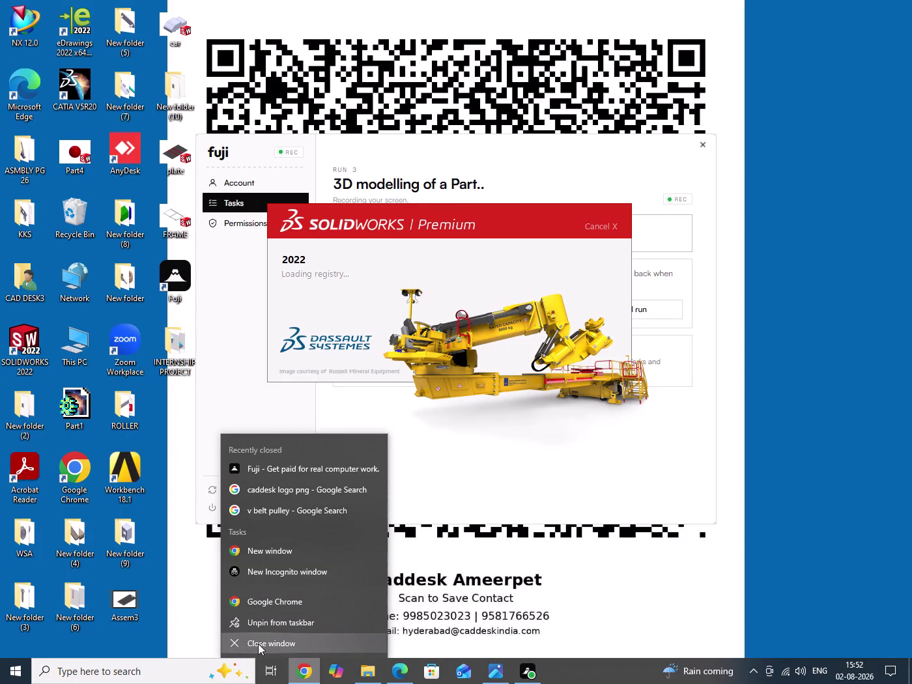
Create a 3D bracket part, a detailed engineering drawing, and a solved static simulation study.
Close the browser window and refresh the desktop.
click(258, 644)
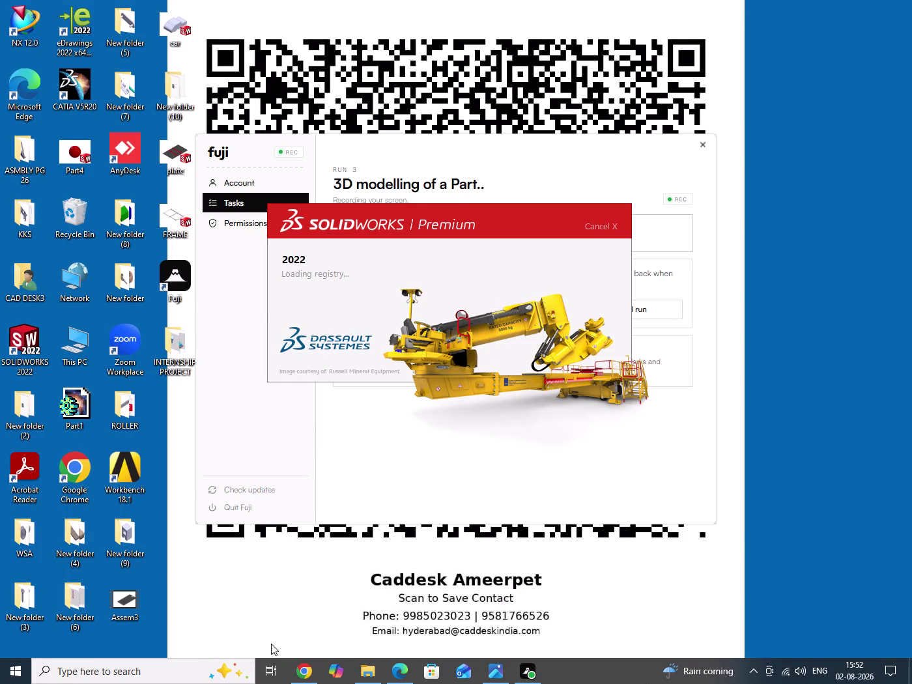
right_click(797, 159)
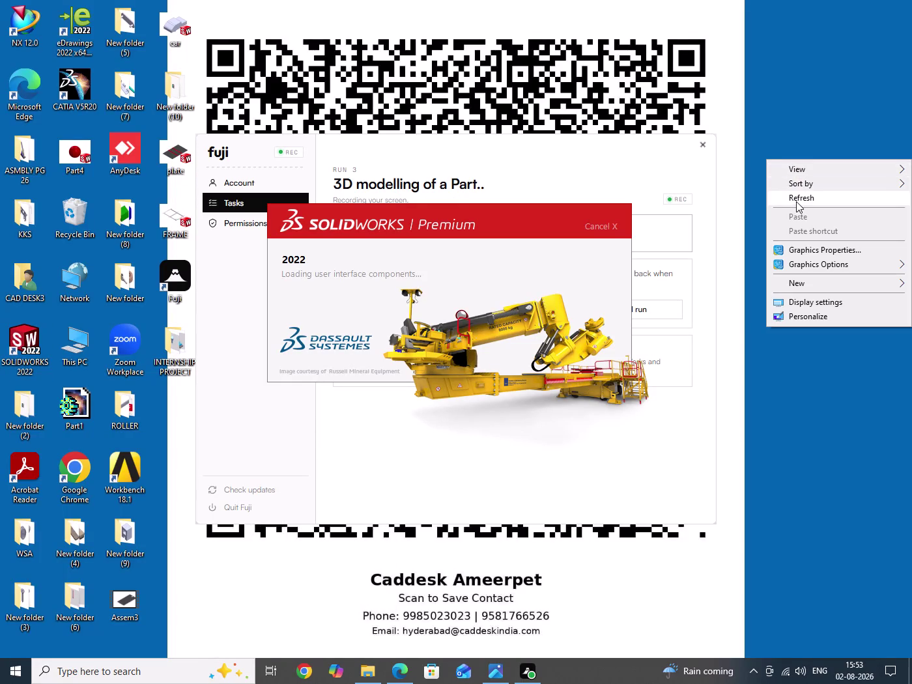
click(796, 202)
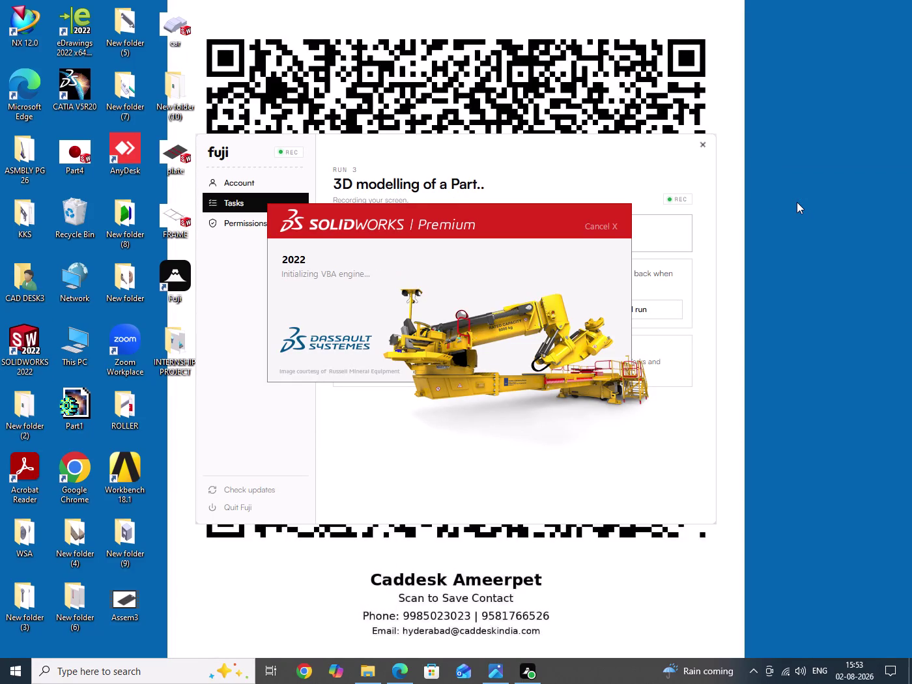
Review the reference drawing image and PDF, then create a new part document.
click(491, 674)
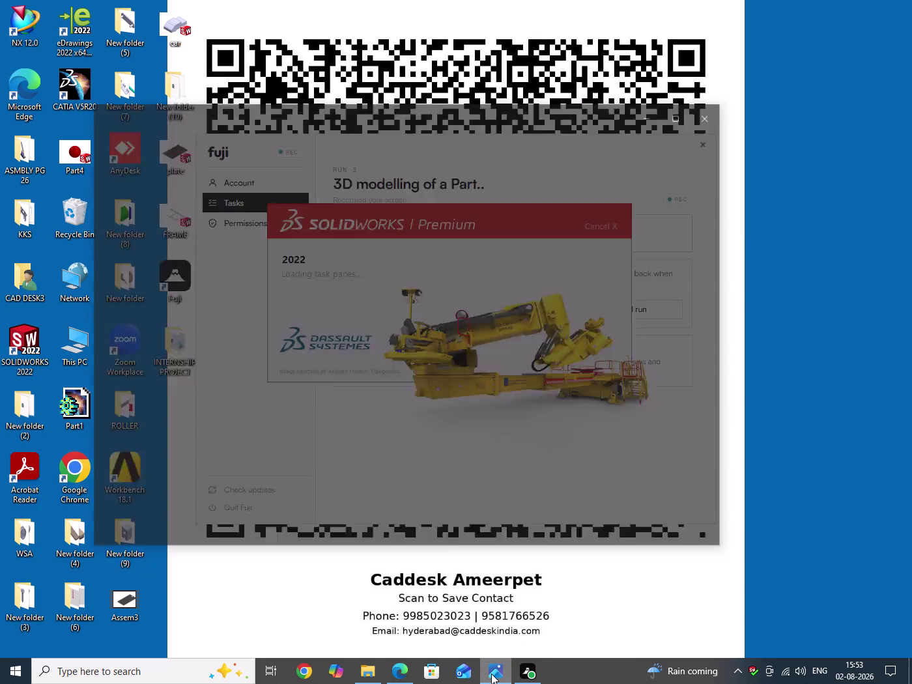
click(653, 61)
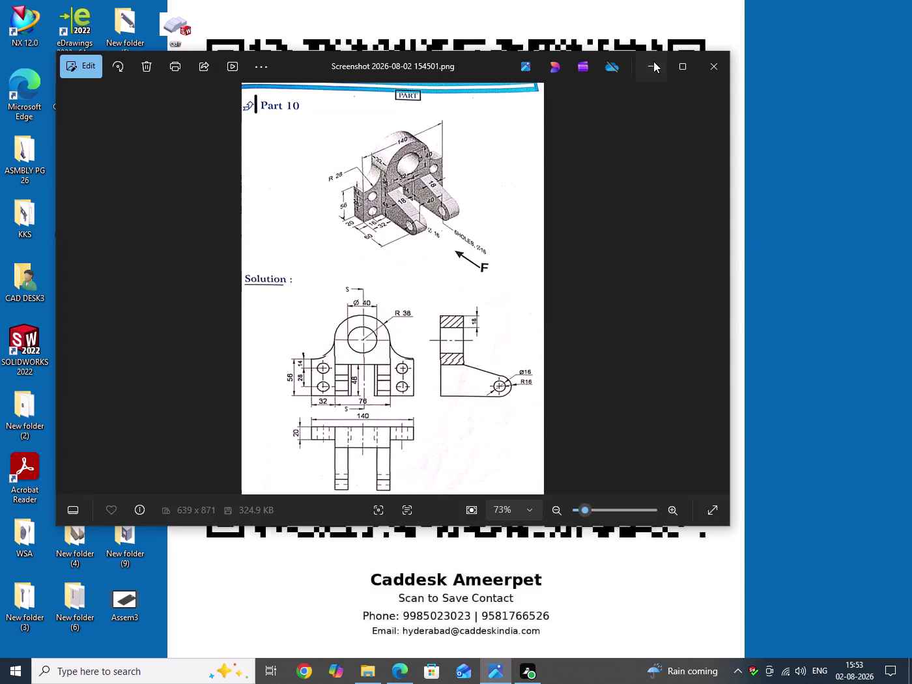
click(399, 683)
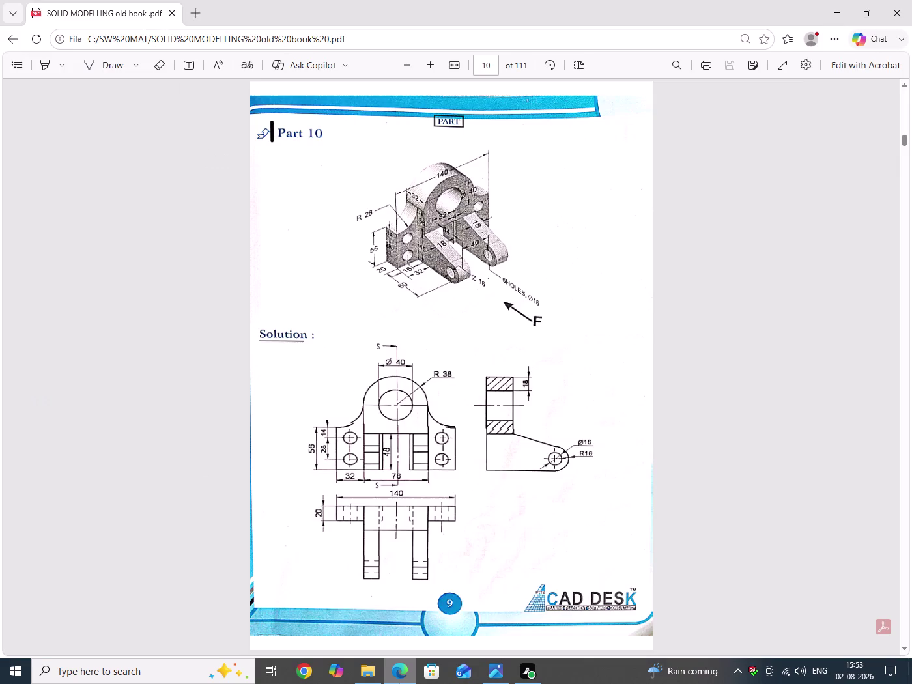
click(399, 683)
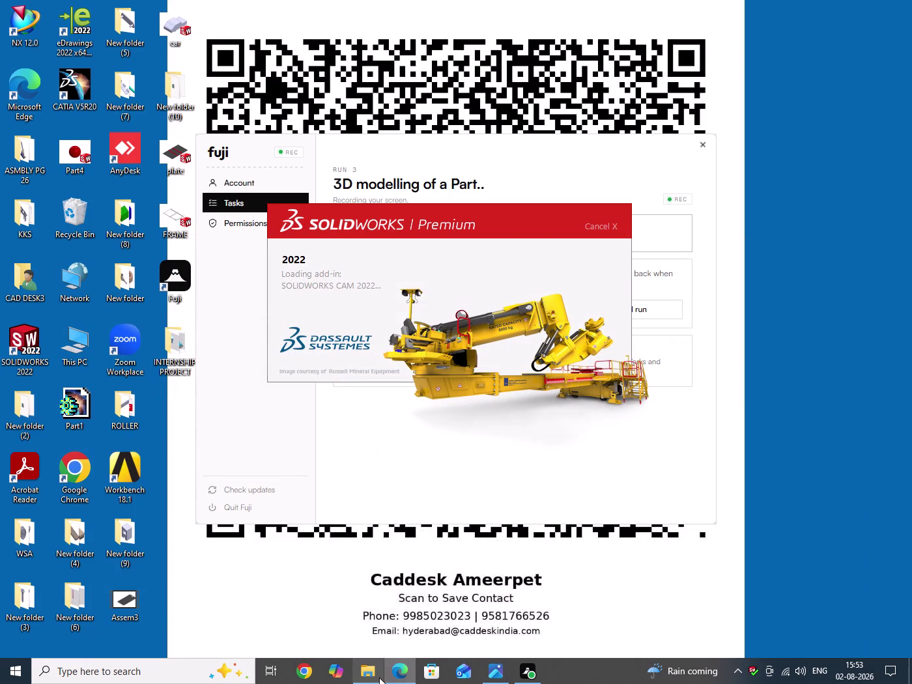
click(365, 677)
click(364, 677)
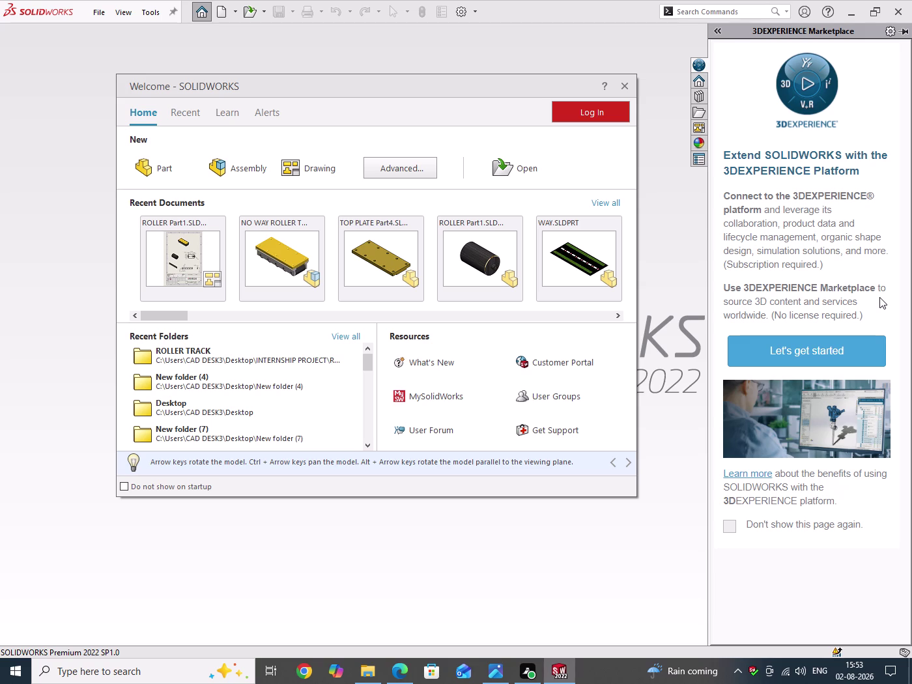
click(163, 172)
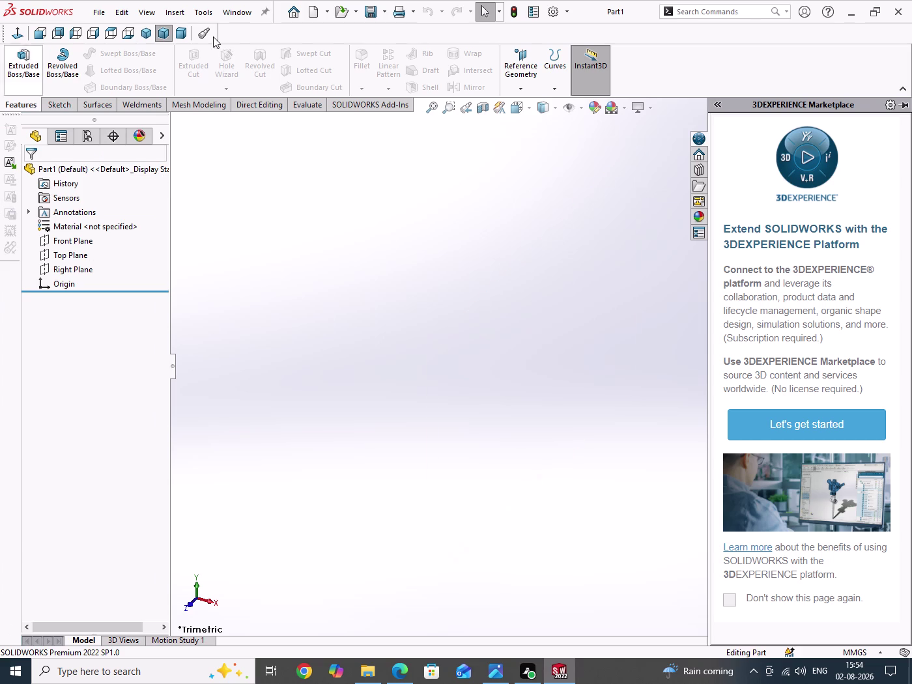
Collapse the 3DEXPERIENCE side panel and set the viewport scene to Plain White.
drag(304, 222, 661, 534)
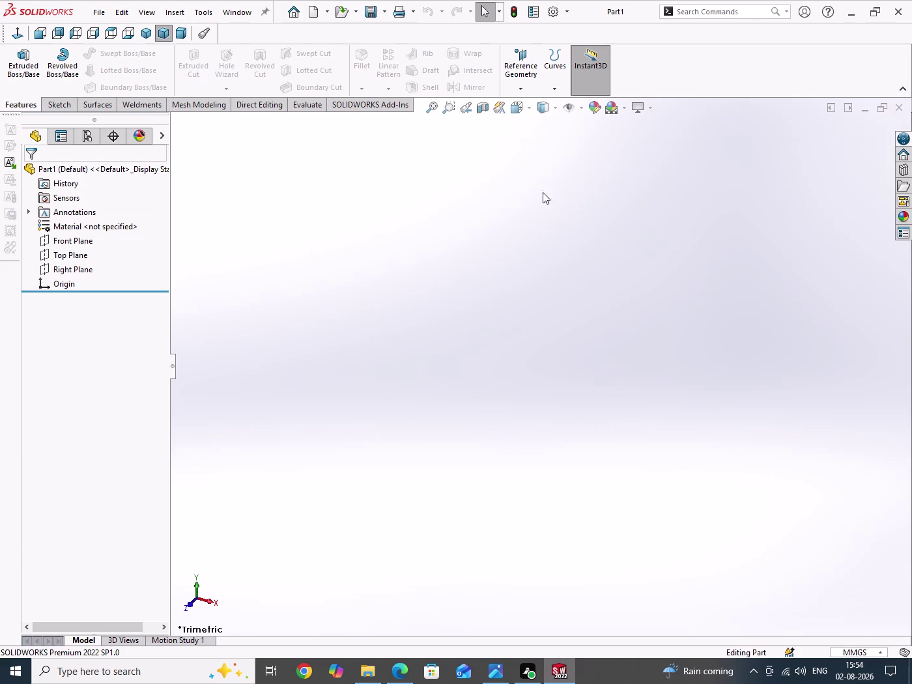
click(623, 112)
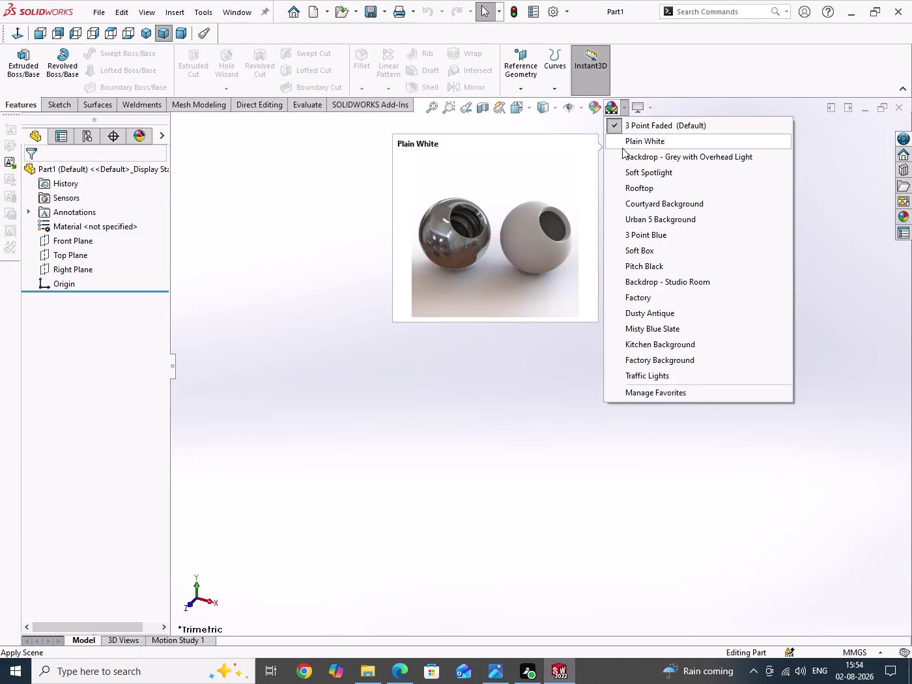
click(622, 148)
drag(375, 254, 782, 540)
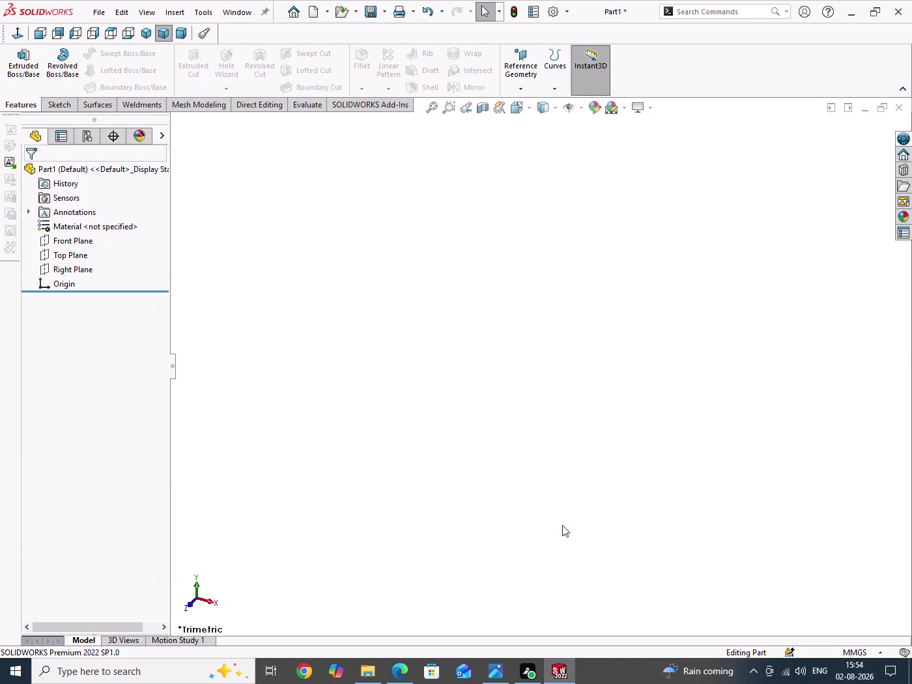
Check the reference drawing, then start a sketch on the Right Plane.
click(495, 680)
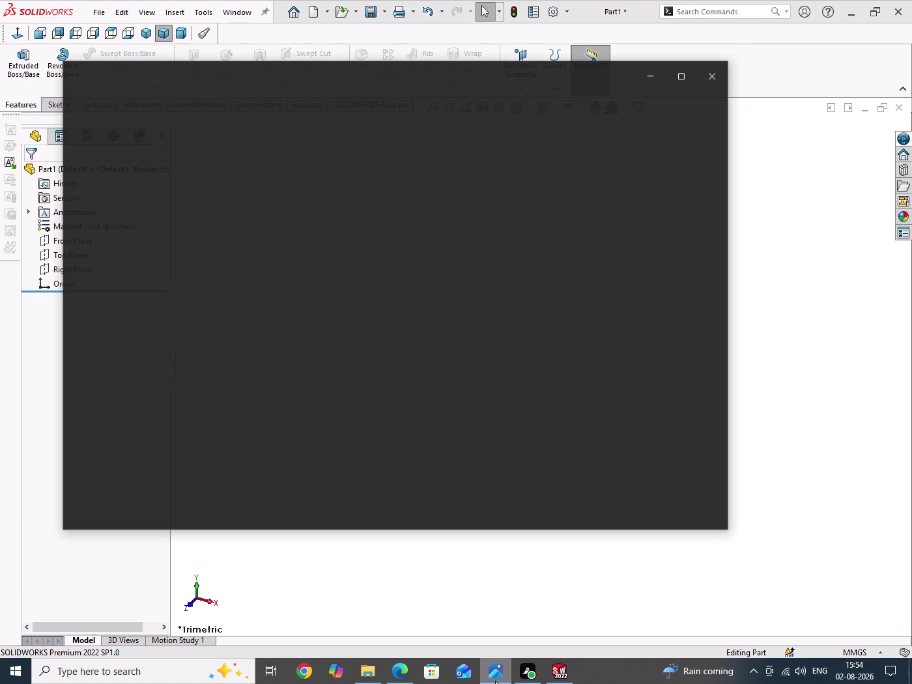
click(495, 681)
drag(427, 309, 645, 397)
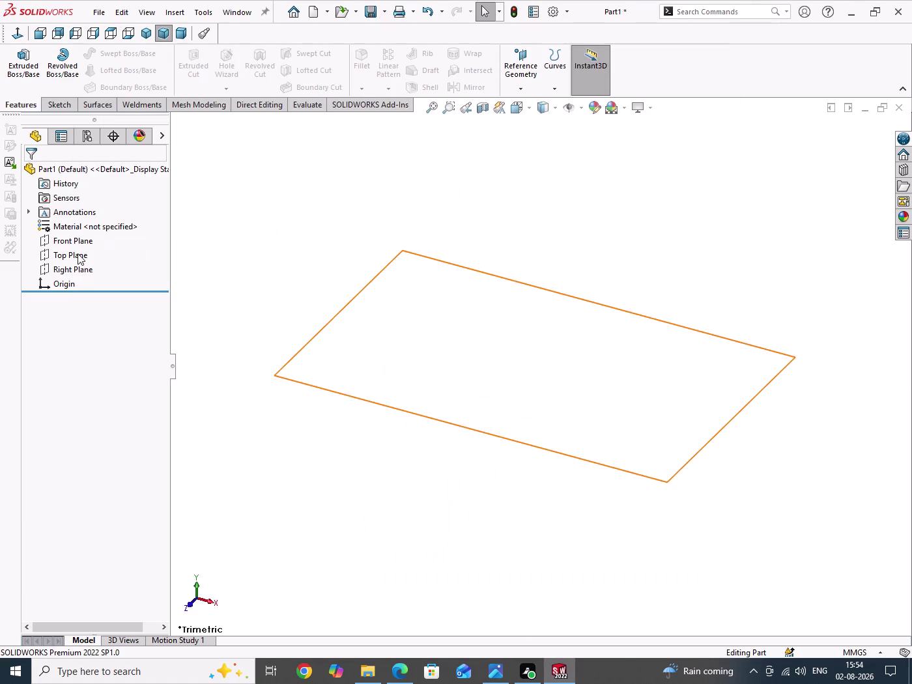
click(73, 256)
click(72, 267)
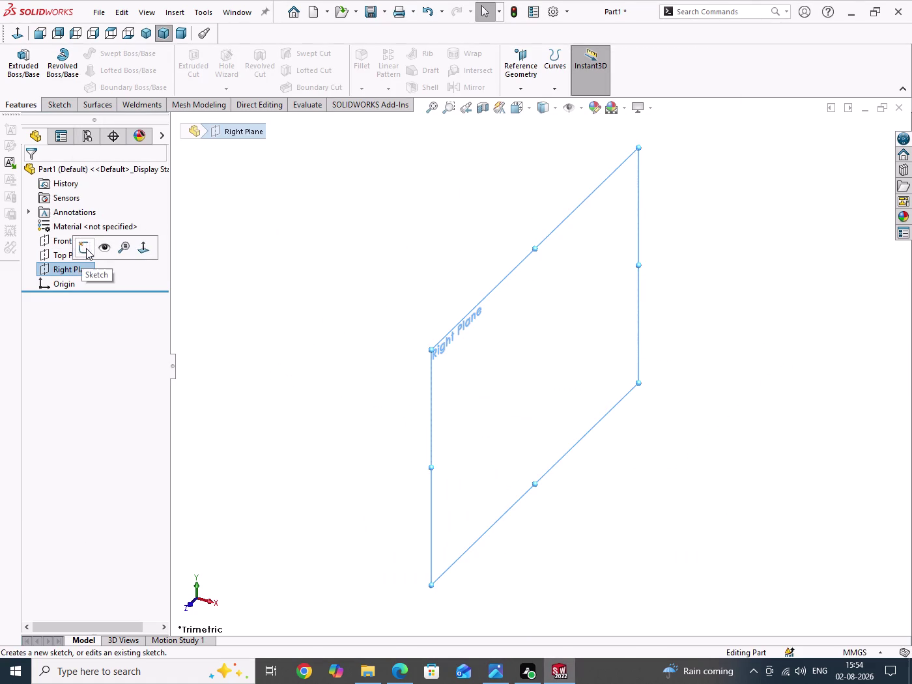
click(86, 248)
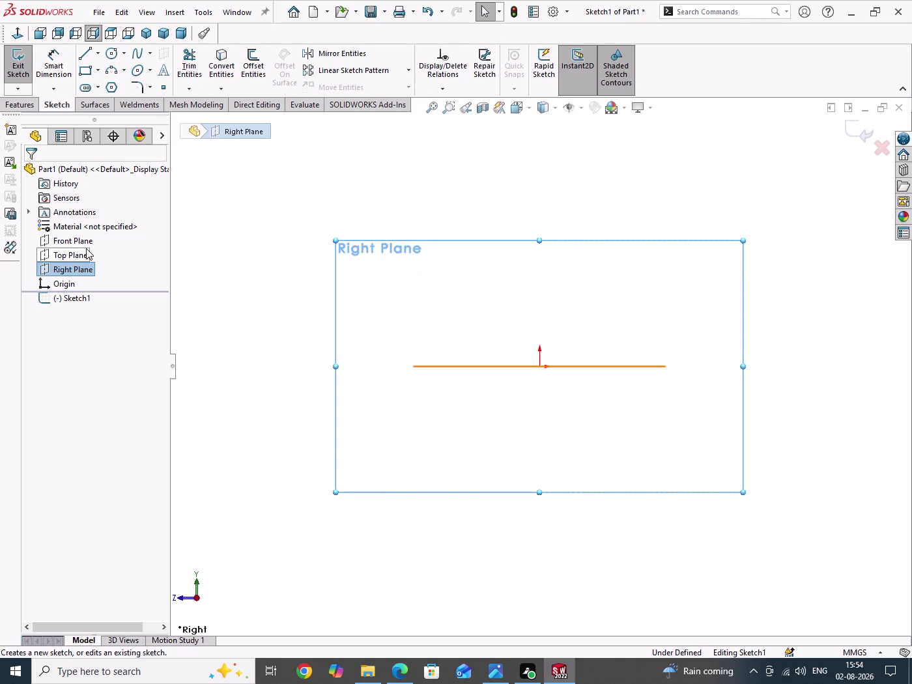
Draw a circle centred on the origin in the Right Plane sketch.
drag(278, 215, 318, 417)
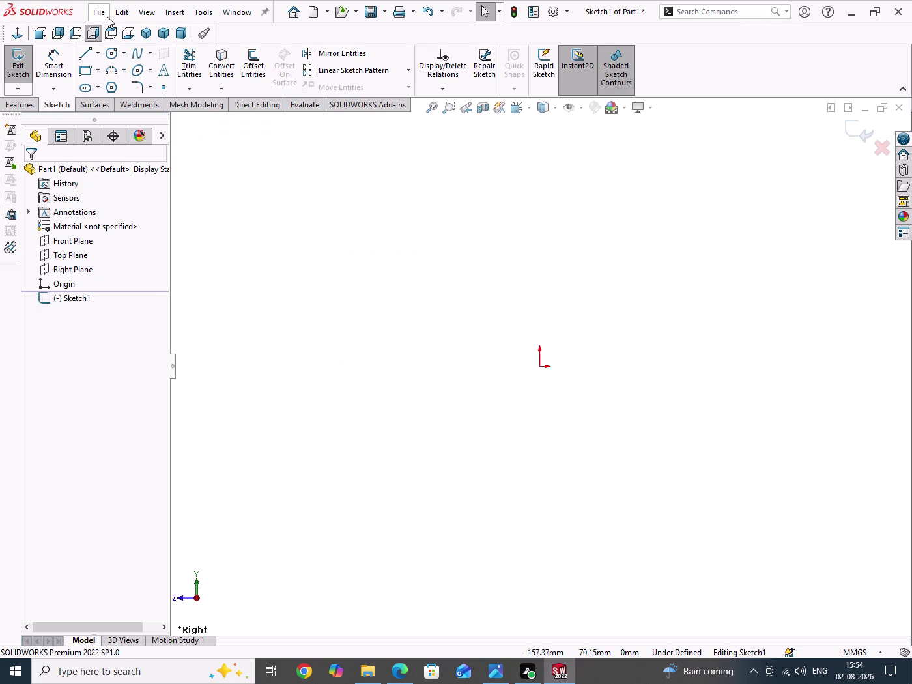
click(110, 55)
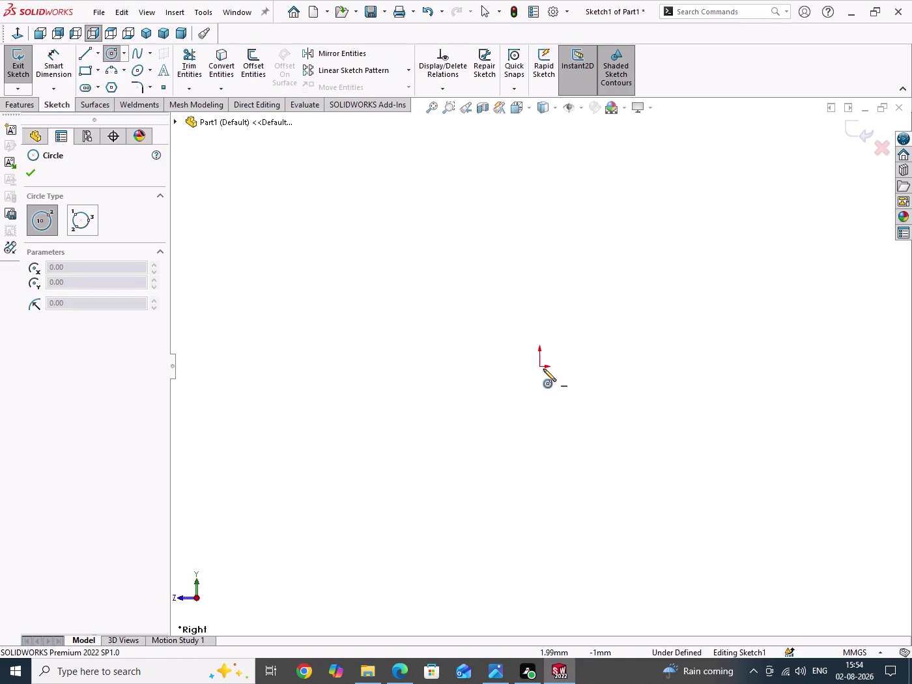
click(540, 366)
click(625, 418)
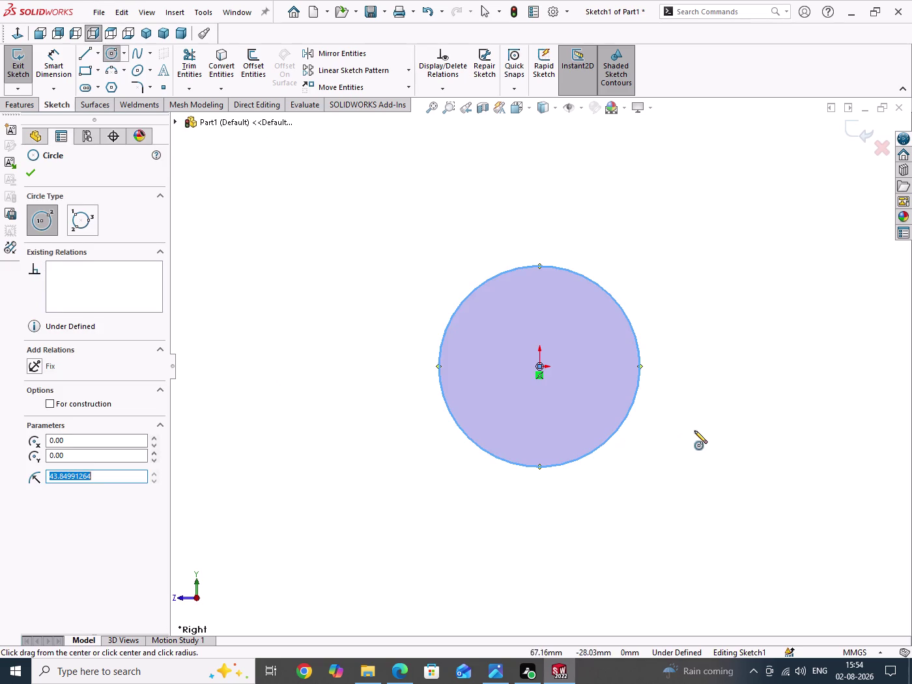
Dimension the circle's diameter as 38*2, giving 76 mm.
right_drag(695, 431, 690, 279)
click(612, 298)
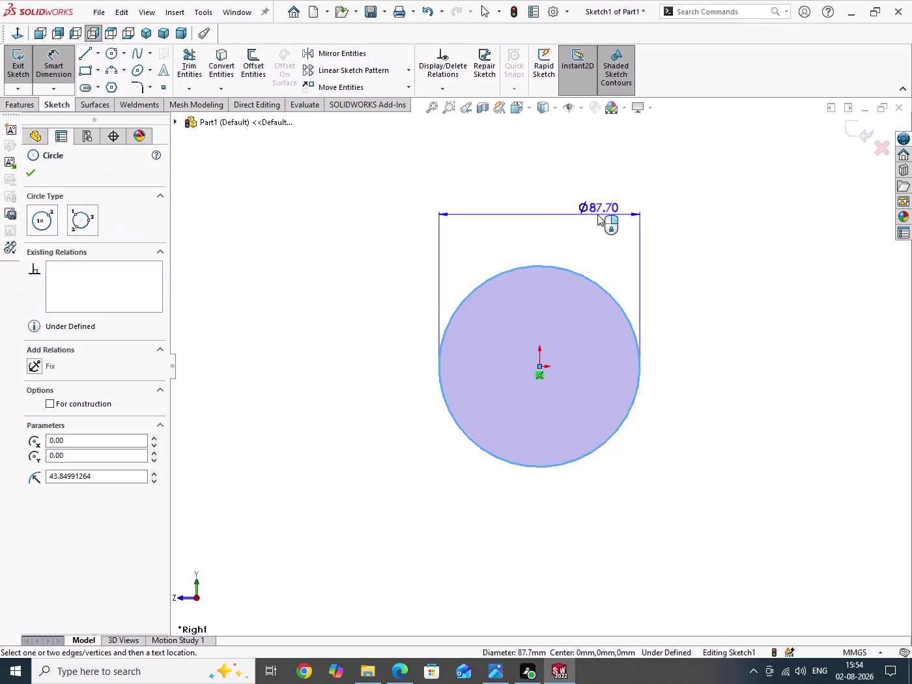
click(597, 214)
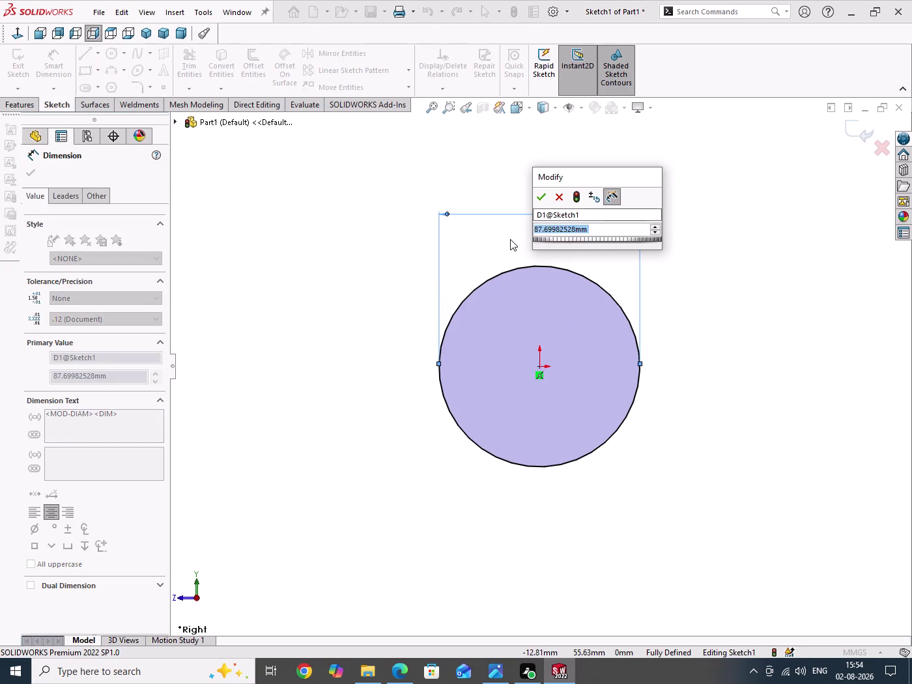
click(501, 669)
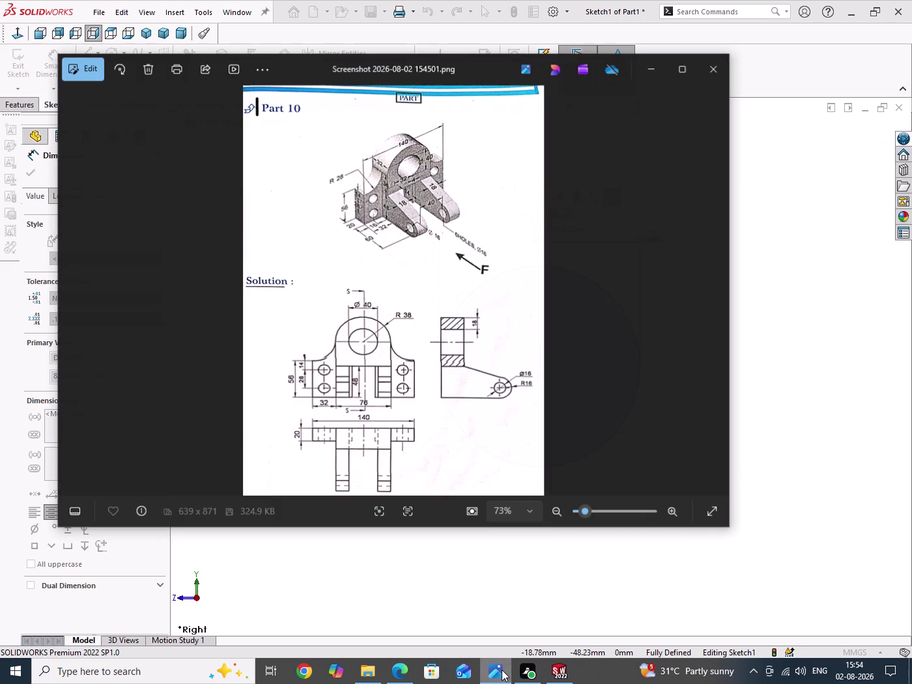
click(502, 669)
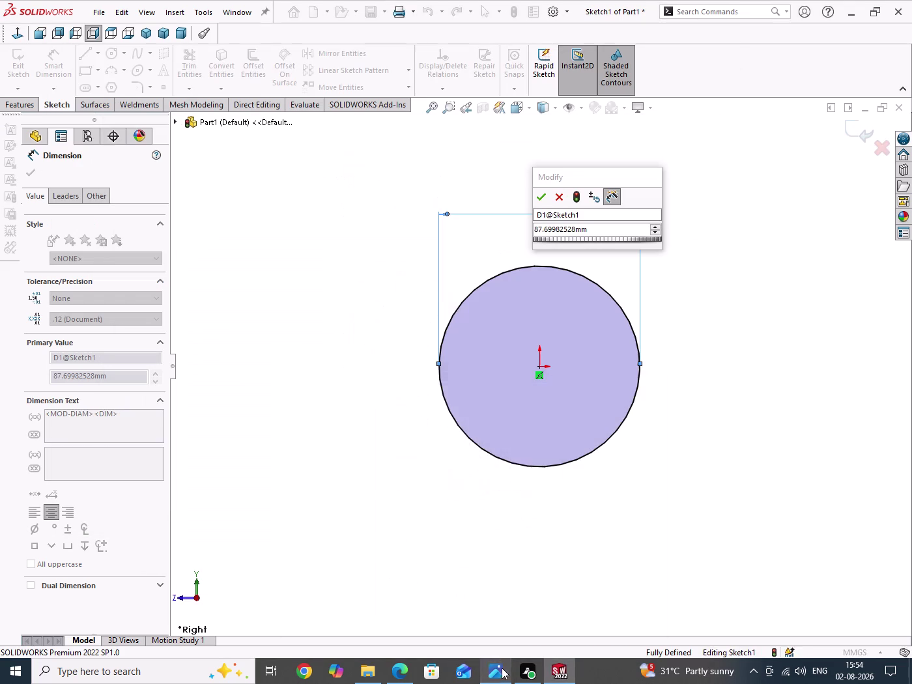
click(601, 232)
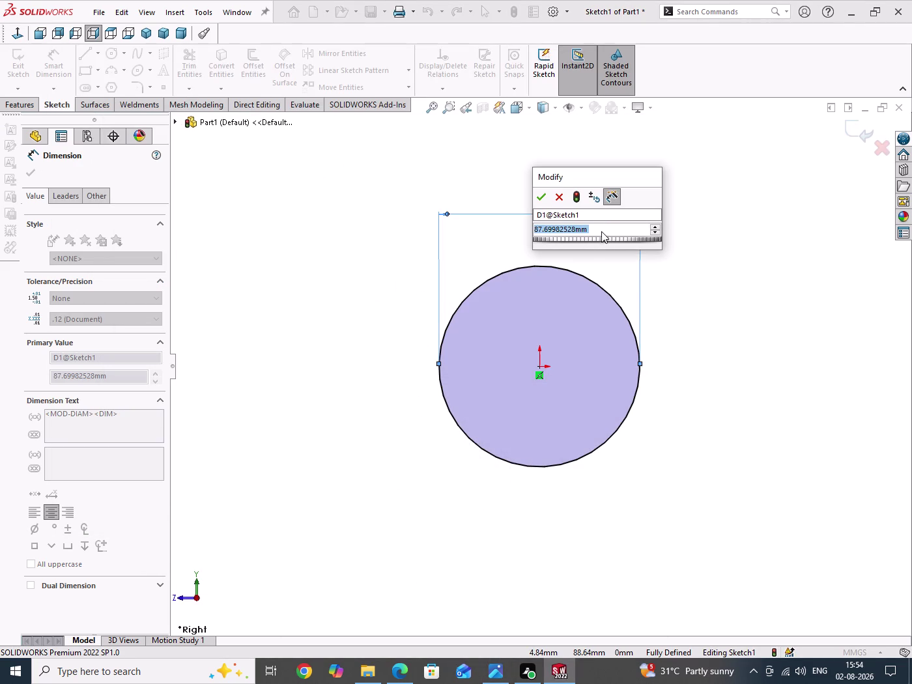
text(38)
text(*)
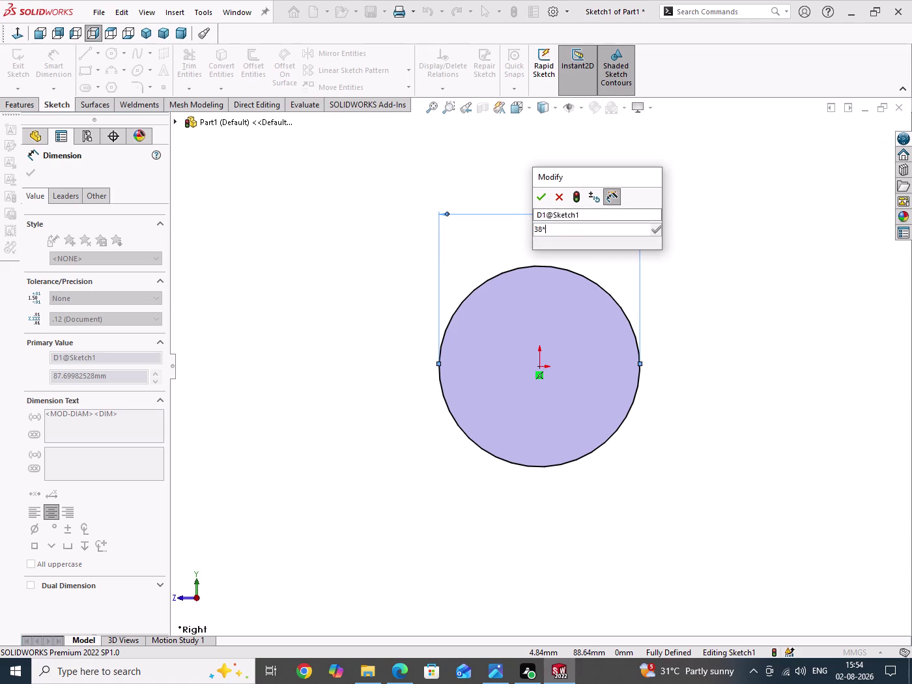
text(2)
key(Return)
Show the diameter dimension as radius R38 and place it above the circle.
right_click(831, 258)
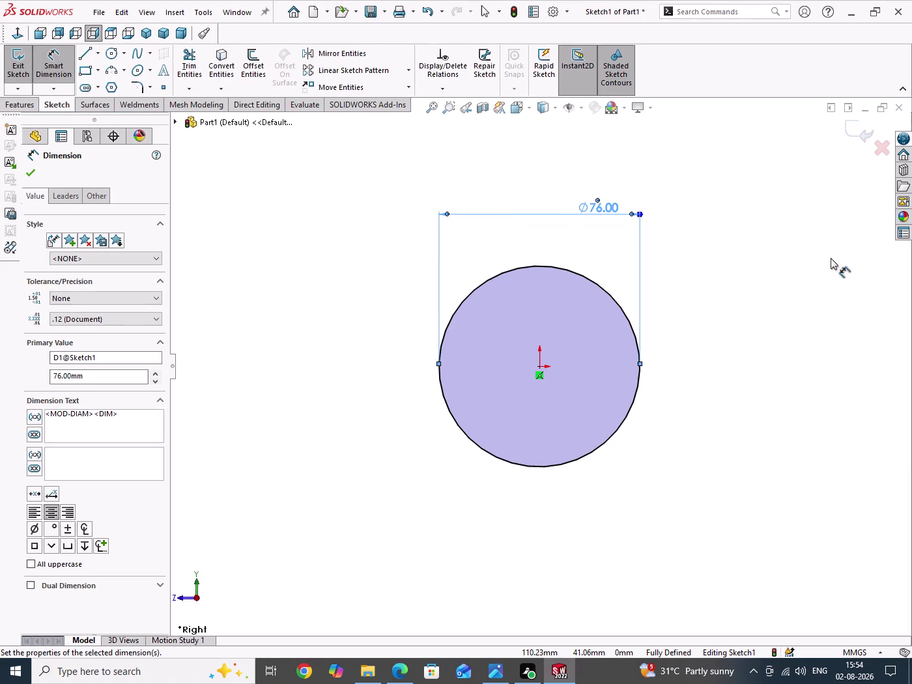
click(807, 299)
drag(662, 175, 602, 220)
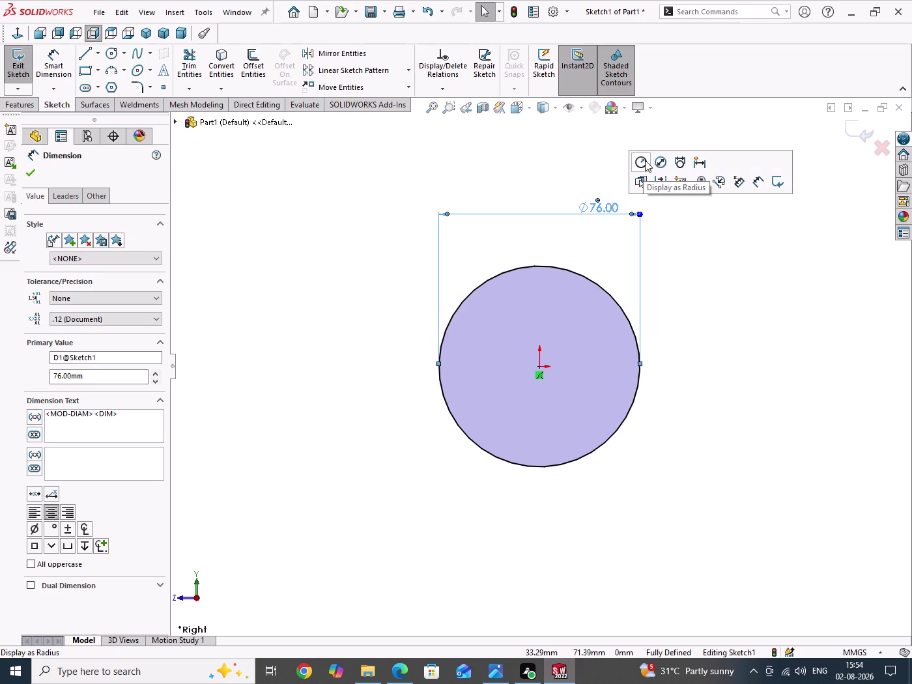
click(645, 160)
drag(718, 294, 796, 366)
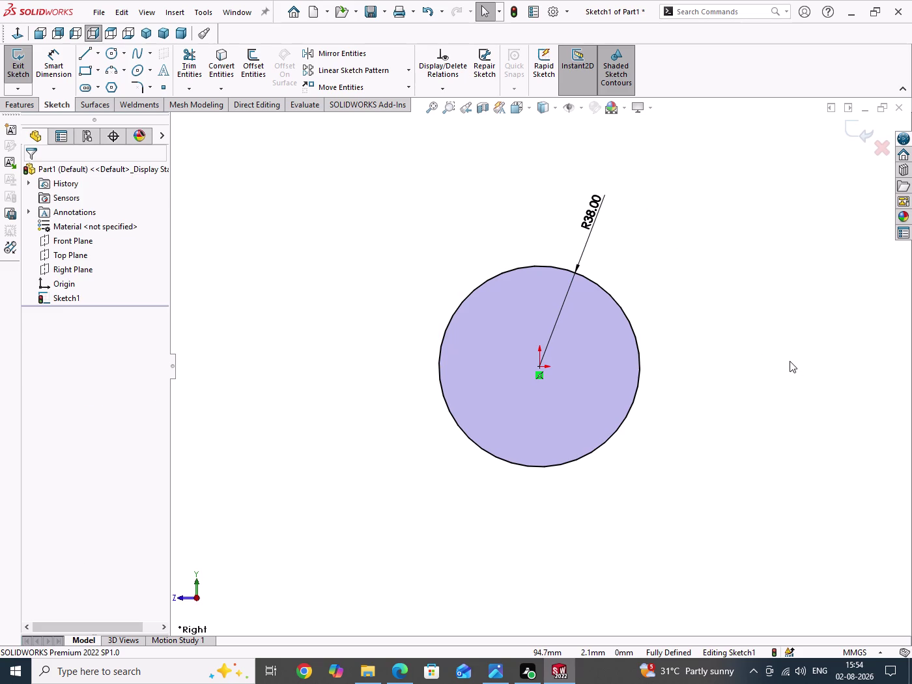
drag(731, 347, 776, 469)
Draw a rectangle from the circle centre's level down below the circle.
right_drag(374, 278, 380, 435)
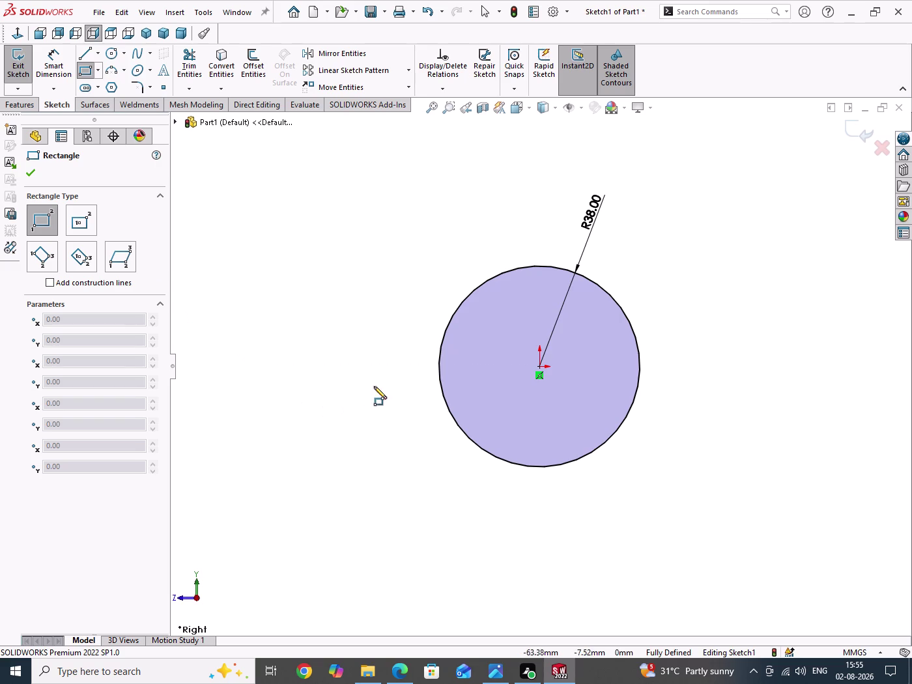
click(407, 367)
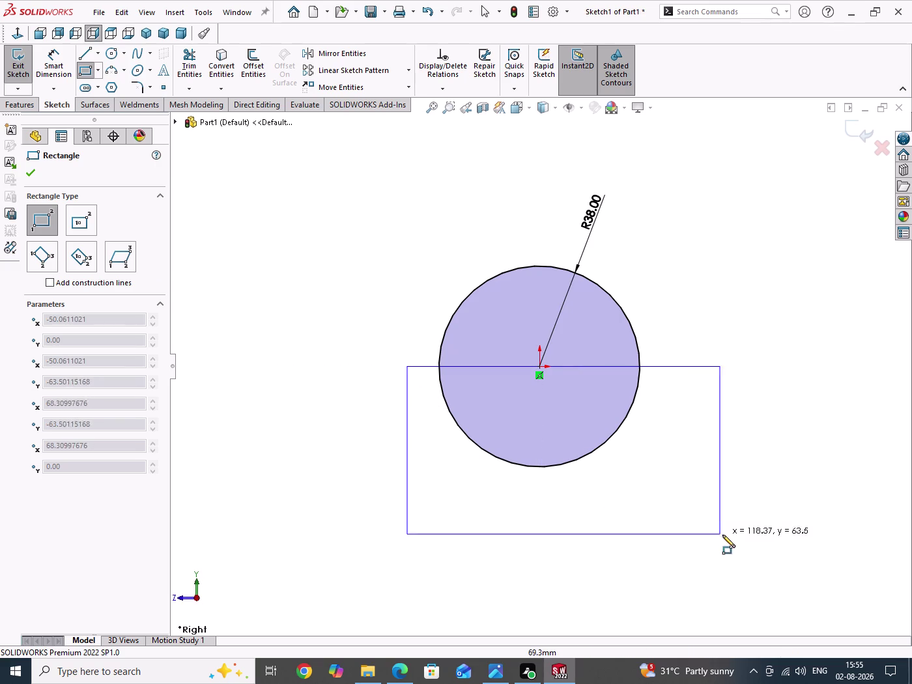
click(705, 552)
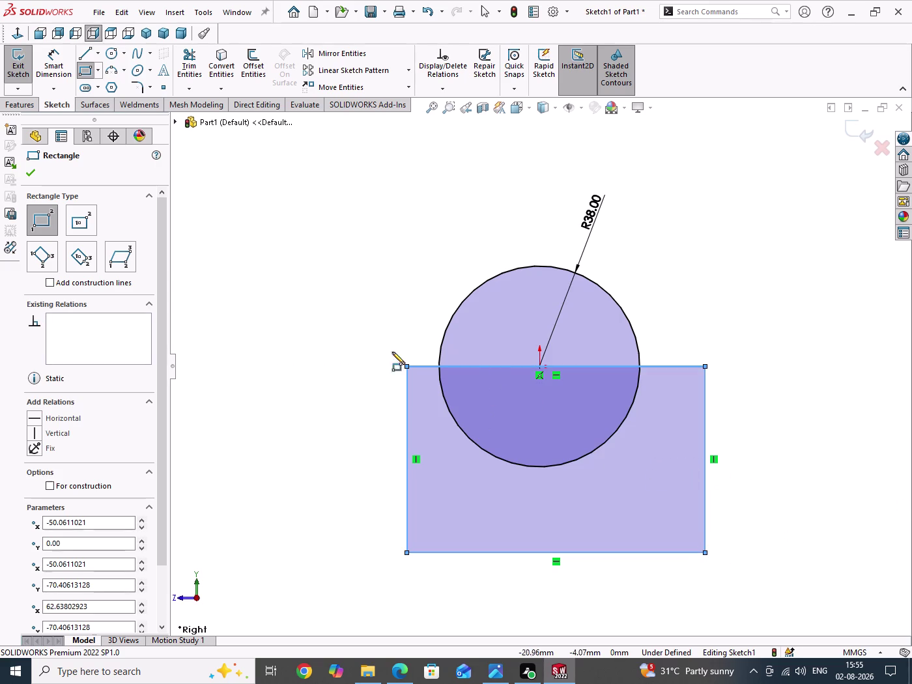
right_click(360, 334)
click(387, 347)
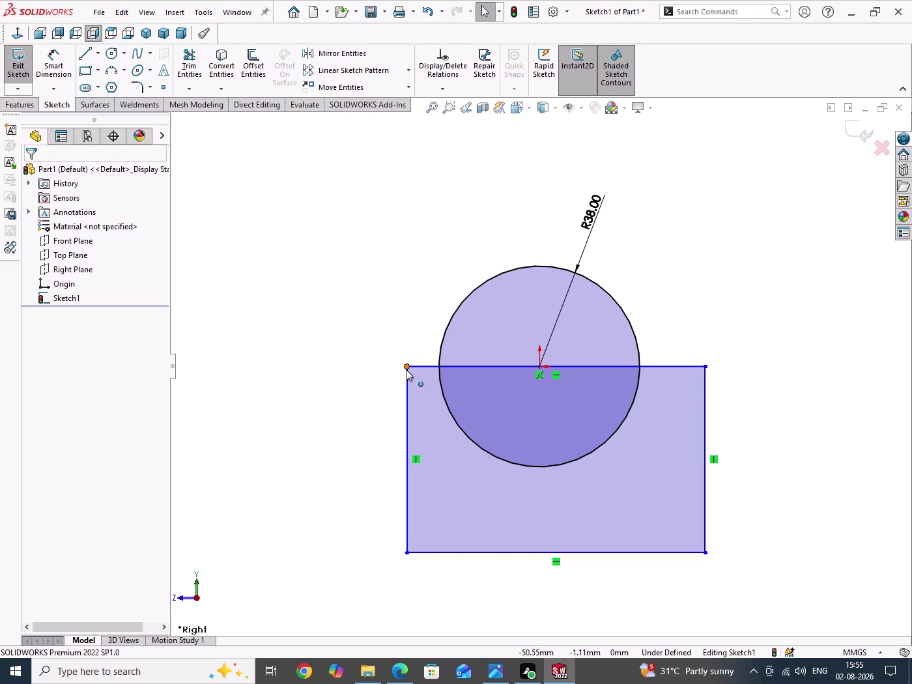
Drag the rectangle's left and right sides onto the circle's edges.
drag(406, 368, 441, 369)
drag(383, 333, 394, 385)
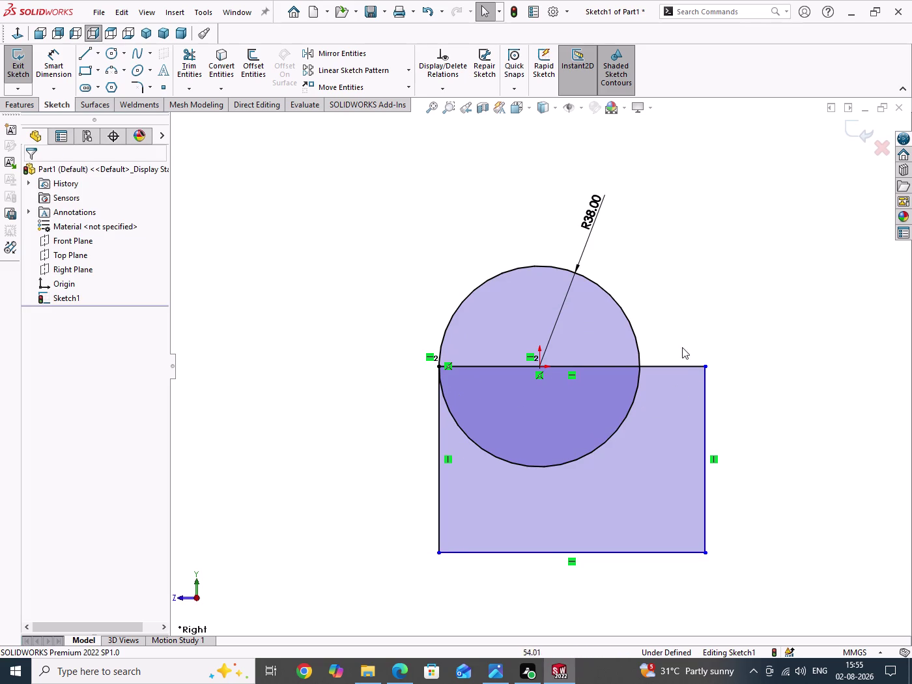
drag(704, 365, 639, 364)
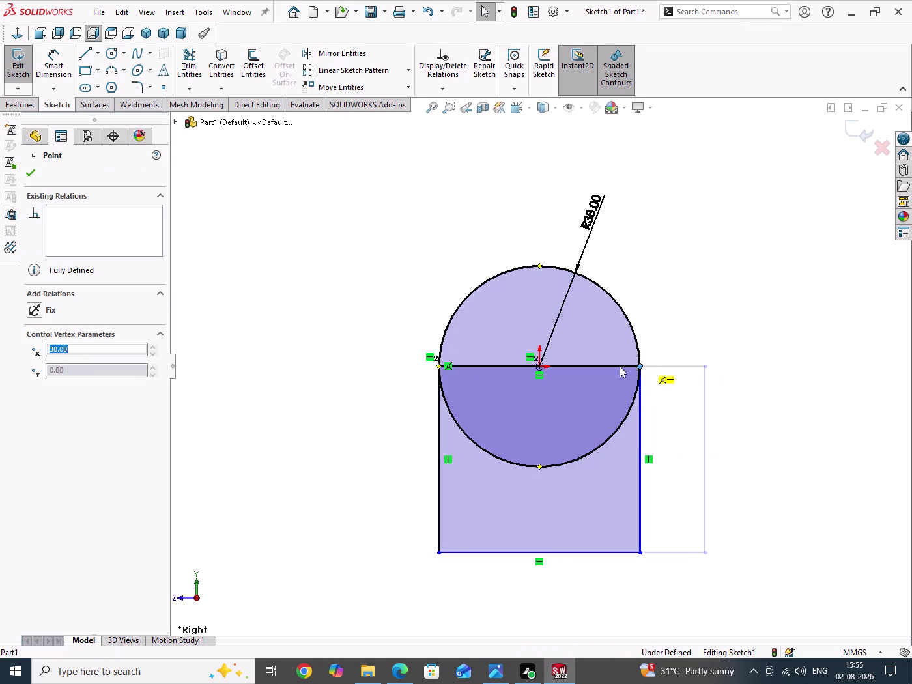
drag(336, 301, 342, 370)
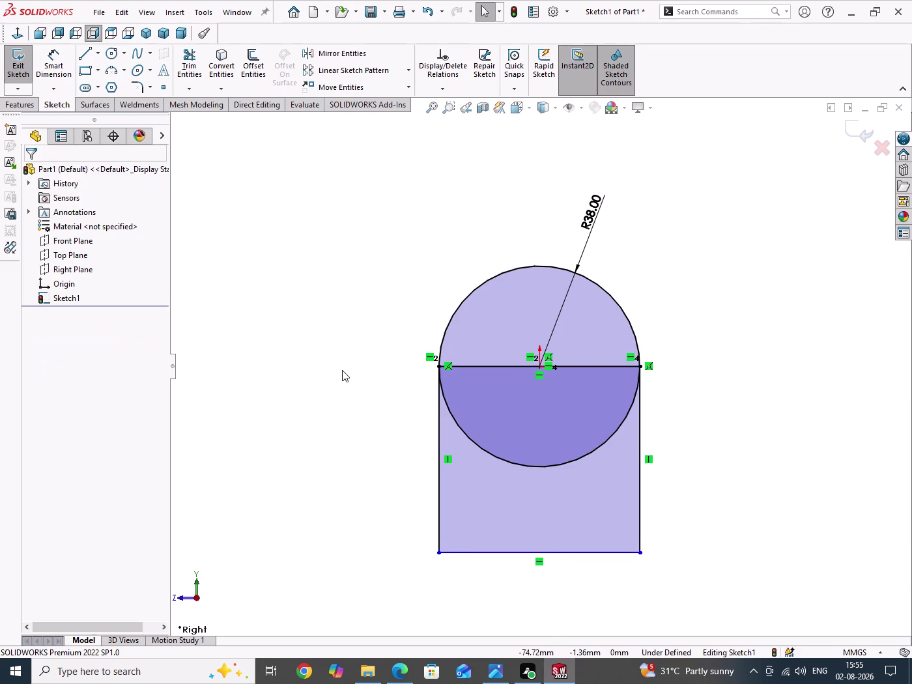
right_drag(315, 372, 314, 311)
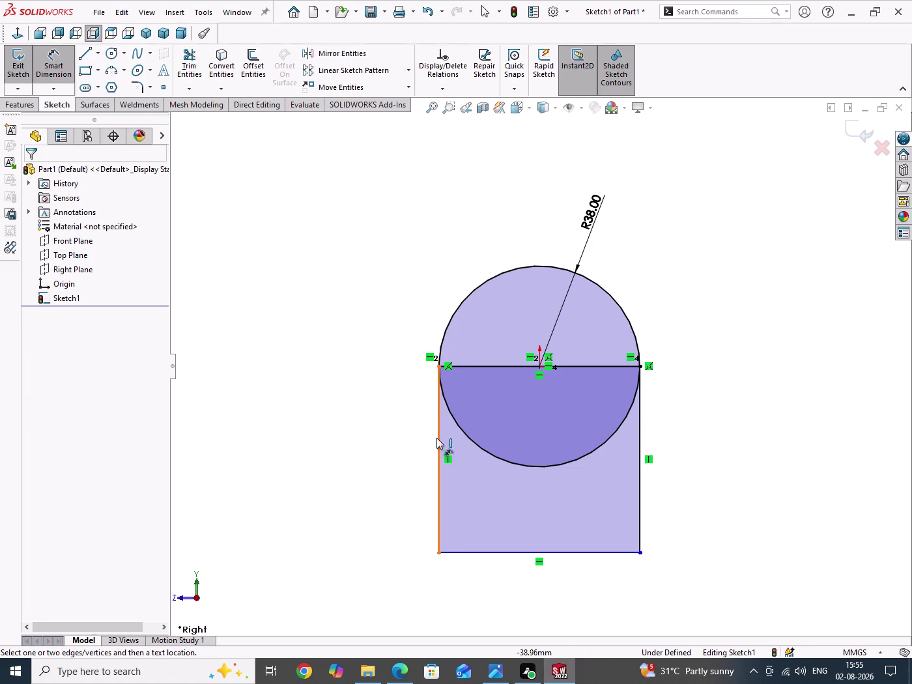
Dimension the rectangle's left side as 74-38, giving a 36 mm height.
click(439, 419)
click(417, 449)
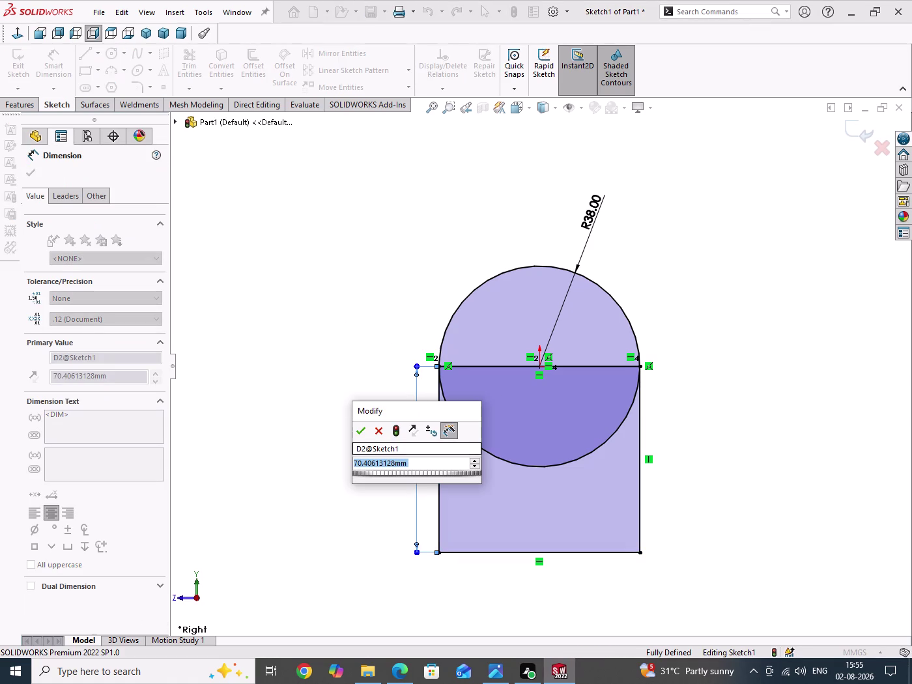
text(74)
key(minus)
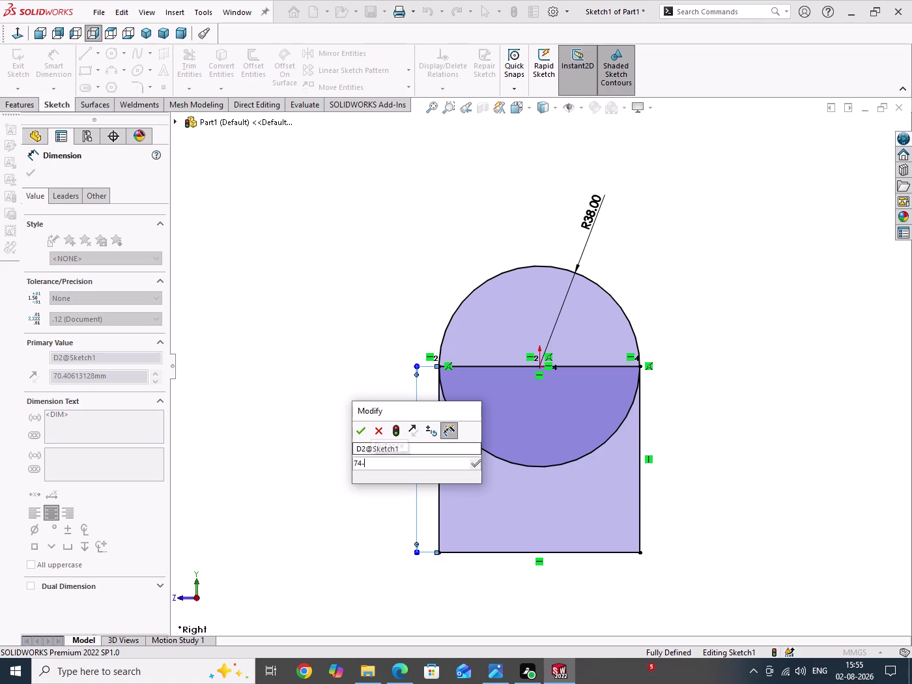
key(4)
key(8)
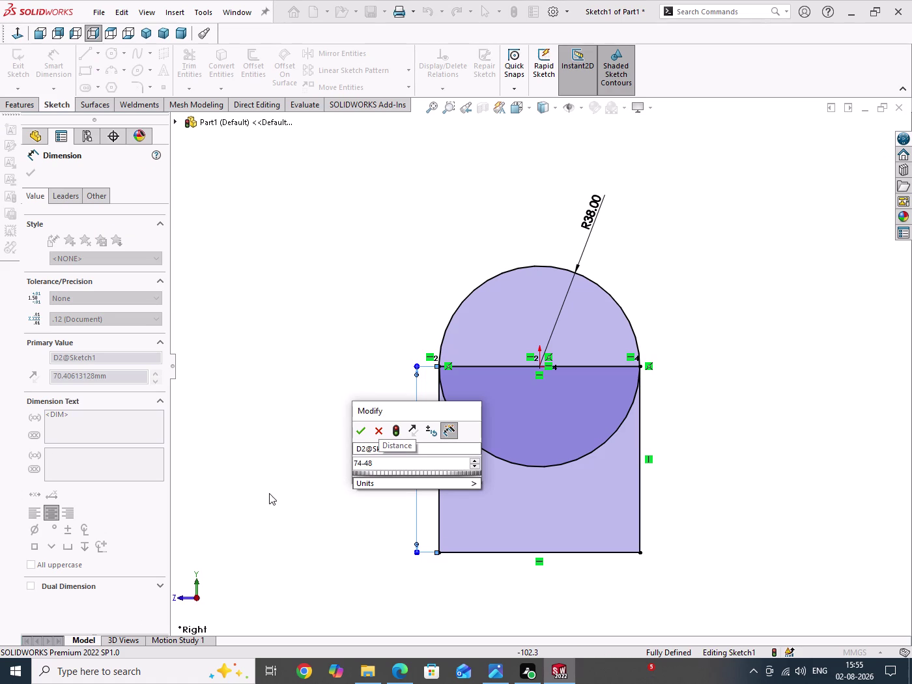
key(BackSpace)
key(BackSpace)
text(3)
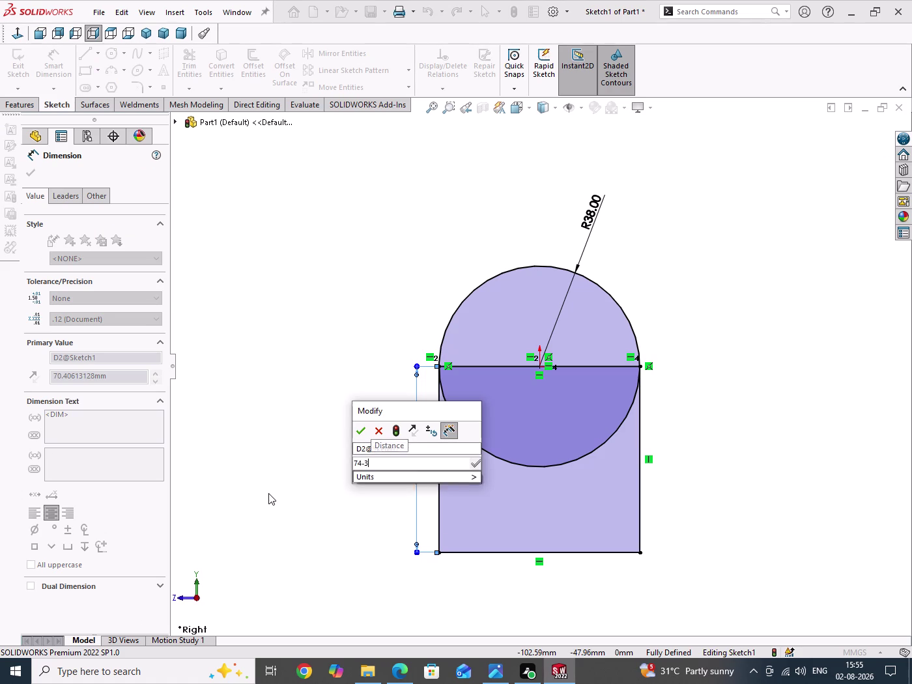
text(8)
key(Return)
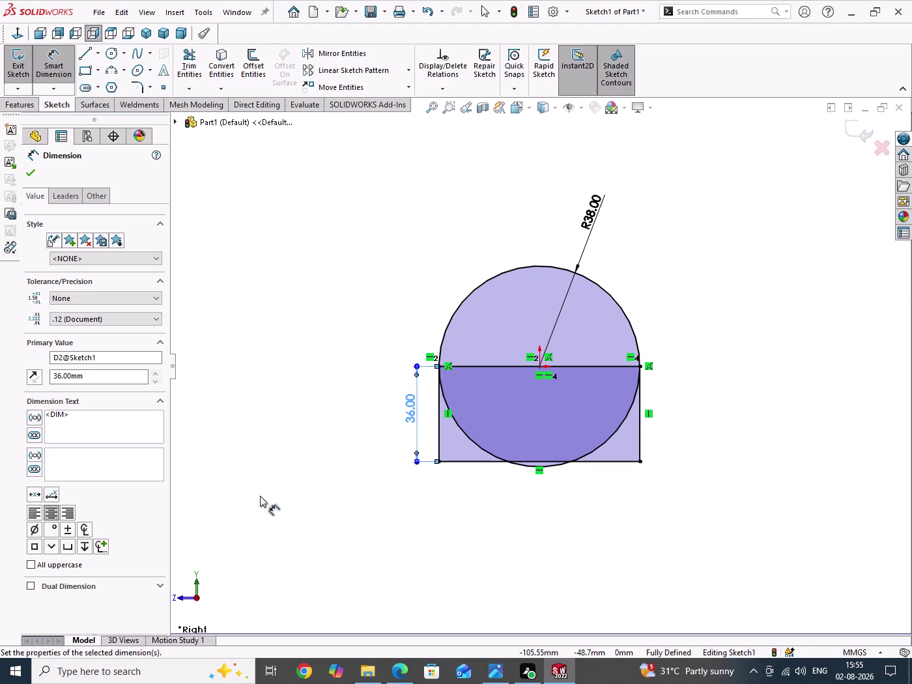
Leave Smart Dimension and start the Trim Entities tool.
right_click(339, 452)
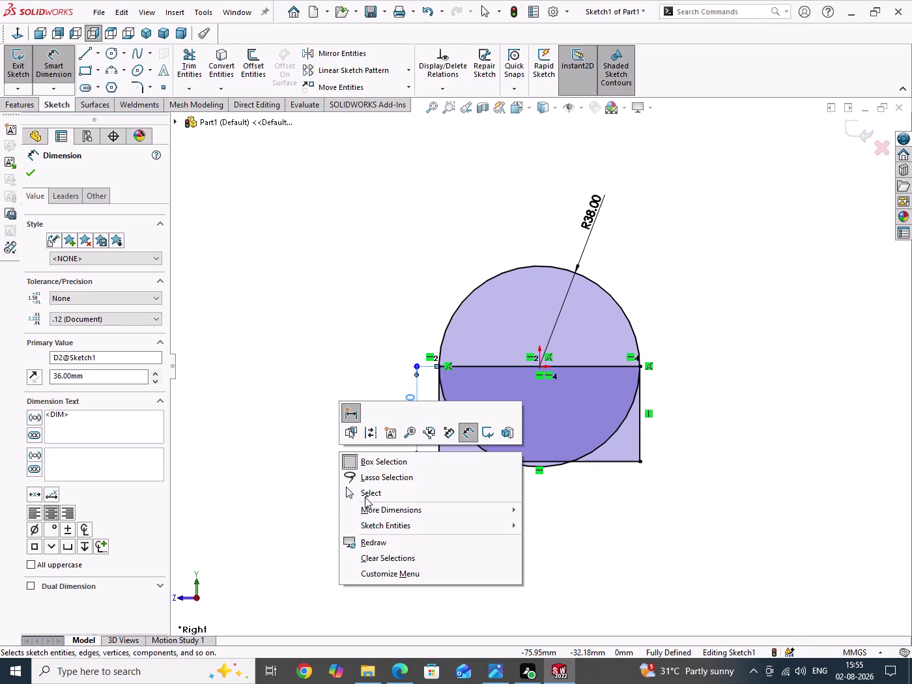
click(365, 497)
drag(345, 448, 357, 485)
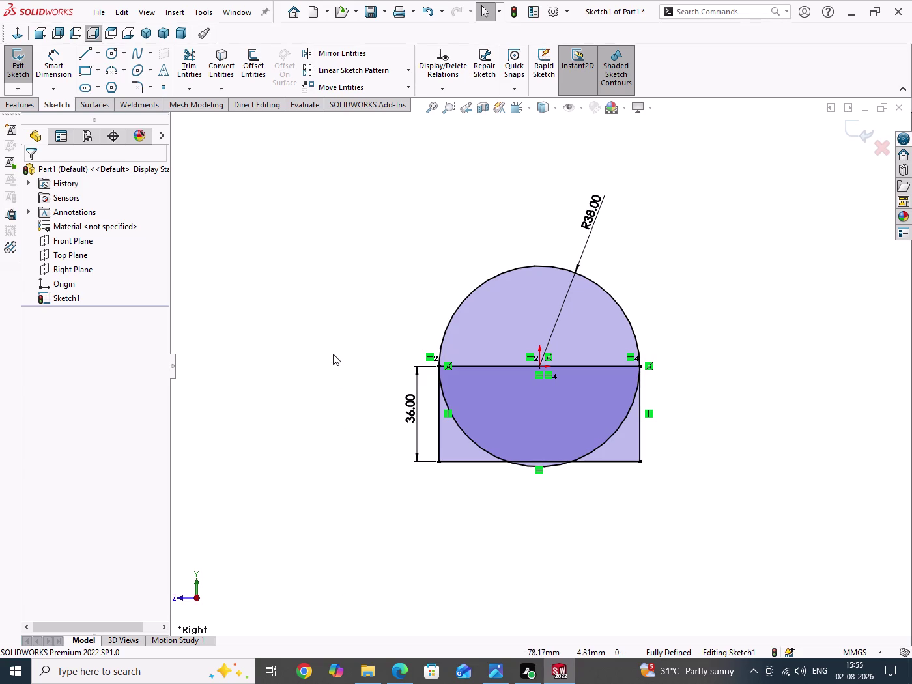
right_drag(333, 452, 311, 325)
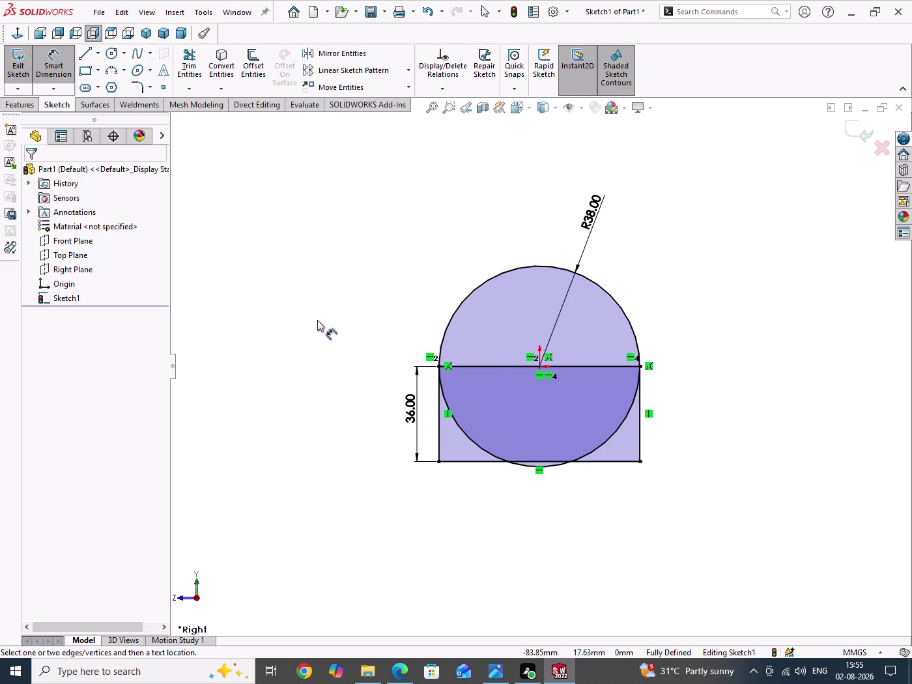
right_click(318, 320)
click(345, 365)
click(190, 62)
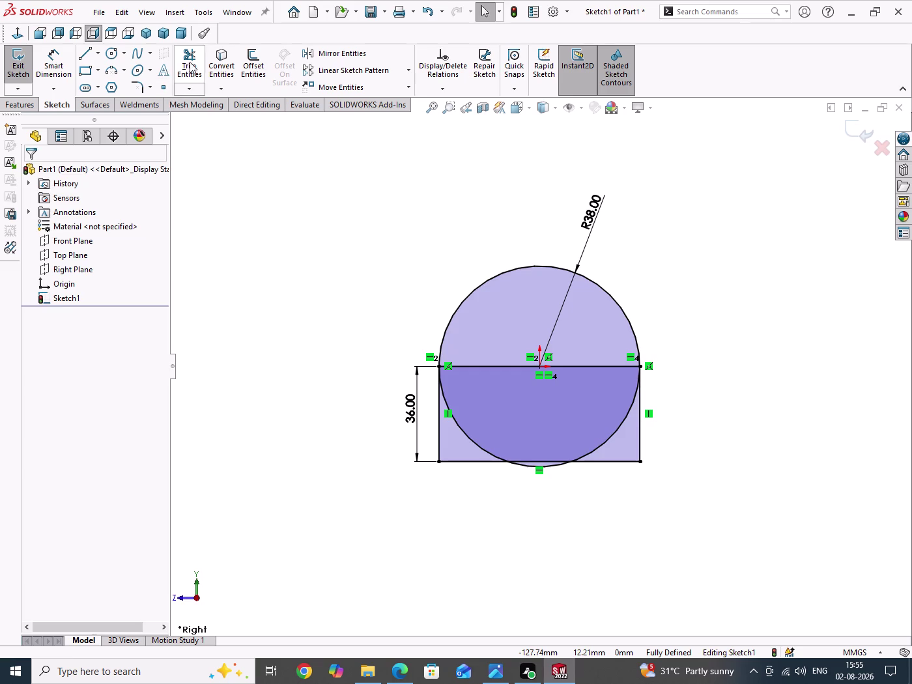
click(480, 446)
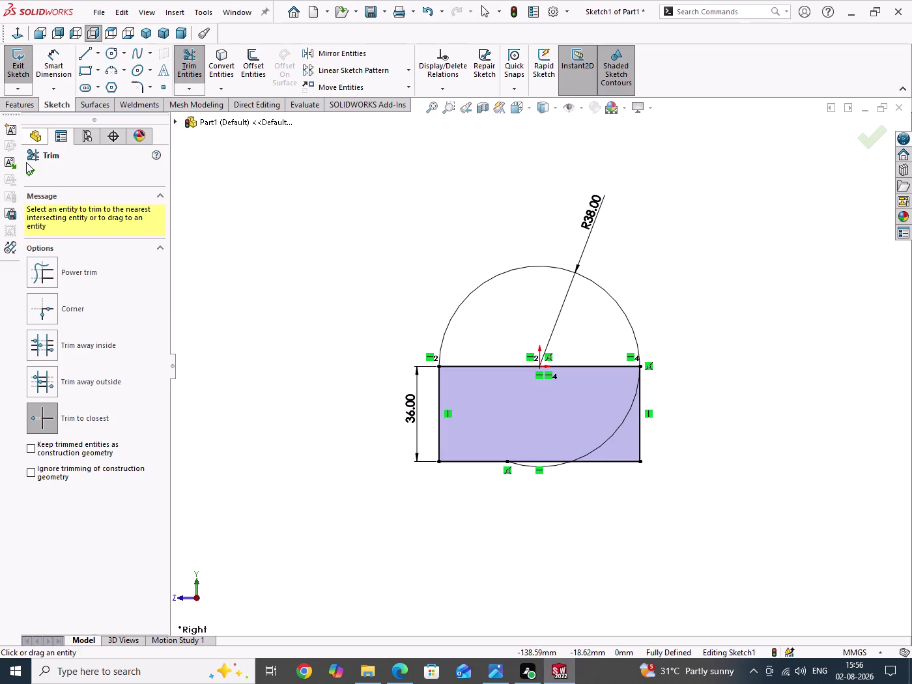
Try a trim on the circle, then undo it.
click(33, 178)
drag(299, 266, 328, 351)
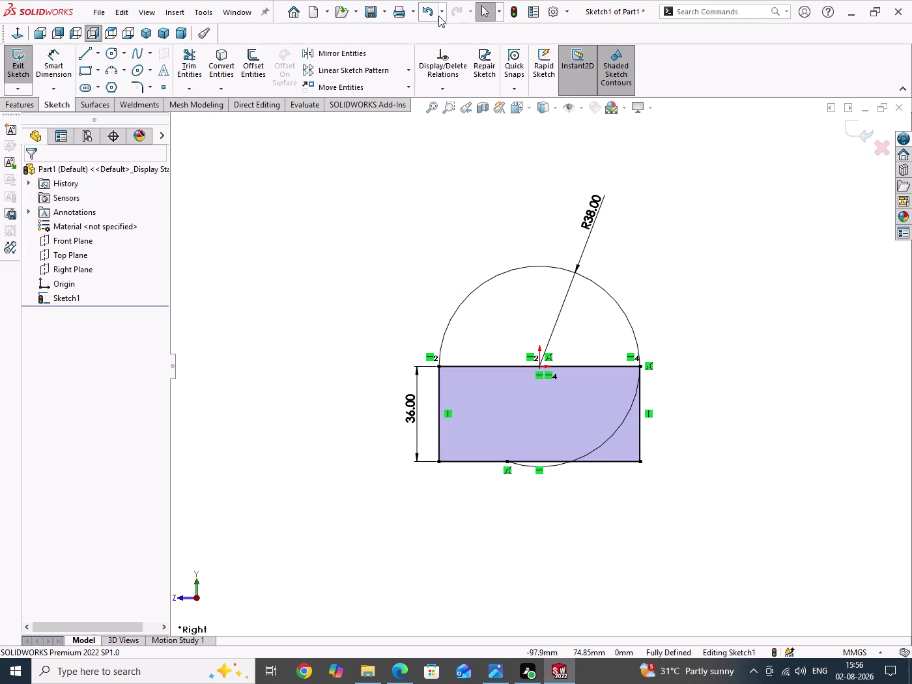
click(432, 14)
drag(326, 270, 350, 328)
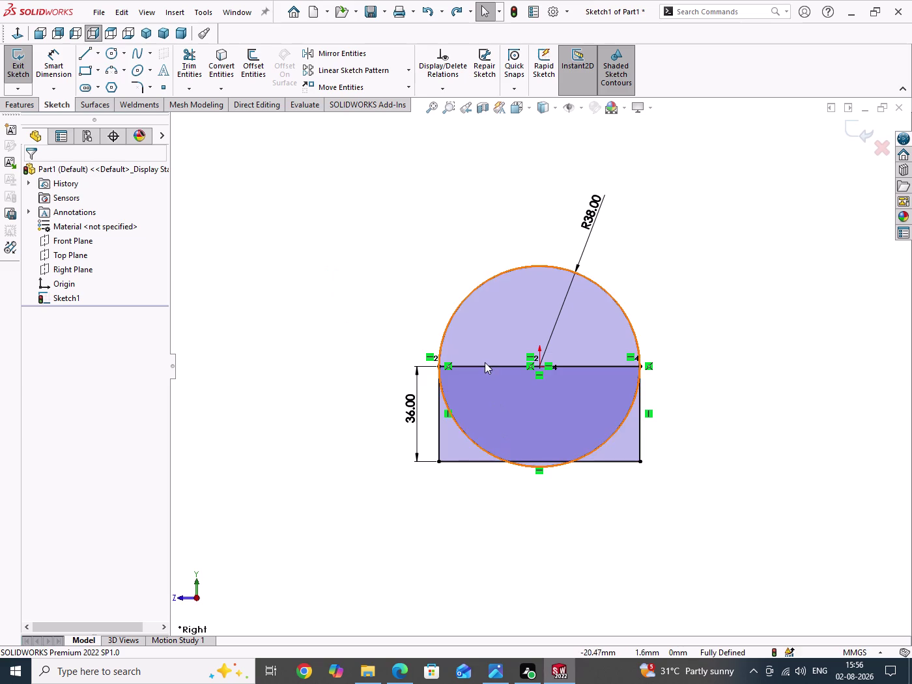
Make the horizontal line across the circle's middle construction geometry.
click(484, 366)
click(545, 325)
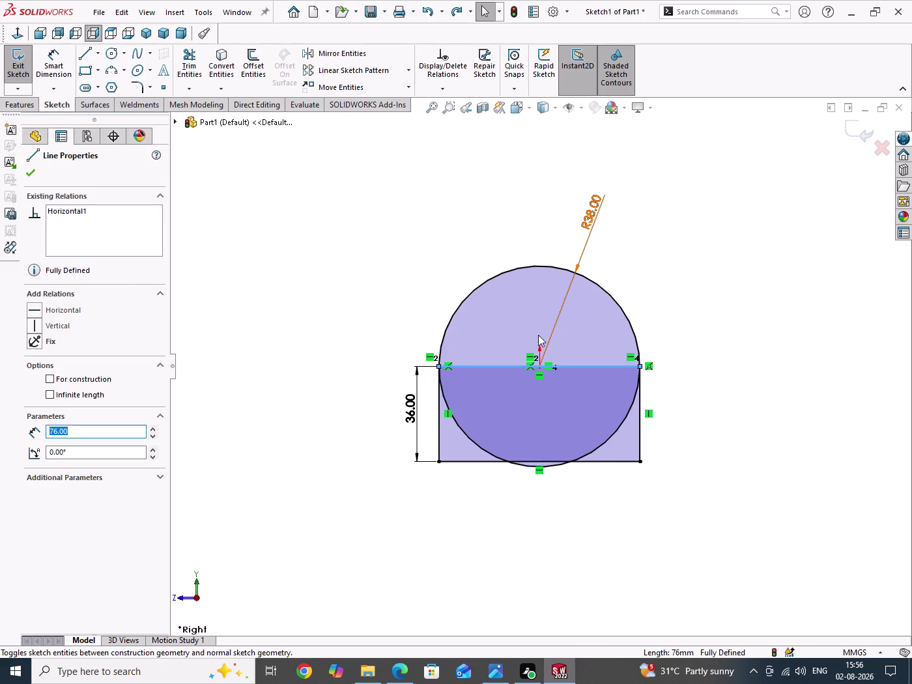
drag(349, 297, 359, 366)
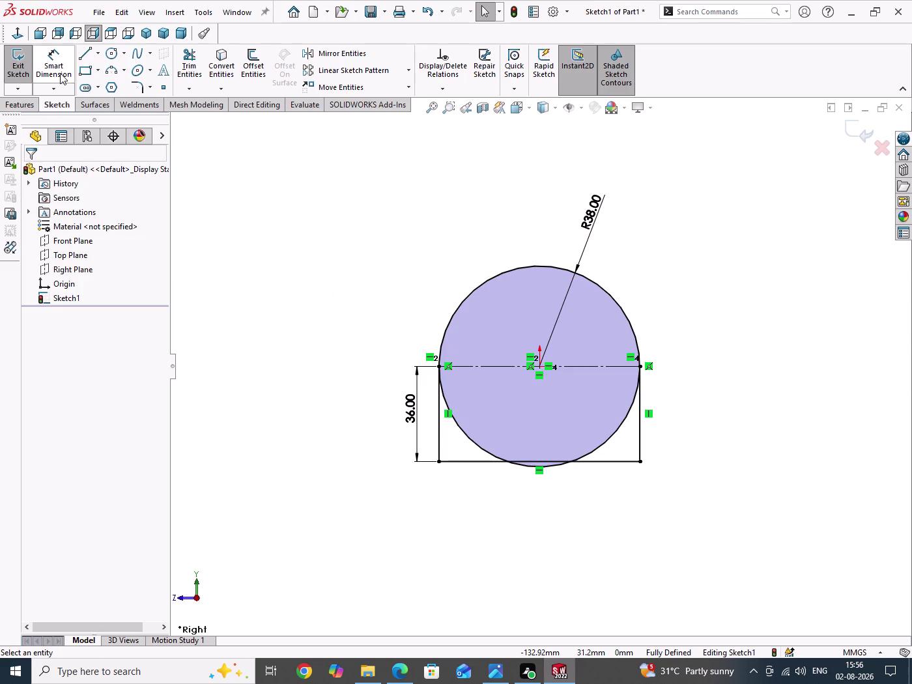
Trim away the circle's lower-left, lower-right and bottom arc pieces.
click(196, 63)
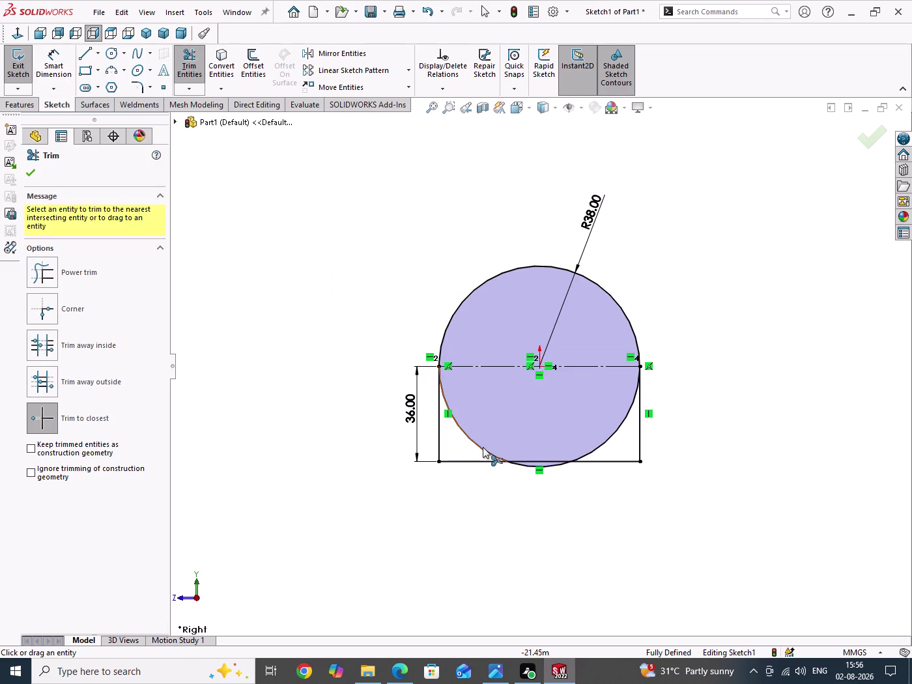
click(483, 447)
click(613, 431)
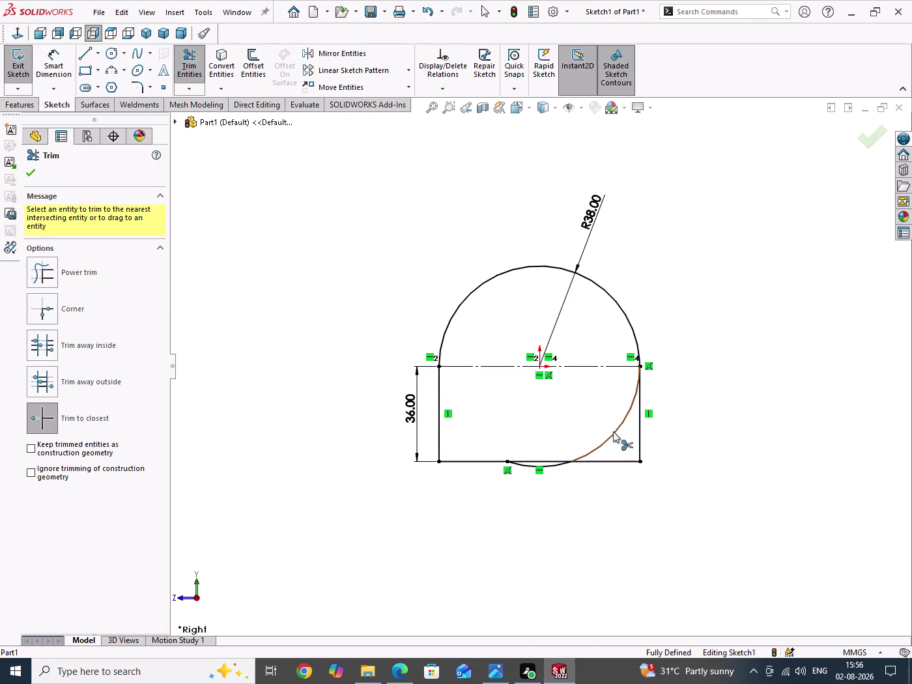
click(523, 468)
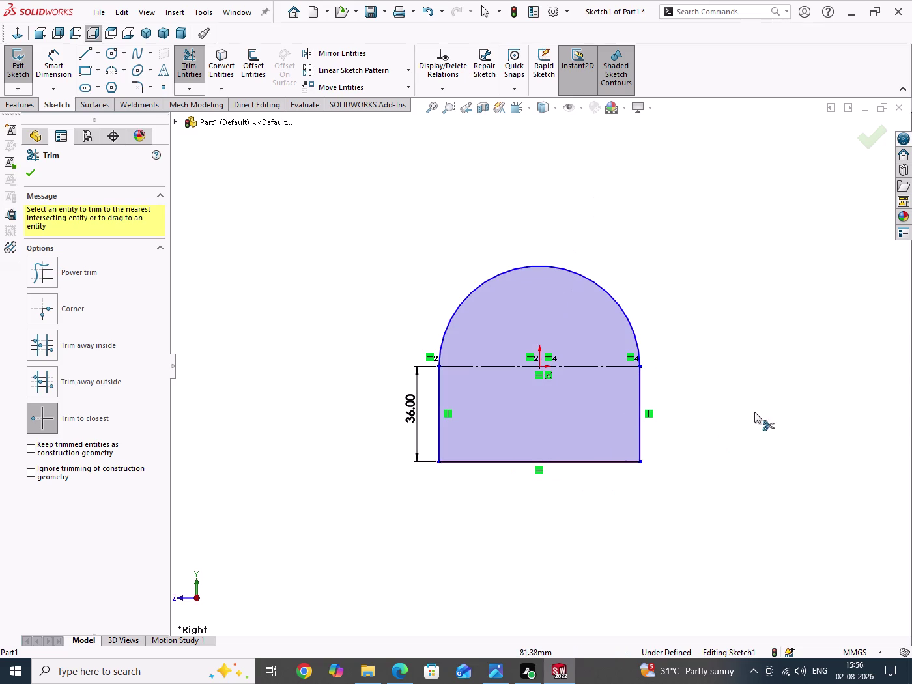
right_click(754, 411)
click(768, 449)
Move the R38 radius dimension outward, clear of the arch.
right_drag(749, 467, 727, 314)
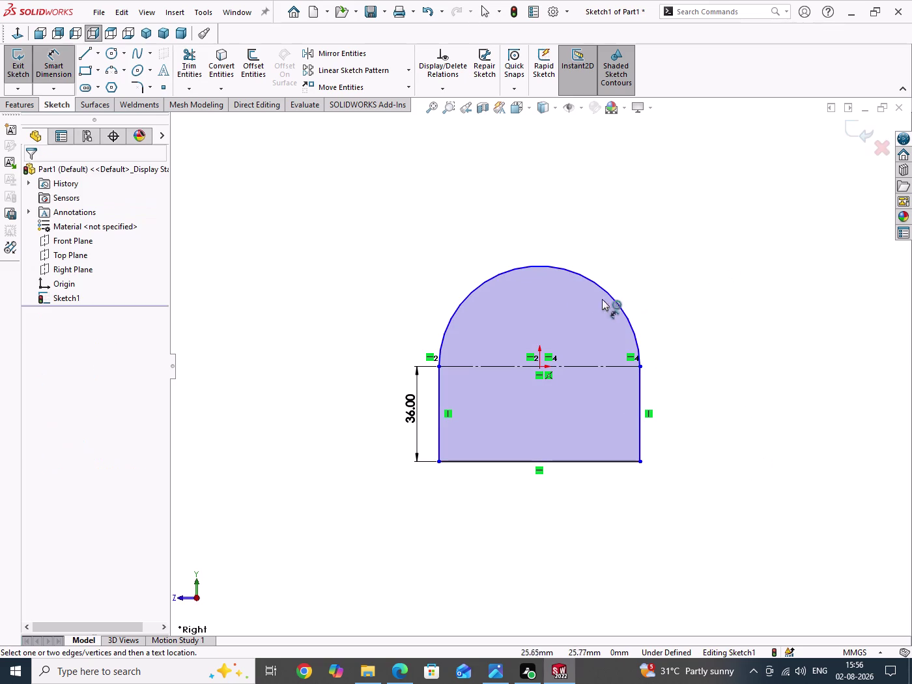
click(605, 293)
click(642, 255)
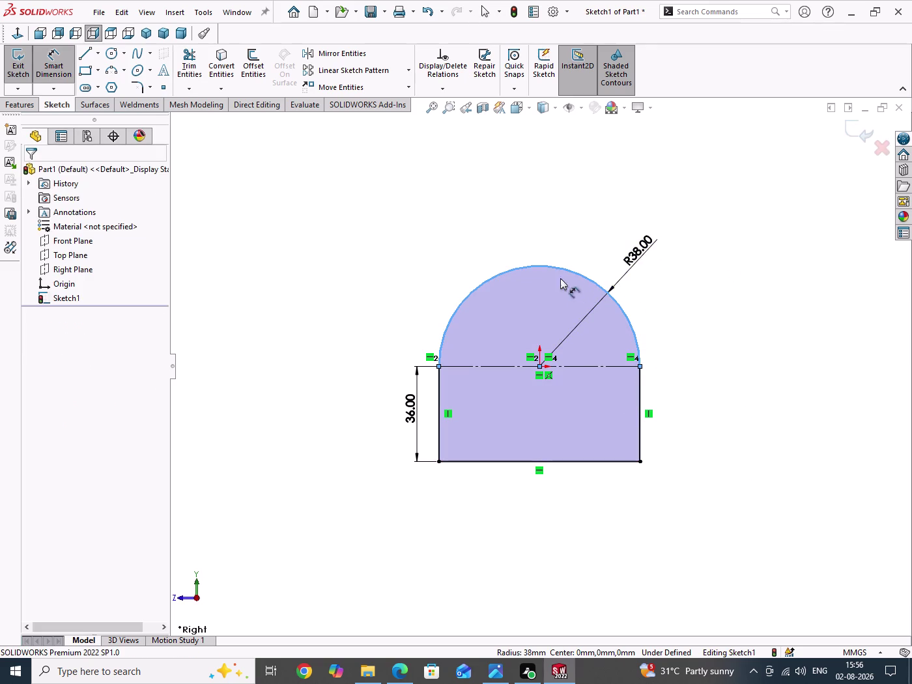
click(586, 237)
drag(712, 343, 718, 357)
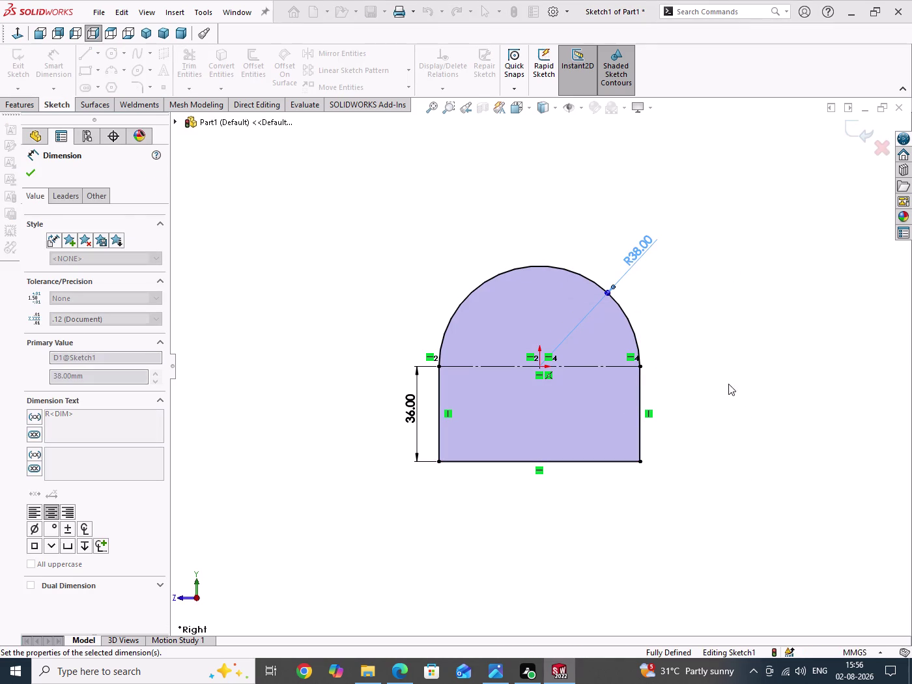
drag(718, 356, 733, 394)
right_click(734, 394)
click(753, 436)
drag(719, 403, 750, 462)
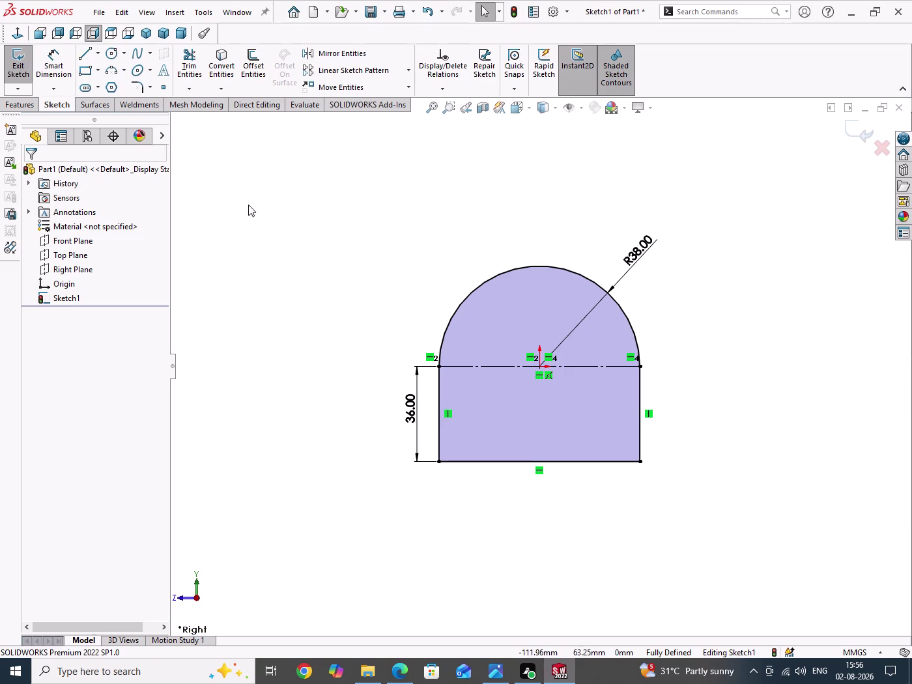
Draw a new circle centred on the arch's centre.
right_drag(254, 218, 410, 229)
click(538, 366)
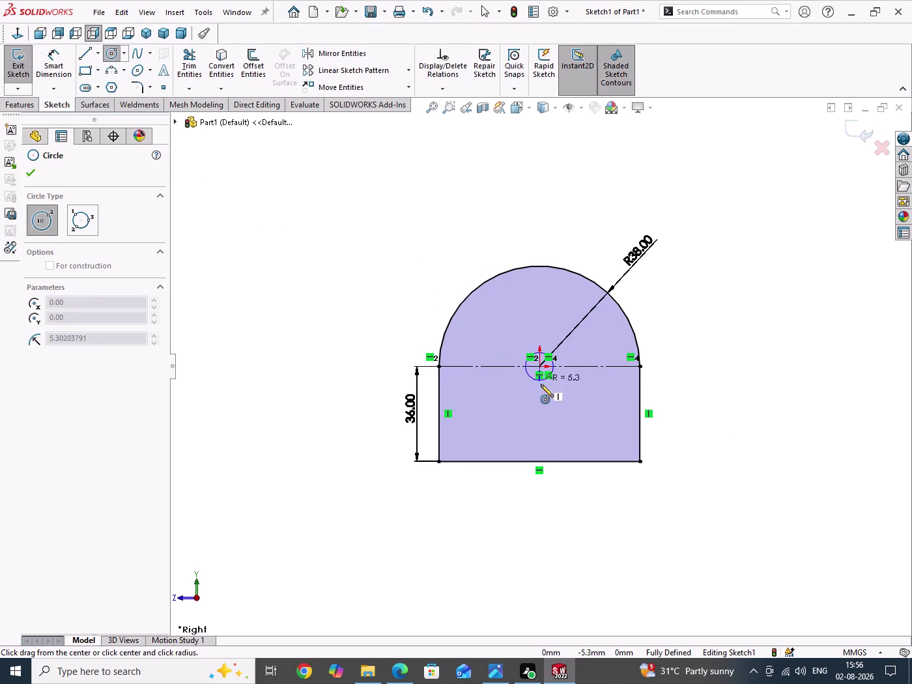
click(556, 406)
right_click(347, 278)
click(393, 291)
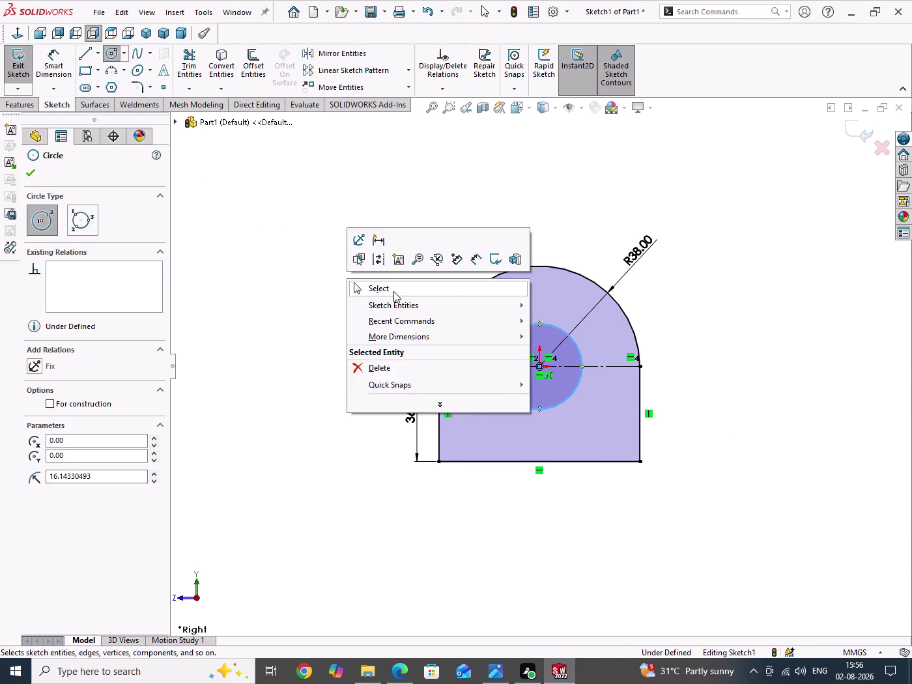
Dimension the new circle to a 40 mm diameter and exit the sketch.
right_drag(430, 279, 418, 198)
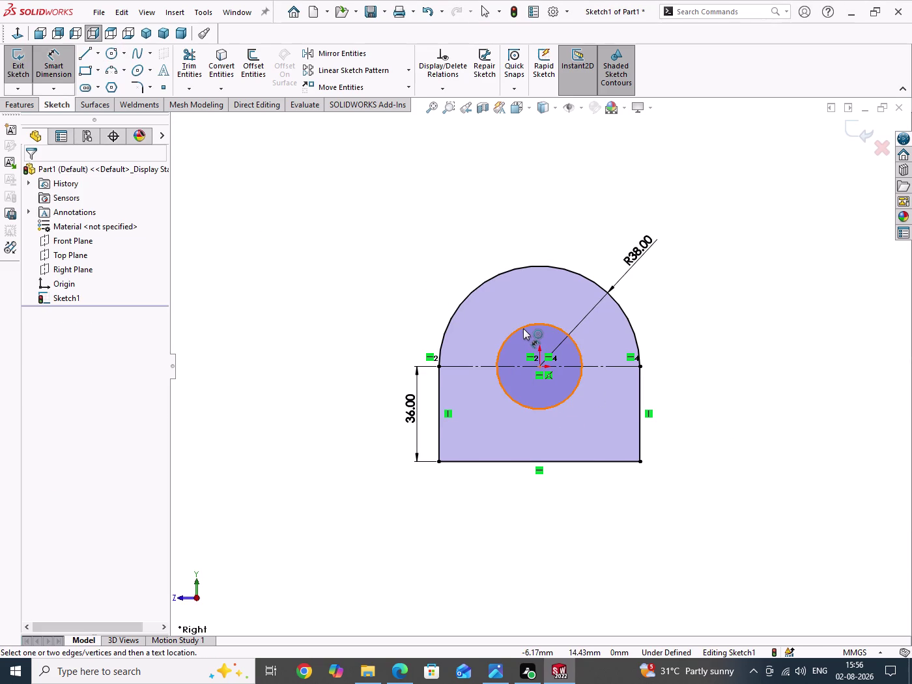
click(523, 328)
click(549, 235)
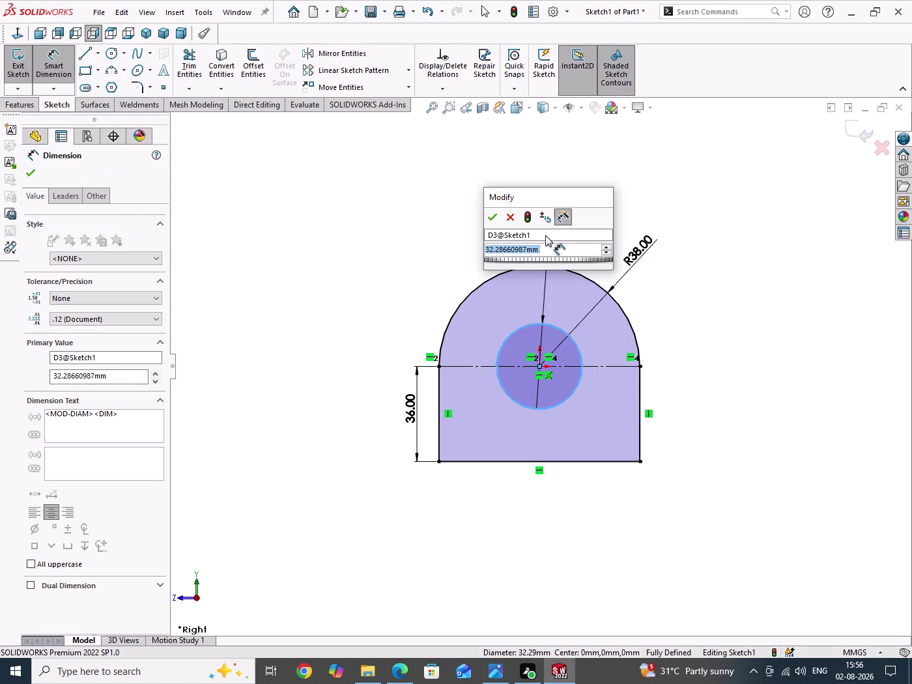
text(40)
key(Return)
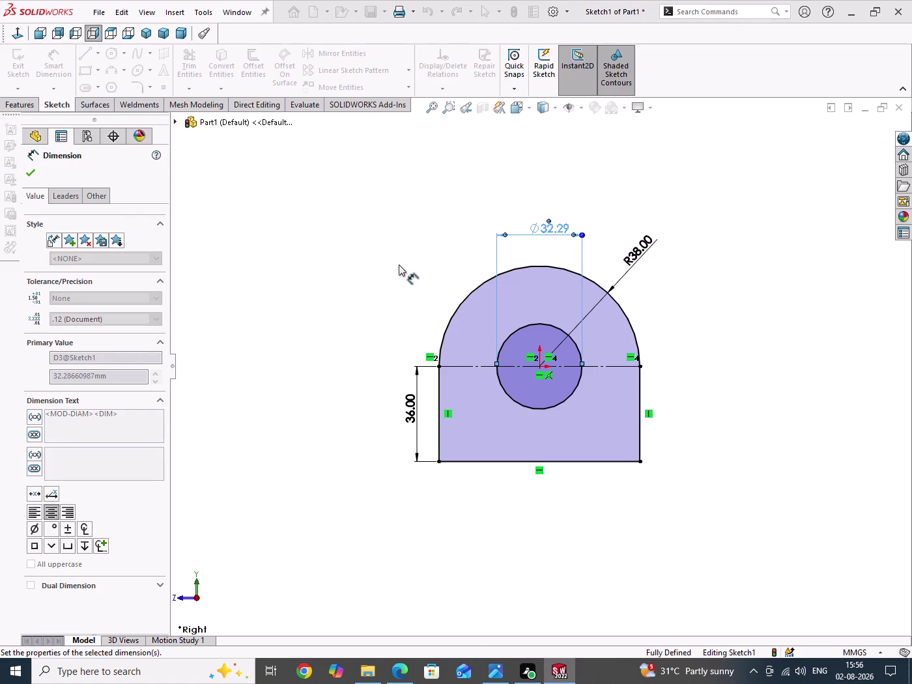
right_click(340, 264)
click(371, 307)
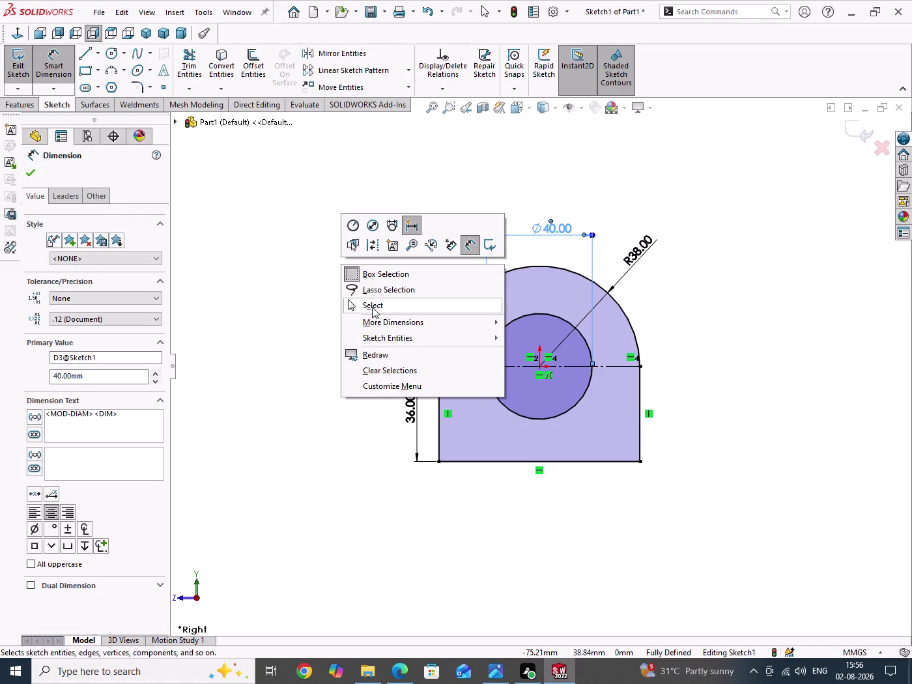
click(12, 68)
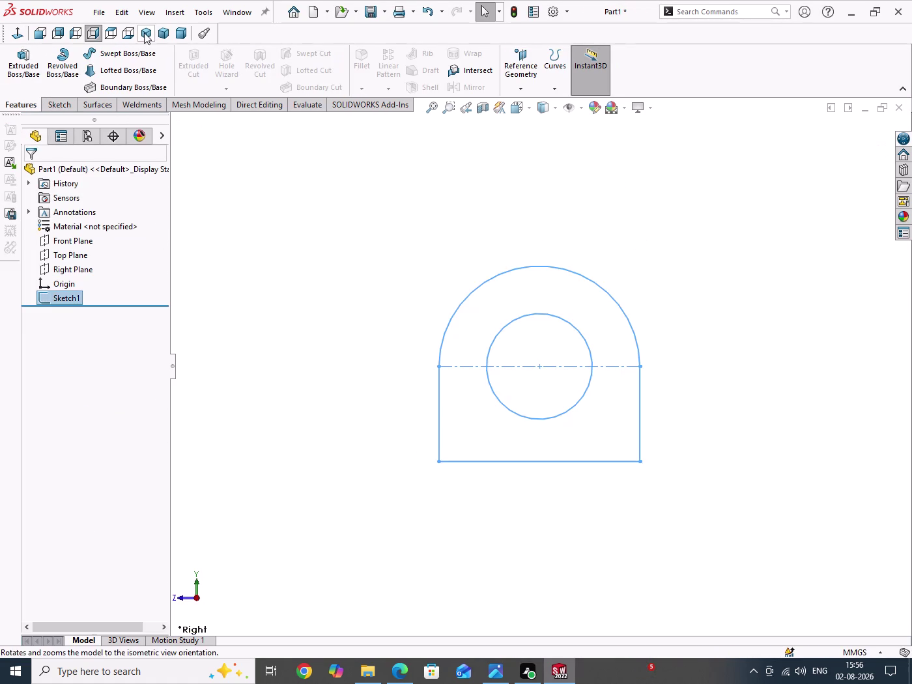
Switch to isometric view and extrude the sketch 32 mm into a solid.
click(144, 33)
click(31, 69)
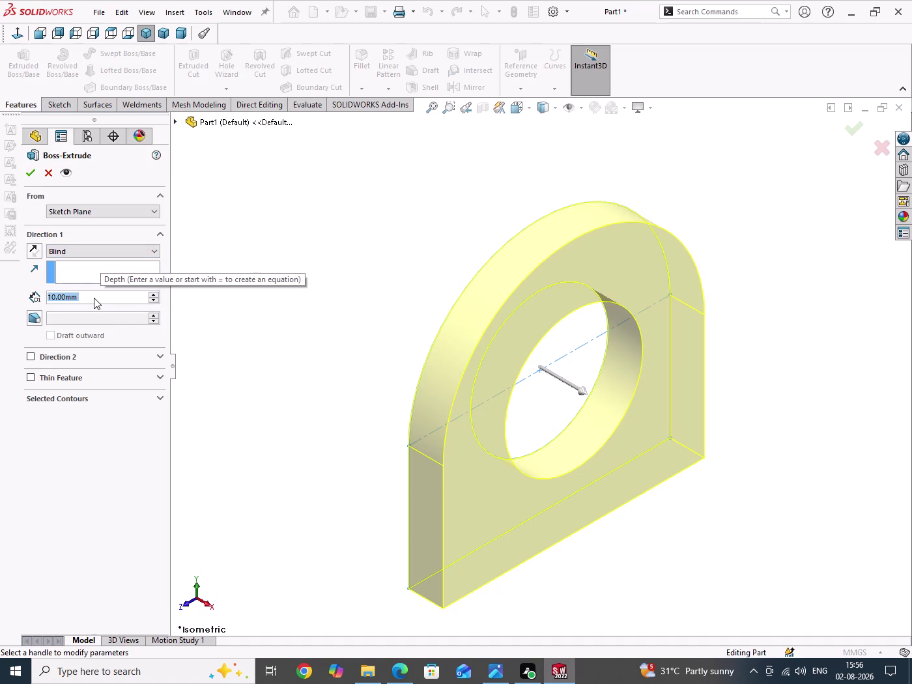
text(32)
key(Return)
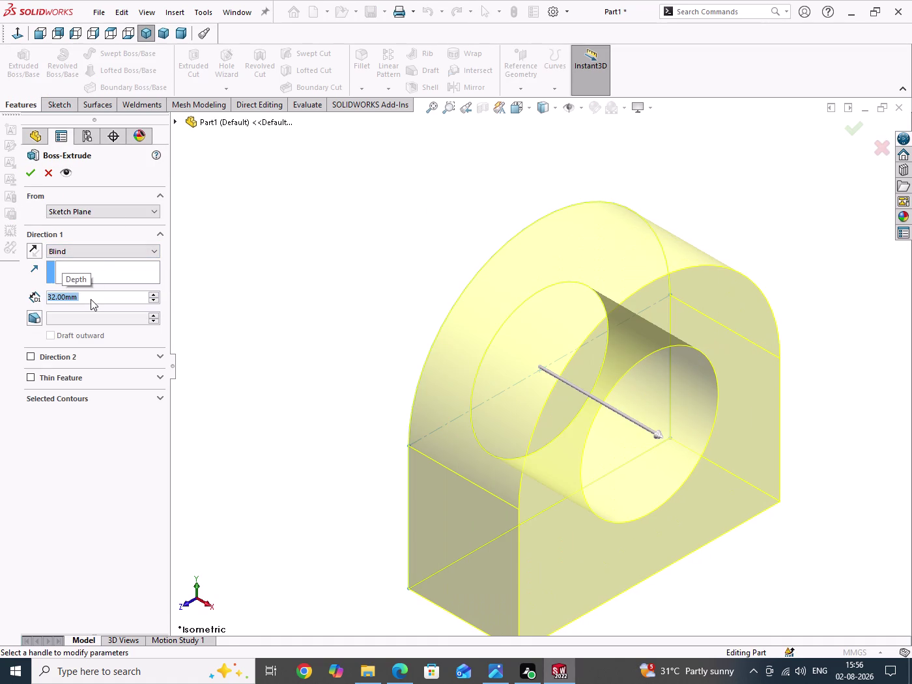
click(29, 171)
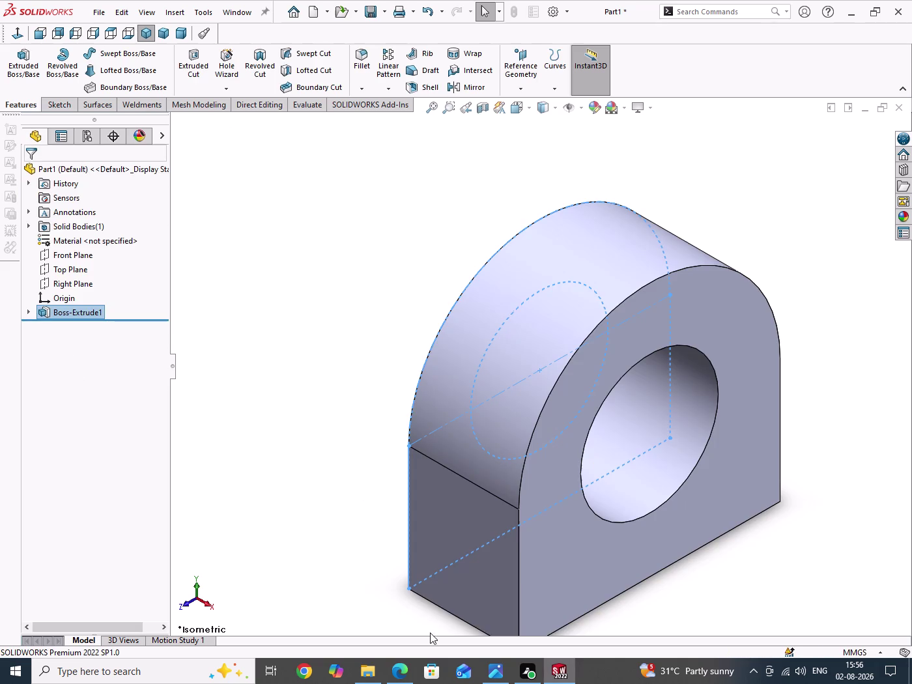
click(493, 669)
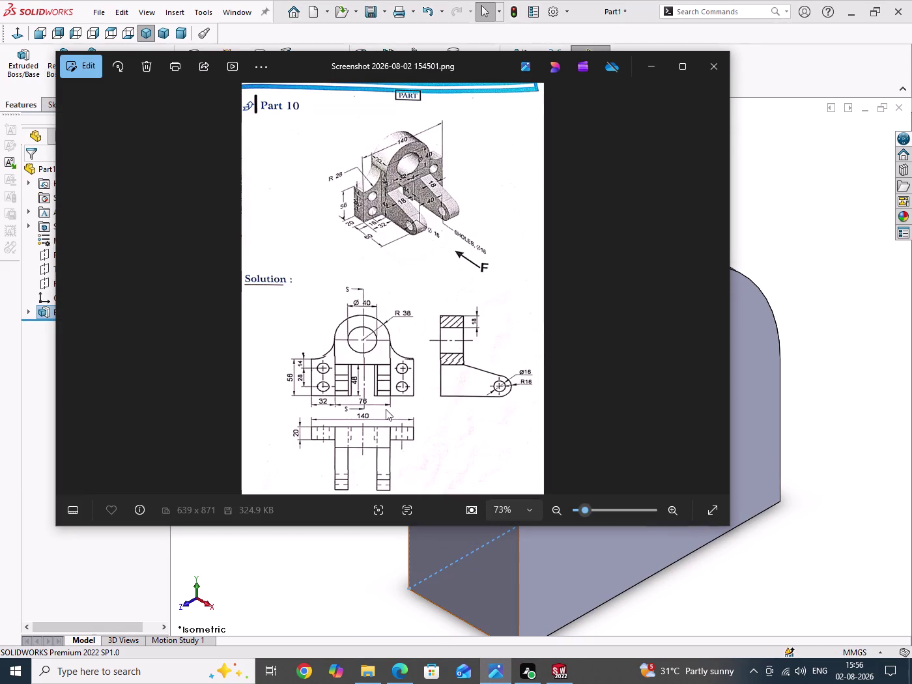
Zoom and pan around the bracket reference drawing in Photos, then minimize it.
click(437, 357)
scroll(up, 3)
scroll(up, 3)
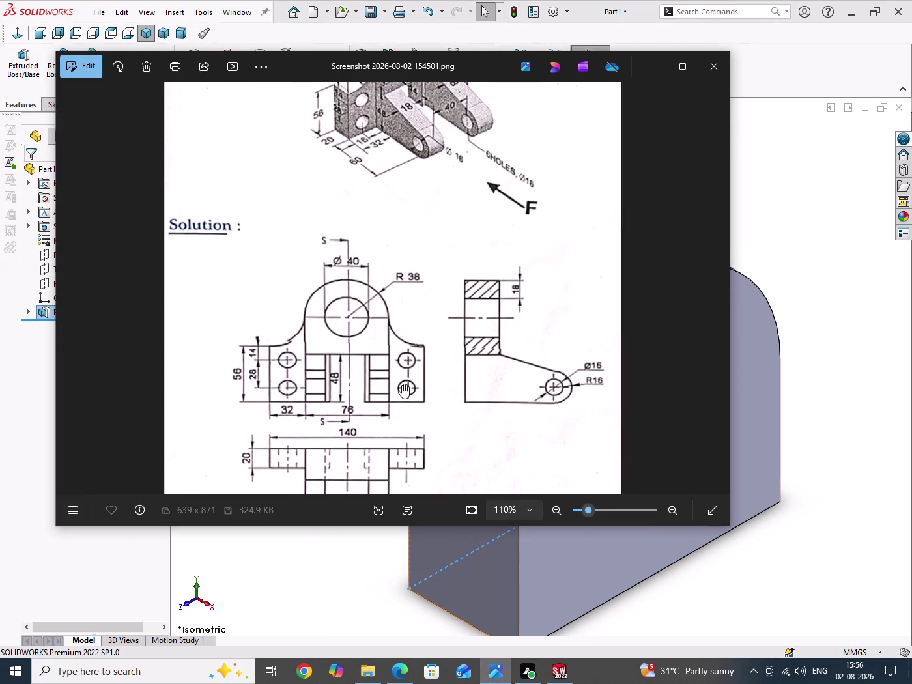
scroll(down, 3)
scroll(up, 3)
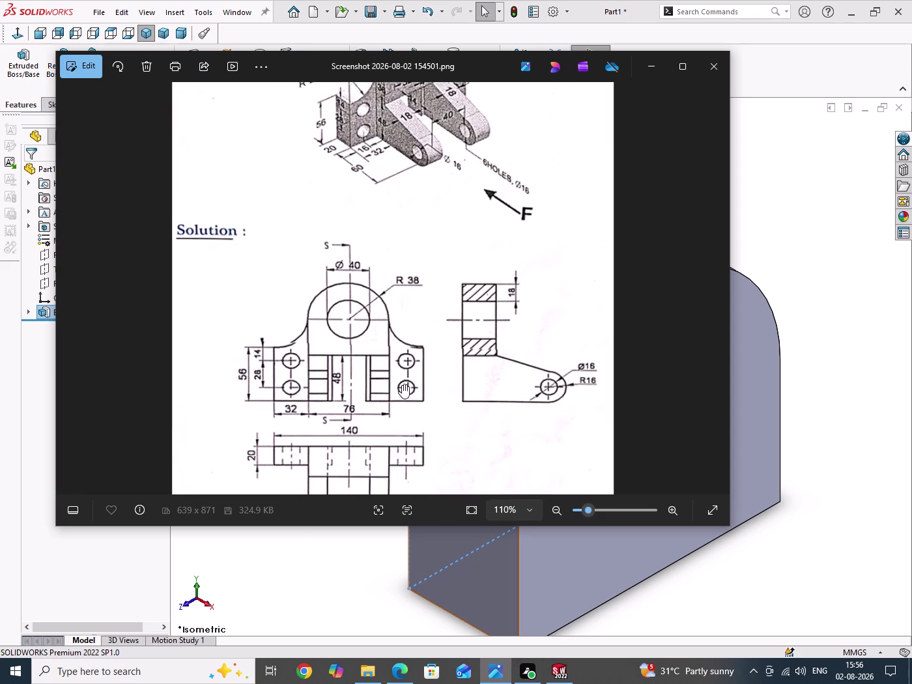
drag(441, 213, 430, 312)
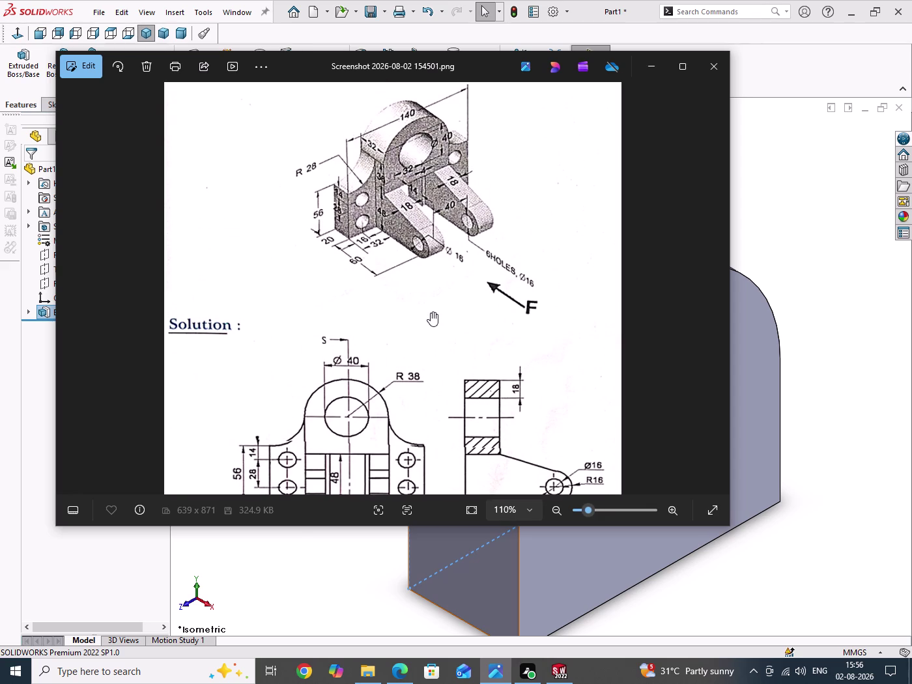
drag(418, 356, 418, 203)
drag(408, 325, 457, 292)
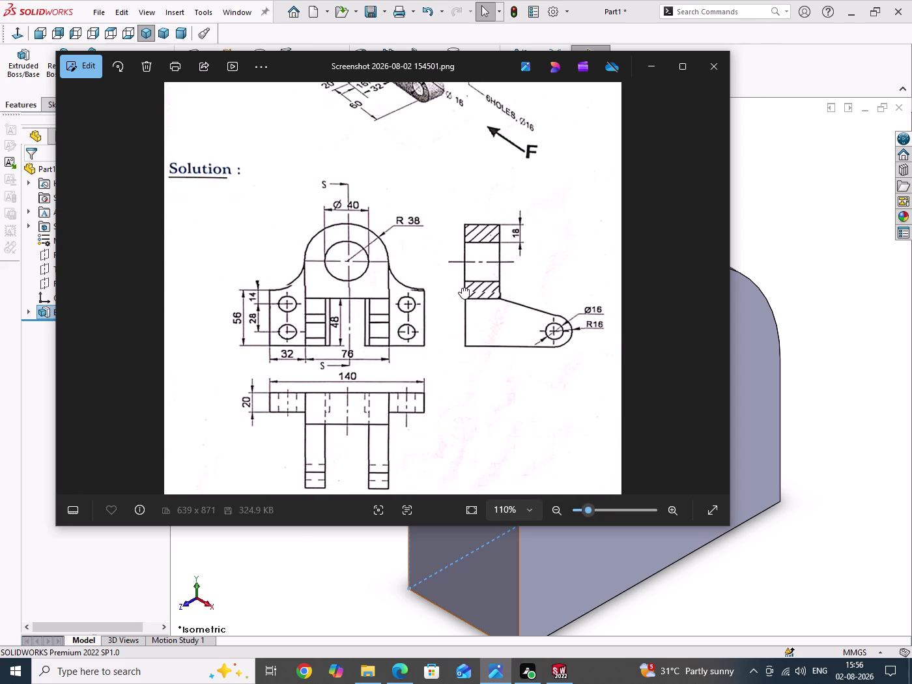
drag(457, 292, 482, 262)
scroll(down, 3)
click(652, 61)
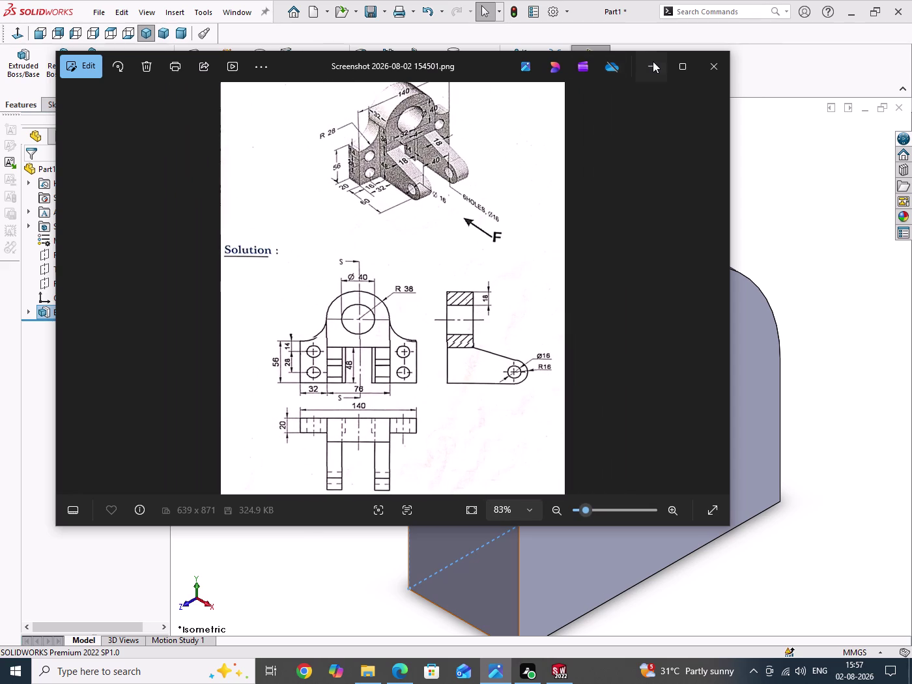
Open the Material context menu for the part in the FeatureManager tree.
drag(300, 276, 329, 327)
scroll(up, 3)
right_click(87, 241)
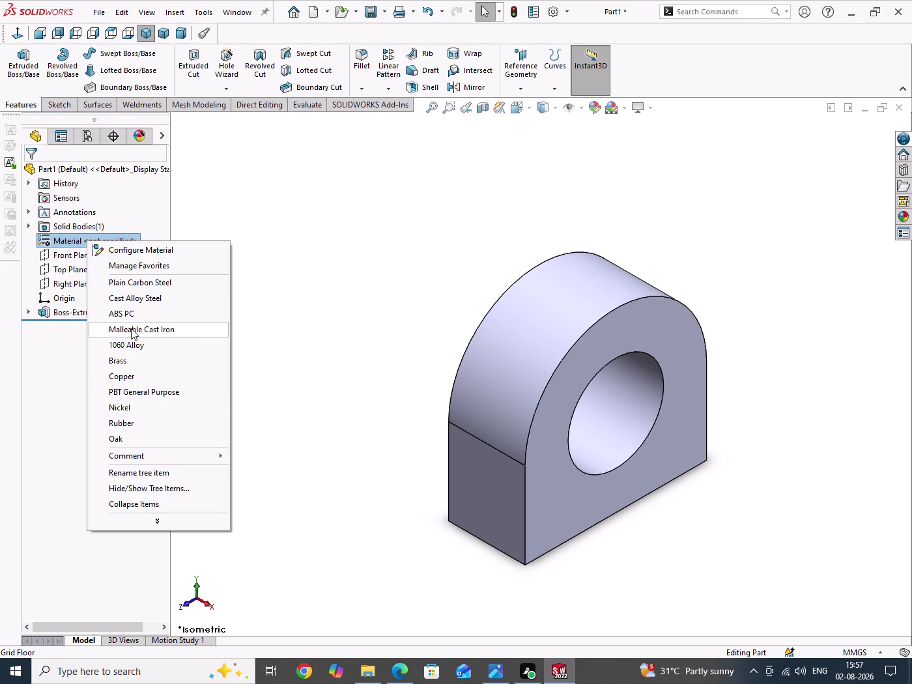
Apply Copper, then Brass, and finally Nickel to the part, then save with Ctrl+S.
click(140, 374)
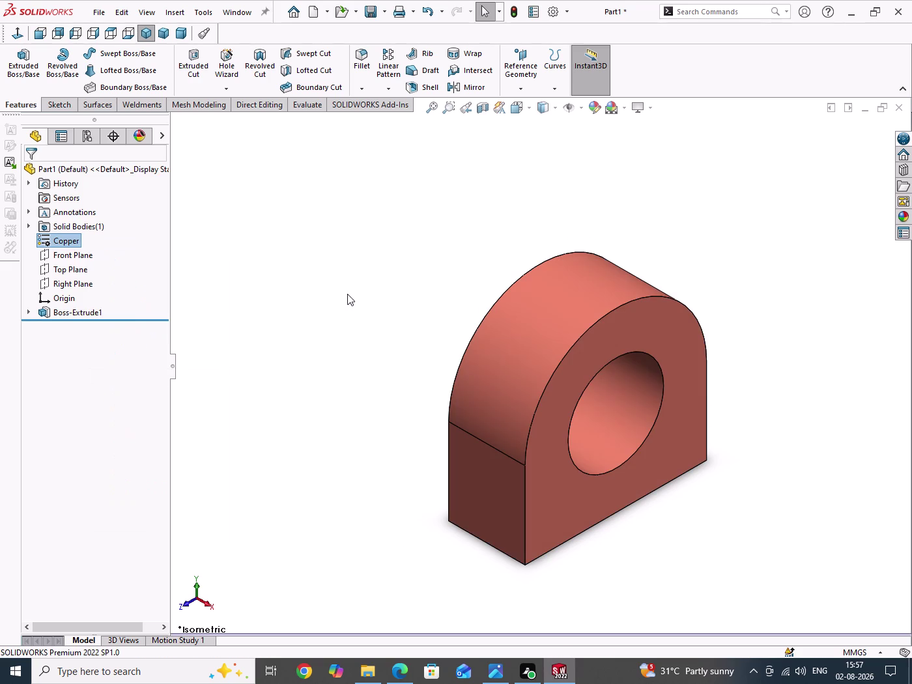
drag(347, 294, 360, 370)
right_click(61, 244)
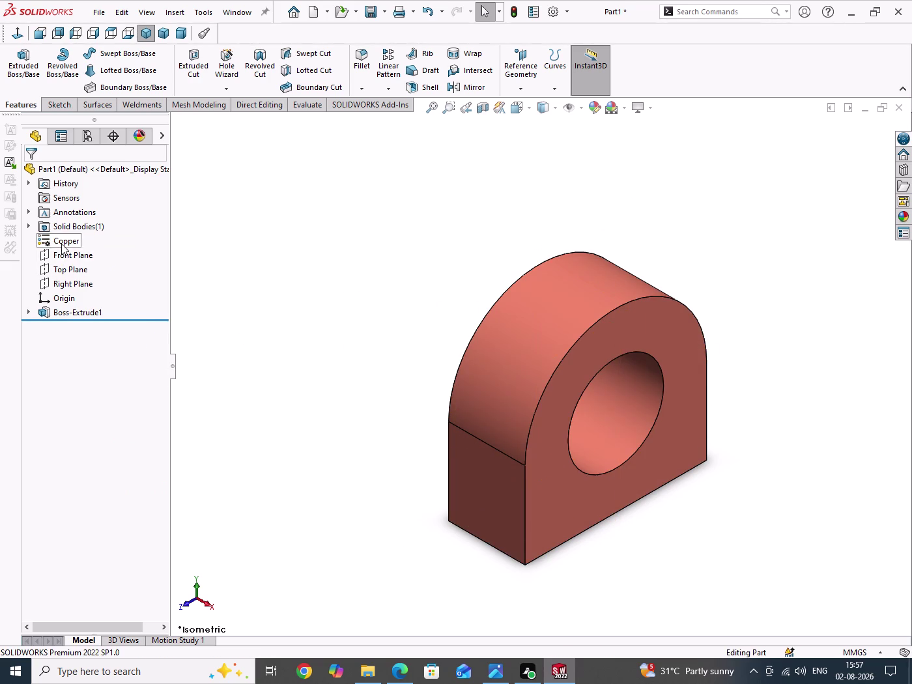
click(92, 378)
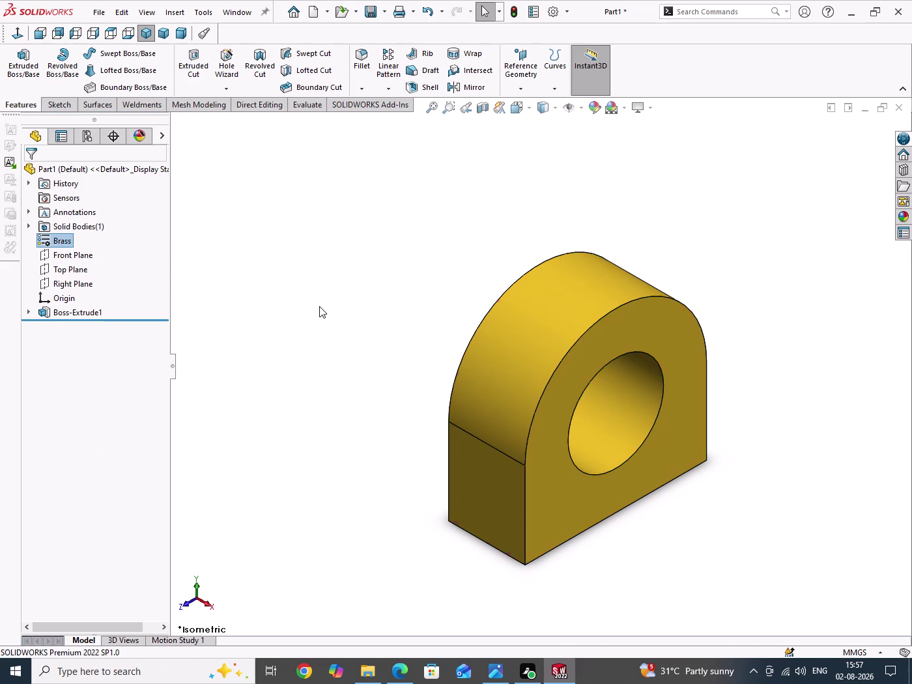
drag(316, 273, 330, 345)
right_click(71, 245)
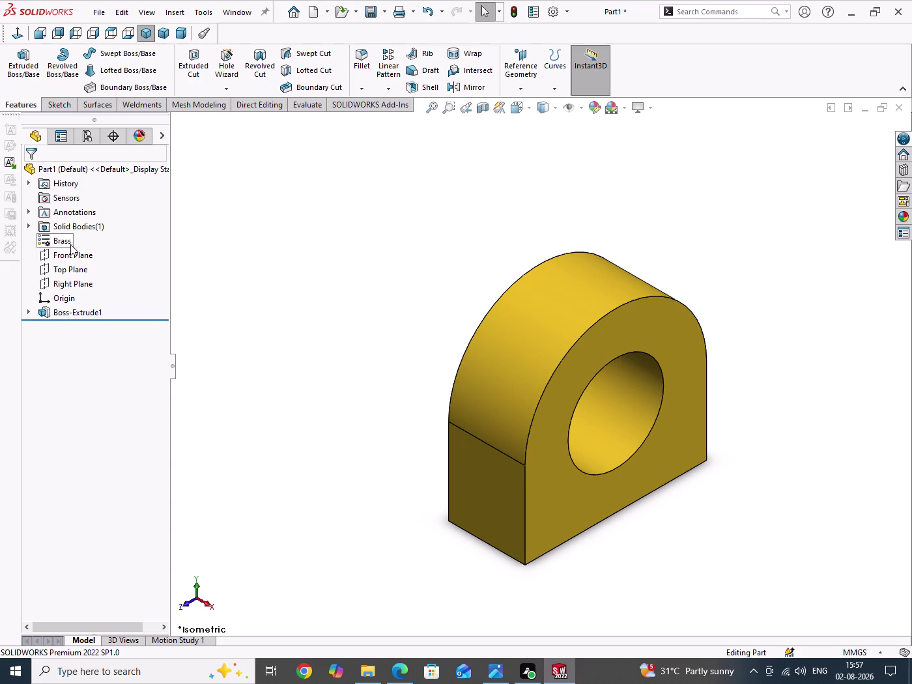
click(150, 424)
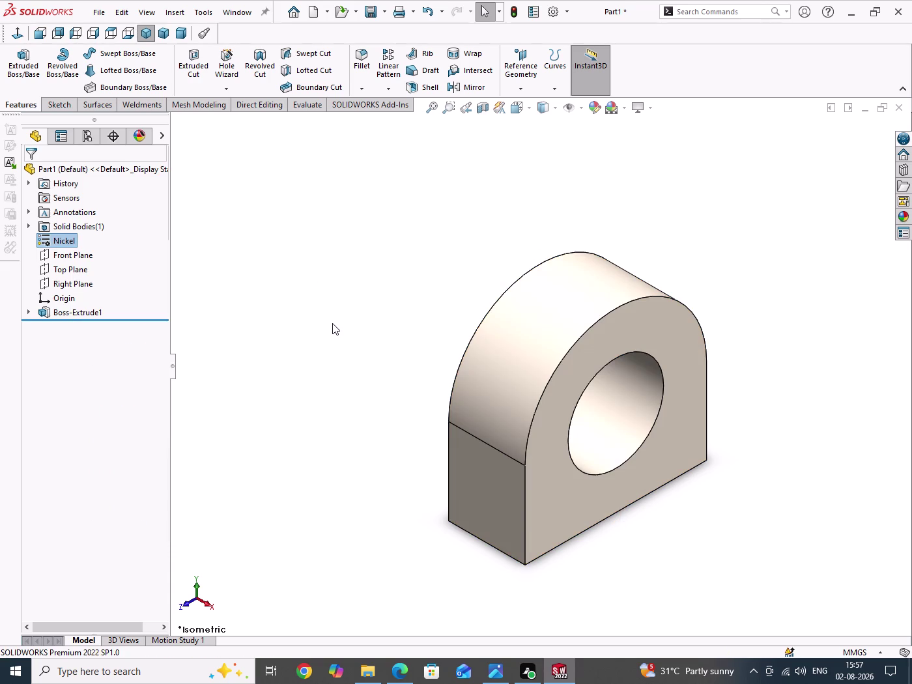
drag(327, 296, 335, 366)
key(ctrl+s)
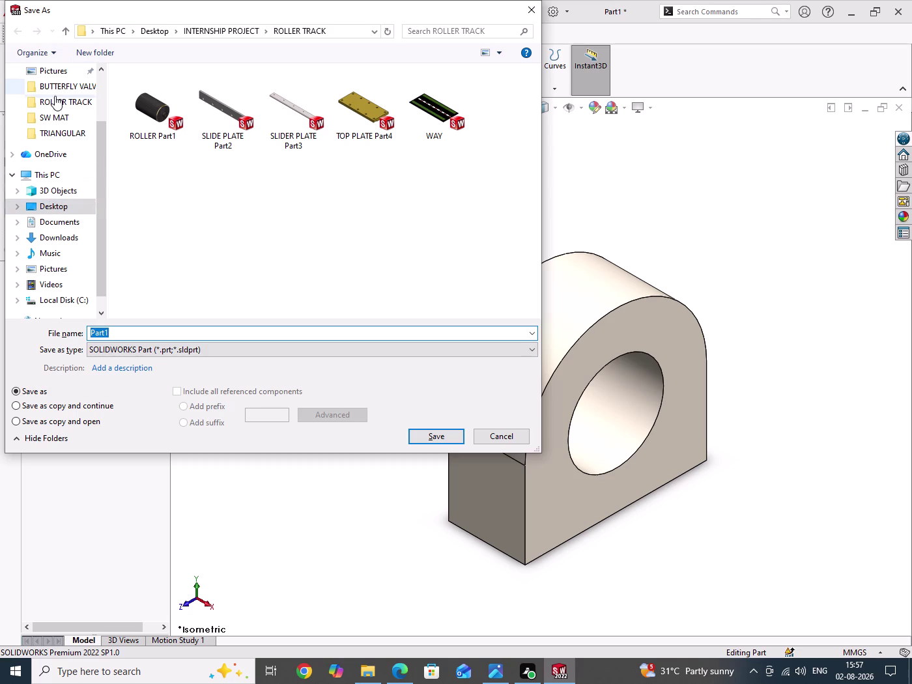
Create a new folder named BRACKET inside INTERNSHIP PROJECT and open it.
scroll(up, 3)
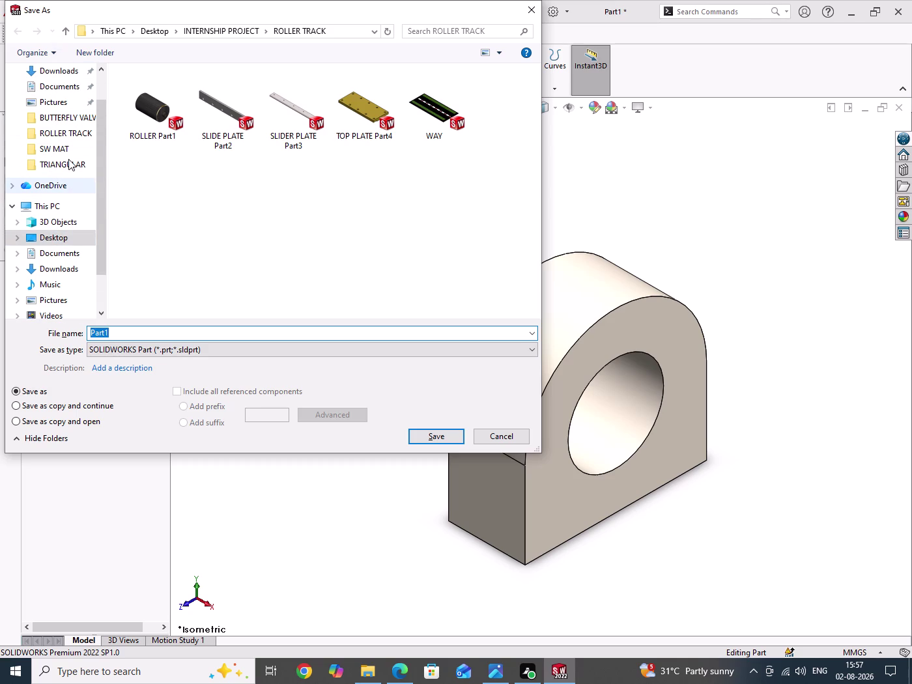
click(64, 235)
double_click(164, 104)
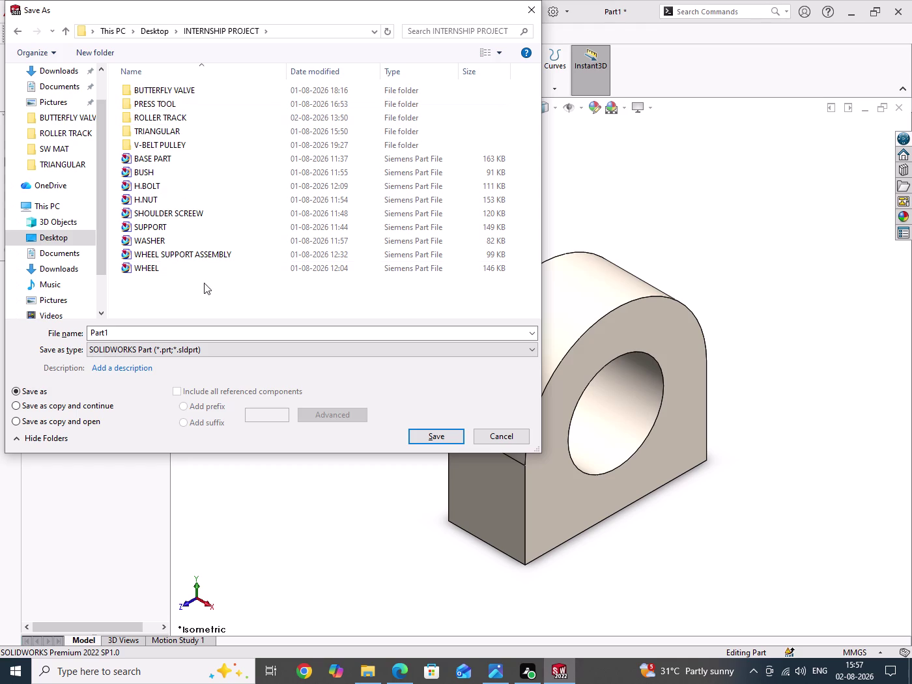
click(190, 295)
right_click(190, 296)
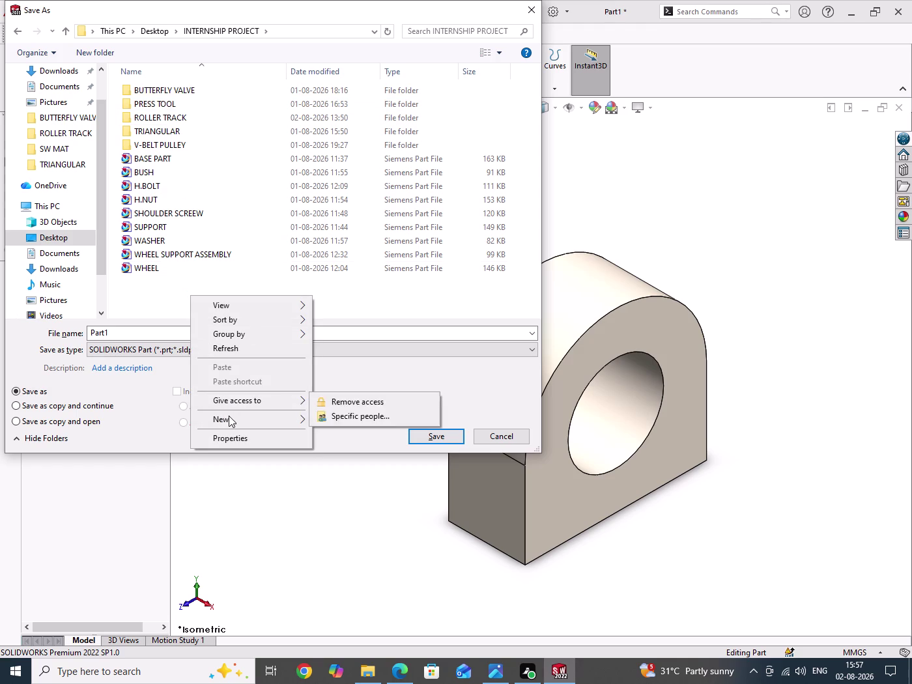
click(232, 419)
click(351, 421)
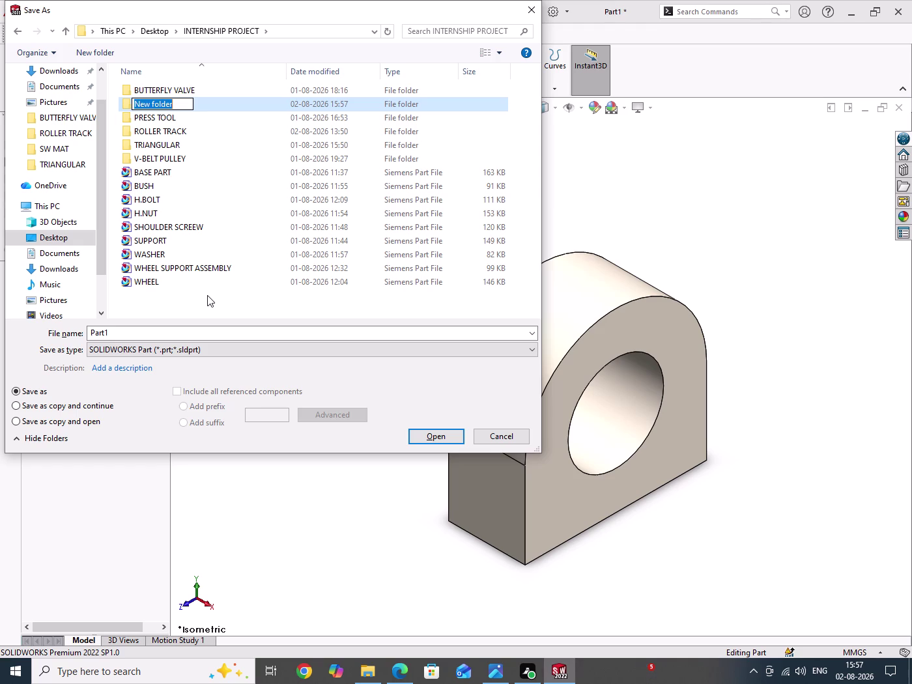
text(br)
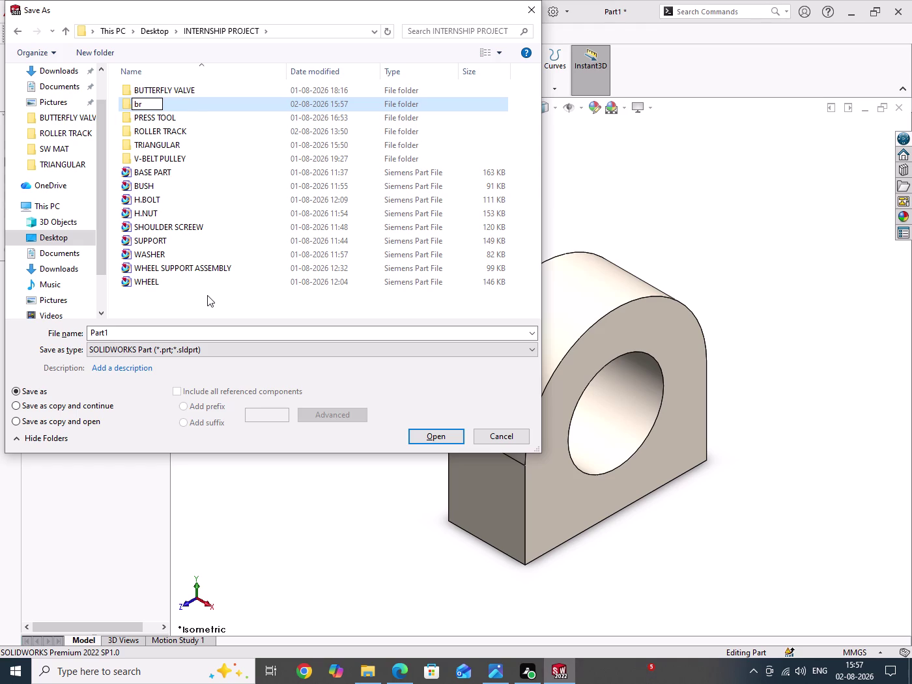
key(BackSpace)
key(BackSpace)
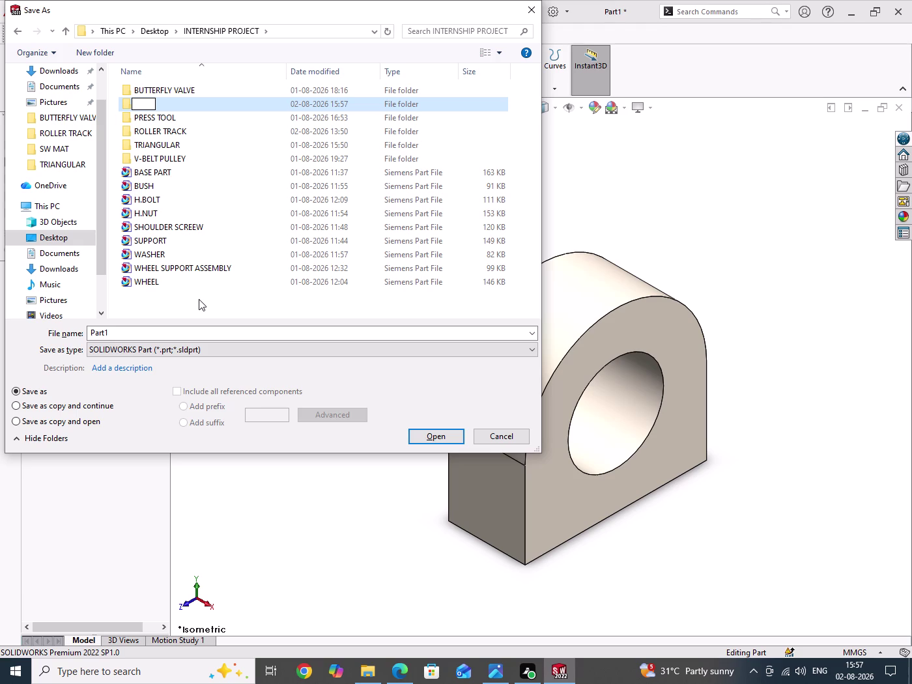
text(BRAC)
text(KET)
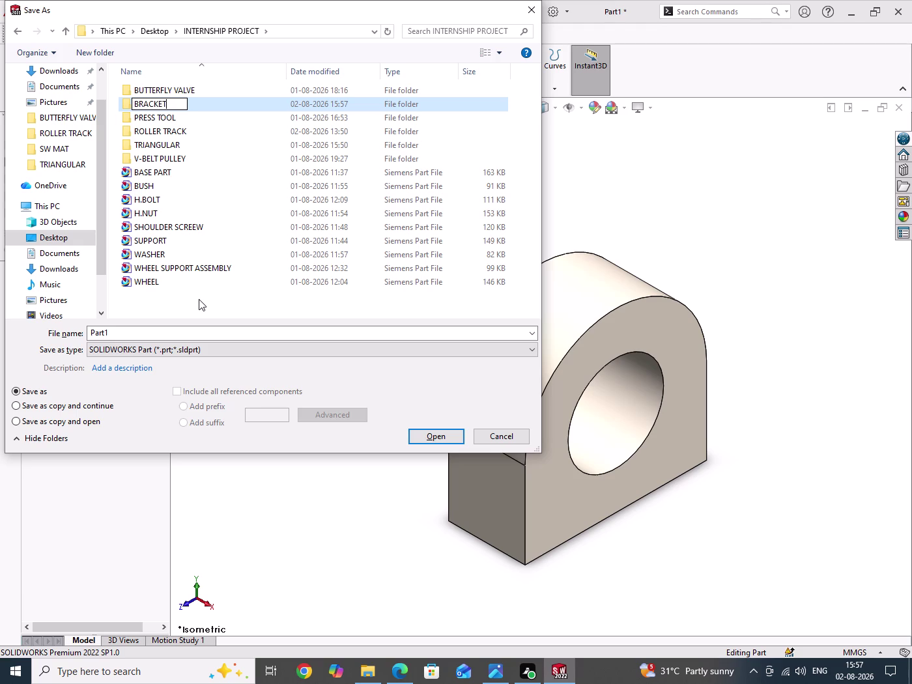
key(Return)
key(Return)
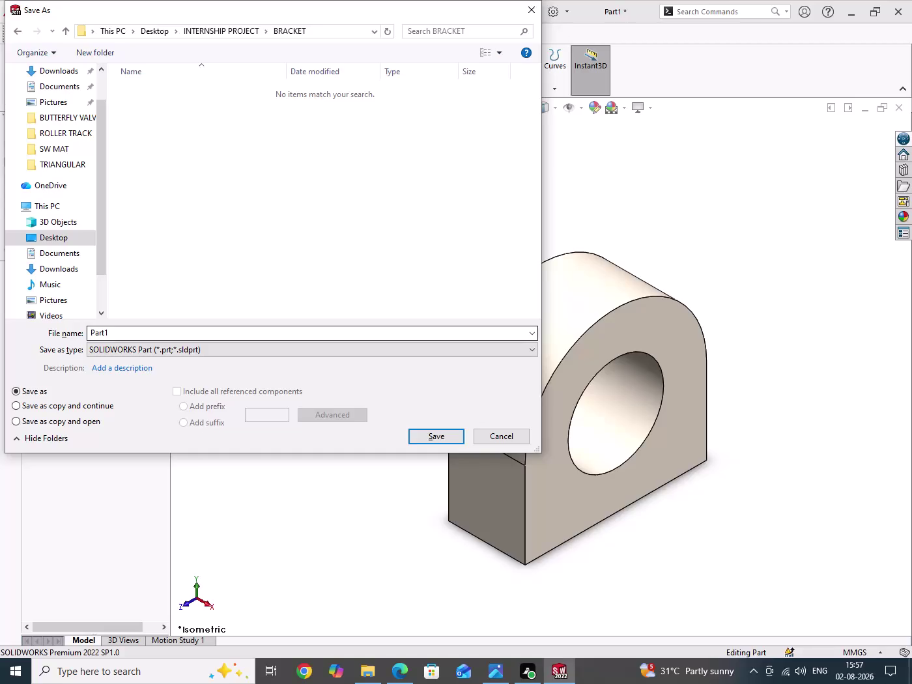
Save the part as 'BRACKET Part1' in the BRACKET folder.
click(152, 333)
key(Left)
key(Left)
key(Left)
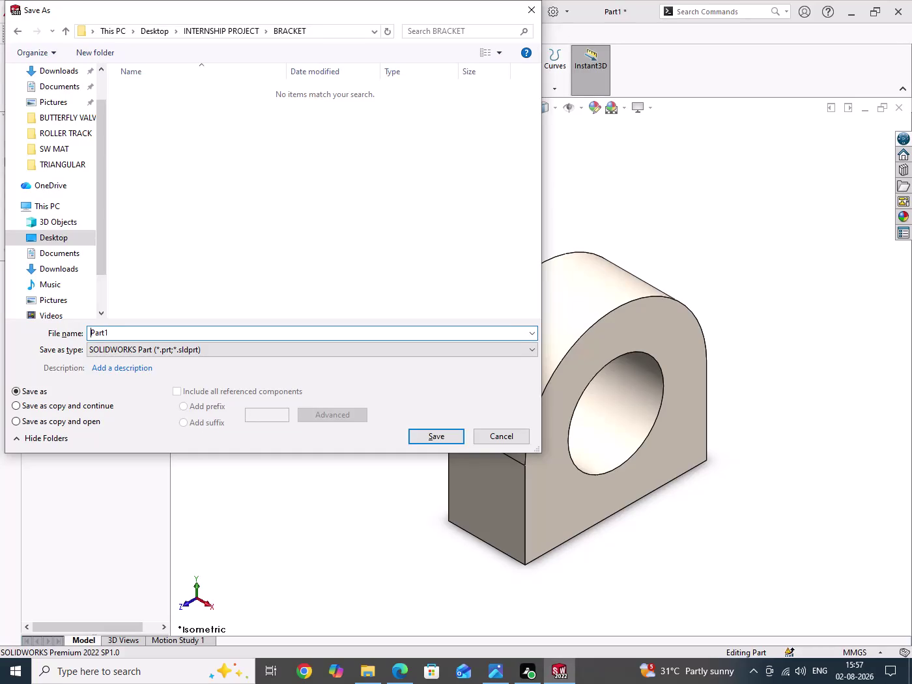
text(BRAC)
text(KET)
key(space)
click(421, 436)
drag(338, 303, 346, 426)
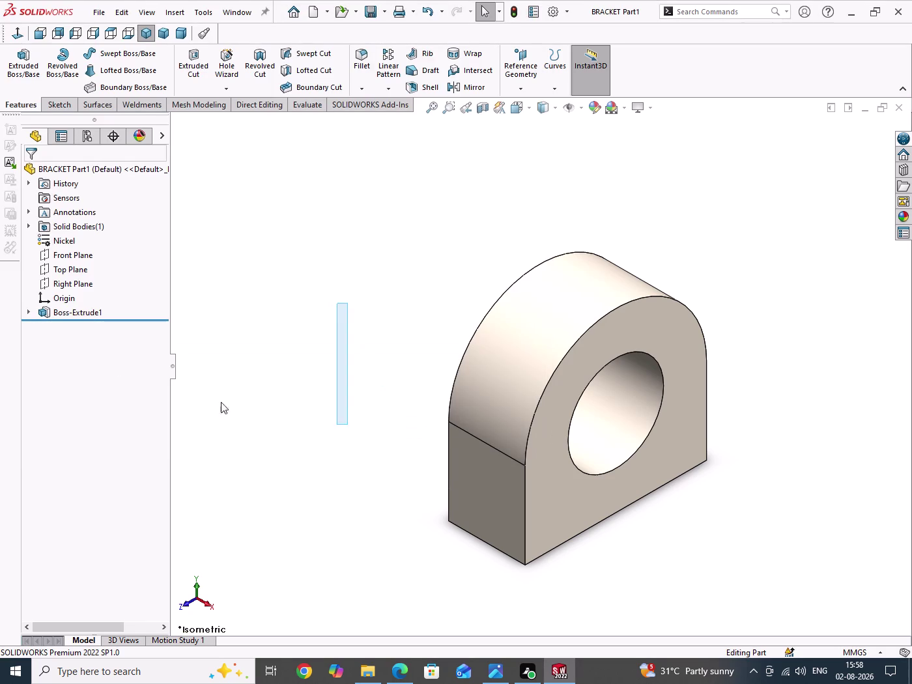
Start a new sketch on the Right Plane.
click(81, 286)
click(92, 272)
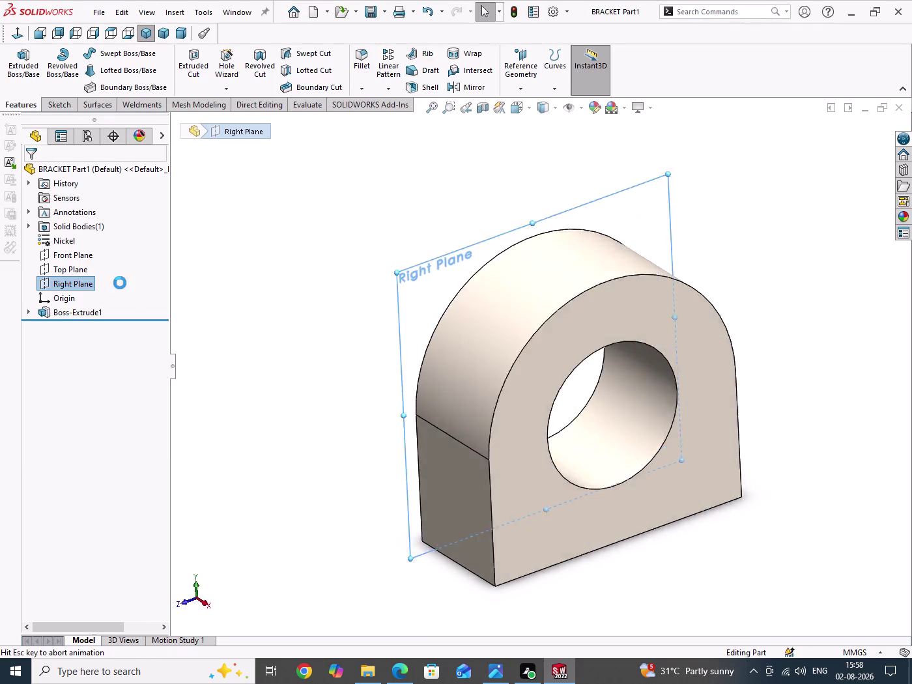
click(246, 292)
scroll(up, 3)
scroll(down, 3)
scroll(up, 3)
scroll(down, 3)
drag(355, 278, 541, 445)
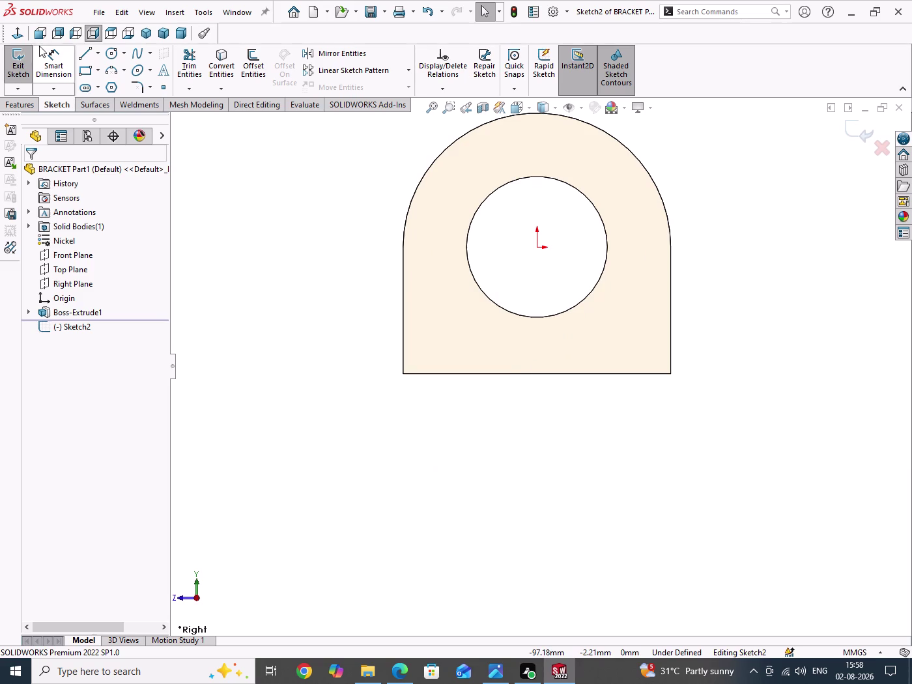
Draw a vertical centerline starting at the origin.
click(99, 59)
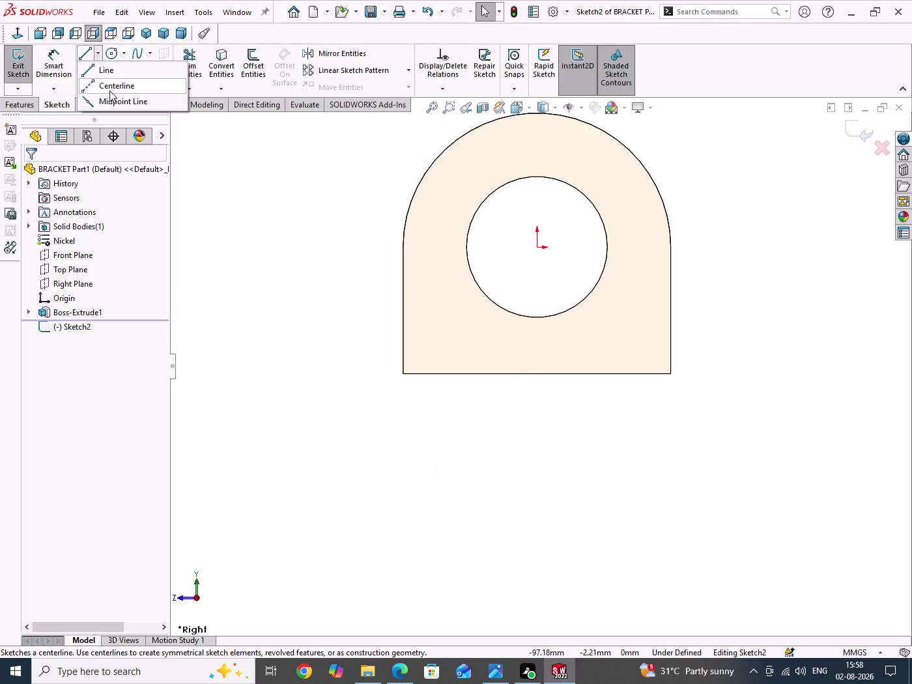
click(110, 90)
click(538, 246)
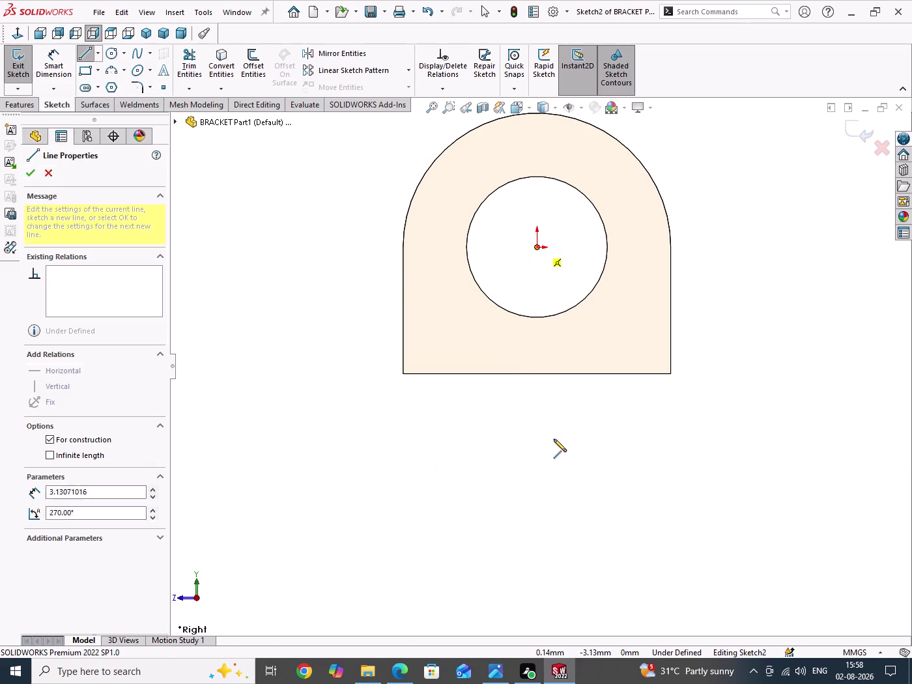
click(540, 455)
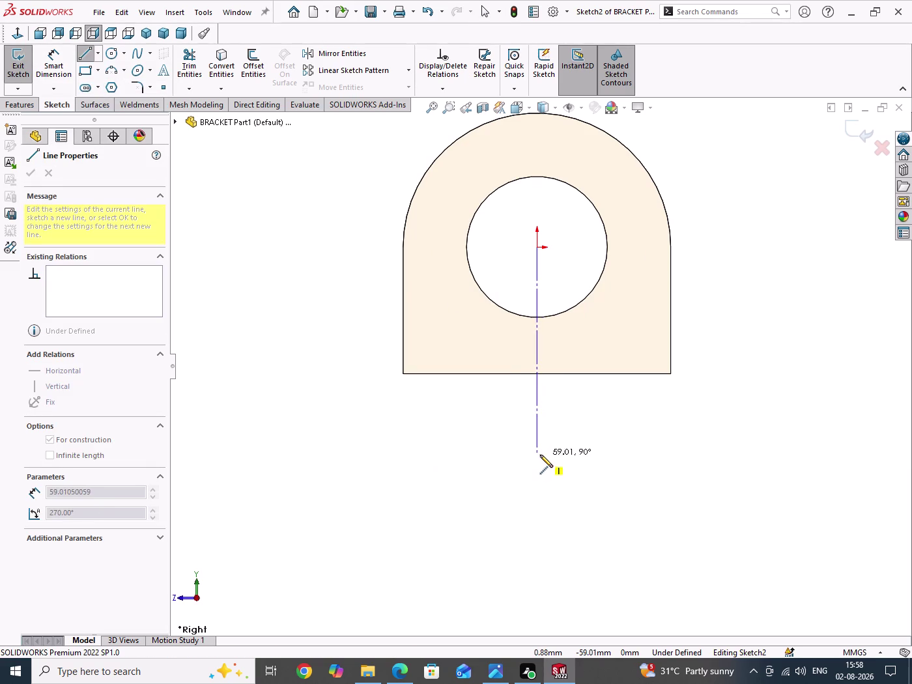
right_click(455, 436)
click(488, 443)
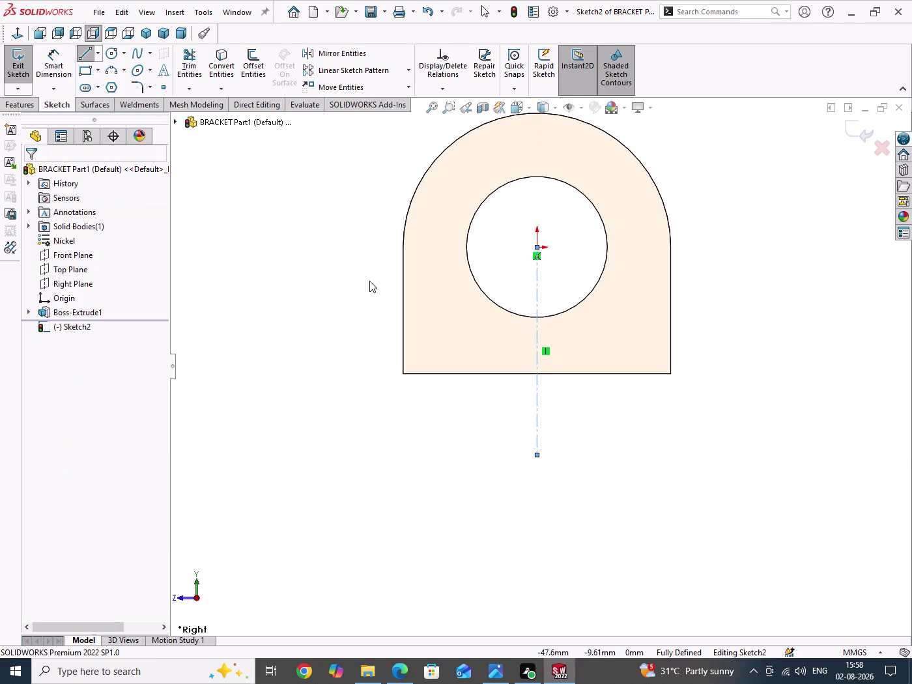
Draw a corner rectangle from the bracket's left edge down below the bracket.
right_drag(373, 345, 380, 405)
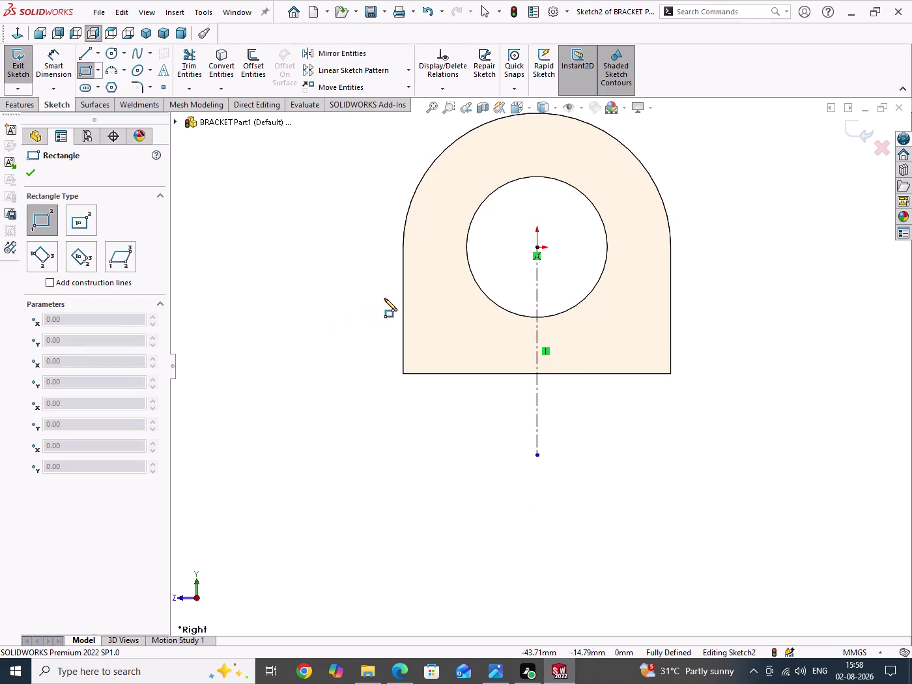
click(401, 286)
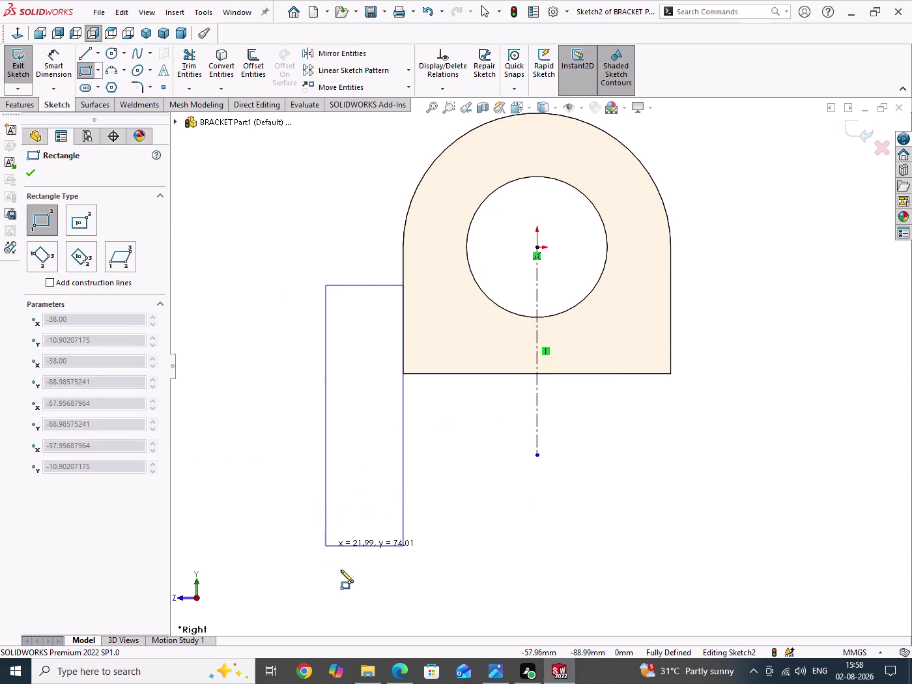
click(341, 570)
right_click(277, 389)
click(301, 404)
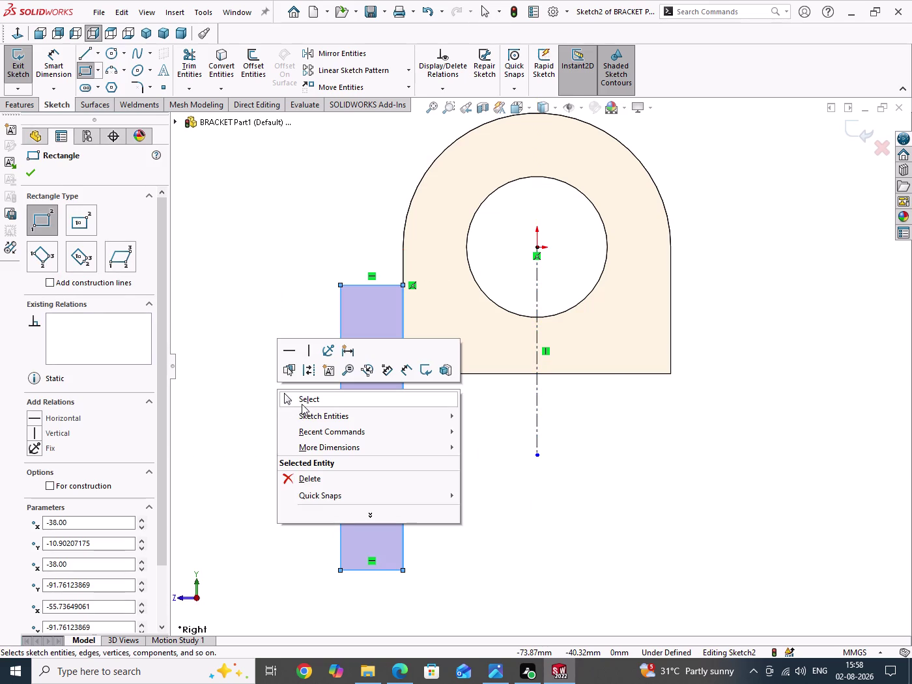
Delete the rectangle's top edge and shorten its left side to below the bracket base.
drag(362, 250, 360, 333)
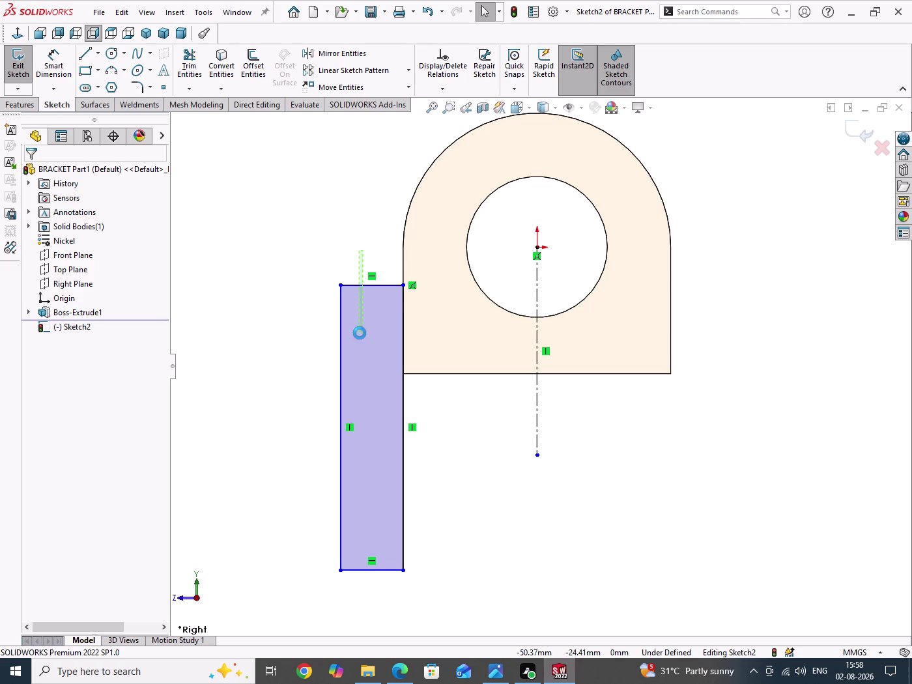
key(Delete)
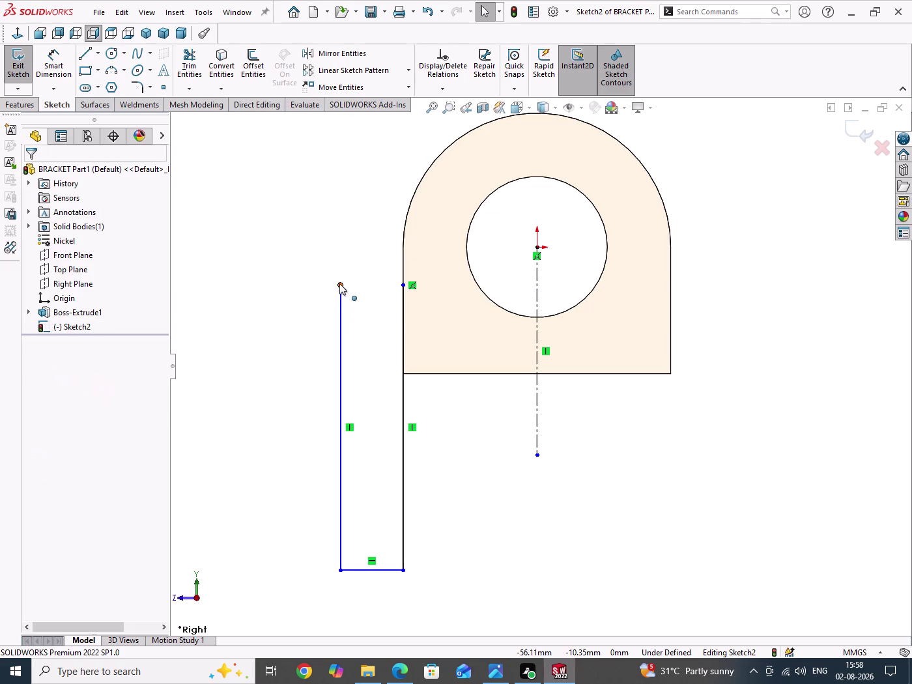
drag(339, 283, 345, 371)
drag(250, 293, 280, 402)
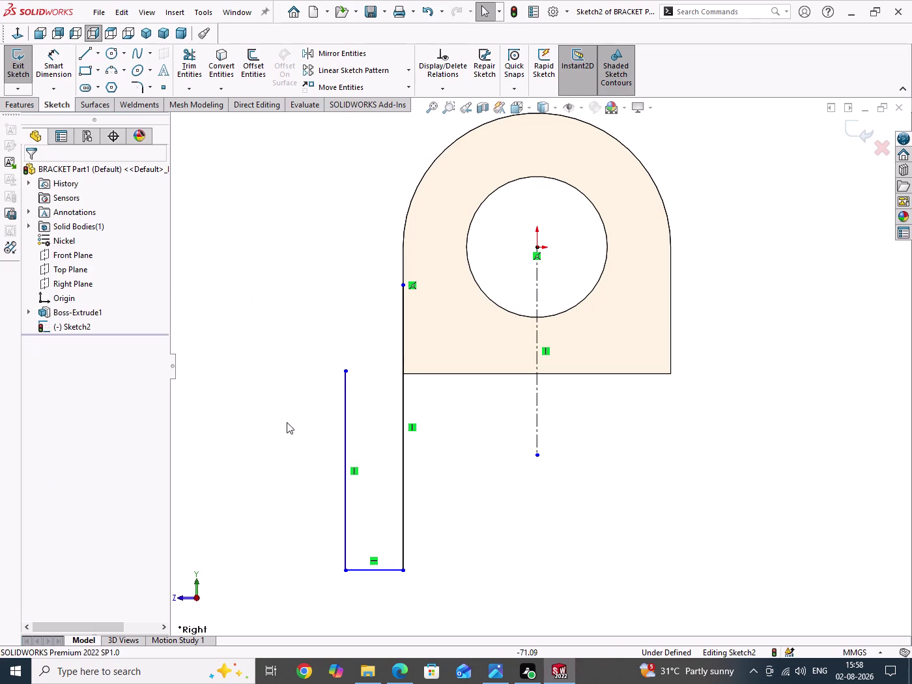
right_drag(292, 418, 288, 304)
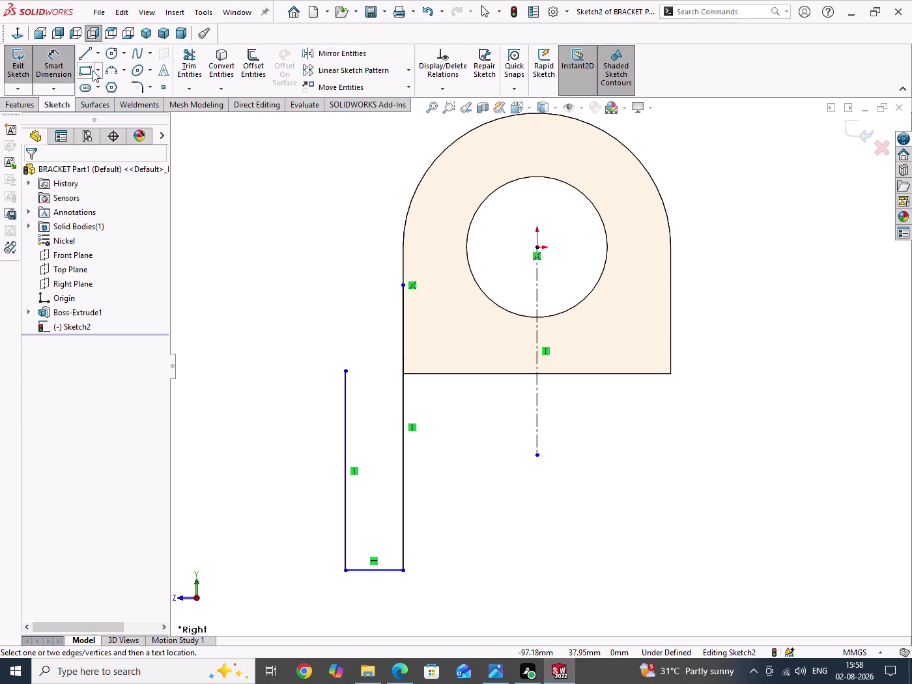
click(112, 74)
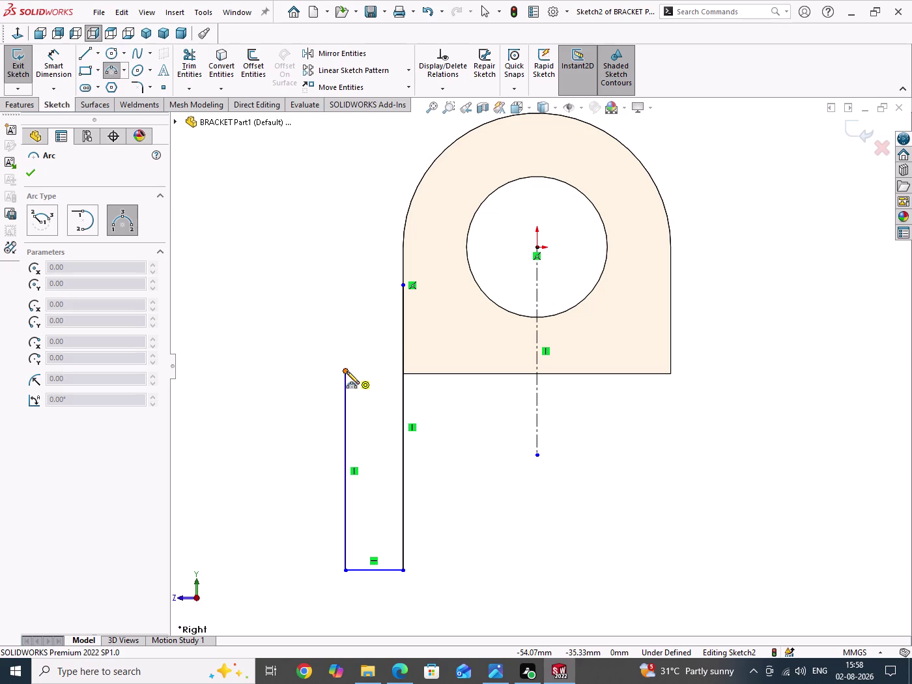
Draw a three-point arc from the left side's top to the bracket's corner.
click(347, 371)
click(403, 284)
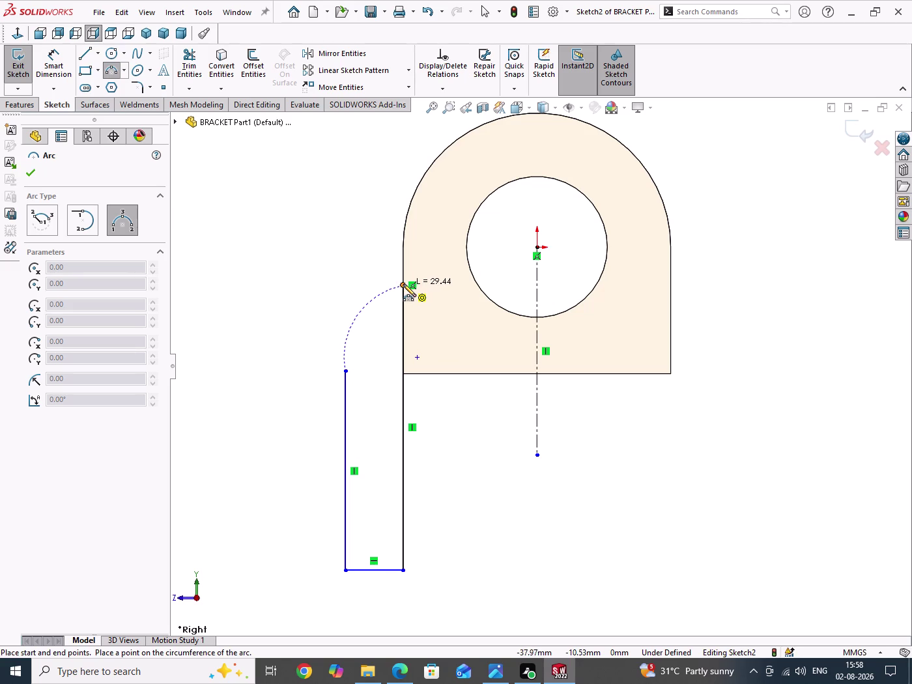
click(383, 341)
right_click(367, 324)
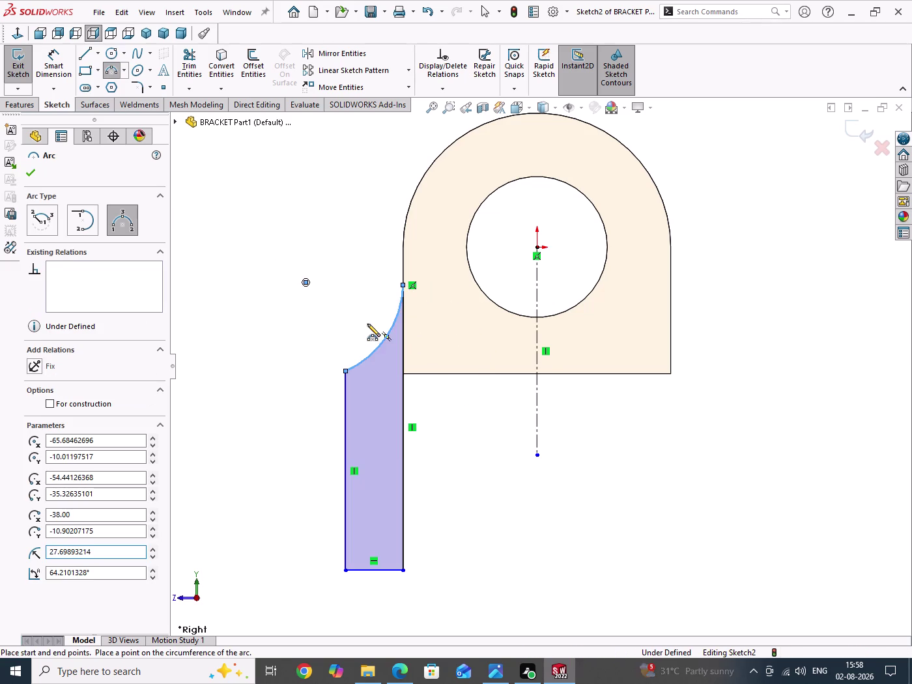
click(377, 334)
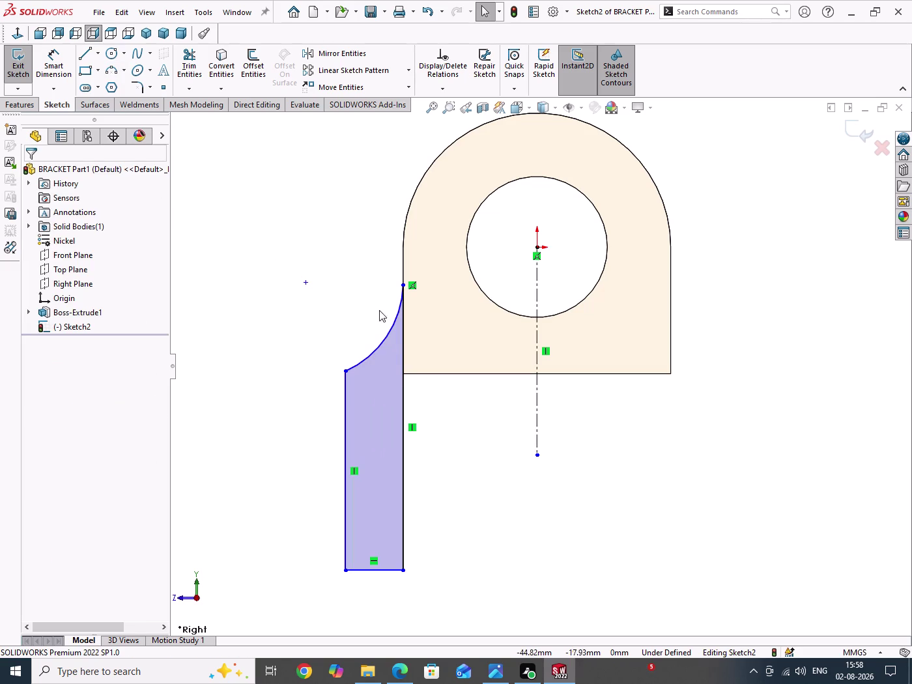
Add a Tangent relation between the arc and the outline's right side.
drag(379, 310, 425, 341)
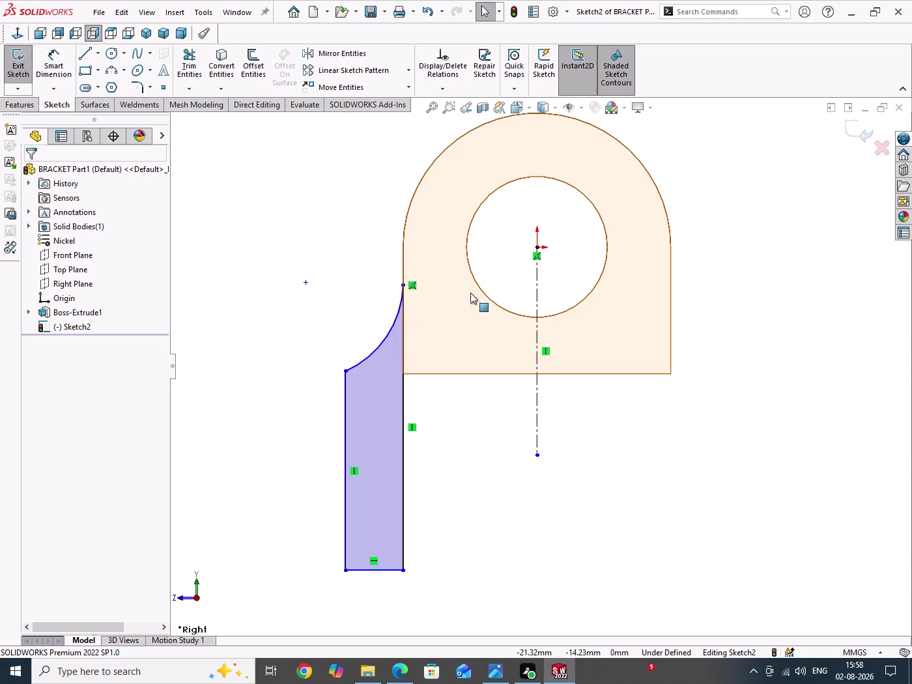
drag(489, 267, 372, 330)
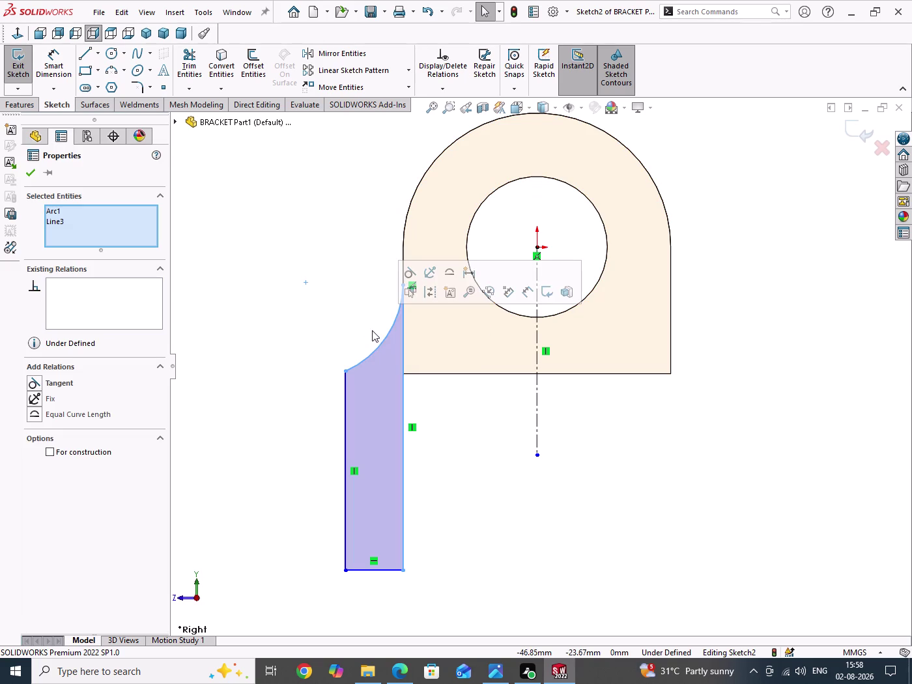
click(410, 275)
click(349, 258)
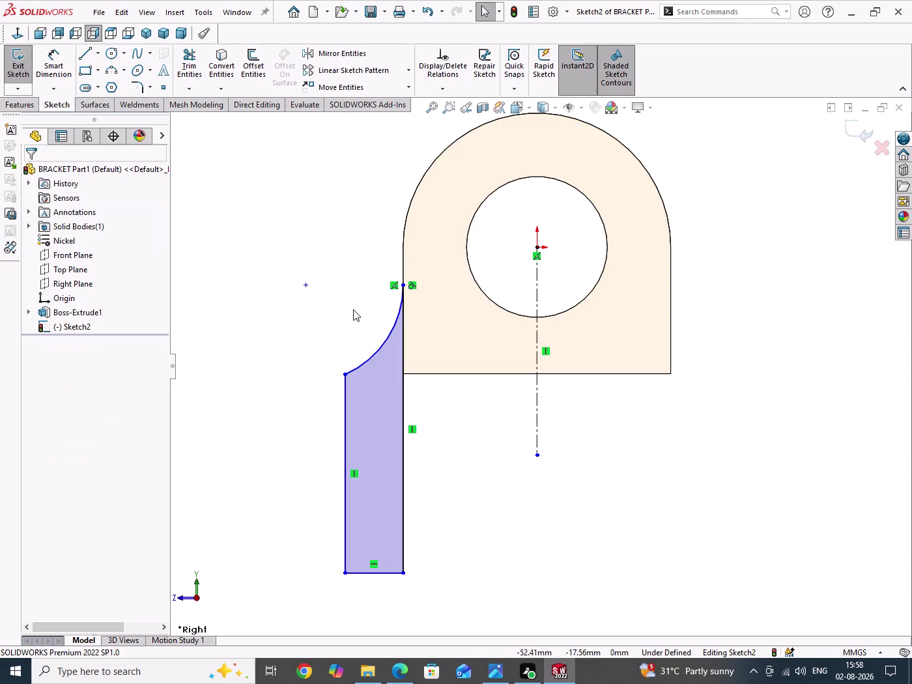
right_drag(354, 304, 343, 202)
click(362, 360)
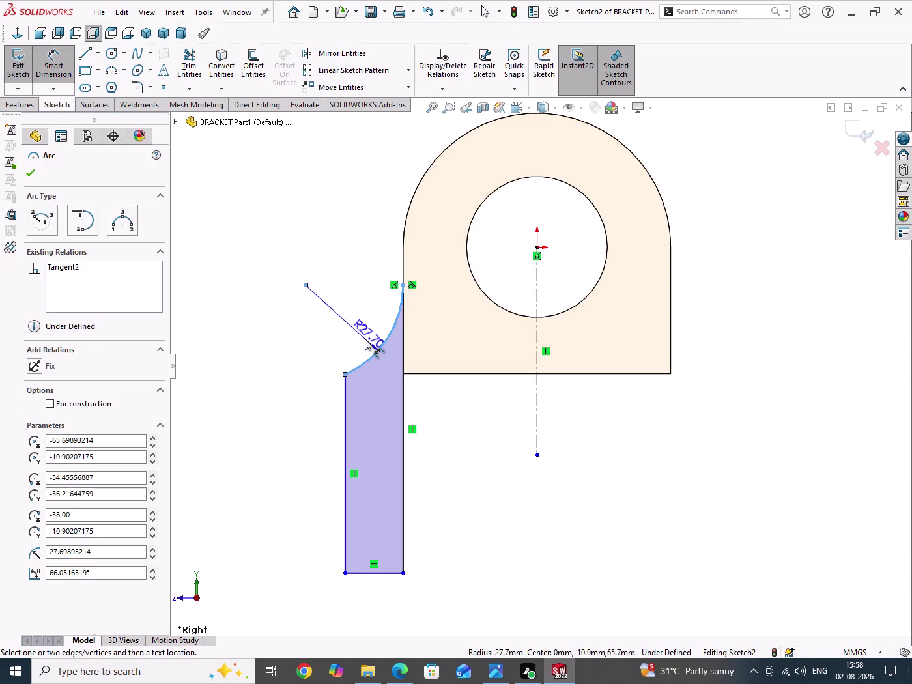
Dimension the arc radius as 28 and the outline's bottom edge as 32.
click(365, 339)
text(28)
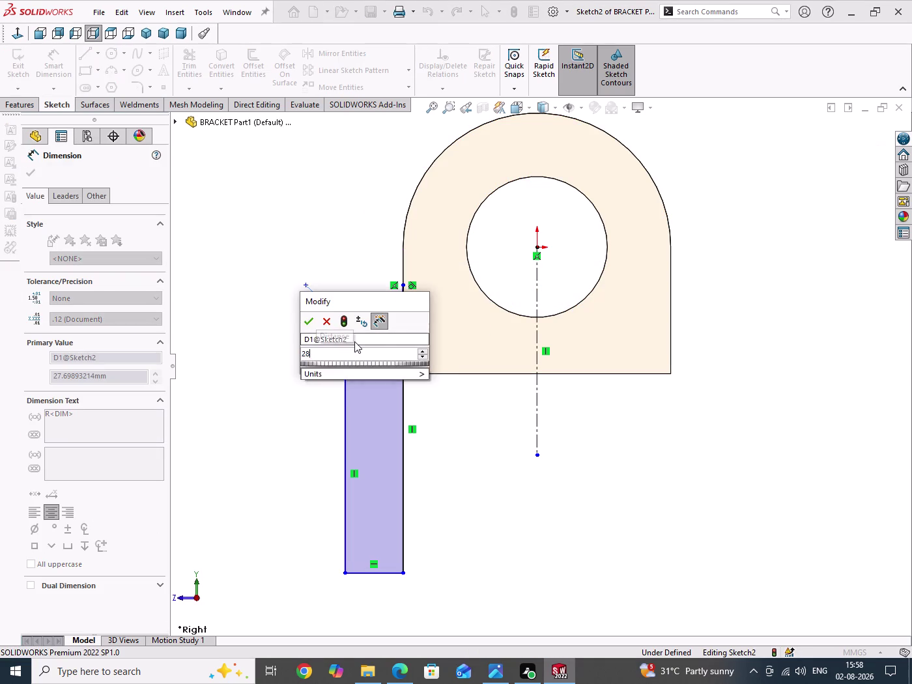
key(Return)
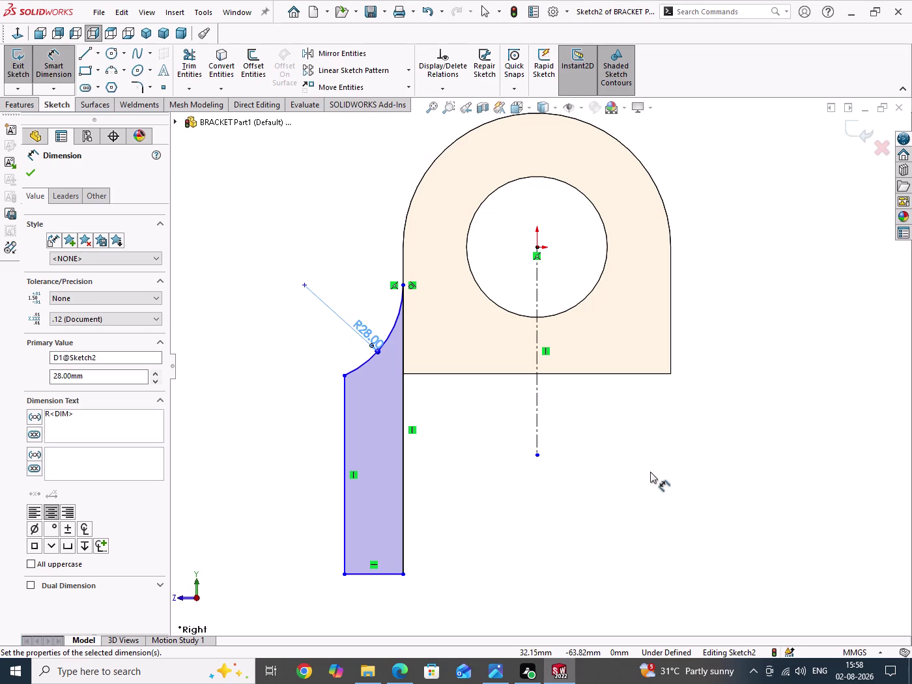
click(383, 576)
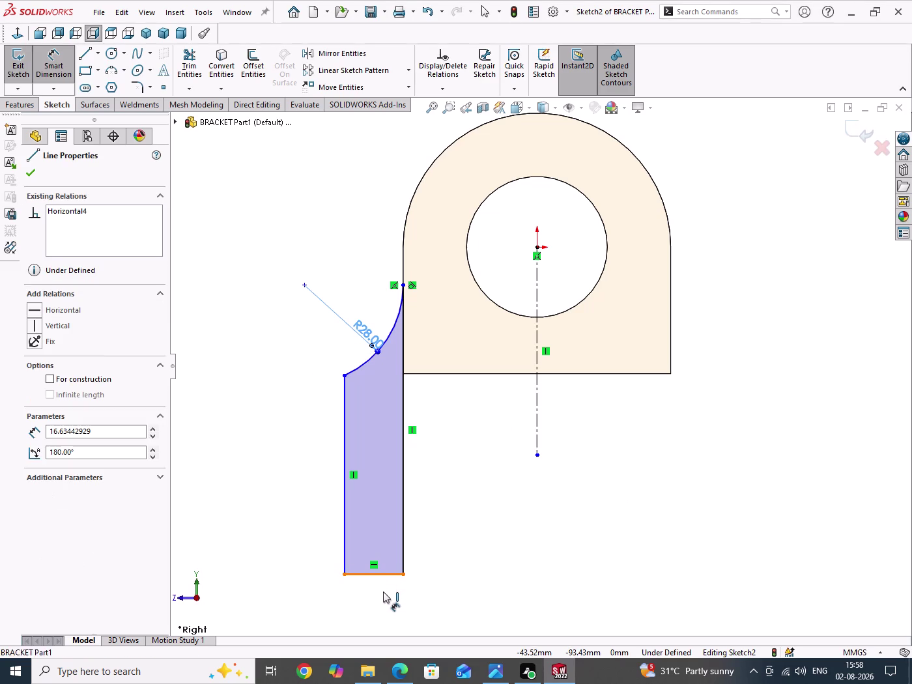
click(381, 598)
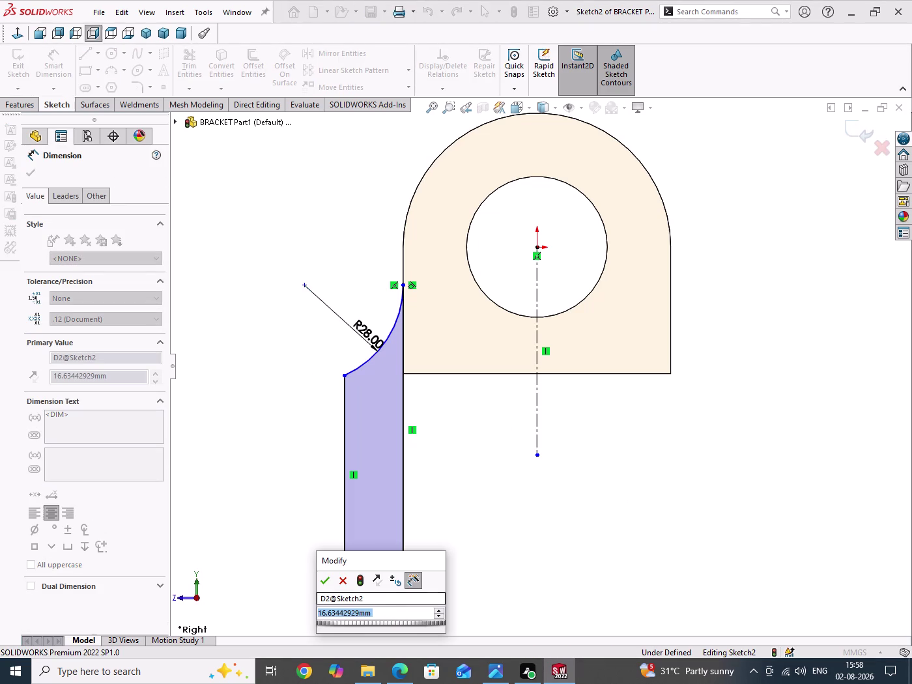
key(1)
key(BackSpace)
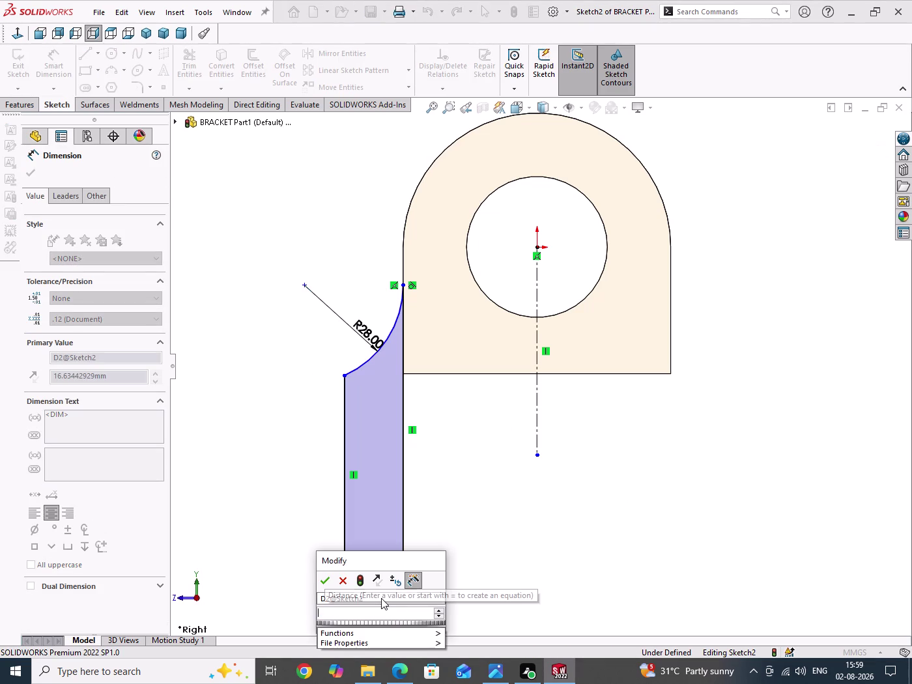
text(32)
key(Return)
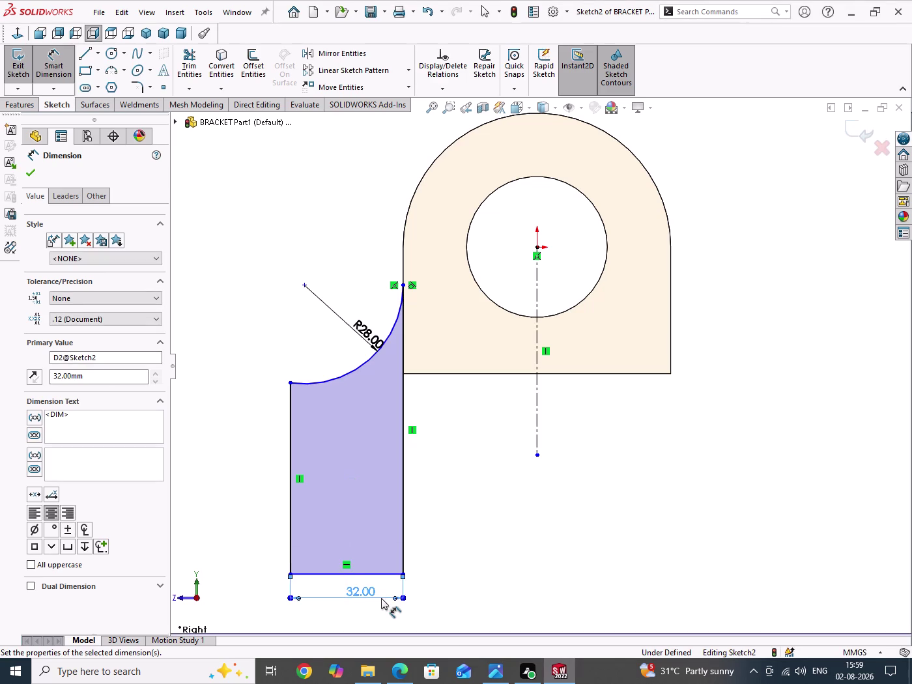
drag(469, 488, 495, 518)
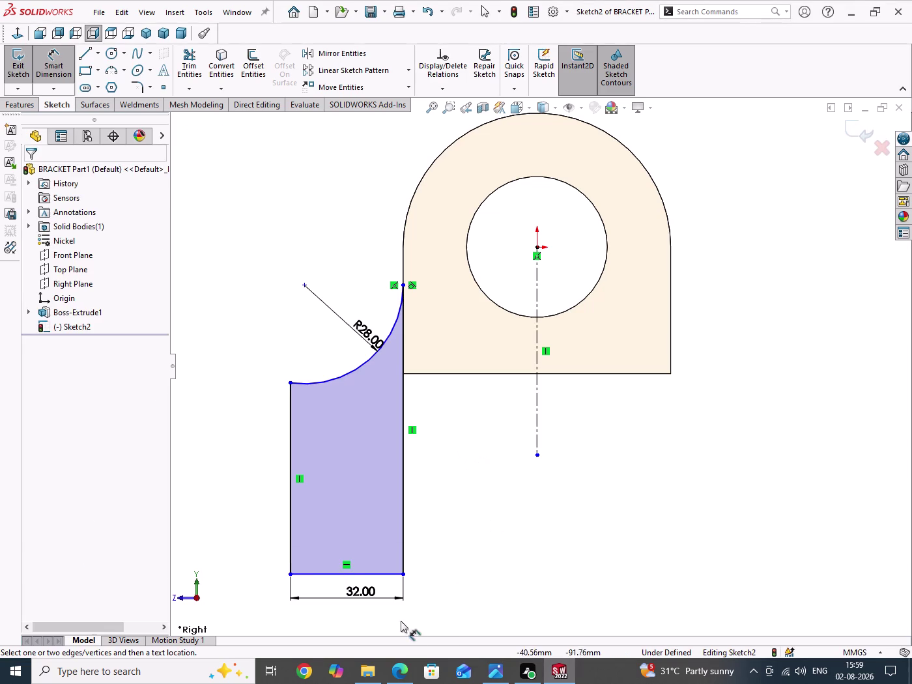
Check the reference drawing PDF, then return to the bracket sketch.
click(408, 673)
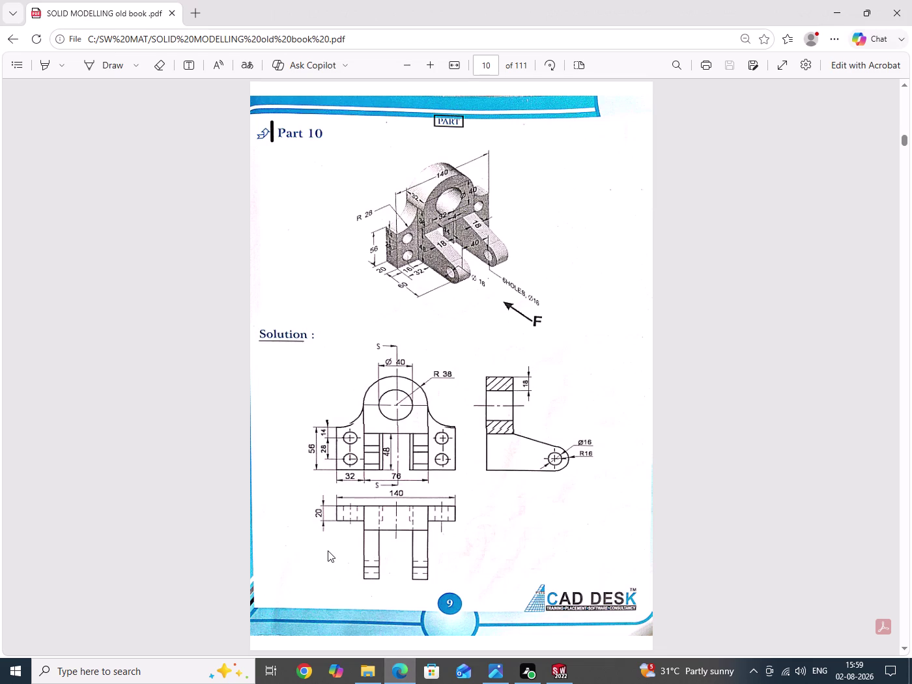
click(394, 679)
click(290, 538)
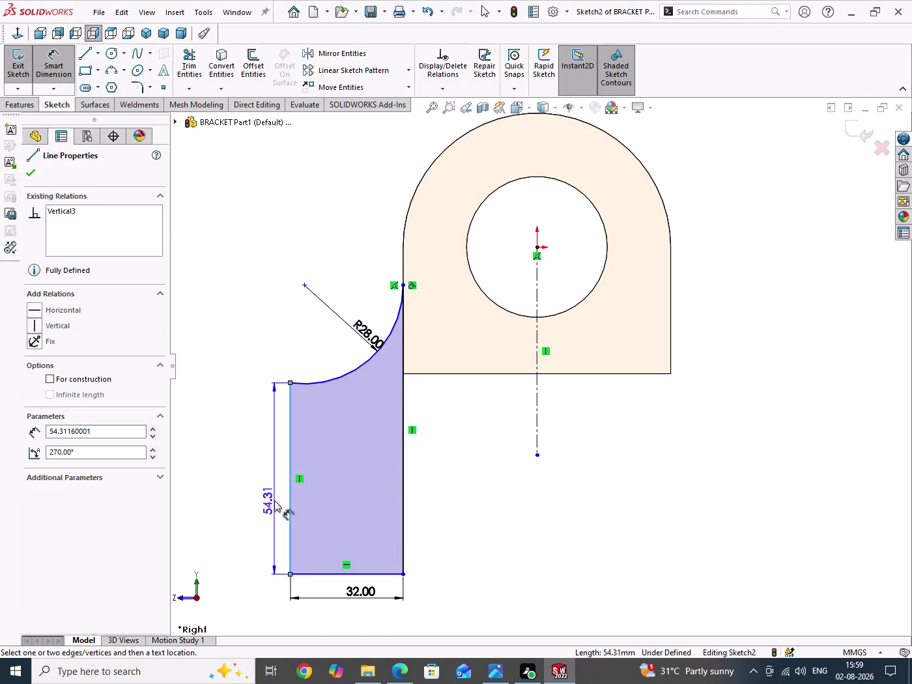
Dimension the outline's left side height as 56.
click(274, 500)
text(56)
key(Return)
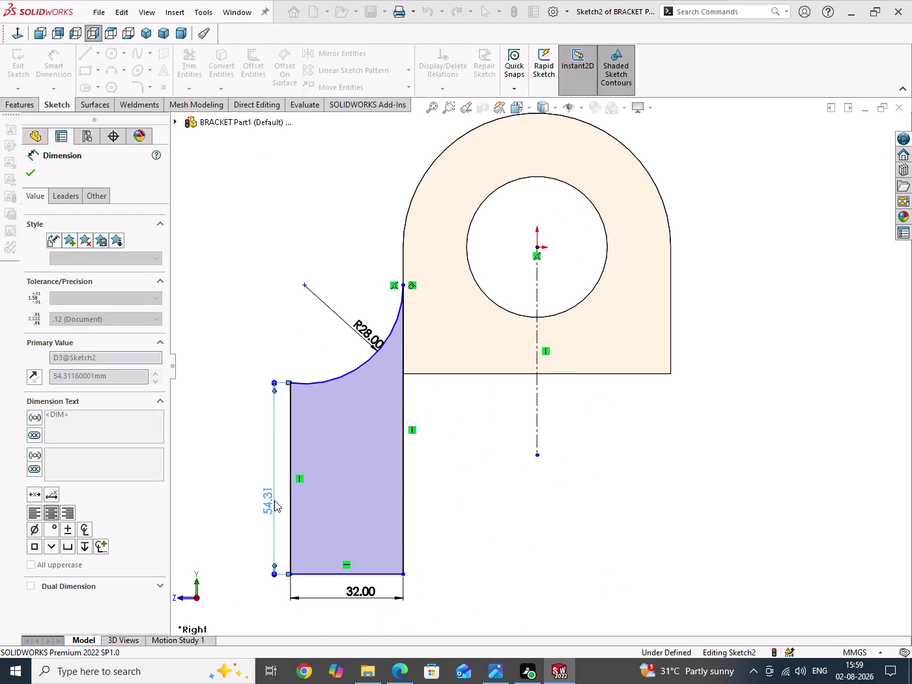
drag(714, 484, 735, 506)
scroll(up, 3)
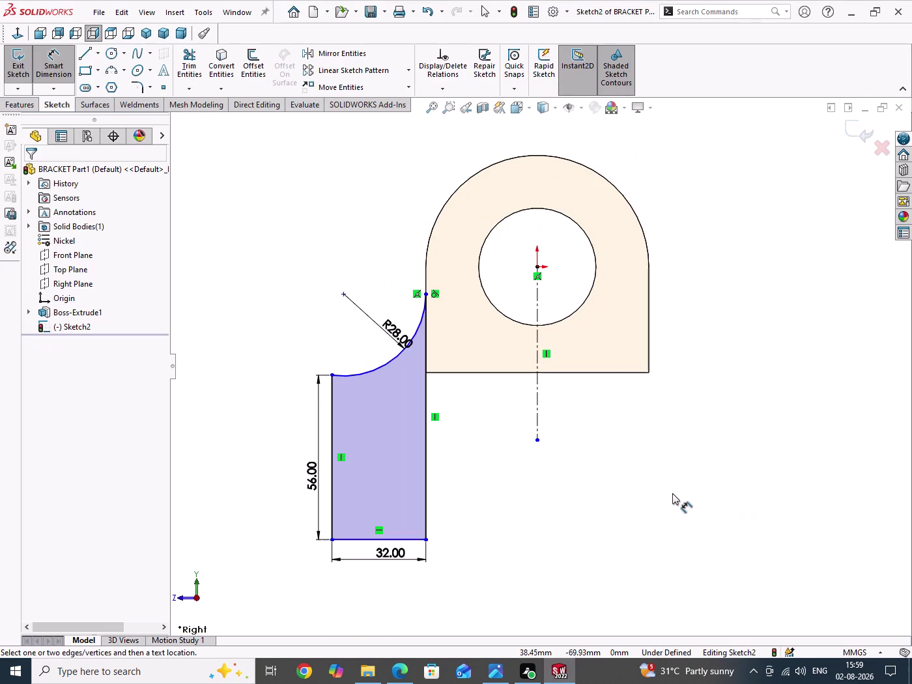
scroll(up, 3)
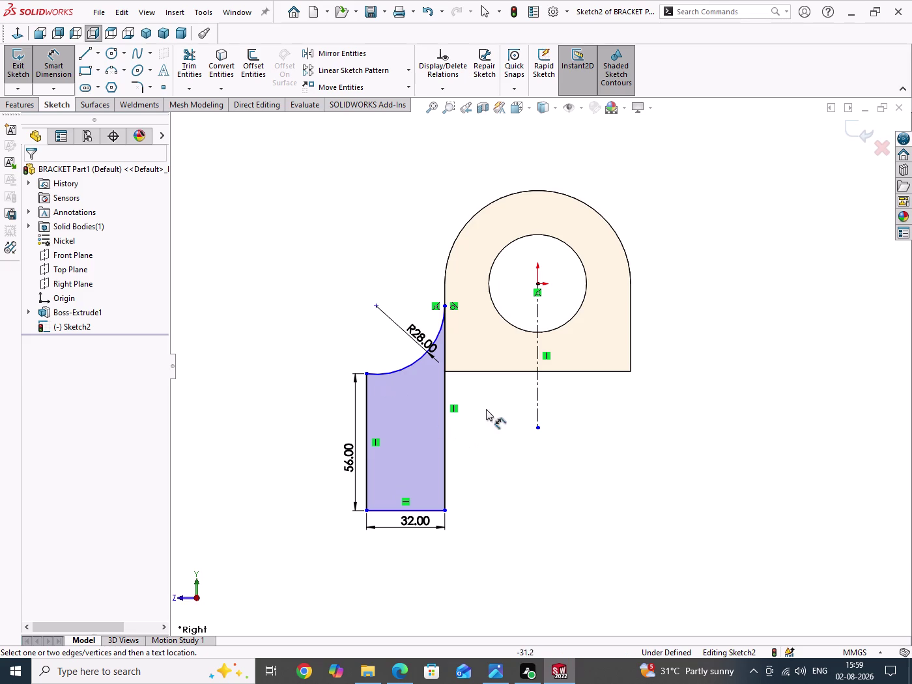
Set a 48 vertical distance from the bracket's bottom edge to the outline's bottom corner.
click(500, 372)
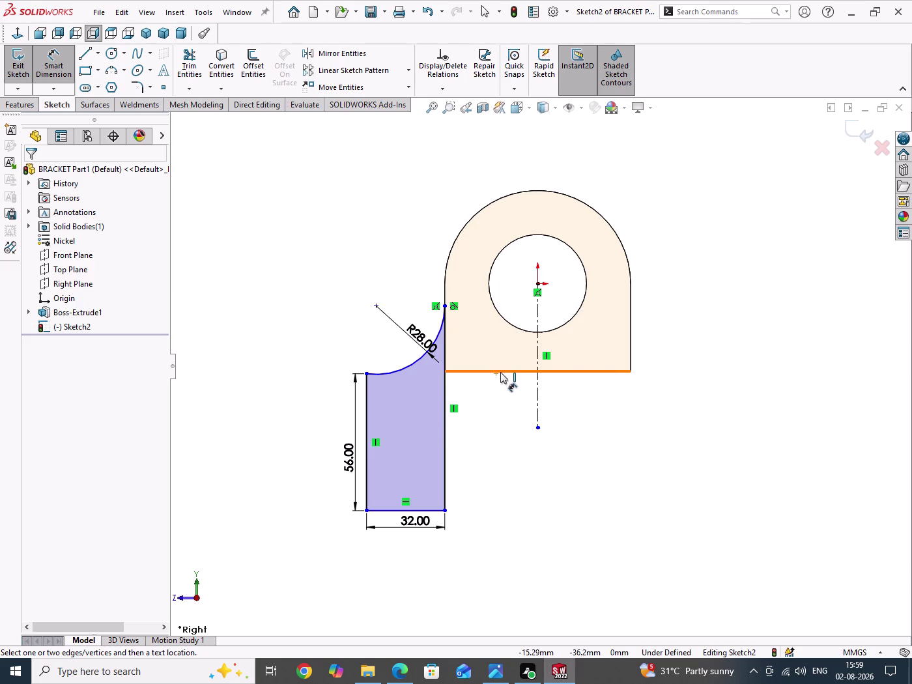
click(446, 511)
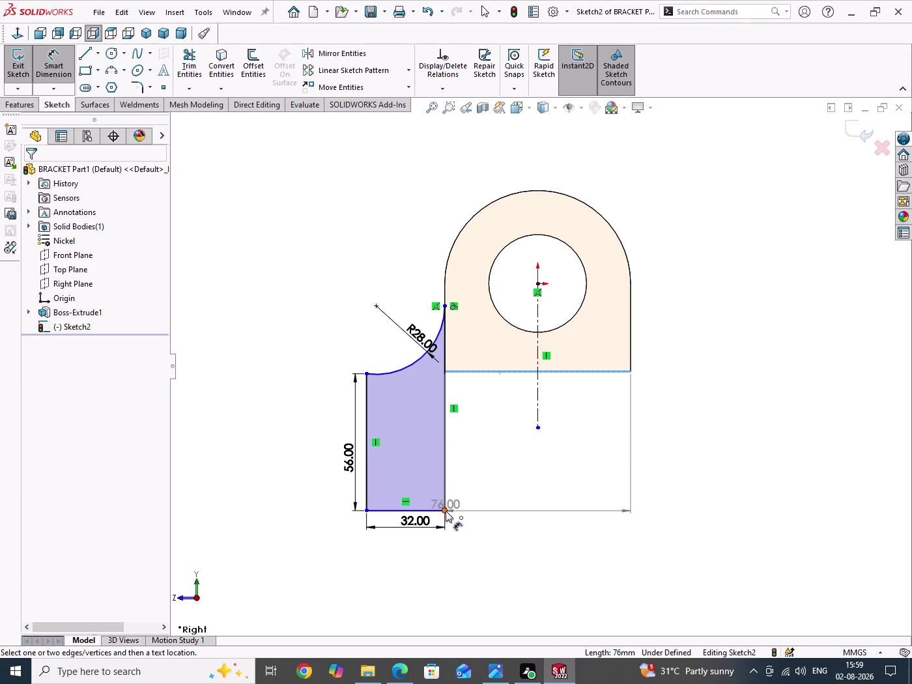
click(475, 458)
text(4)
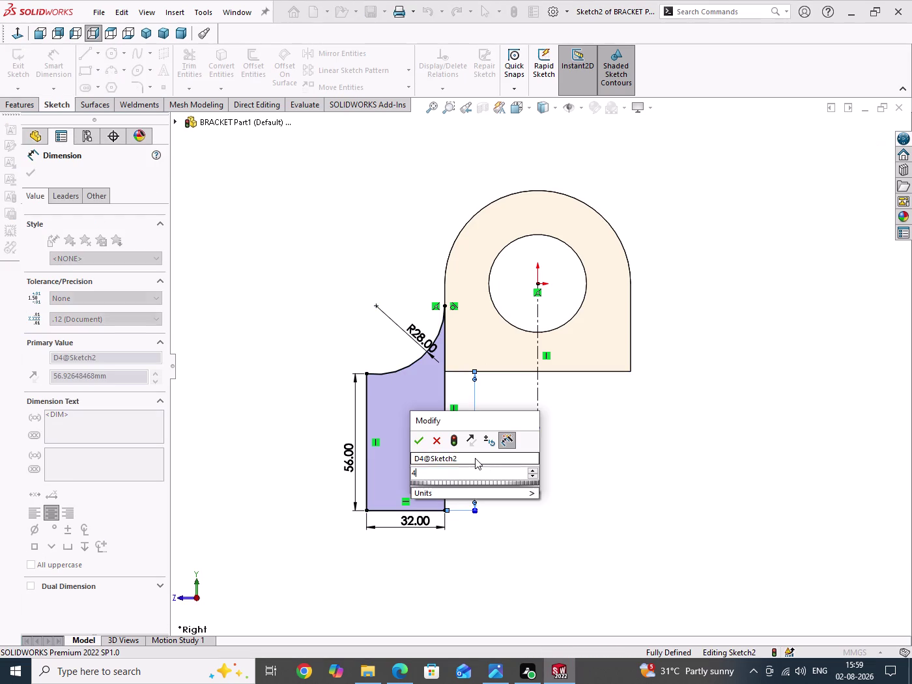
text(8)
key(Return)
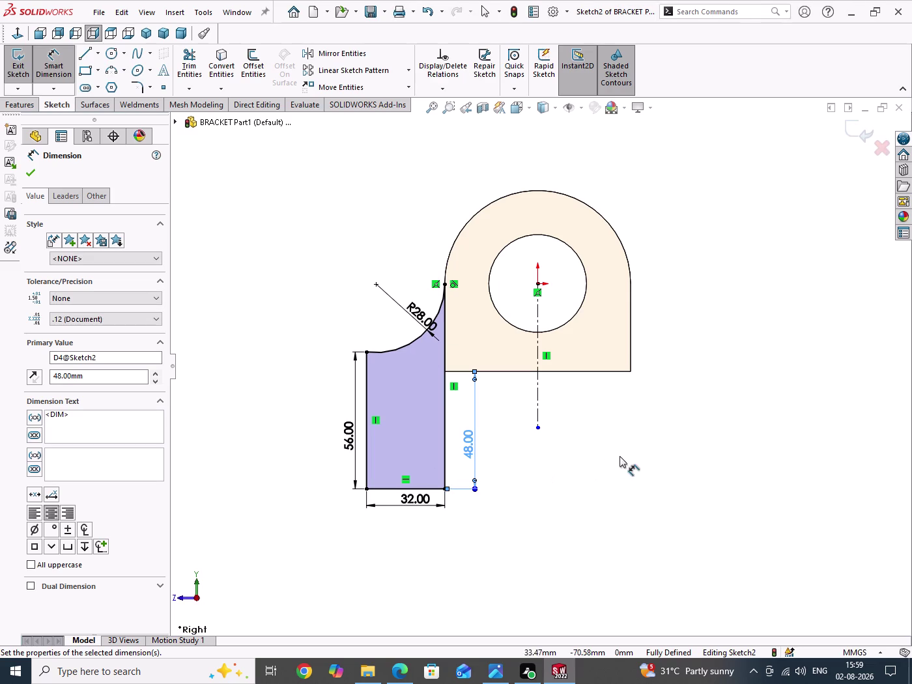
right_click(621, 456)
click(649, 499)
drag(632, 482, 664, 521)
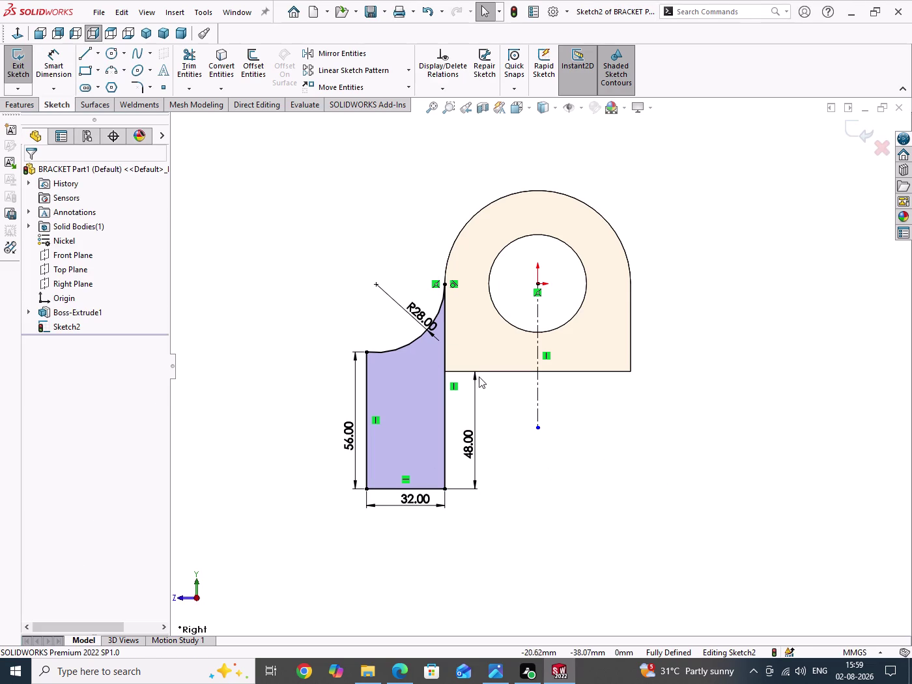
right_drag(273, 236, 375, 227)
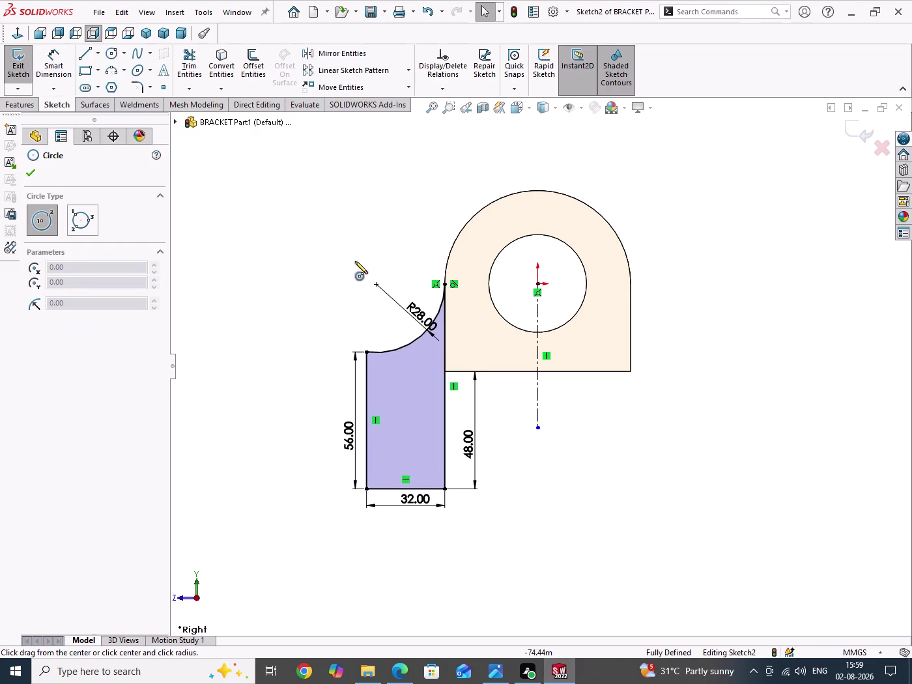
Draw two circles in the left wing, one above the other.
click(407, 380)
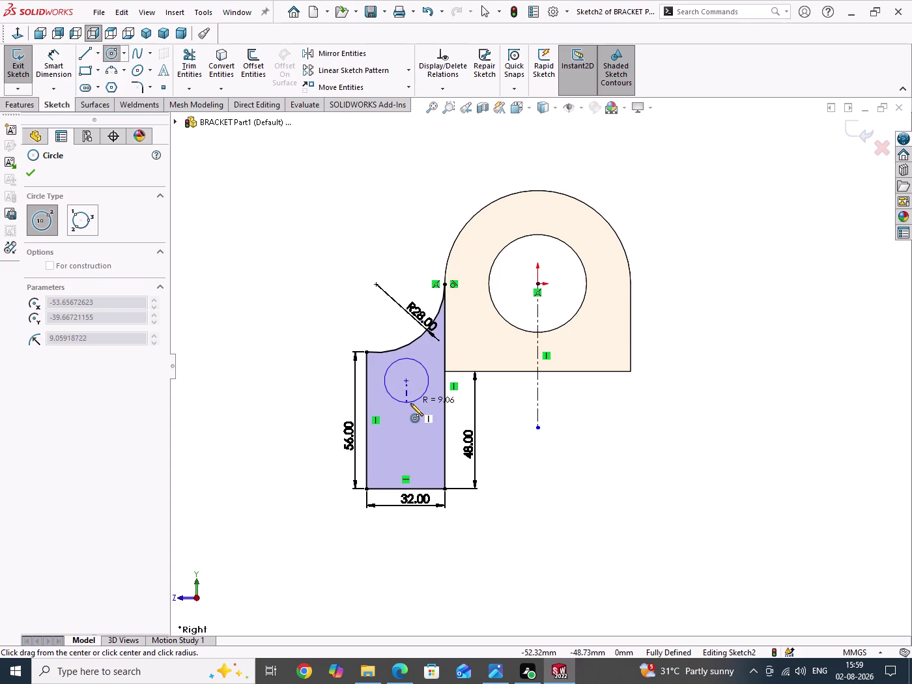
click(411, 403)
click(408, 460)
click(420, 475)
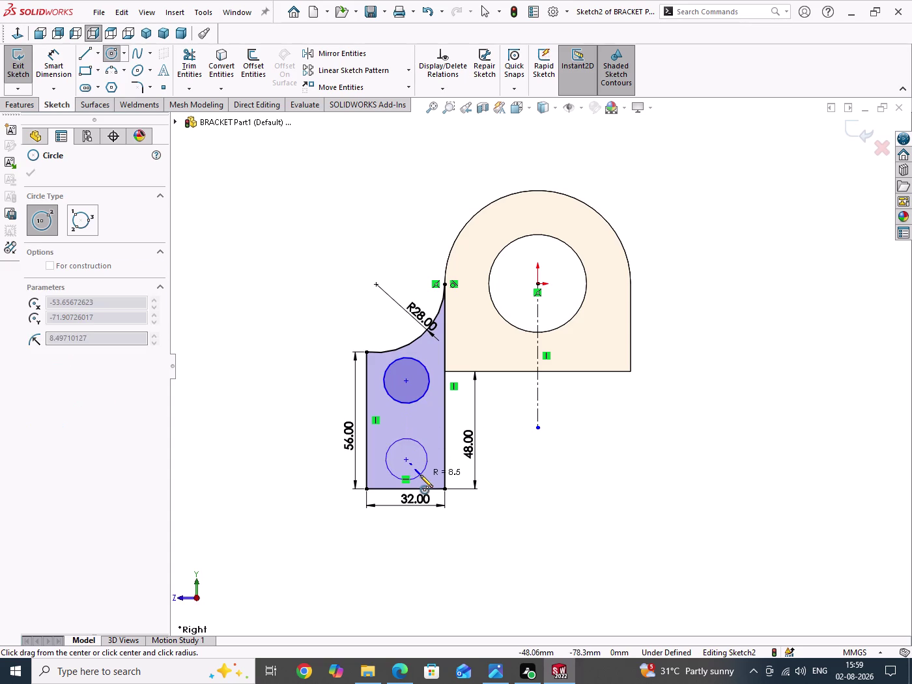
Dimension the upper circle's centre 14 below the left wing's top corner.
right_drag(593, 521, 601, 465)
scroll(down, 3)
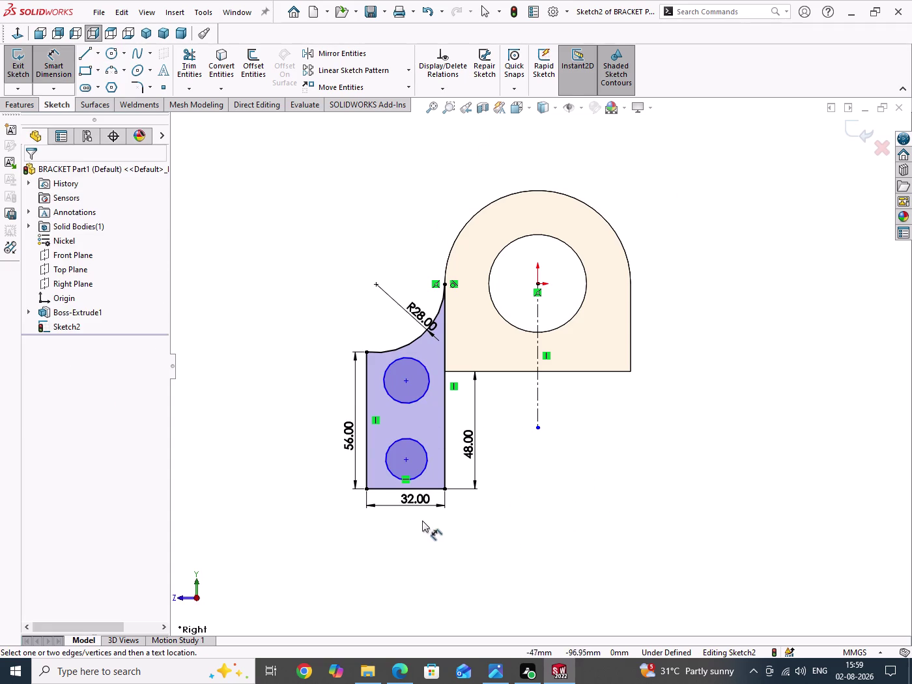
scroll(down, 3)
click(416, 249)
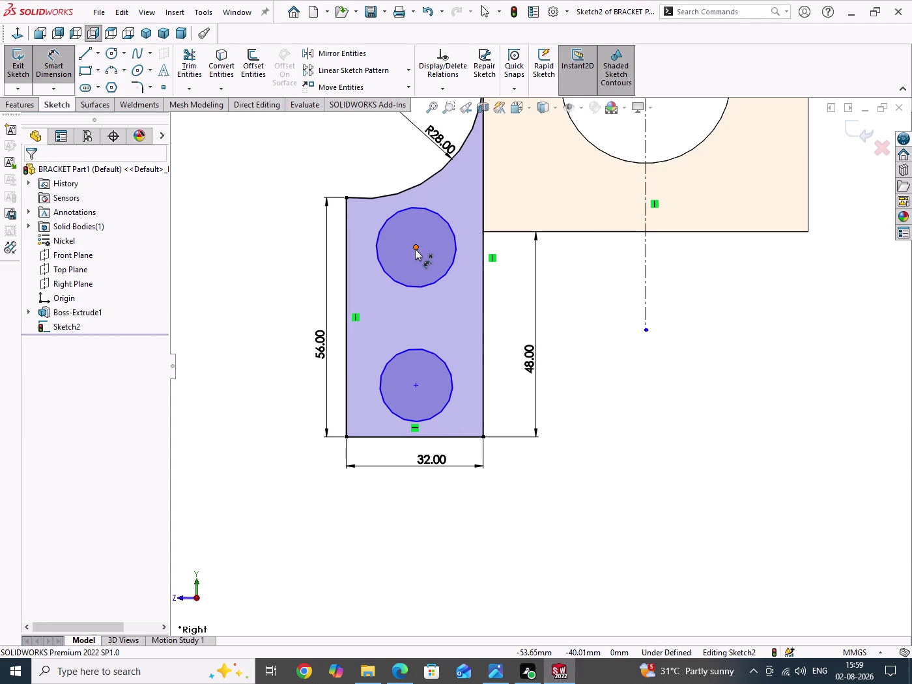
click(345, 196)
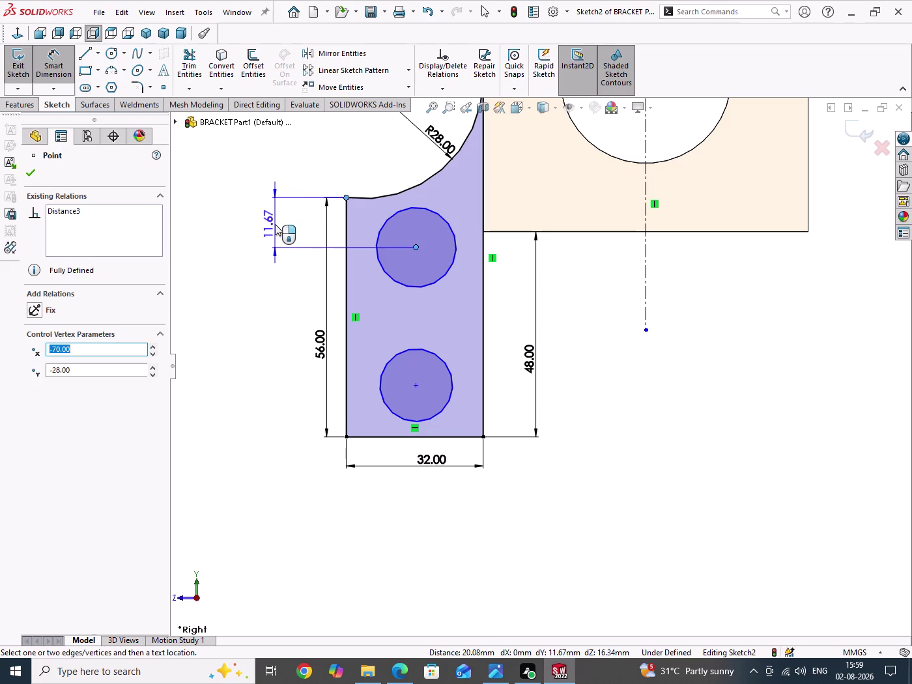
click(275, 224)
text(14)
key(Return)
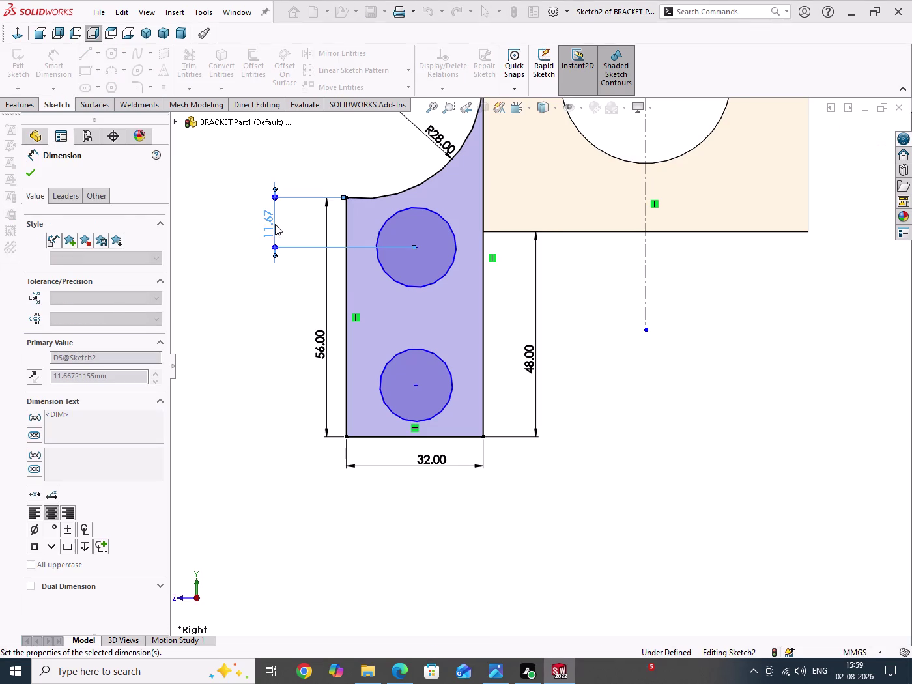
drag(746, 392, 787, 485)
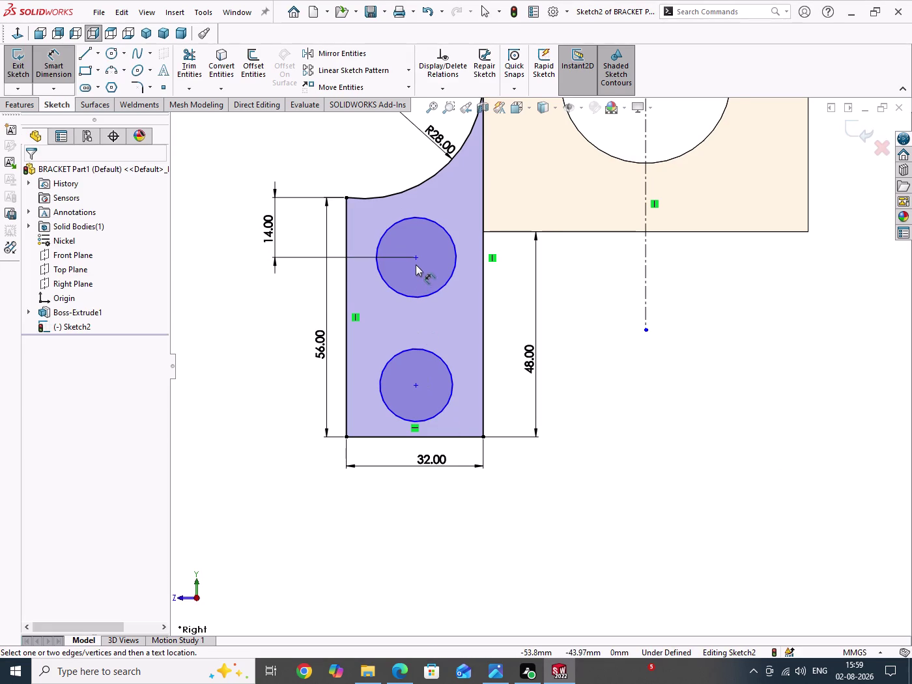
Space the two circle centres 26 apart.
click(416, 261)
click(416, 387)
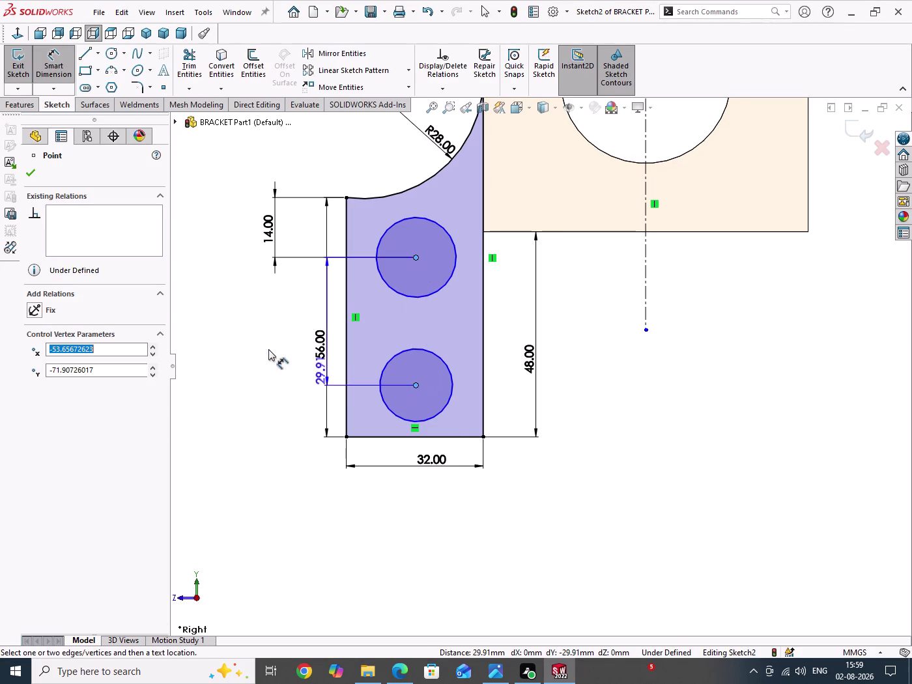
click(275, 344)
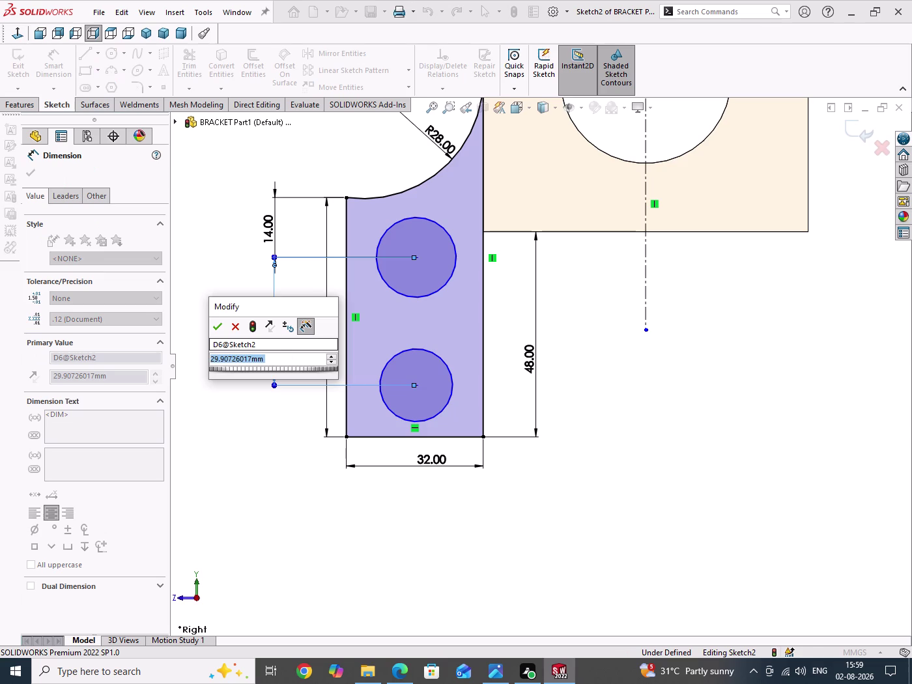
text(26)
key(Return)
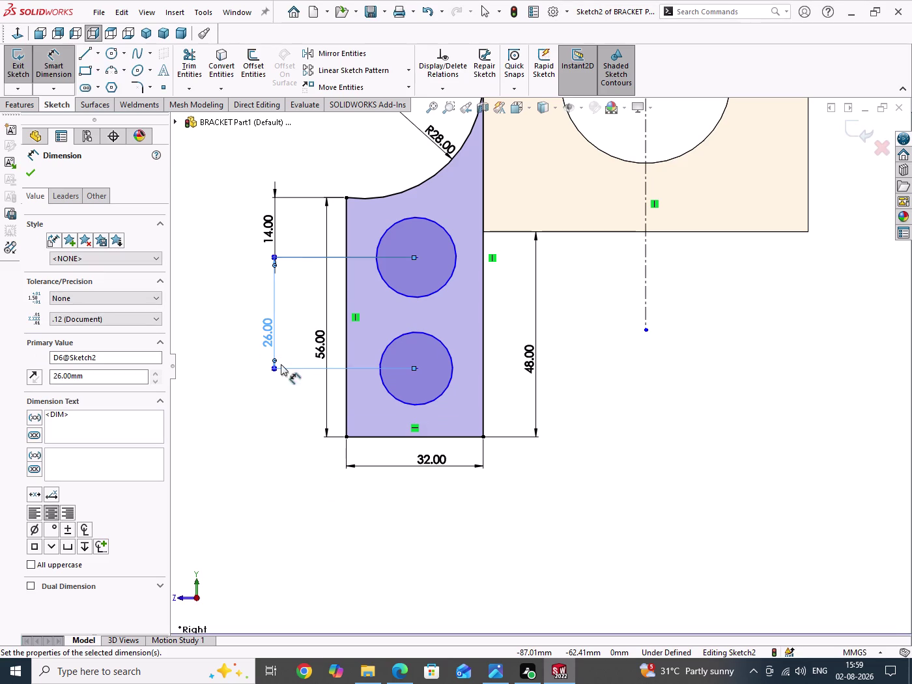
click(401, 671)
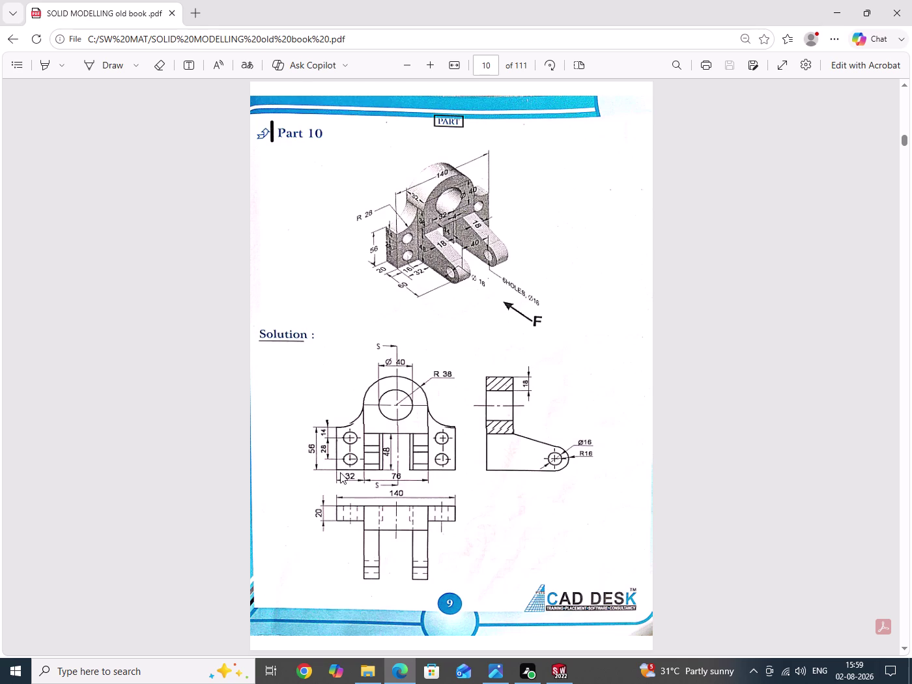
Scroll the Part 10 solution PDF and view its enlarged screenshot, then return to SOLIDWORKS.
scroll(up, 3)
scroll(down, 3)
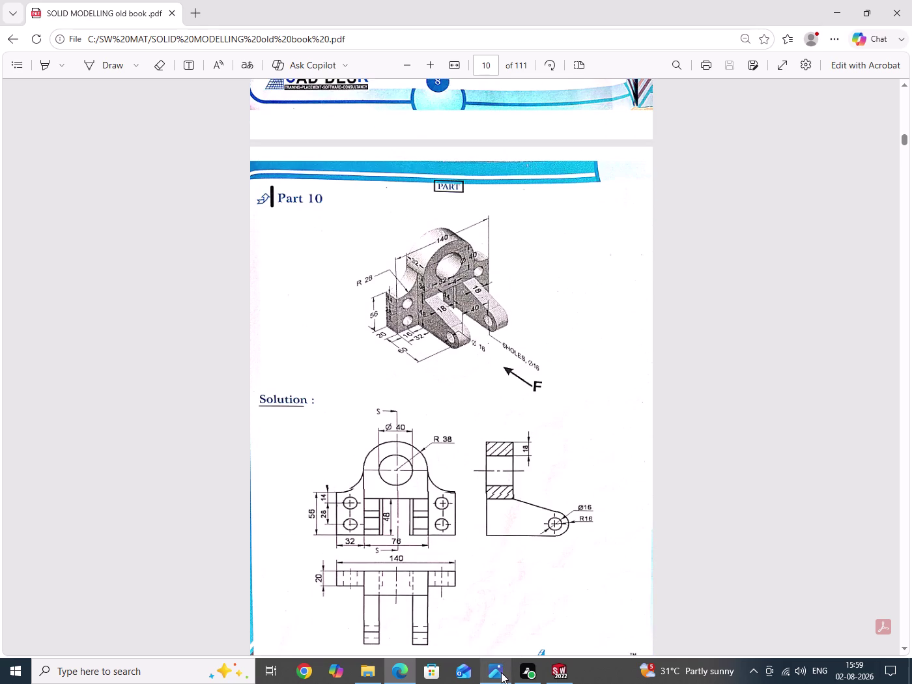
click(501, 673)
scroll(up, 3)
scroll(up, 3)
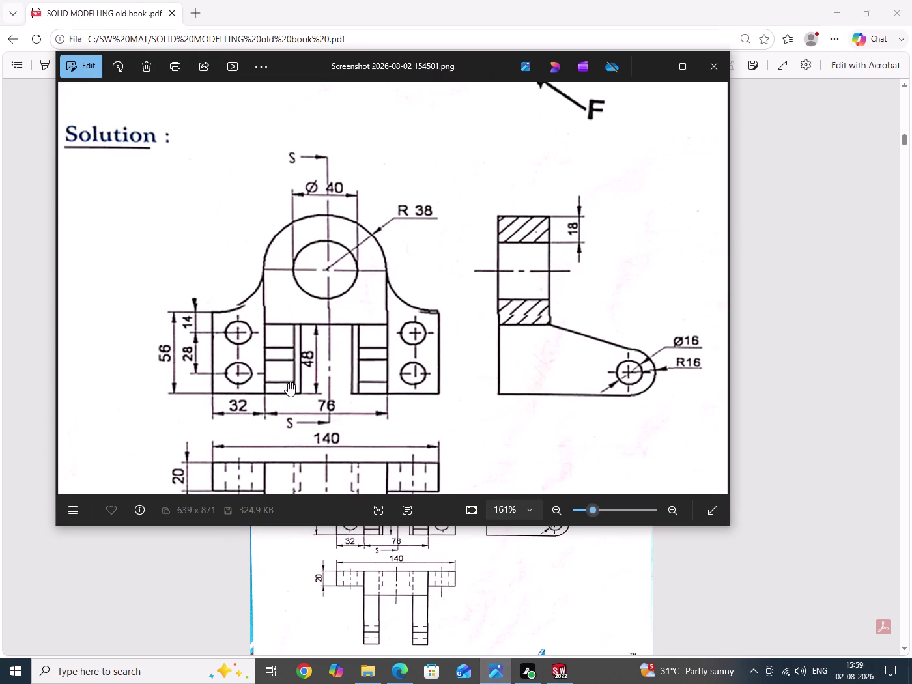
click(654, 62)
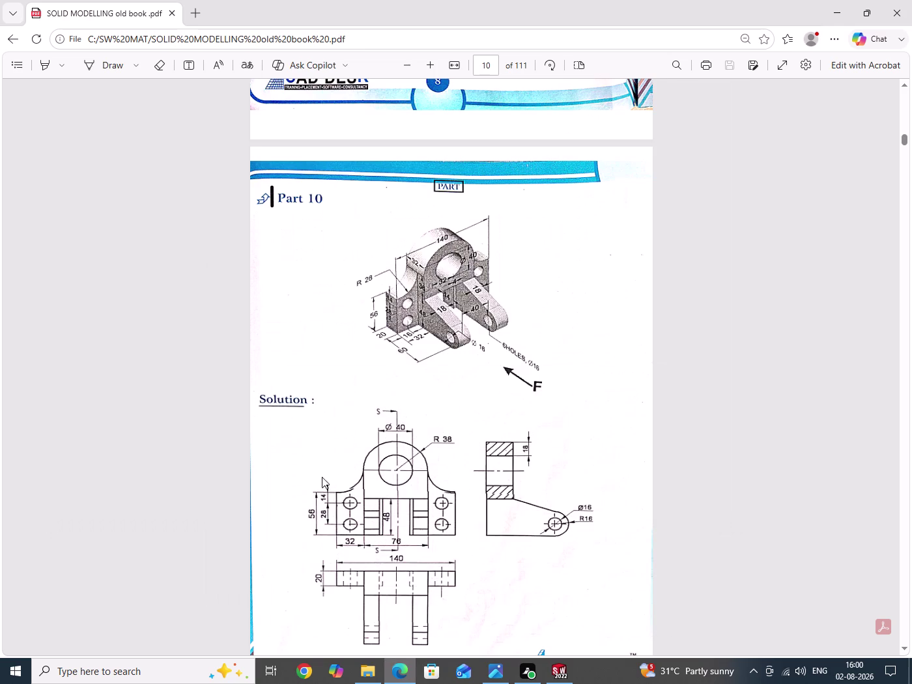
click(826, 9)
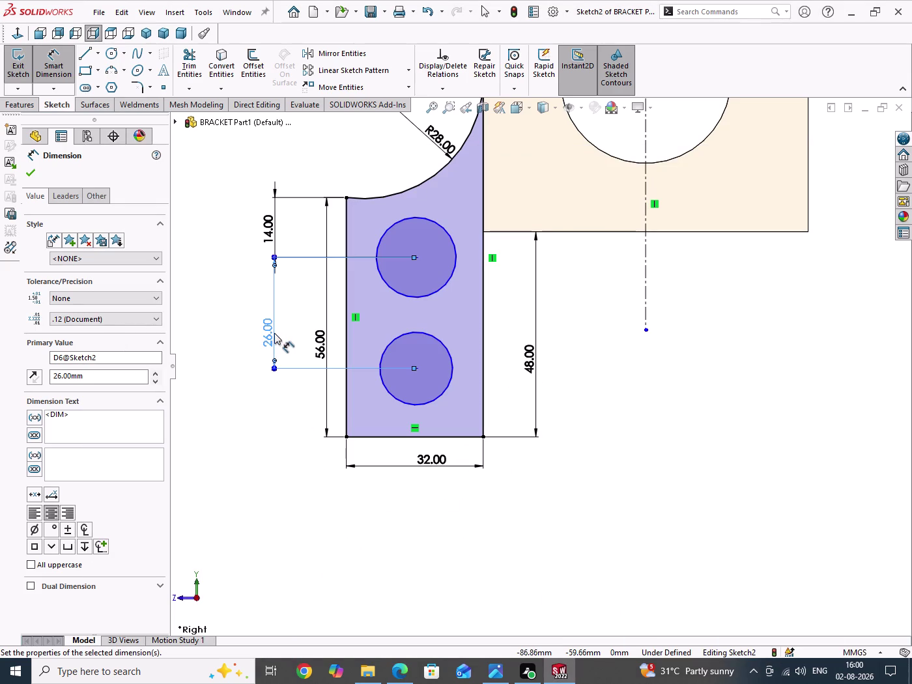
Change the centre spacing to 28 and give the lower circle a Ø16 diameter.
double_click(269, 333)
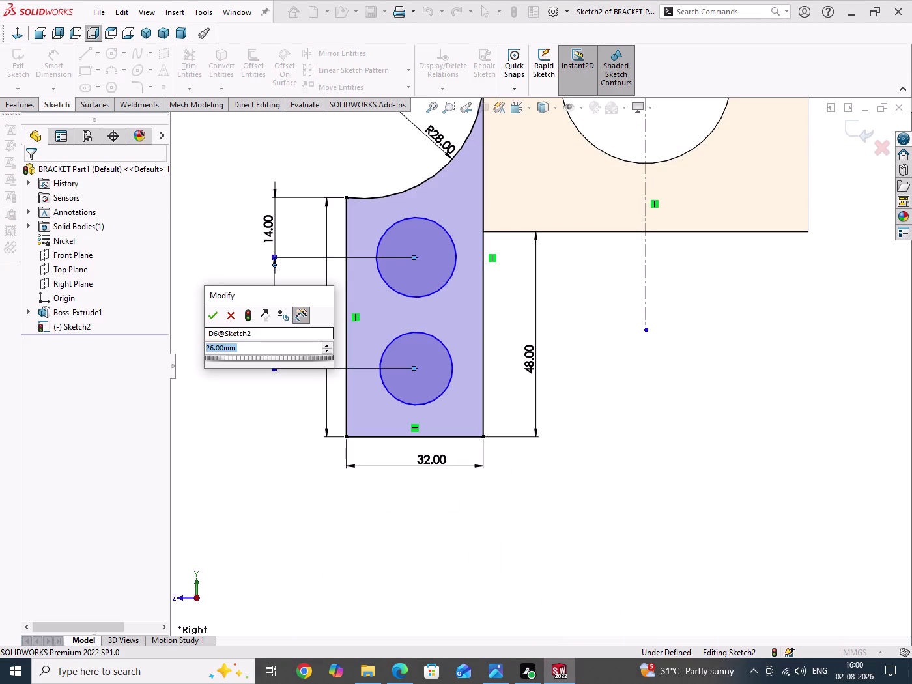
text(28)
key(Return)
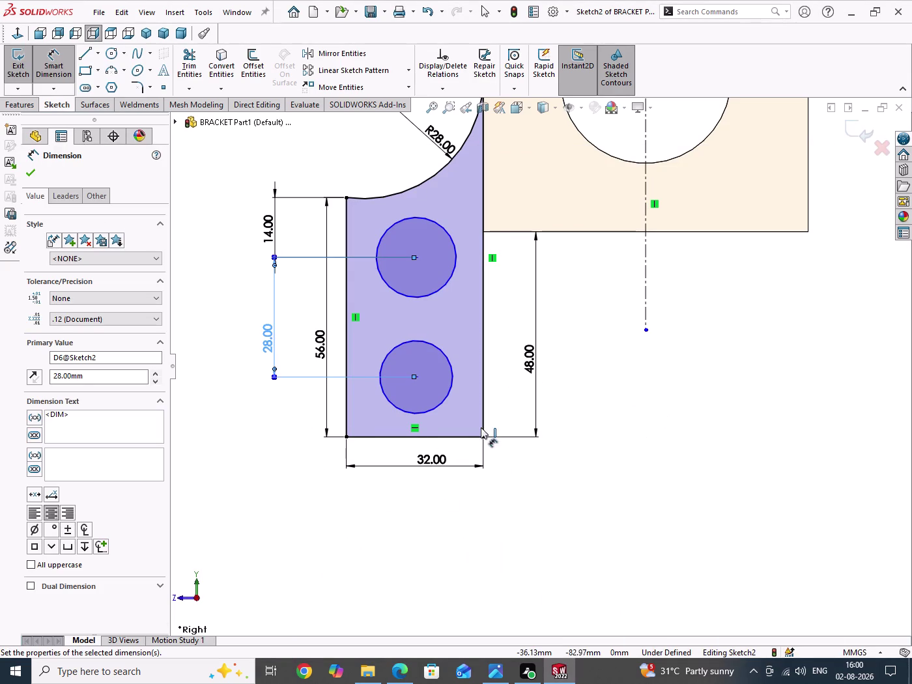
click(446, 399)
click(602, 432)
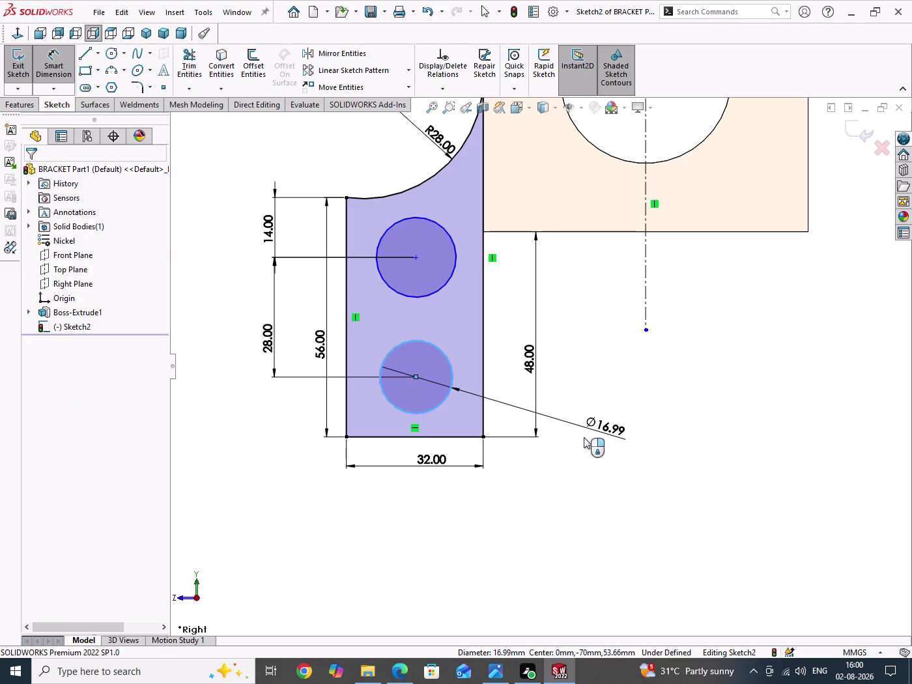
text(16)
key(Return)
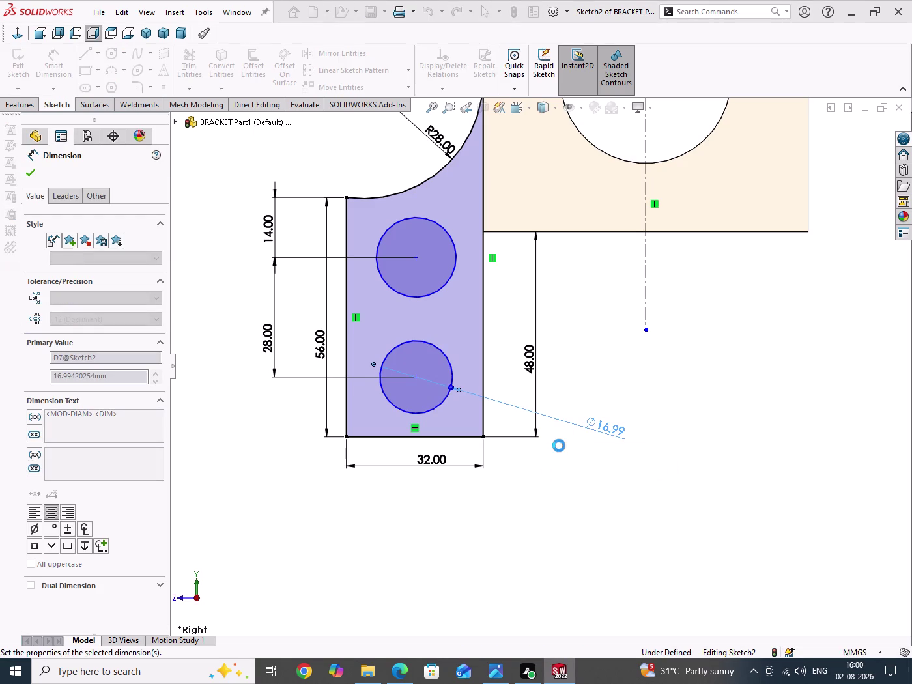
right_click(733, 374)
click(780, 419)
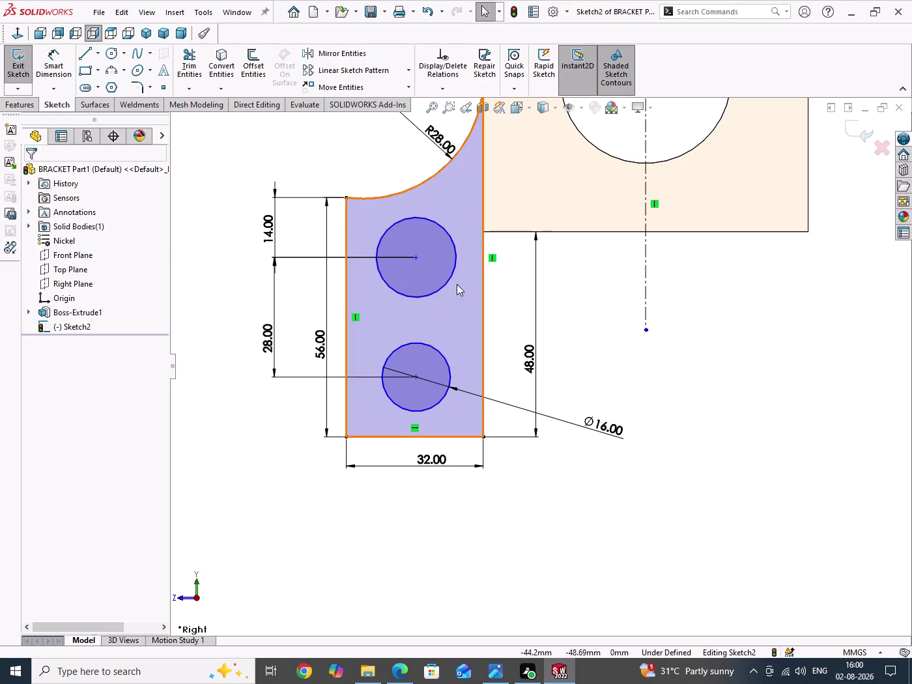
Add an Equal relation so both circles are the same size.
drag(390, 171, 383, 239)
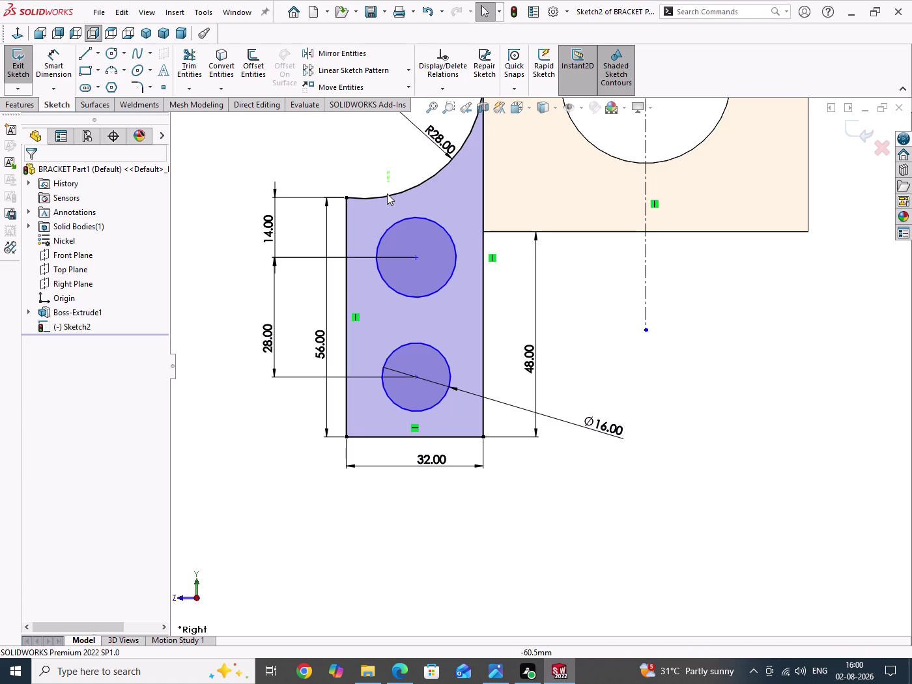
drag(384, 238, 401, 356)
drag(361, 173, 463, 418)
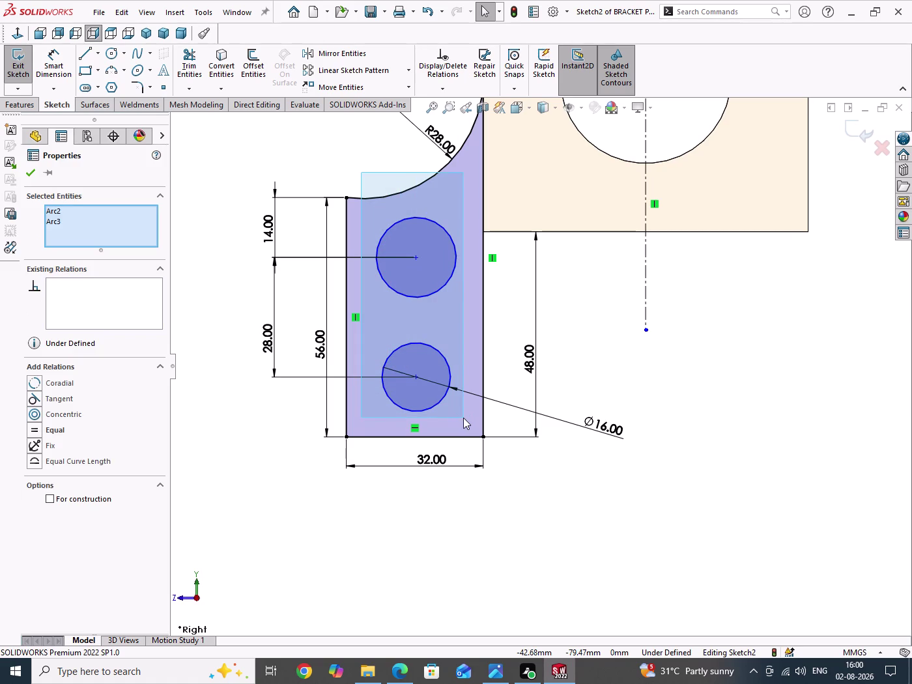
click(559, 362)
drag(744, 389, 771, 453)
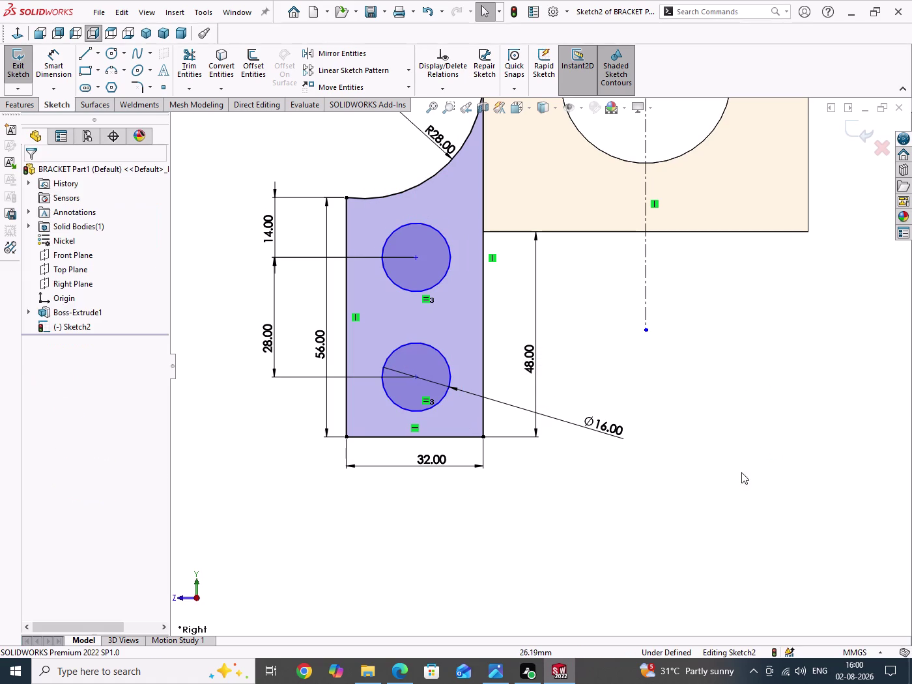
Align both circle centres vertically with the bottom edge's midpoint.
click(413, 378)
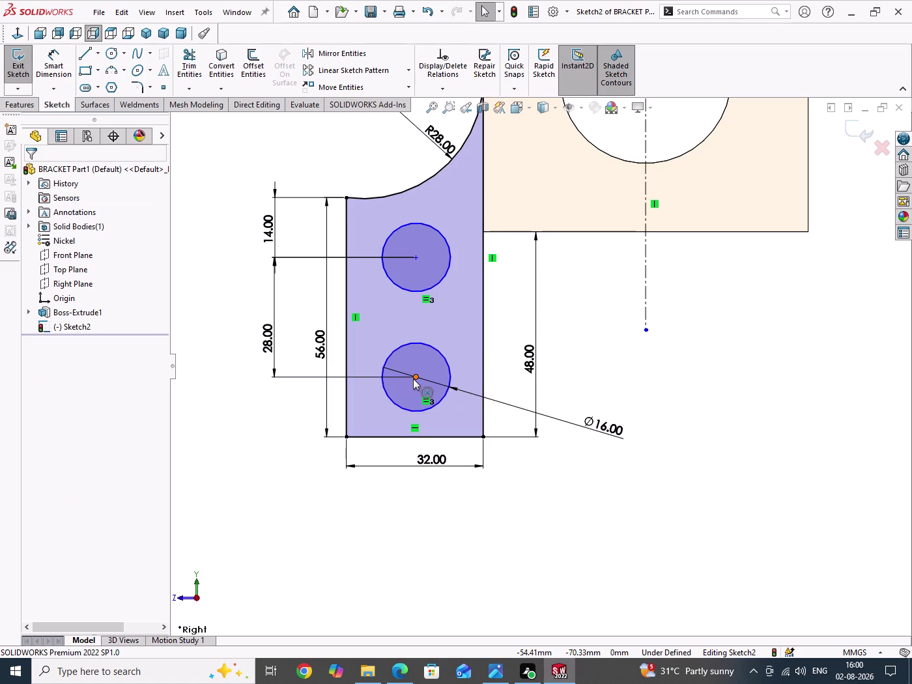
click(415, 260)
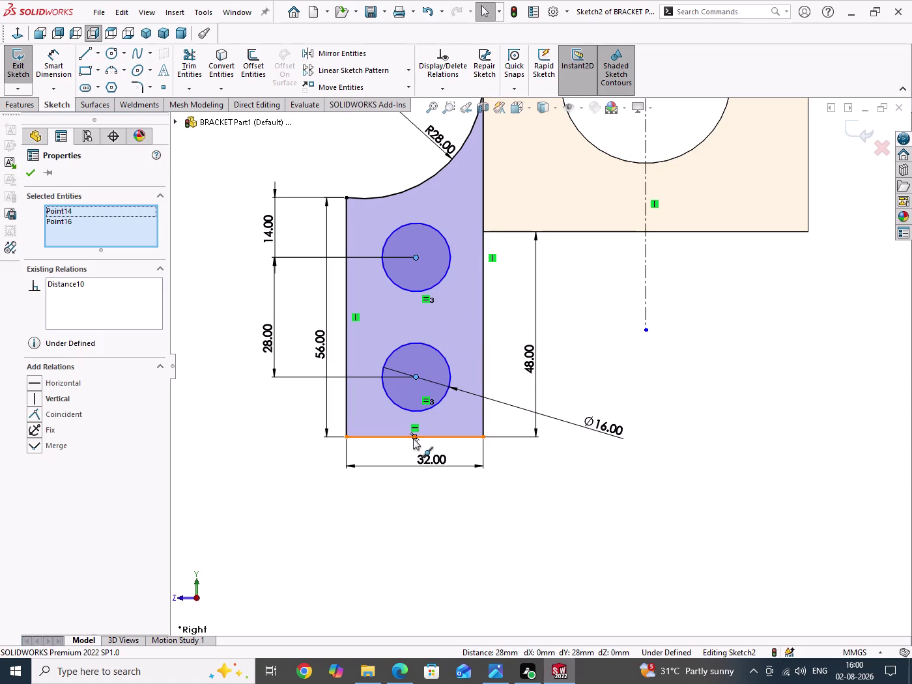
click(415, 437)
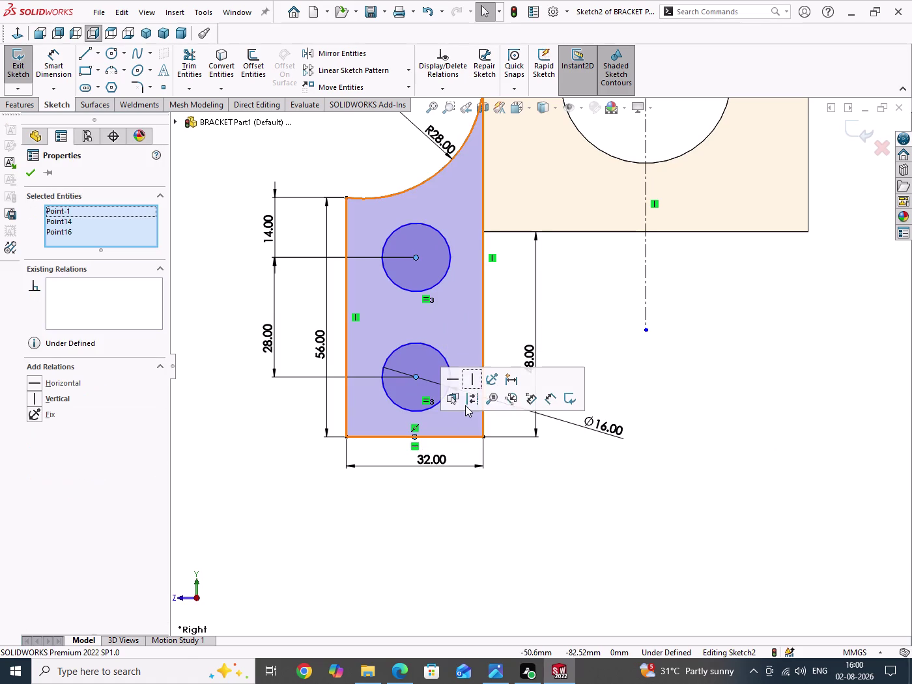
click(474, 374)
drag(673, 385, 698, 440)
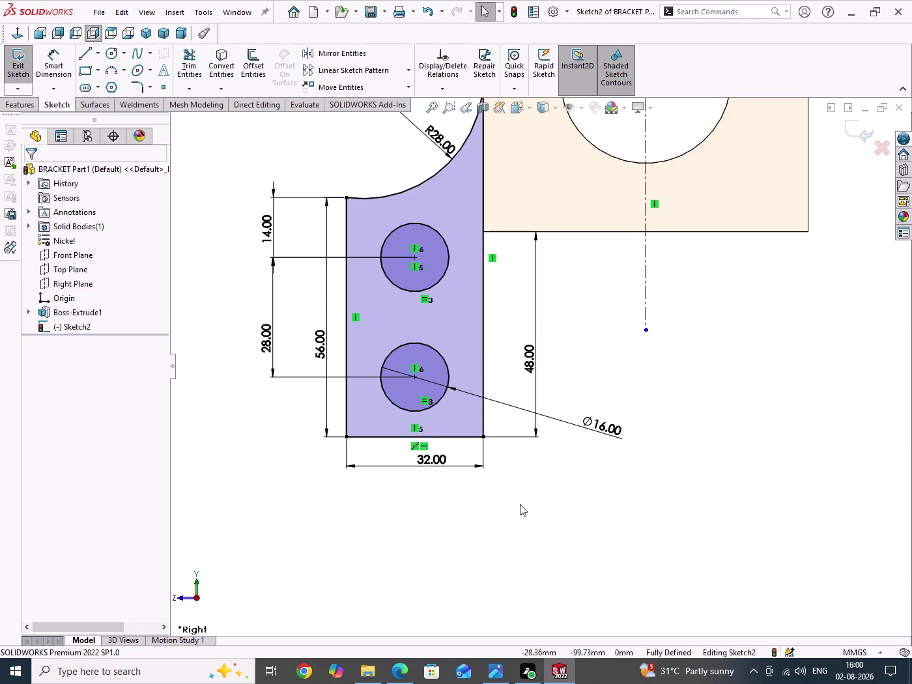
scroll(up, 3)
scroll(up, 3)
scroll(down, 3)
scroll(up, 3)
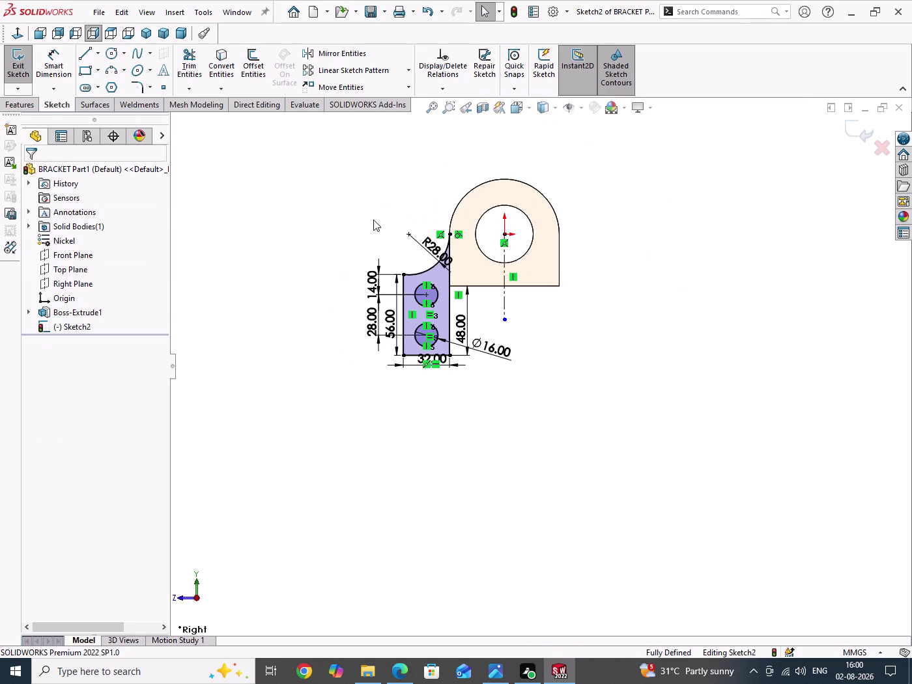
Mirror the left wing sketch to the right, exit Sketch2, and preview a 32 mm extrusion.
drag(332, 171, 647, 521)
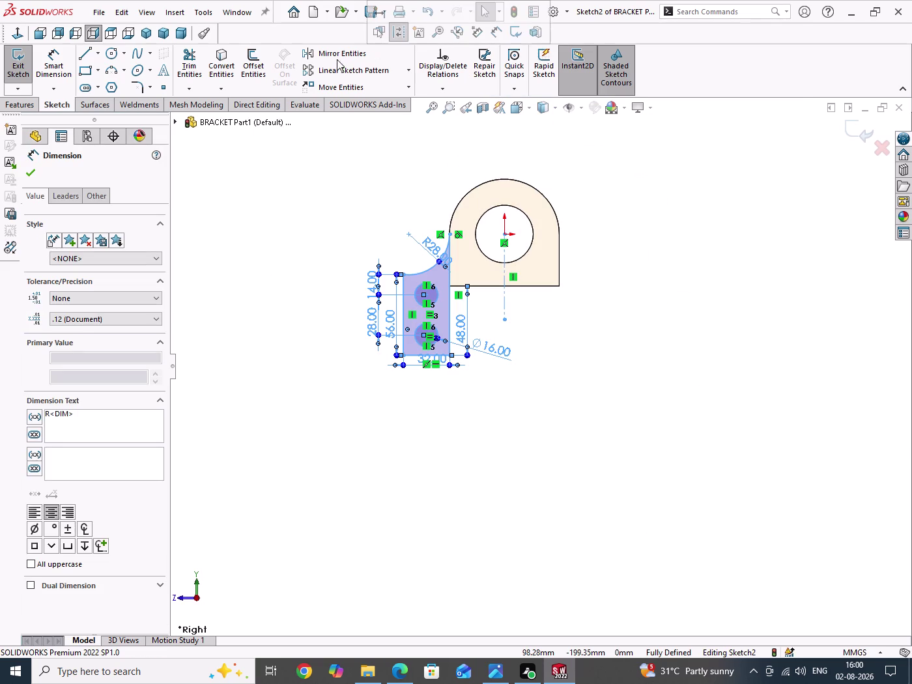
click(338, 56)
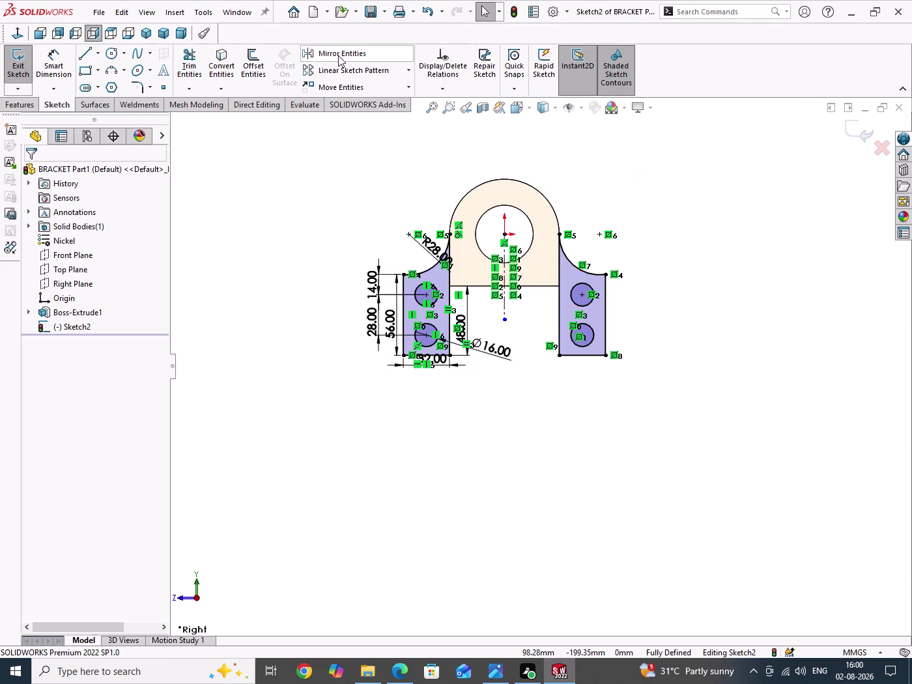
click(25, 64)
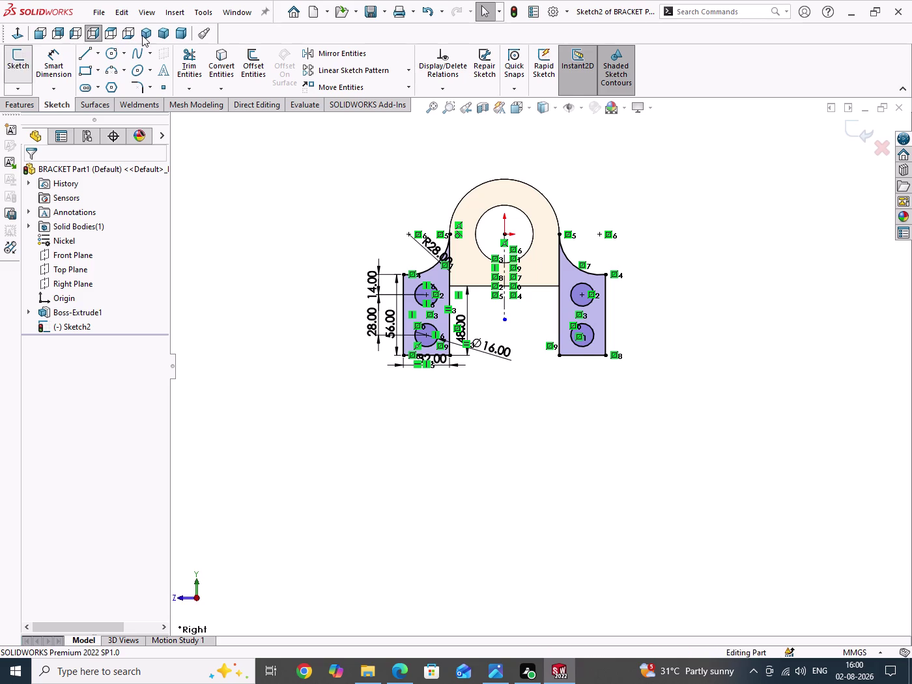
click(143, 33)
click(31, 65)
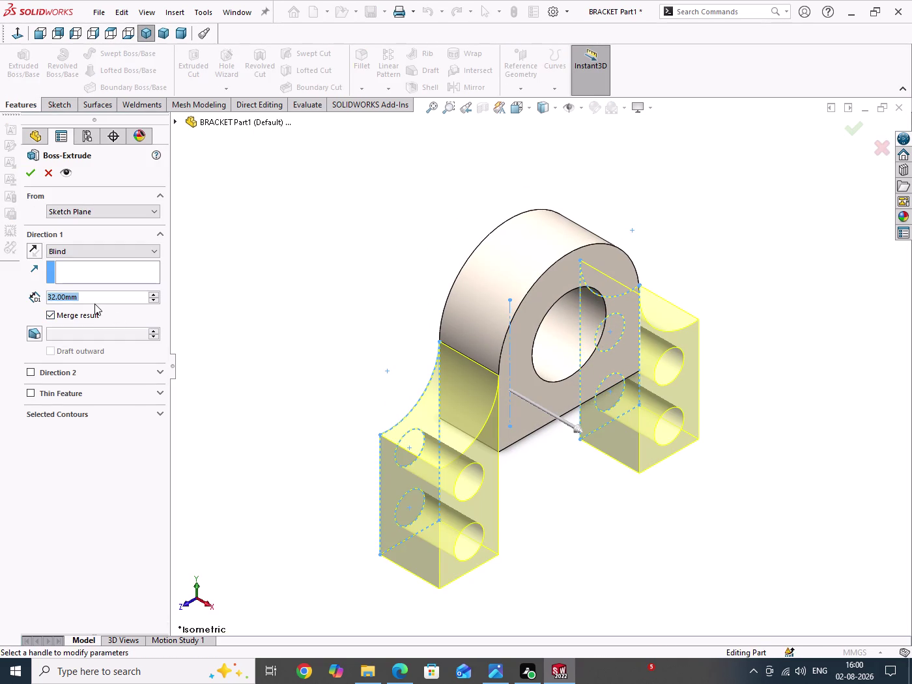
Extrude the two side lugs to a 22 mm depth and save the part.
click(156, 301)
click(34, 177)
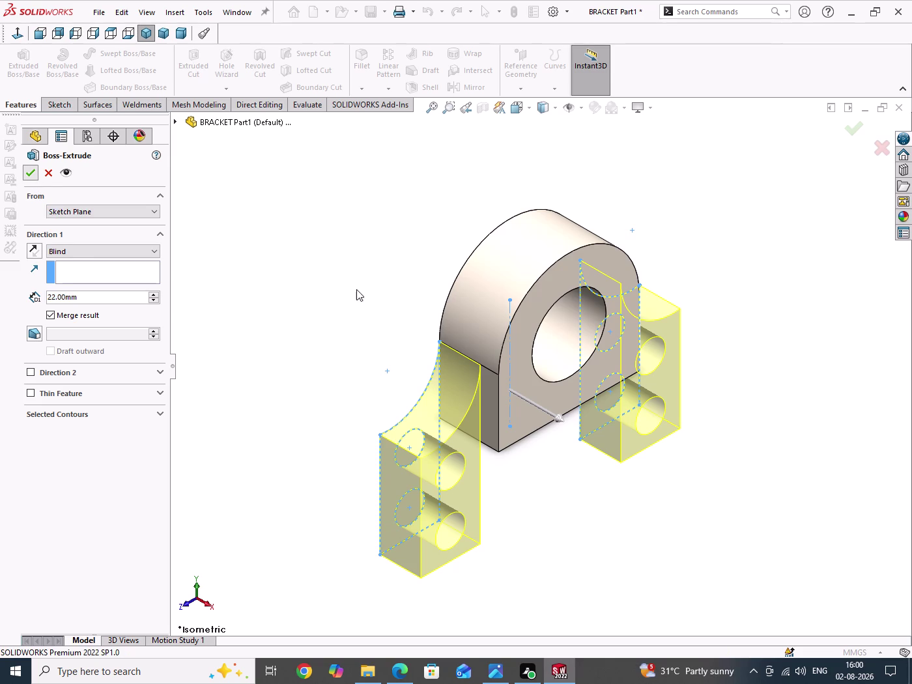
drag(345, 262, 366, 315)
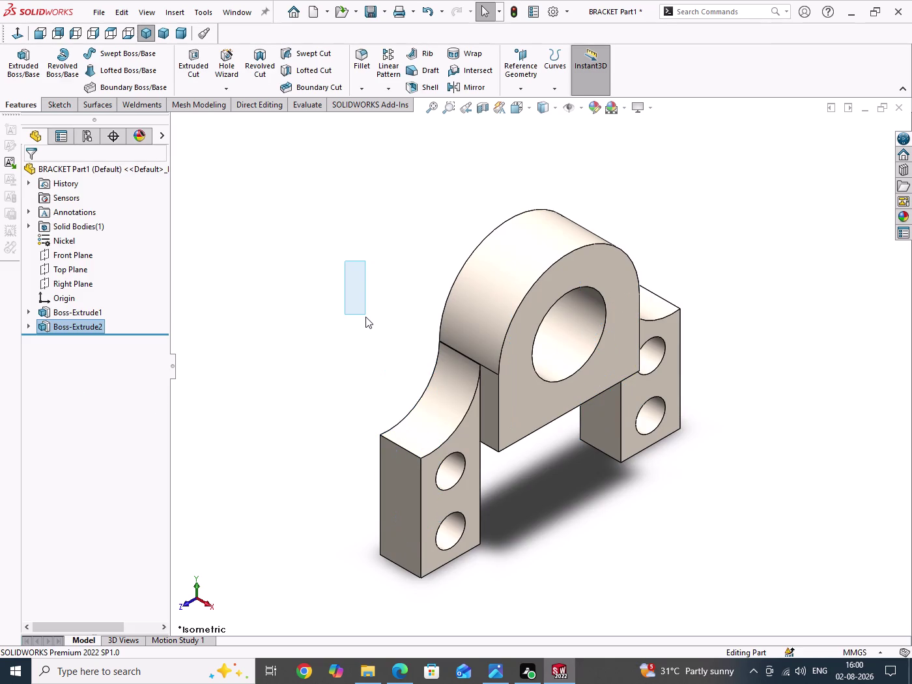
key(ctrl+s)
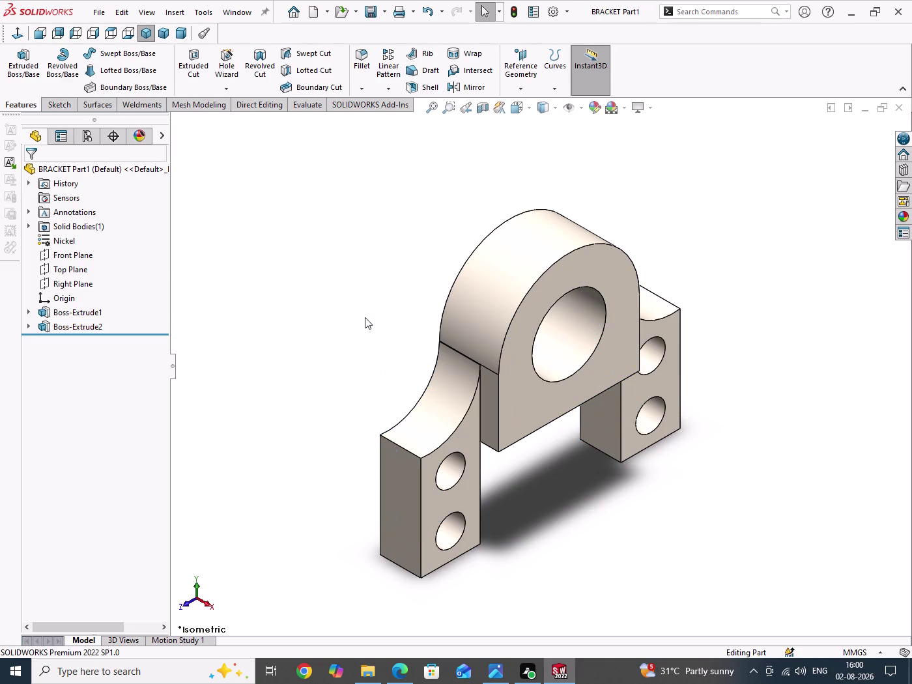
View the reference drawing image in Photos, scroll through it, and close it.
drag(321, 284, 341, 336)
scroll(up, 3)
scroll(down, 3)
drag(654, 394, 668, 453)
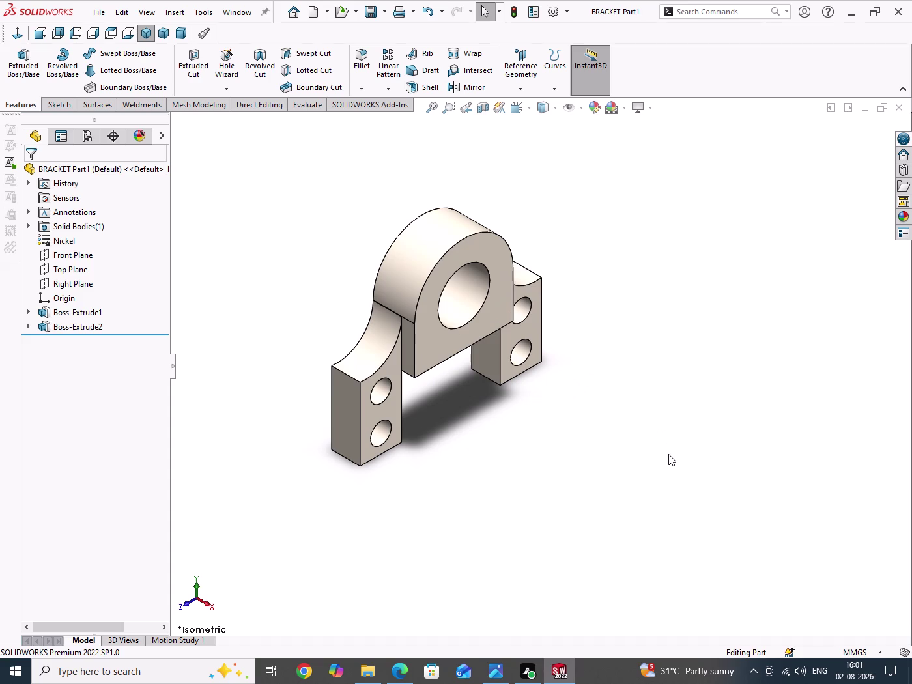
drag(449, 419, 460, 482)
click(495, 677)
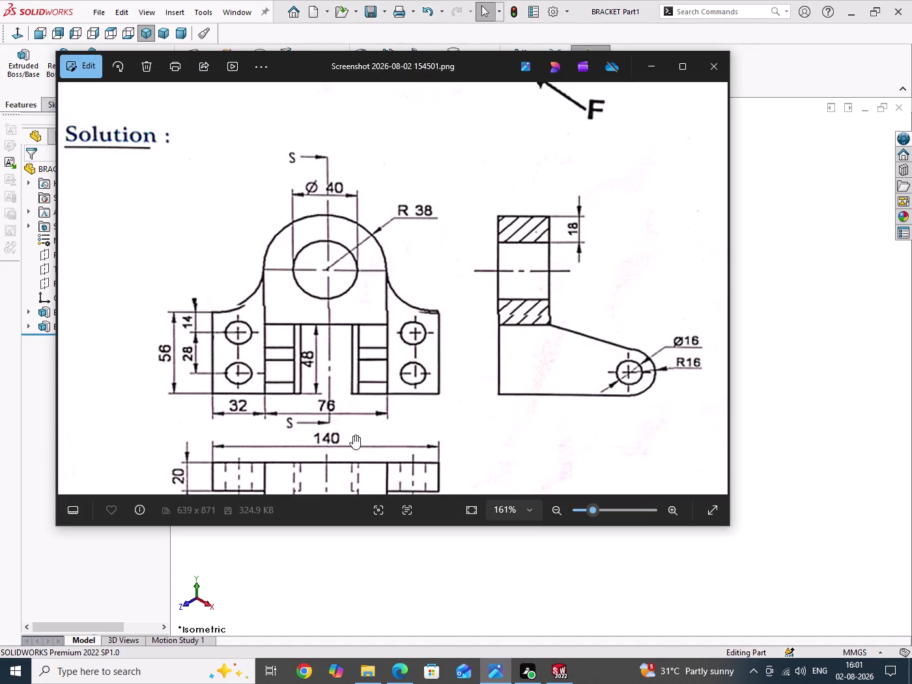
scroll(down, 3)
scroll(down, 3)
scroll(down, 3)
scroll(down, 3)
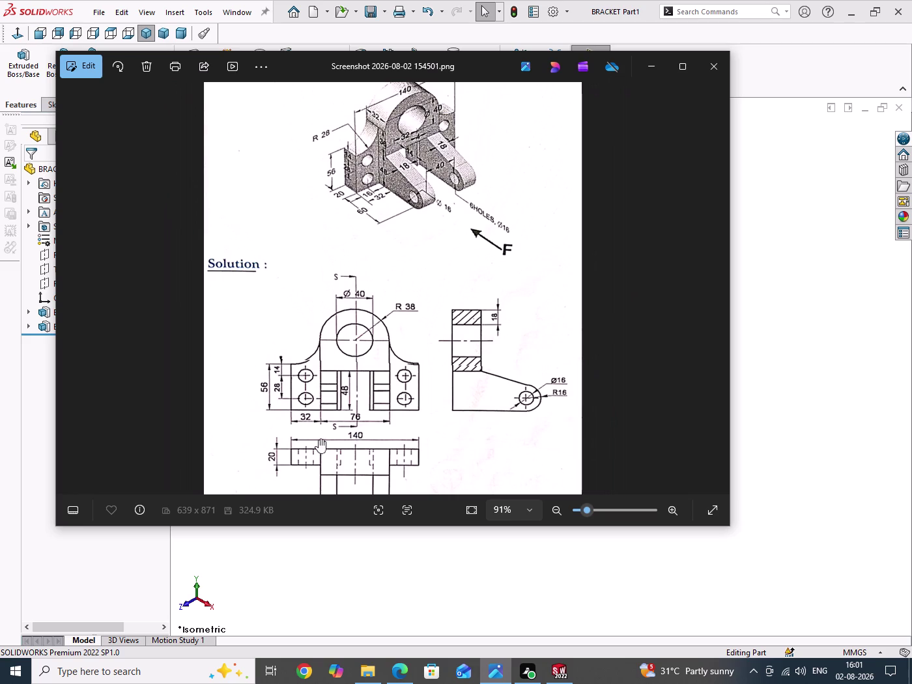
click(655, 69)
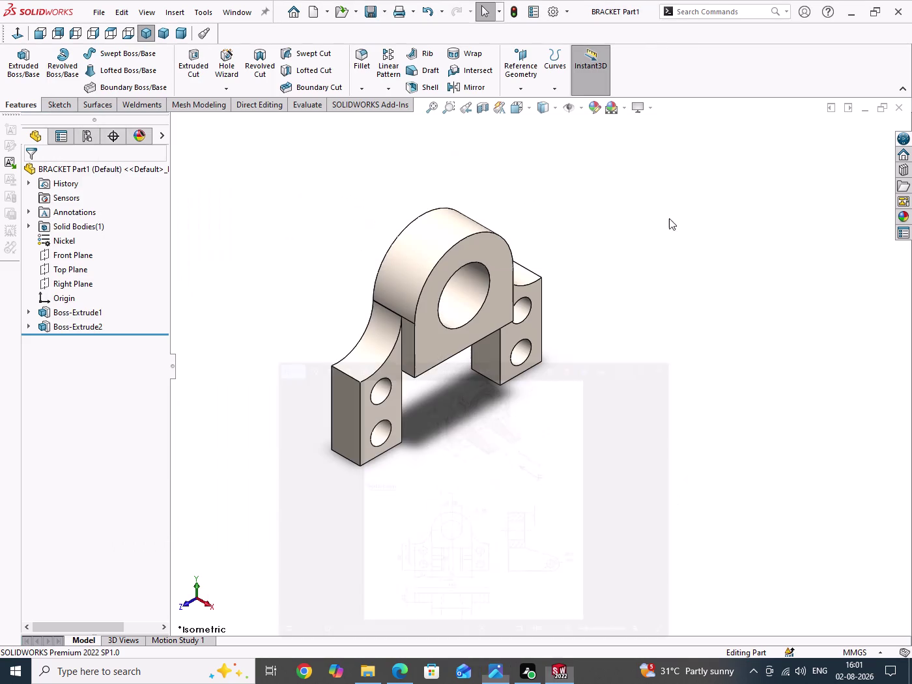
Select the Front Plane in the FeatureManager tree and open Sketch3 on it.
drag(682, 289, 714, 380)
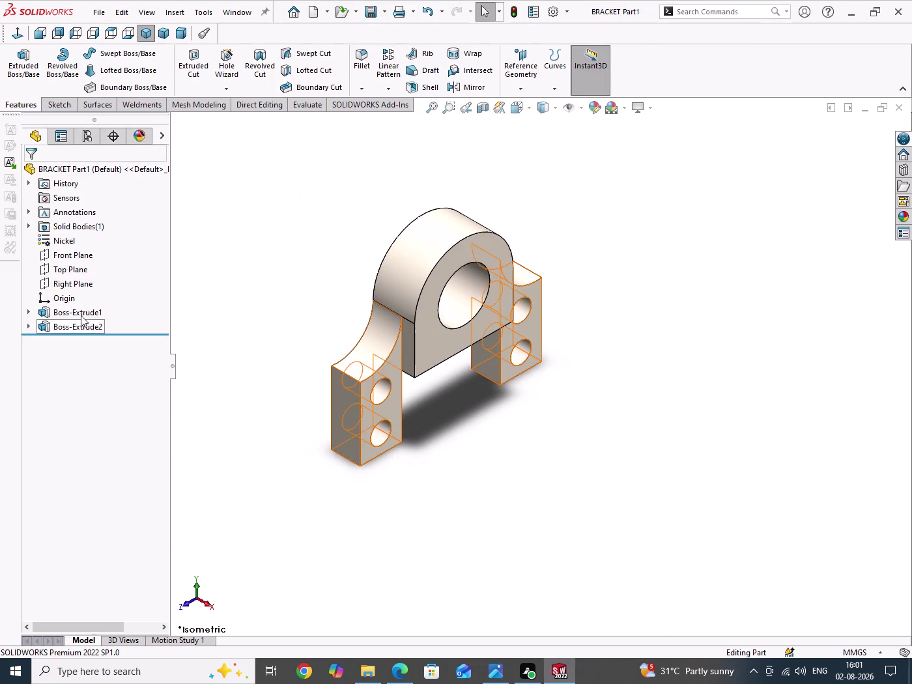
click(77, 281)
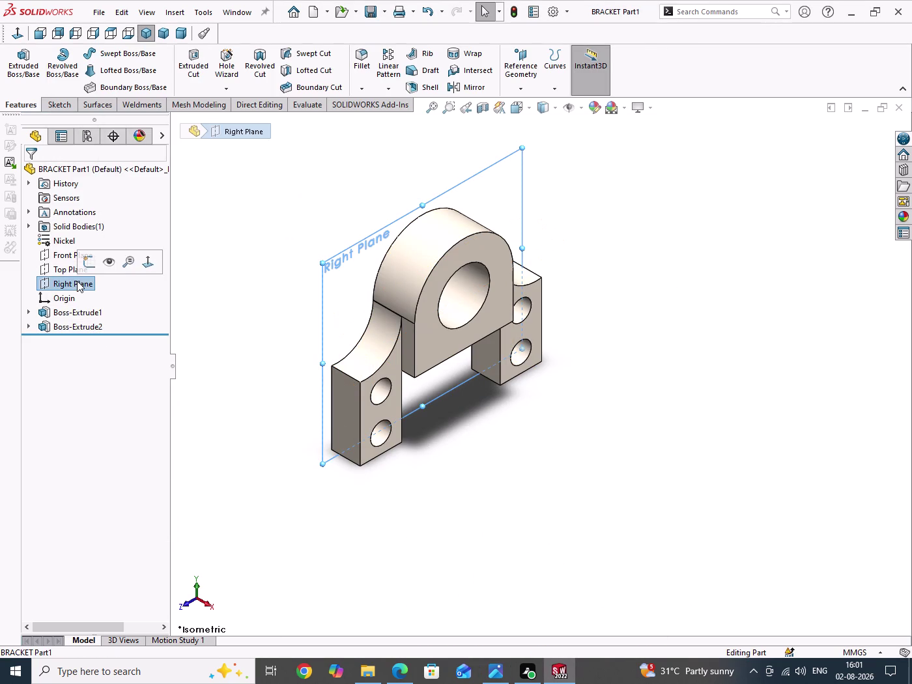
drag(222, 190, 260, 466)
click(78, 256)
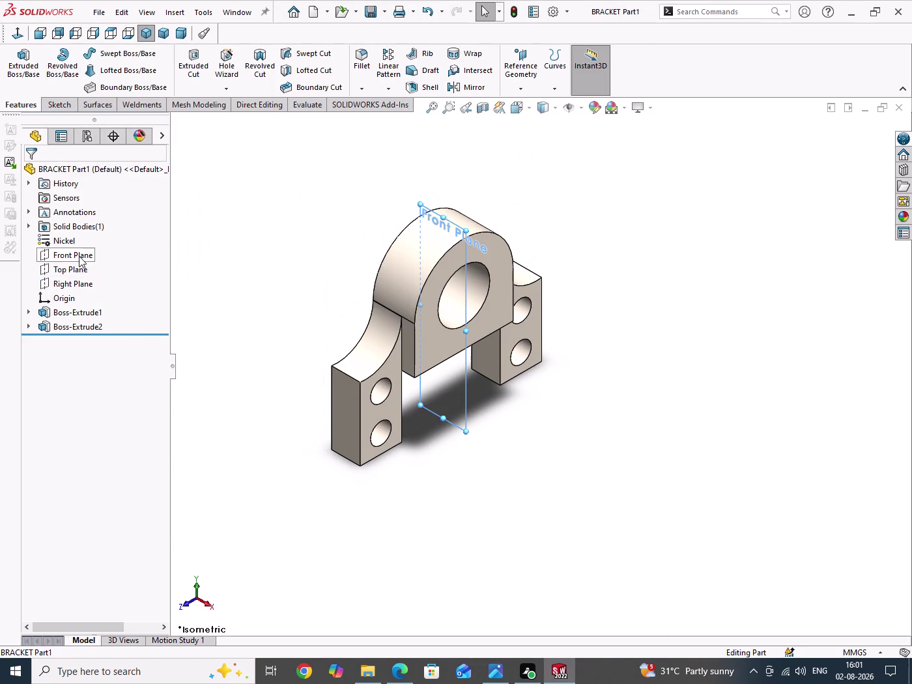
click(89, 240)
drag(715, 353, 742, 431)
scroll(up, 3)
scroll(down, 3)
drag(568, 396, 694, 519)
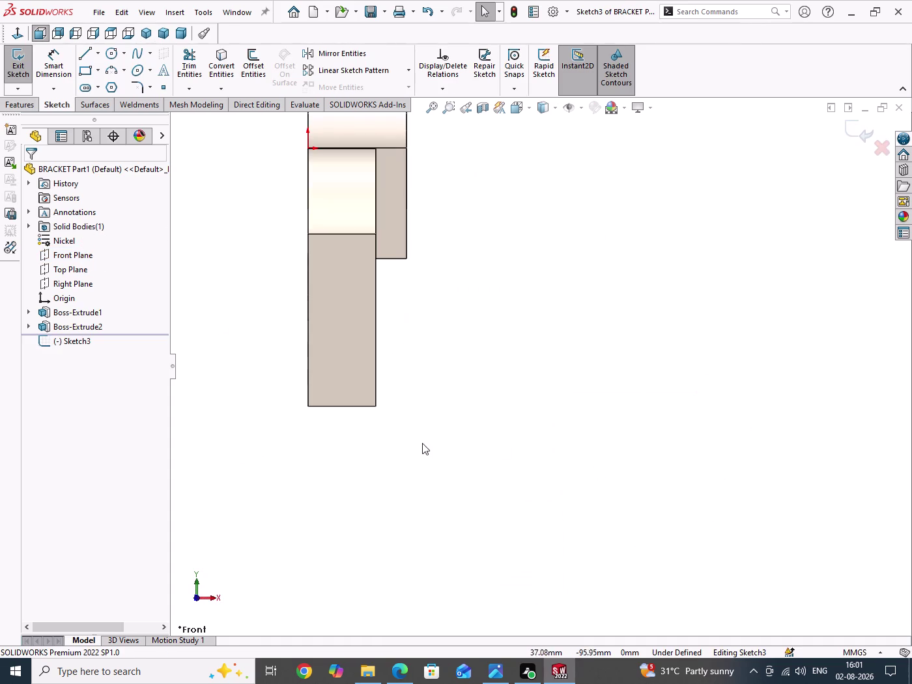
Sketch the closed tapered lug profile: bottom line, rounded end, sloping line and top line.
right_drag(582, 437, 371, 425)
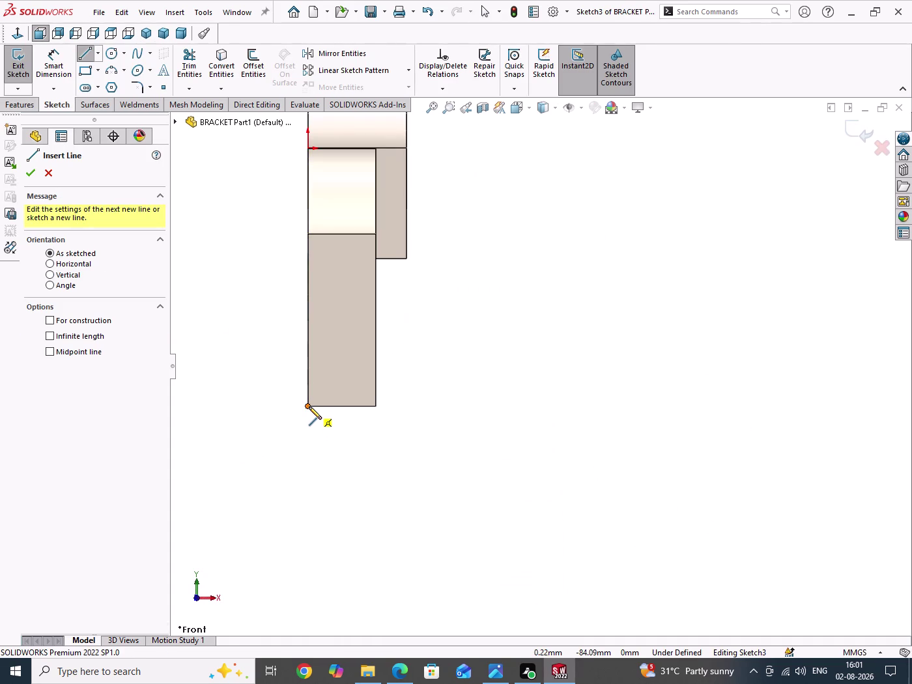
click(309, 407)
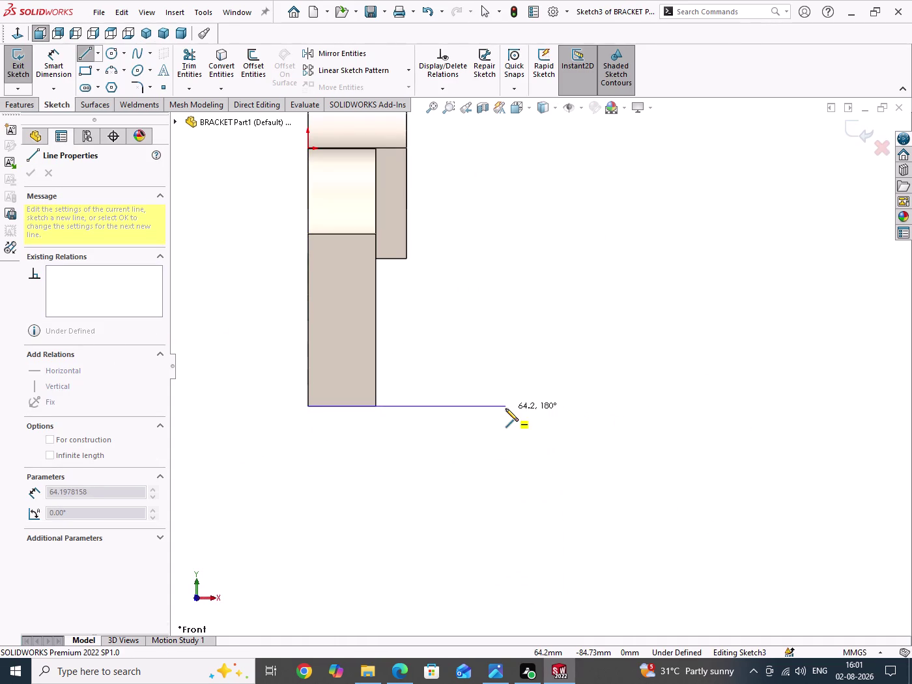
click(532, 409)
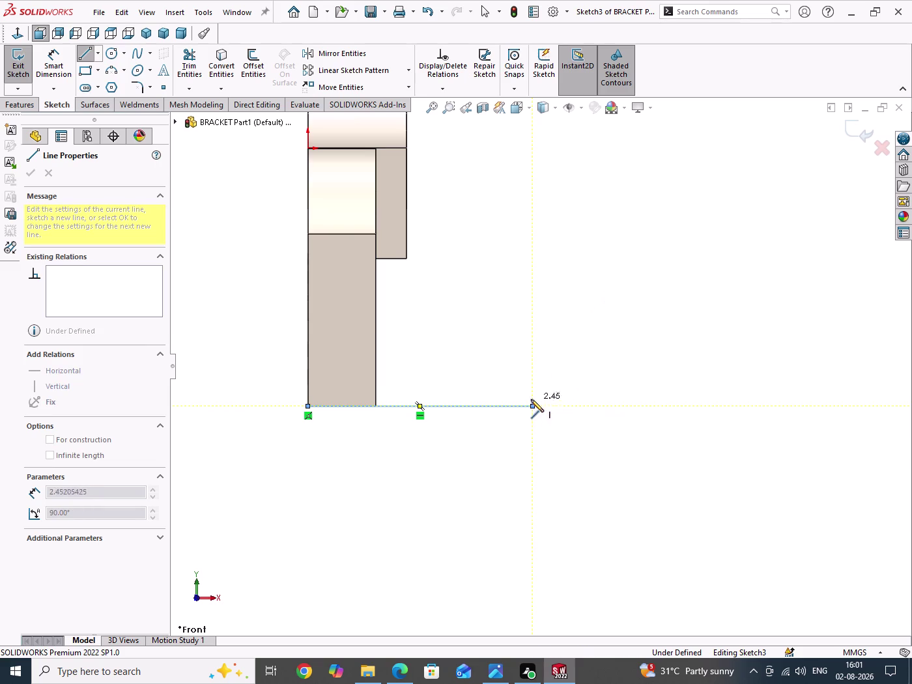
click(548, 323)
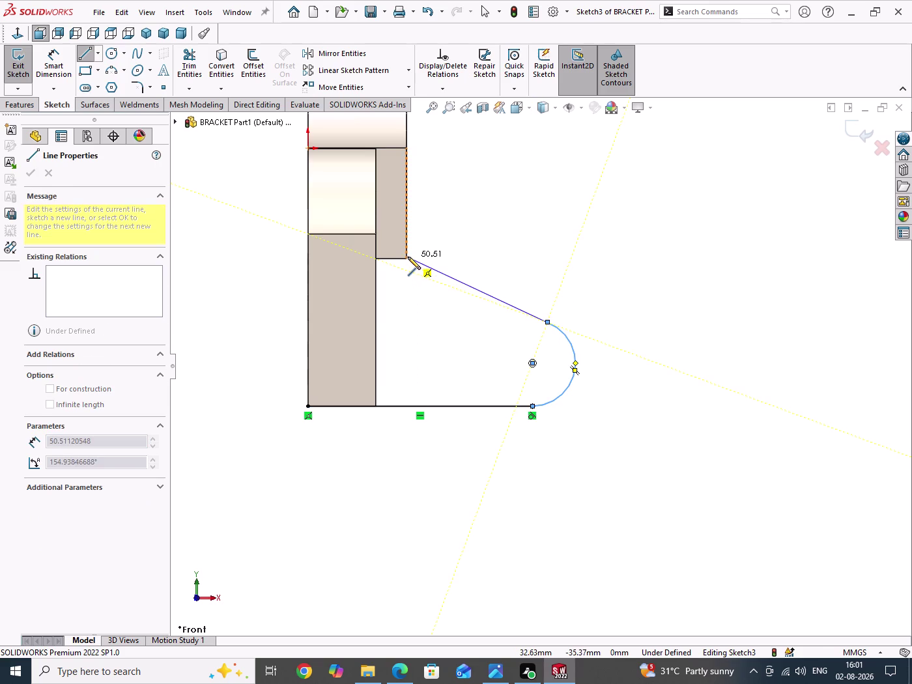
click(406, 259)
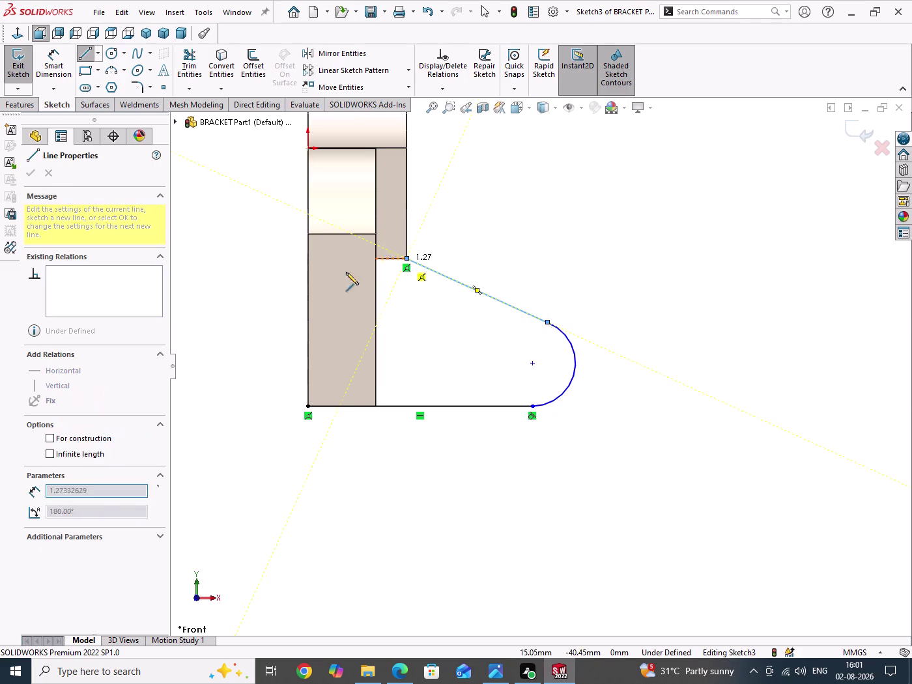
click(308, 260)
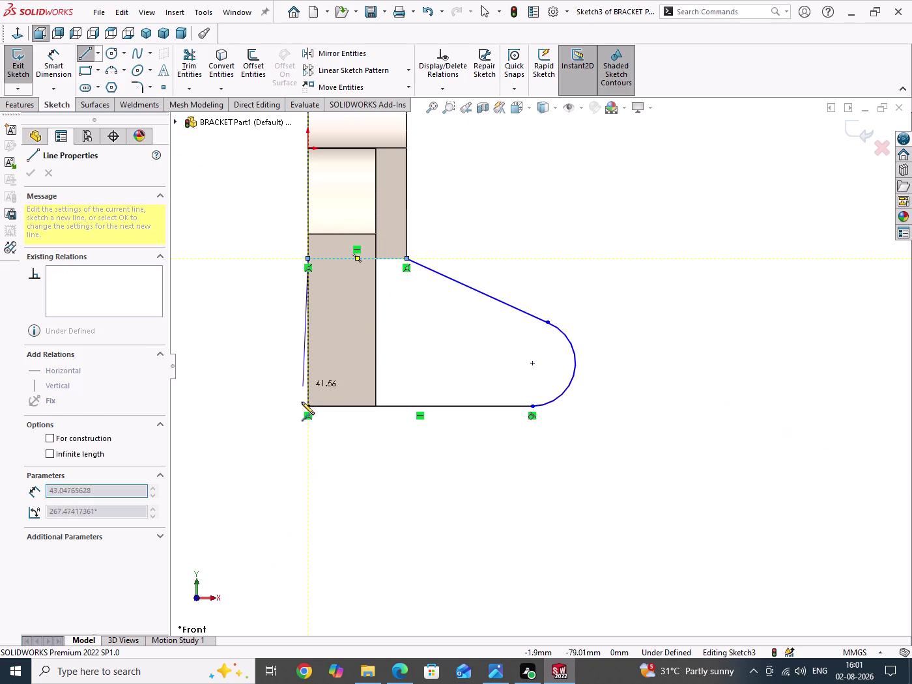
click(307, 407)
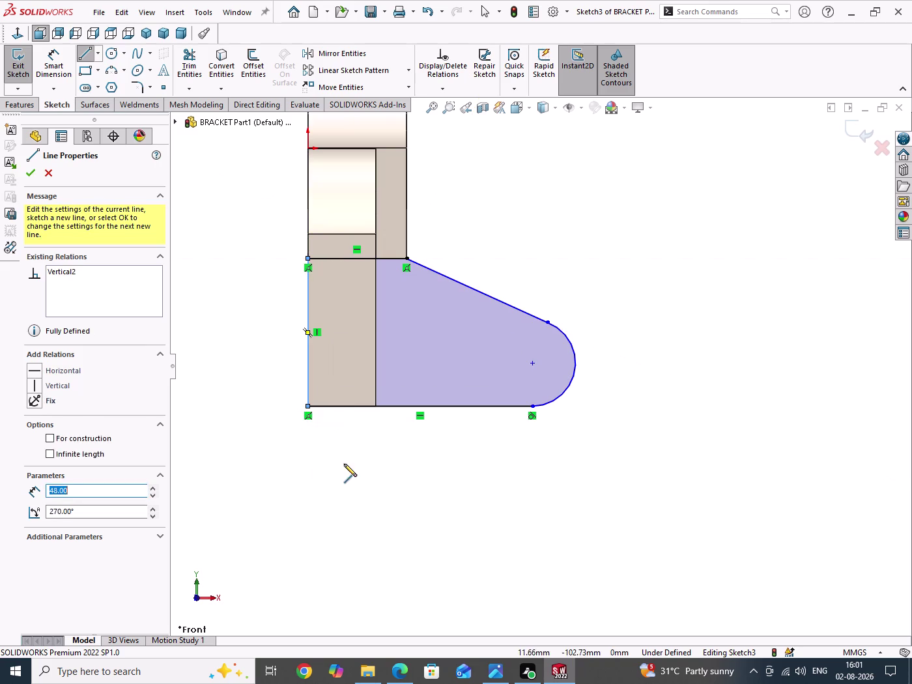
Draw the hole circle centred on the lug's rounded end.
right_drag(347, 466, 519, 490)
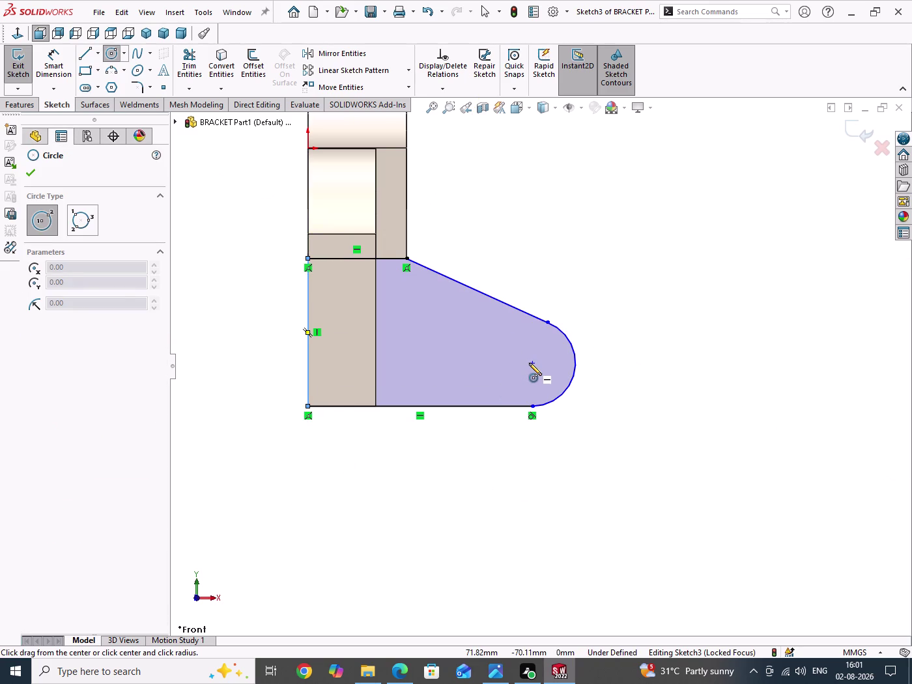
click(529, 363)
click(522, 387)
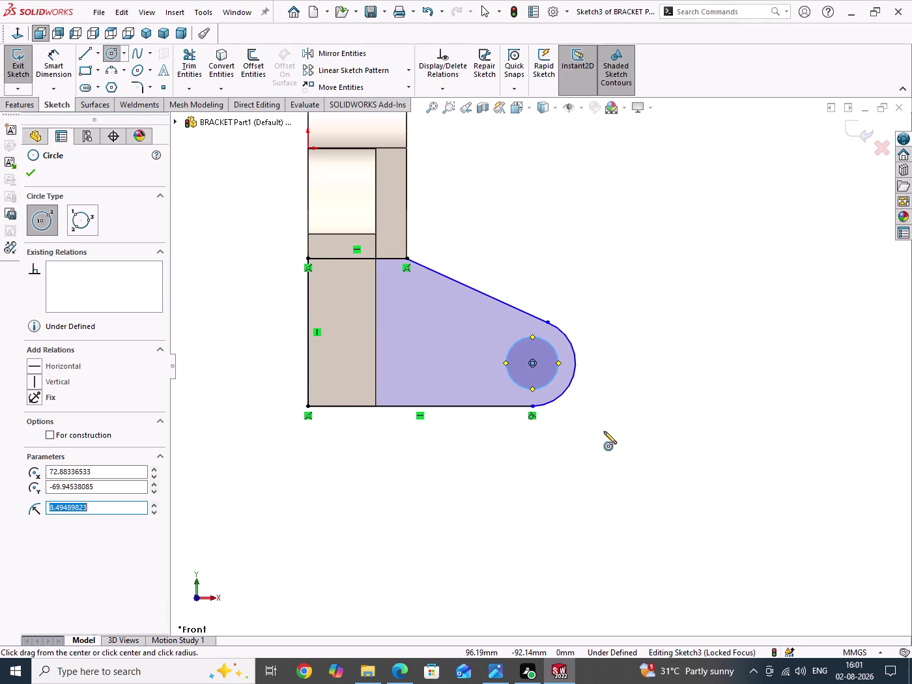
right_drag(604, 432, 608, 342)
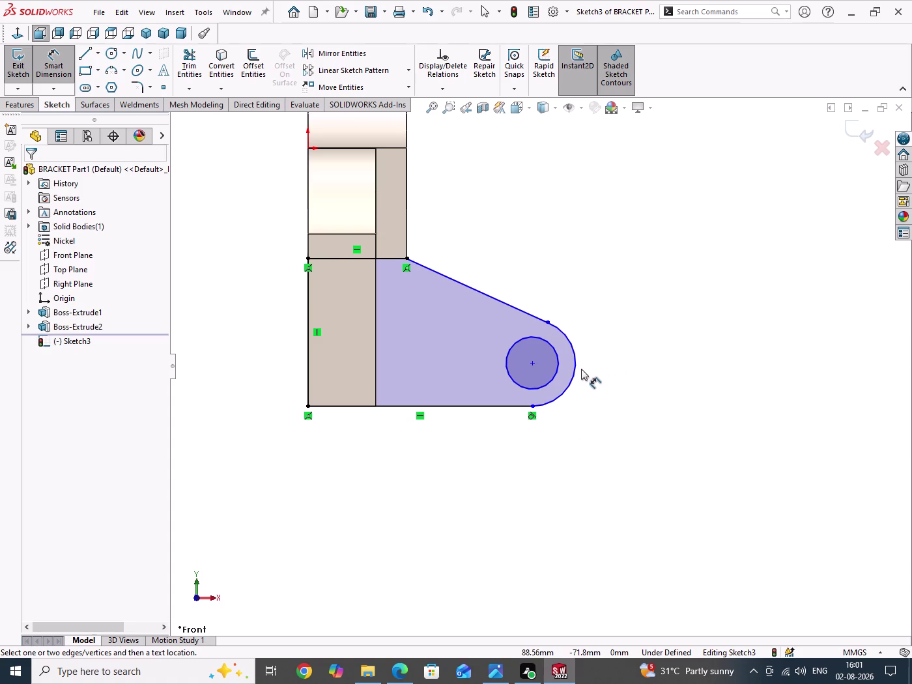
right_click(631, 350)
click(661, 390)
click(545, 322)
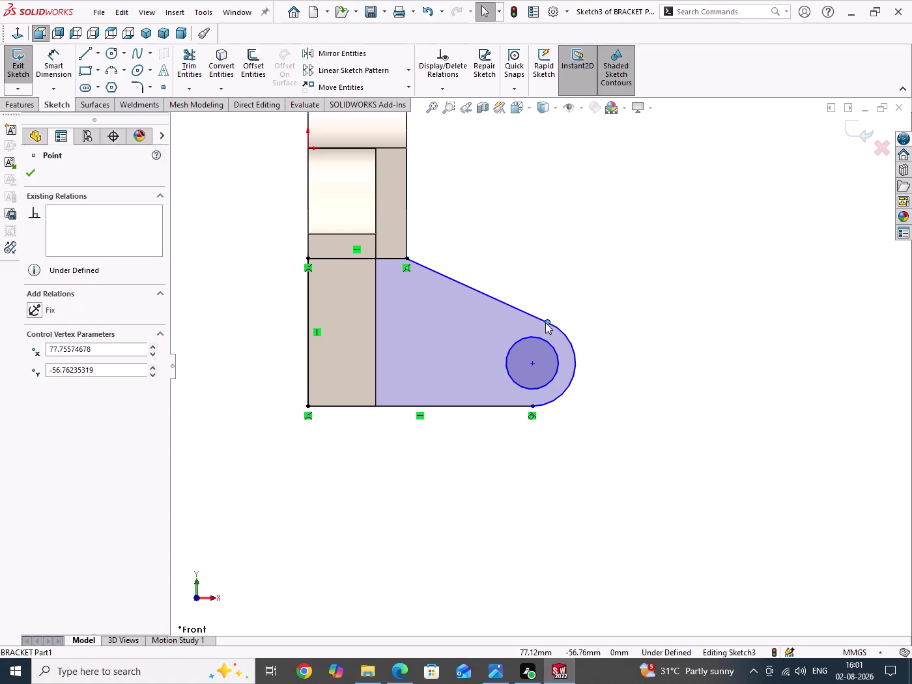
click(581, 267)
drag(627, 393, 637, 423)
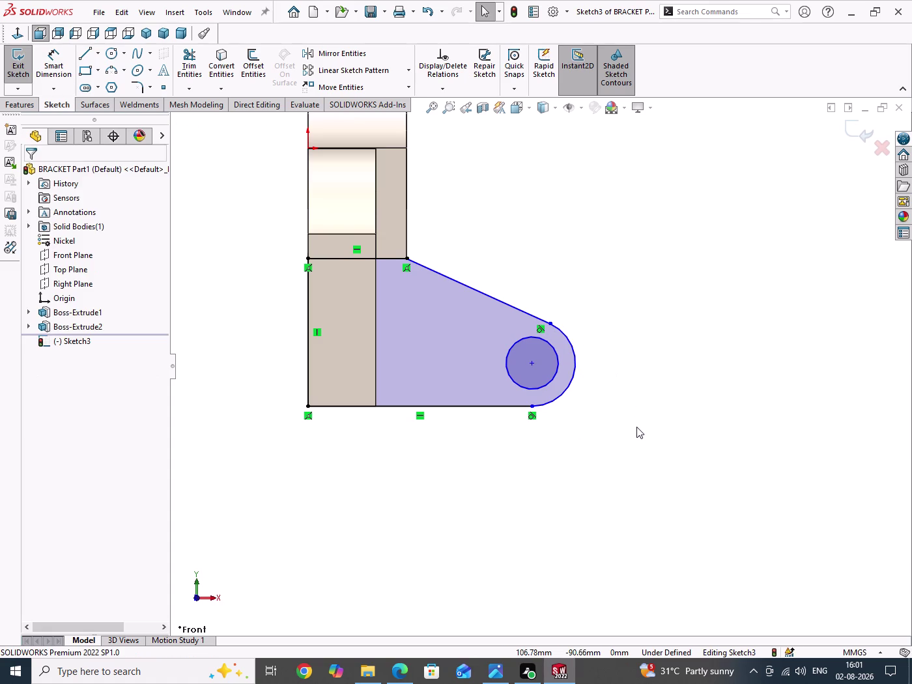
Dimension the lug's horizontal length to 60 mm.
right_drag(636, 444, 648, 313)
click(375, 364)
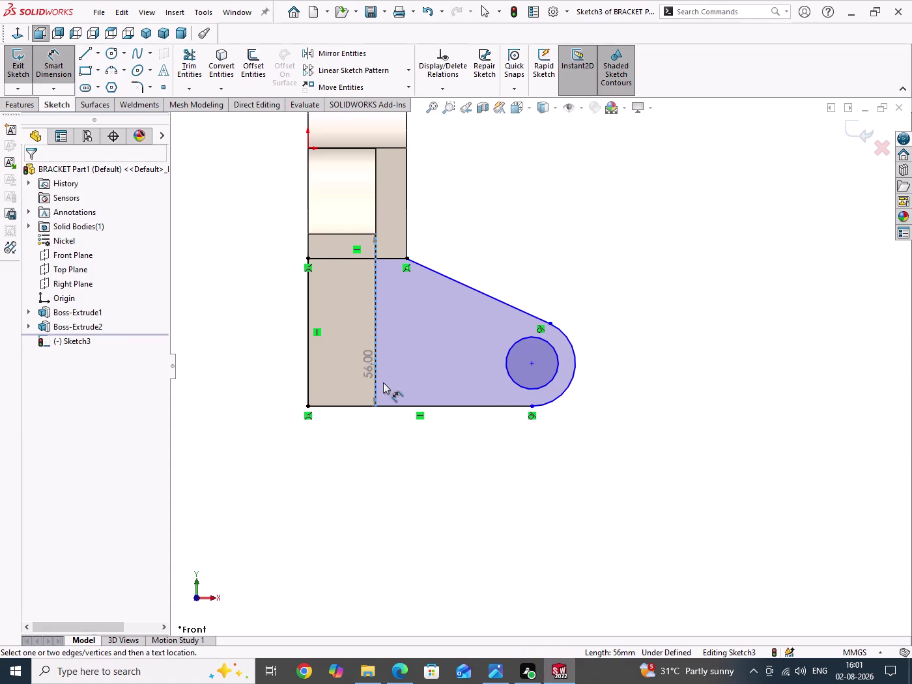
click(531, 364)
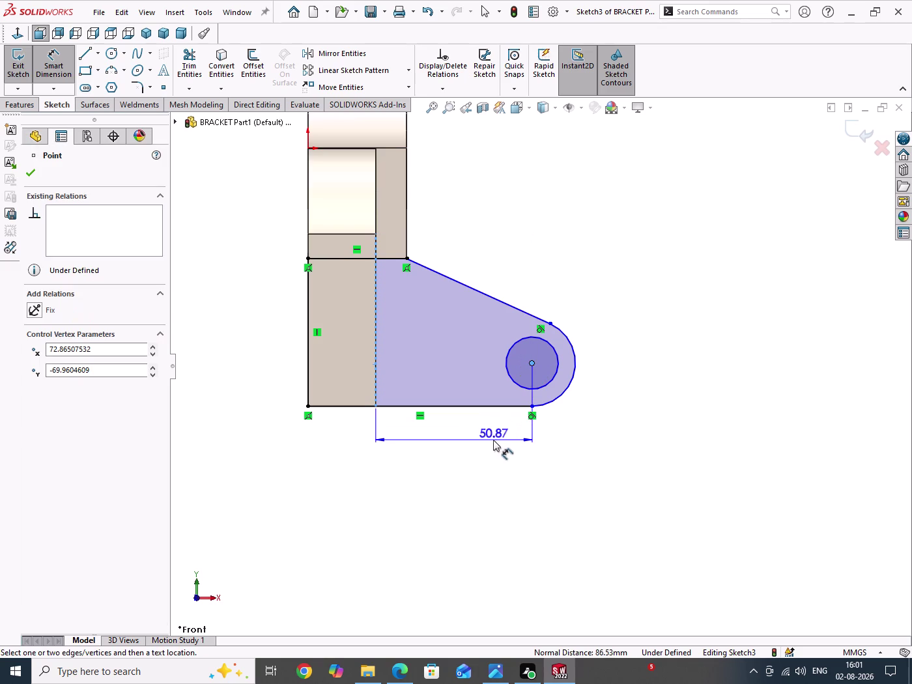
click(492, 440)
text(60)
key(Return)
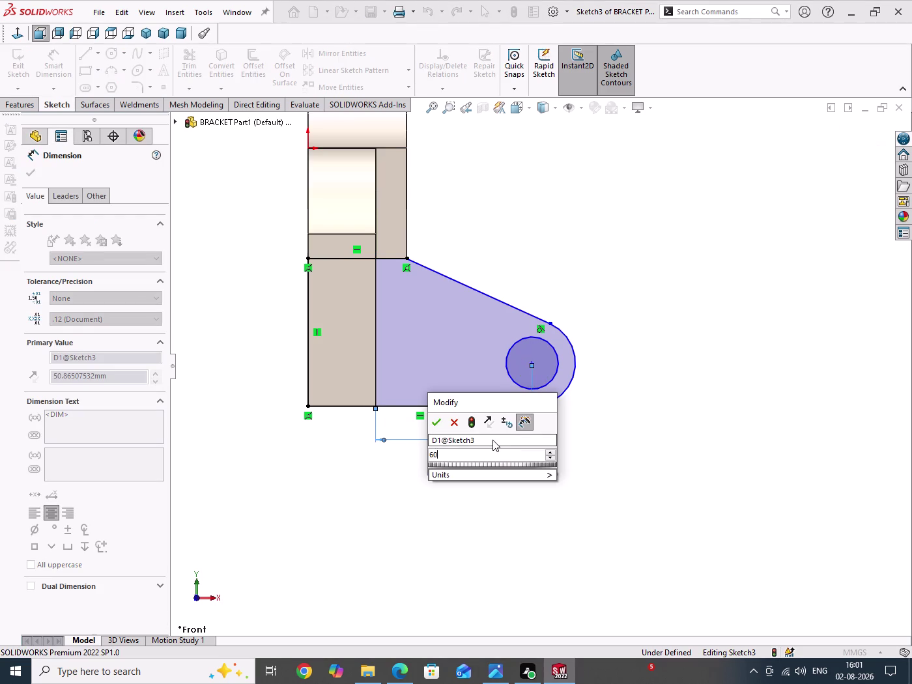
Dimension the rounded end to R16 and the hole to Ø16.
drag(729, 356, 736, 458)
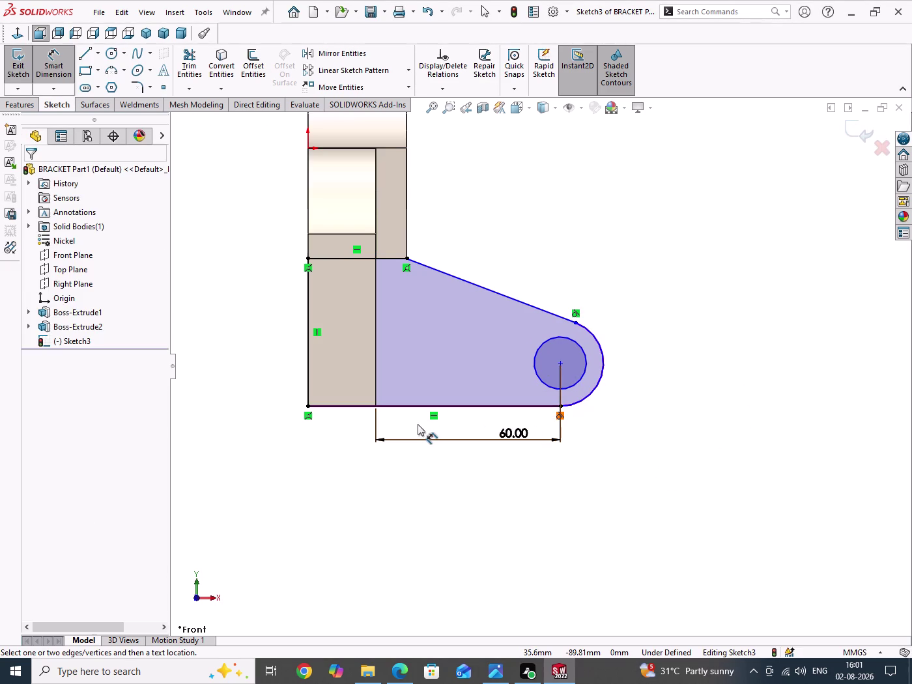
click(599, 383)
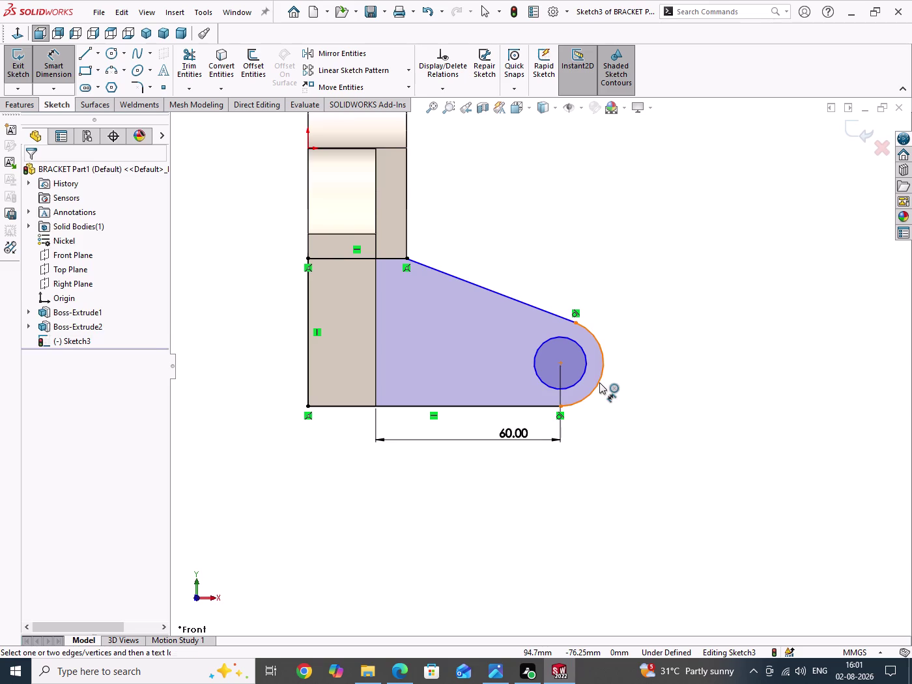
click(677, 385)
key(1)
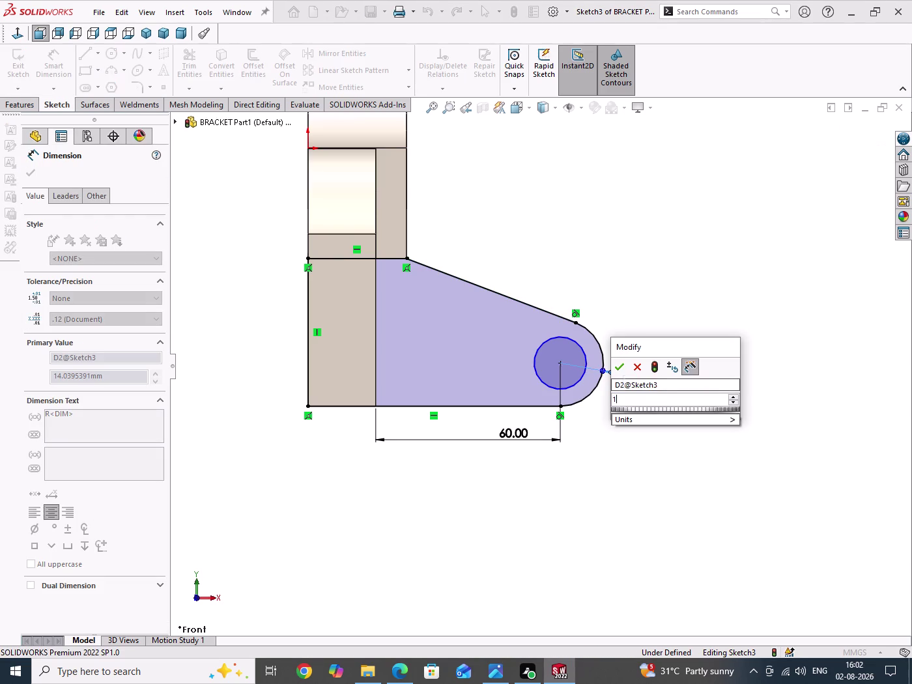
key(6)
key(Return)
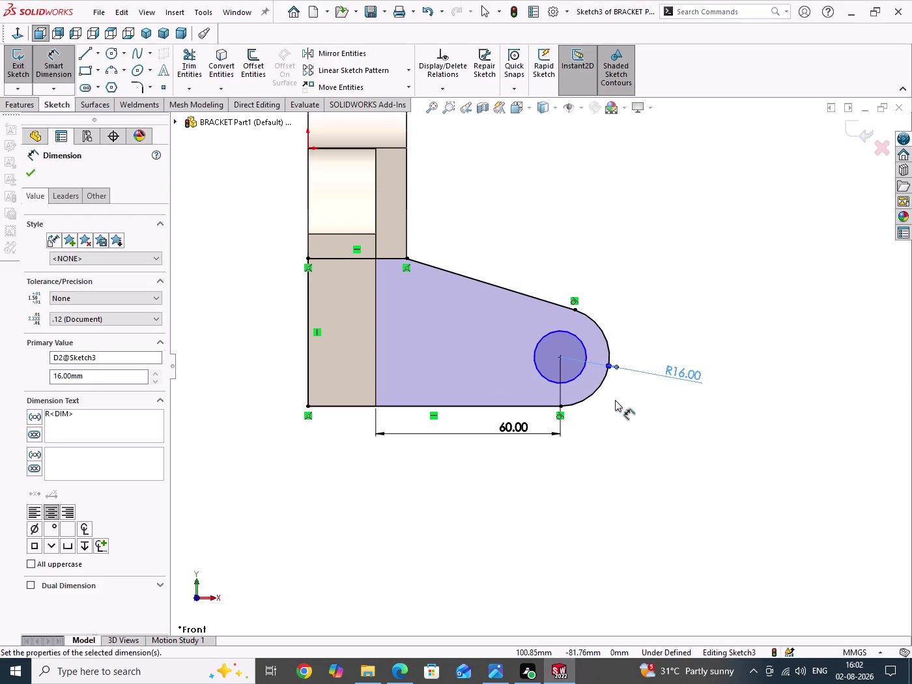
click(581, 376)
click(661, 314)
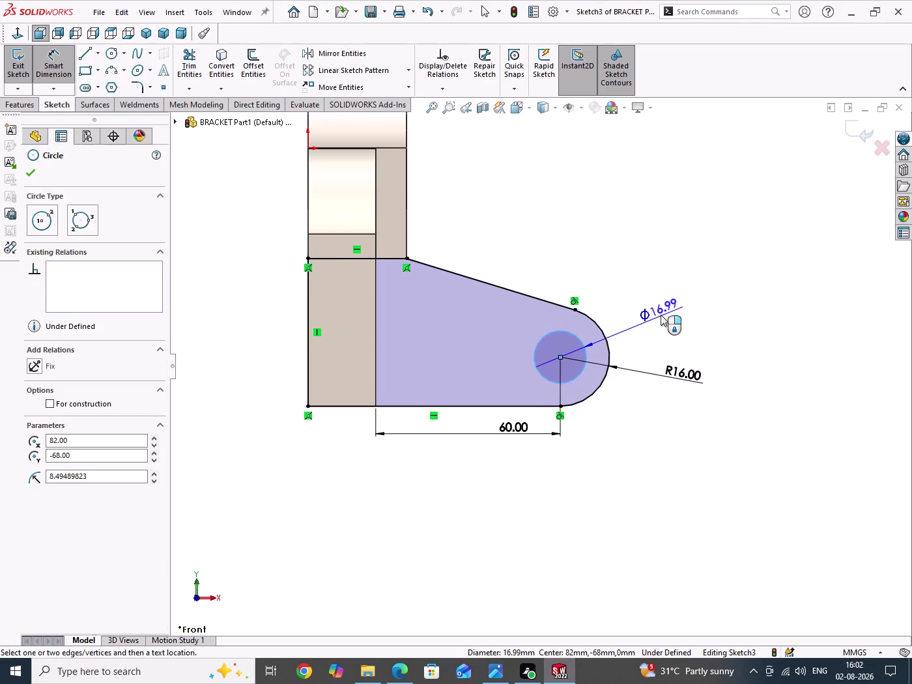
text(16)
key(Return)
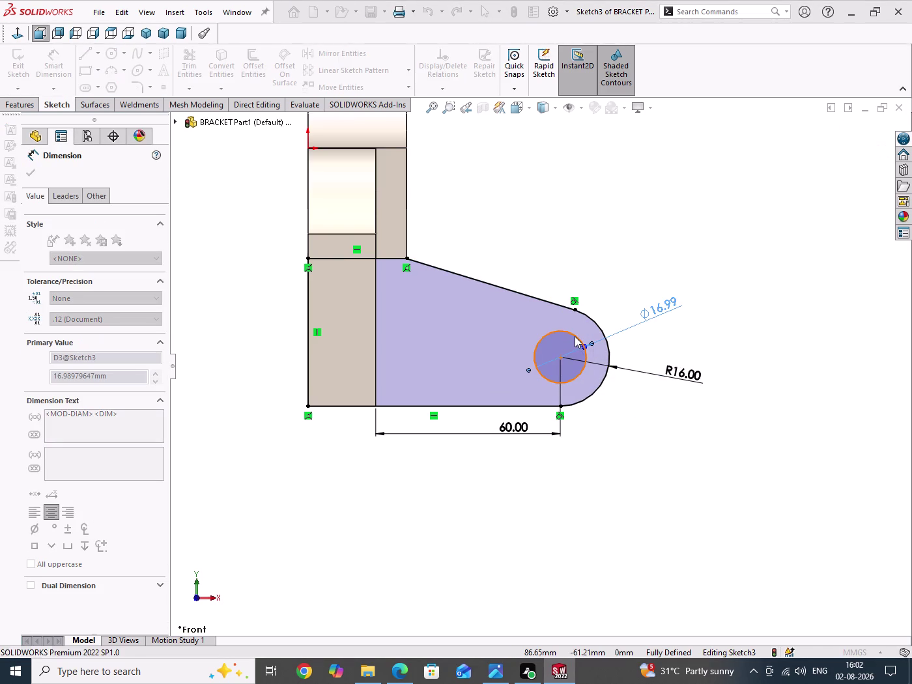
Return to selection mode and exit the lug sketch.
right_click(747, 292)
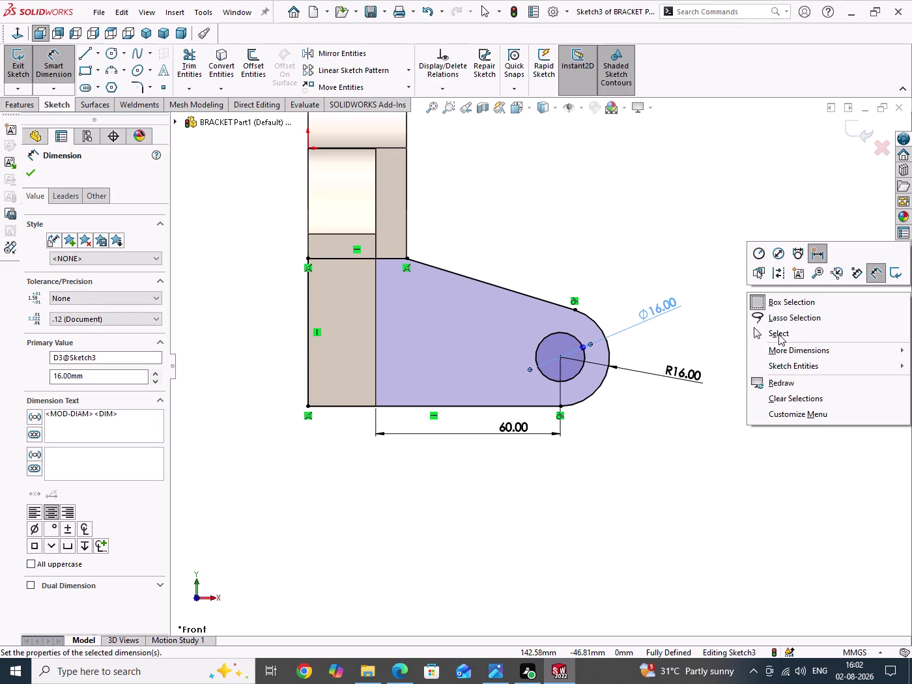
click(779, 334)
drag(760, 294, 771, 392)
scroll(up, 3)
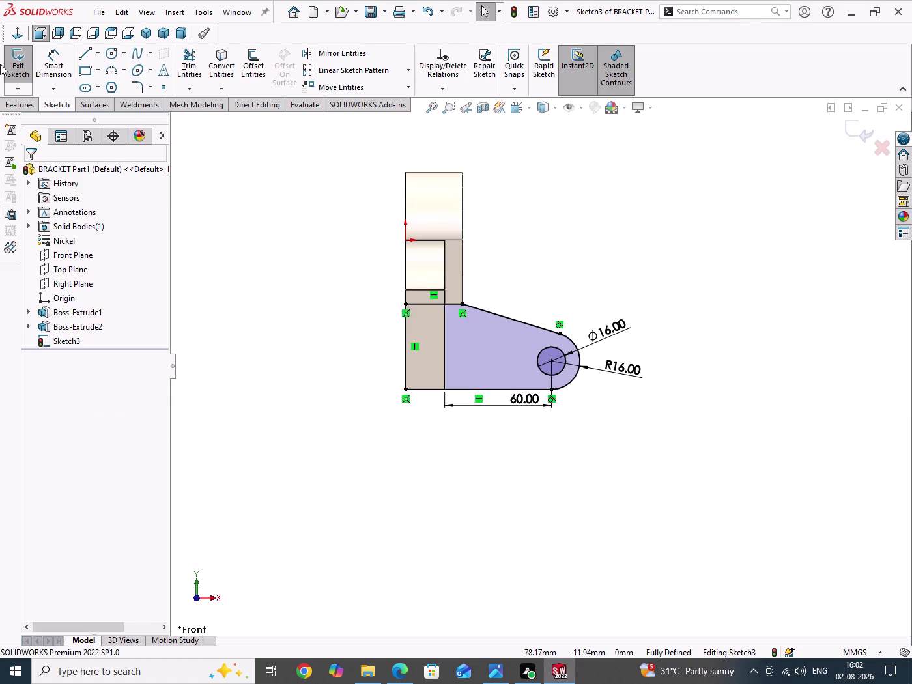
click(23, 75)
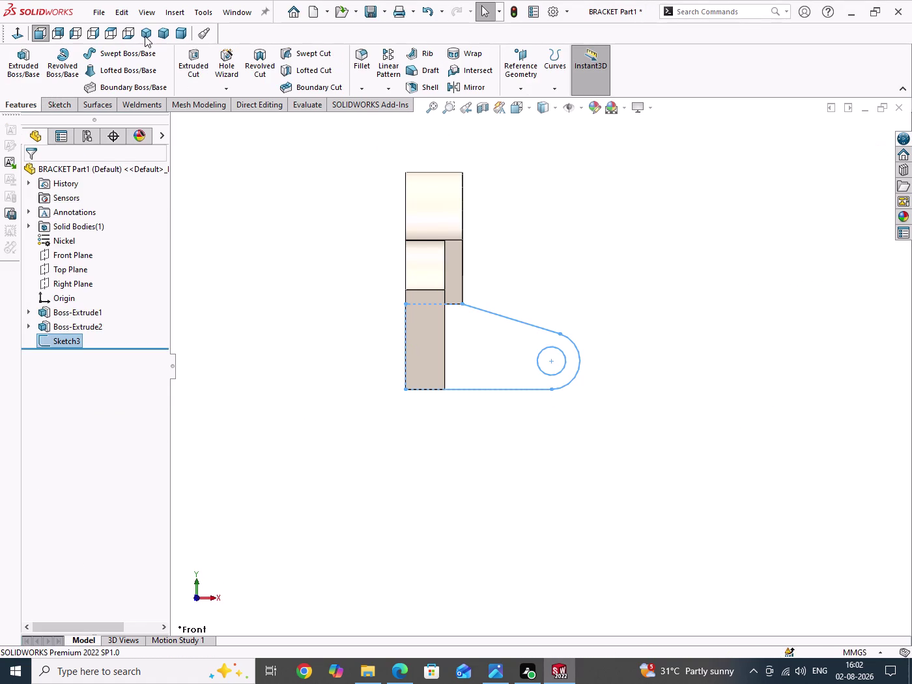
In isometric view, extrude the lug sketch as a boss 18 mm deep.
click(144, 35)
scroll(up, 3)
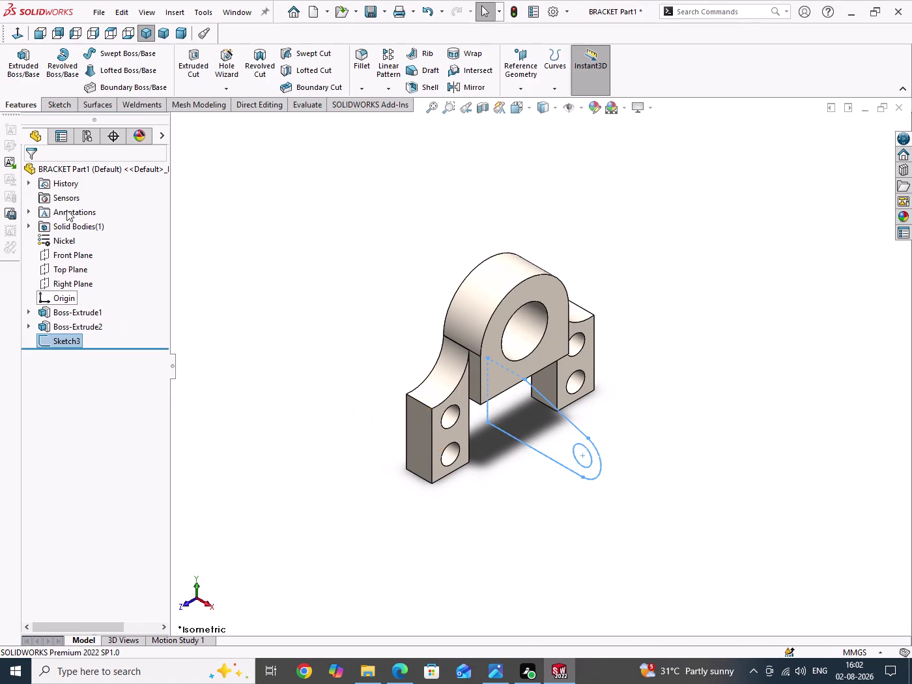
click(25, 71)
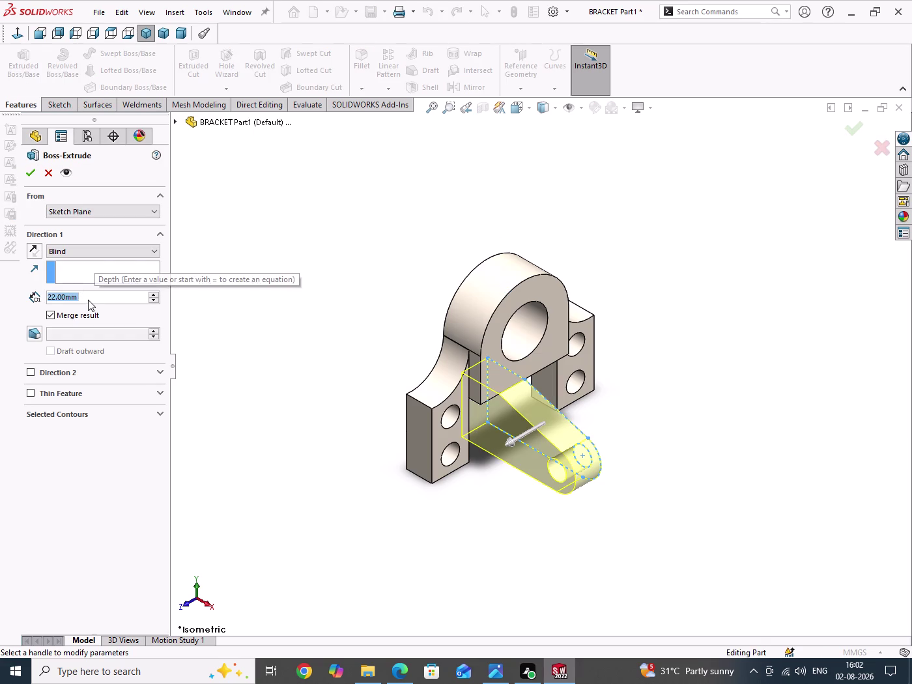
text(18)
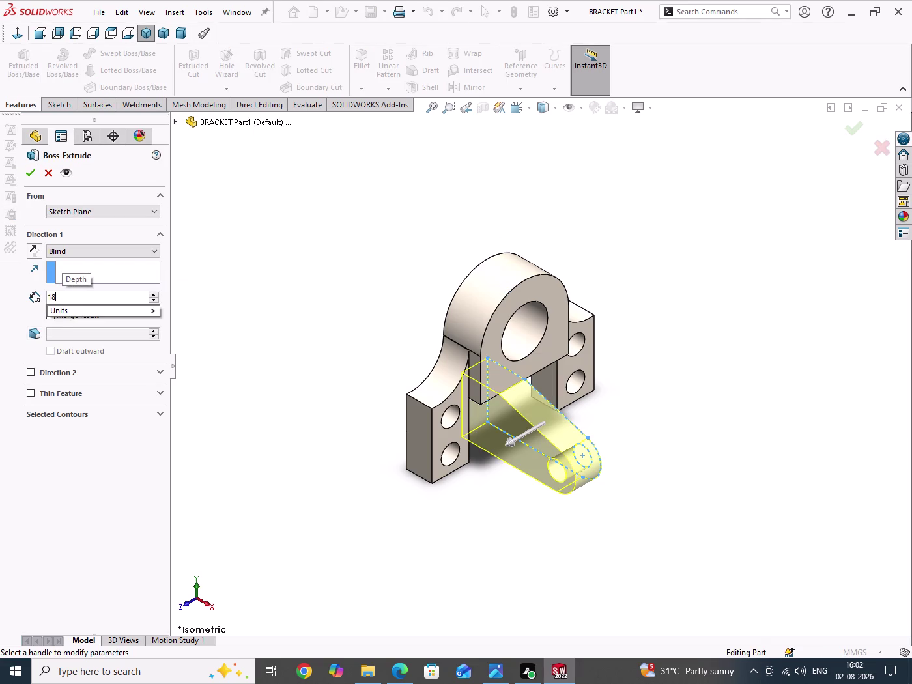
key(Return)
Start the extrusion 20 mm offset from the sketch plane, checking it from the top.
click(111, 219)
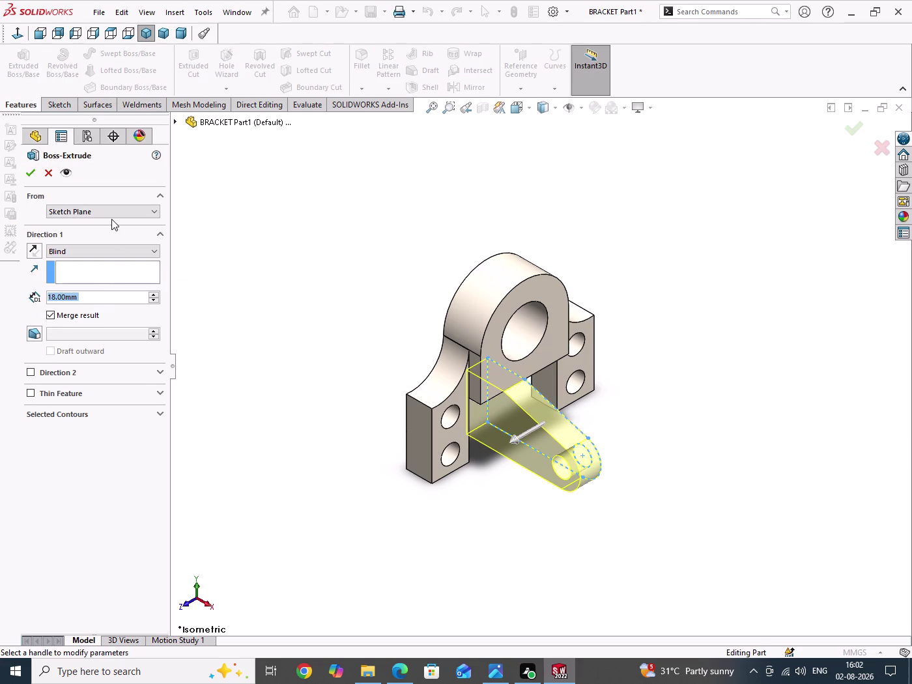
click(105, 209)
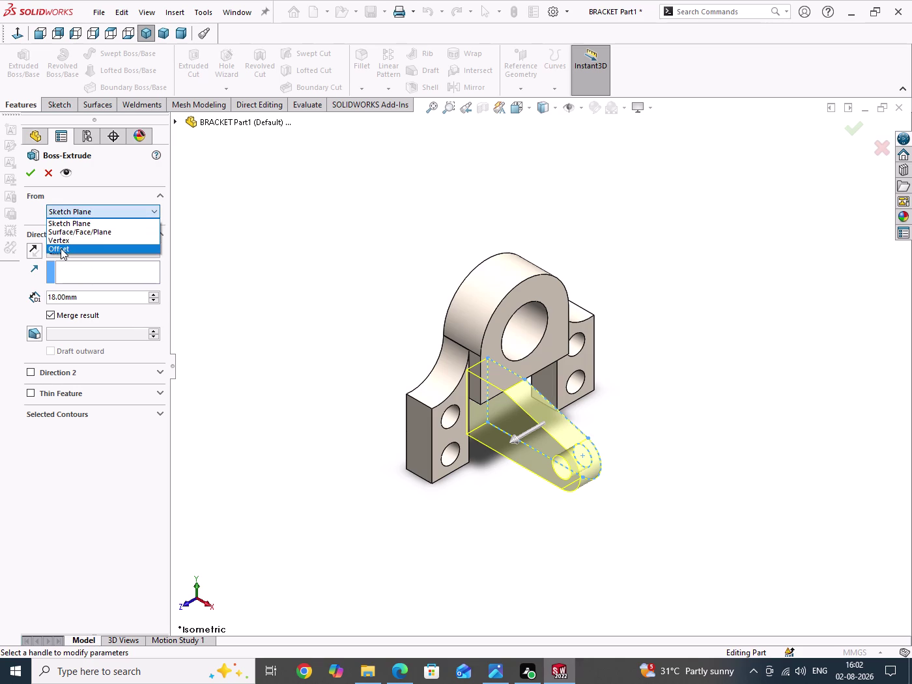
click(61, 249)
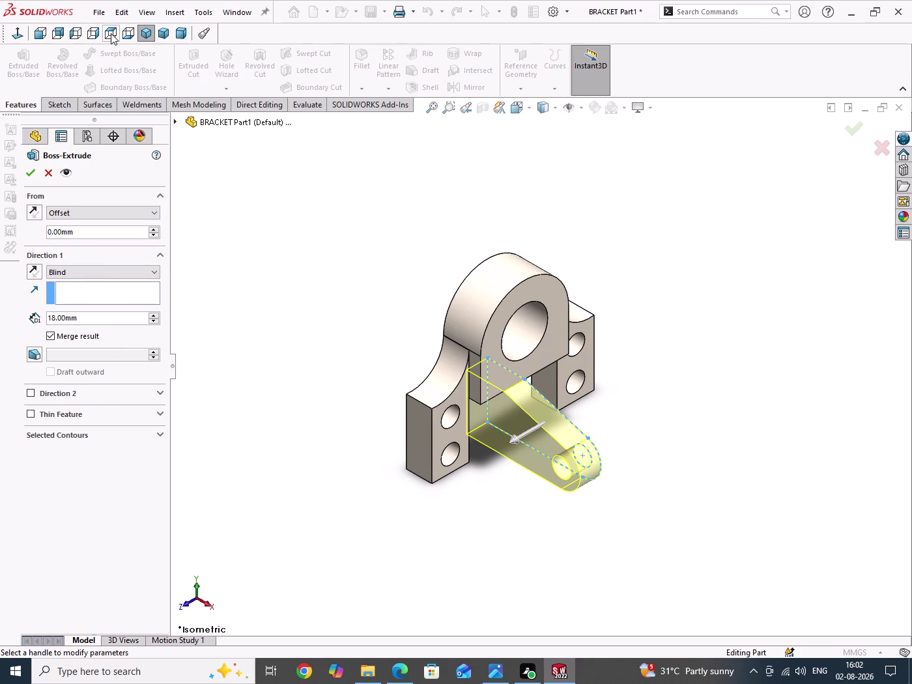
click(110, 33)
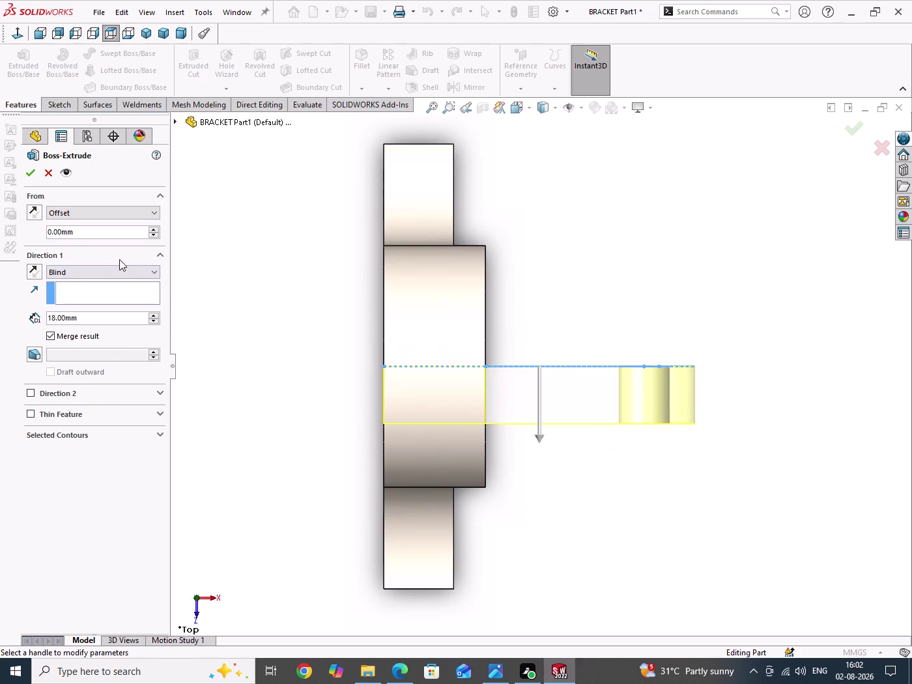
click(156, 230)
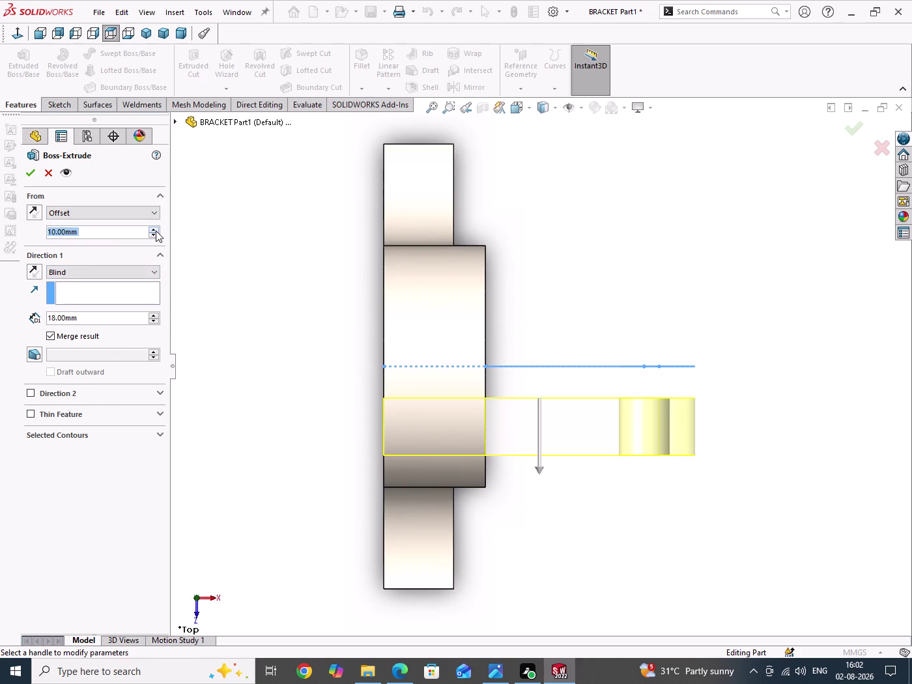
click(156, 230)
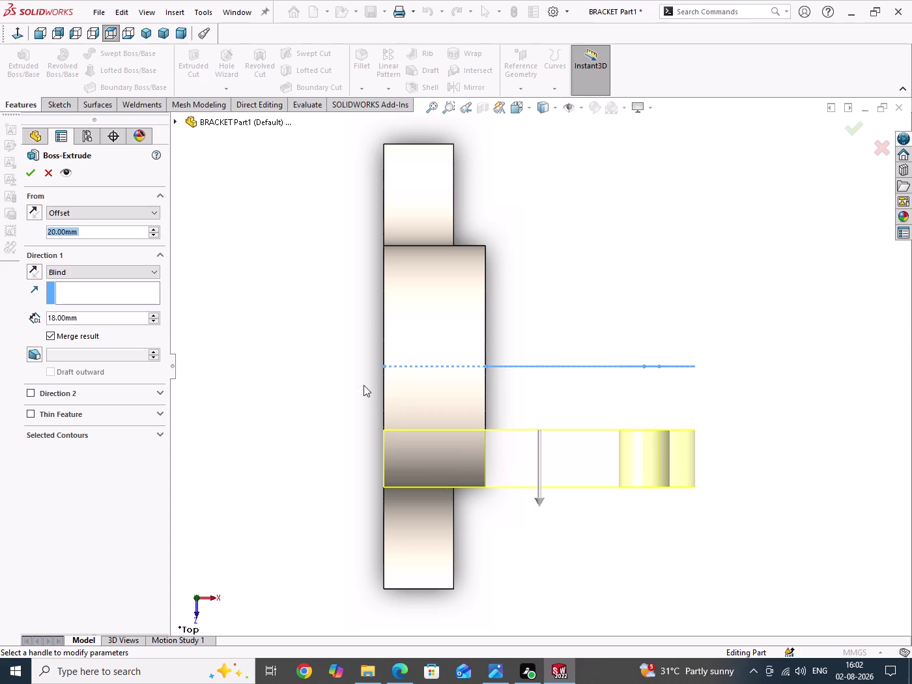
middle_drag(384, 402, 270, 299)
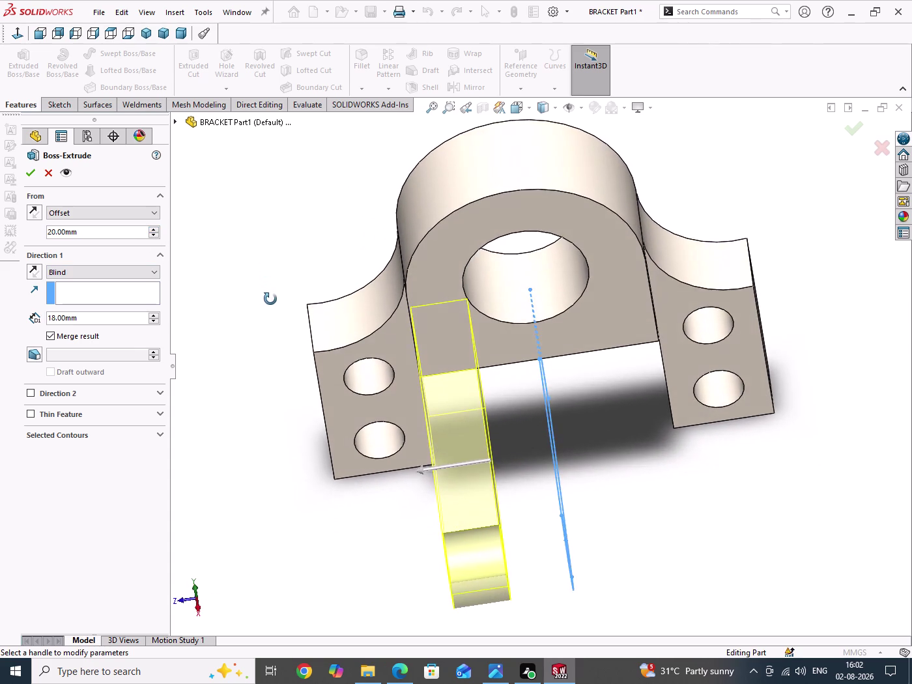
middle_drag(270, 299, 275, 326)
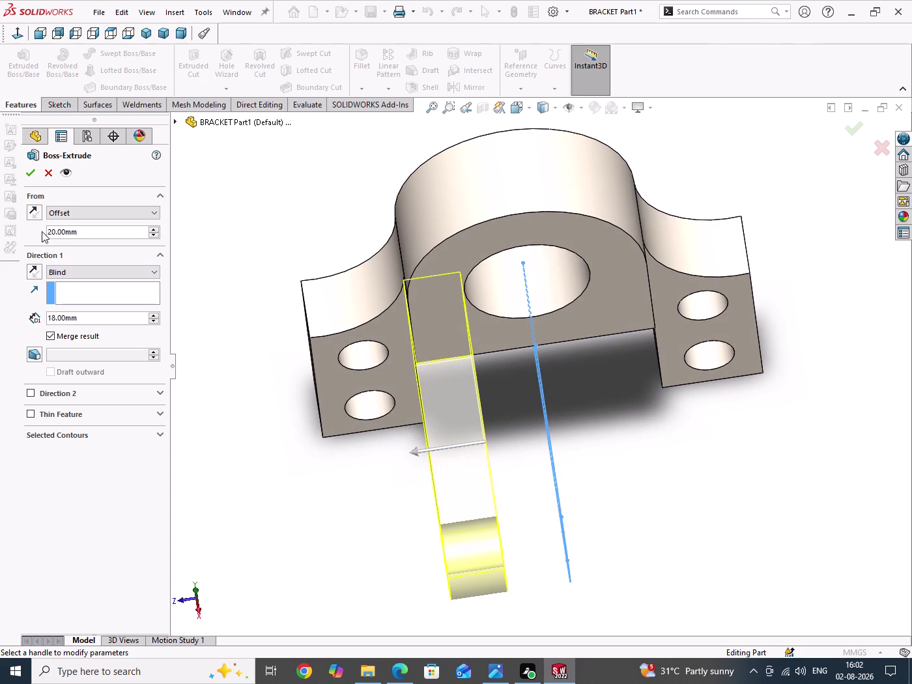
Accept Boss-Extrude3 and reopen its settings from the shortcut menu.
click(28, 175)
click(258, 202)
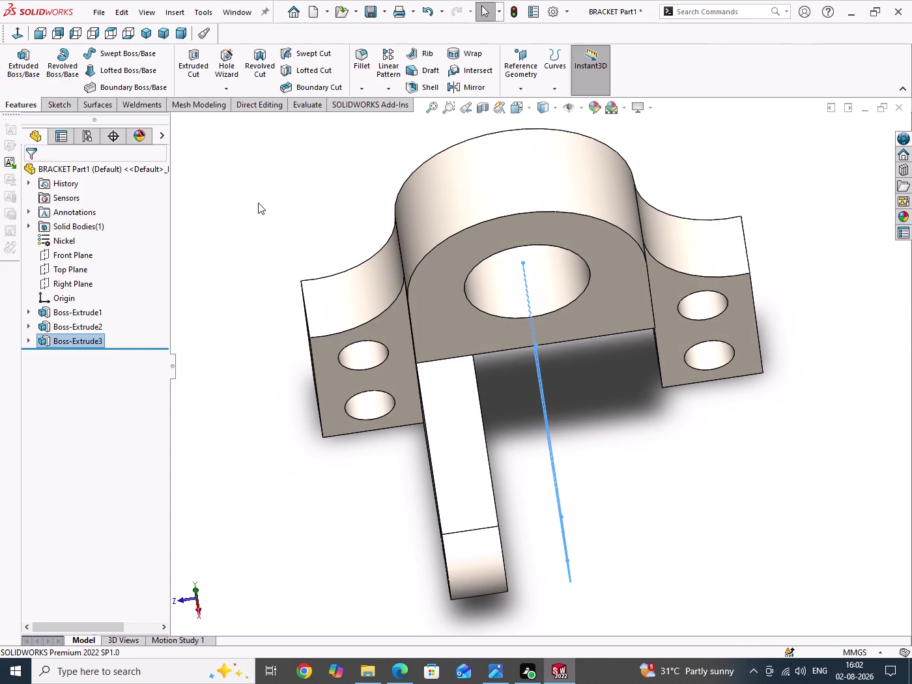
right_click(66, 340)
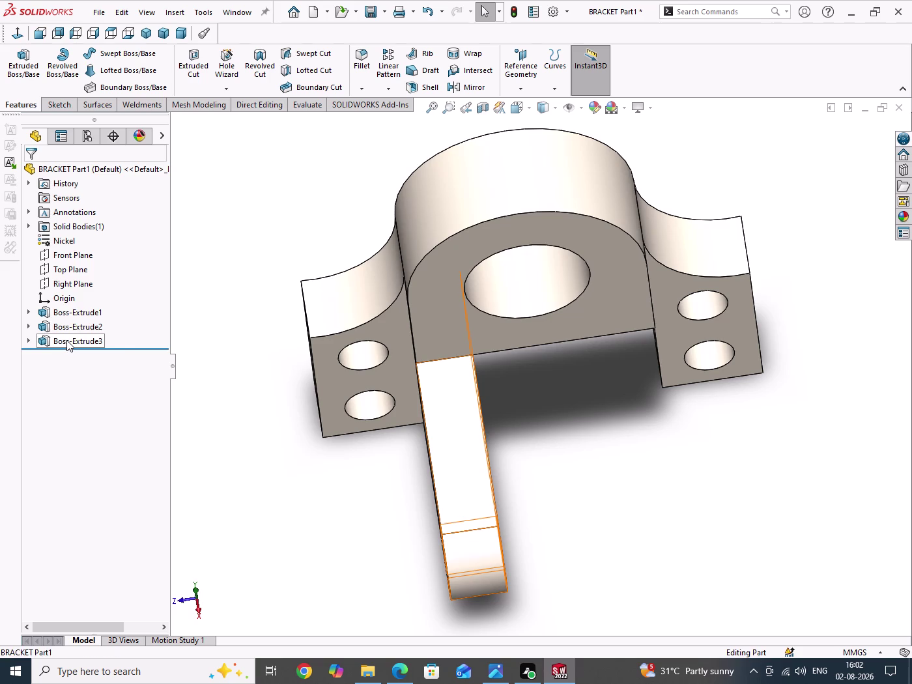
click(77, 304)
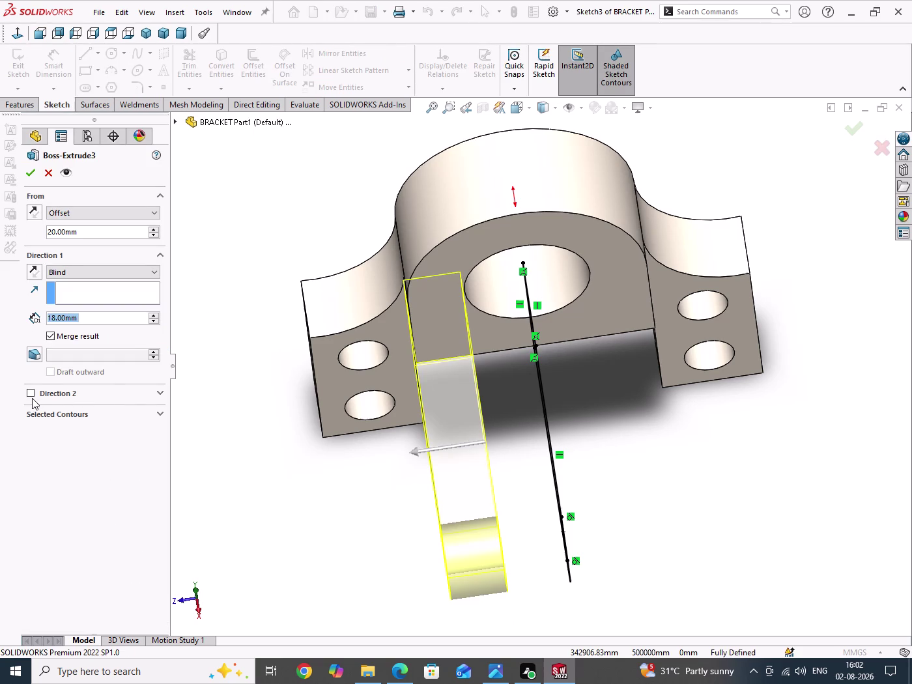
click(32, 396)
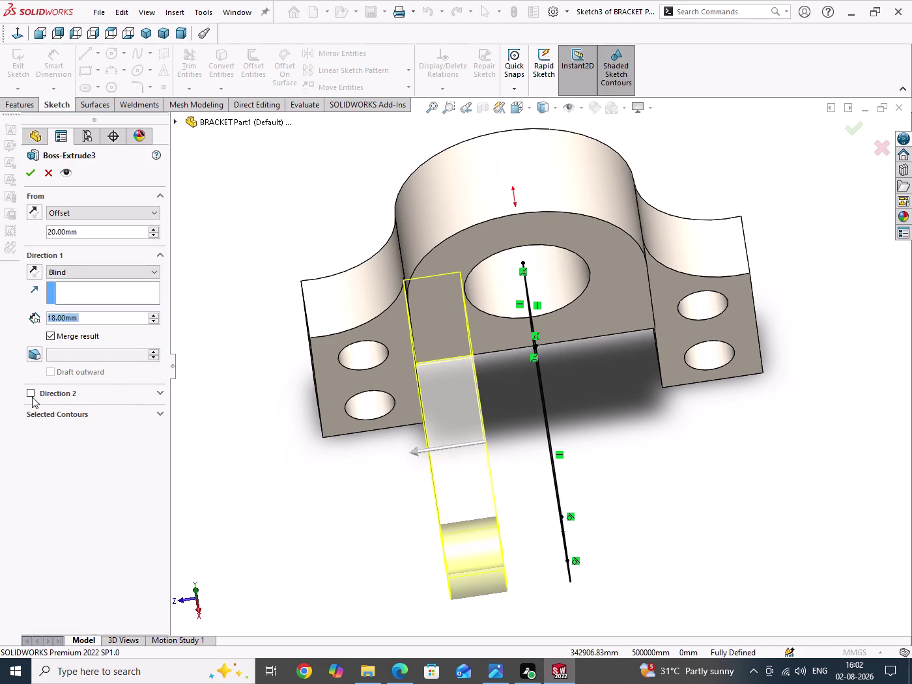
click(31, 394)
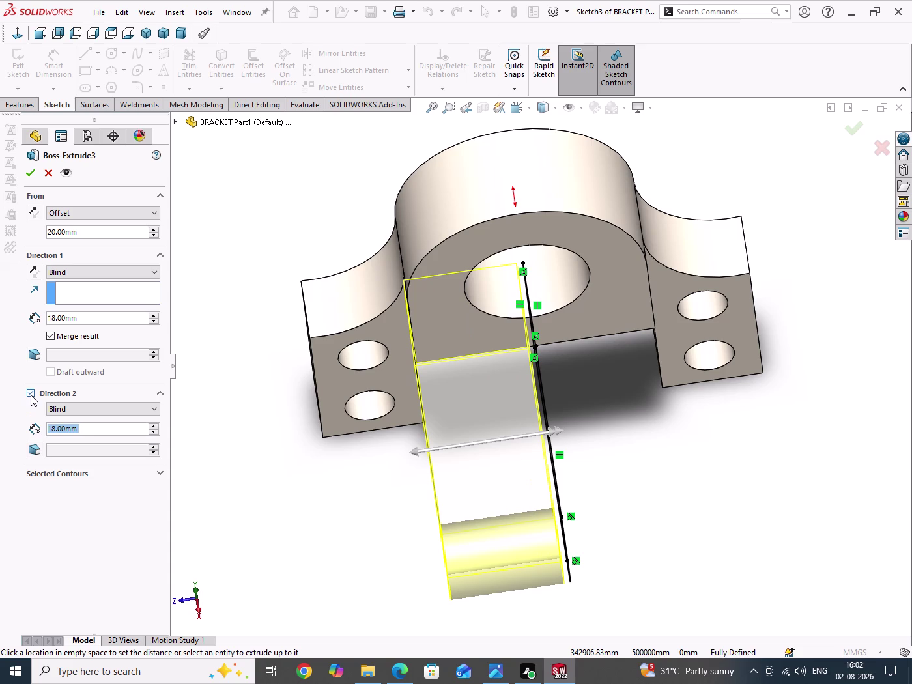
middle_drag(514, 477, 522, 393)
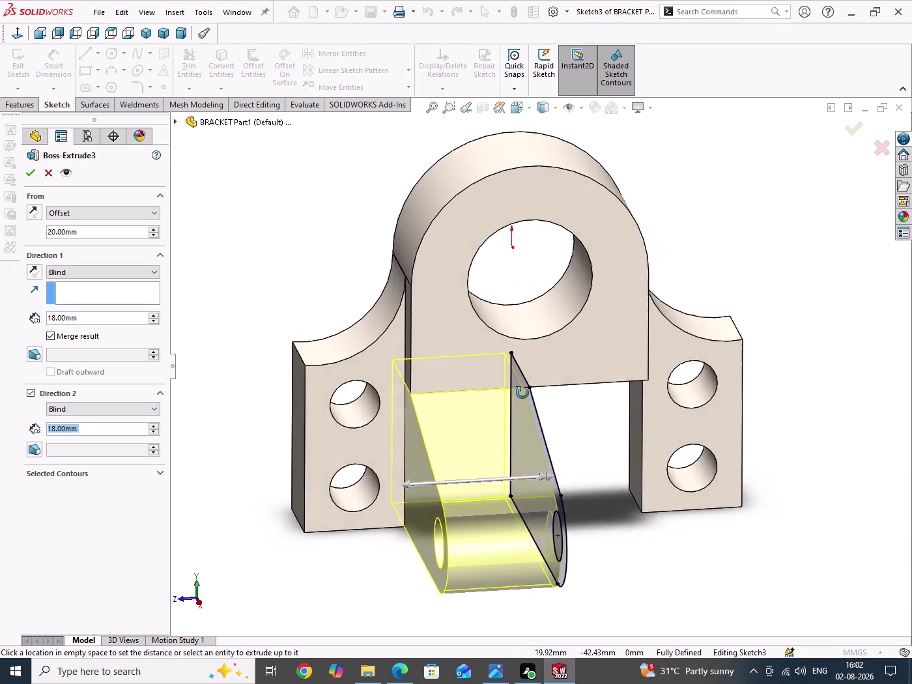
middle_drag(522, 393, 507, 441)
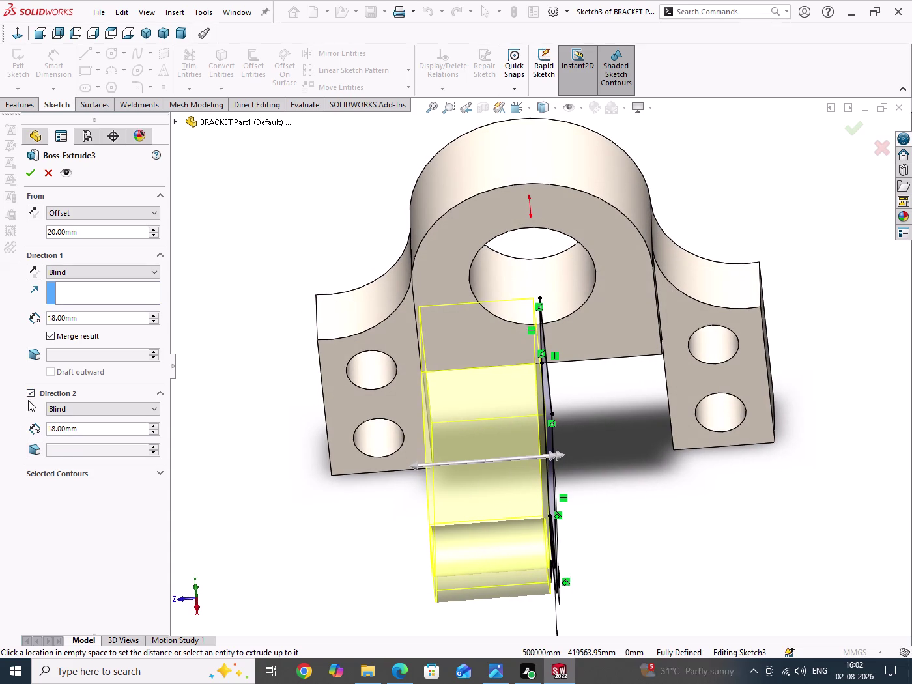
click(29, 396)
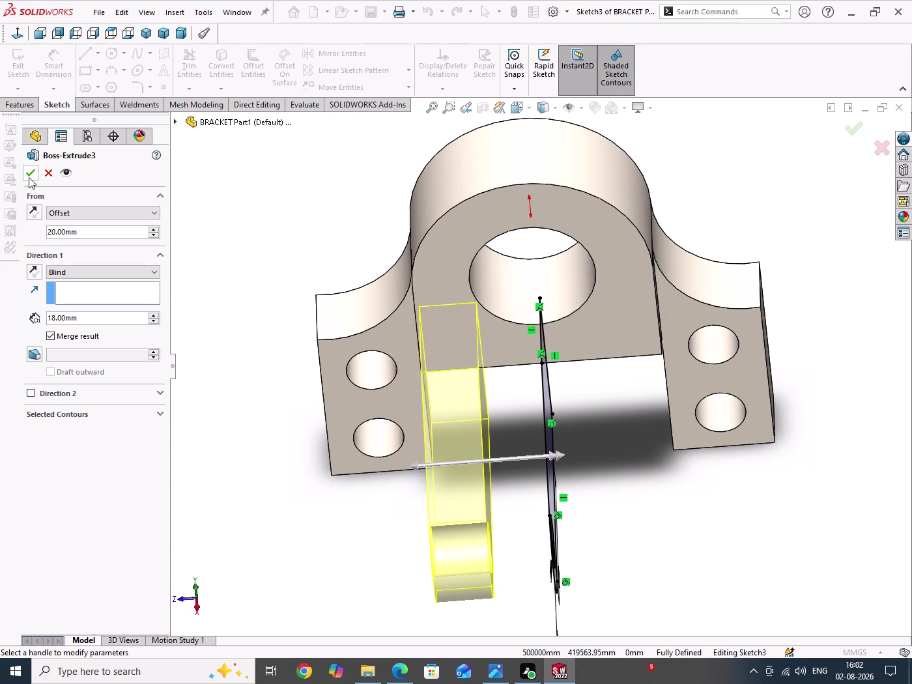
click(29, 177)
drag(260, 207, 258, 269)
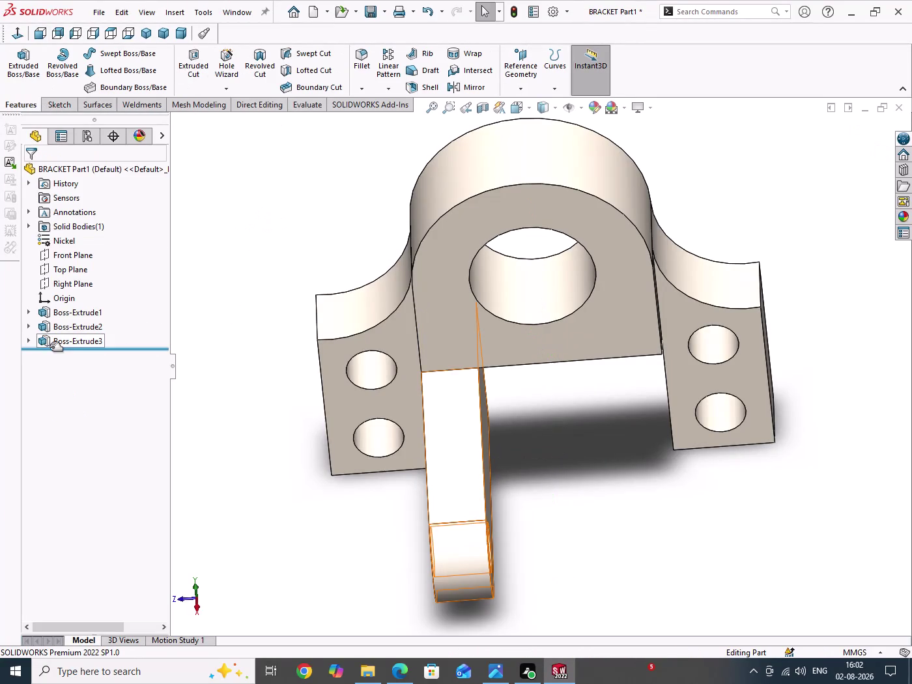
click(28, 340)
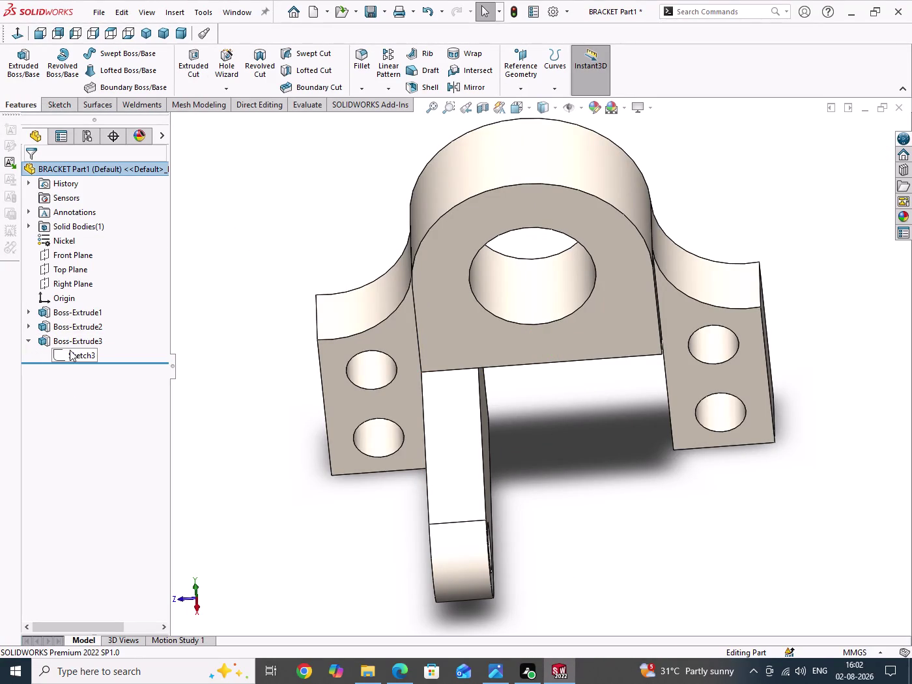
Extrude Sketch3 again as a reversed boss starting 20 mm offset from the sketch plane.
click(70, 350)
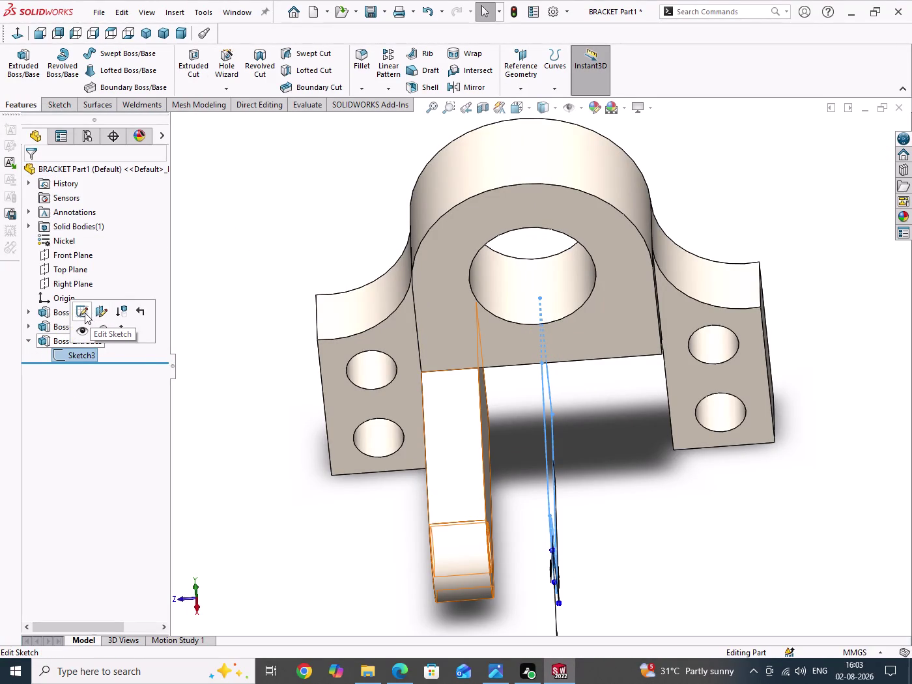
click(32, 66)
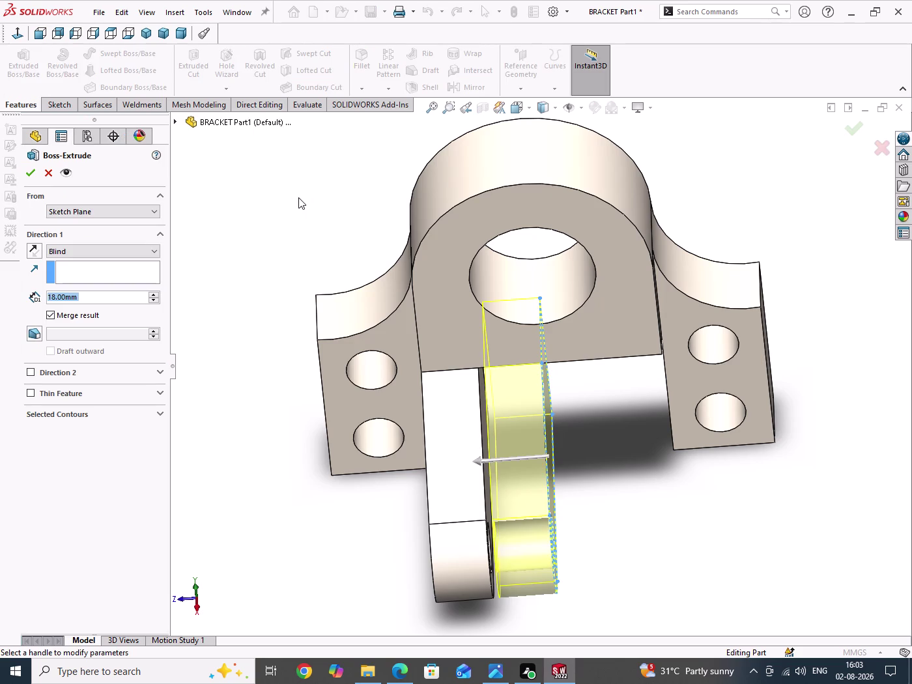
click(33, 253)
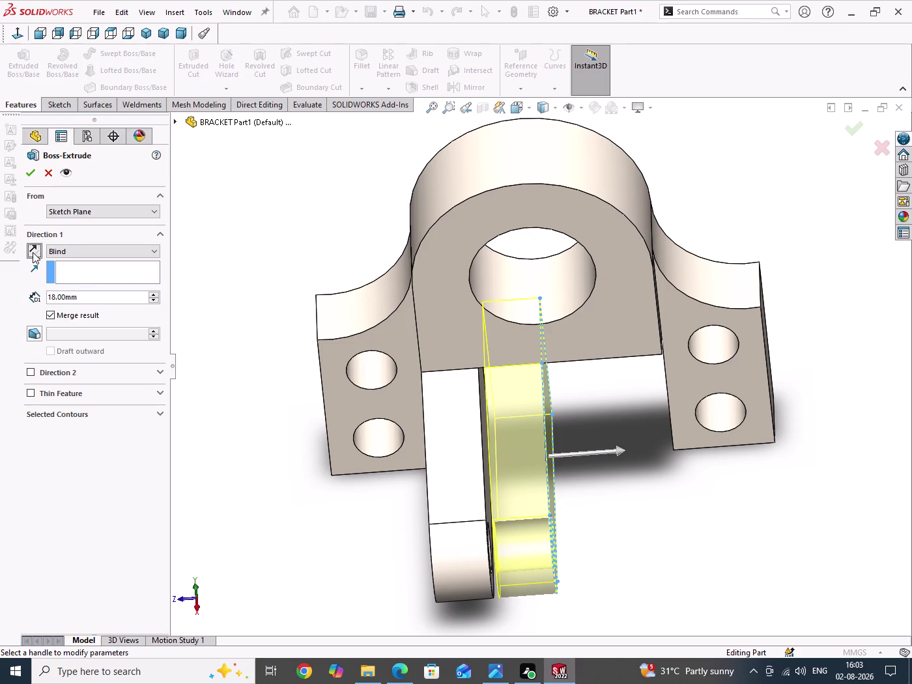
click(131, 210)
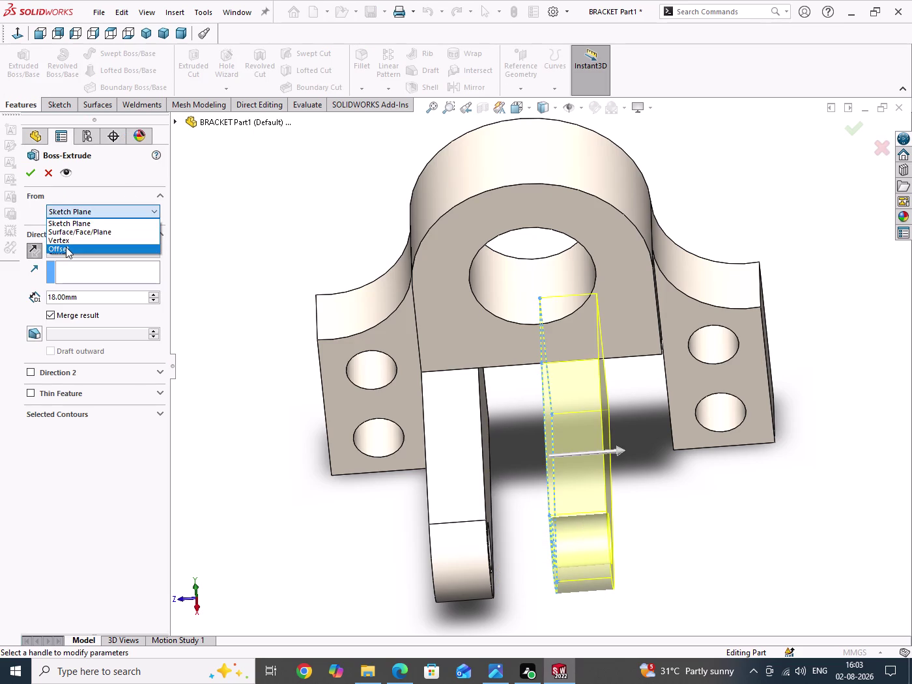
click(64, 247)
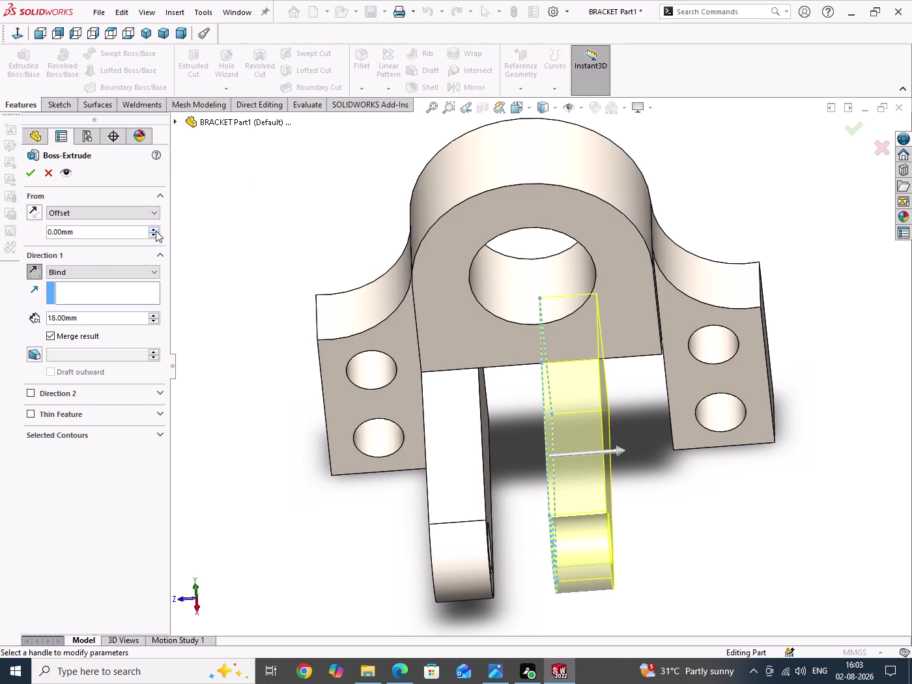
click(155, 231)
click(156, 231)
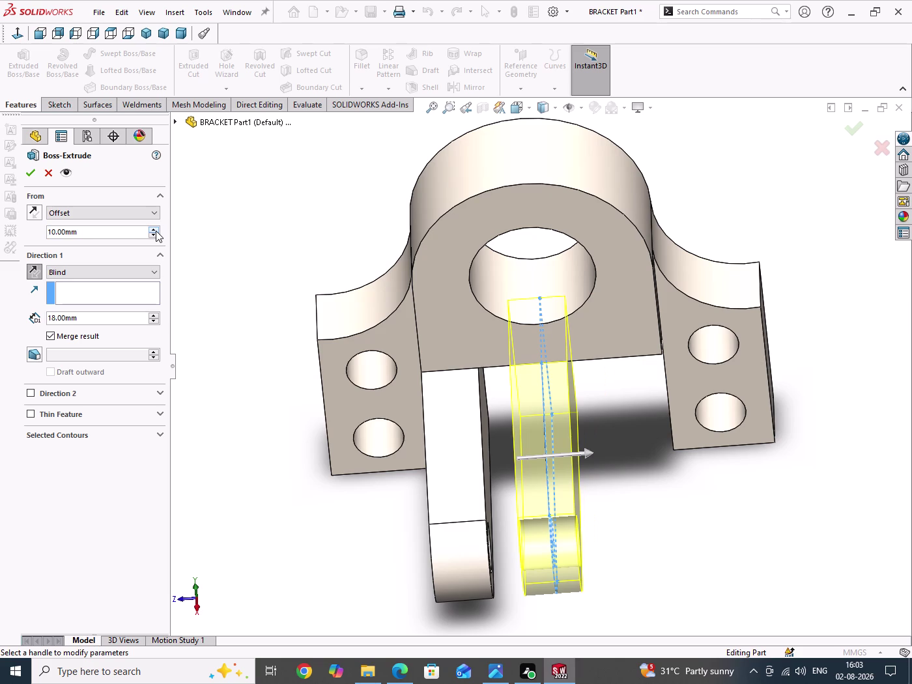
Flip the 18 mm depth and offset to the opposite side and accept Boss-Extrude4.
click(34, 274)
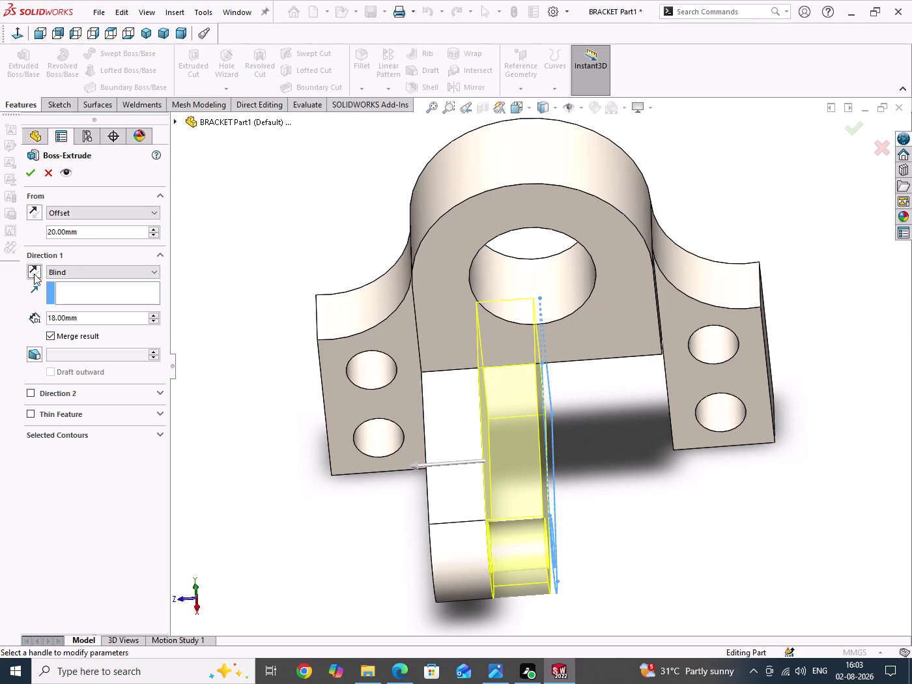
click(34, 274)
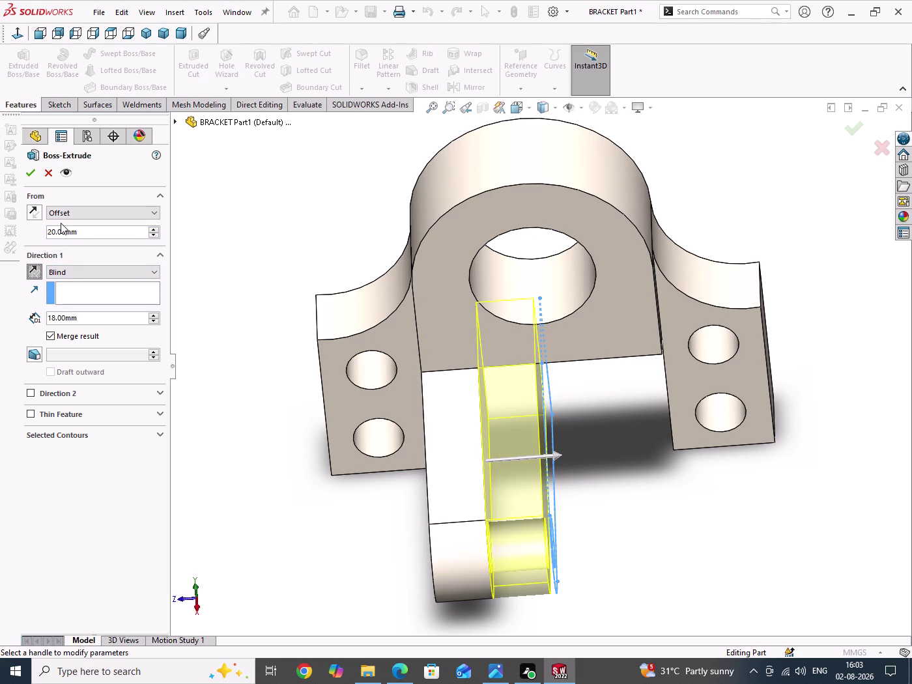
click(37, 213)
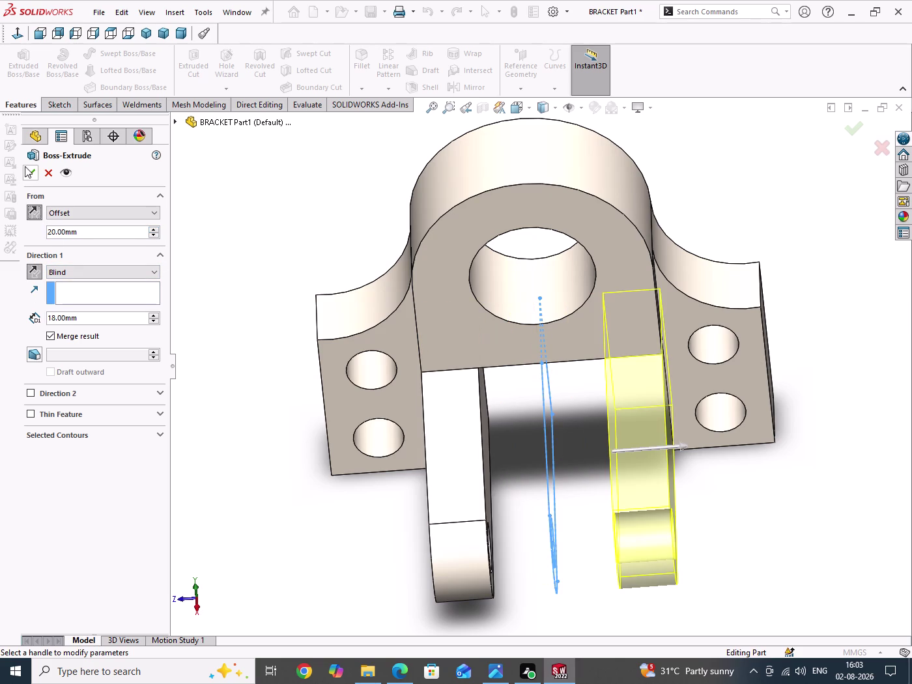
click(28, 168)
click(254, 217)
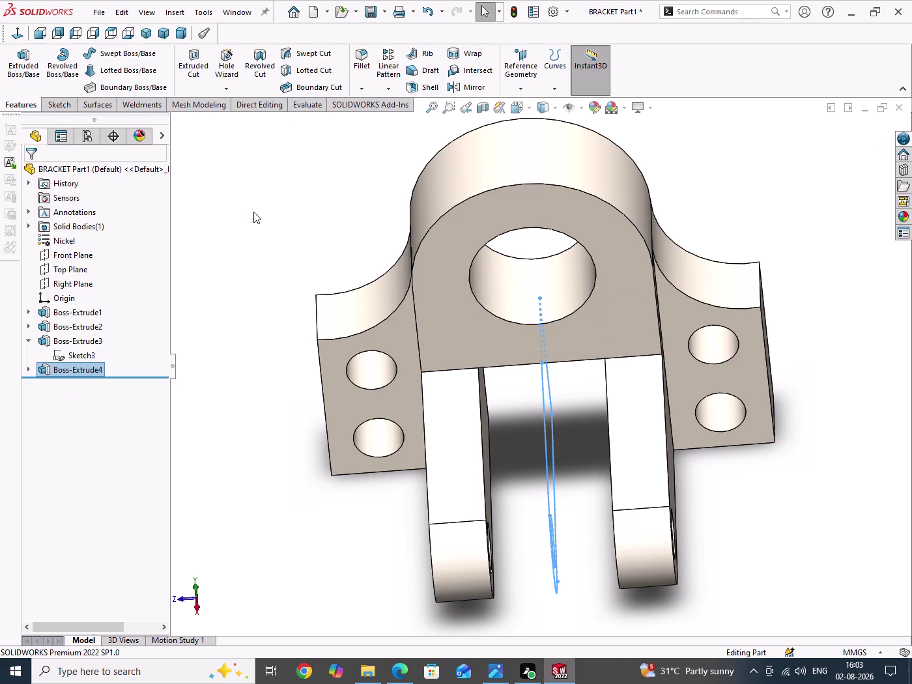
click(145, 31)
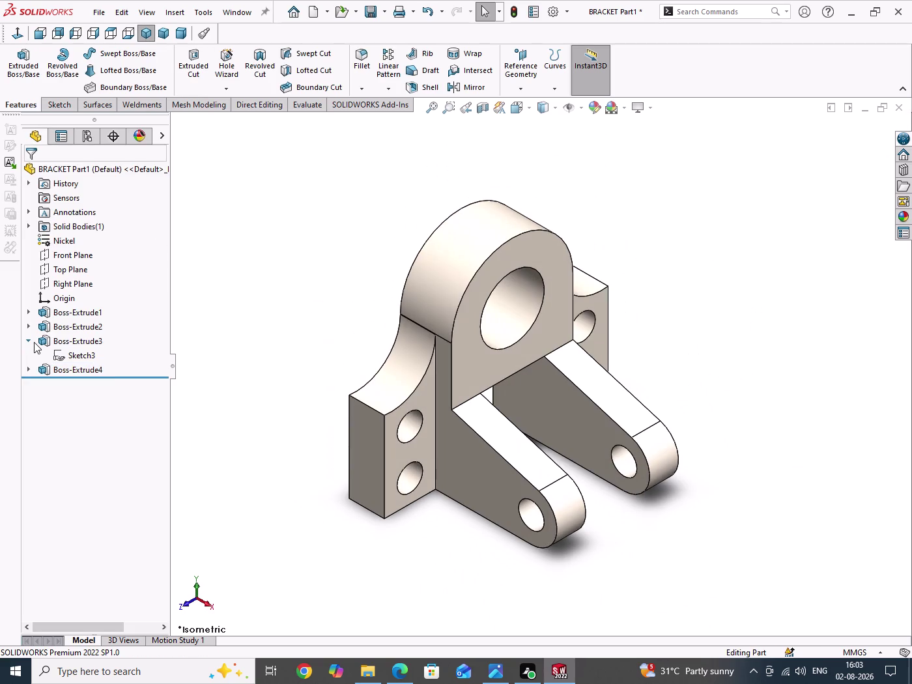
Collapse Boss-Extrude3 in the tree and save the bracket part.
click(34, 342)
drag(299, 294, 321, 350)
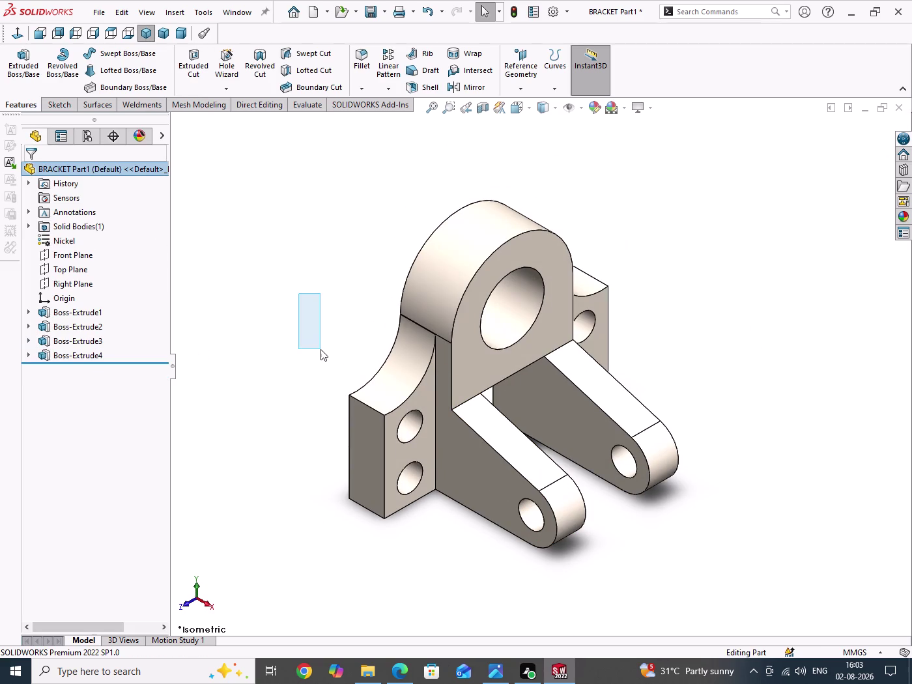
key(ctrl+s)
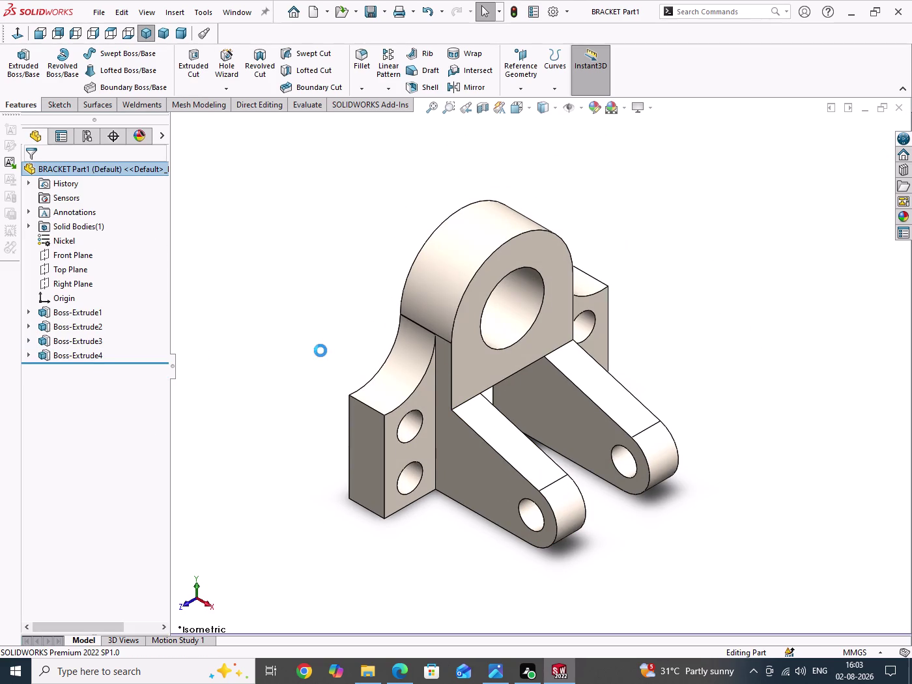
Orbit the bracket to face its front and open Evaluate > Measure.
drag(305, 295, 312, 364)
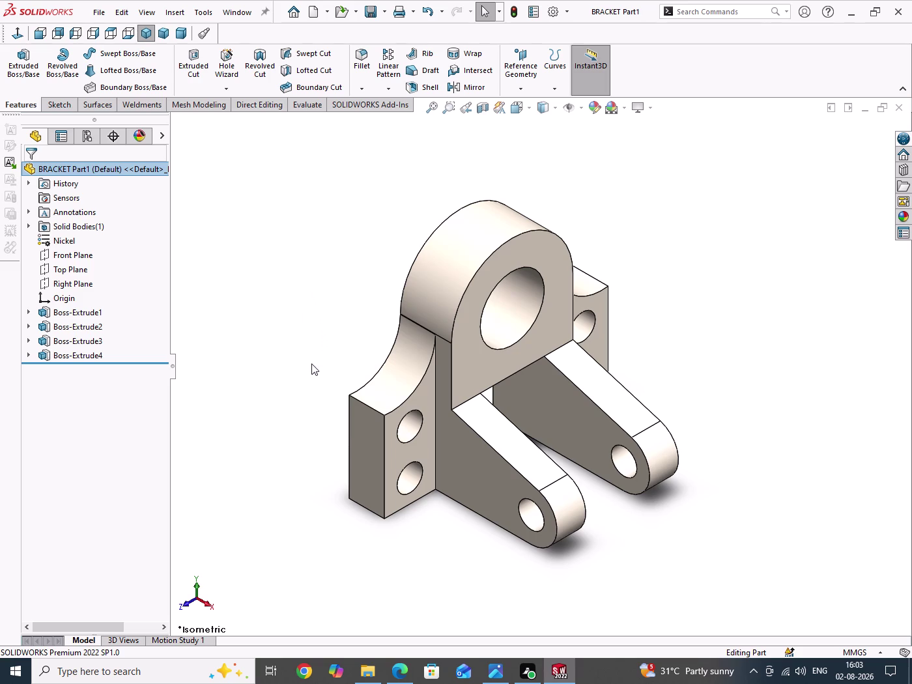
middle_drag(471, 475, 390, 453)
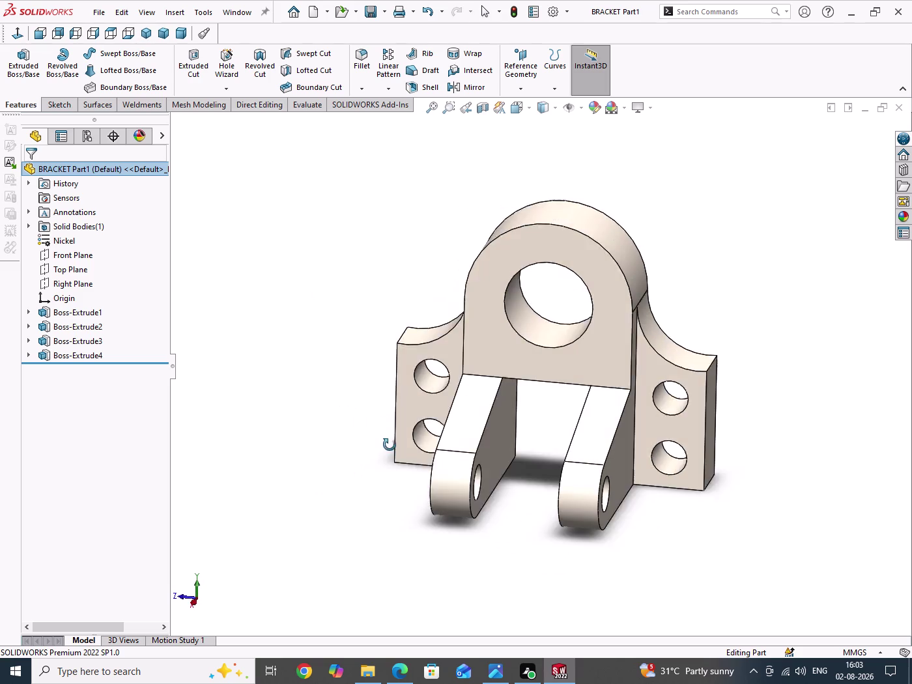
middle_drag(391, 453, 394, 480)
click(298, 106)
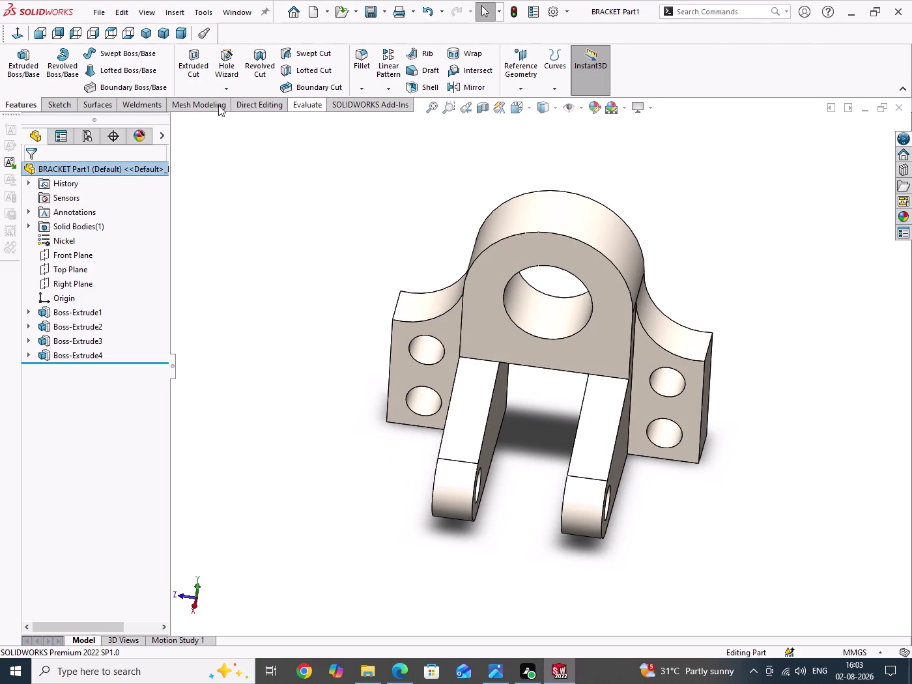
click(98, 68)
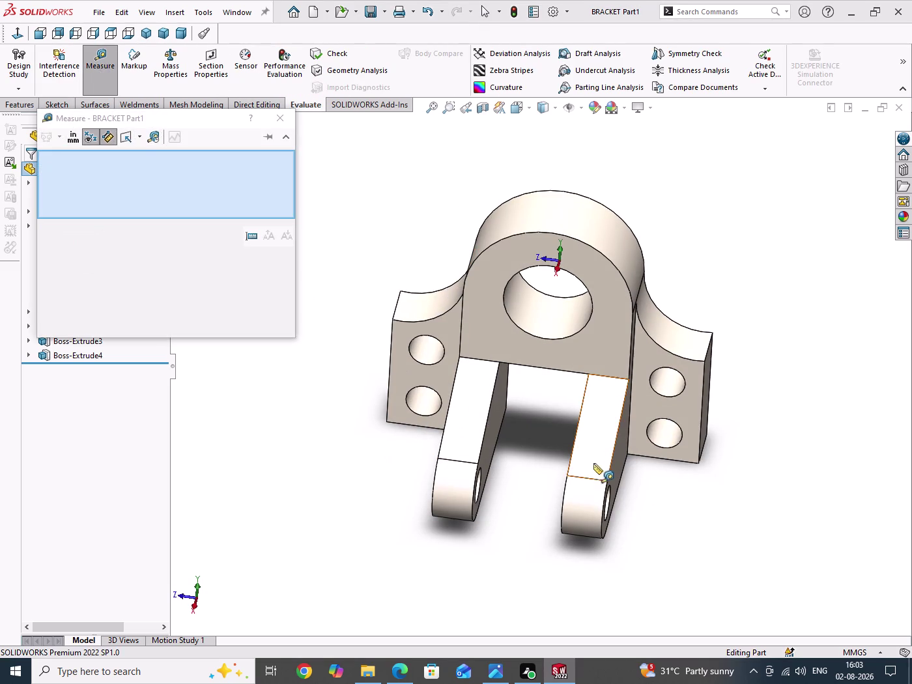
Measure the inner faces of both arms, read the 40 mm parallel distance, and close Measure.
middle_drag(572, 448, 533, 433)
click(519, 430)
middle_drag(528, 446, 597, 449)
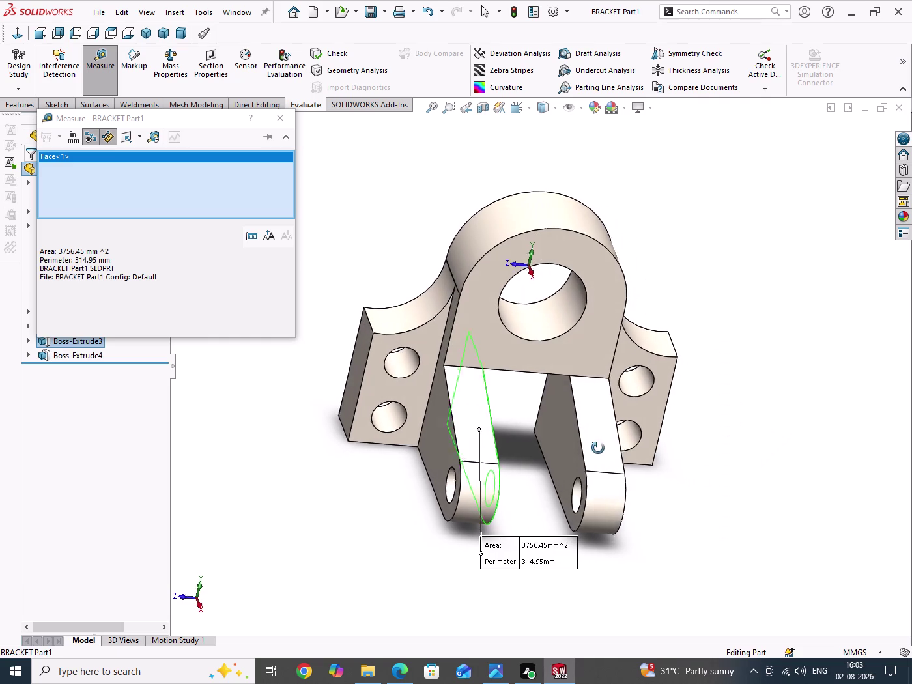
middle_drag(597, 448, 598, 448)
click(553, 441)
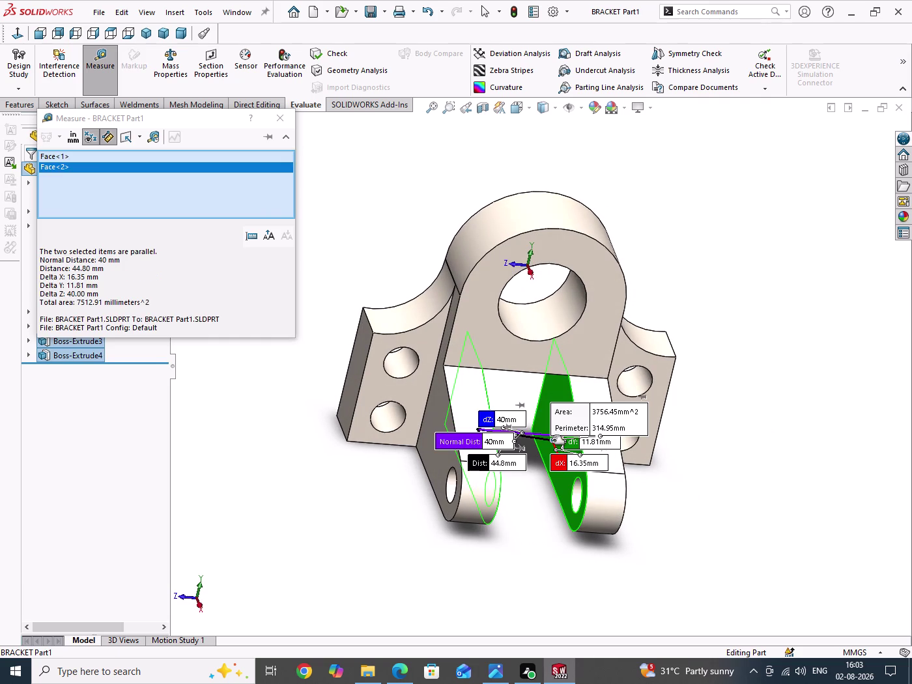
scroll(down, 3)
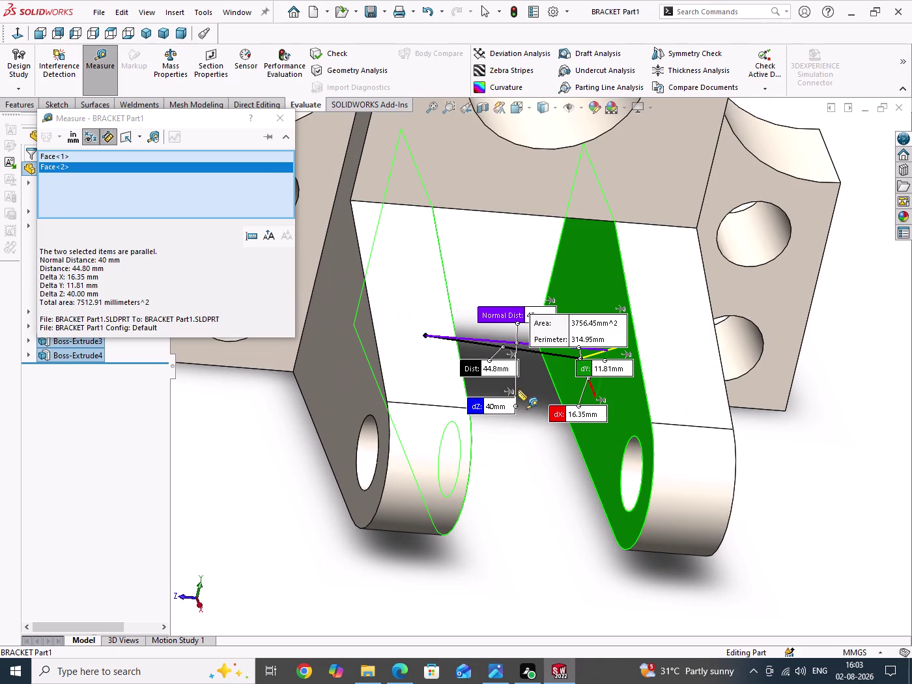
scroll(down, 3)
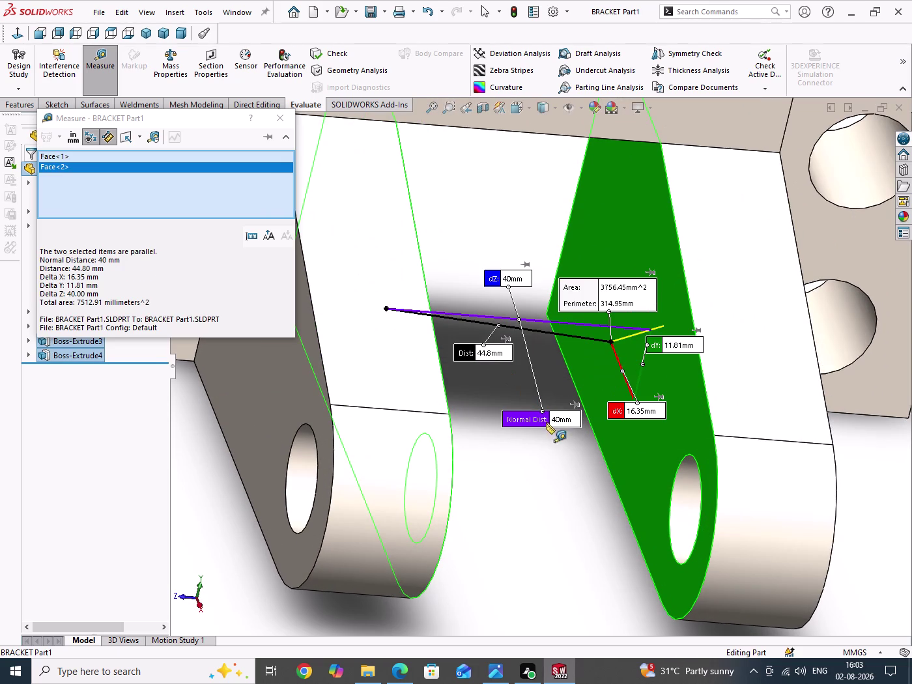
click(107, 65)
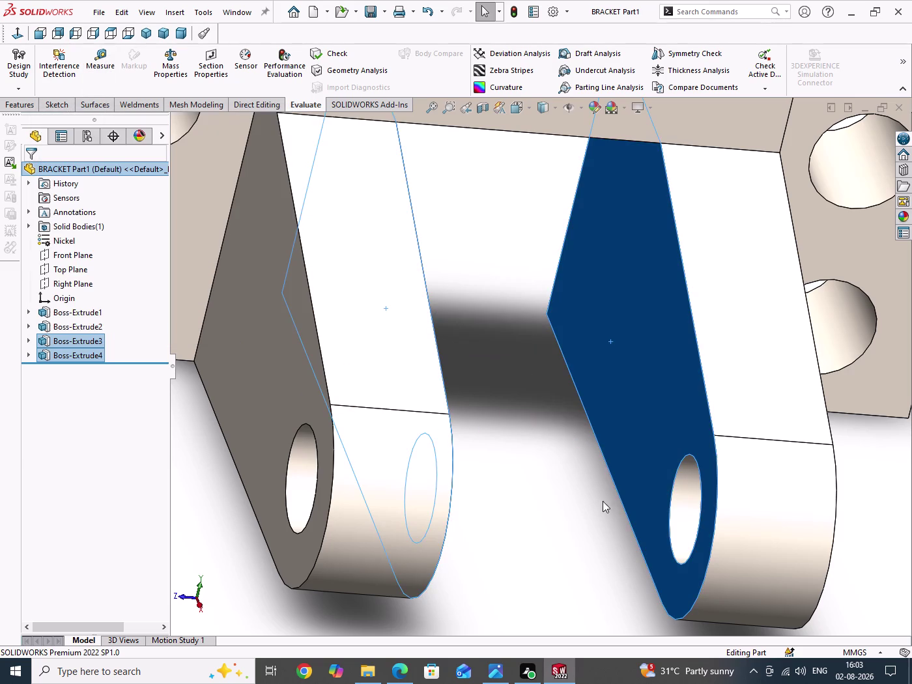
click(645, 530)
drag(536, 457, 538, 463)
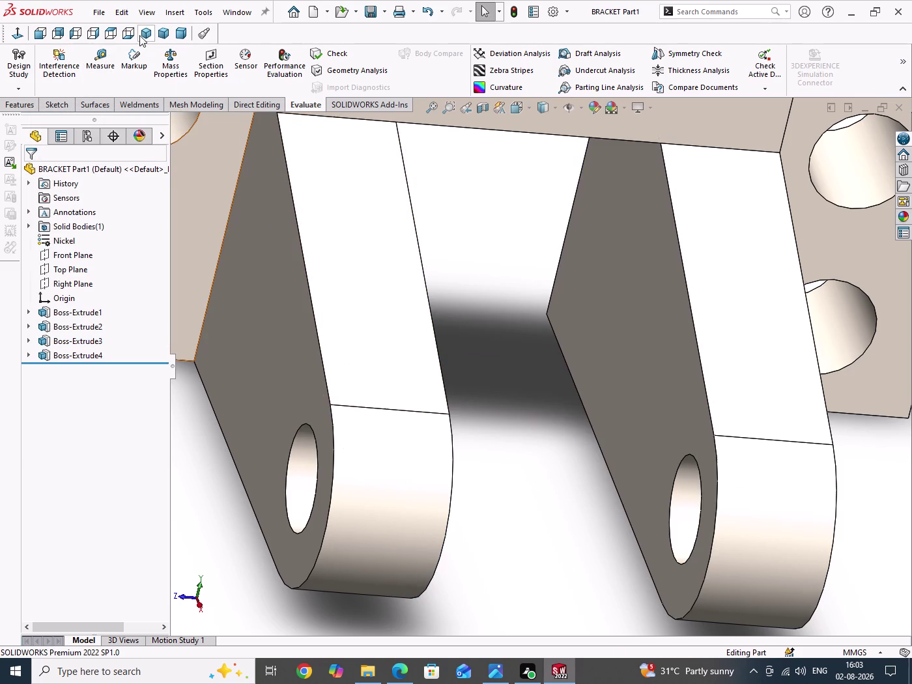
click(144, 33)
drag(832, 236, 843, 398)
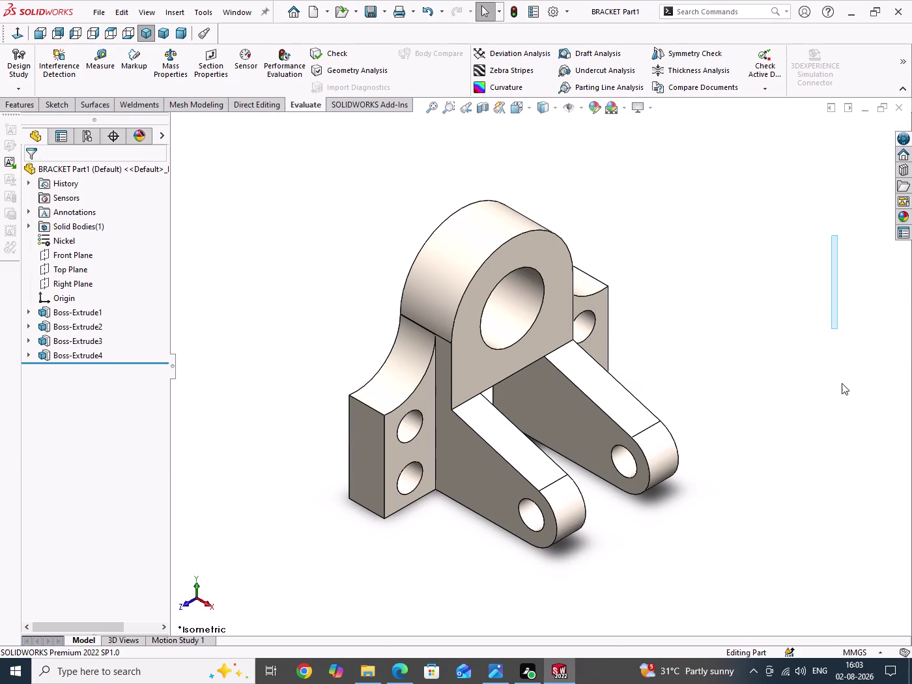
drag(843, 398, 843, 480)
drag(741, 280, 759, 399)
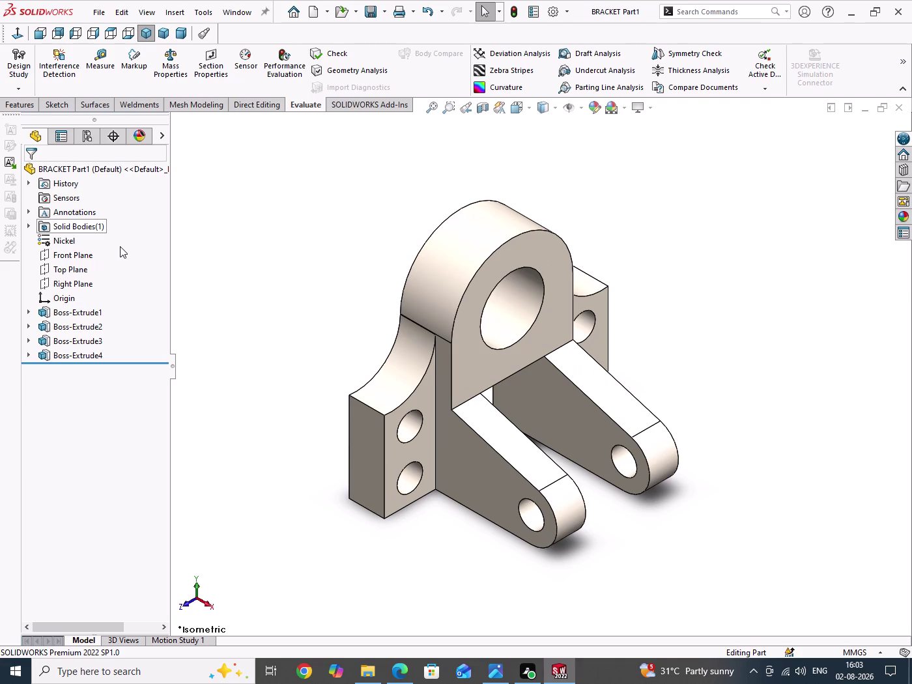
middle_drag(172, 313, 316, 314)
click(431, 336)
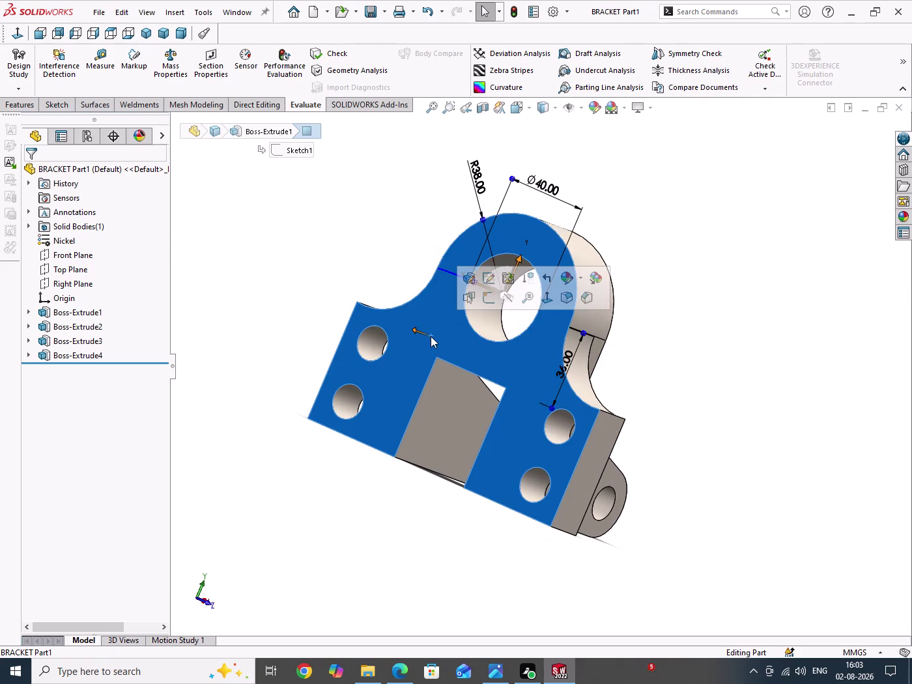
Start Sketch4 on the bracket's front face.
click(489, 301)
scroll(up, 3)
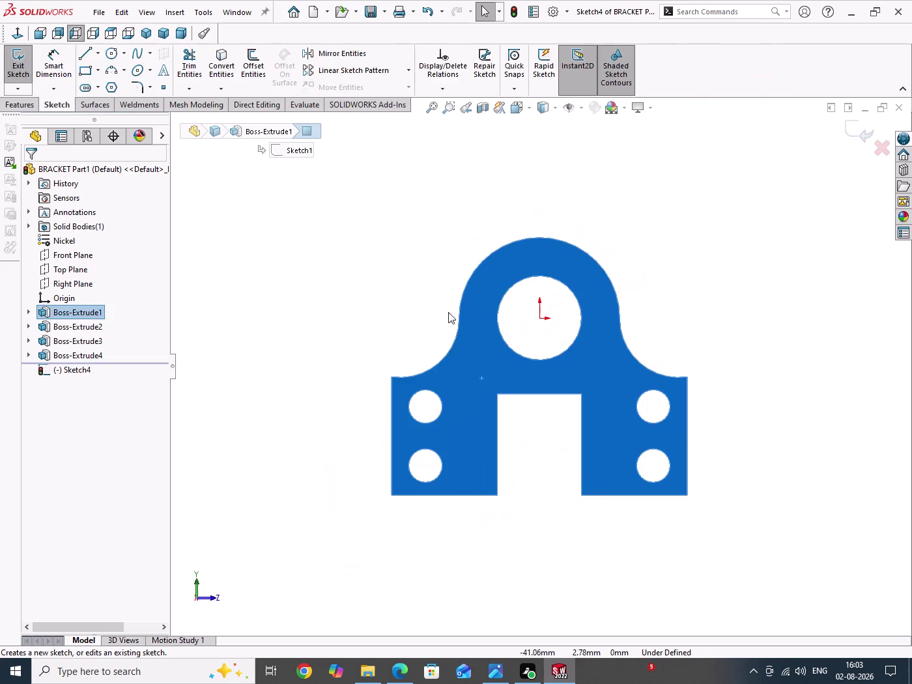
click(386, 269)
Draw two corner rectangles along the left and right inner walls of the slot.
click(97, 74)
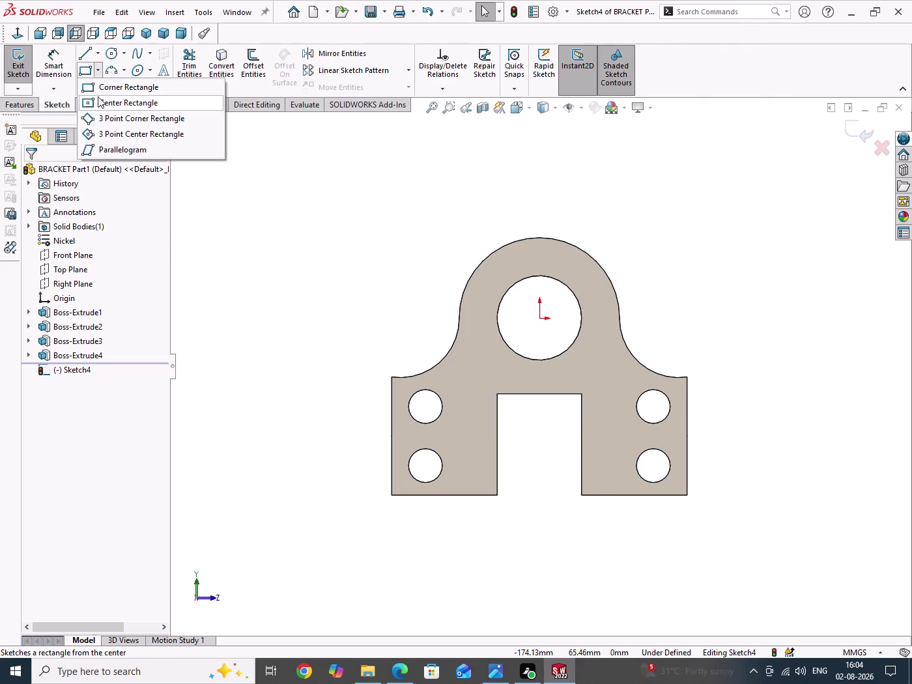
click(101, 92)
click(496, 494)
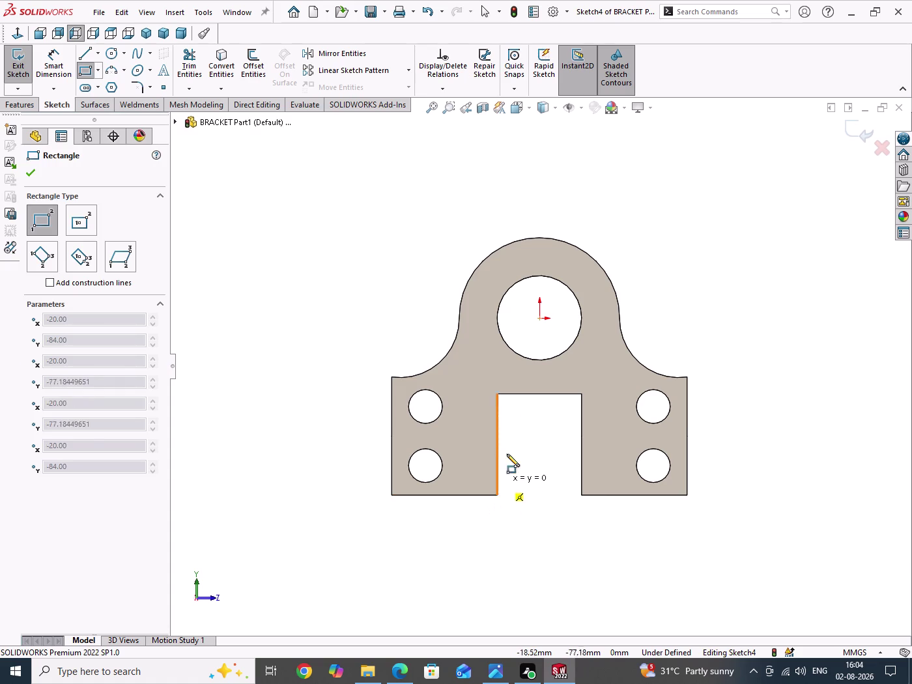
click(520, 393)
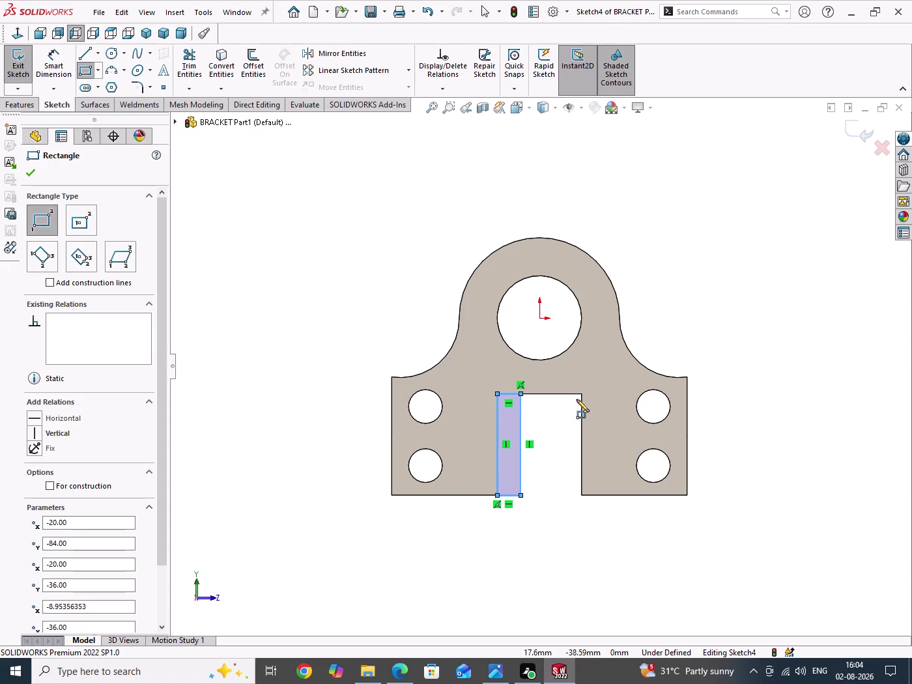
click(582, 396)
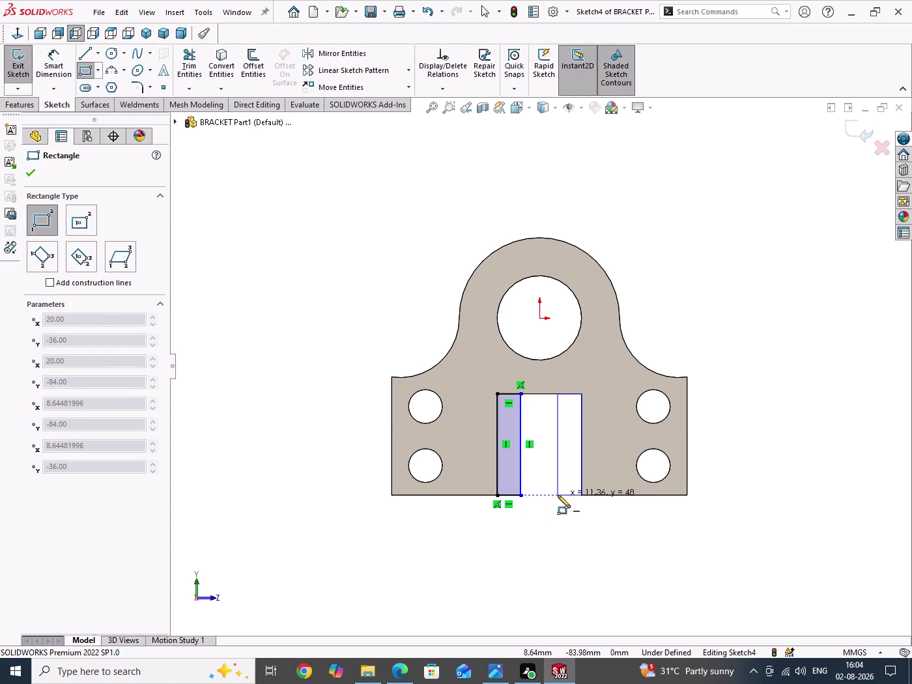
click(558, 495)
right_click(312, 423)
click(328, 432)
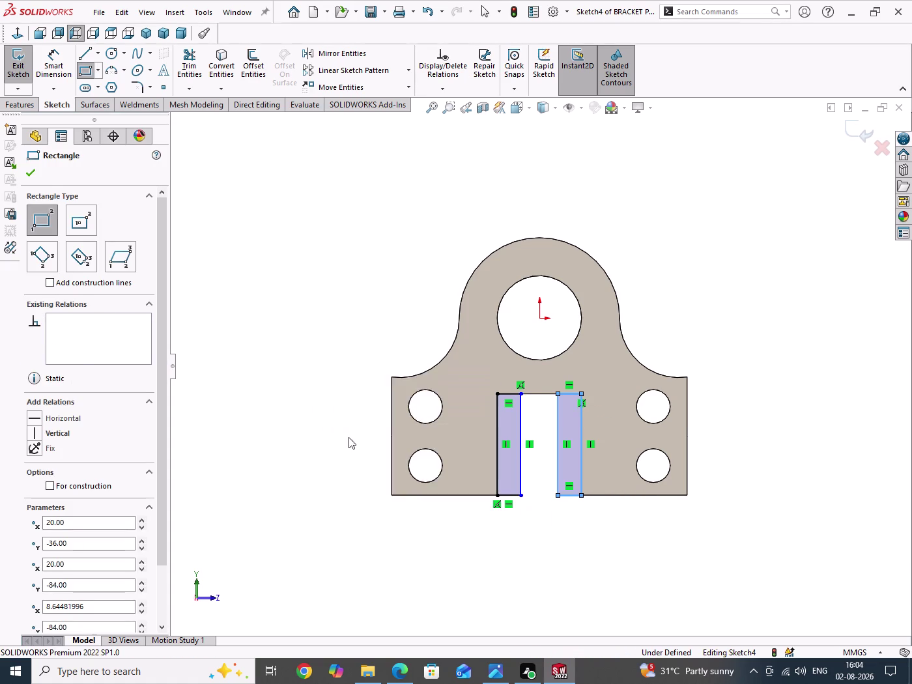
scroll(down, 3)
drag(338, 286, 627, 381)
Make the rectangles' edges equal, set the left width to 4 mm, and exit the sketch.
click(760, 325)
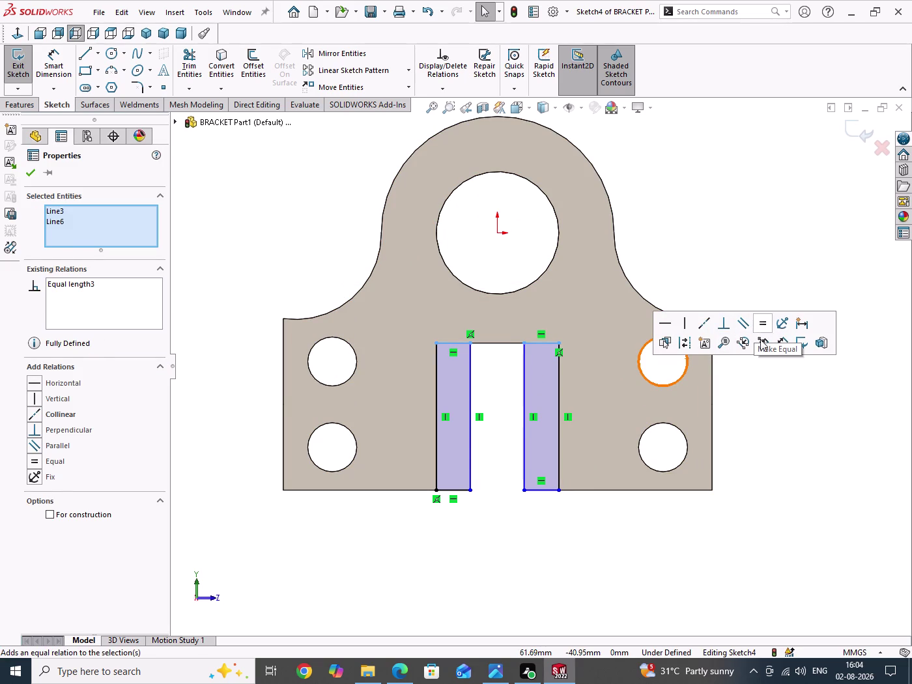
click(772, 384)
right_drag(766, 428, 748, 304)
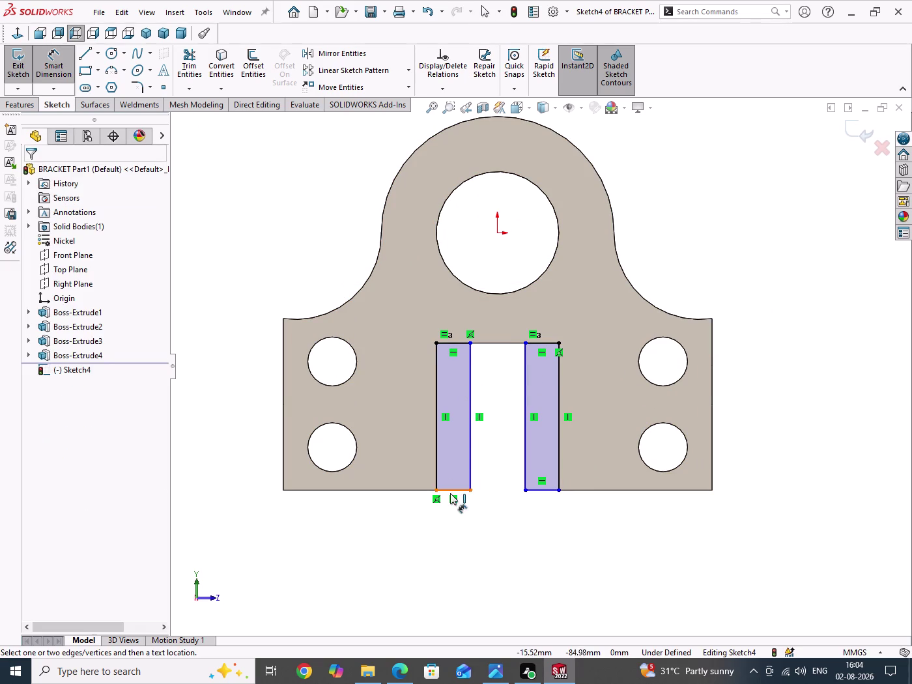
click(458, 493)
click(459, 516)
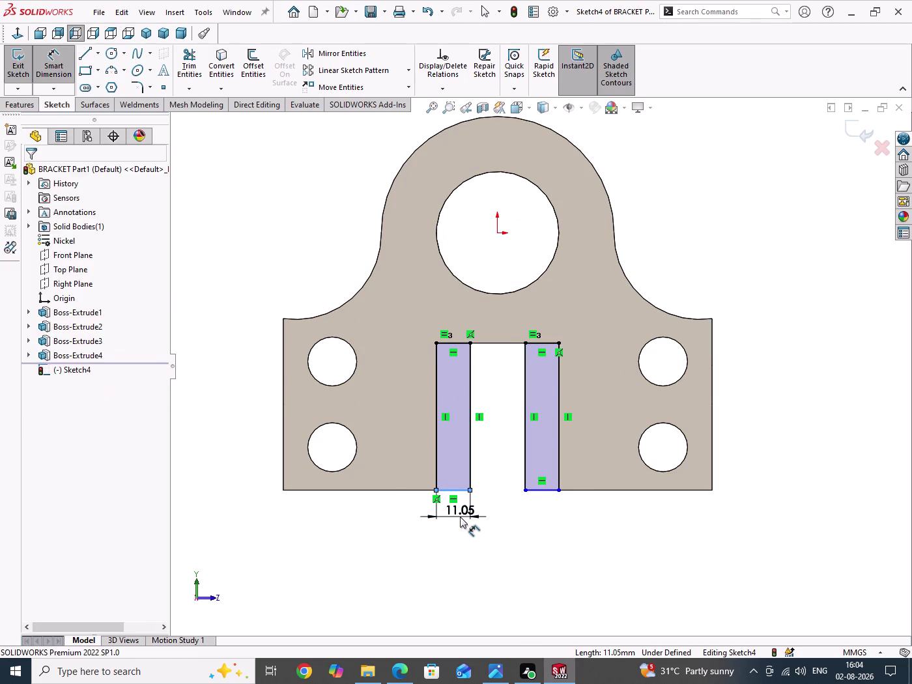
key(4)
key(Return)
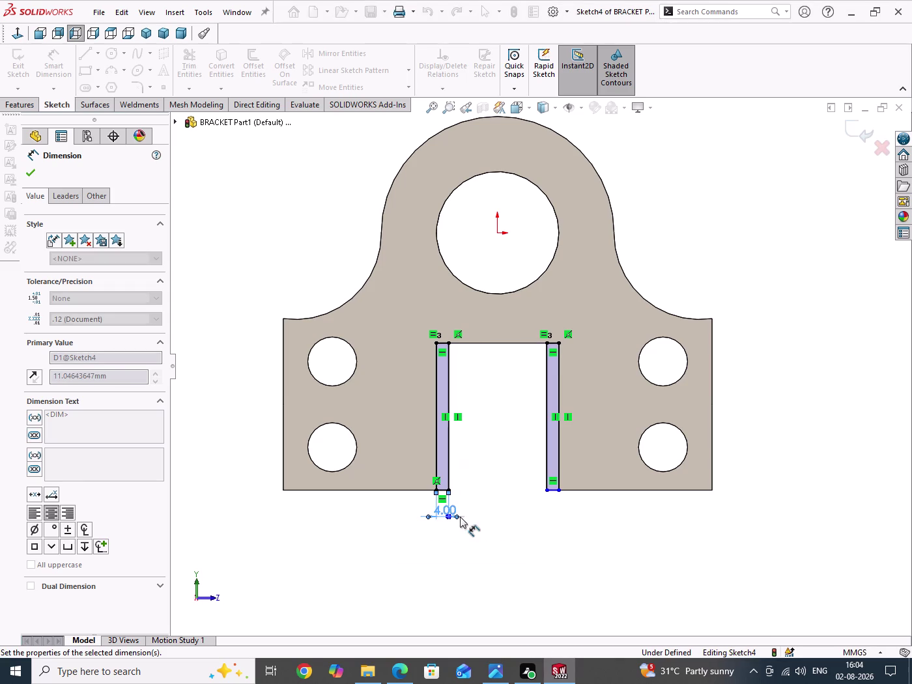
click(19, 77)
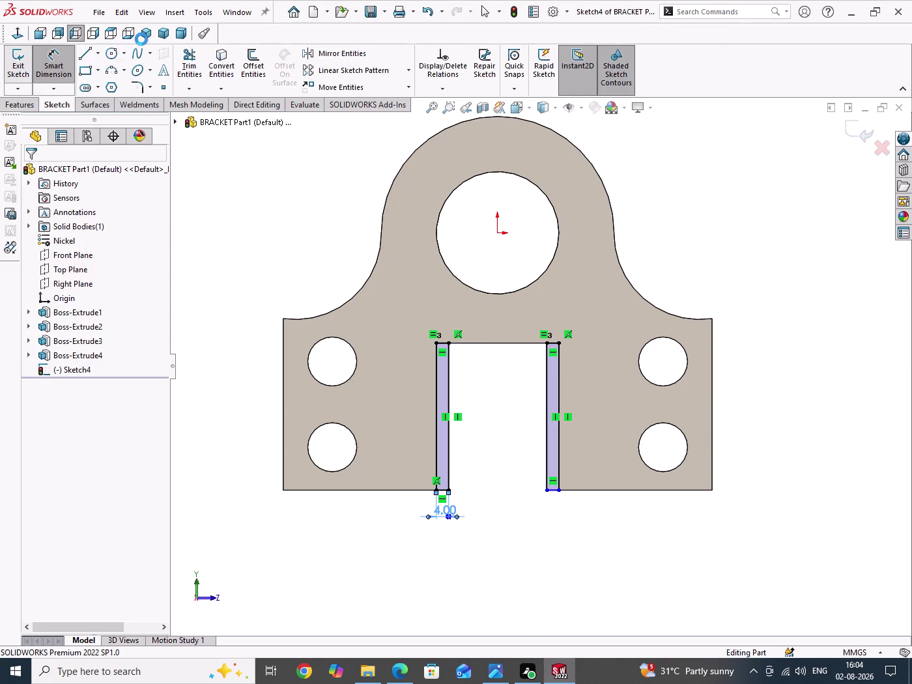
click(150, 34)
click(6, 105)
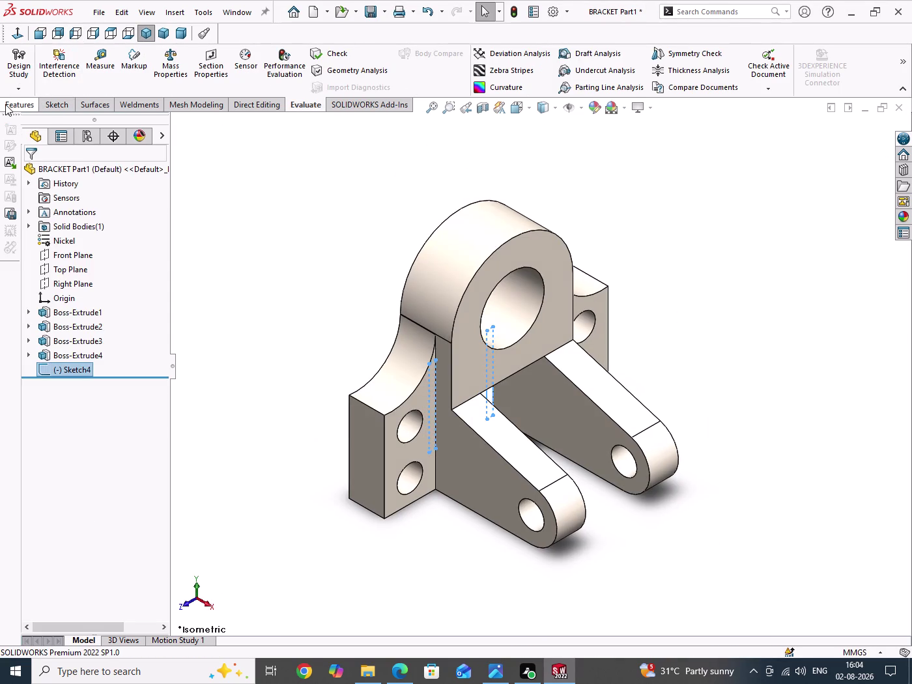
Extrude the two rectangular sketches in the reversed direction to a depth of 14.
click(16, 64)
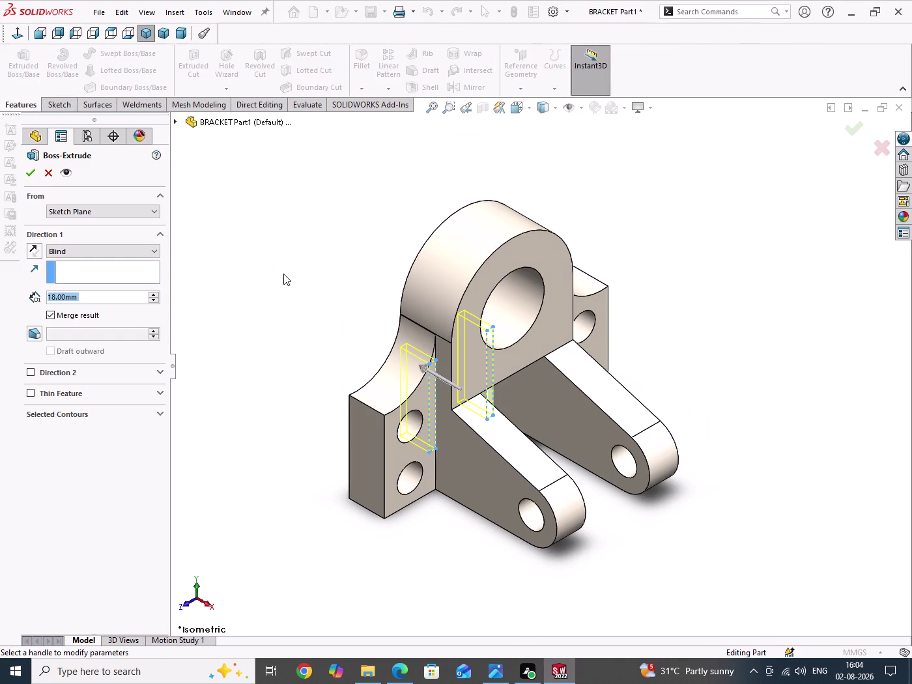
click(31, 252)
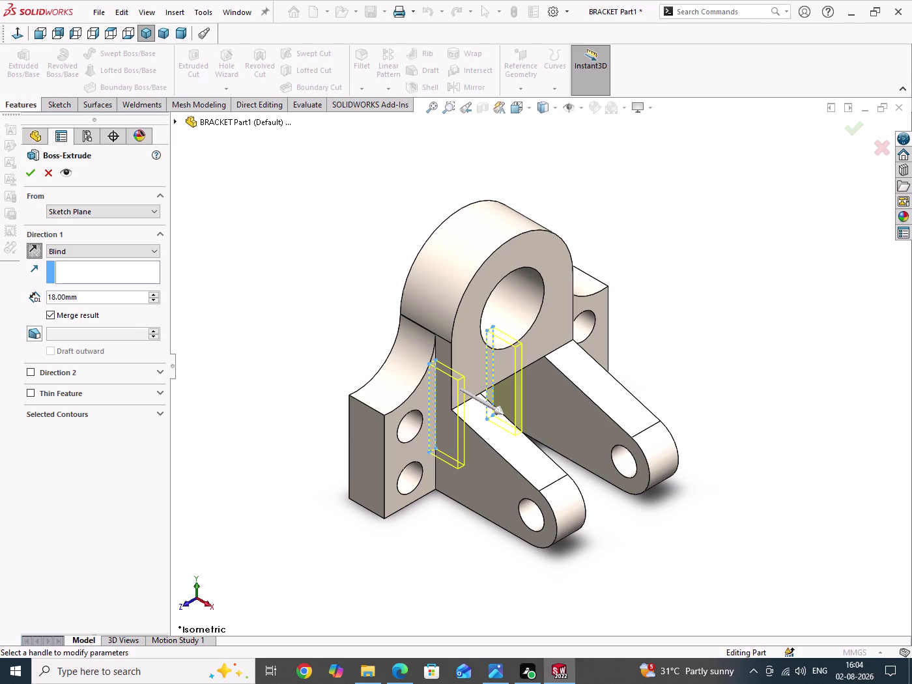
click(102, 302)
double_click(102, 303)
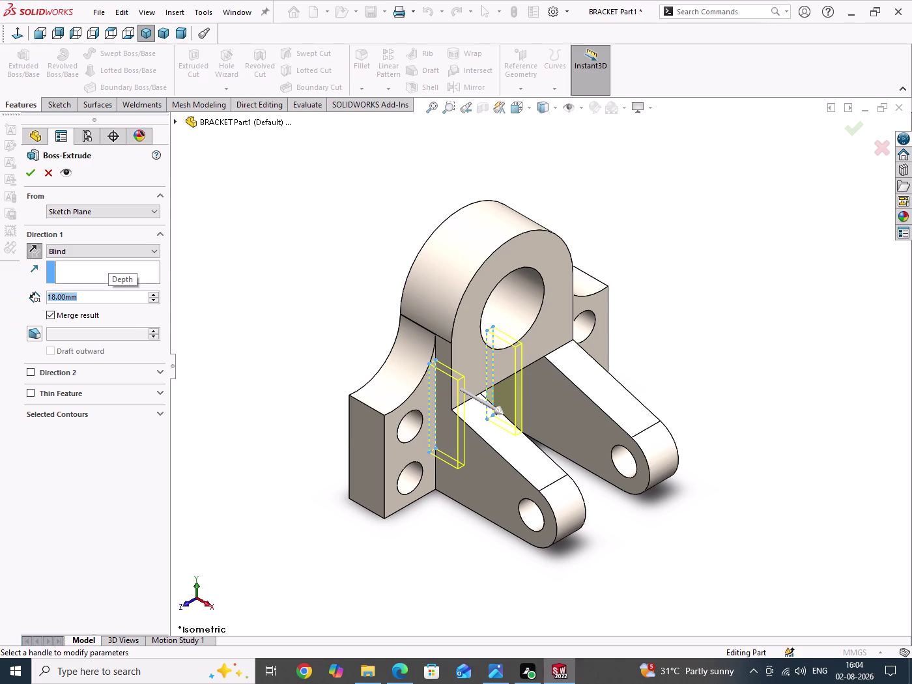
text(14)
key(Return)
key(Return)
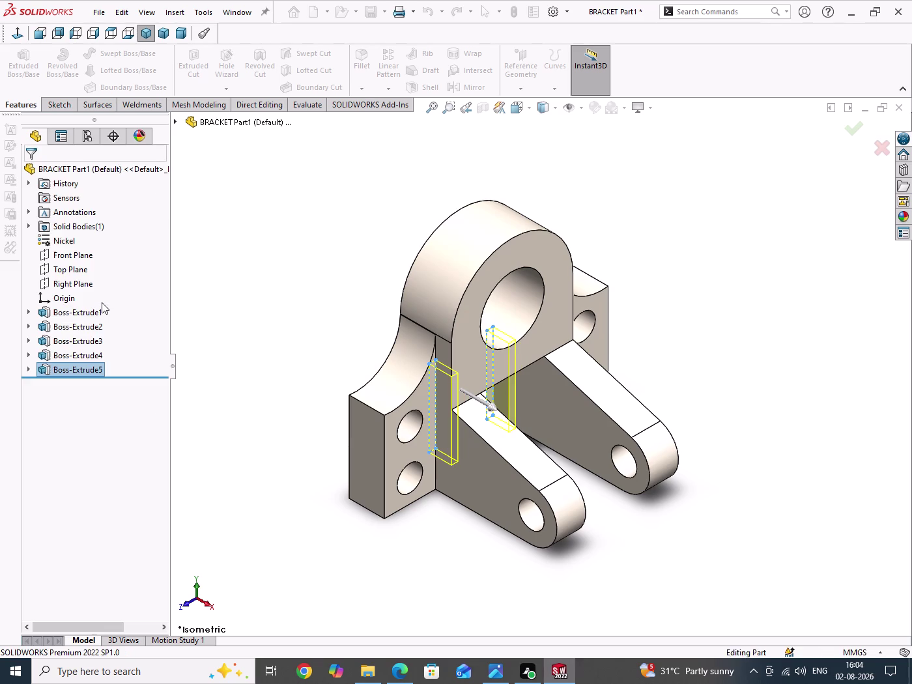
drag(273, 237, 298, 510)
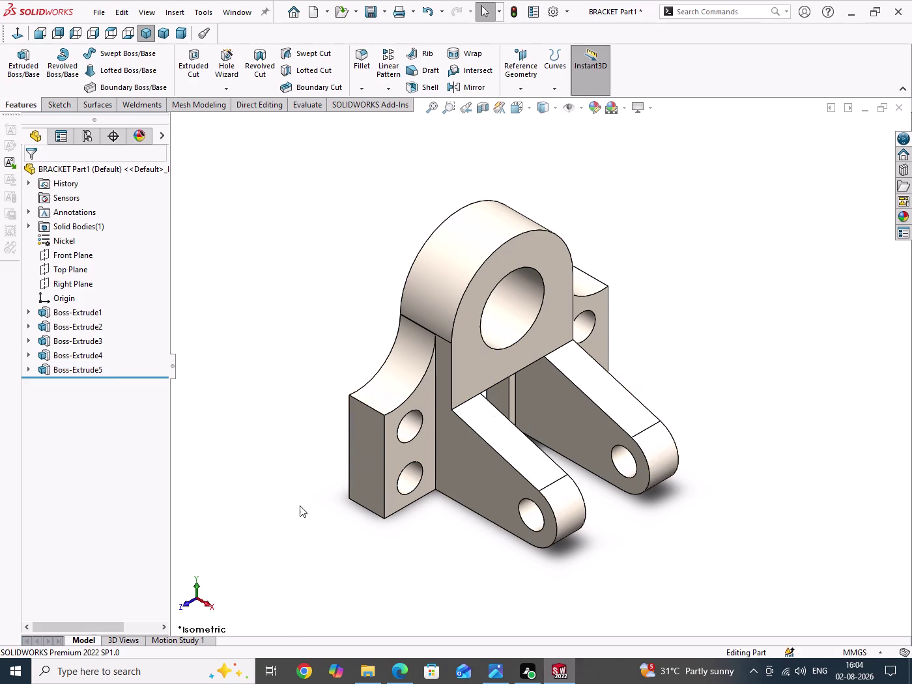
Save the bracket part and compare it against the reference drawing image.
key(ctrl+s)
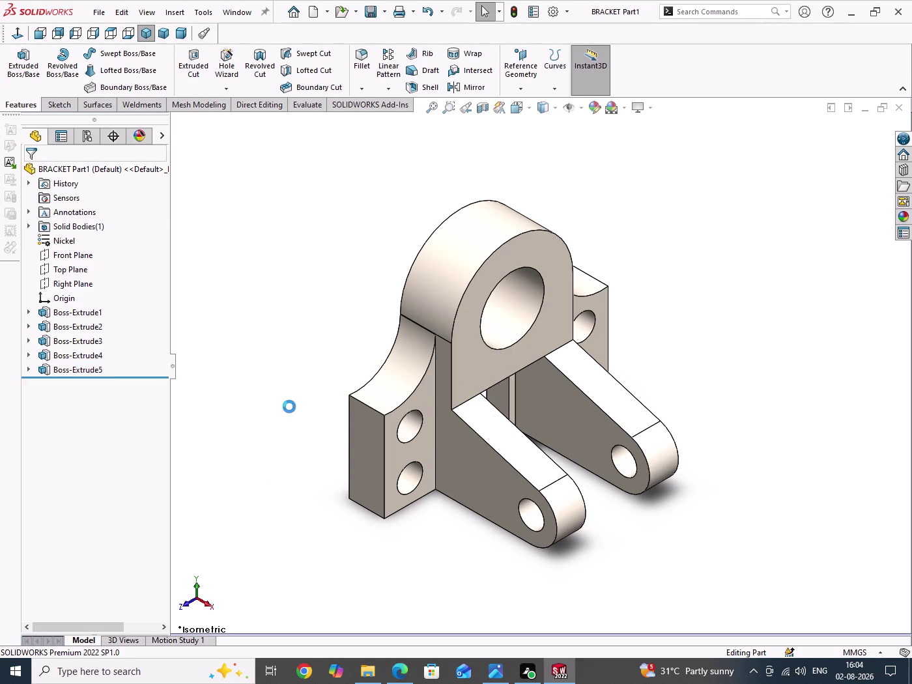
drag(265, 293, 304, 462)
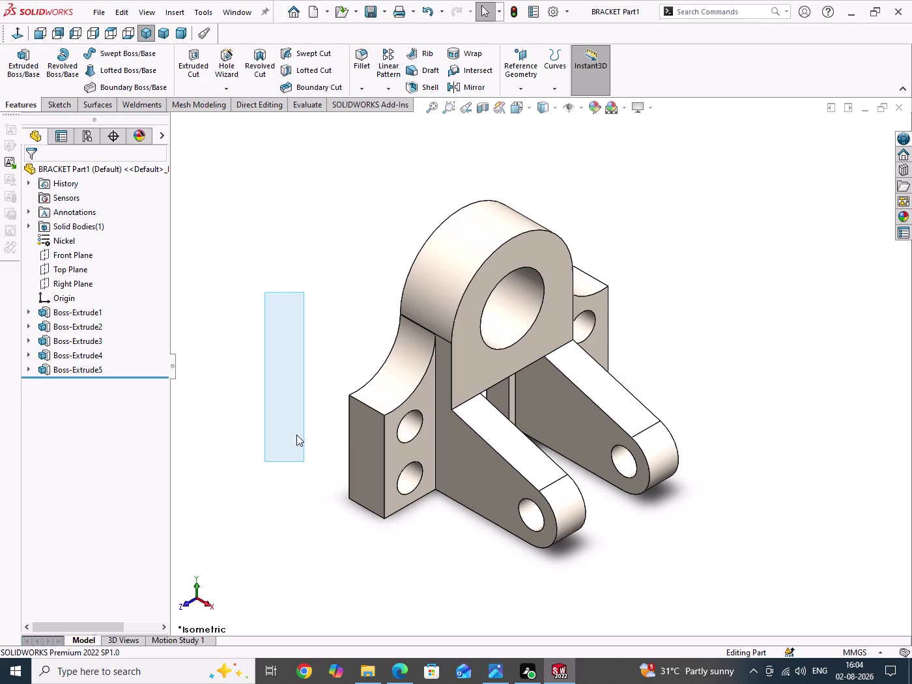
click(495, 673)
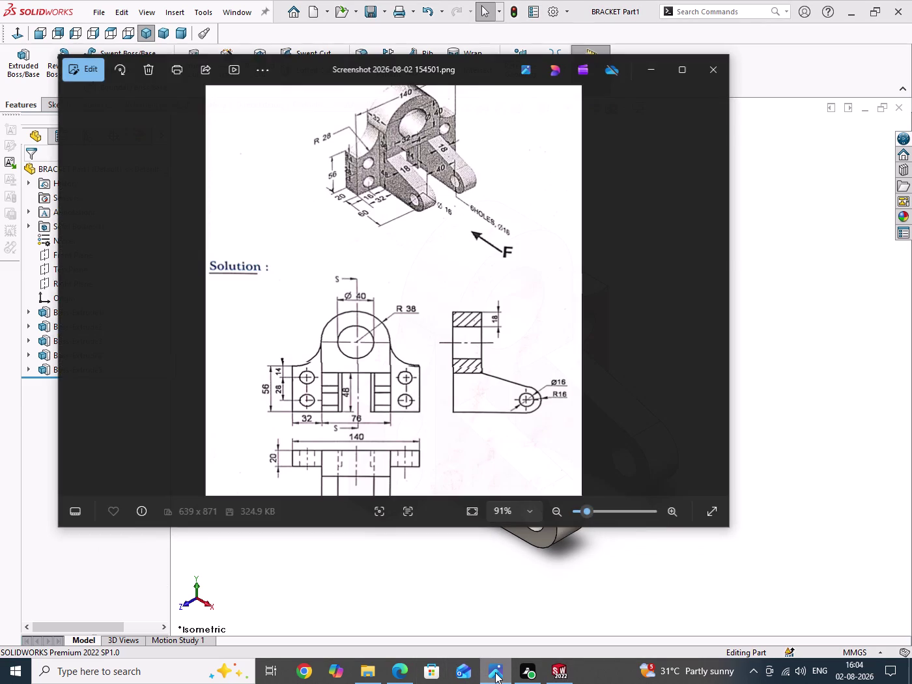
scroll(down, 3)
scroll(down, 3)
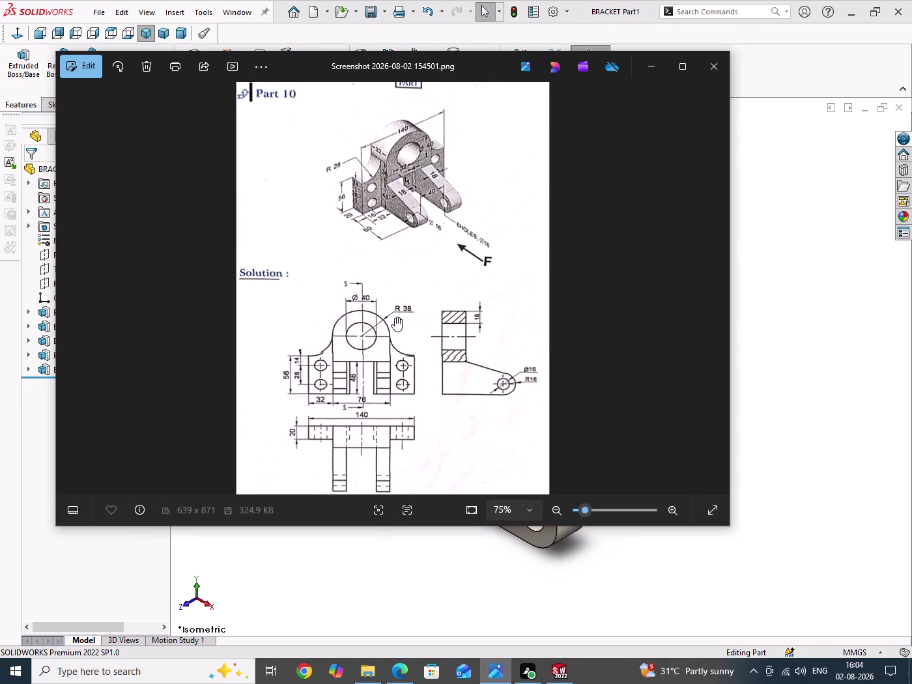
scroll(down, 3)
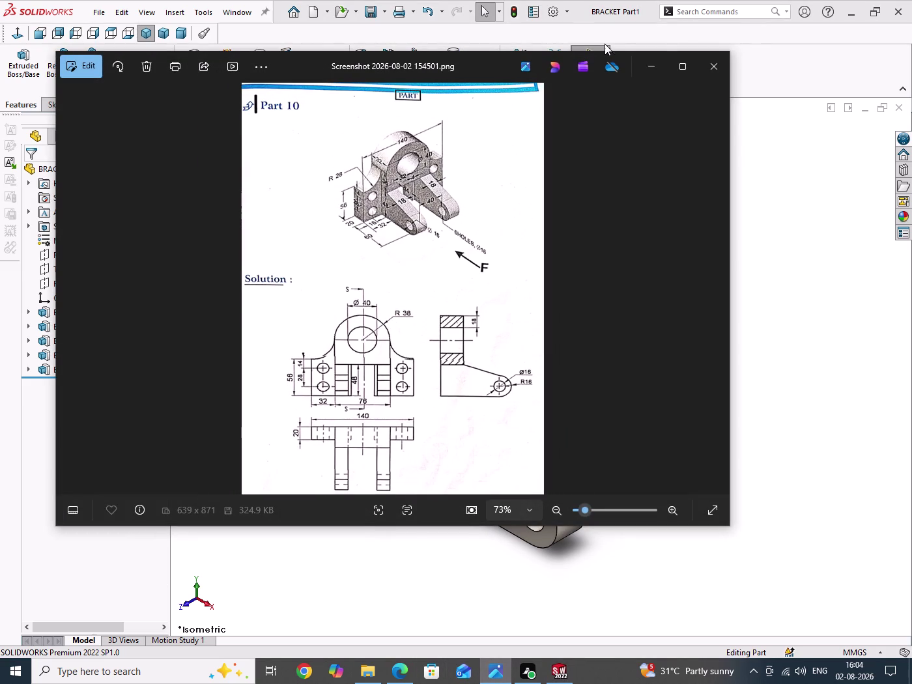
click(652, 65)
drag(302, 212, 329, 368)
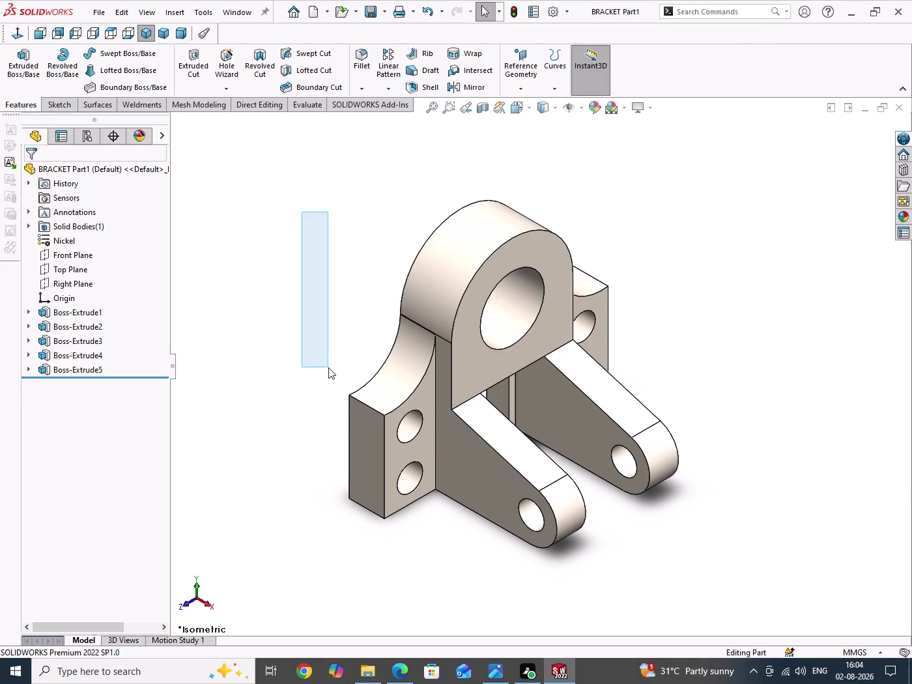
Save the bracket part again, close it and start a new document.
key(ctrl+s)
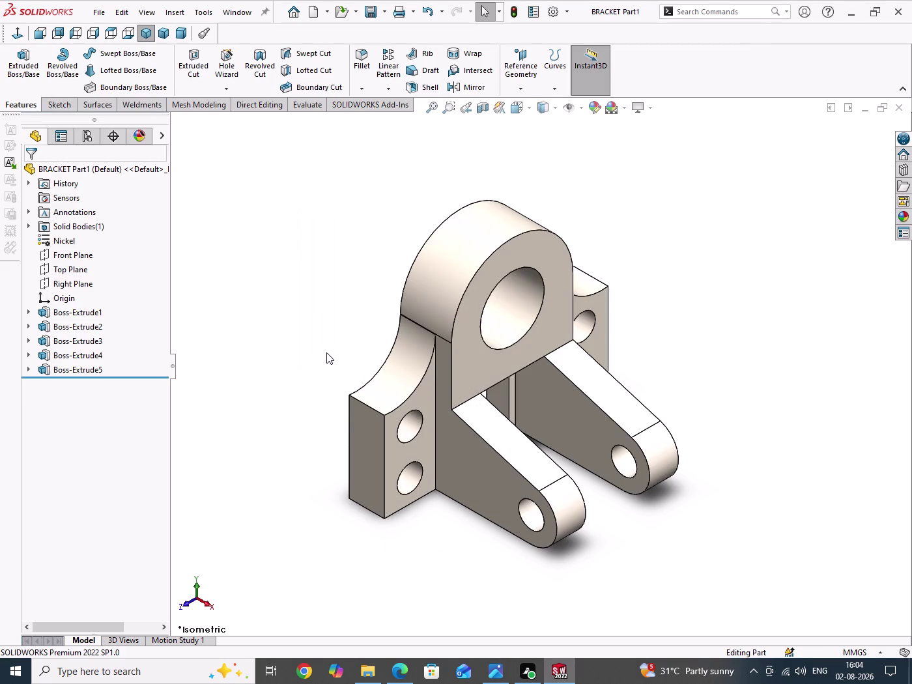
drag(296, 242, 306, 376)
click(897, 106)
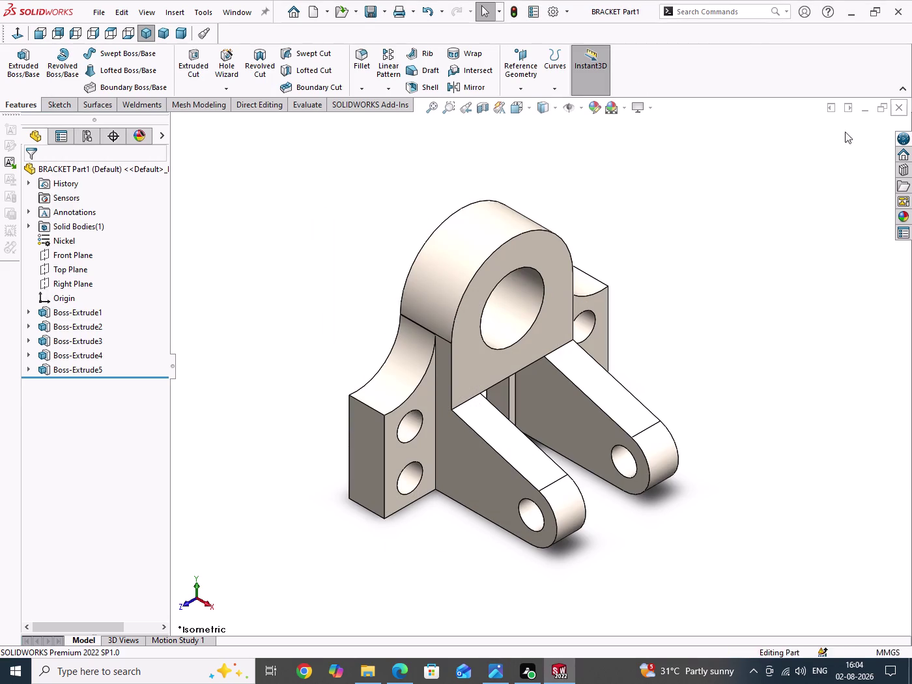
click(223, 11)
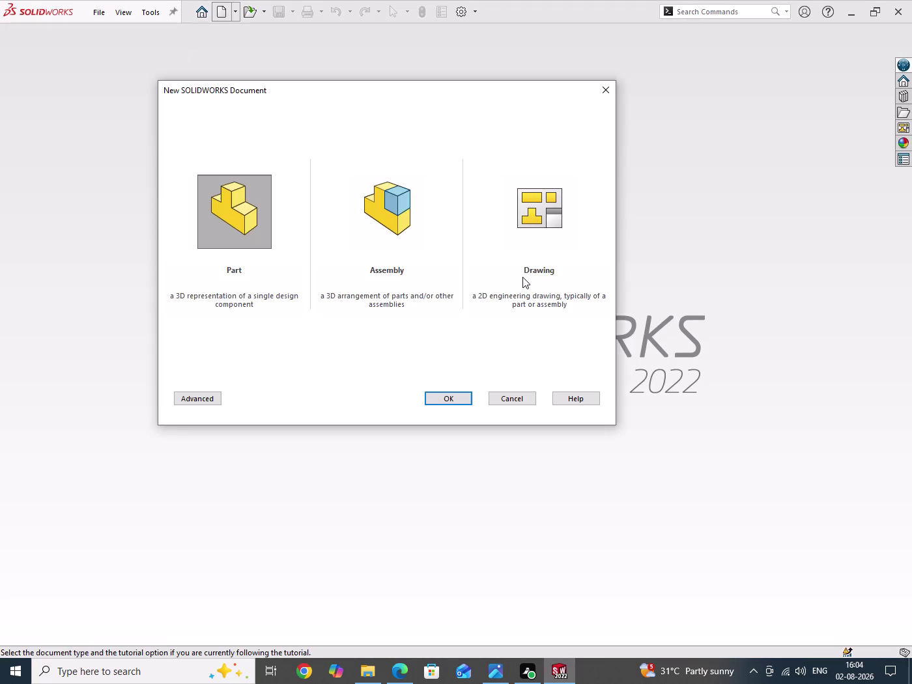
Create a new drawing document using the A4 (ISO) sheet size.
click(546, 204)
click(455, 398)
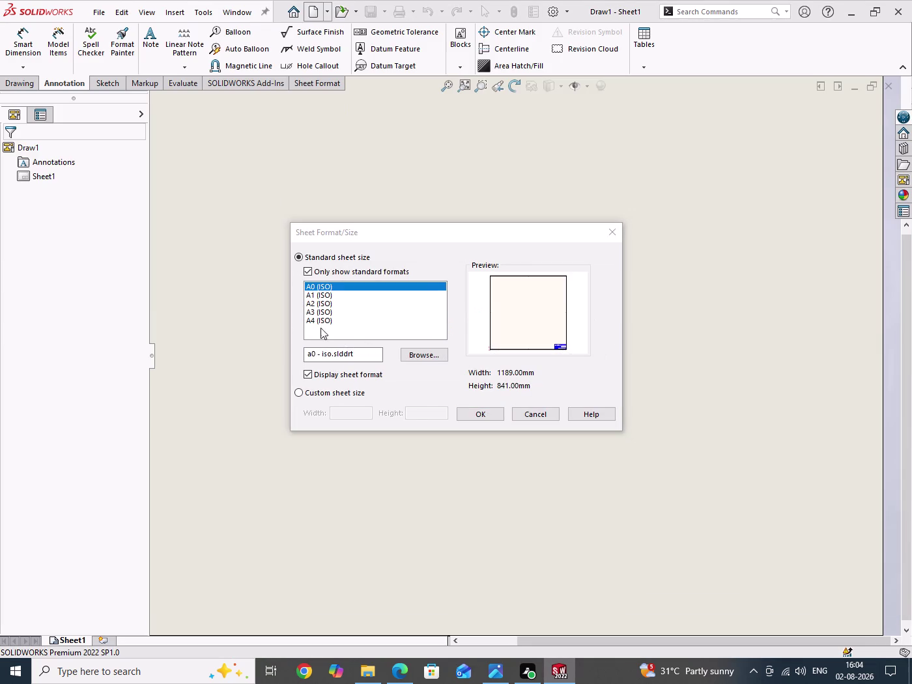
click(318, 319)
click(479, 415)
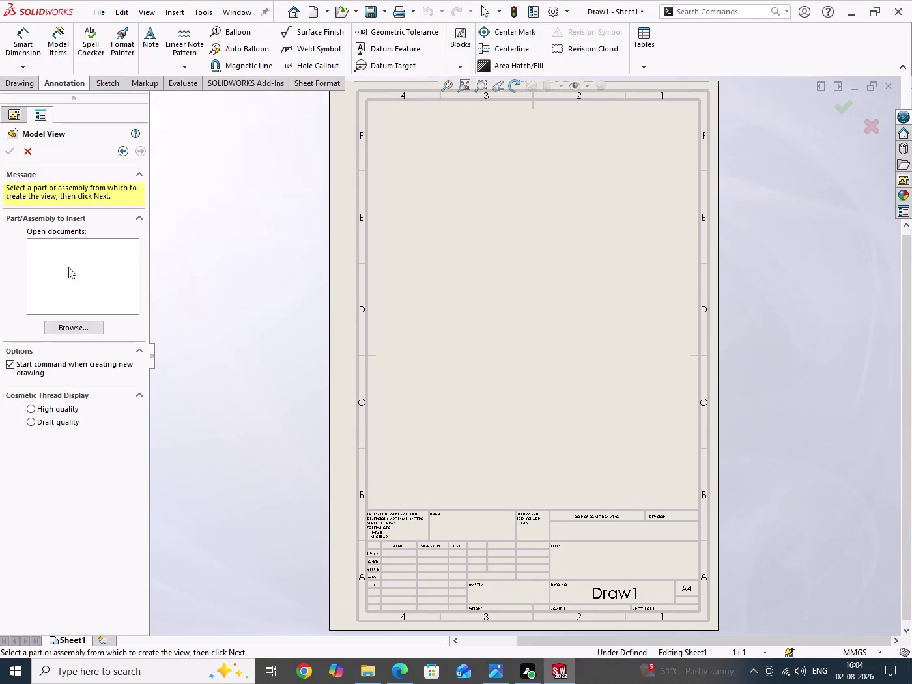
Place an isometric, shaded-with-edges view of BRACKET Part1 on the sheet.
click(71, 326)
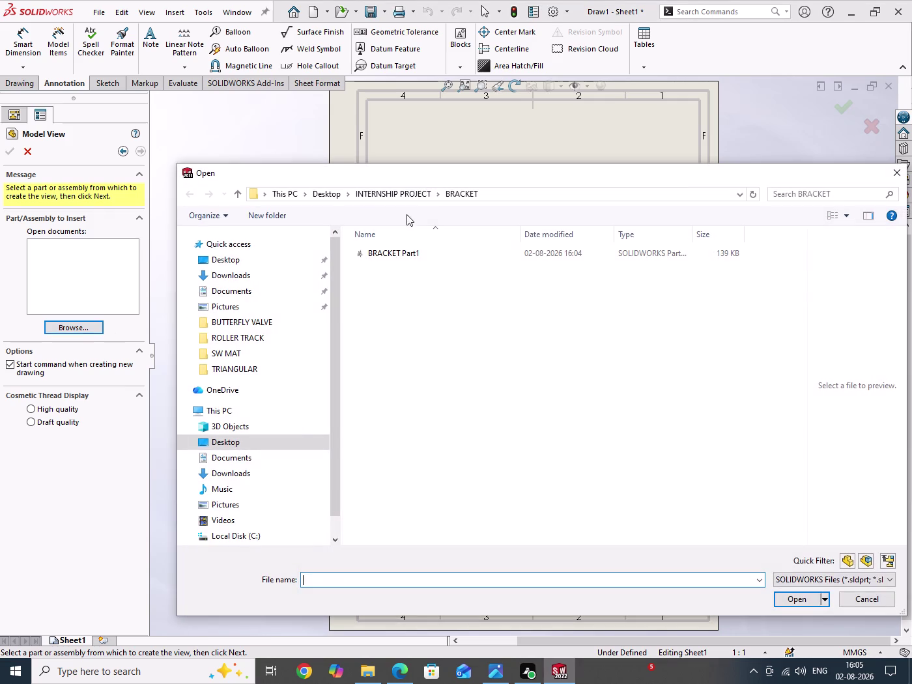
click(394, 258)
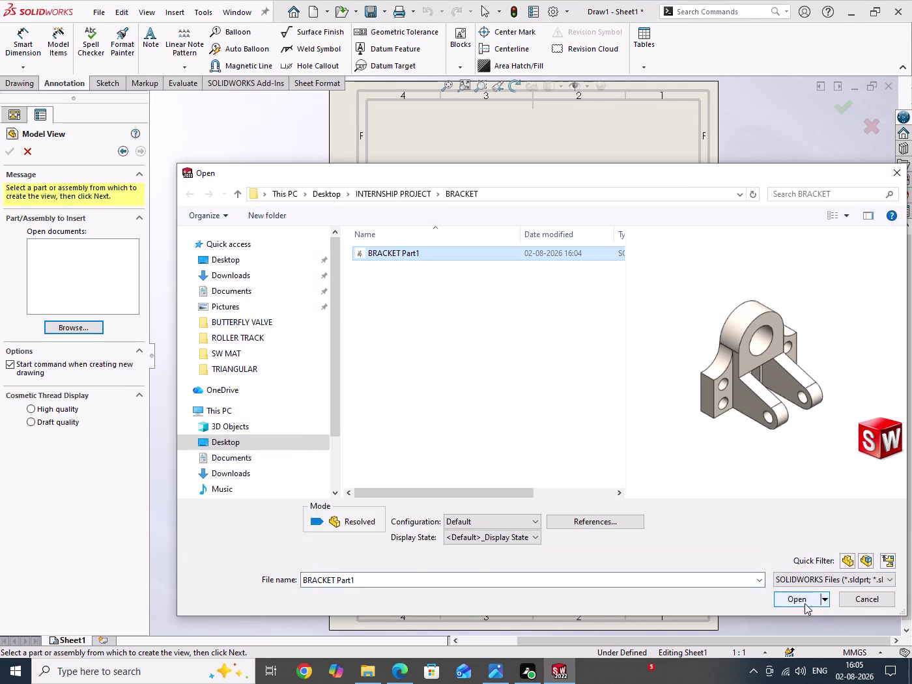
click(805, 603)
scroll(up, 3)
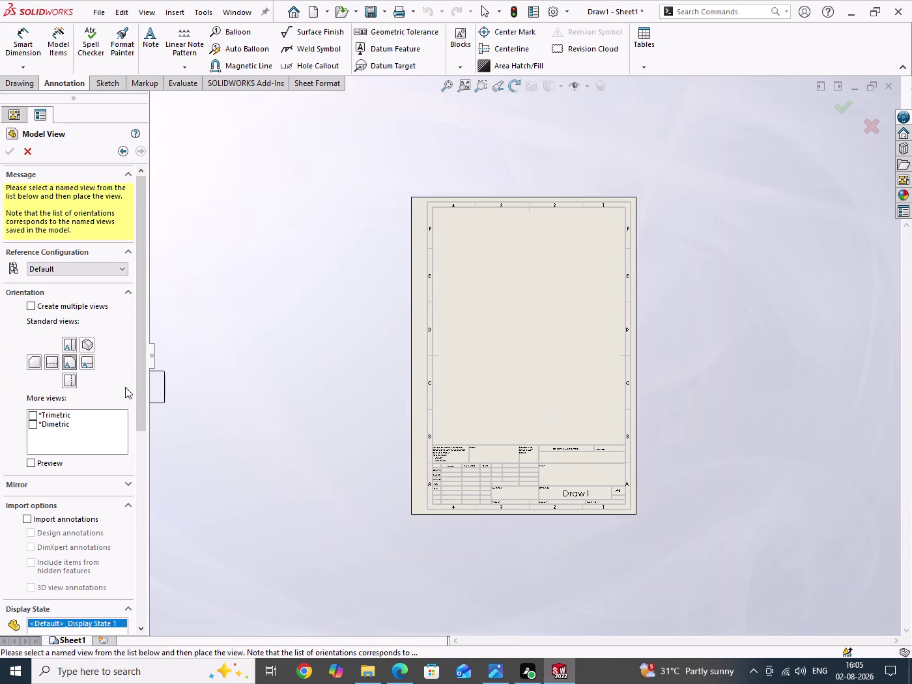
click(88, 347)
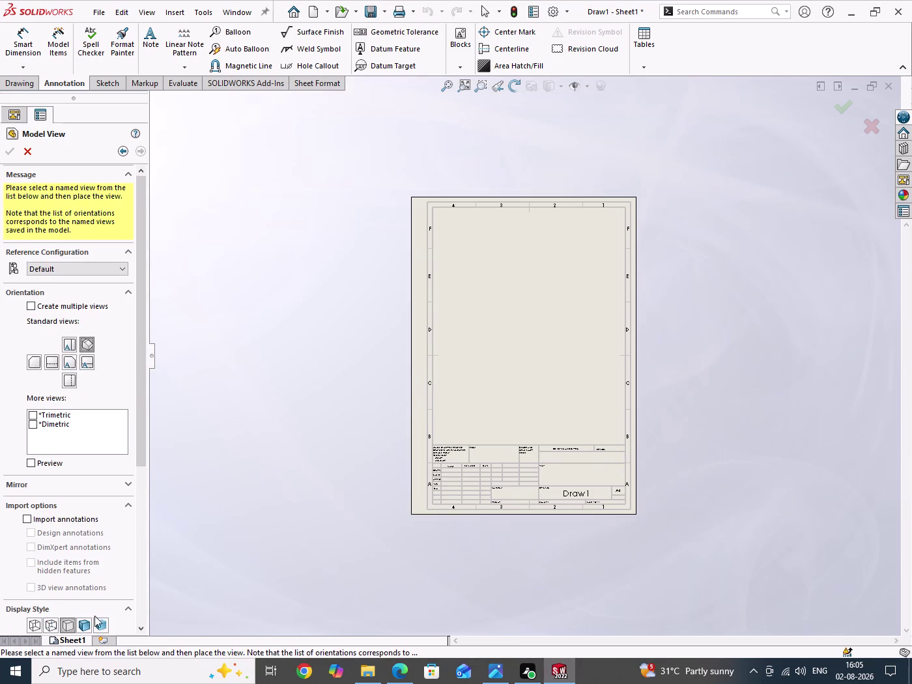
click(82, 625)
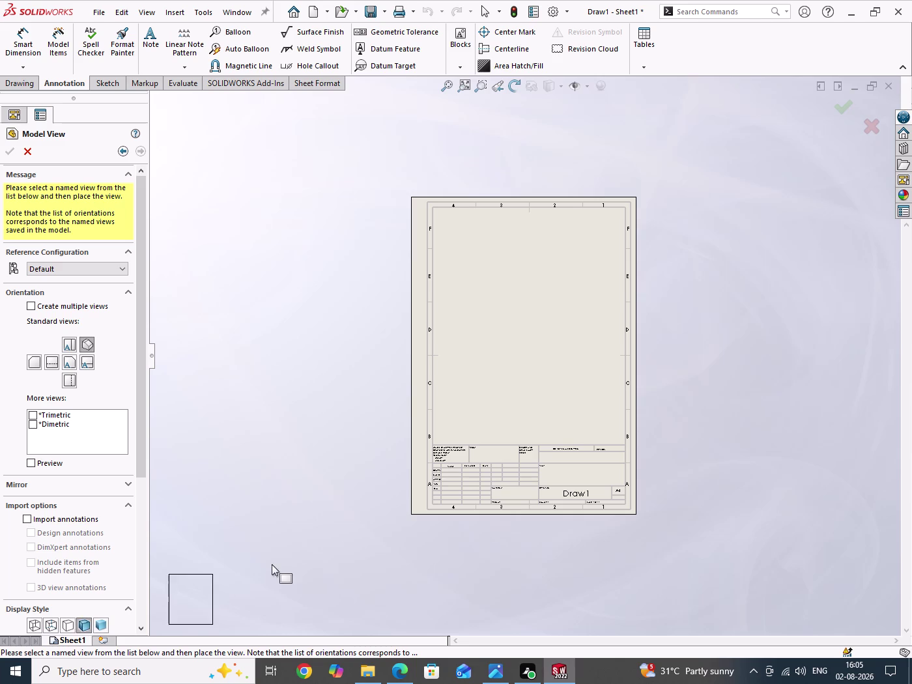
click(529, 261)
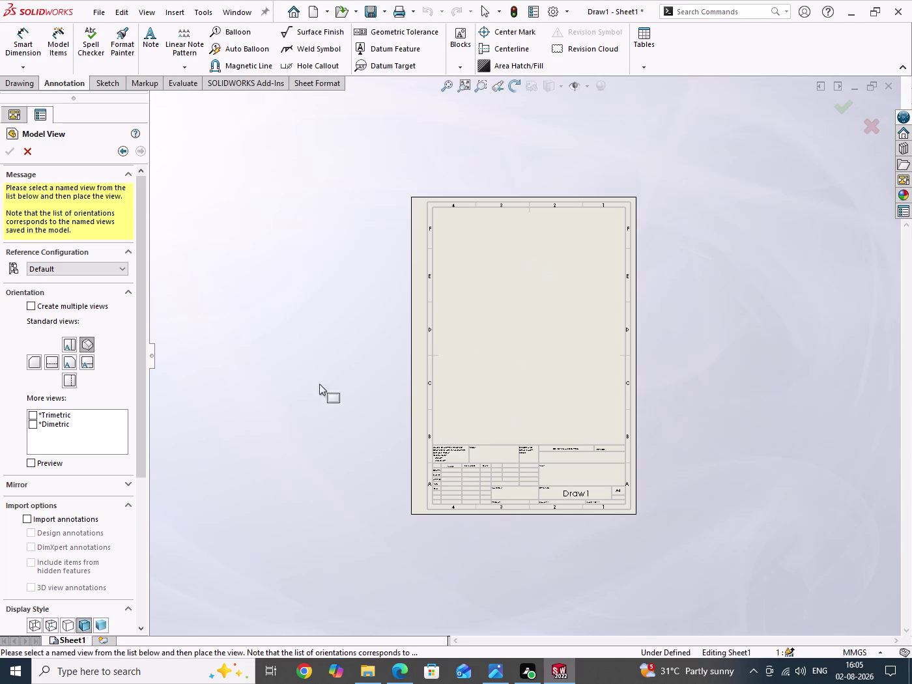
click(7, 153)
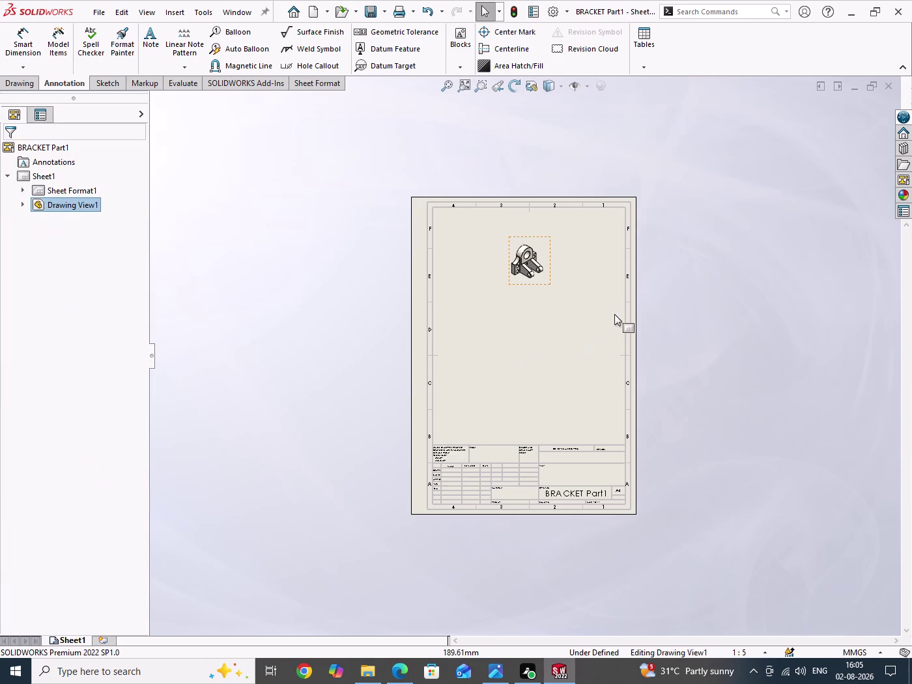
scroll(down, 3)
scroll(down, 3)
scroll(up, 3)
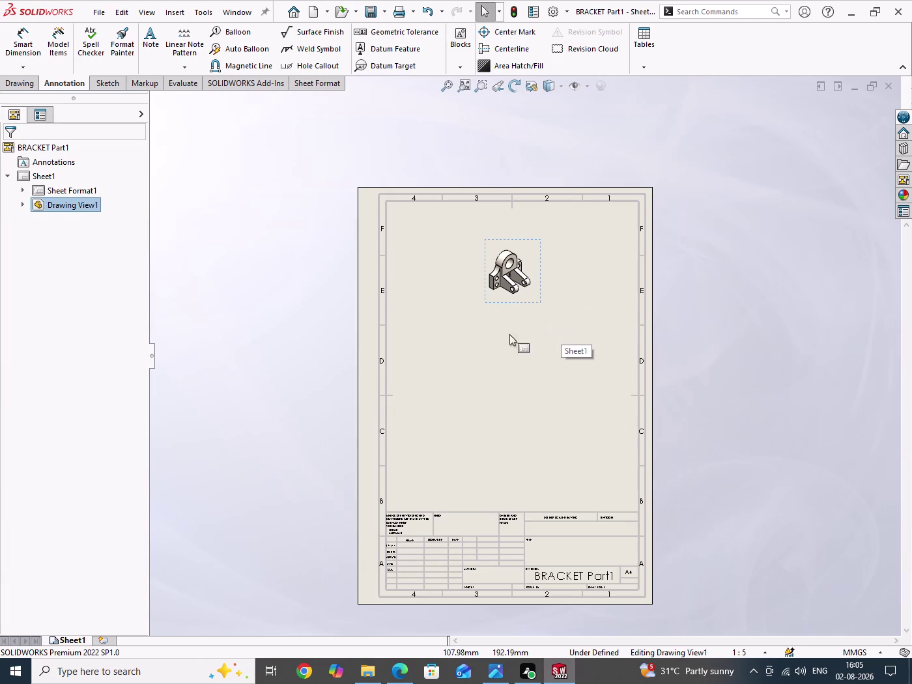
click(419, 359)
Give the isometric view a custom 1:2 scale and check it against the reference image.
click(535, 308)
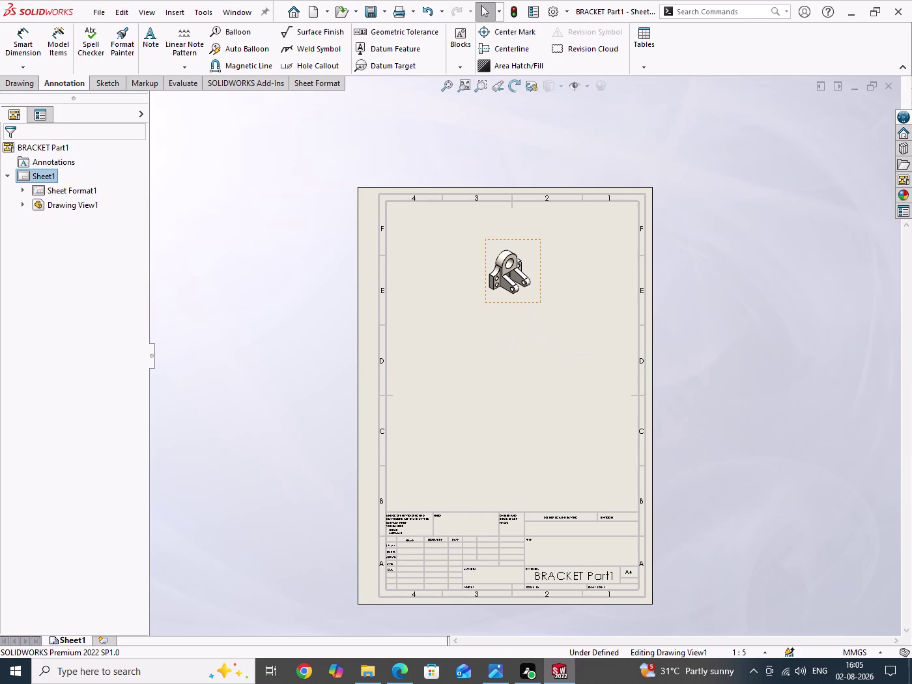
drag(140, 330, 140, 479)
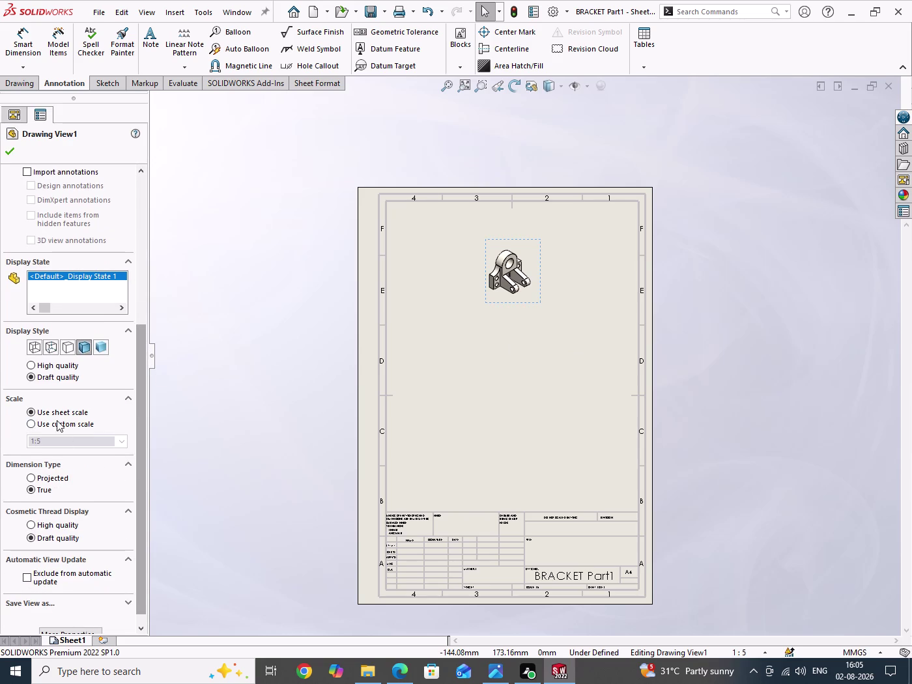
click(53, 424)
click(120, 446)
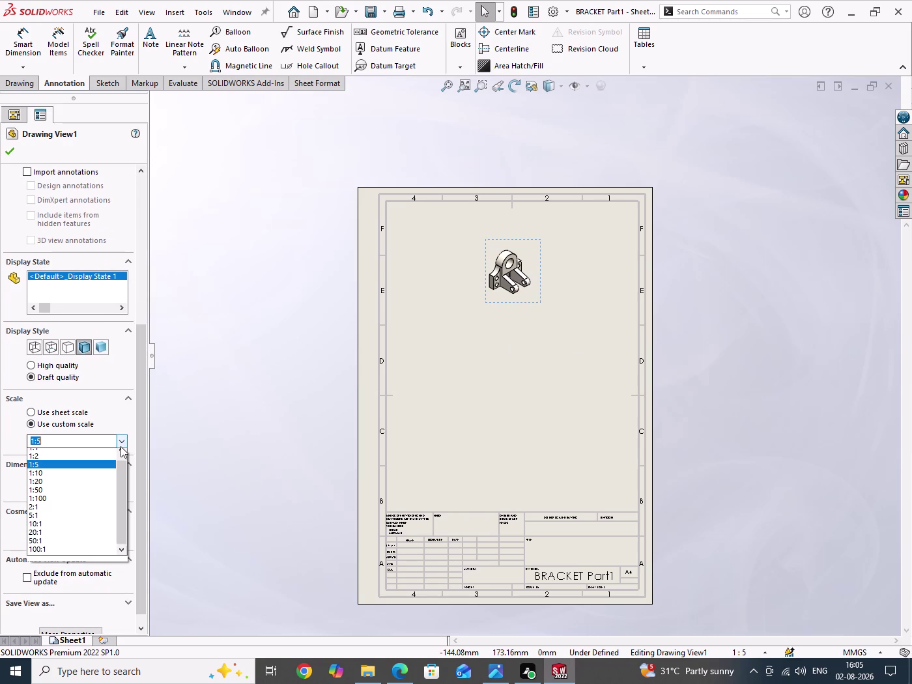
click(59, 464)
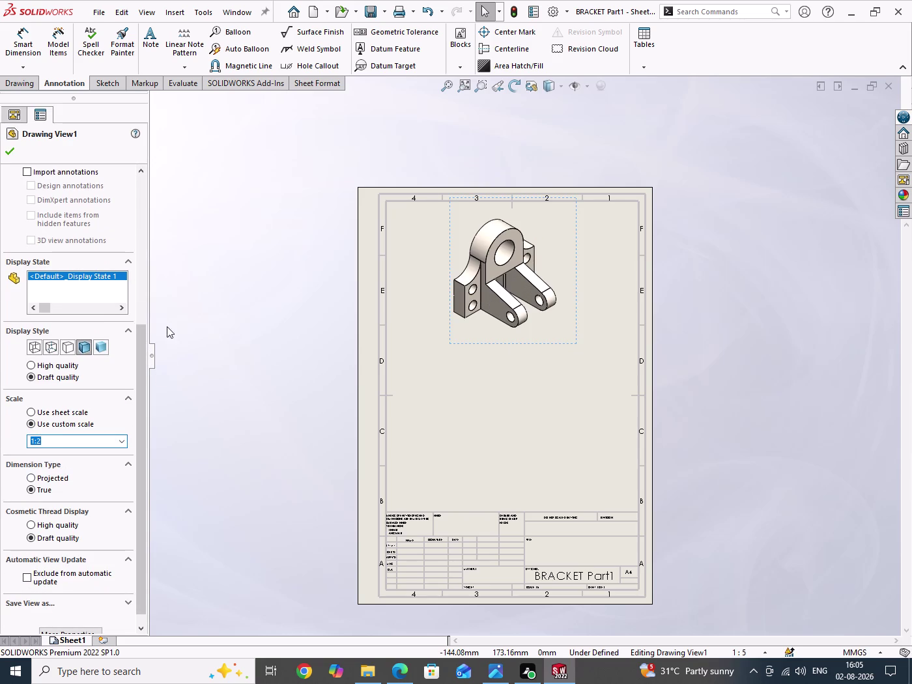
click(8, 154)
drag(844, 333, 851, 489)
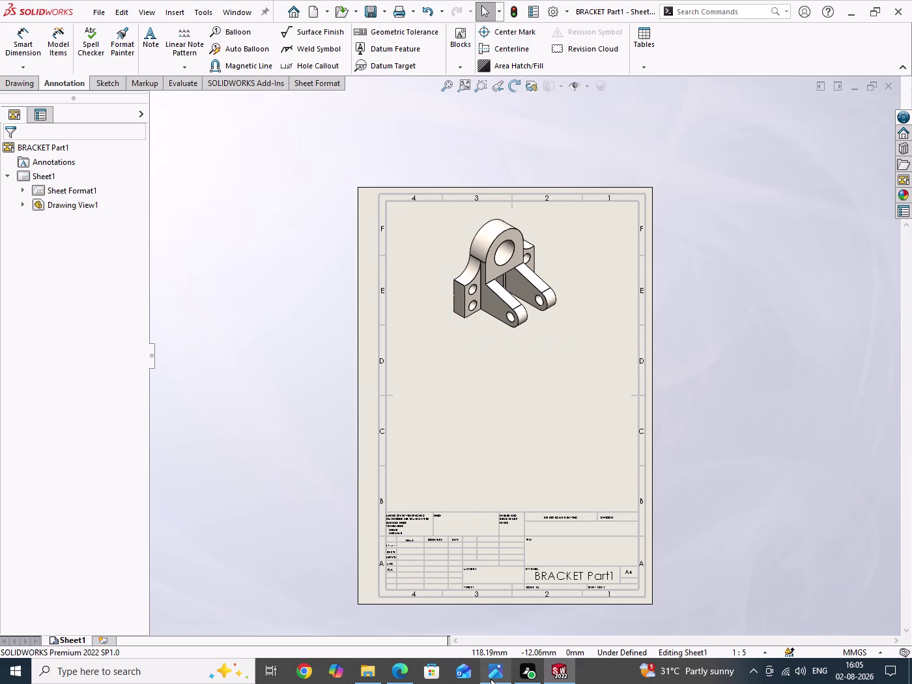
click(489, 677)
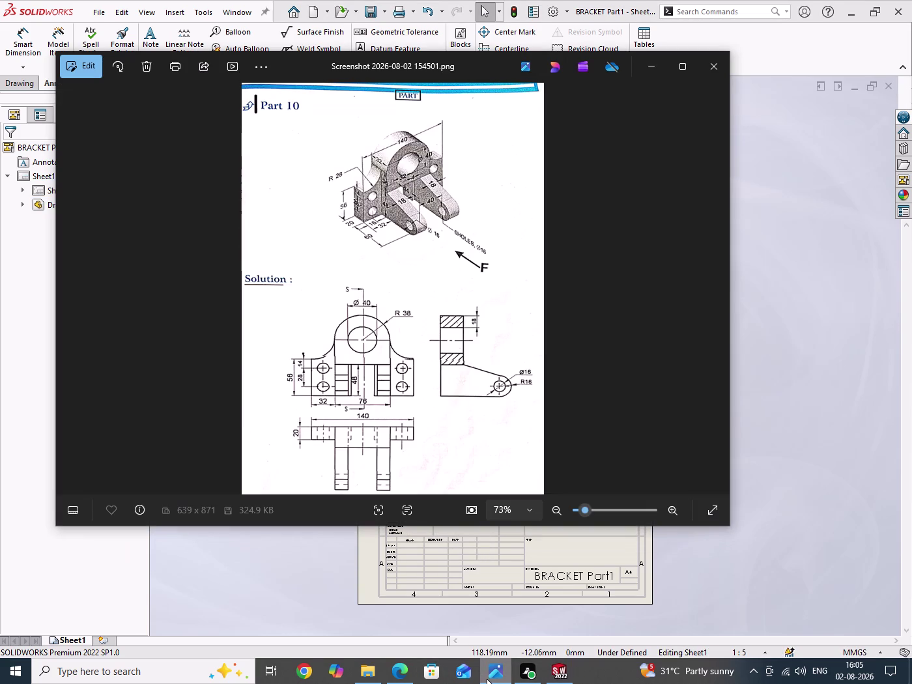
click(487, 678)
drag(759, 396, 782, 501)
click(15, 83)
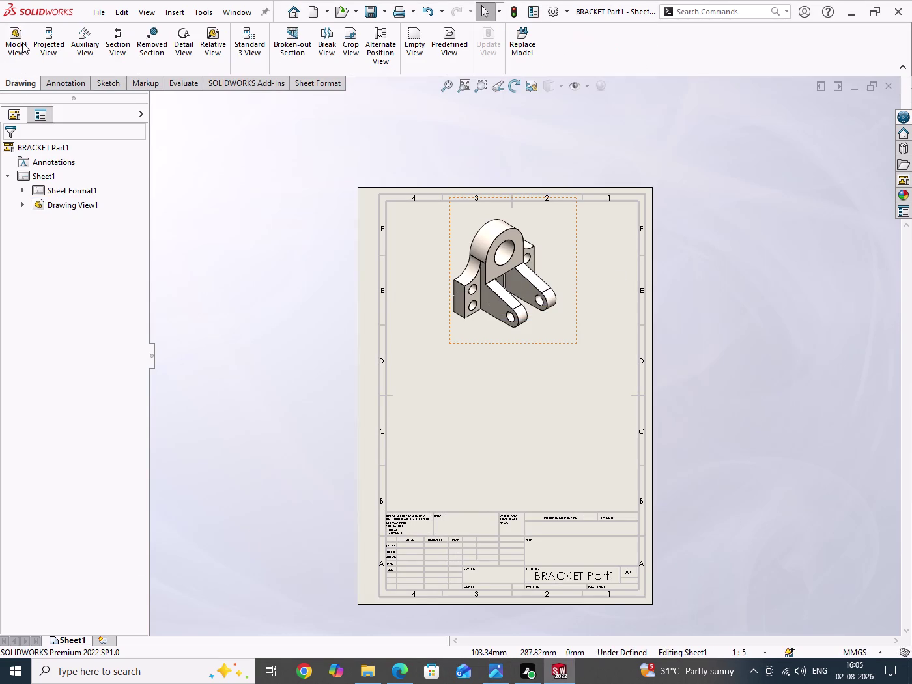
Add multiple standard orthographic views of BRACKET Part1 with high-quality cosmetic threads.
click(22, 42)
click(75, 246)
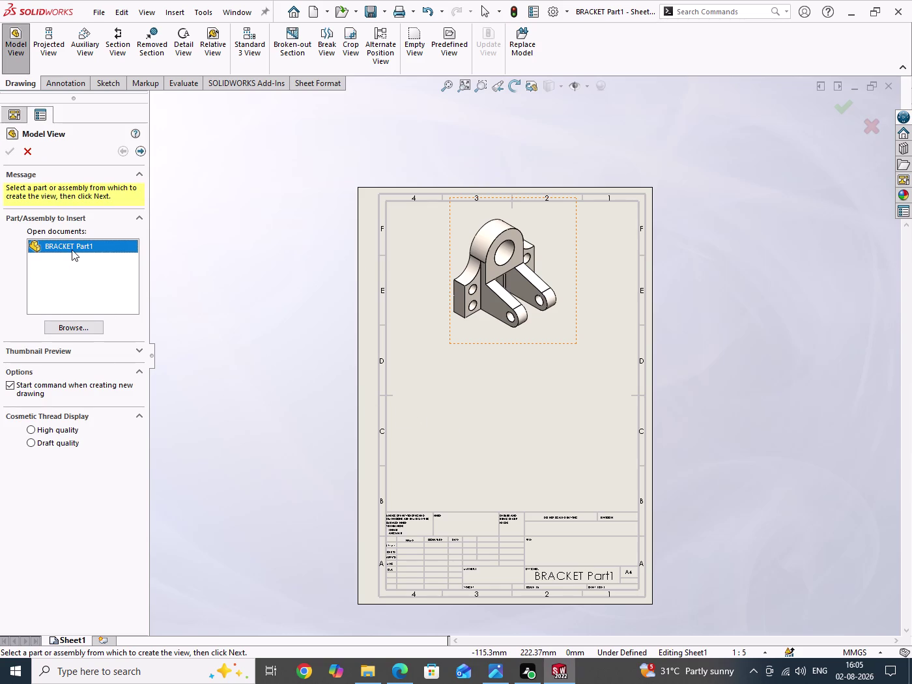
double_click(72, 248)
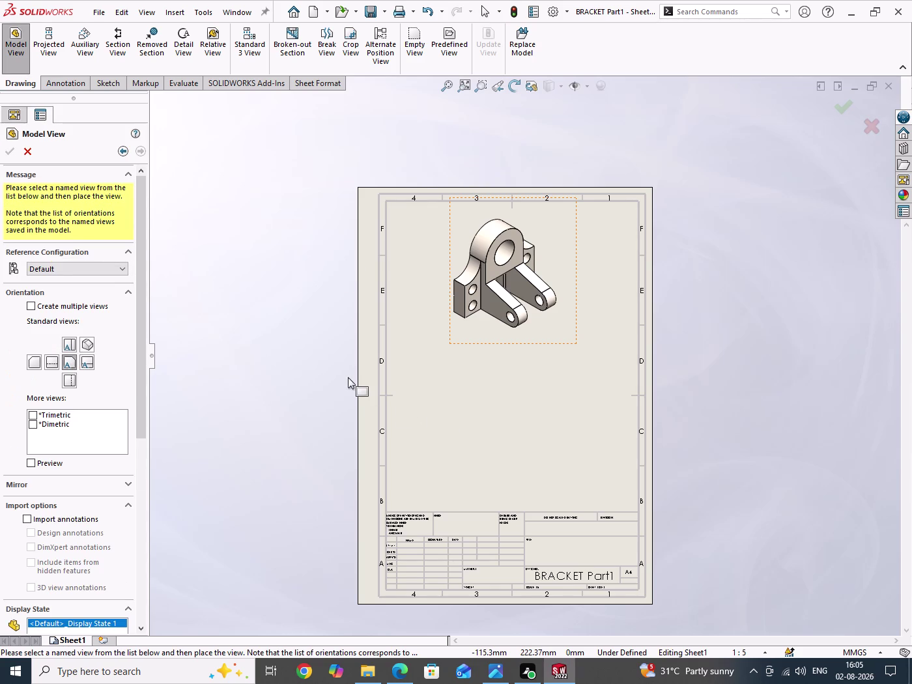
click(87, 363)
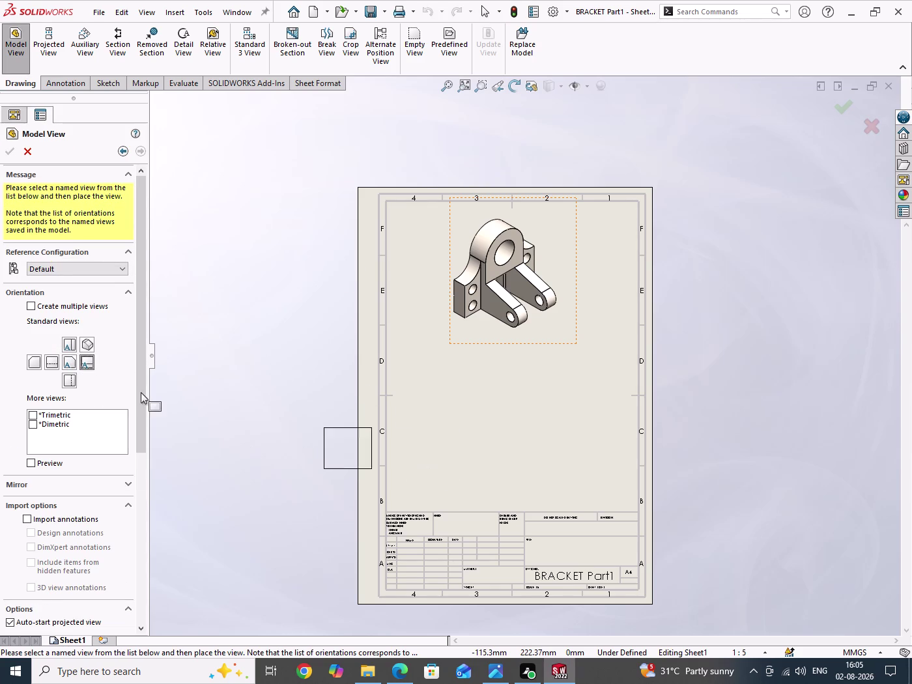
click(43, 305)
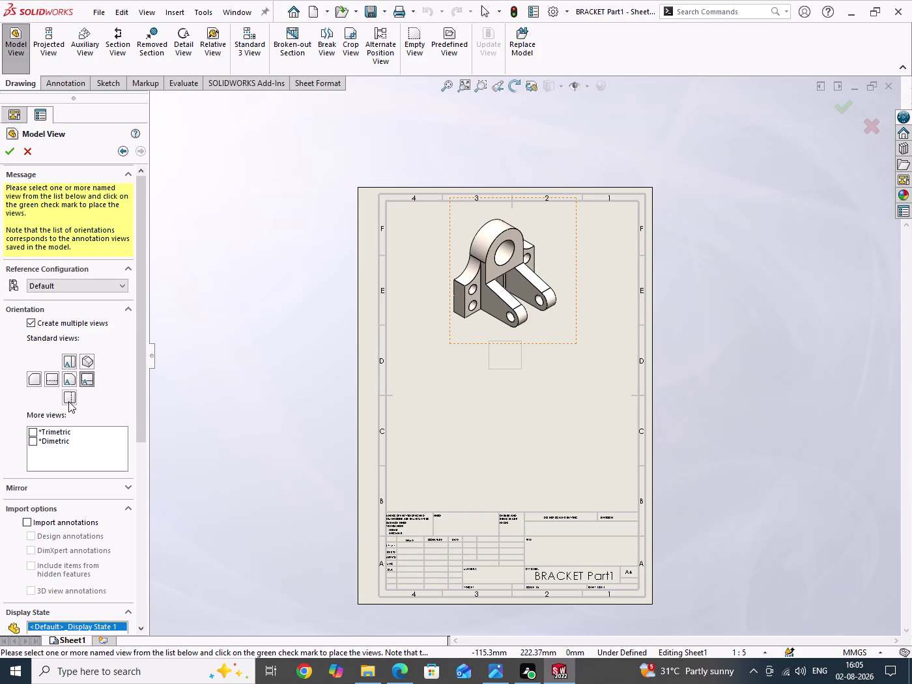
click(68, 399)
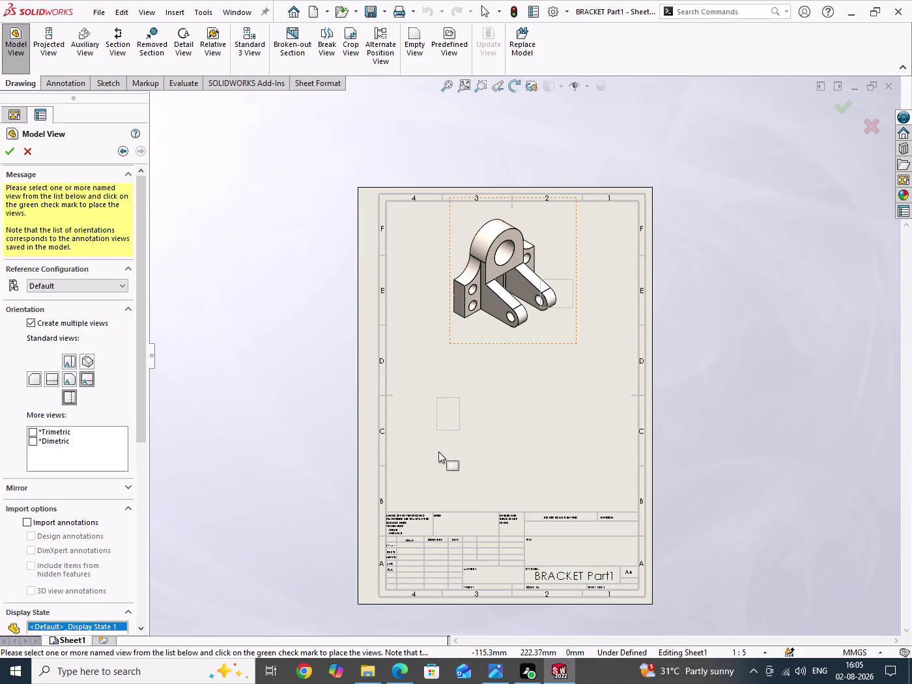
click(69, 379)
drag(142, 426, 145, 569)
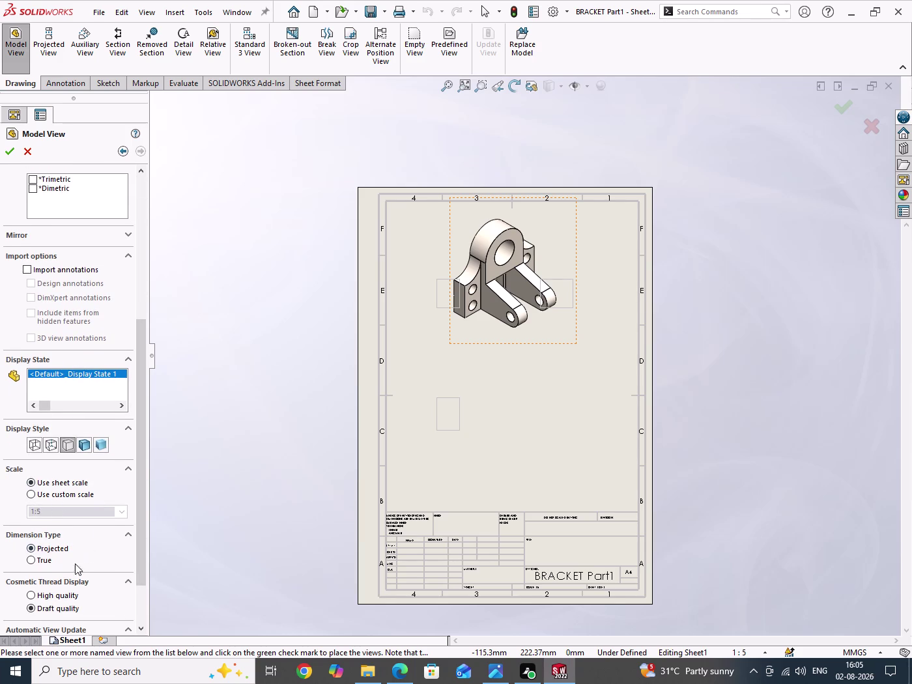
click(49, 598)
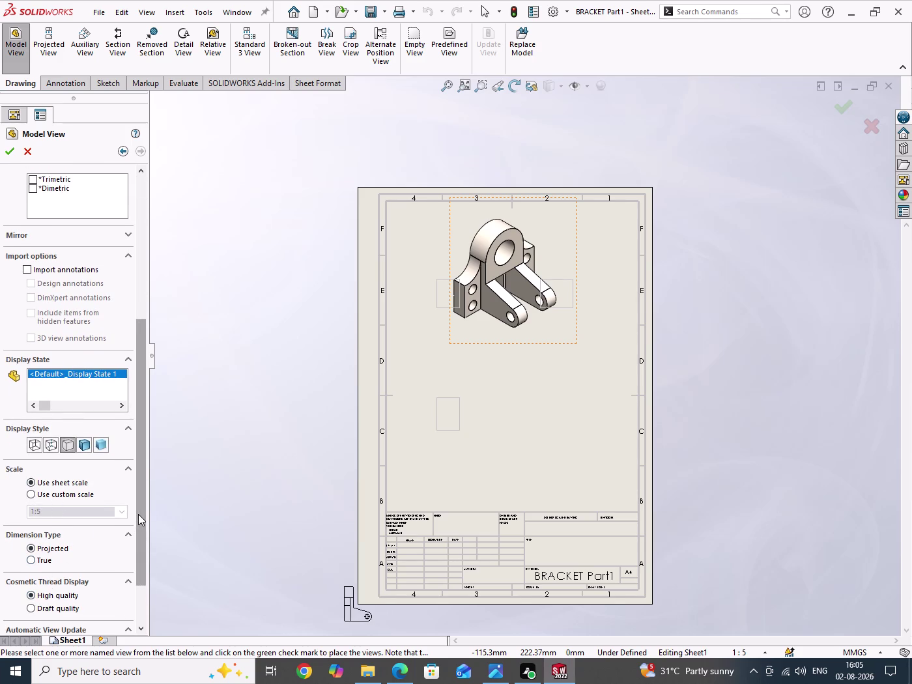
drag(138, 513, 139, 616)
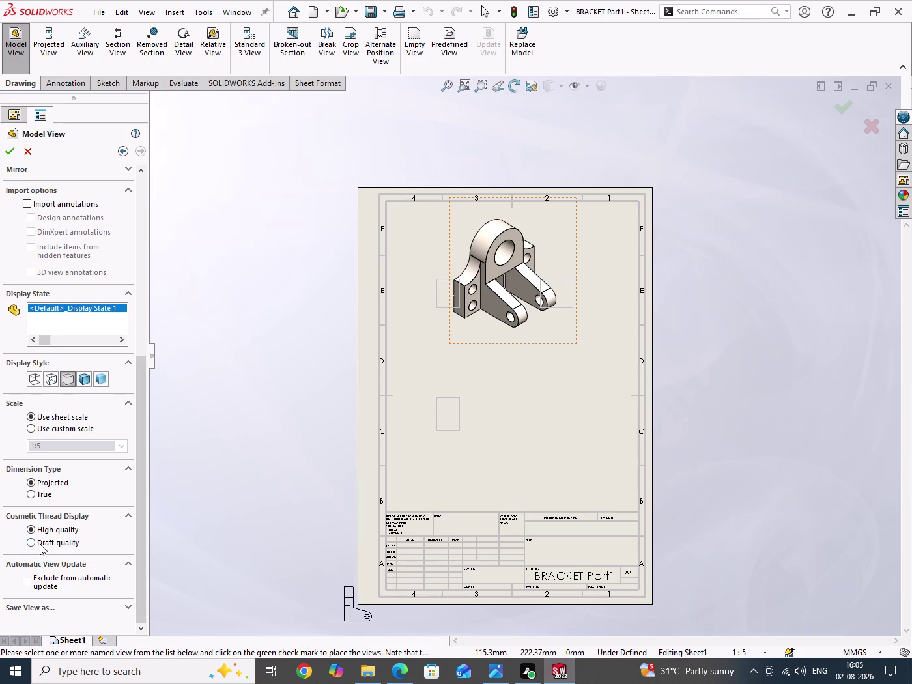
click(39, 544)
click(7, 154)
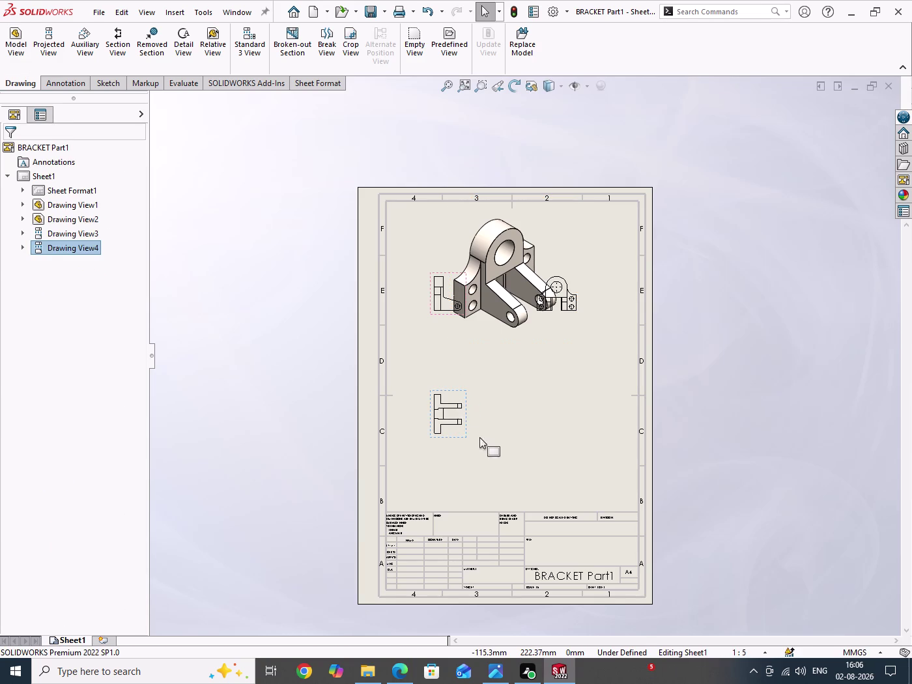
Move the front view toward the sheet's left edge, next to the side view.
drag(503, 464, 530, 480)
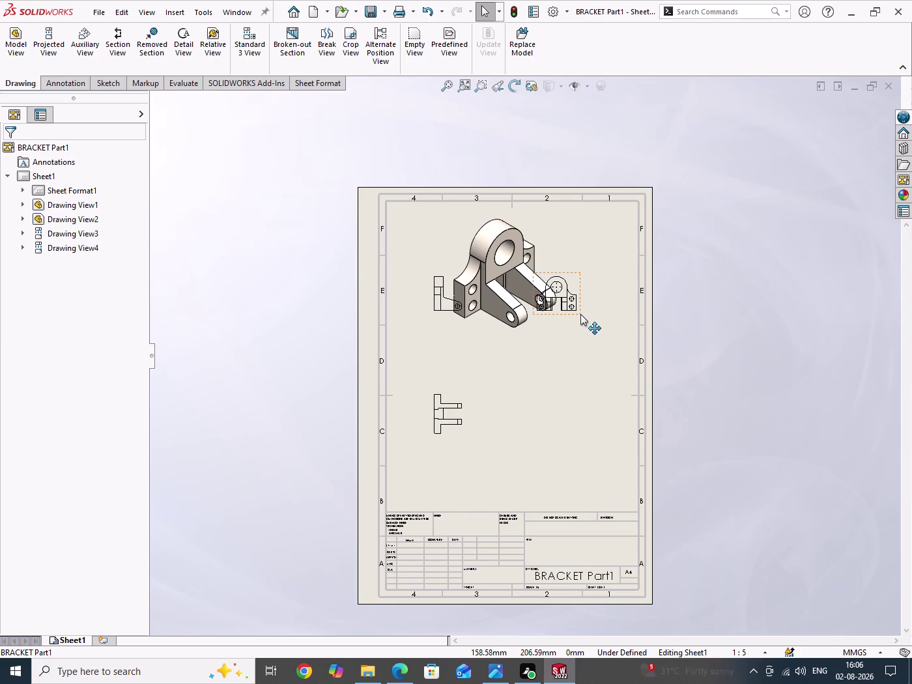
drag(581, 314, 424, 356)
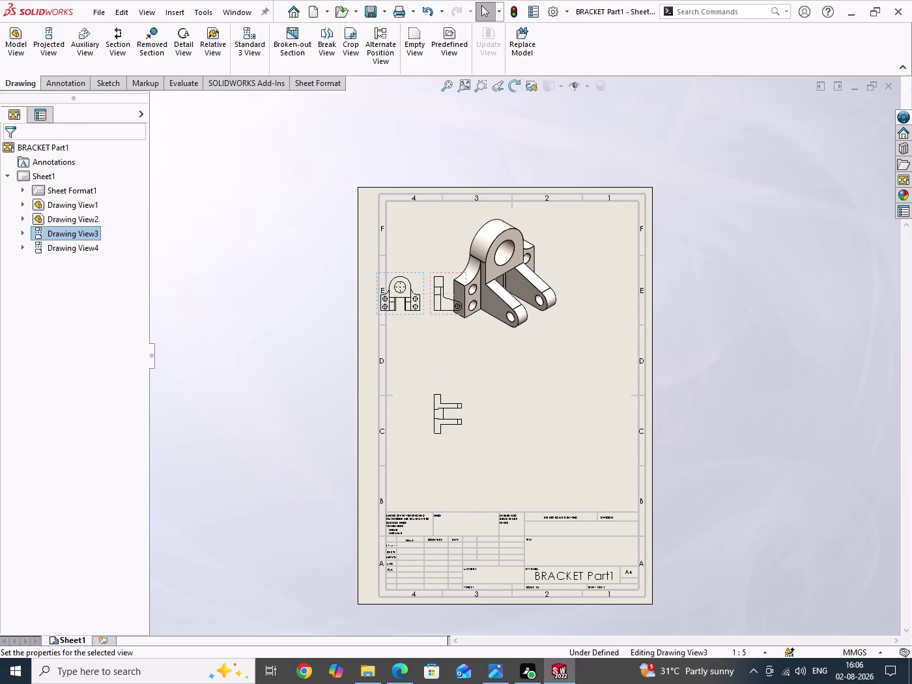
drag(540, 420, 593, 454)
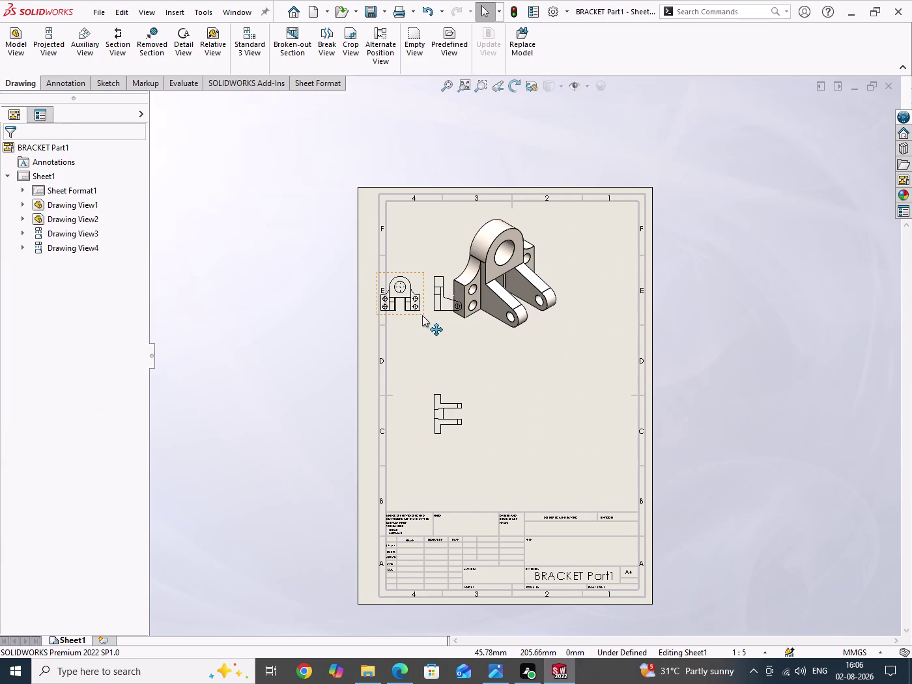
drag(419, 316, 454, 340)
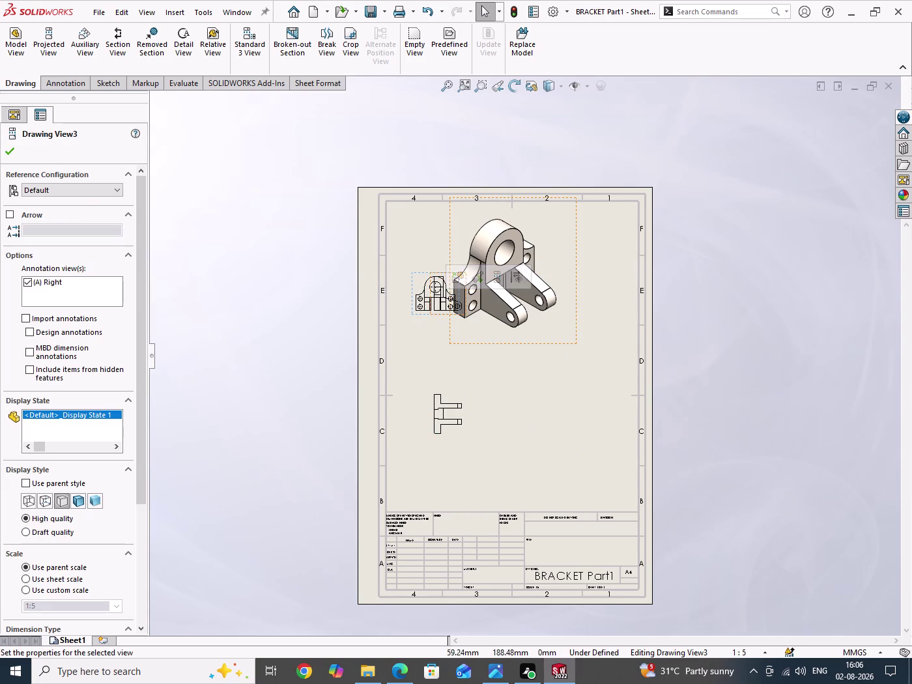
scroll(down, 3)
scroll(down, 3)
scroll(down, 3)
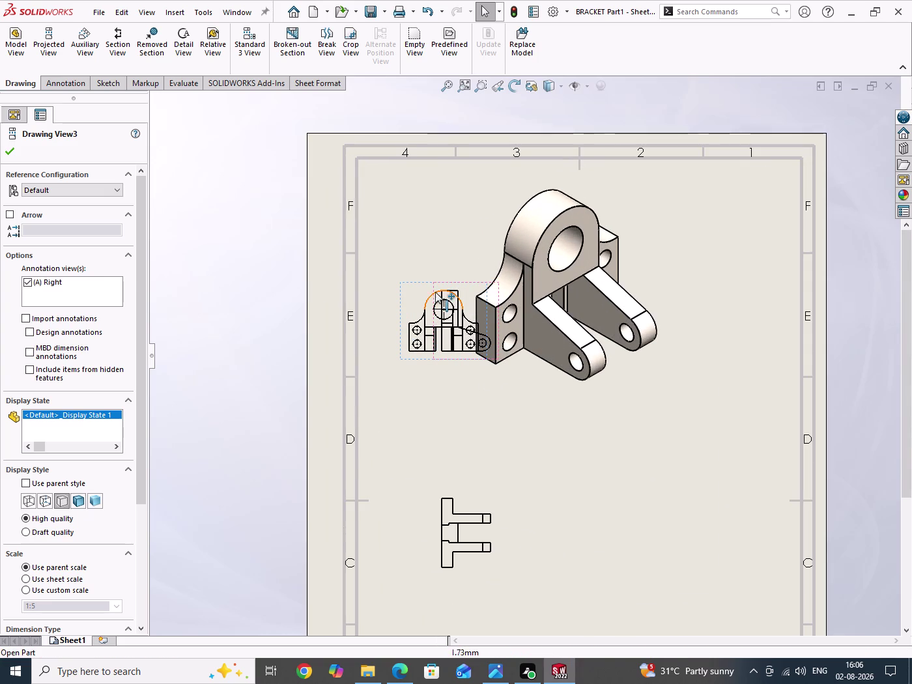
Reposition the side view so it sits right of the front view.
drag(433, 289, 608, 320)
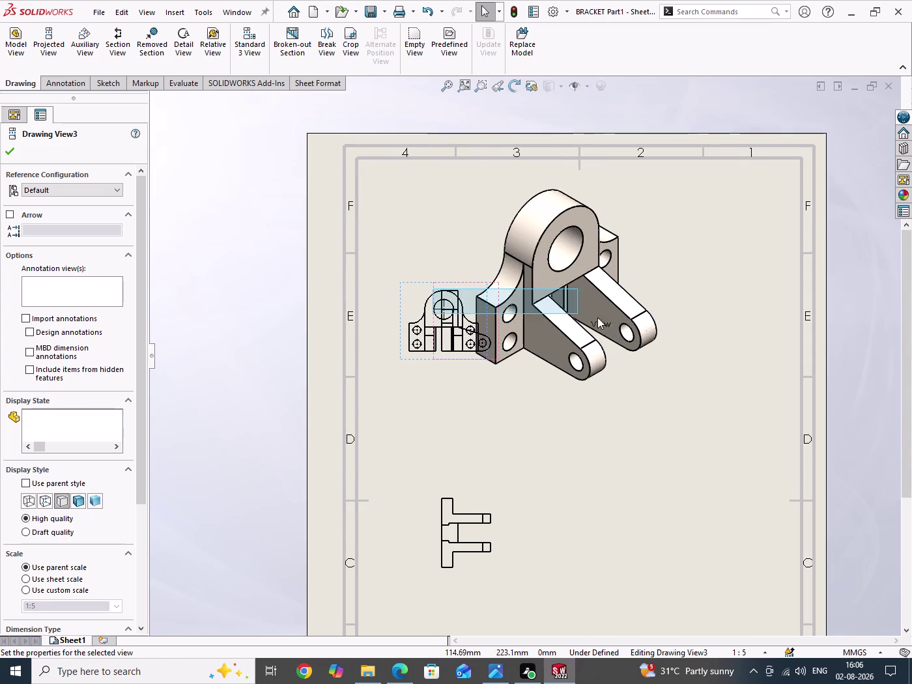
drag(608, 319, 615, 323)
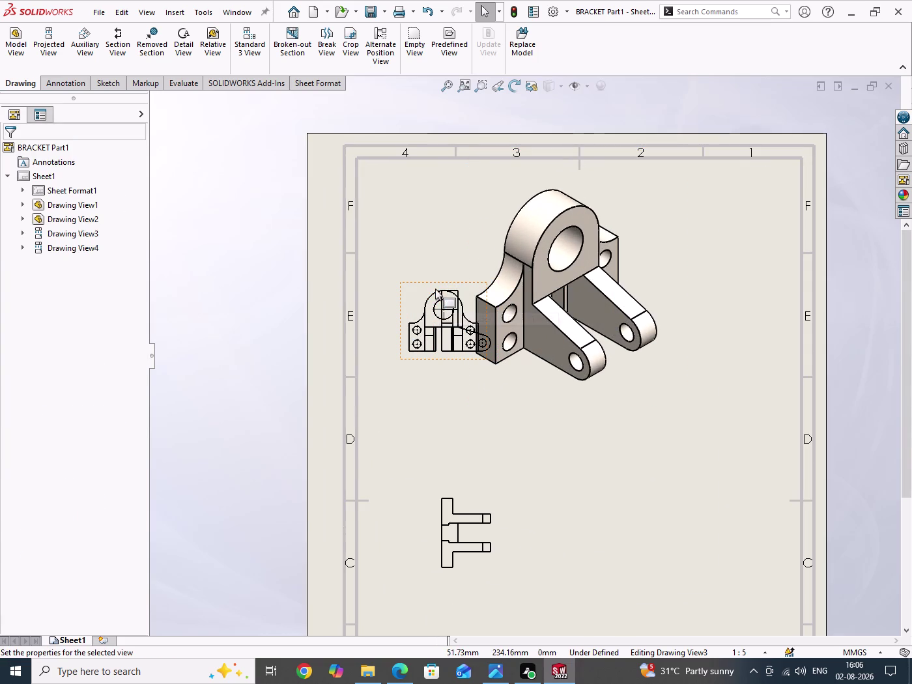
drag(459, 360, 615, 373)
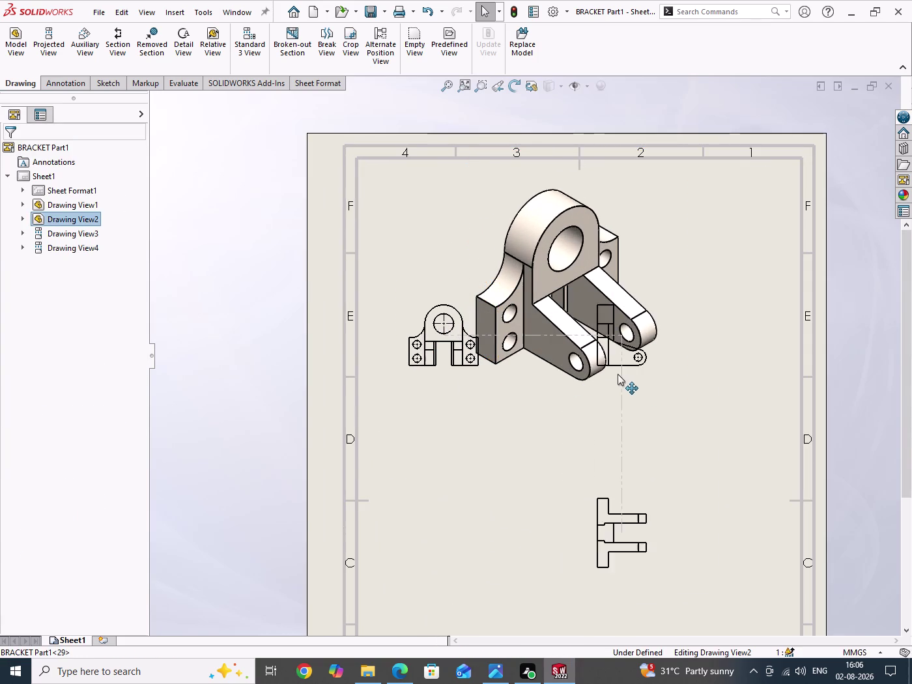
drag(615, 374, 389, 442)
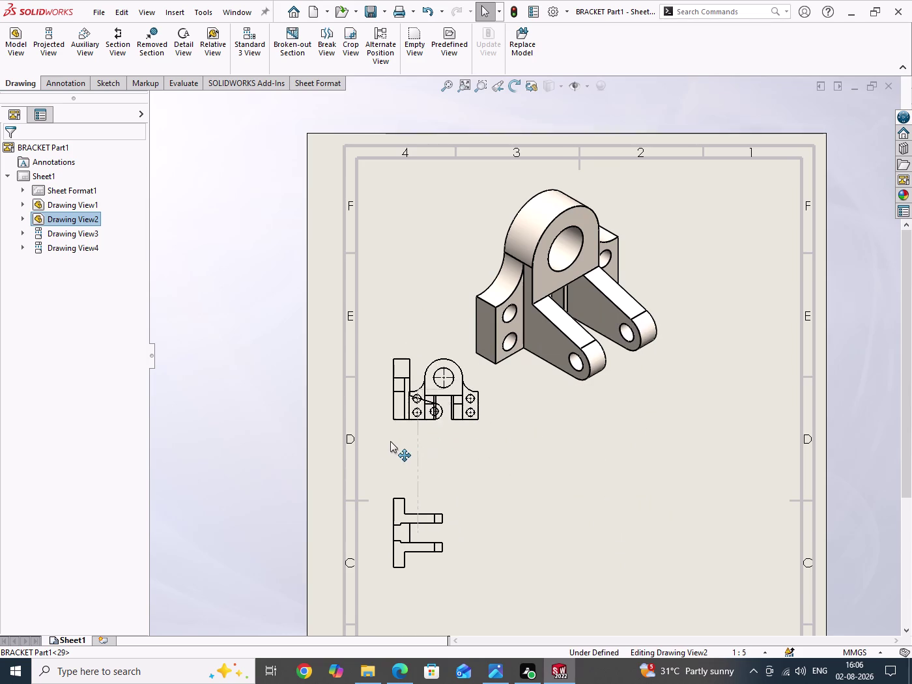
drag(389, 441, 570, 488)
scroll(up, 3)
scroll(down, 3)
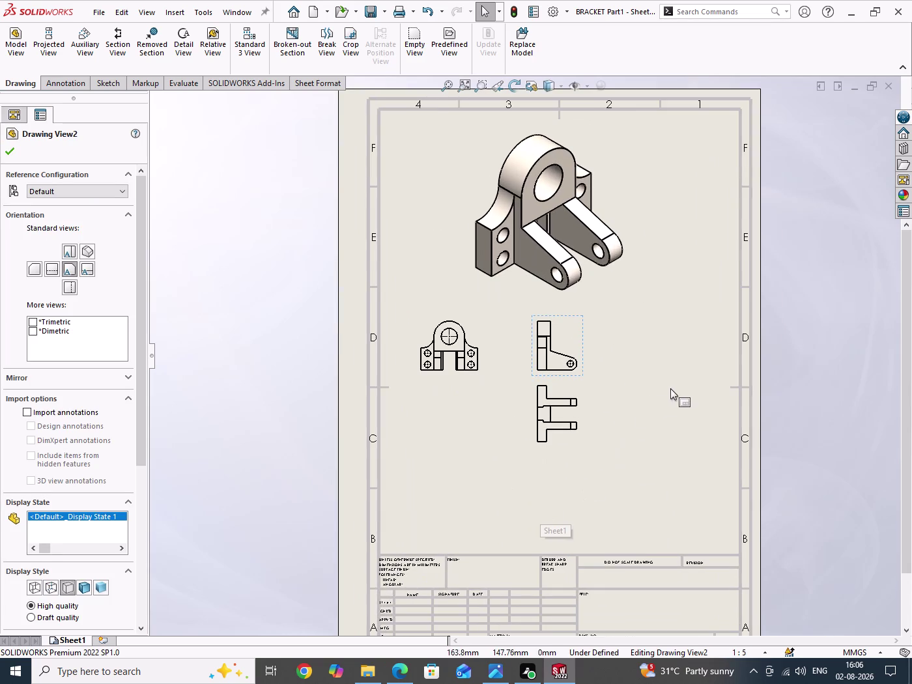
Delete the side view and the top view, confirming each deletion.
right_click(583, 349)
click(614, 502)
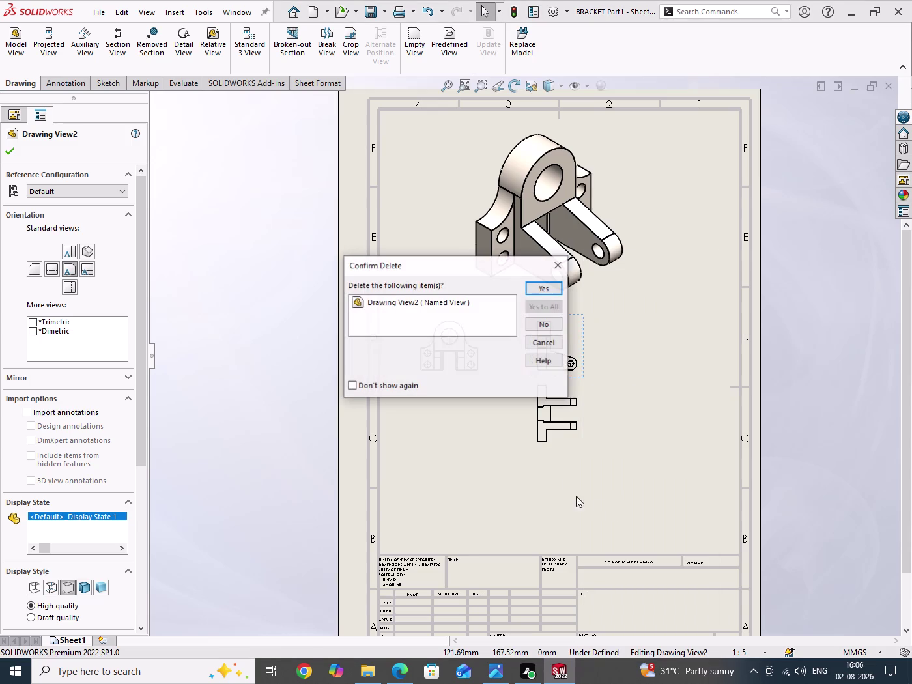
click(546, 292)
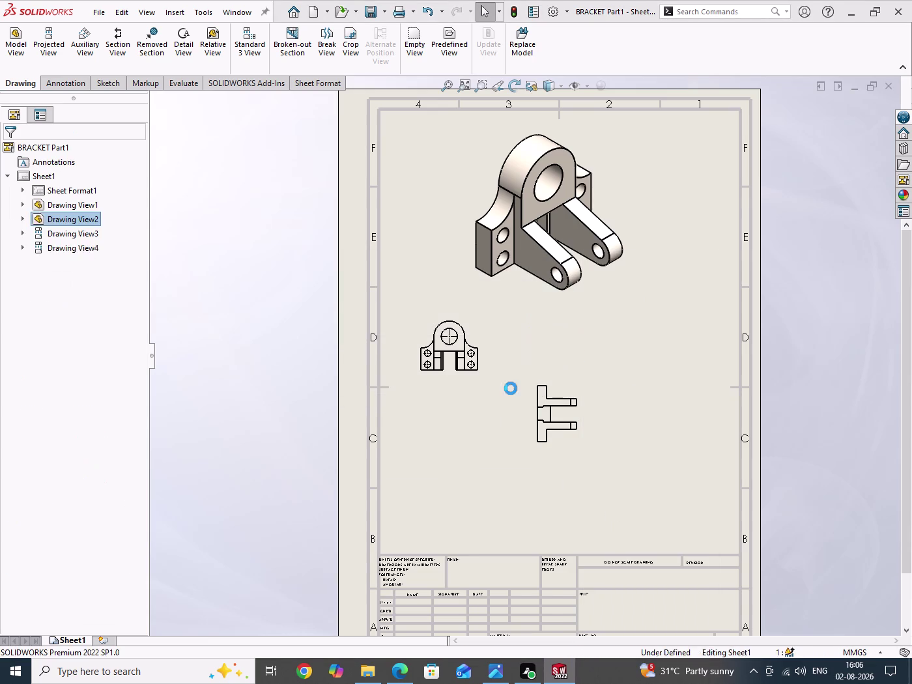
drag(450, 419, 464, 476)
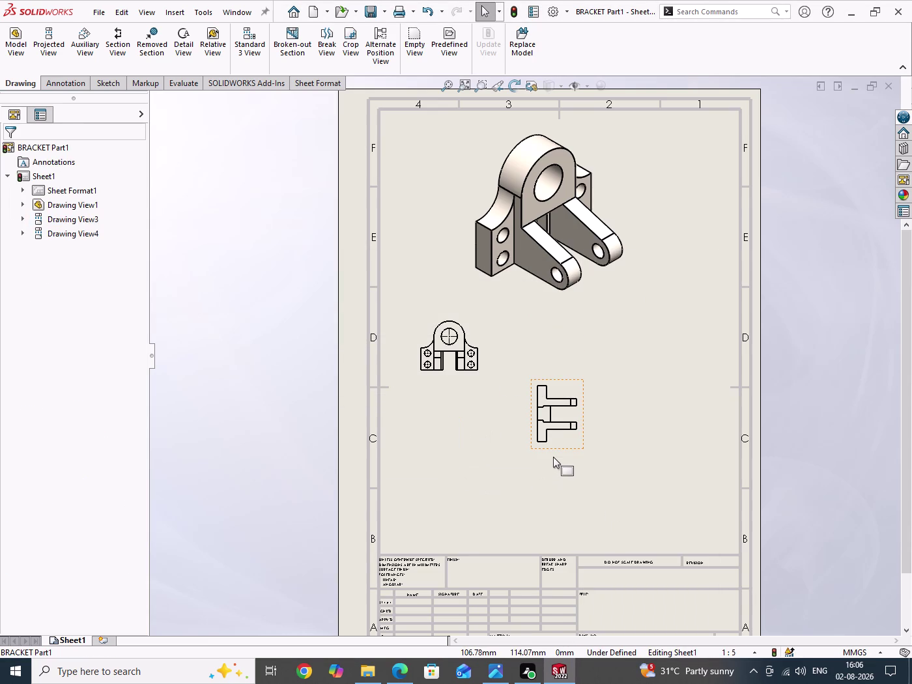
right_click(553, 457)
click(588, 499)
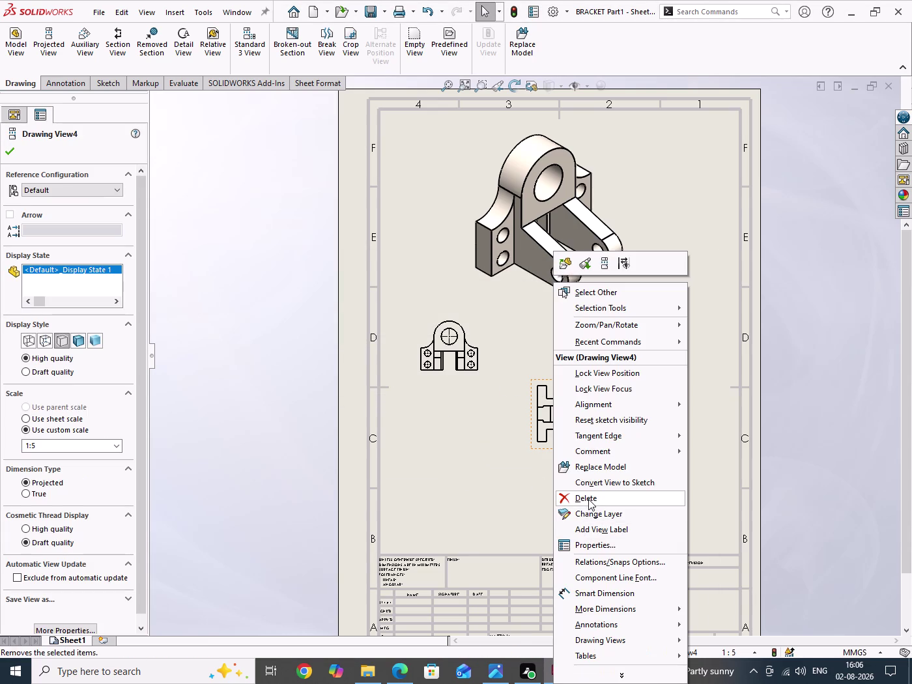
click(551, 290)
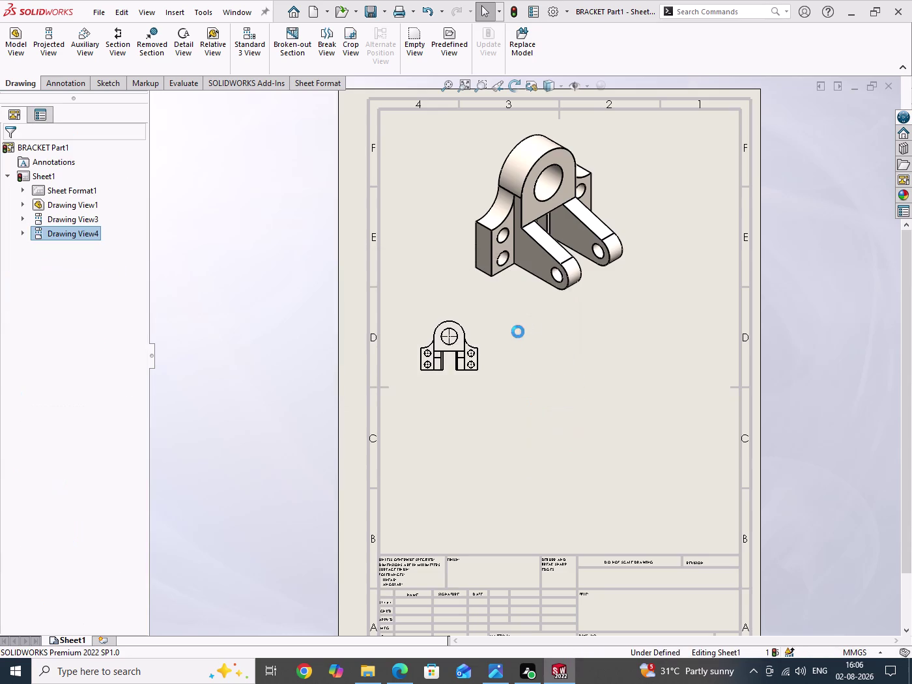
scroll(down, 3)
scroll(down, 3)
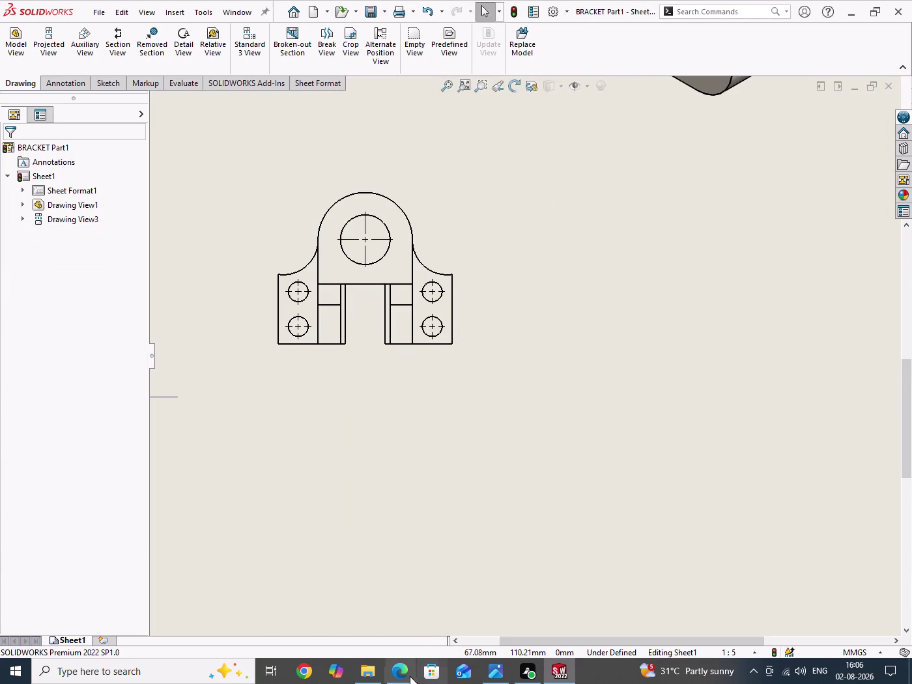
Check the reference drawing PDF, then return to the bracket drawing.
click(406, 676)
click(405, 676)
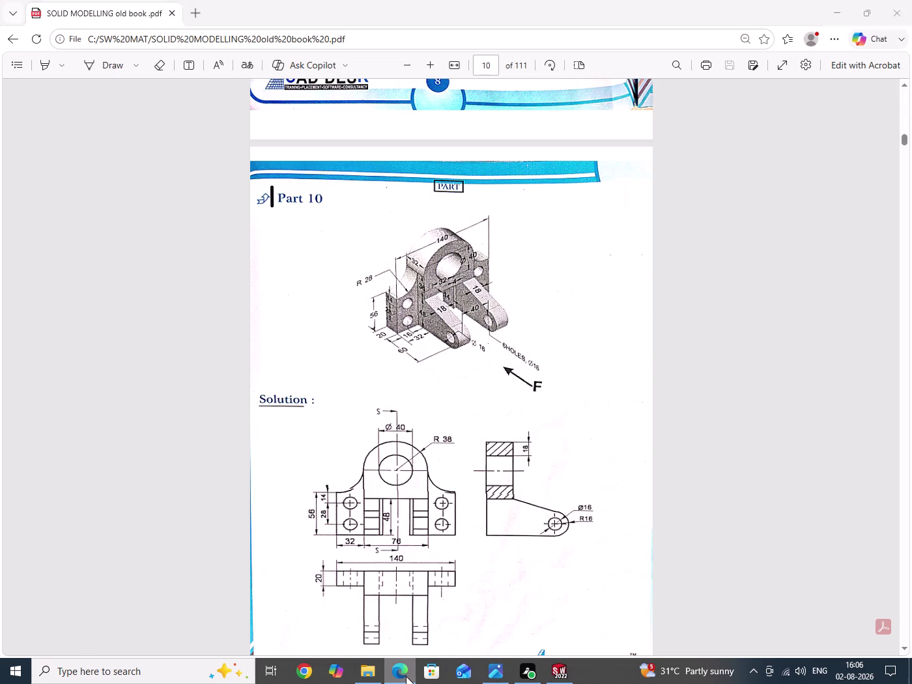
click(505, 678)
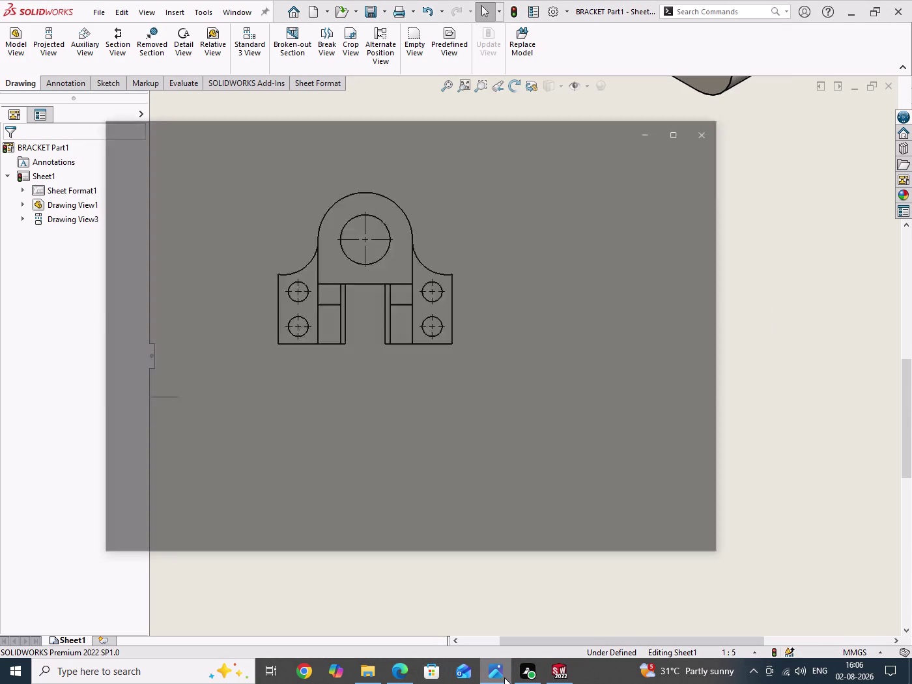
click(504, 677)
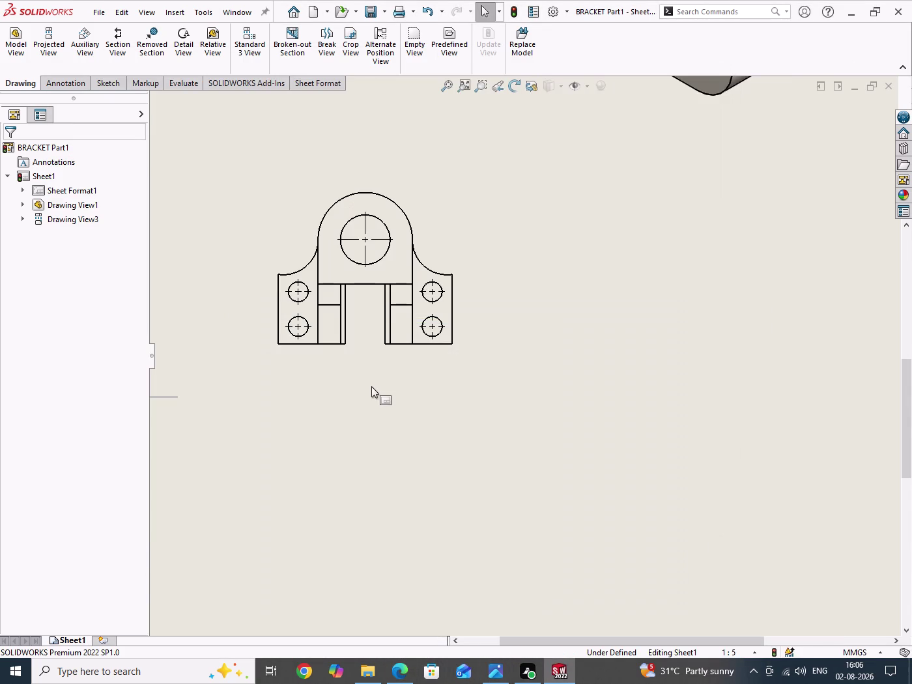
Nudge the front view down and to the right below the isometric view.
scroll(up, 3)
scroll(up, 3)
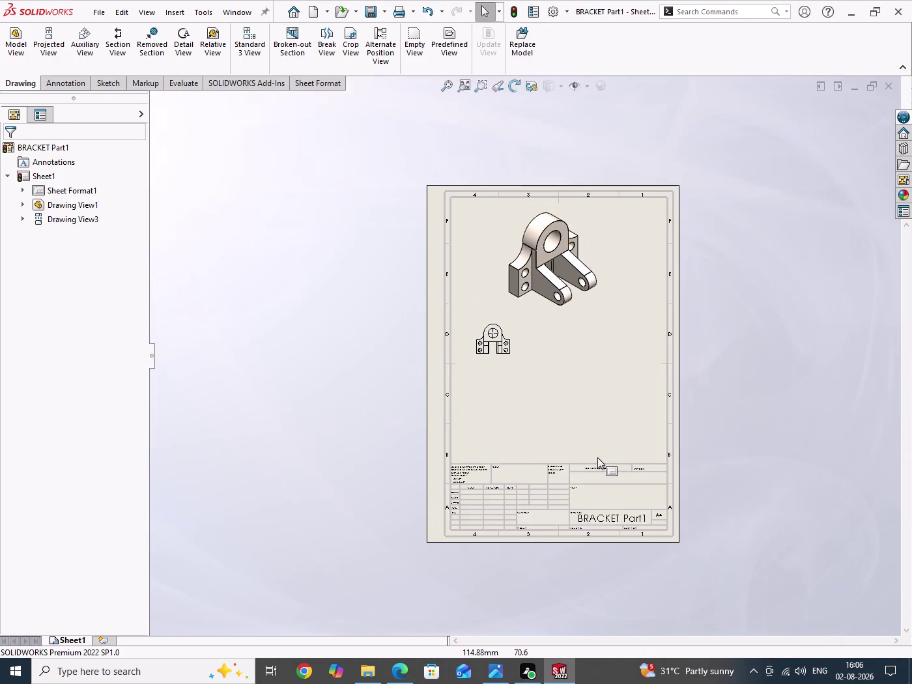
scroll(down, 3)
drag(564, 368, 596, 413)
drag(438, 304, 454, 327)
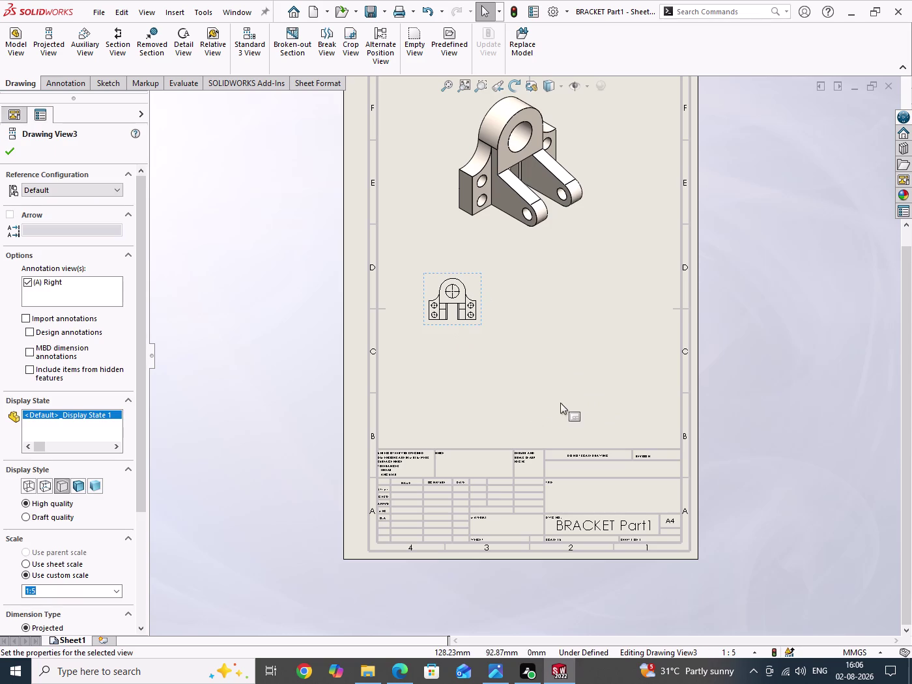
drag(466, 398, 555, 417)
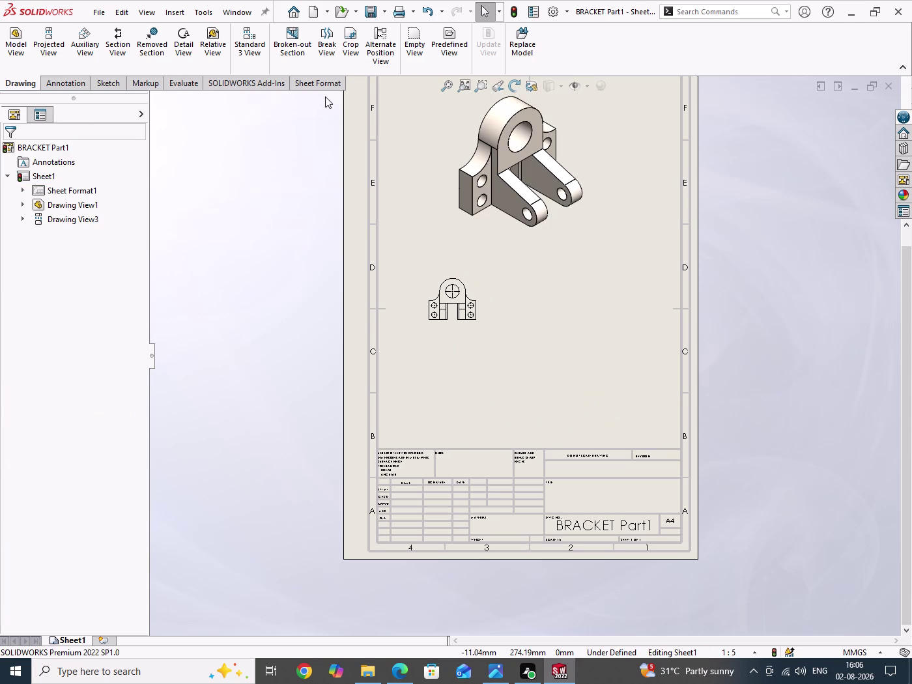
click(513, 11)
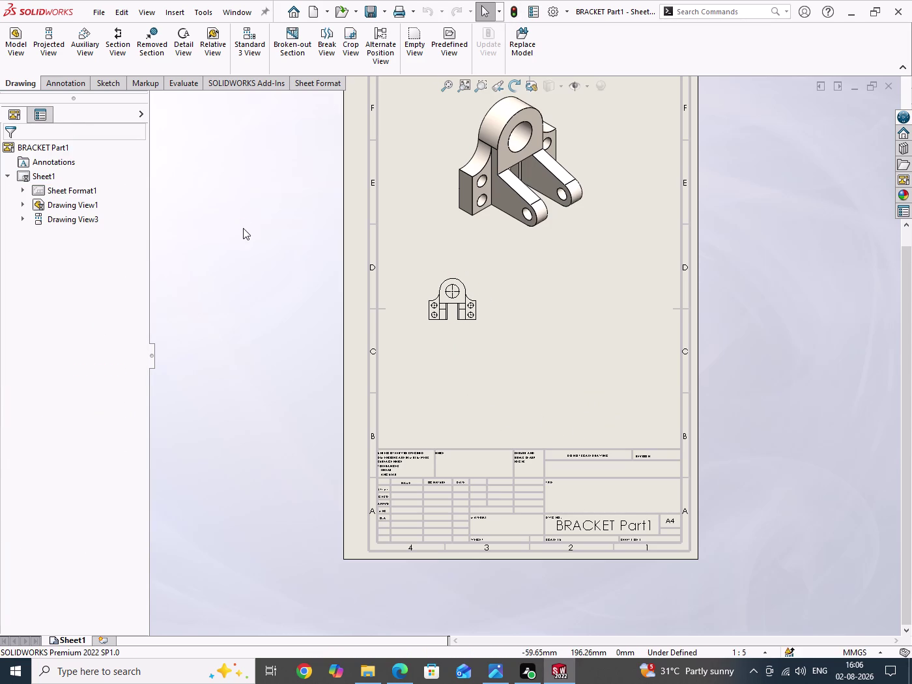
drag(242, 229, 256, 362)
Save the drawing as BRACKET Part1, reviewing the file-type list.
key(ctrl+s)
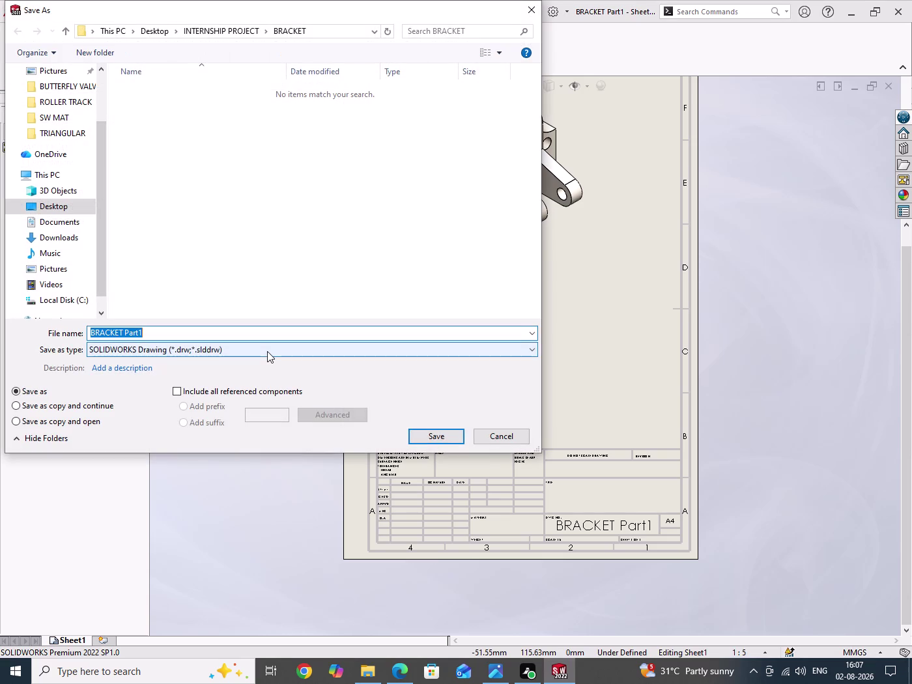
click(421, 439)
drag(543, 338, 551, 345)
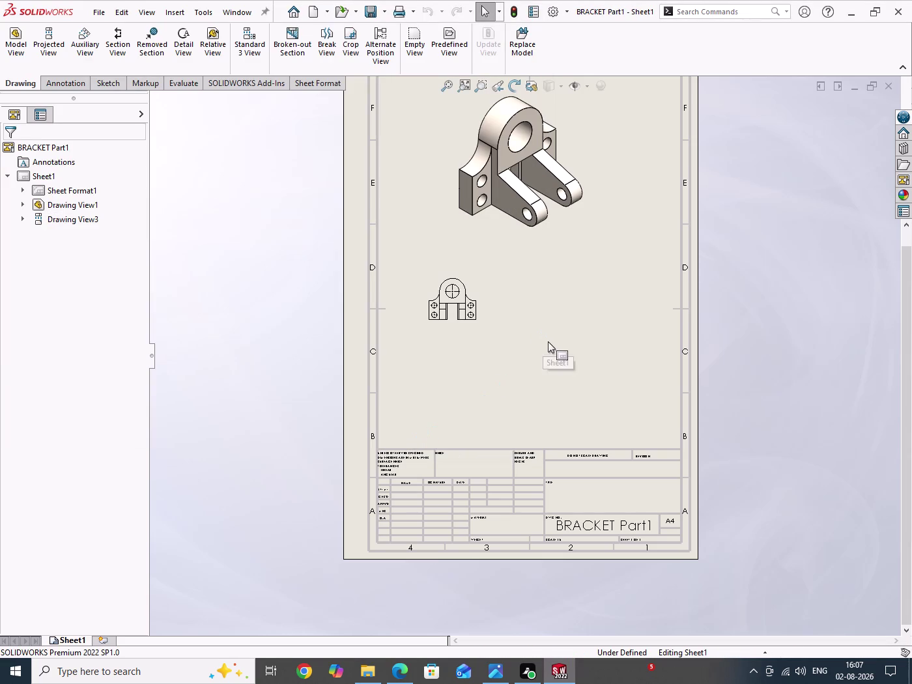
drag(551, 345, 586, 397)
Project a side view from the front view and move it right of the front view.
click(41, 52)
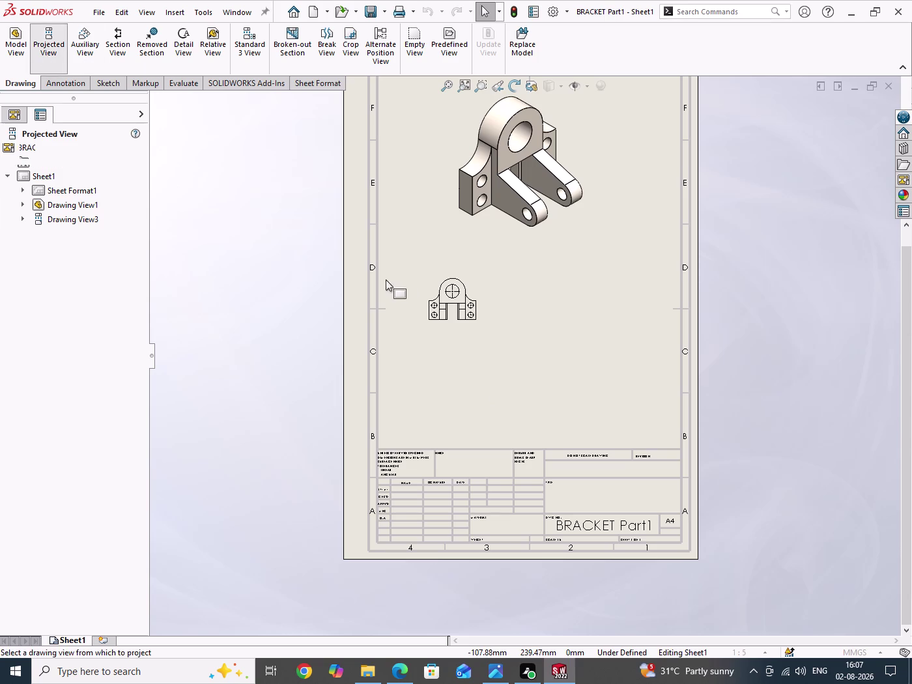
click(470, 289)
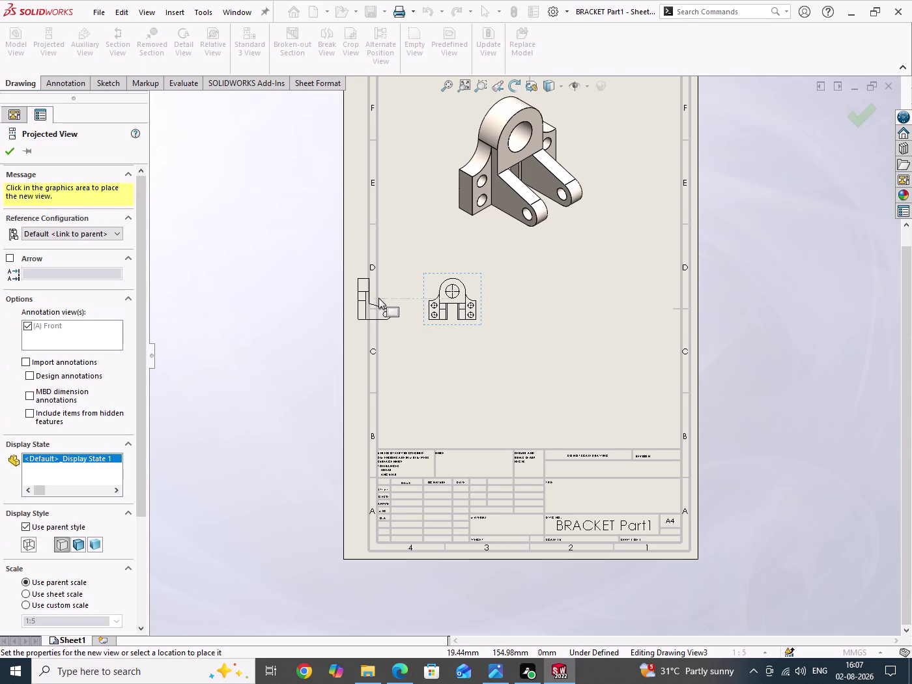
click(392, 298)
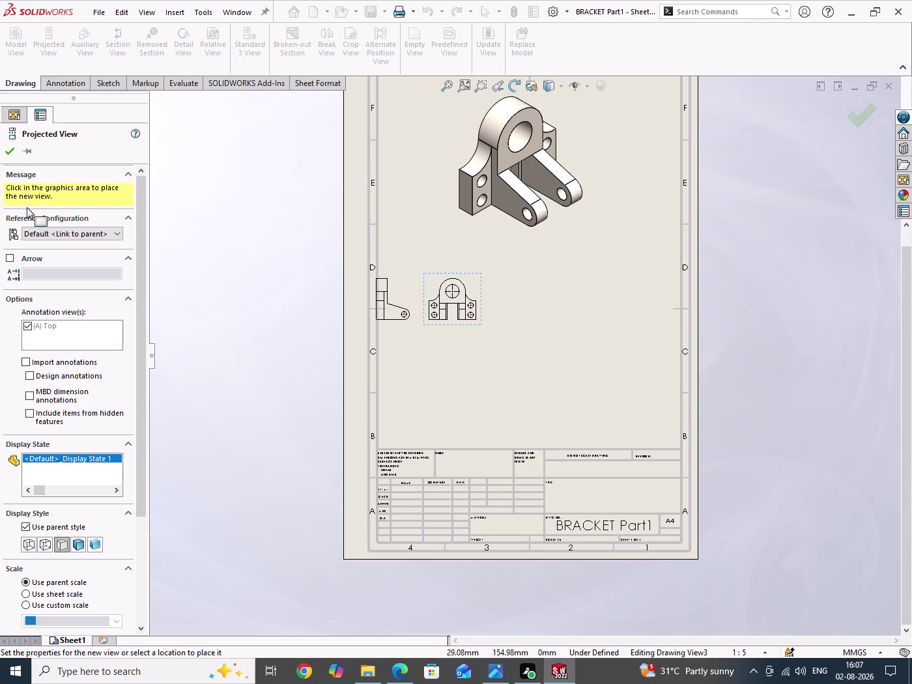
click(9, 155)
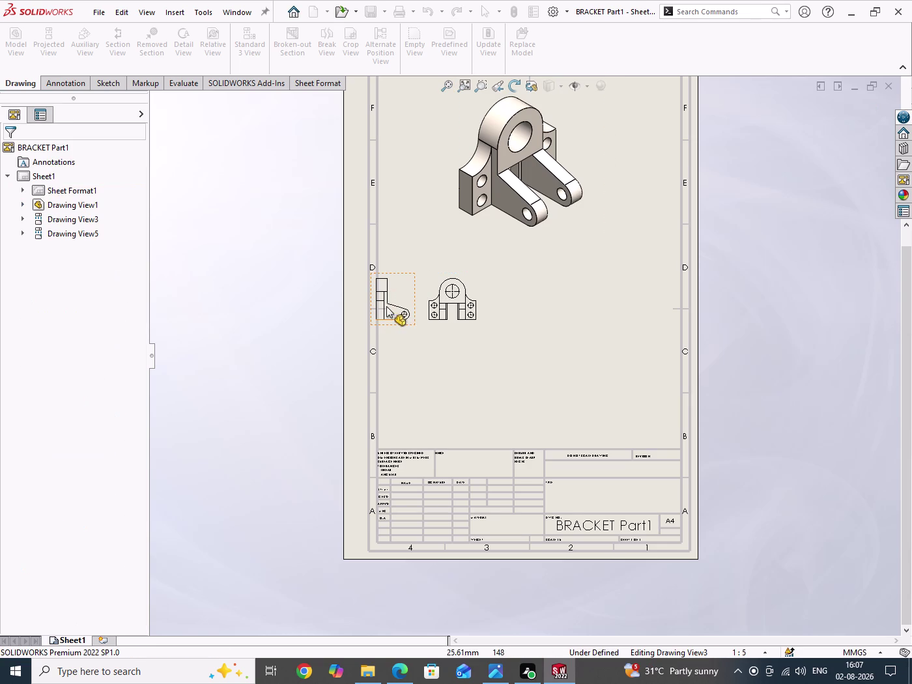
drag(397, 326, 548, 335)
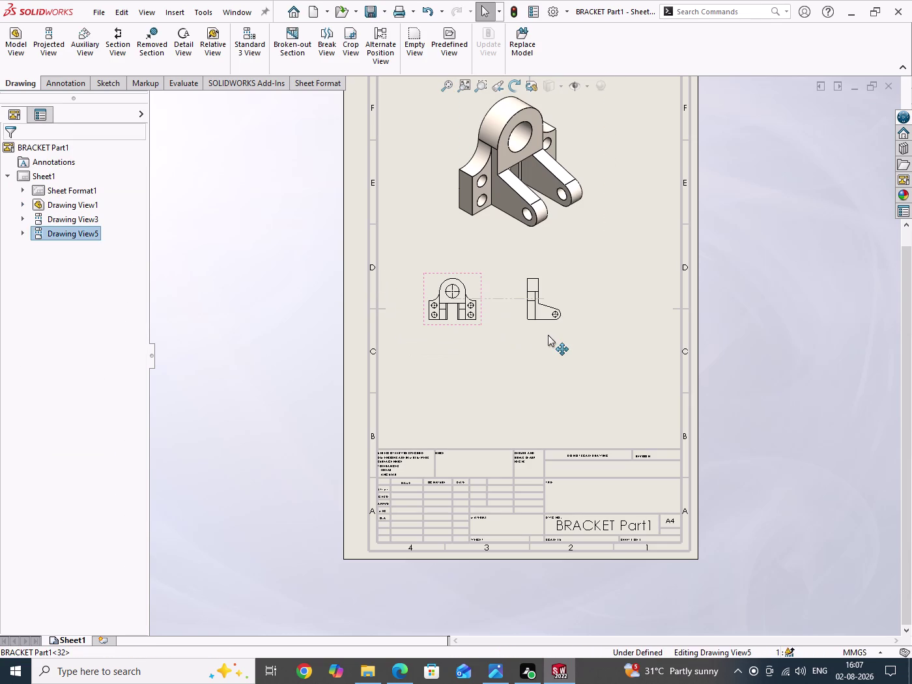
drag(548, 335, 538, 340)
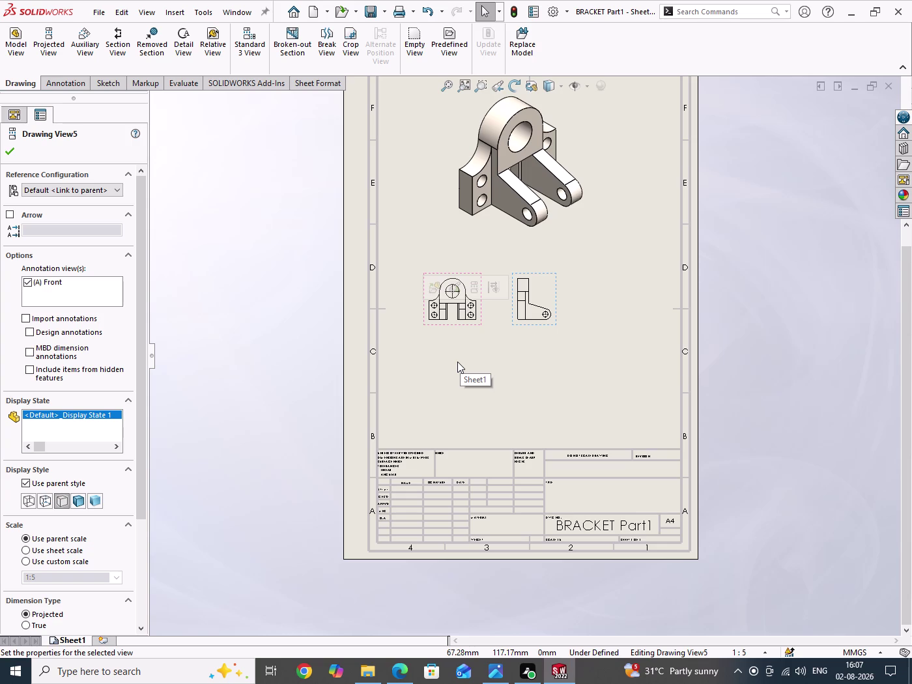
drag(757, 265, 773, 458)
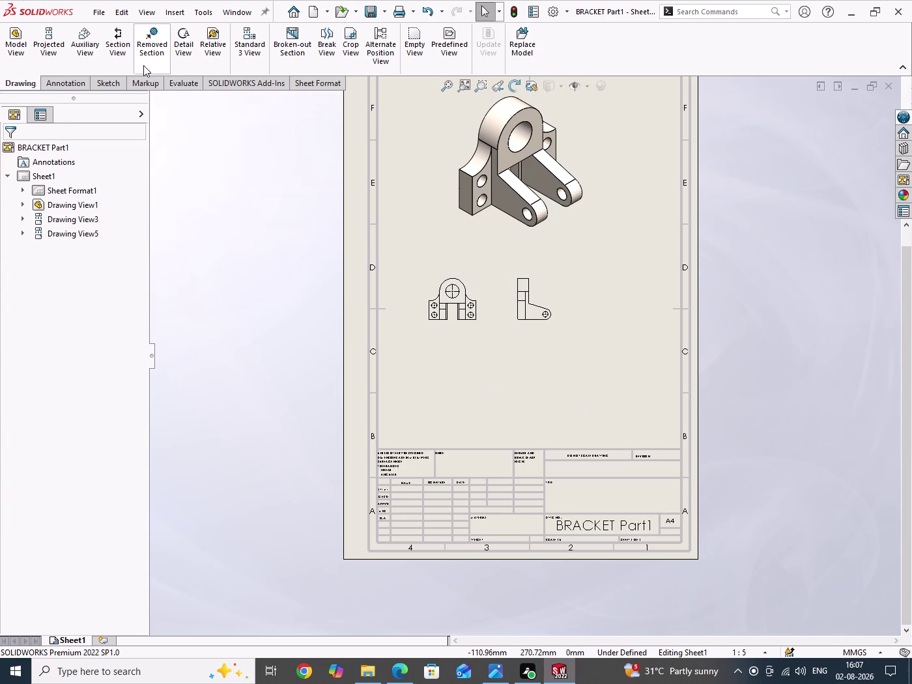
Project a second view from the front view and place it below.
click(45, 44)
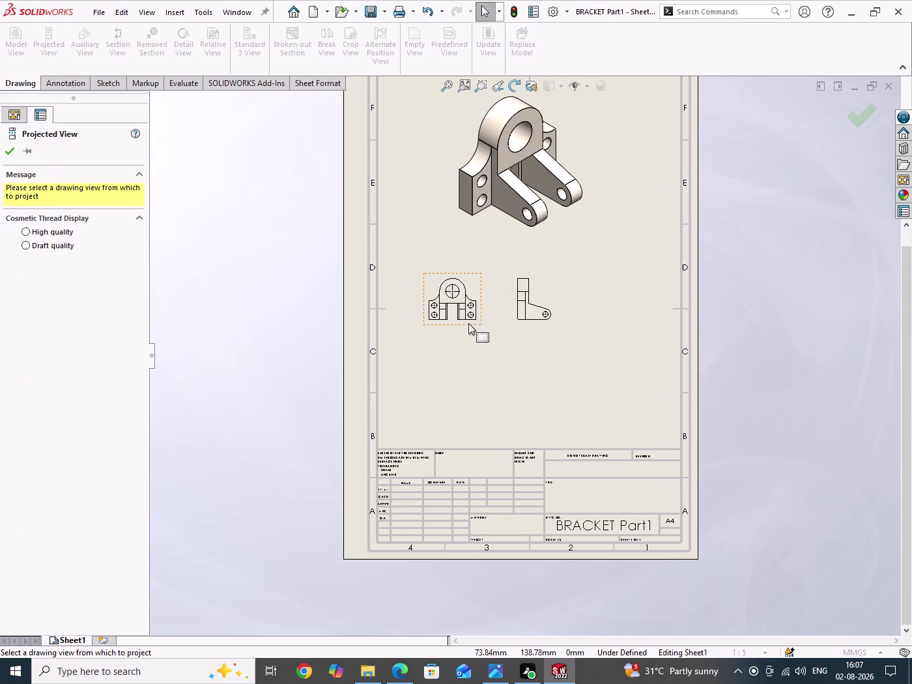
click(473, 288)
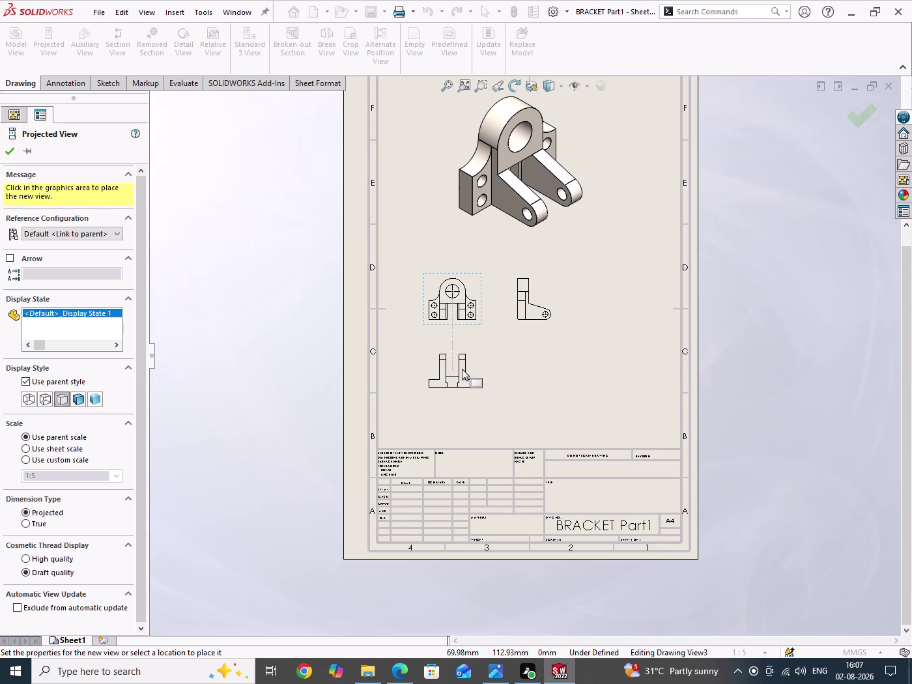
click(462, 369)
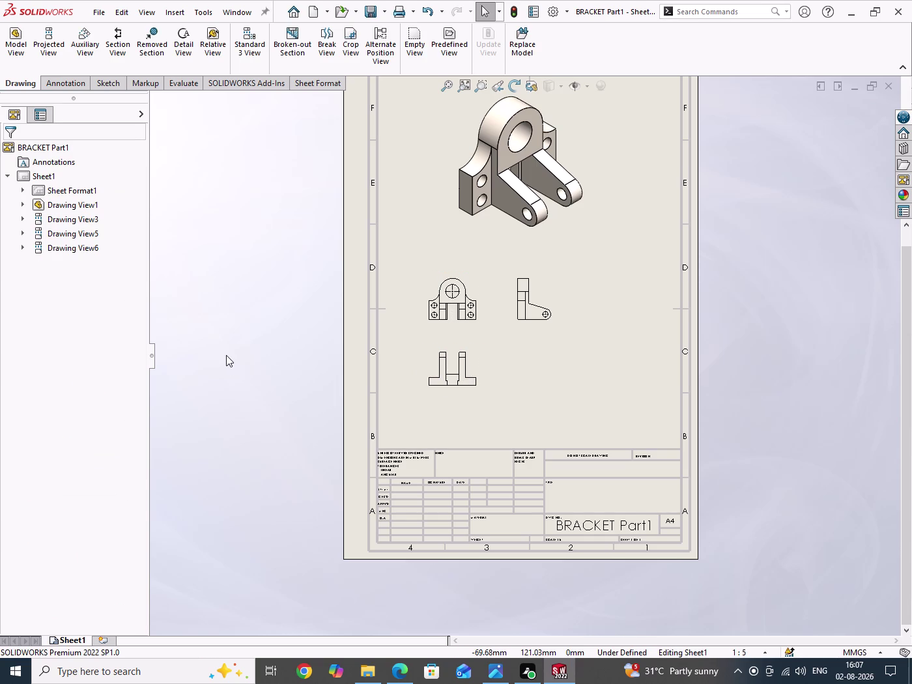
Select Drawing View6 and review its arrow settings in the PropertyManager.
click(492, 676)
click(492, 677)
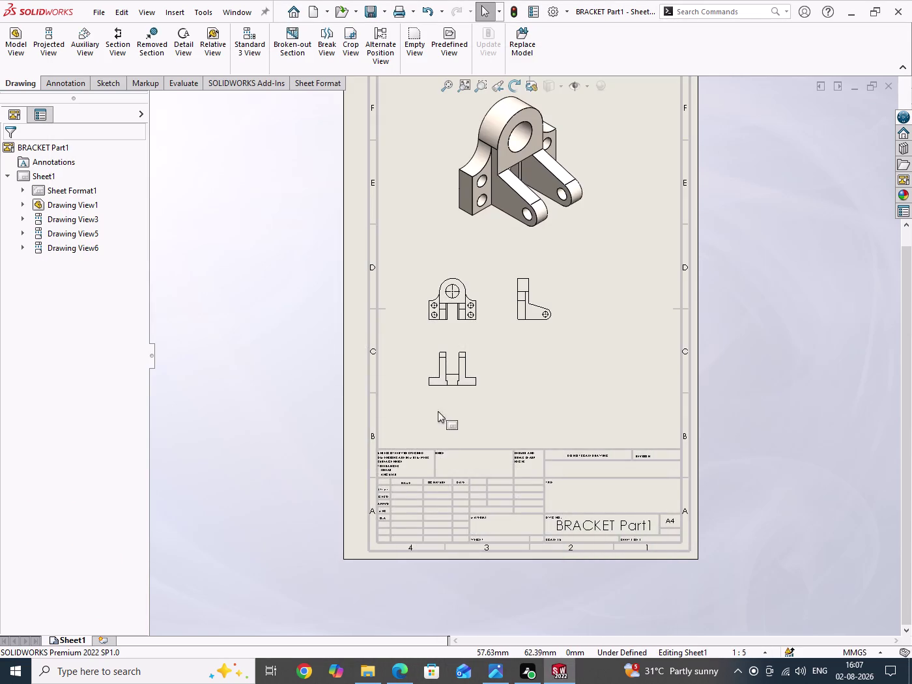
scroll(down, 3)
scroll(down, 3)
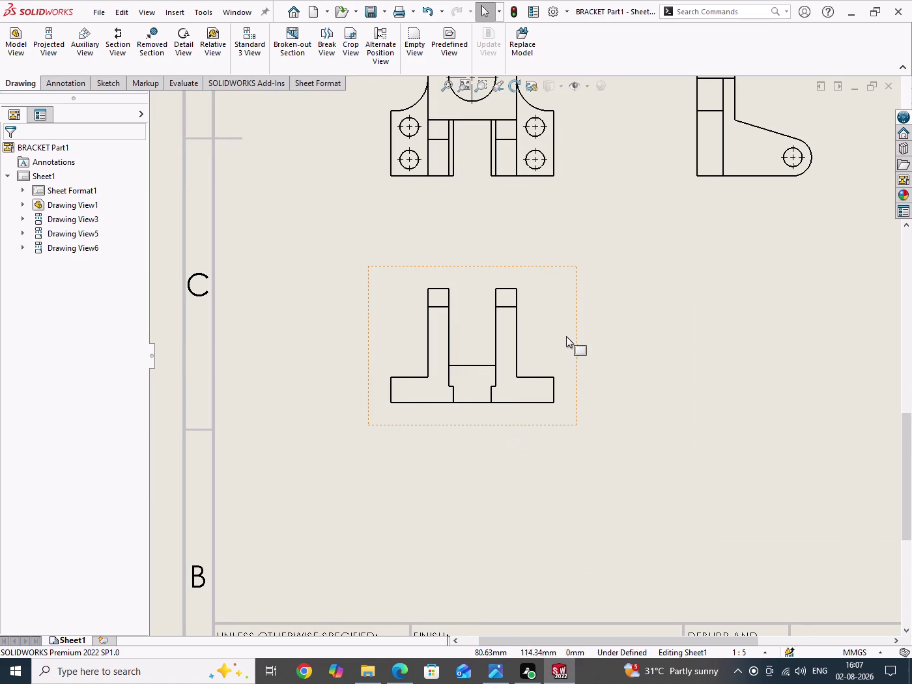
click(564, 335)
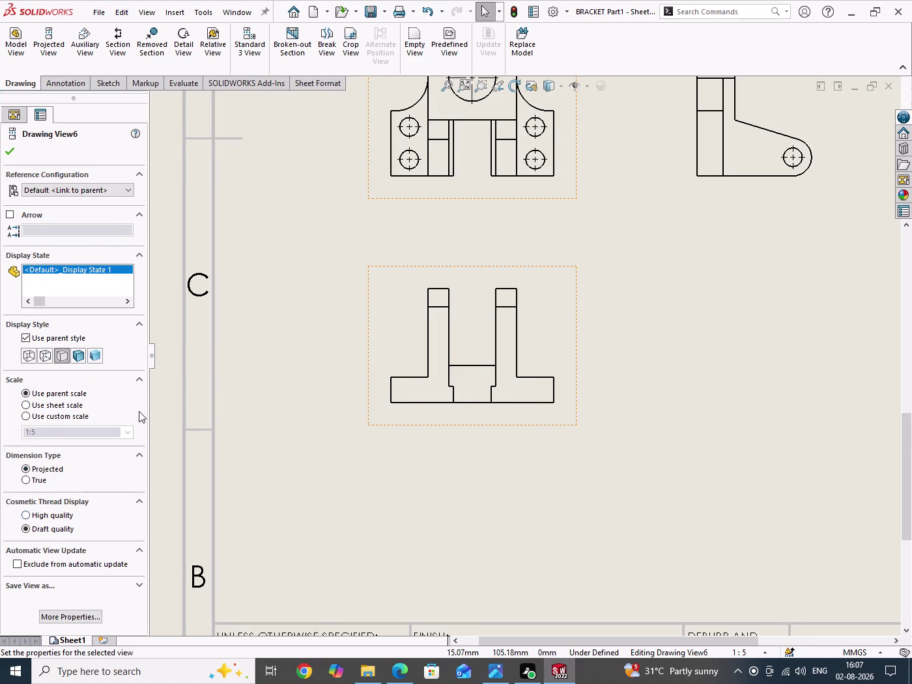
scroll(down, 3)
scroll(down, 3)
scroll(up, 3)
click(139, 211)
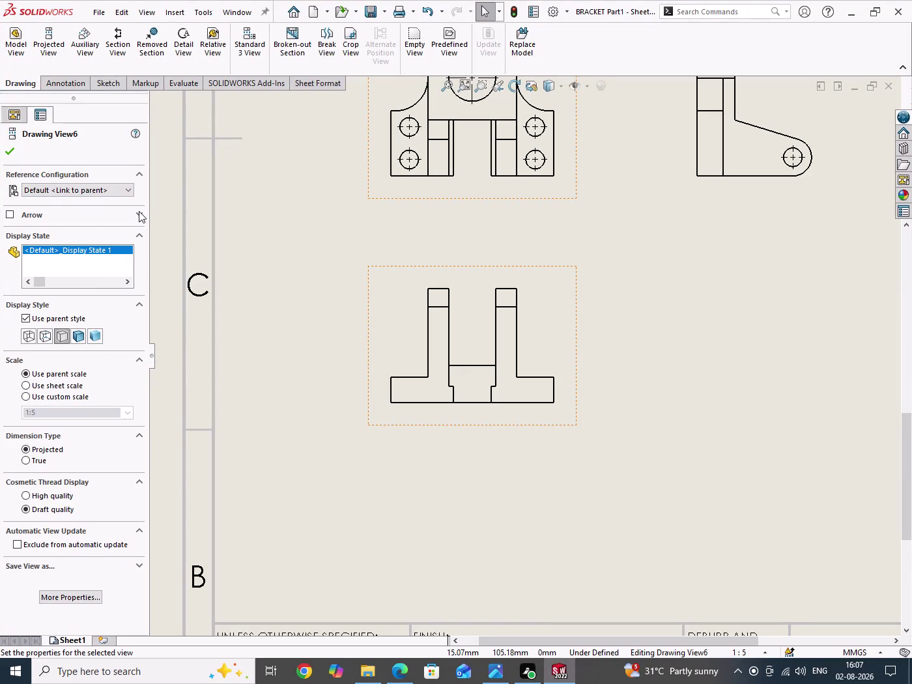
click(138, 211)
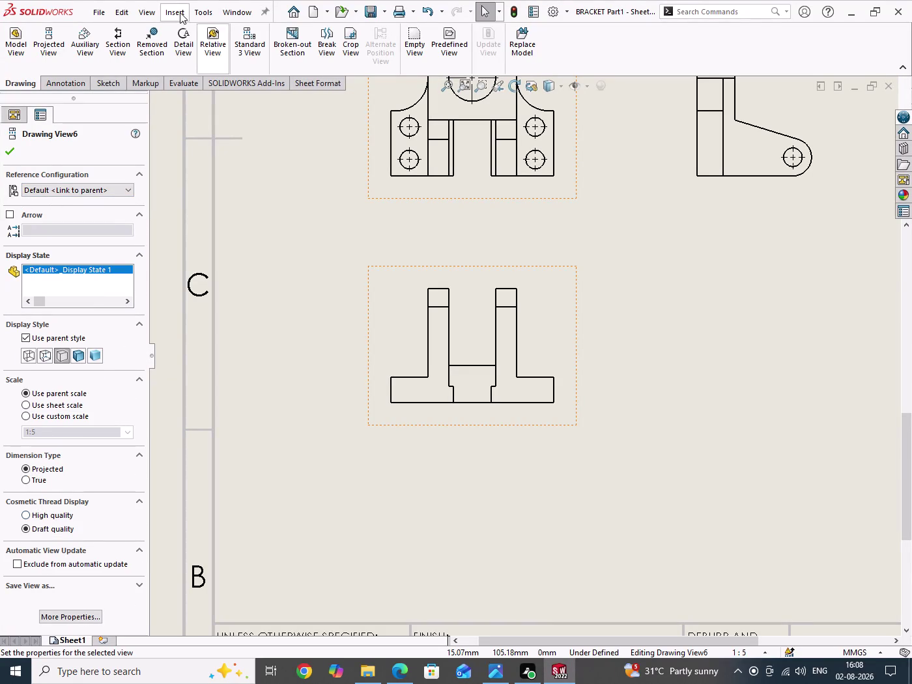
scroll(up, 3)
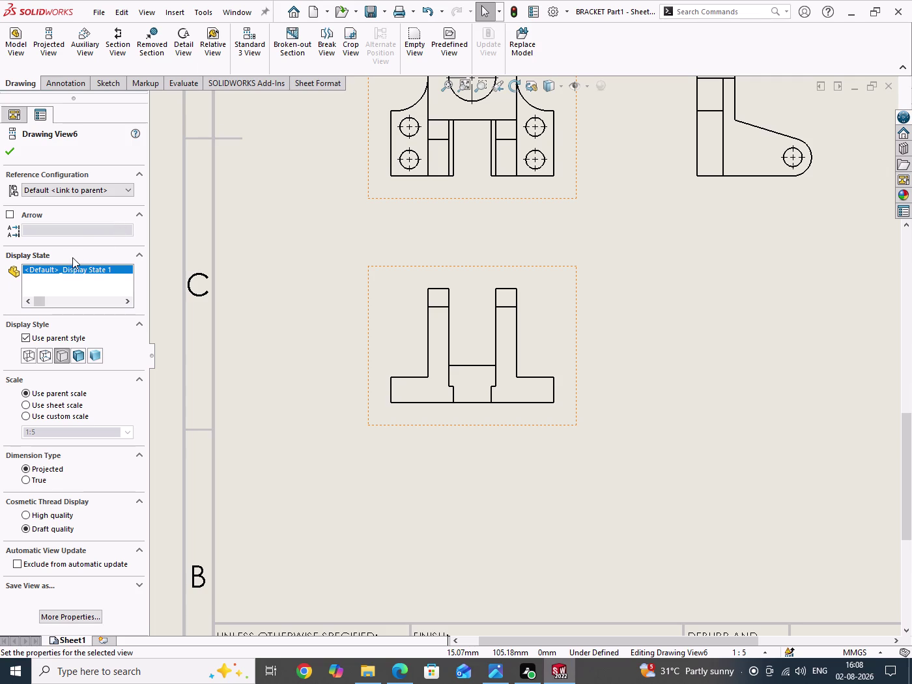
click(9, 152)
scroll(up, 3)
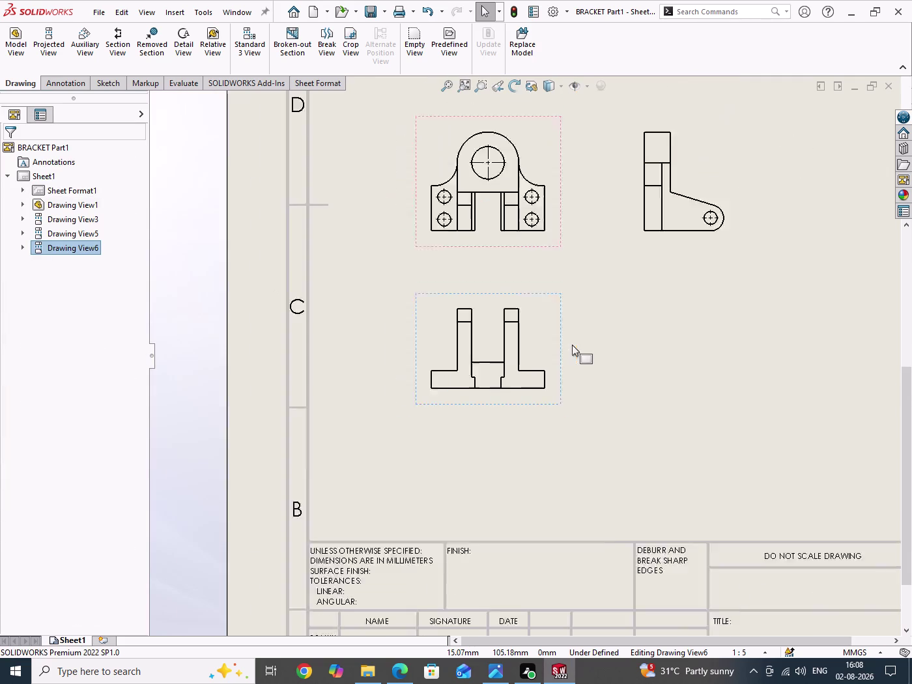
Delete Drawing View6 and bring the whole sheet back into view.
drag(688, 374, 813, 430)
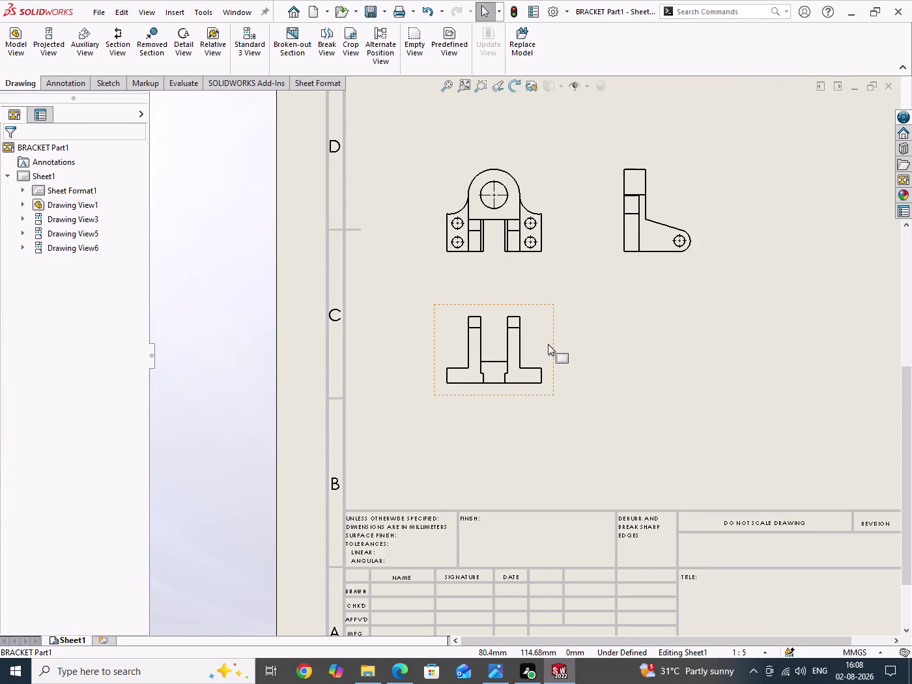
click(548, 344)
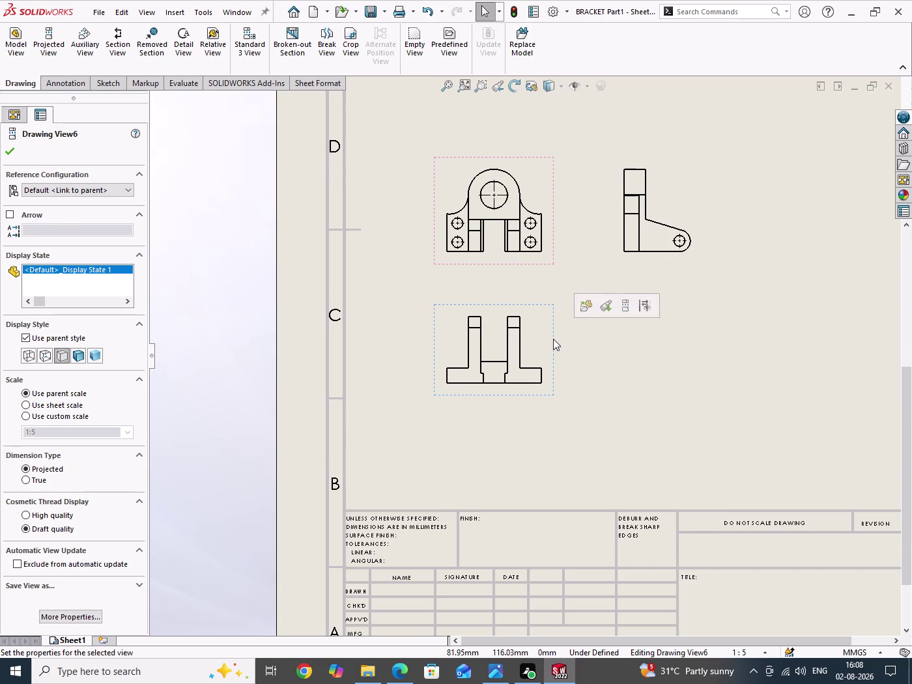
right_click(554, 338)
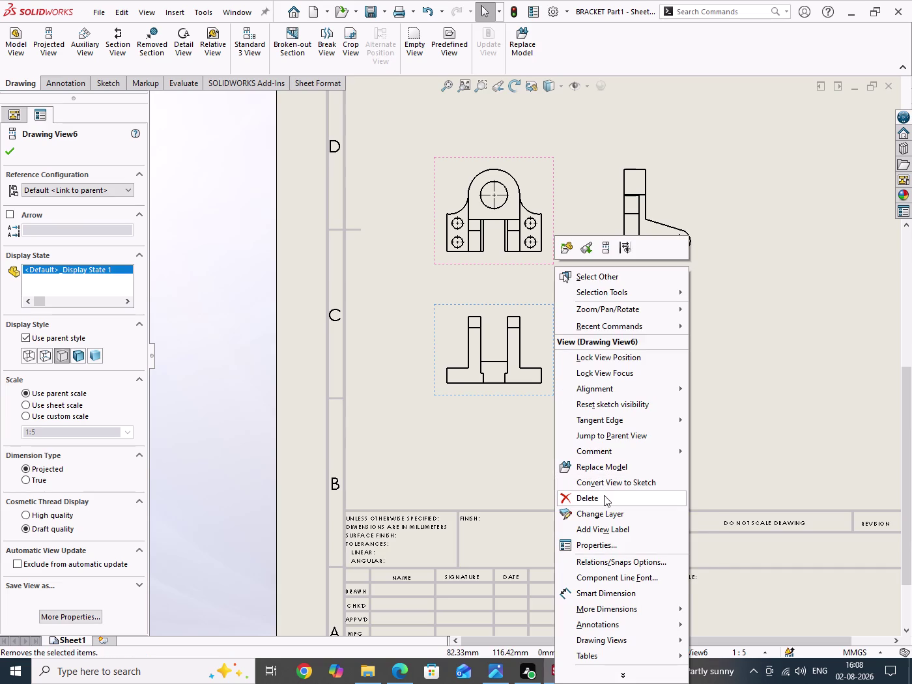
click(604, 495)
click(538, 290)
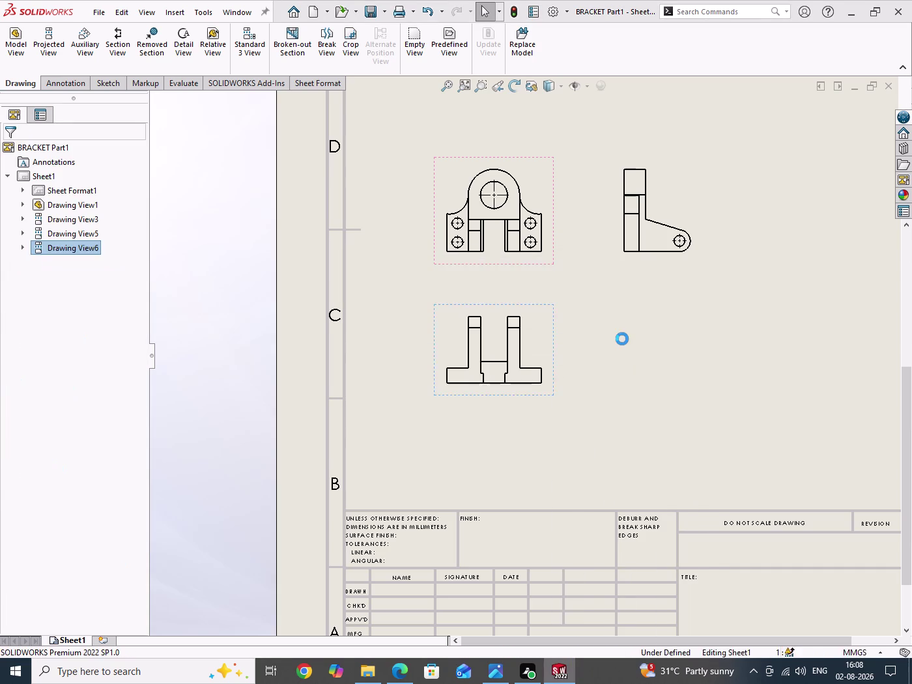
drag(622, 339, 643, 381)
scroll(up, 3)
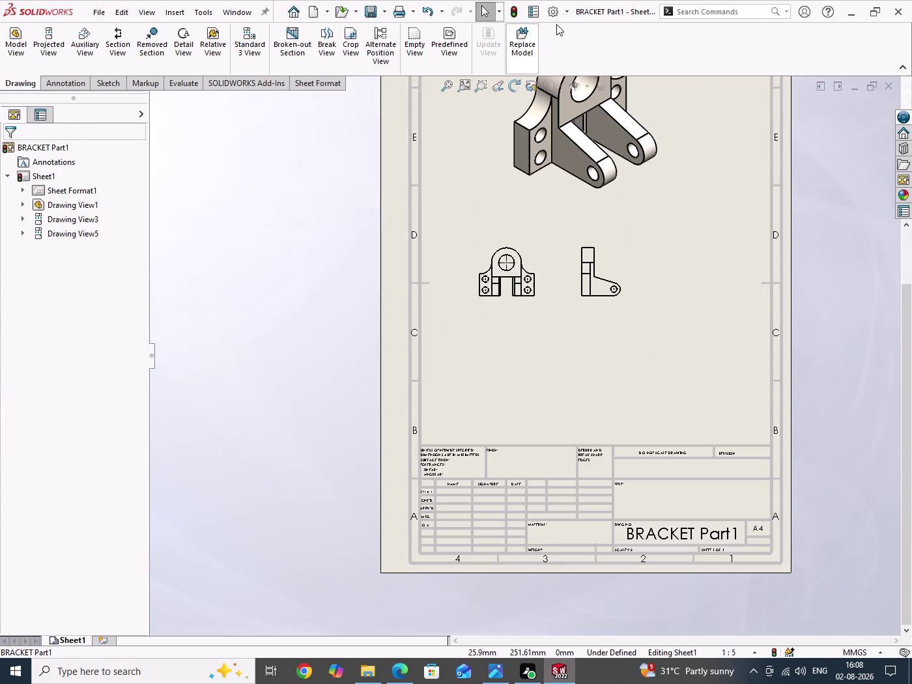
Project a top view (Drawing View7) from the front view and place it above it.
click(518, 11)
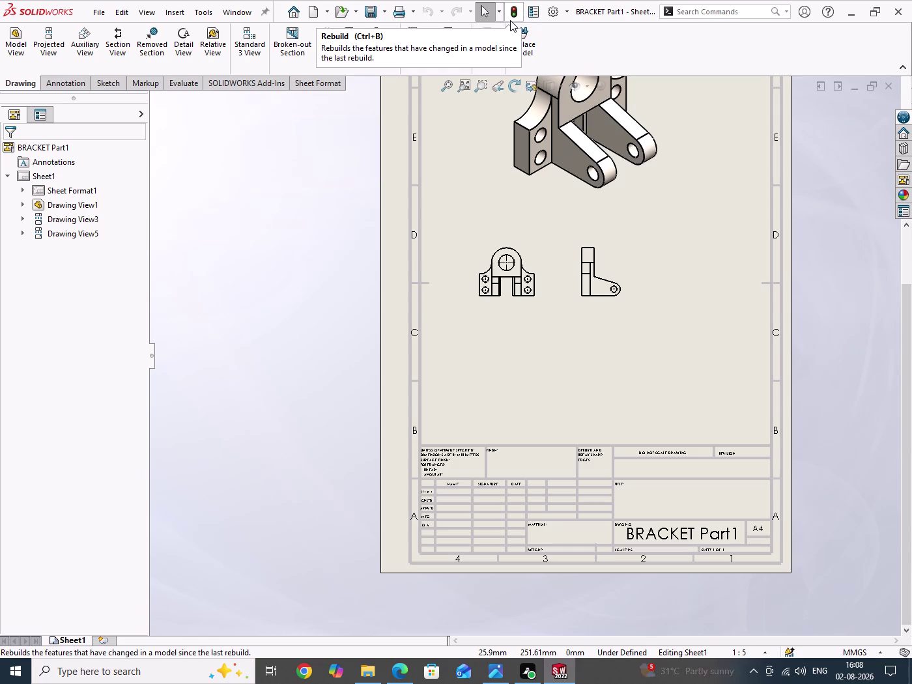
drag(259, 222, 270, 280)
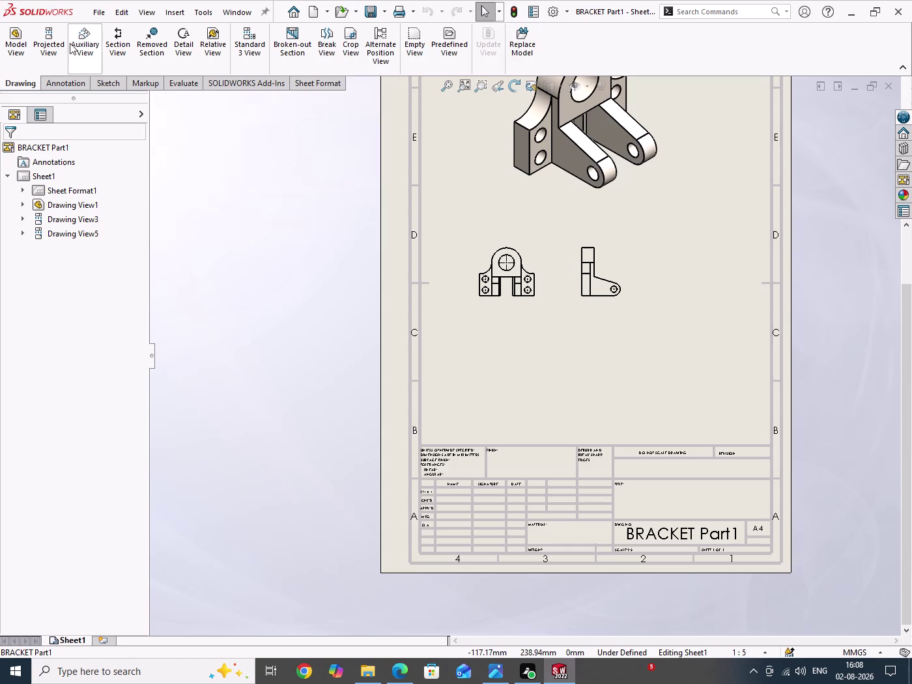
click(54, 43)
click(528, 260)
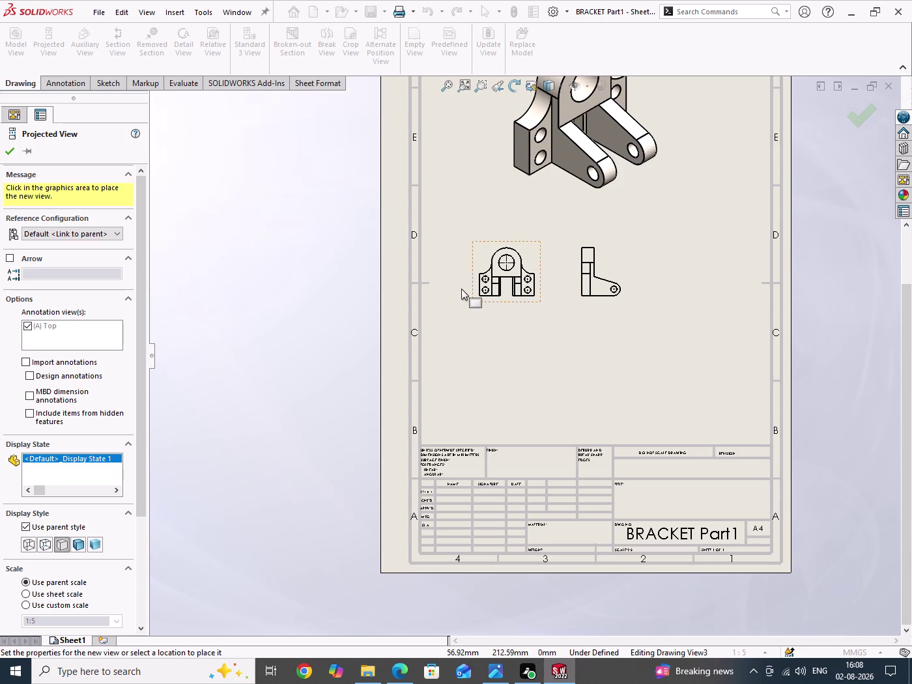
scroll(up, 3)
scroll(down, 3)
scroll(down, 3)
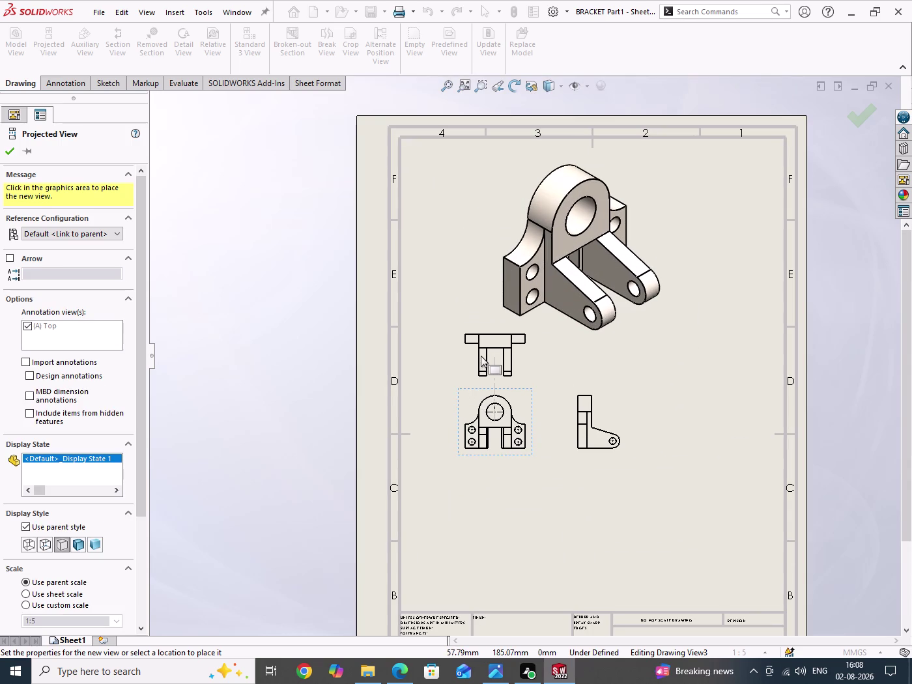
click(481, 356)
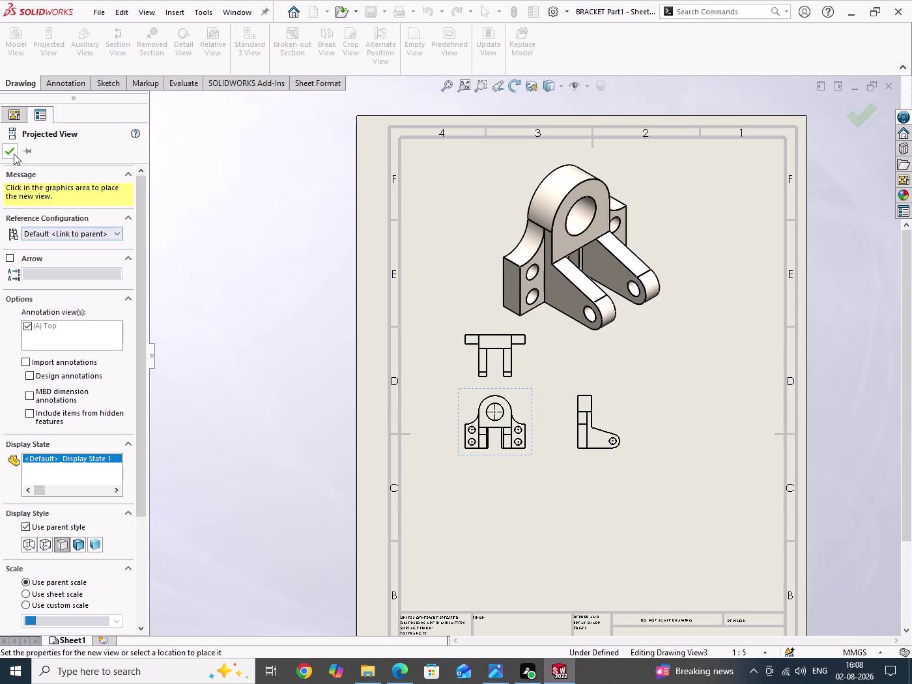
click(14, 154)
drag(728, 291, 750, 400)
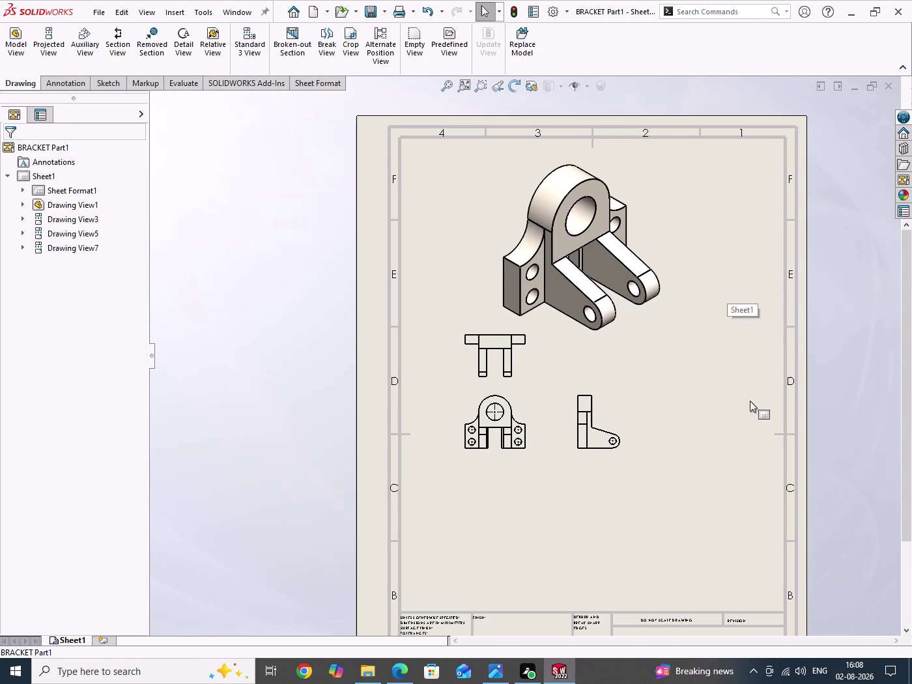
drag(750, 400, 773, 483)
scroll(up, 3)
scroll(down, 3)
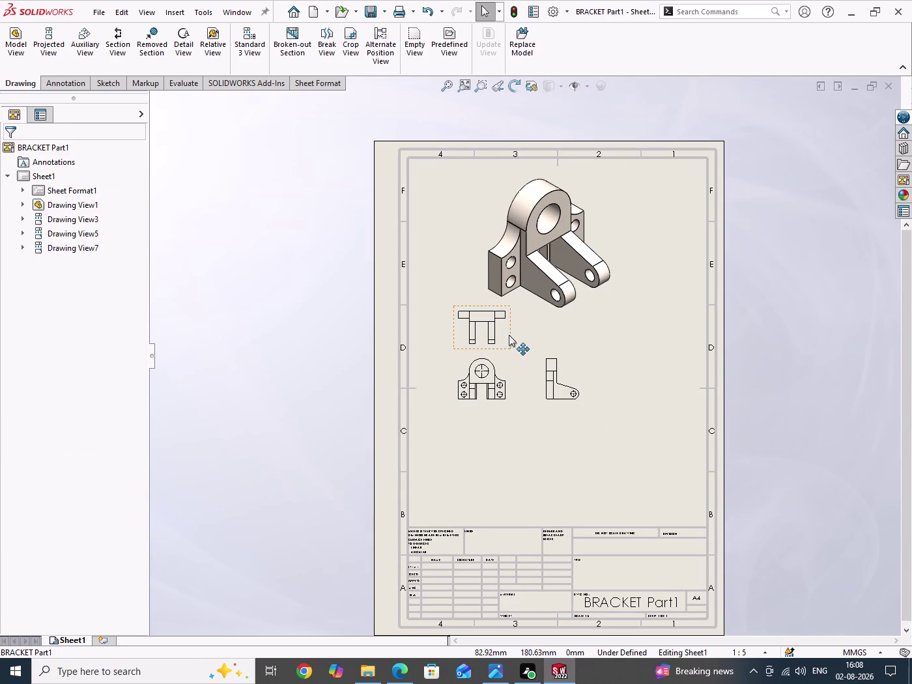
drag(509, 339, 509, 462)
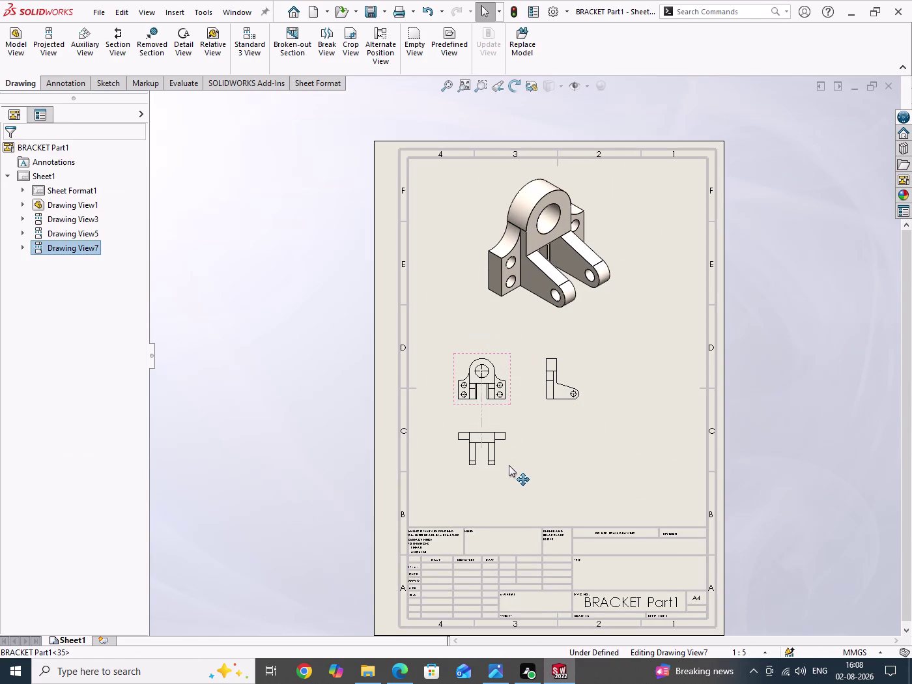
drag(508, 462, 509, 469)
drag(794, 273, 828, 475)
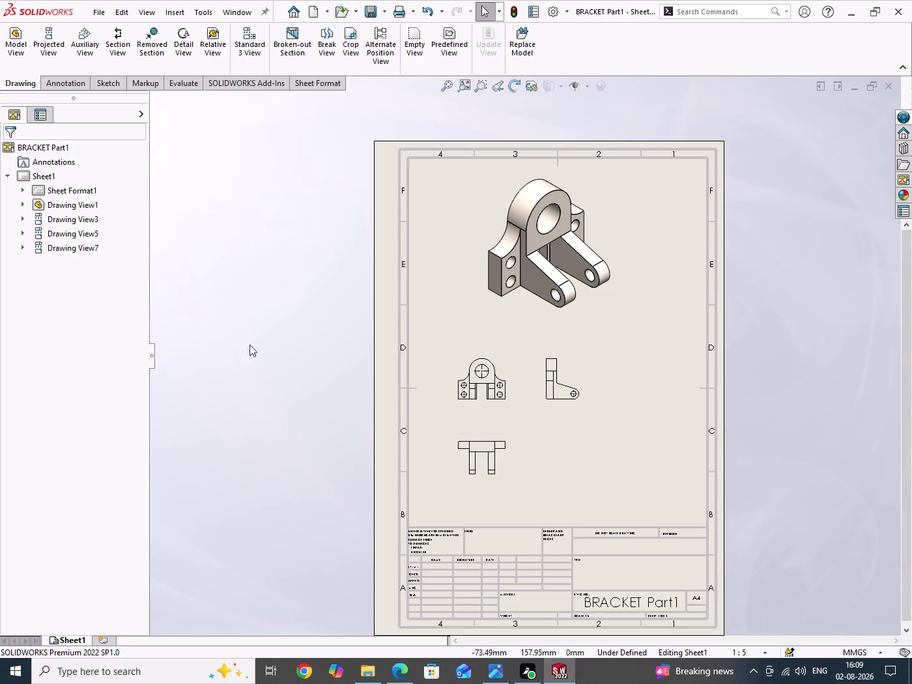
drag(251, 290, 293, 441)
scroll(down, 3)
scroll(up, 3)
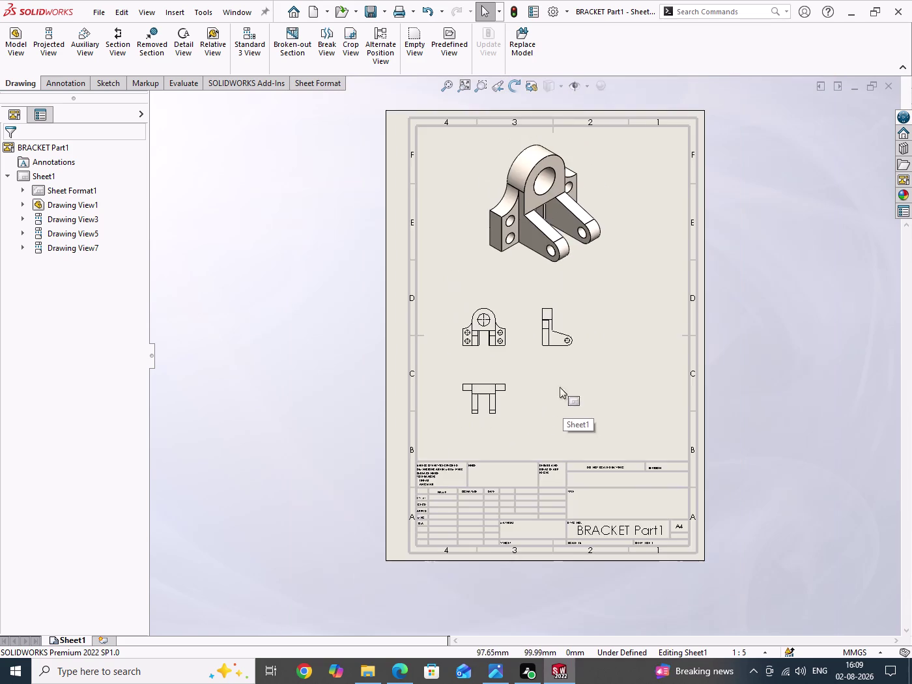
scroll(down, 3)
scroll(down, 3)
scroll(up, 3)
scroll(down, 3)
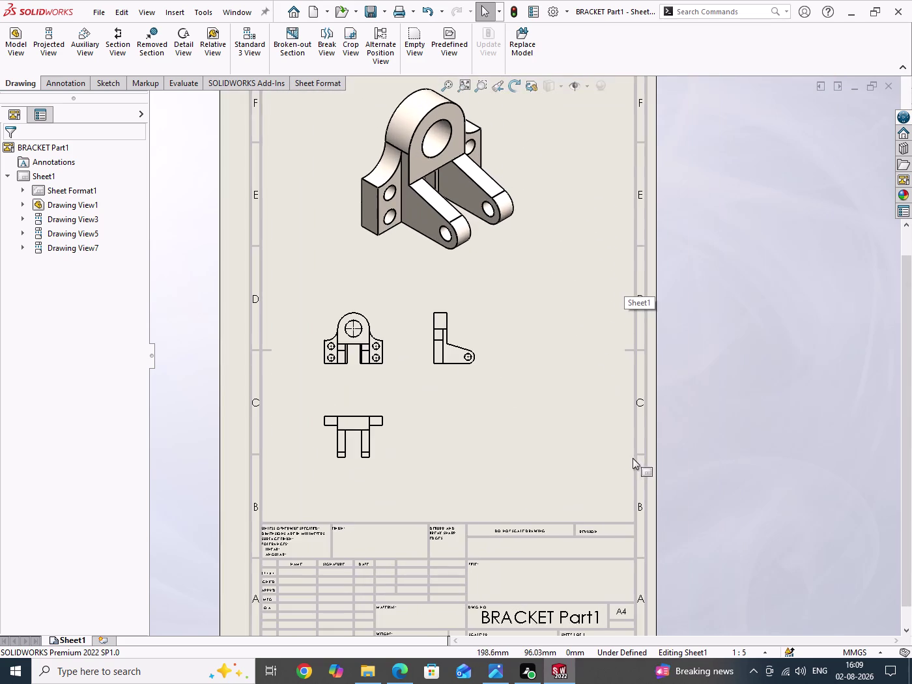
drag(541, 340, 346, 474)
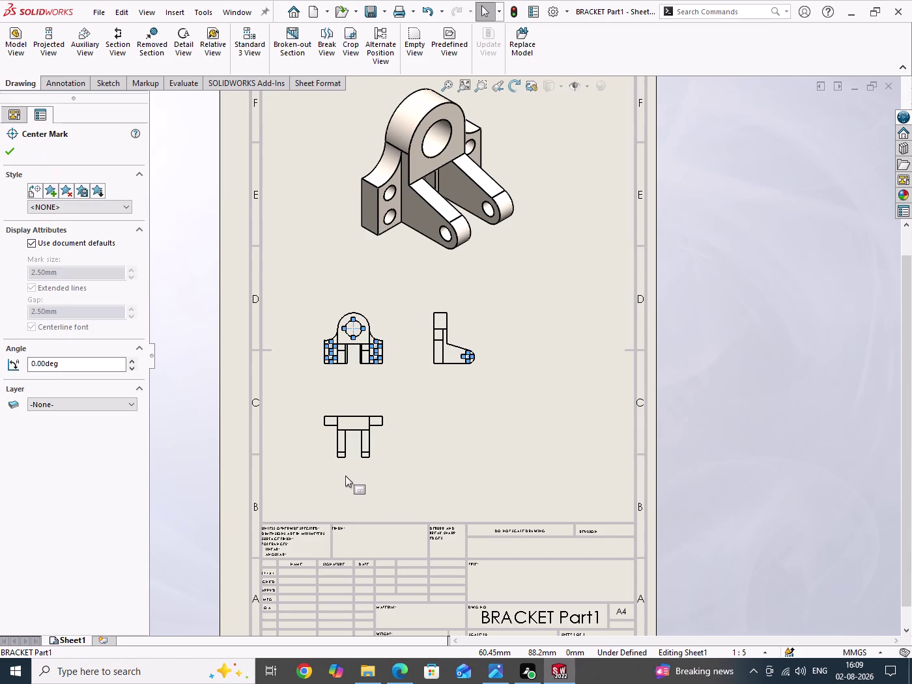
Rescale Drawing View3, the front view, and its projected views to a custom 1:2 scale.
click(570, 451)
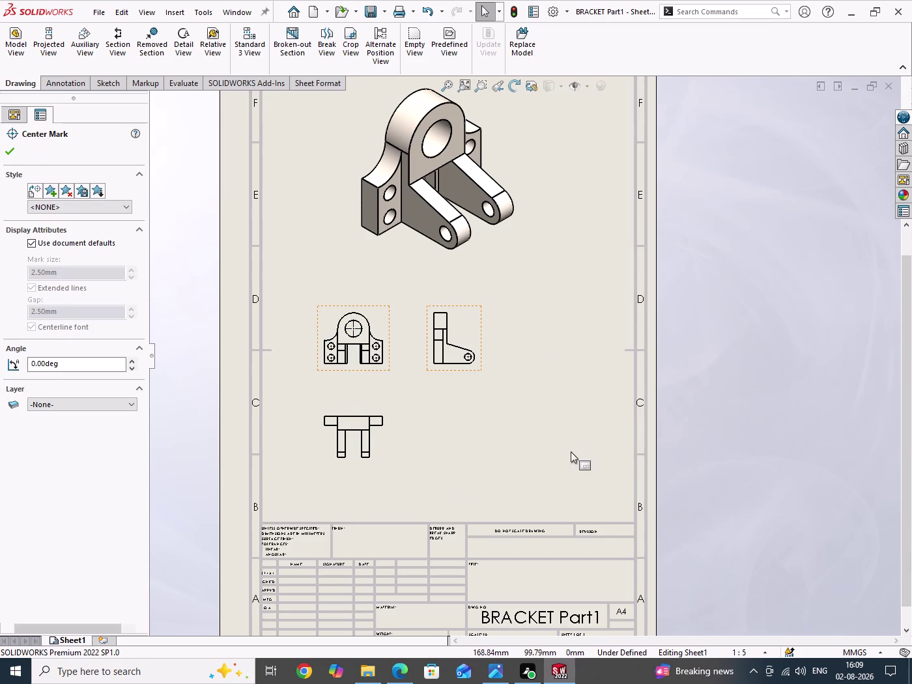
click(394, 308)
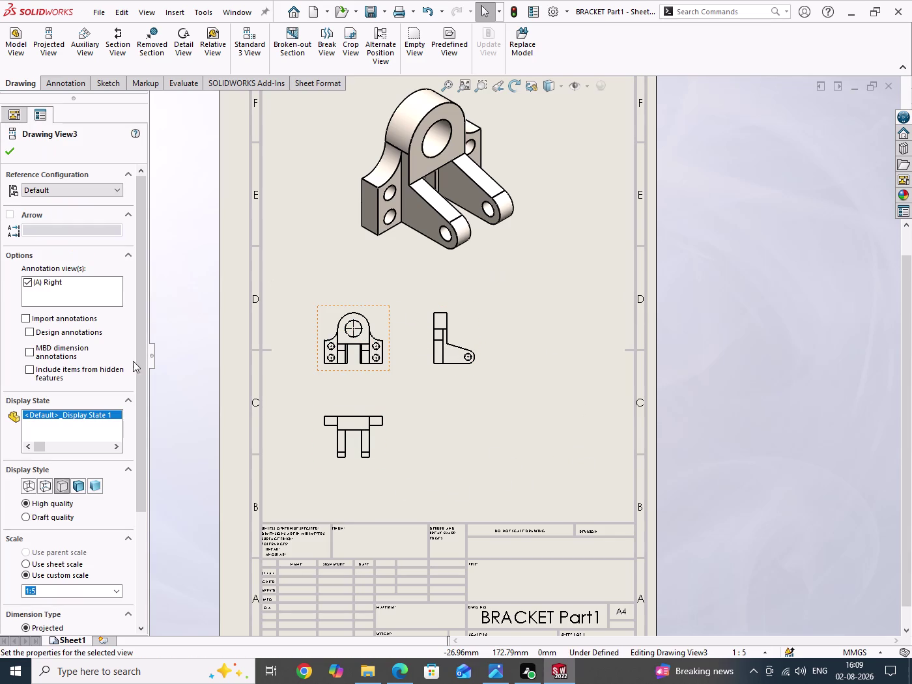
drag(146, 441, 137, 608)
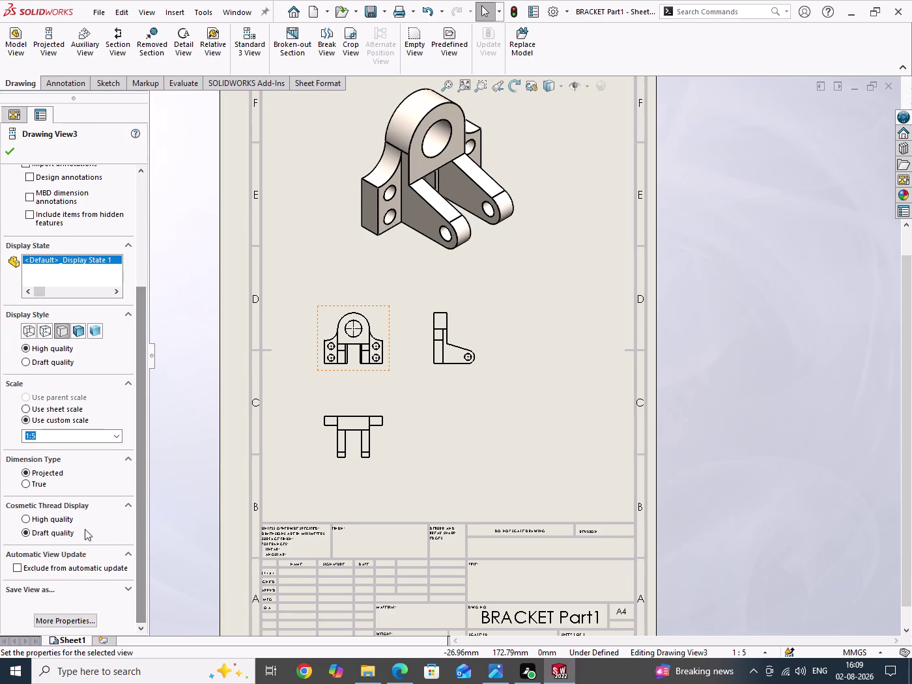
click(118, 436)
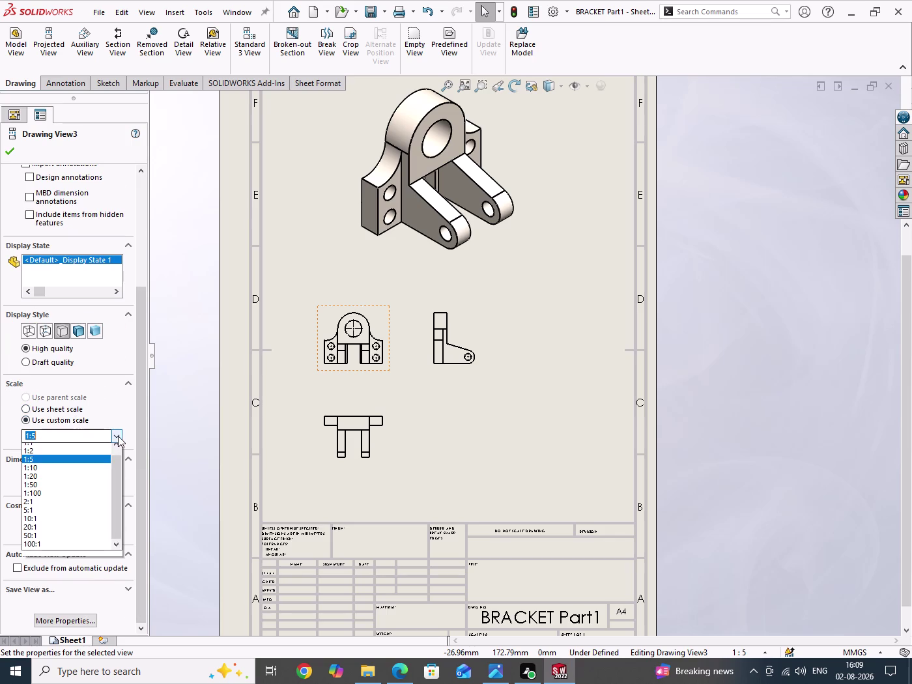
click(40, 458)
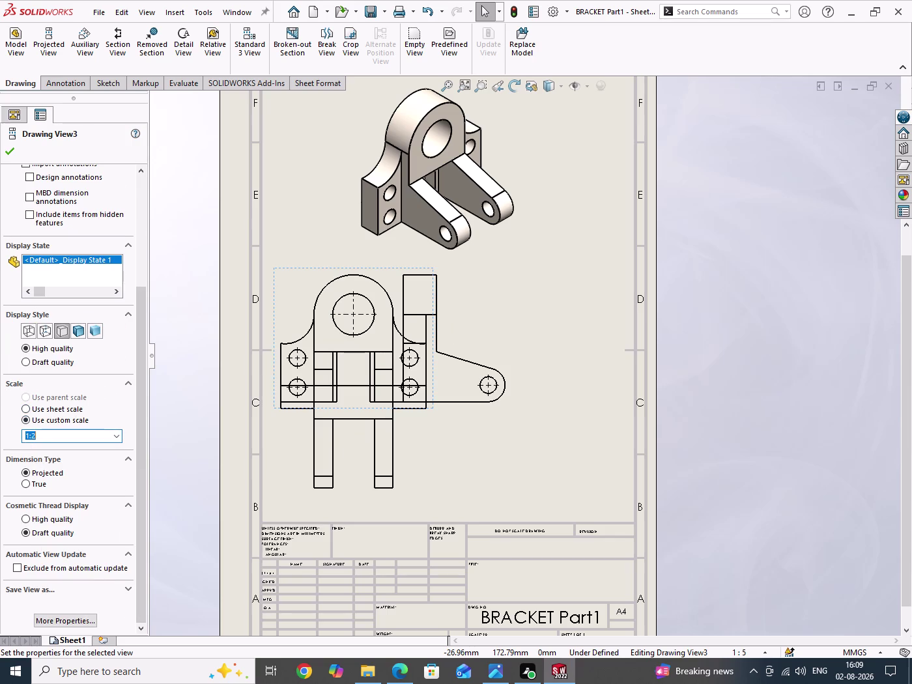
click(6, 146)
drag(756, 247, 803, 416)
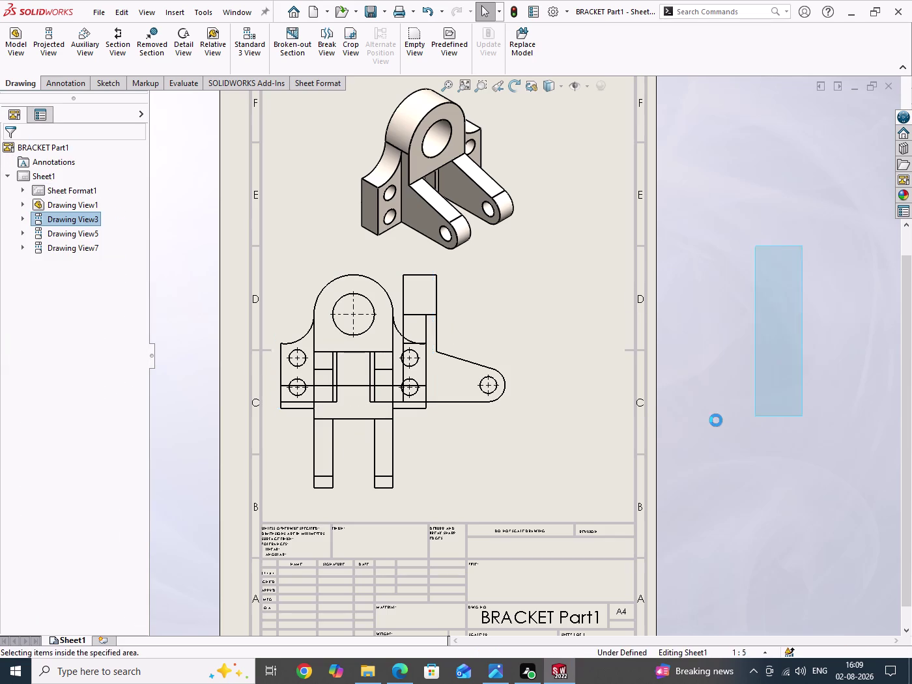
Move the side view right and the top view down, nudging the front view up.
scroll(up, 3)
drag(516, 357, 581, 361)
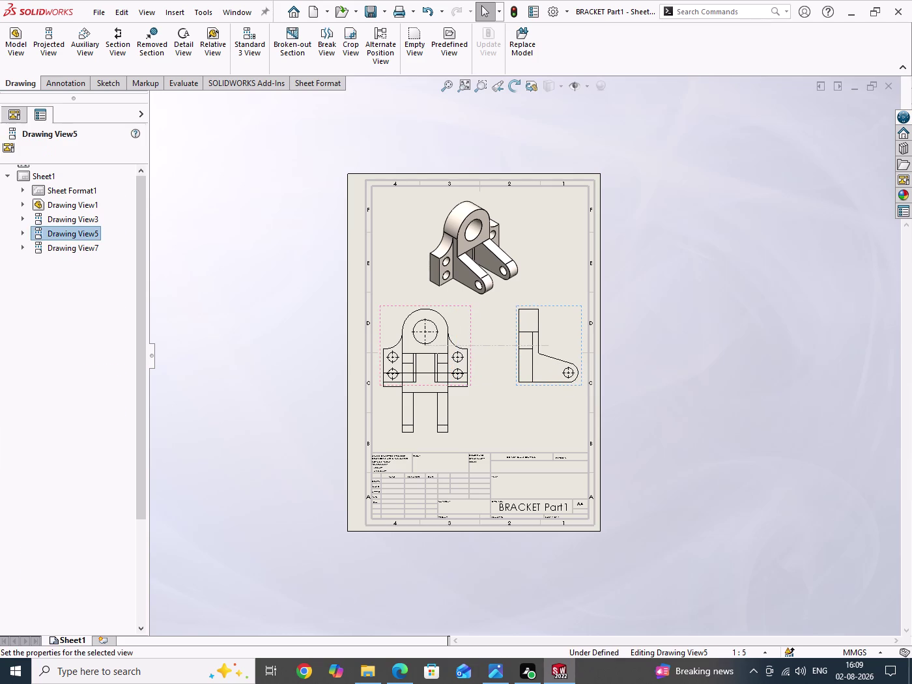
drag(473, 428, 473, 445)
drag(402, 308, 406, 300)
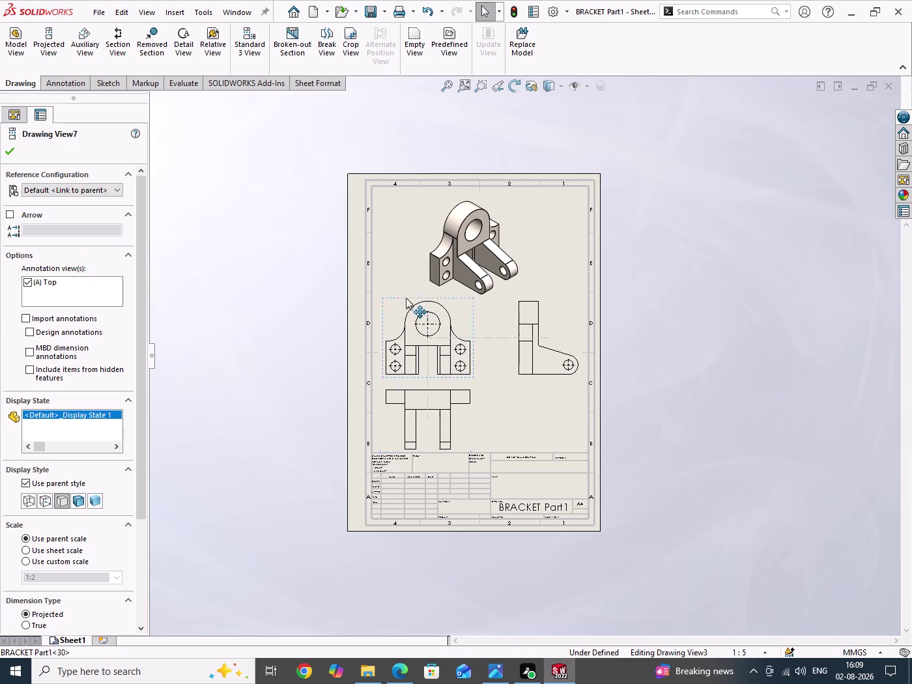
drag(405, 301, 407, 291)
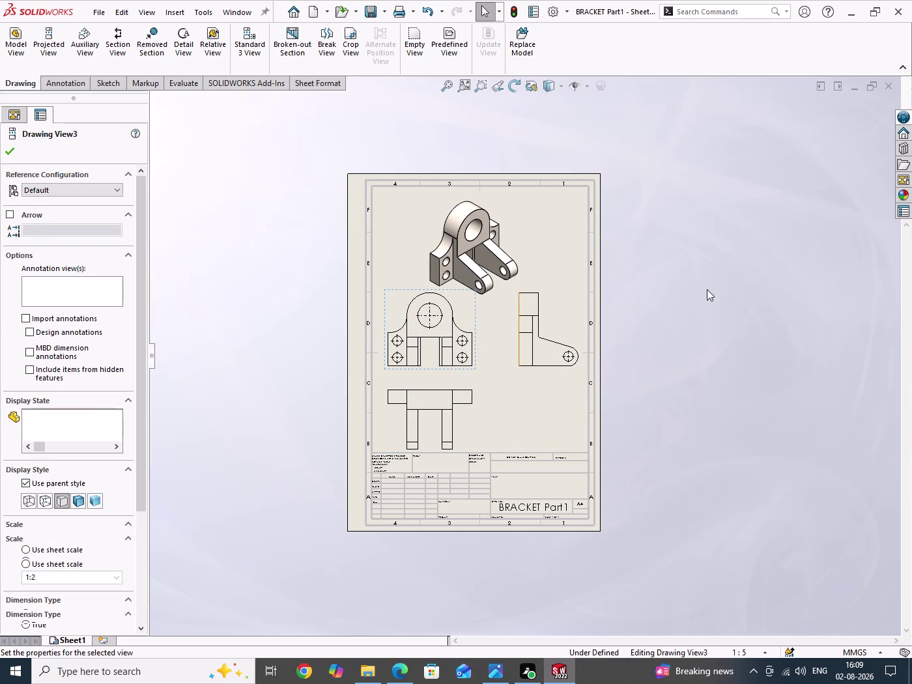
Settle the top view under the front view and compare the layout with the reference image.
drag(706, 288, 738, 389)
scroll(up, 3)
scroll(down, 3)
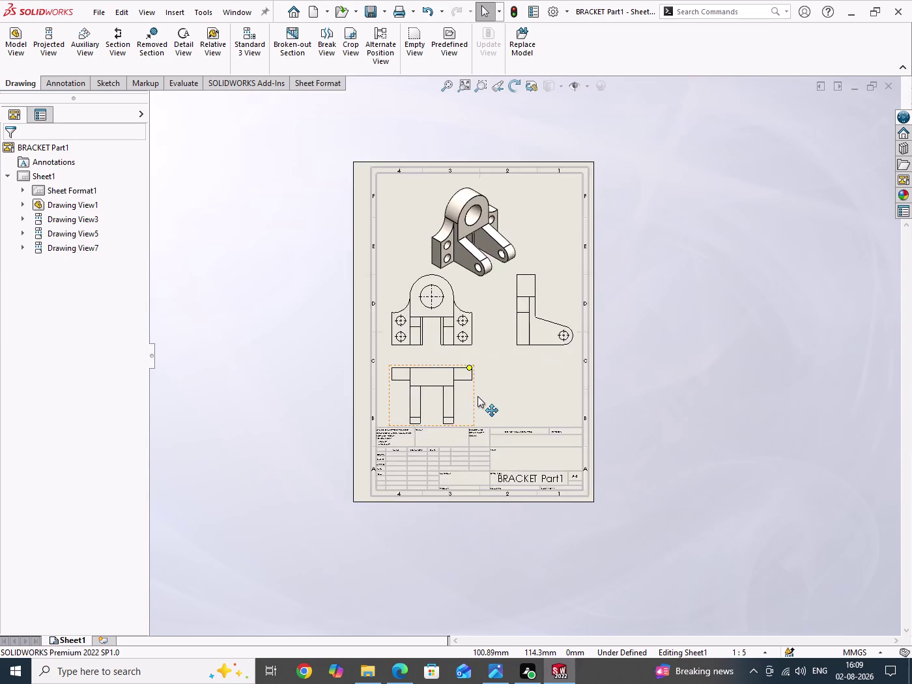
scroll(down, 3)
scroll(up, 3)
scroll(down, 3)
drag(715, 261, 715, 285)
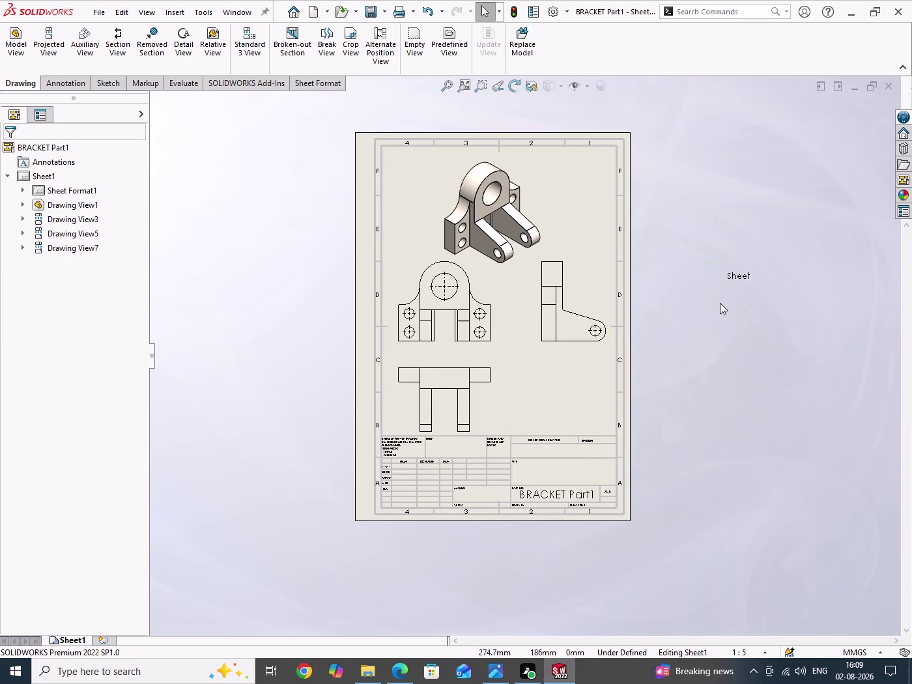
drag(715, 285, 758, 433)
click(496, 676)
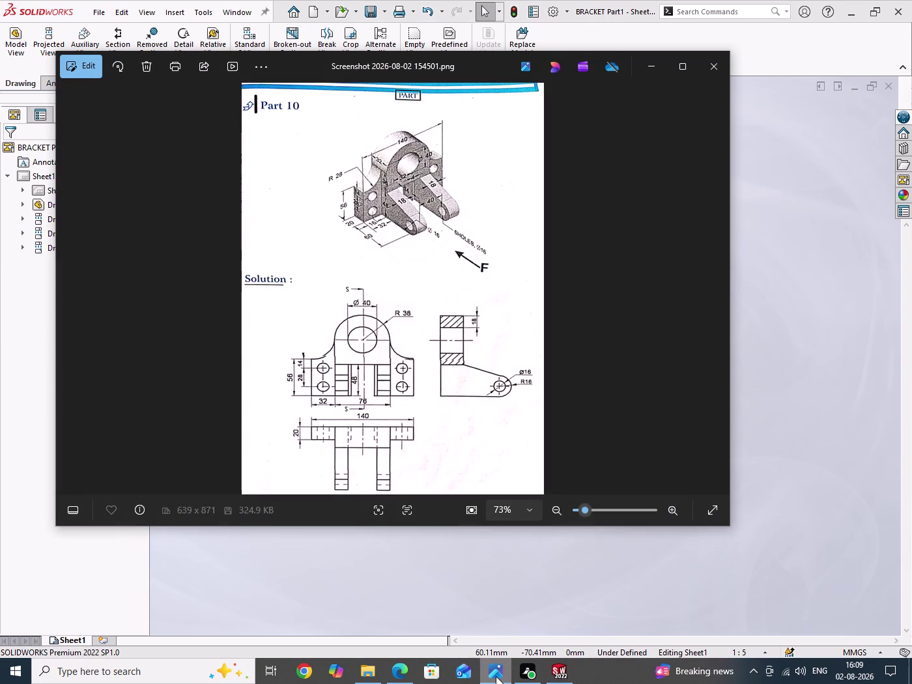
click(496, 677)
drag(704, 320, 710, 347)
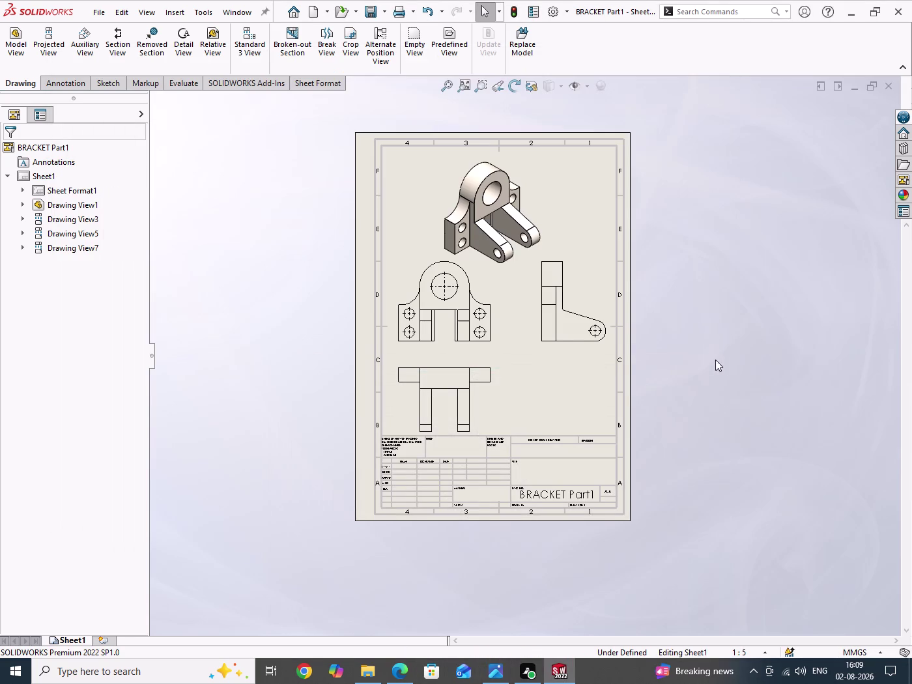
Set the top view (Drawing View7) to the Hidden Lines Visible display style.
drag(711, 348, 734, 456)
click(488, 400)
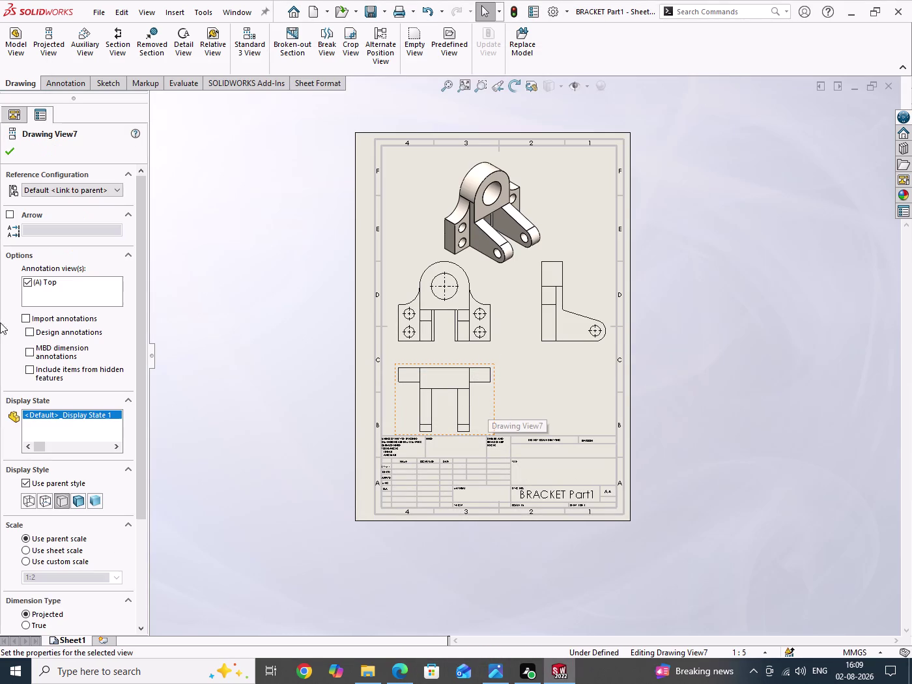
click(45, 504)
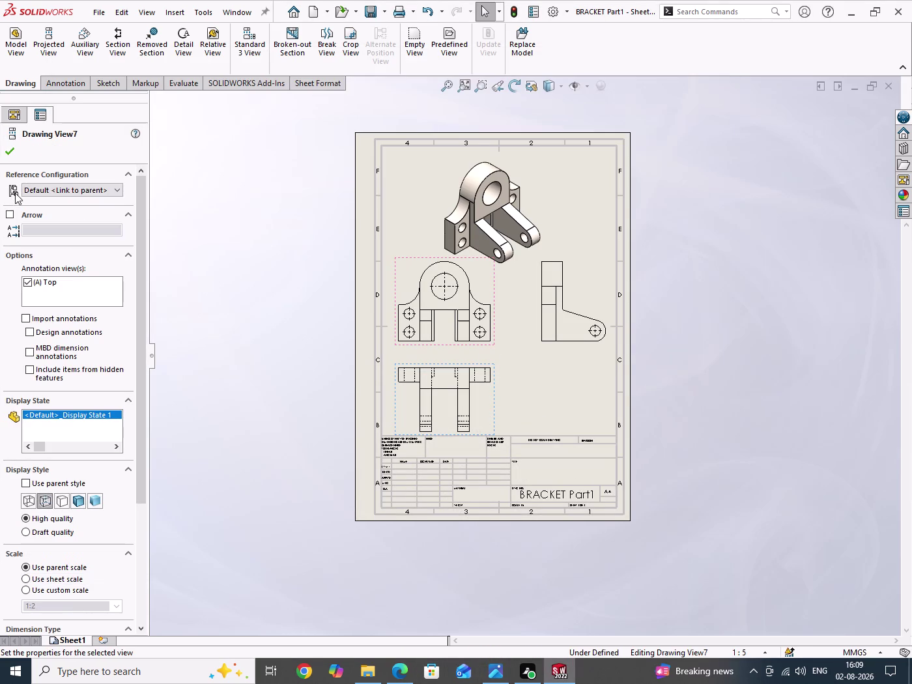
click(7, 151)
Set the side view (Drawing View5) to Hidden Lines Visible as well.
click(585, 287)
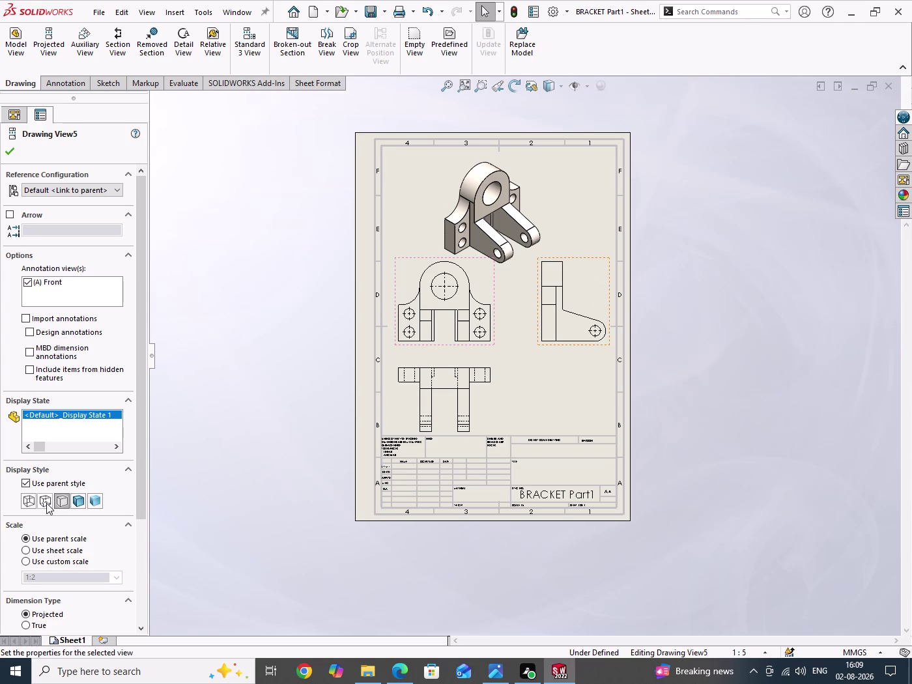
click(47, 502)
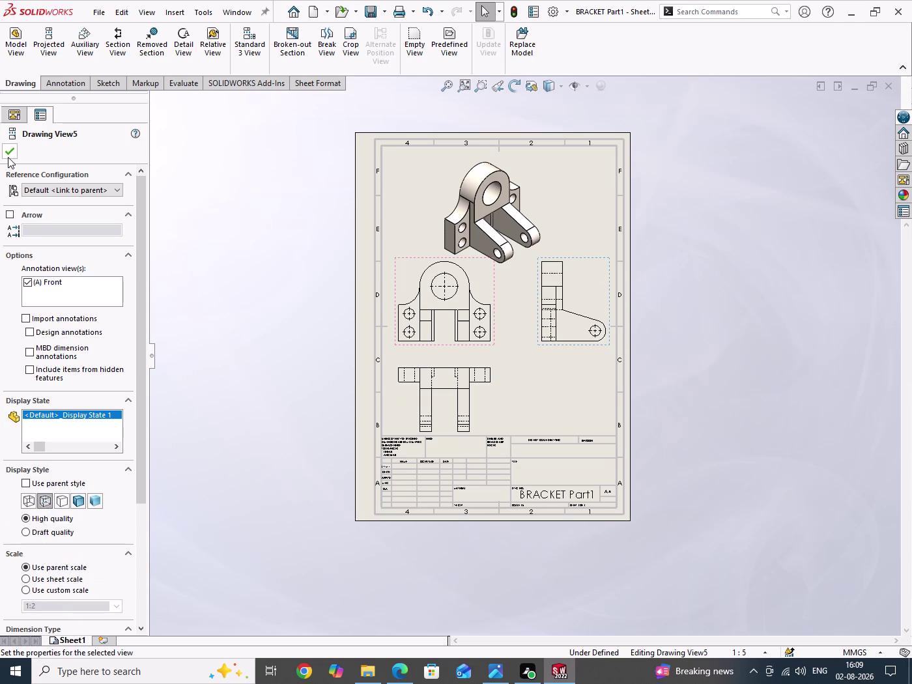
click(7, 157)
drag(761, 265, 783, 440)
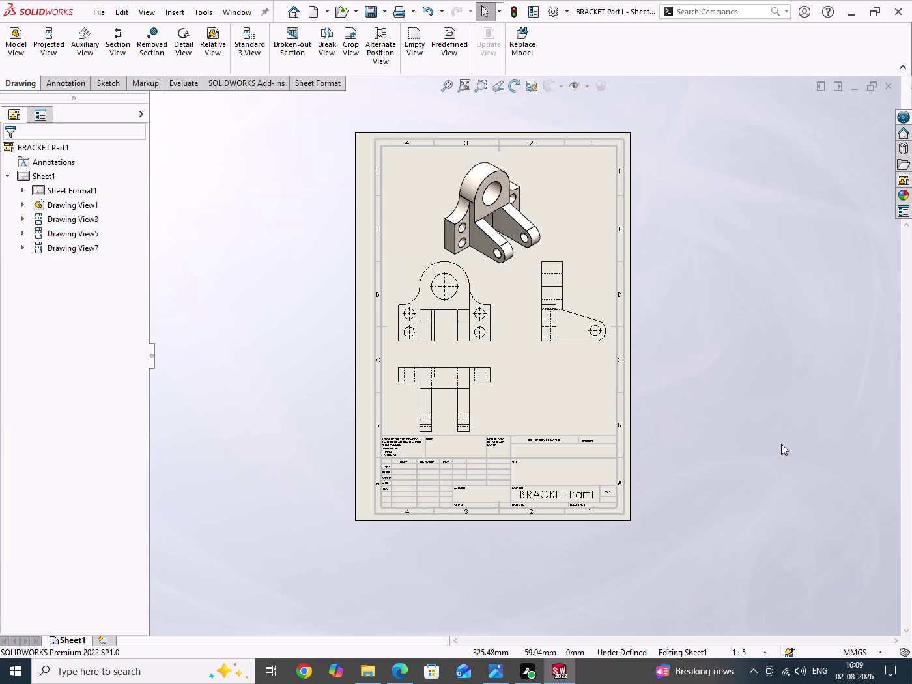
Save the drawing with Ctrl+S.
key(ctrl+s)
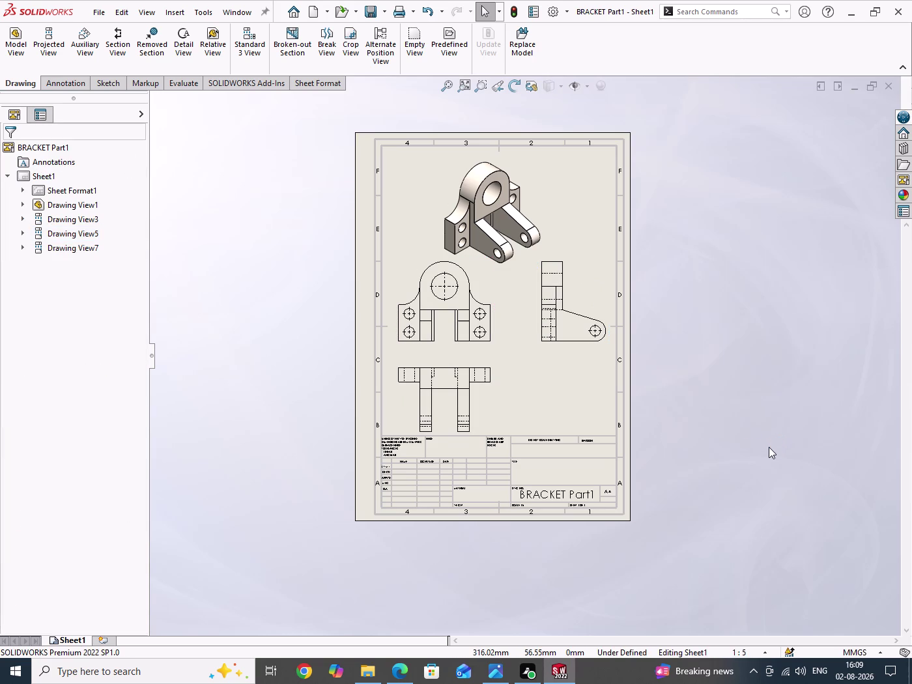
drag(723, 284, 760, 500)
scroll(down, 3)
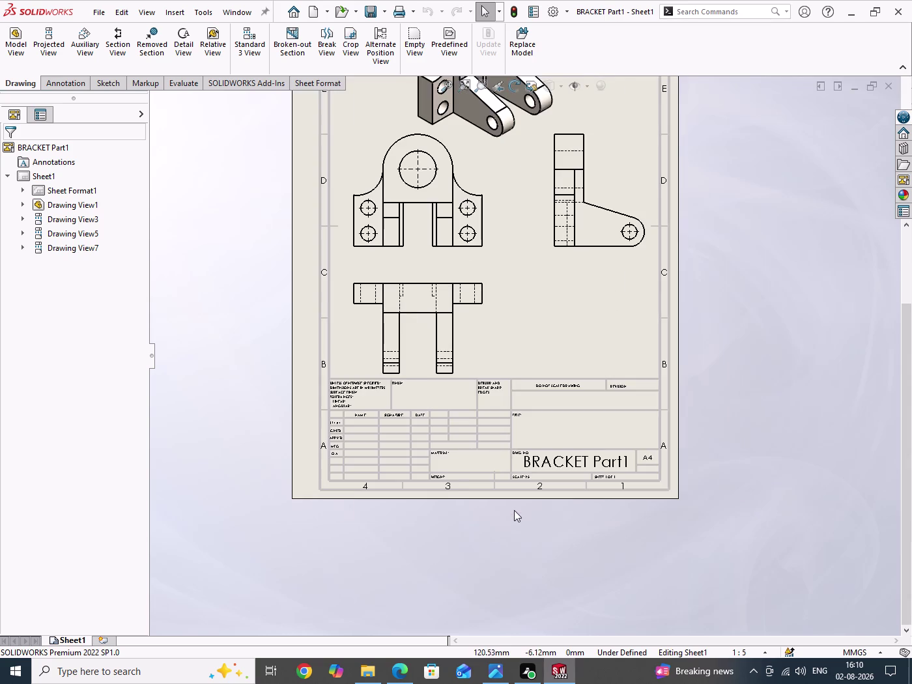
scroll(up, 3)
scroll(up, 3)
scroll(down, 3)
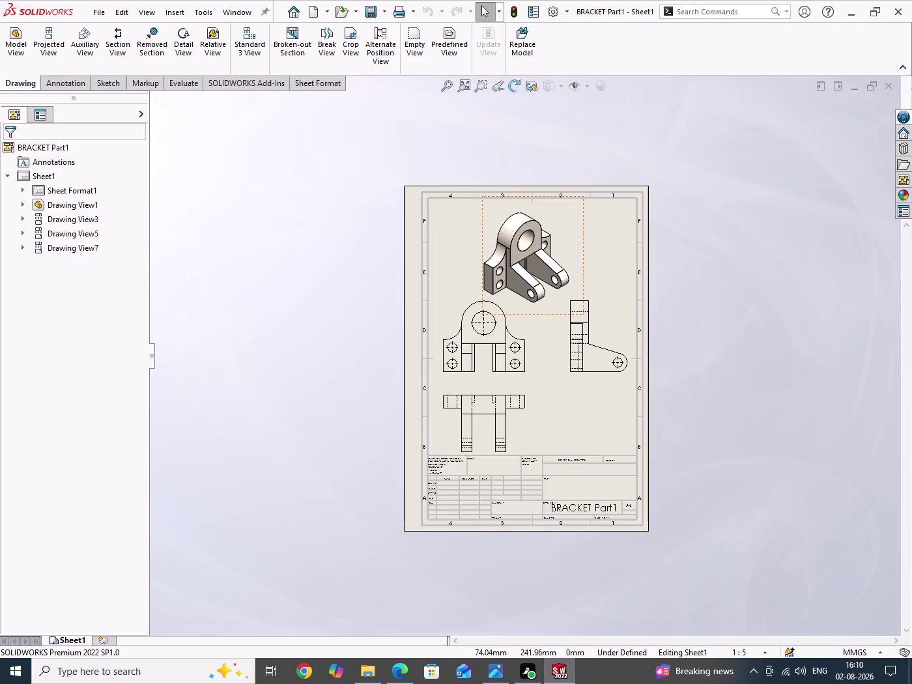
scroll(down, 3)
scroll(down, 3)
scroll(down, 3)
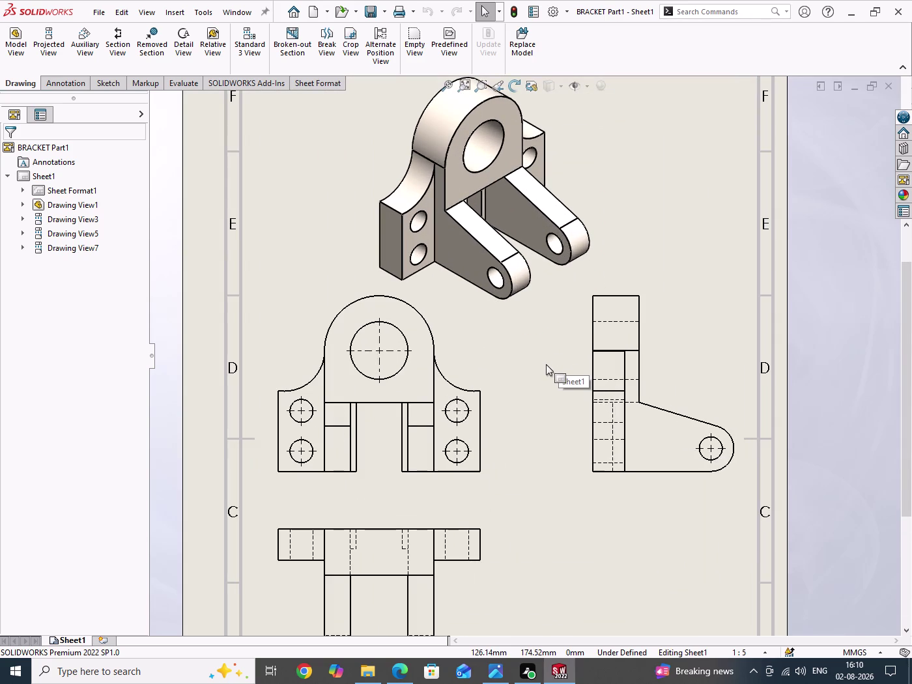
Zoom over the four bracket views, then bring up the Annotation toolbar.
scroll(up, 3)
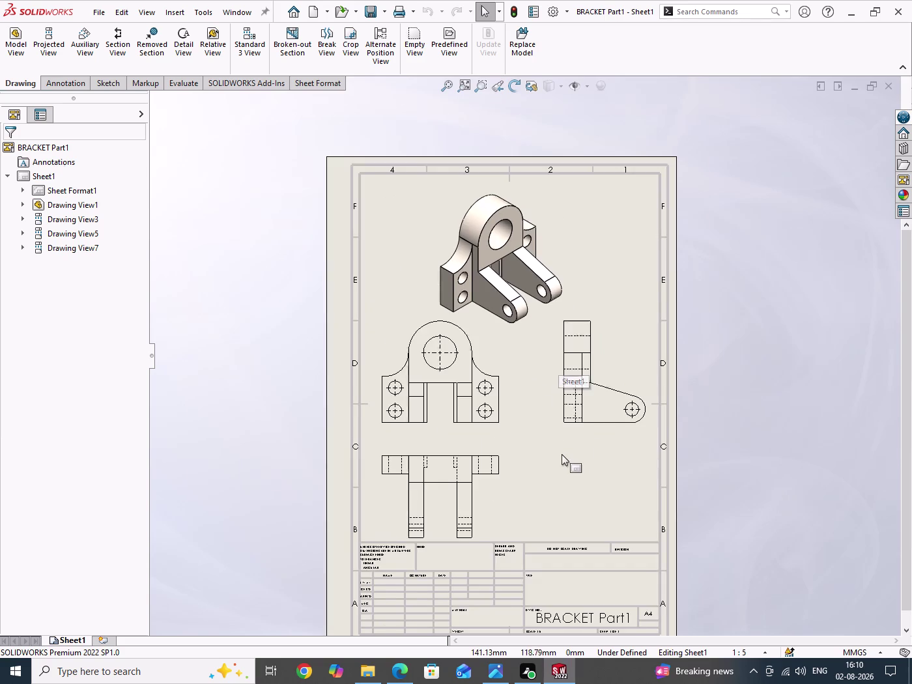
scroll(down, 3)
scroll(up, 3)
drag(741, 241, 758, 351)
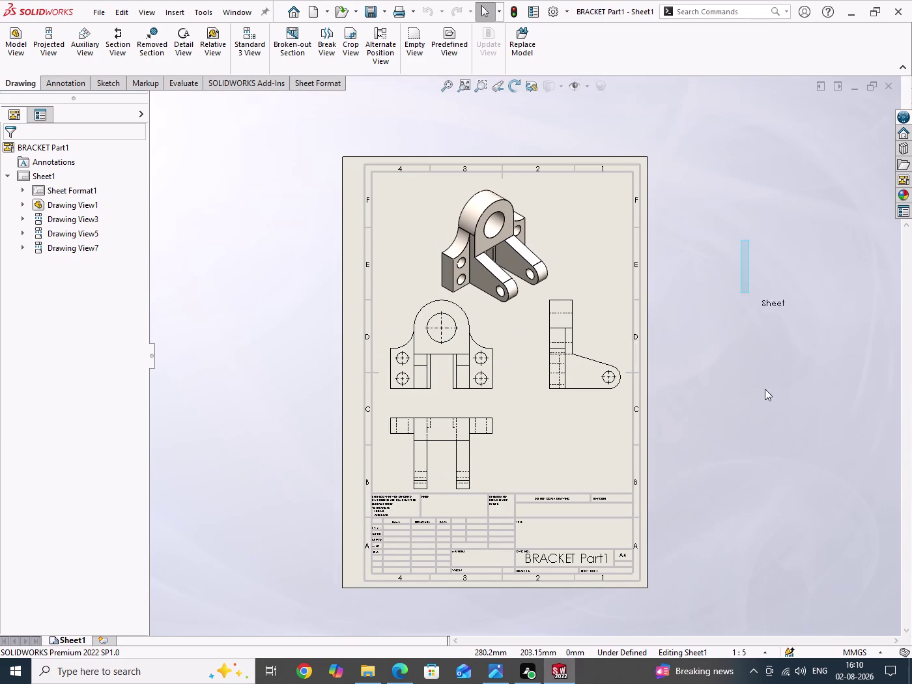
drag(758, 351, 800, 542)
scroll(down, 3)
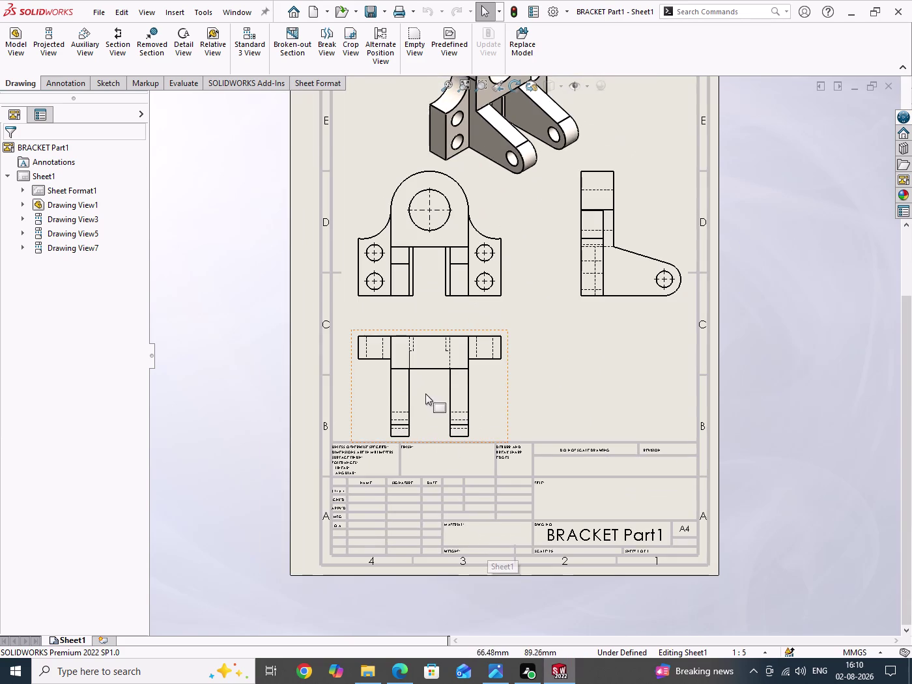
scroll(up, 3)
scroll(down, 3)
scroll(down, 3)
scroll(down, 3)
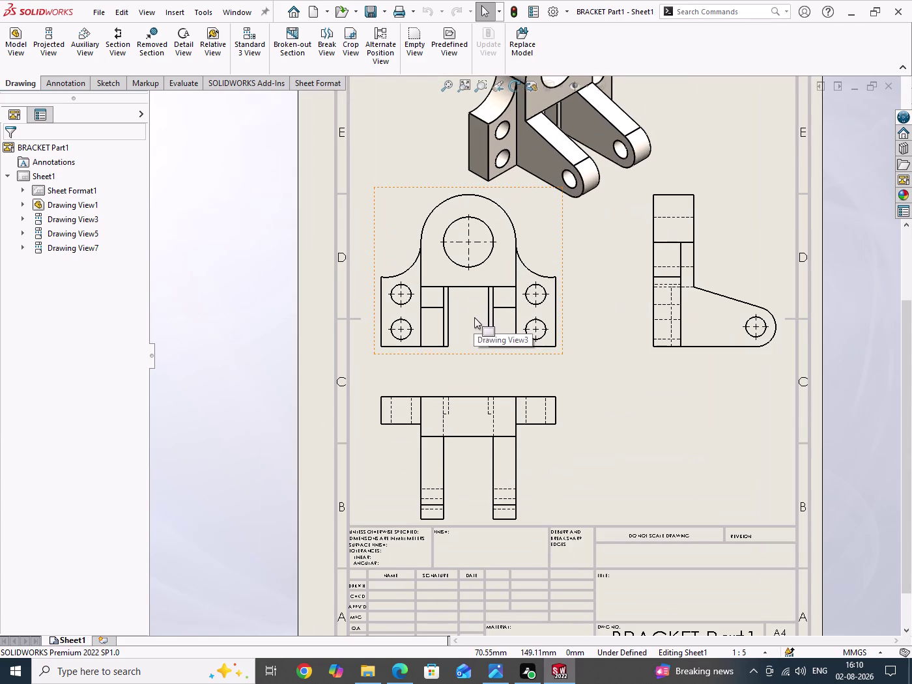
scroll(up, 3)
scroll(up, 3)
scroll(down, 3)
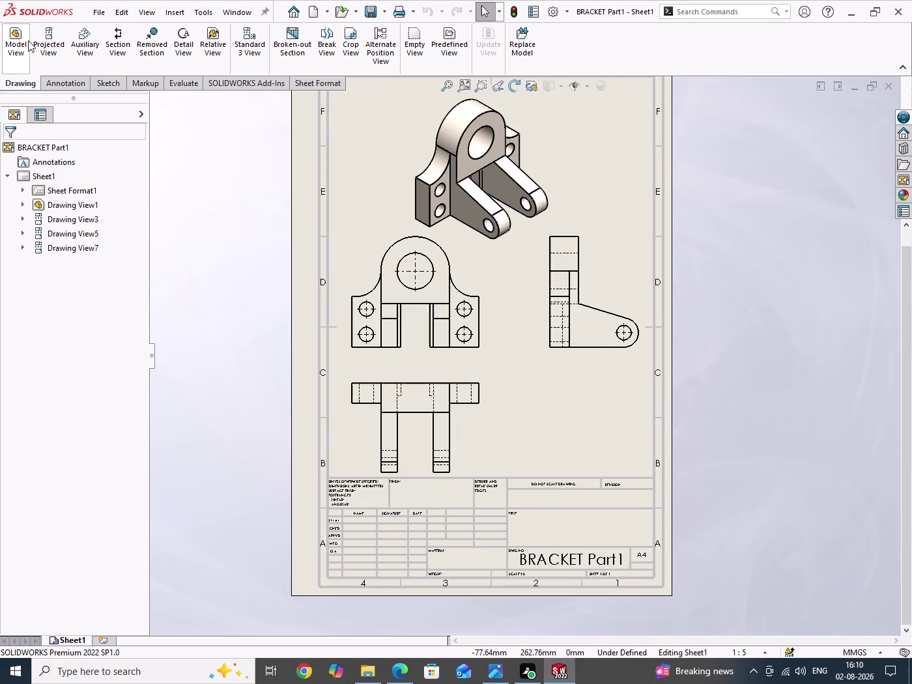
click(70, 84)
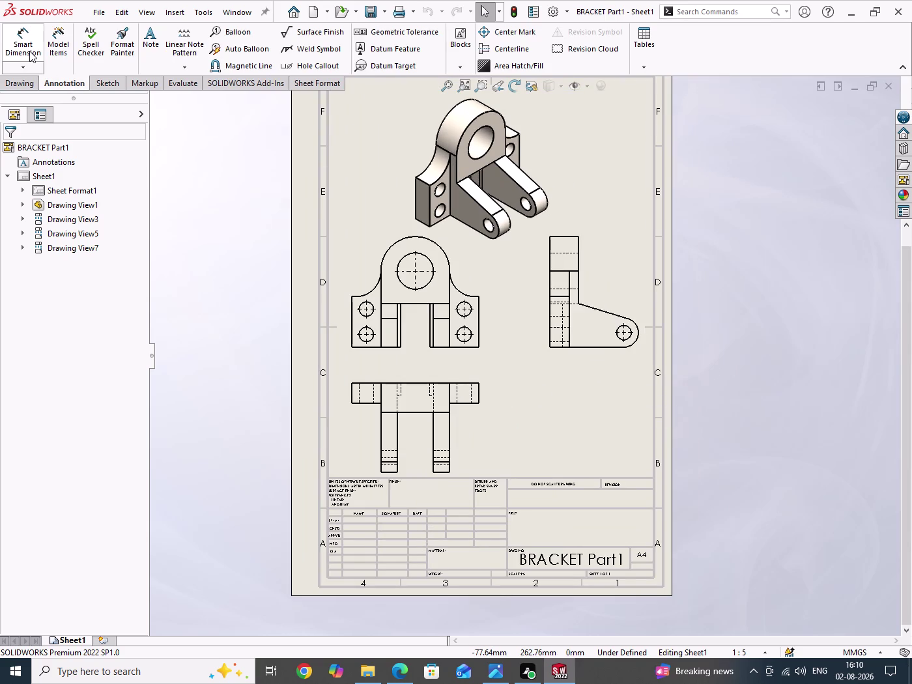
Use Smart Dimension to add R38 (top arc), R28 (left fillet) and Ø40 (large hole).
click(29, 50)
scroll(down, 3)
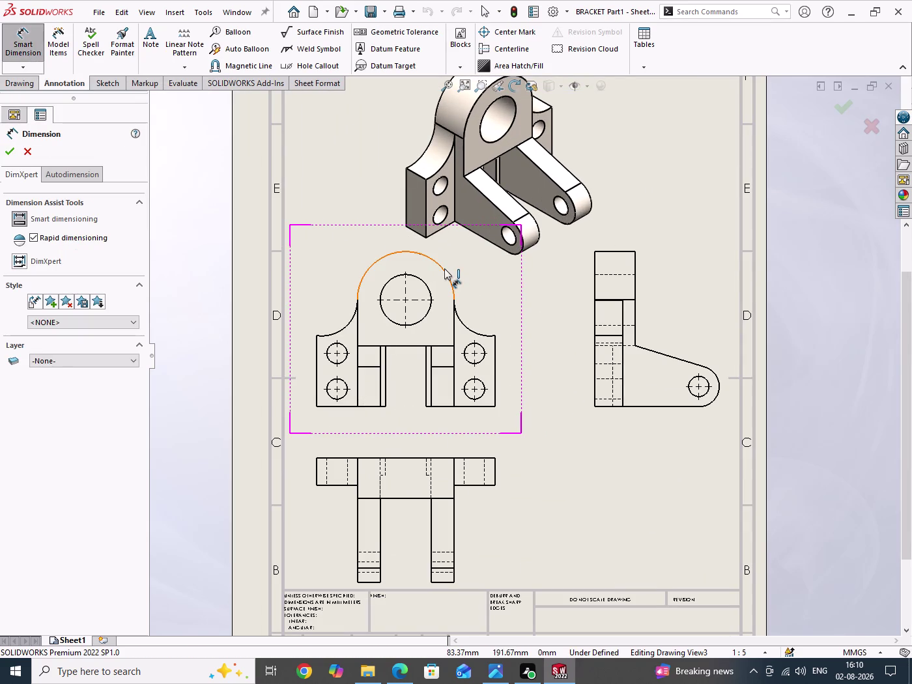
click(445, 268)
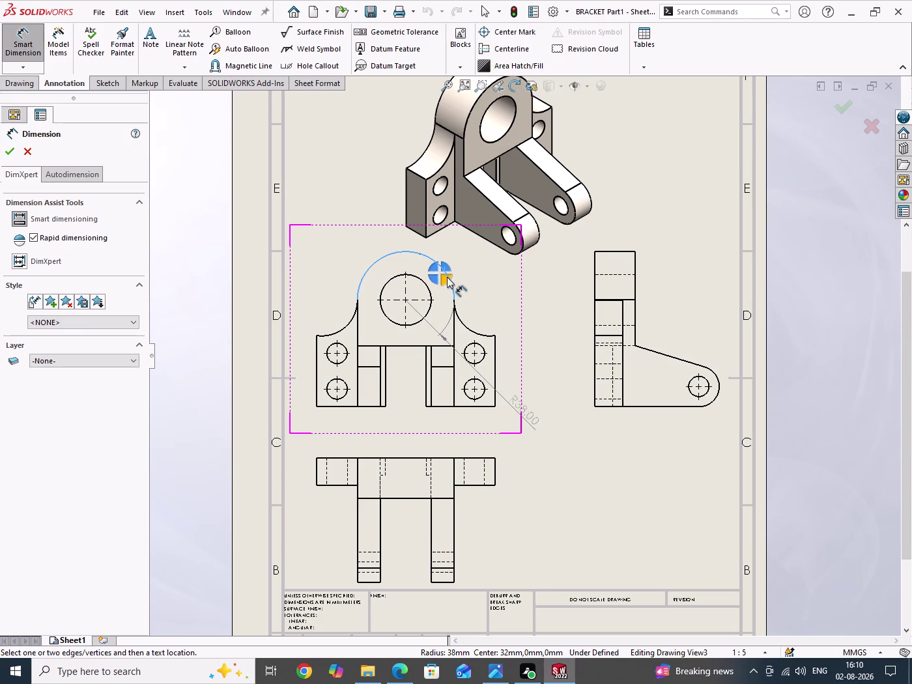
click(433, 268)
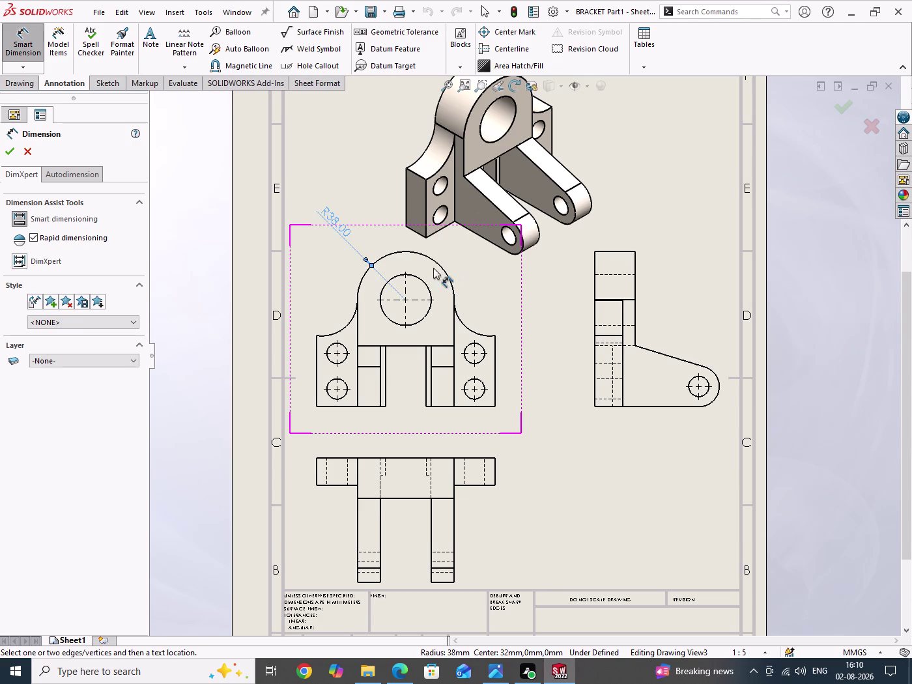
scroll(down, 3)
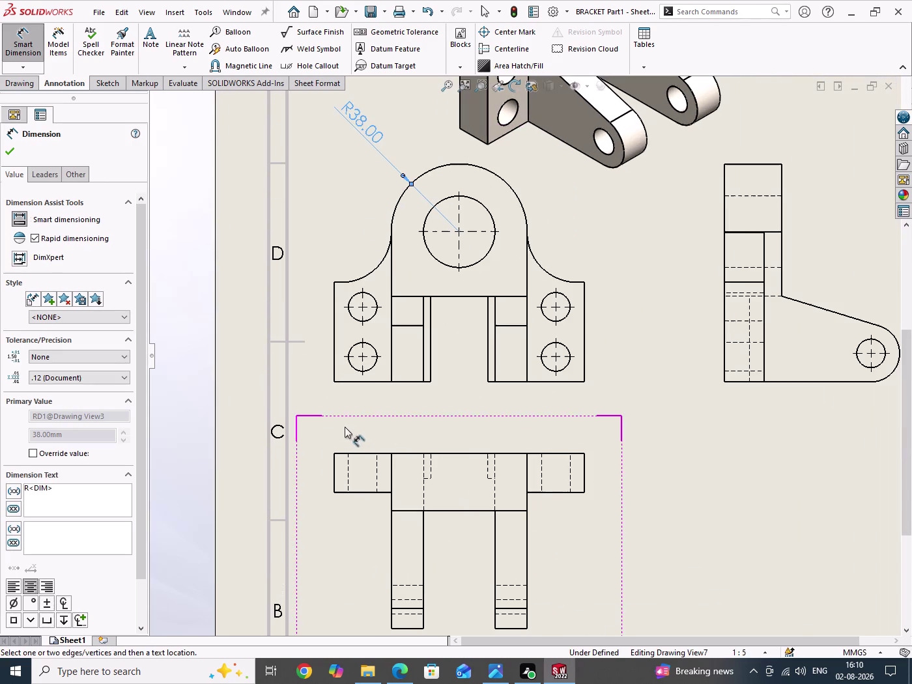
click(373, 274)
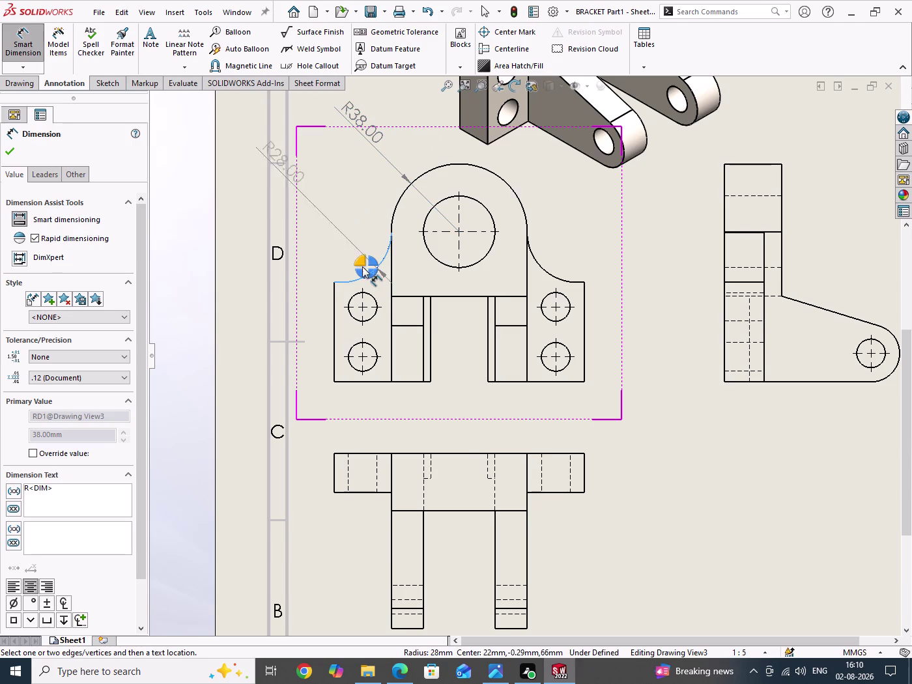
click(361, 263)
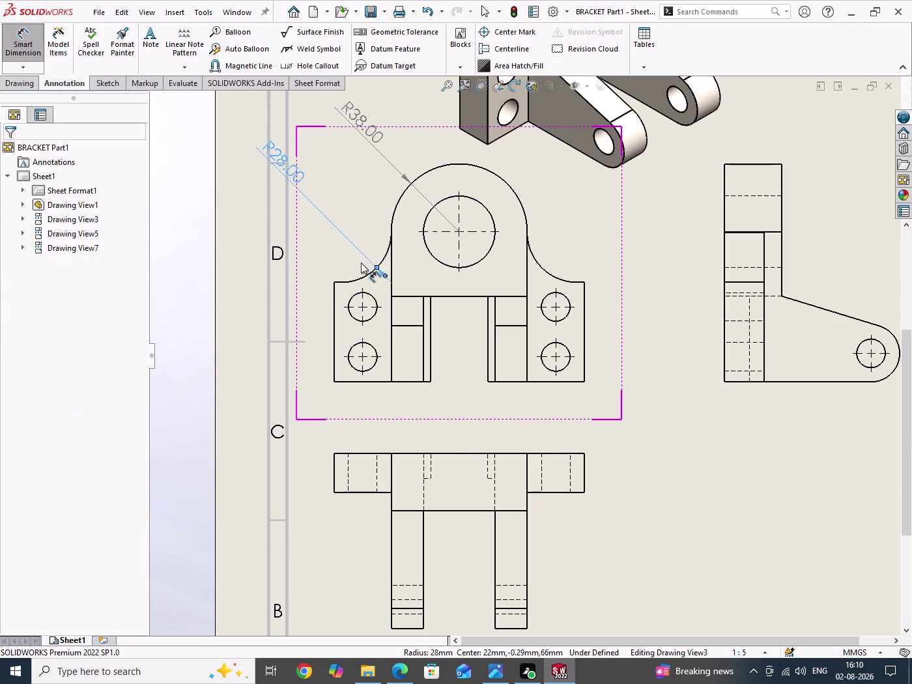
click(485, 257)
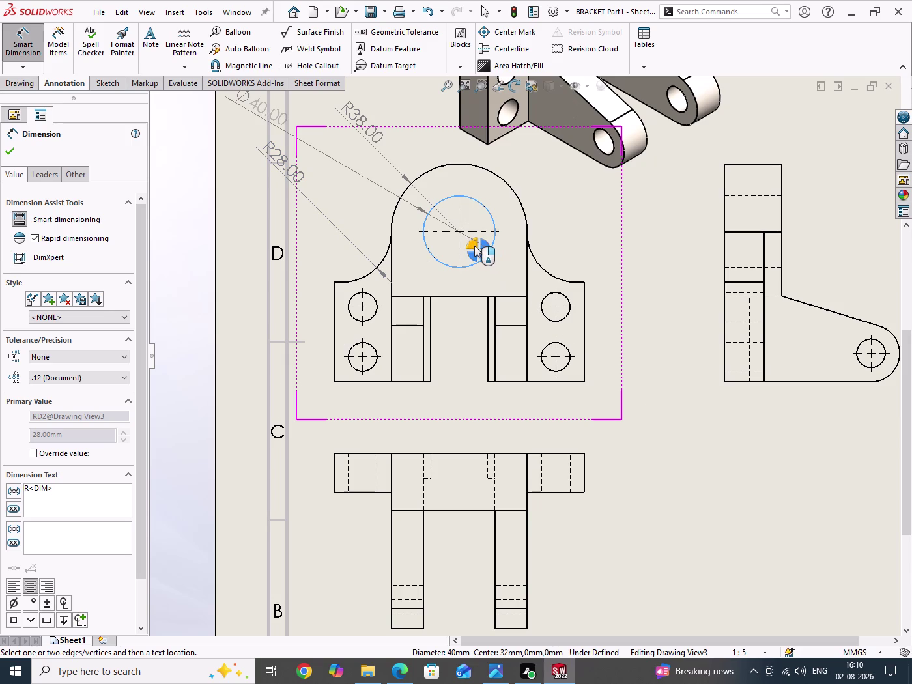
click(474, 245)
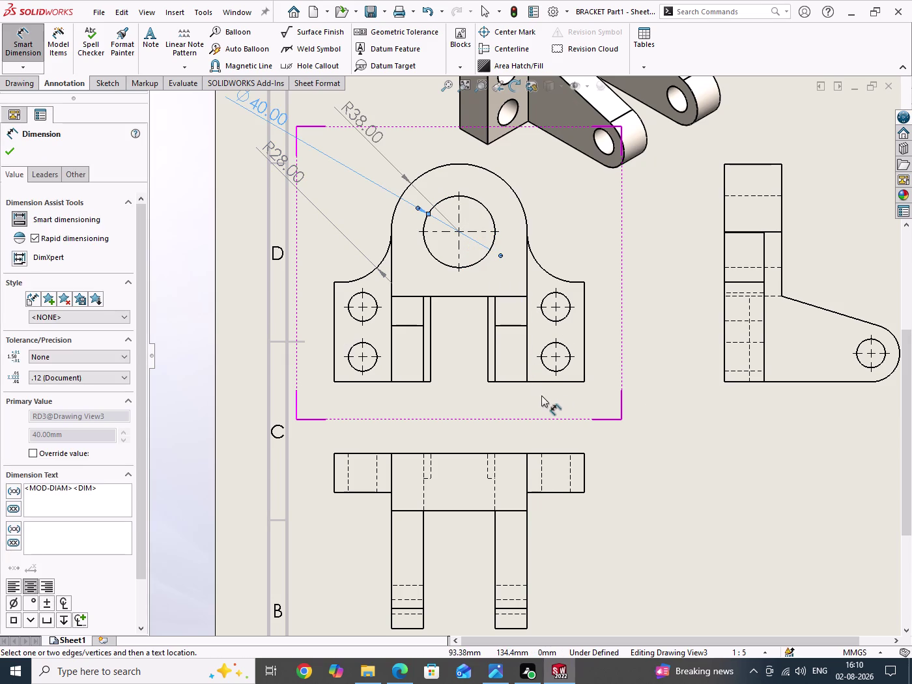
scroll(up, 3)
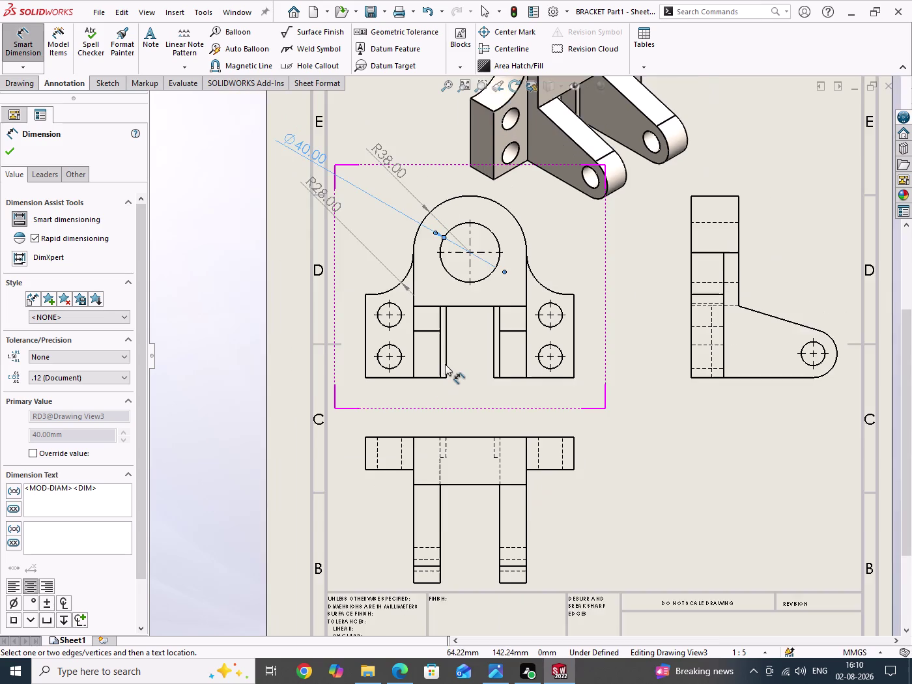
scroll(down, 3)
Add the 140 overall width and 56 height dimensions to the front view.
click(348, 364)
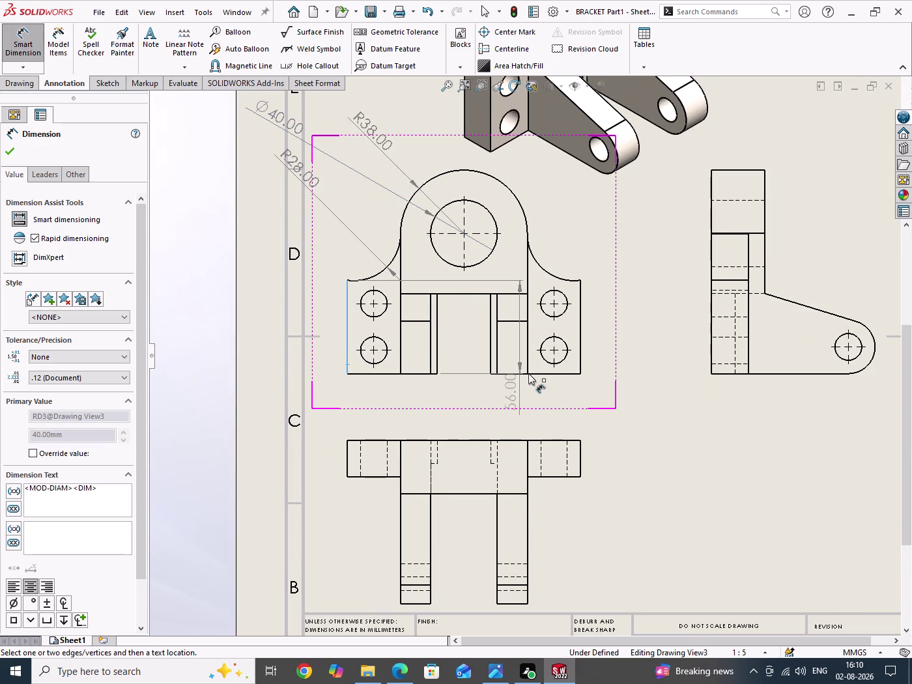
click(581, 357)
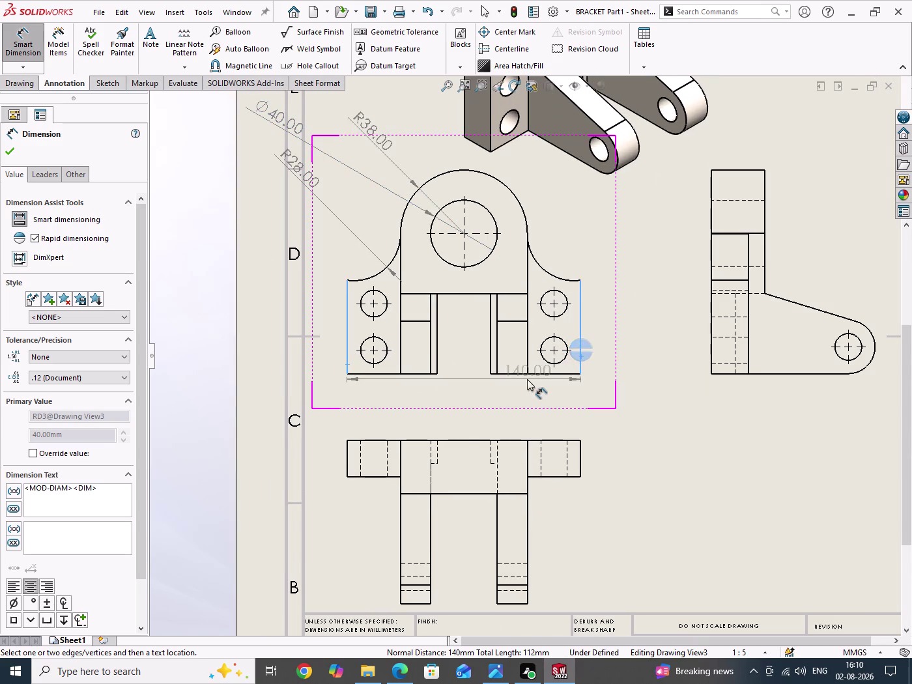
click(582, 360)
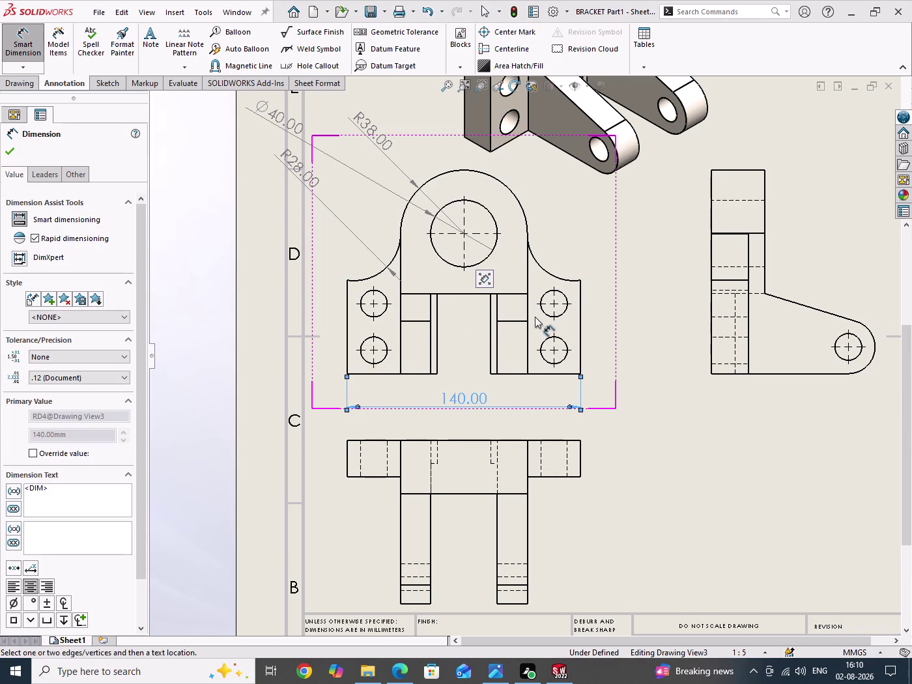
scroll(up, 3)
drag(661, 427, 699, 482)
scroll(down, 3)
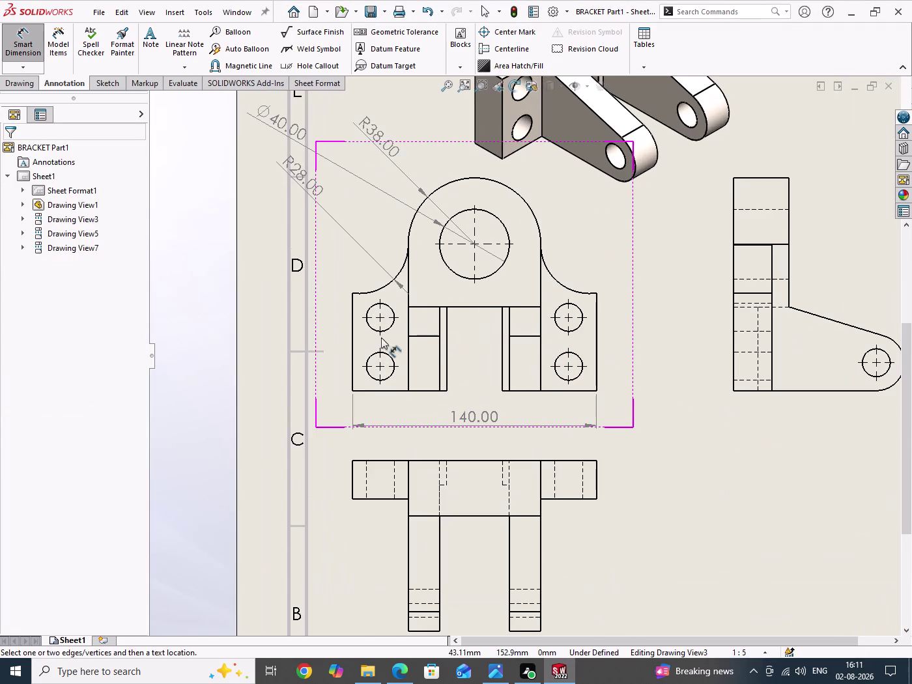
click(351, 331)
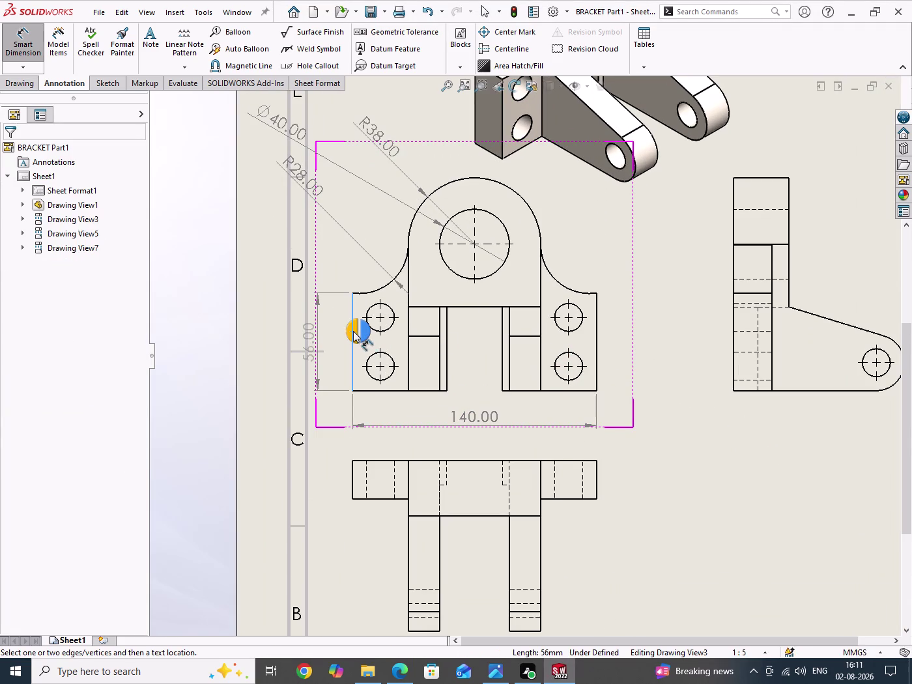
click(354, 331)
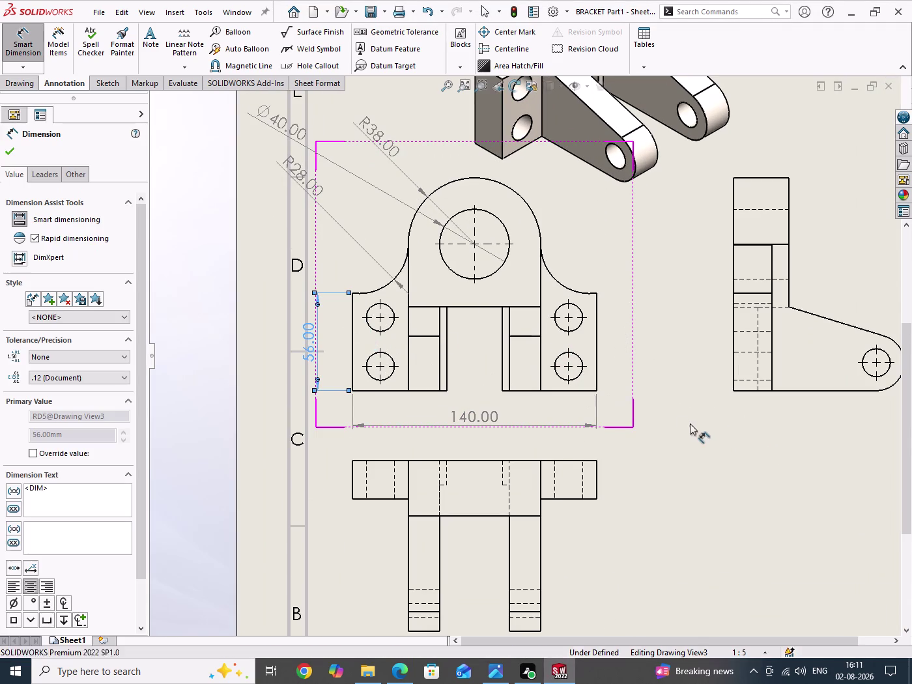
Dimension the 28 spacing between the upper and lower left bolt holes.
click(396, 670)
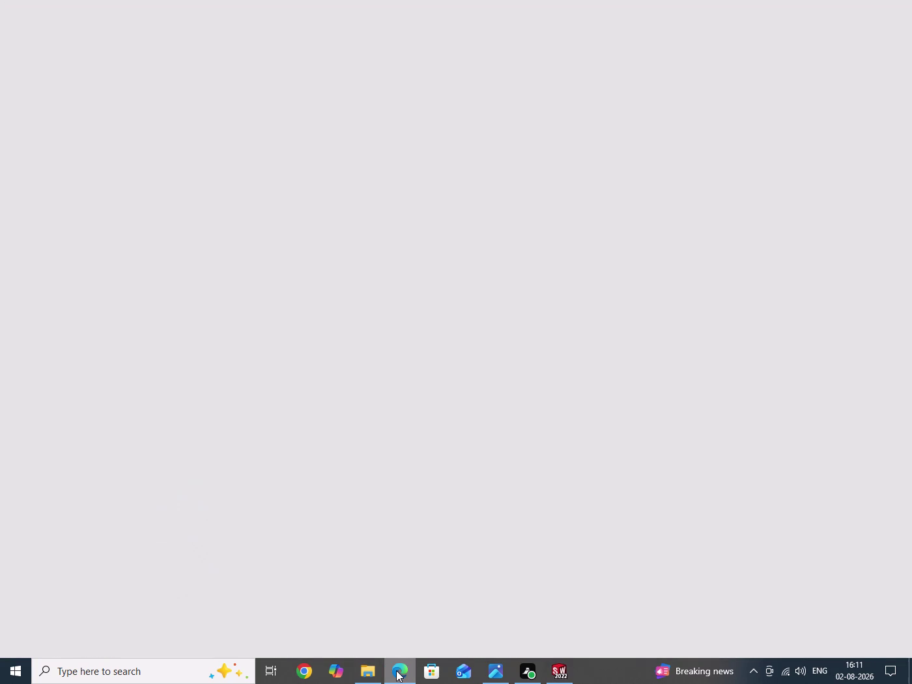
click(396, 671)
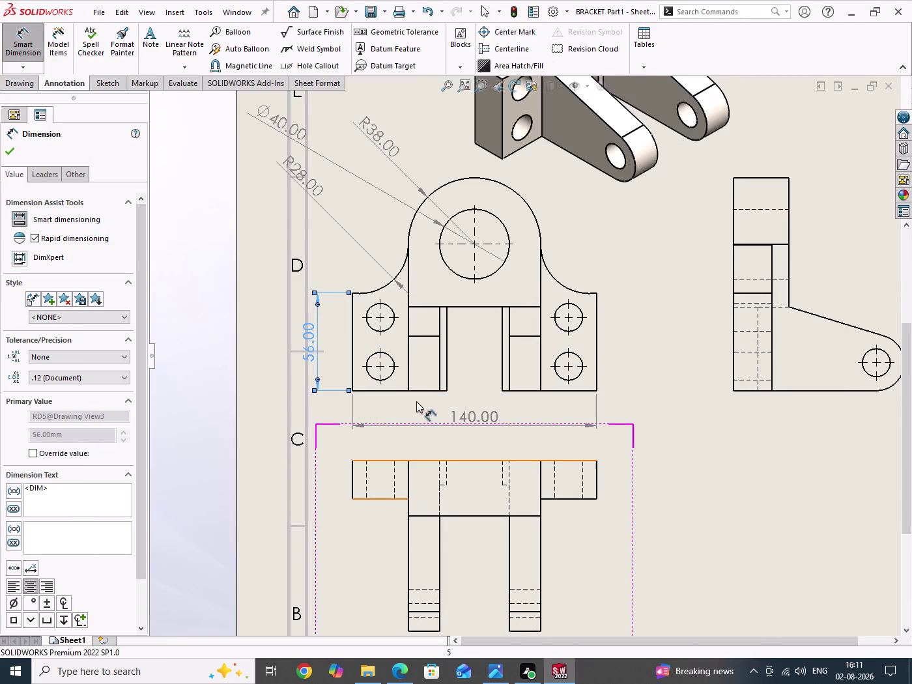
scroll(down, 3)
click(410, 297)
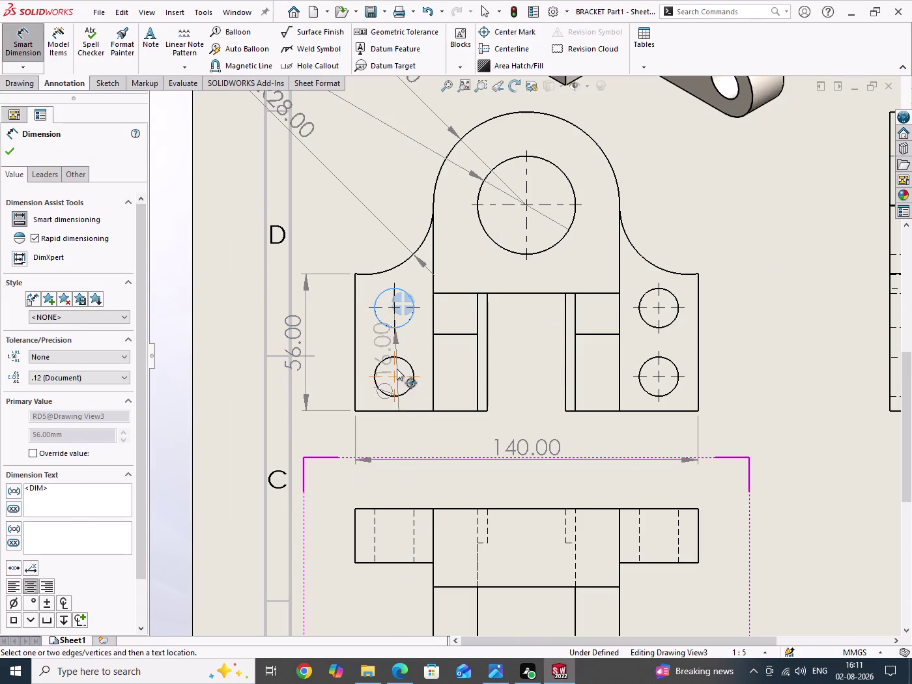
click(405, 393)
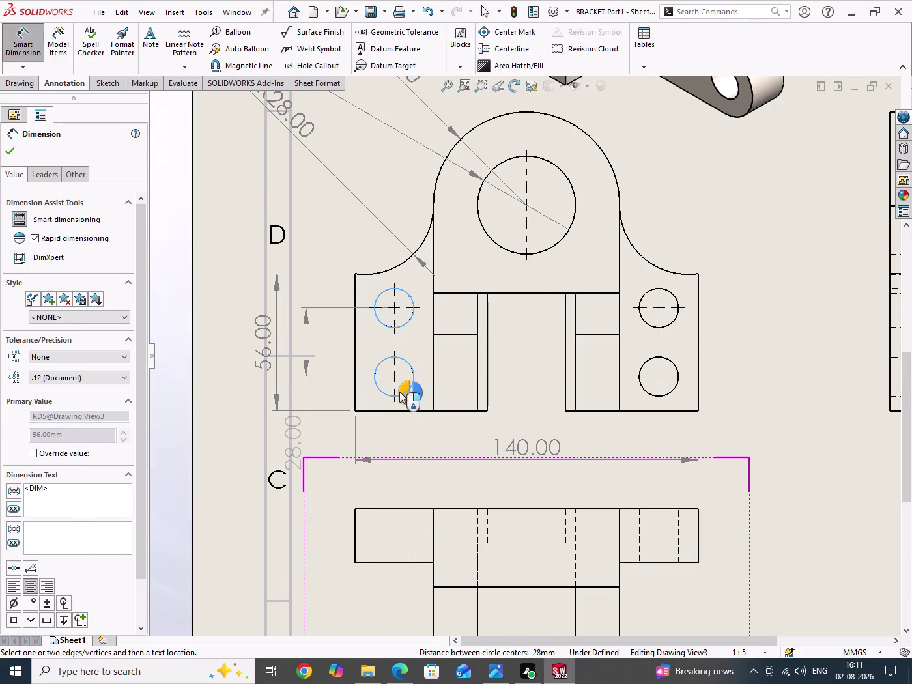
click(399, 392)
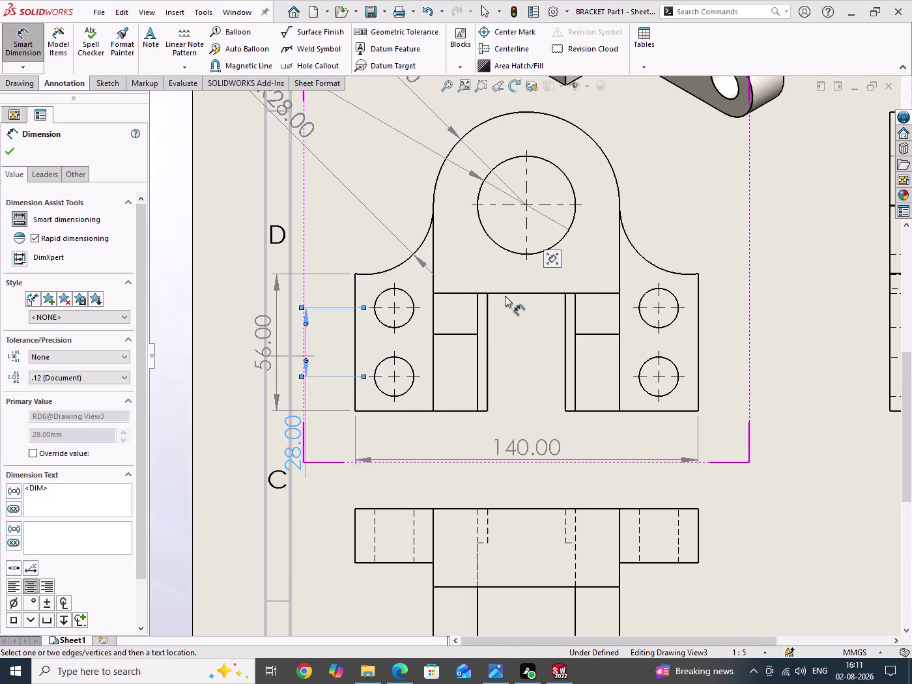
Add the 48 dimension from slot top to base bottom, then check the reference image.
click(504, 294)
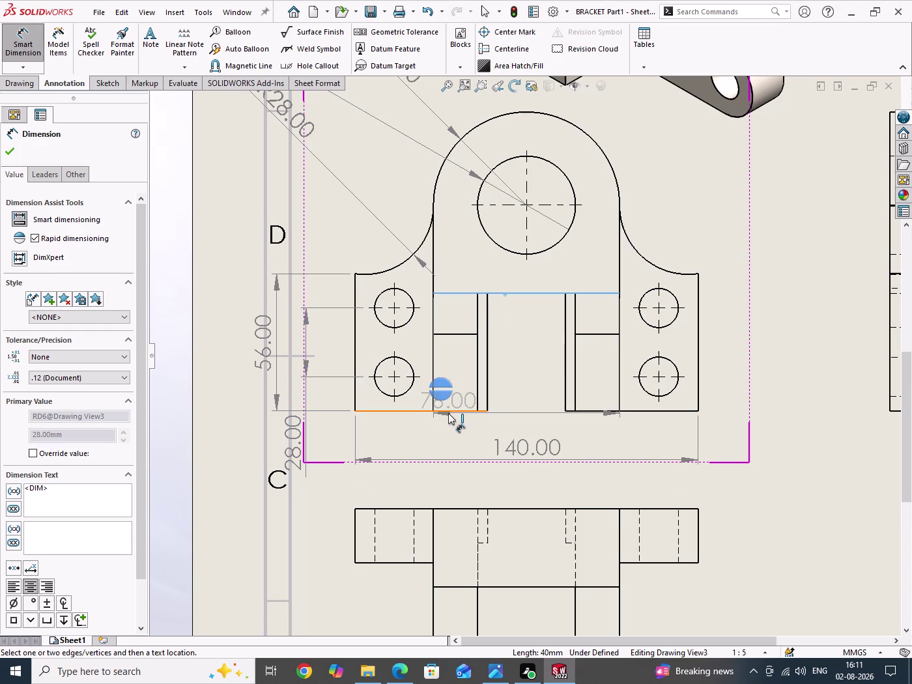
click(450, 411)
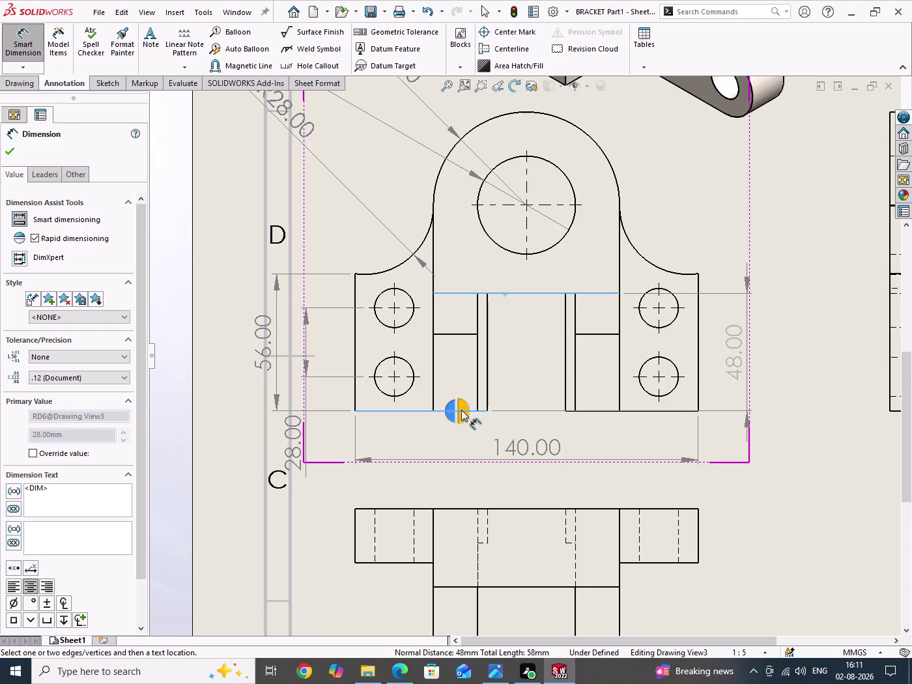
click(461, 410)
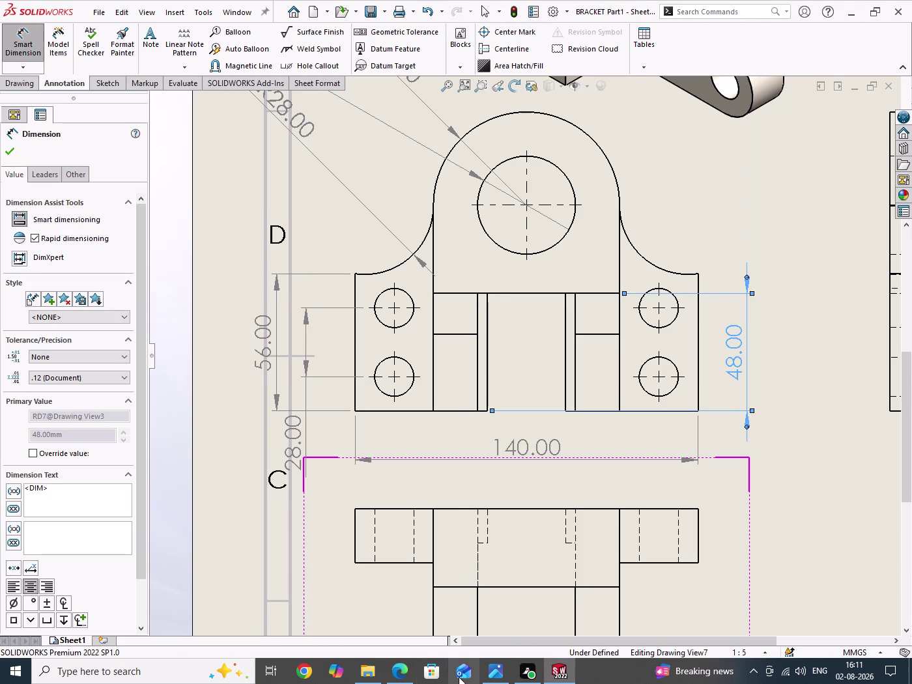
click(489, 677)
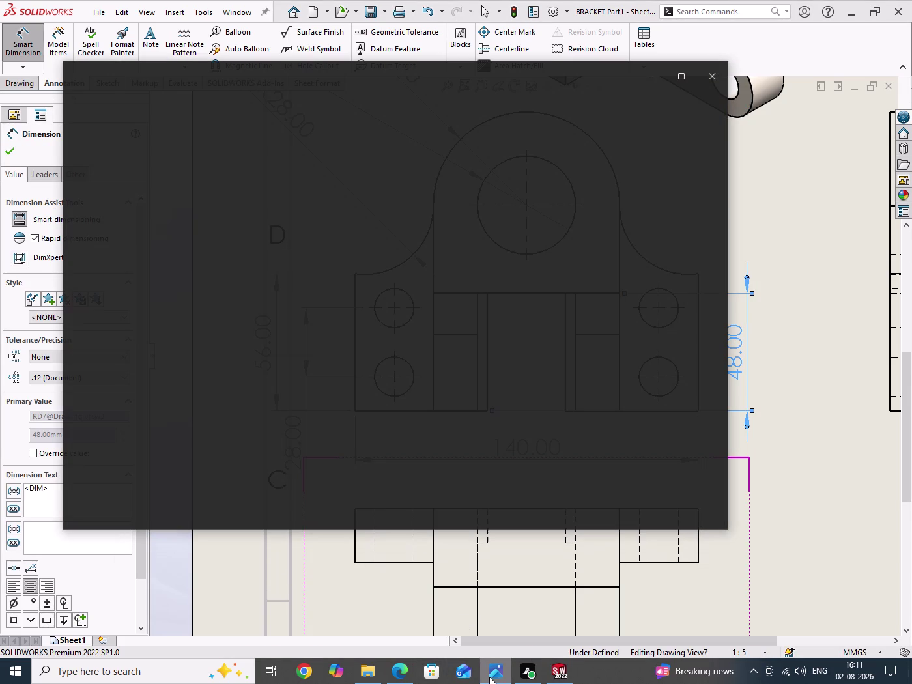
click(489, 677)
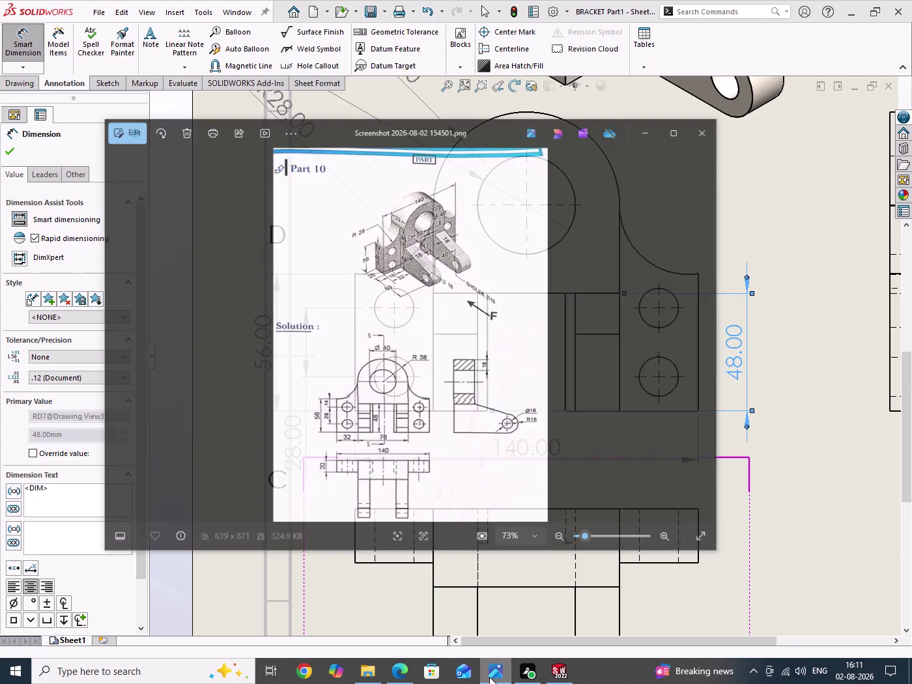
Add the 14 vertical dimension from the base's top-left corner to the upper bolt hole.
click(354, 274)
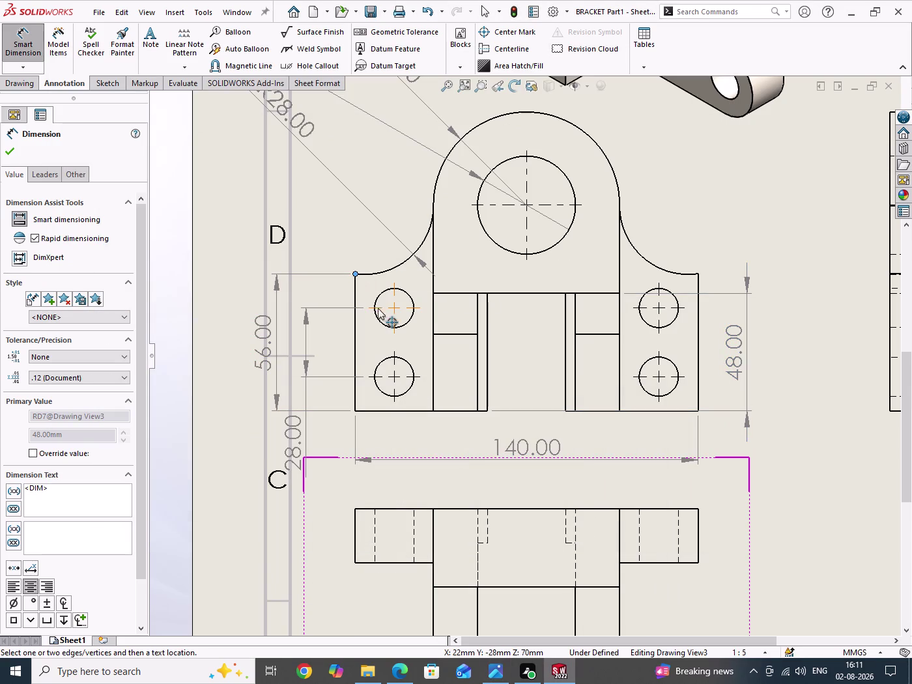
click(407, 293)
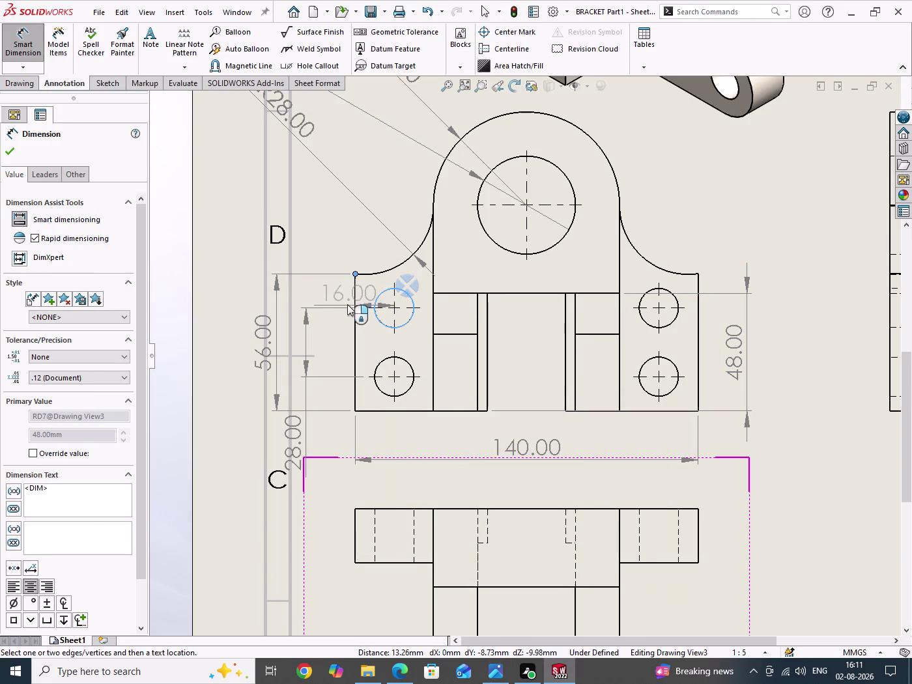
click(400, 286)
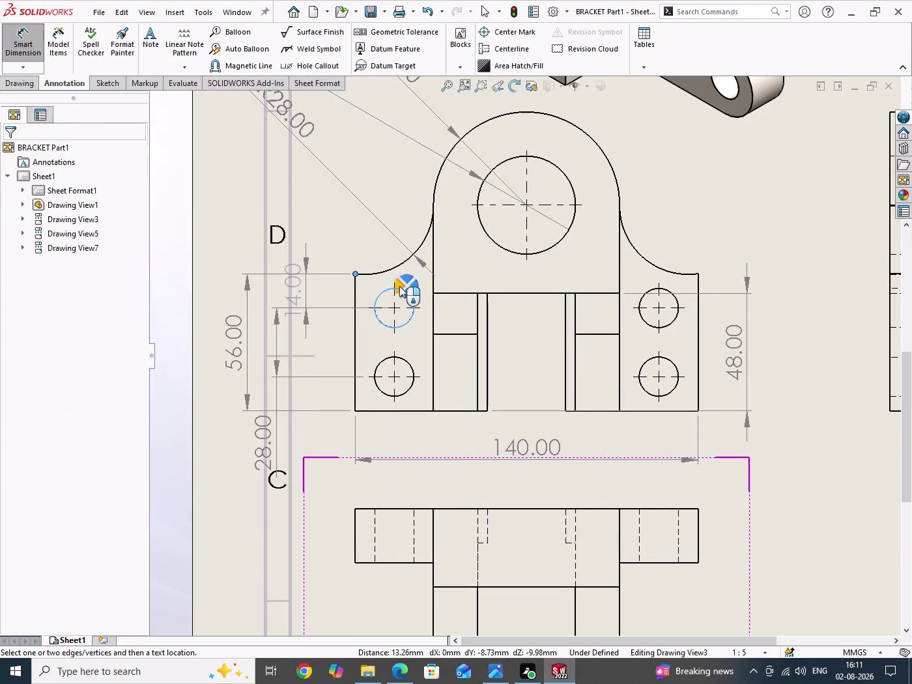
scroll(up, 3)
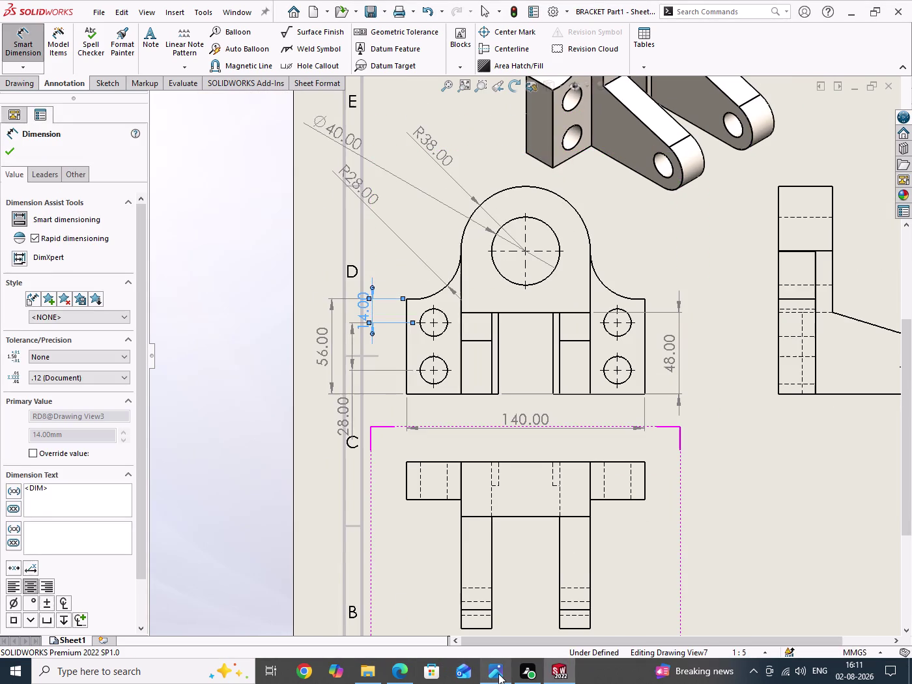
Check the reference drawing in Photos, then hide it to return to SOLIDWORKS.
click(498, 674)
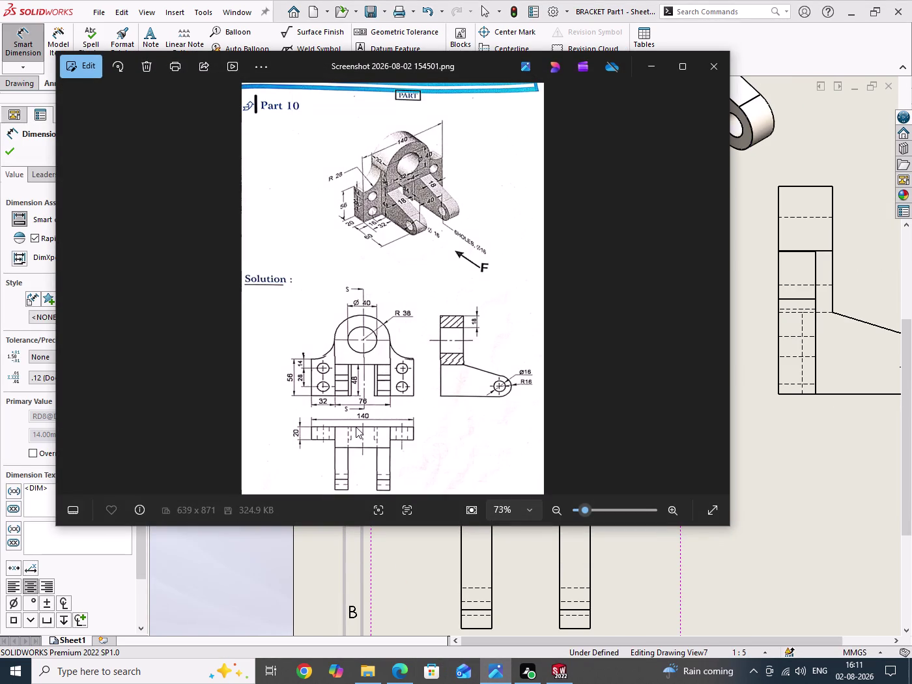
scroll(up, 3)
scroll(up, 3)
scroll(up, 3)
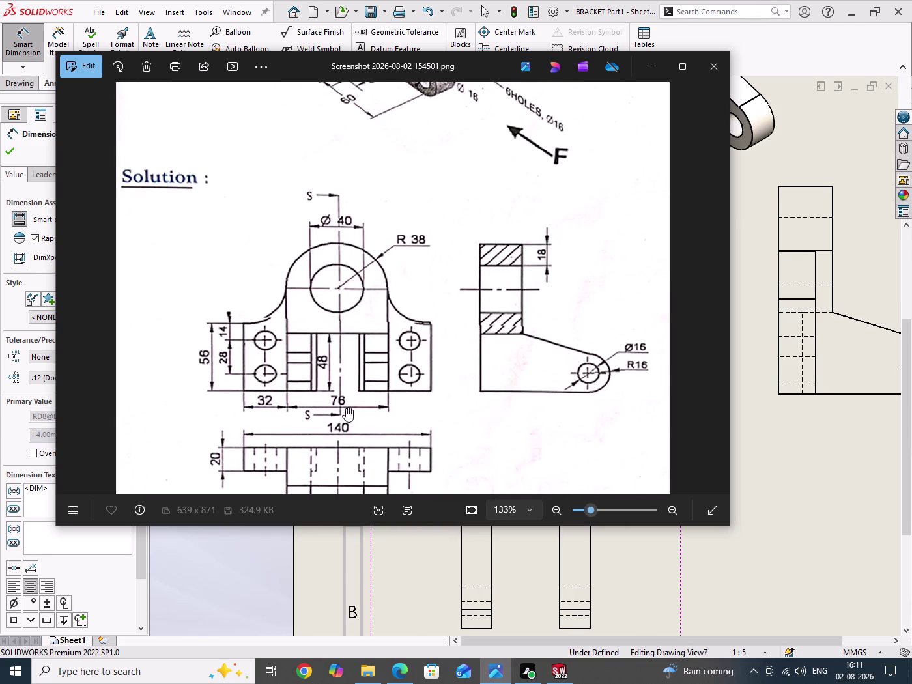
scroll(down, 3)
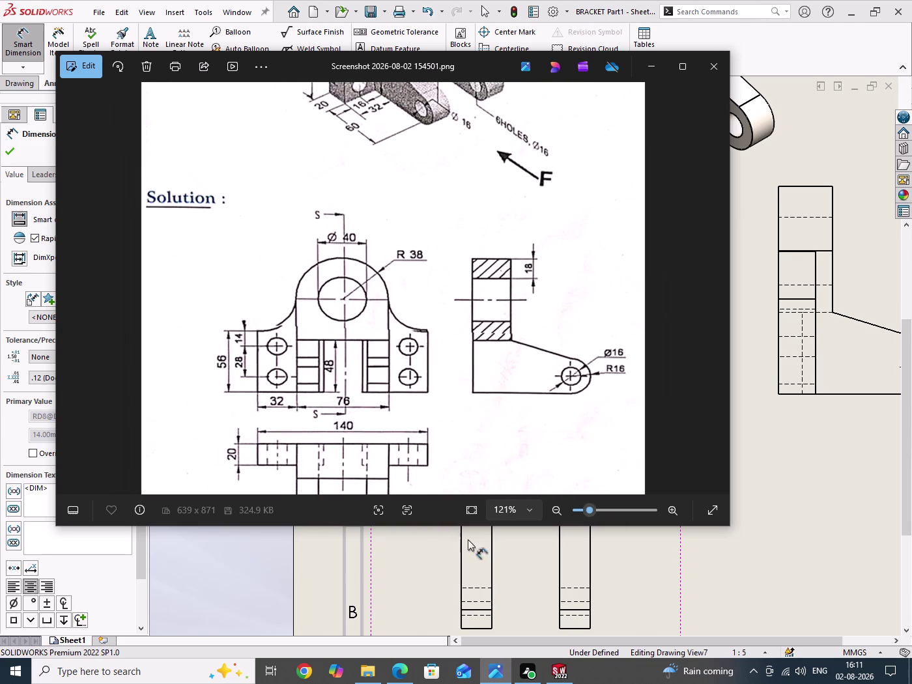
click(397, 668)
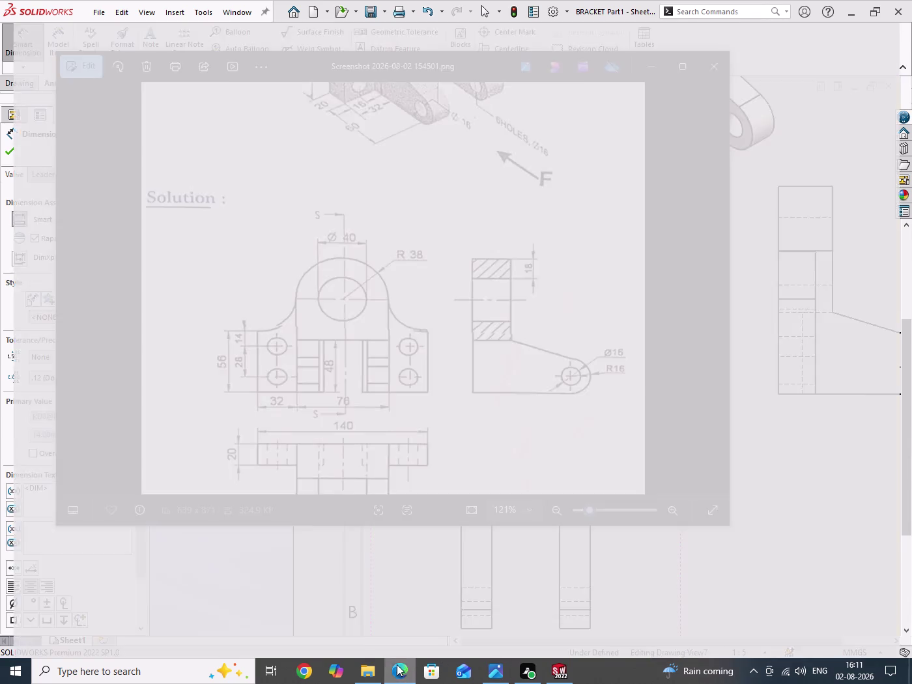
click(398, 672)
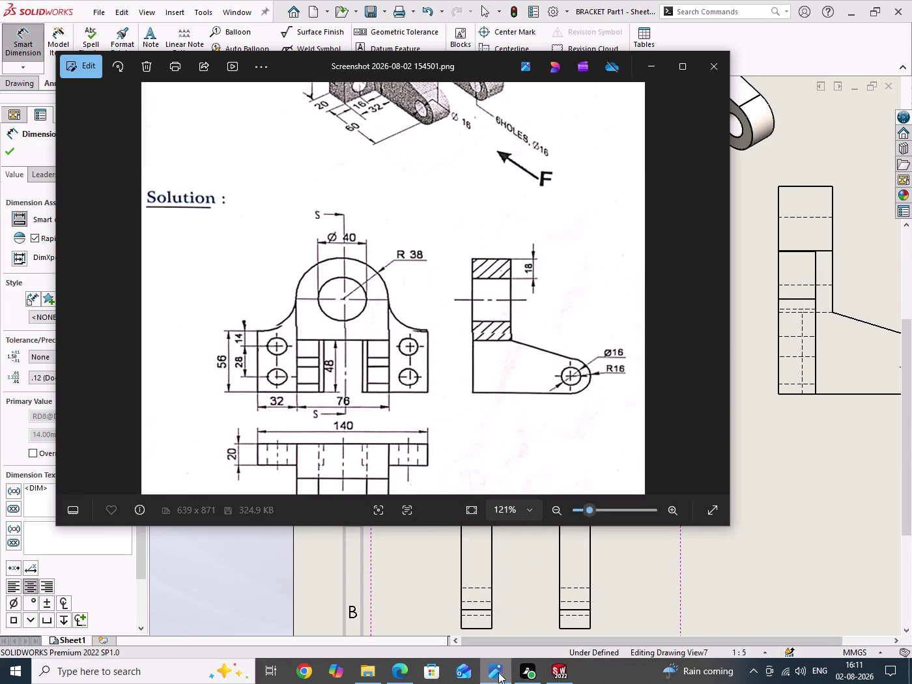
click(497, 675)
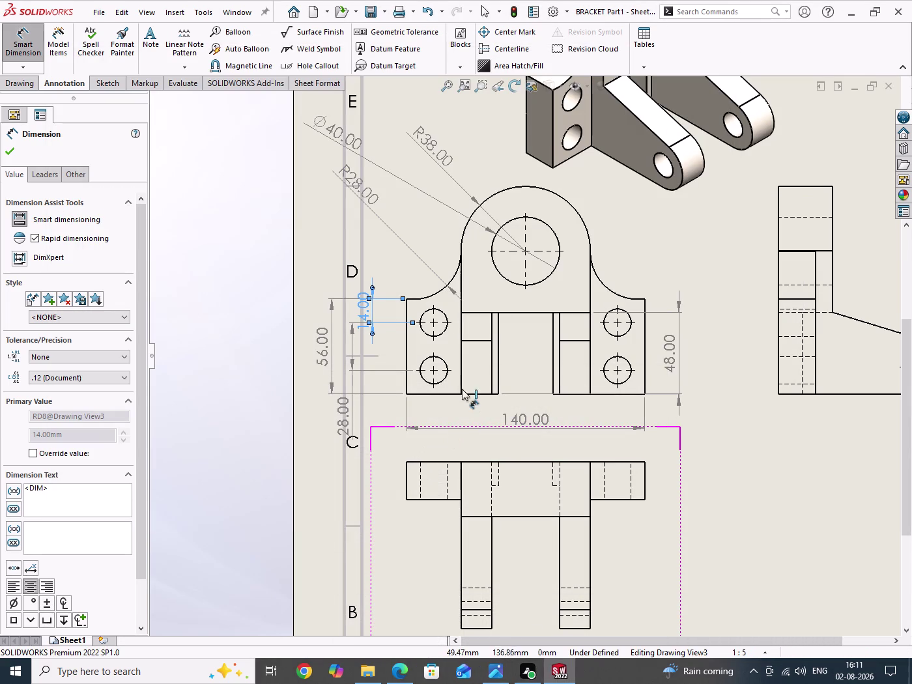
click(462, 374)
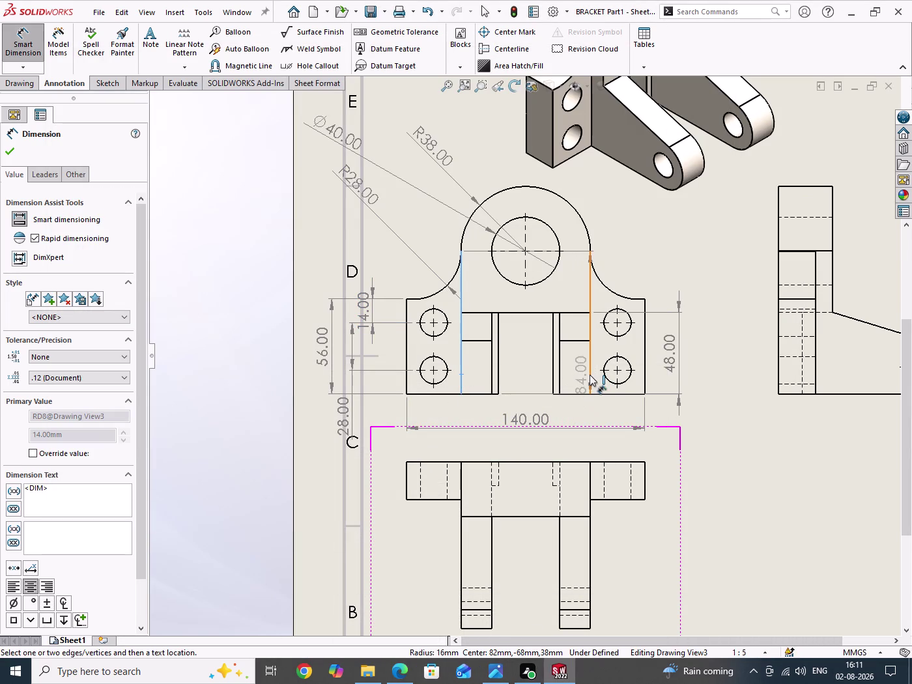
Add the 76 mm upright width to the front view and 22 mm to the top view.
click(590, 375)
click(590, 377)
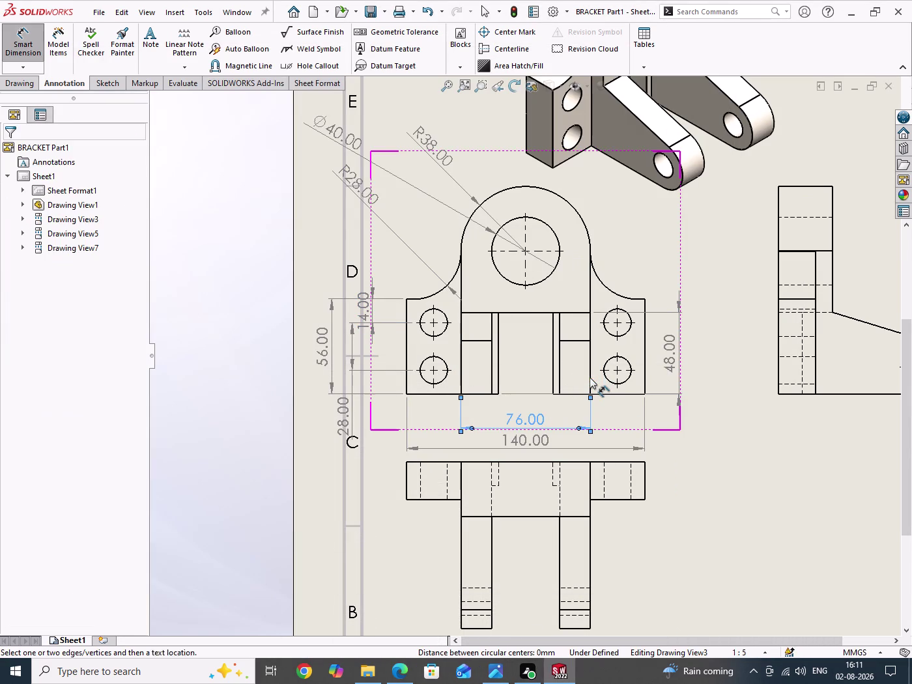
click(406, 487)
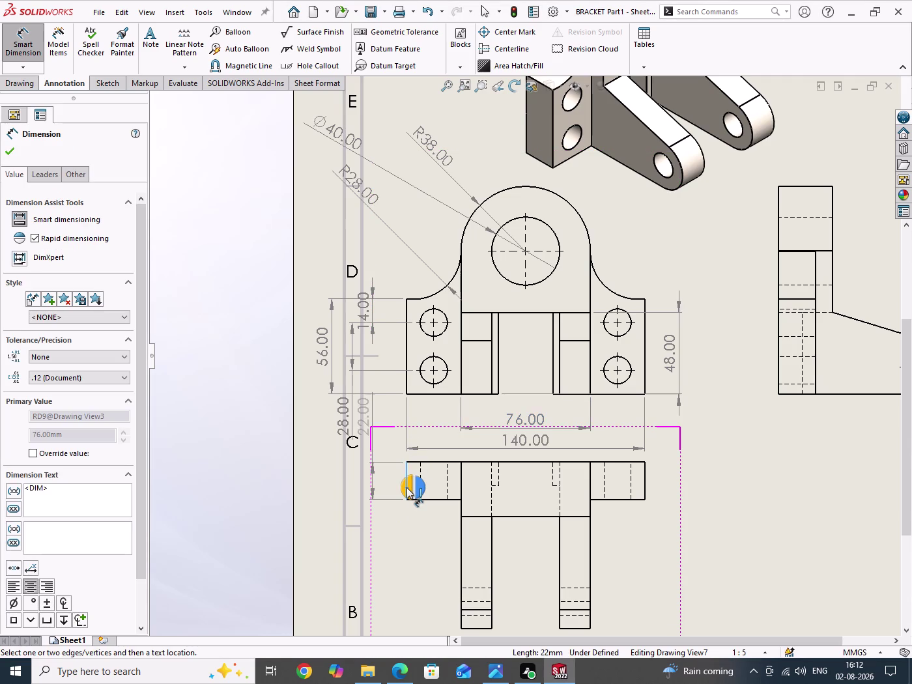
click(406, 488)
scroll(up, 3)
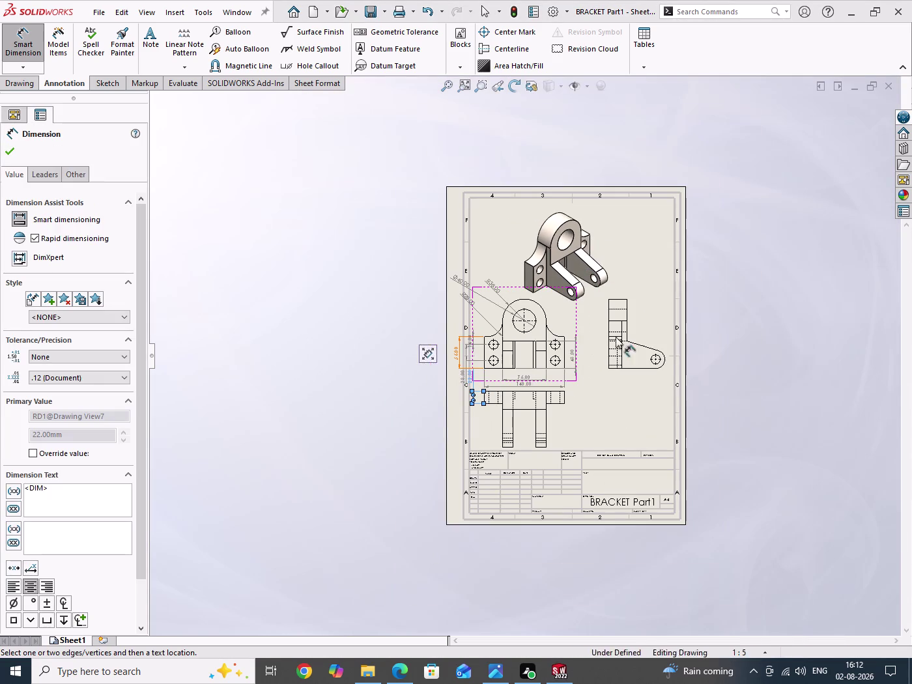
scroll(down, 3)
scroll(down, 3)
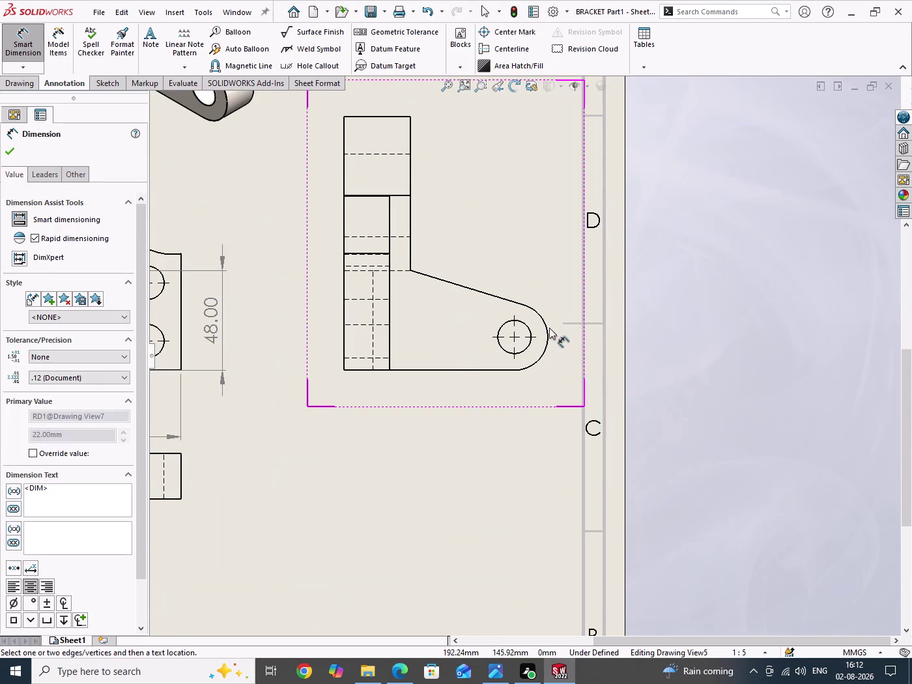
Dimension the side view arm: R16 end radius, Ø16 hole and 60 mm to the hole centre.
click(543, 317)
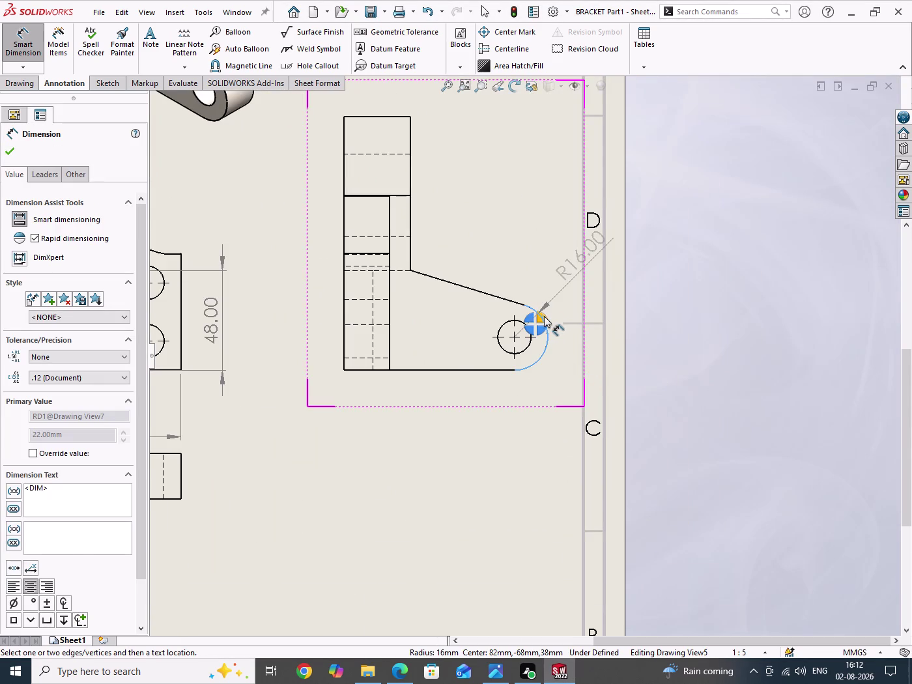
click(544, 316)
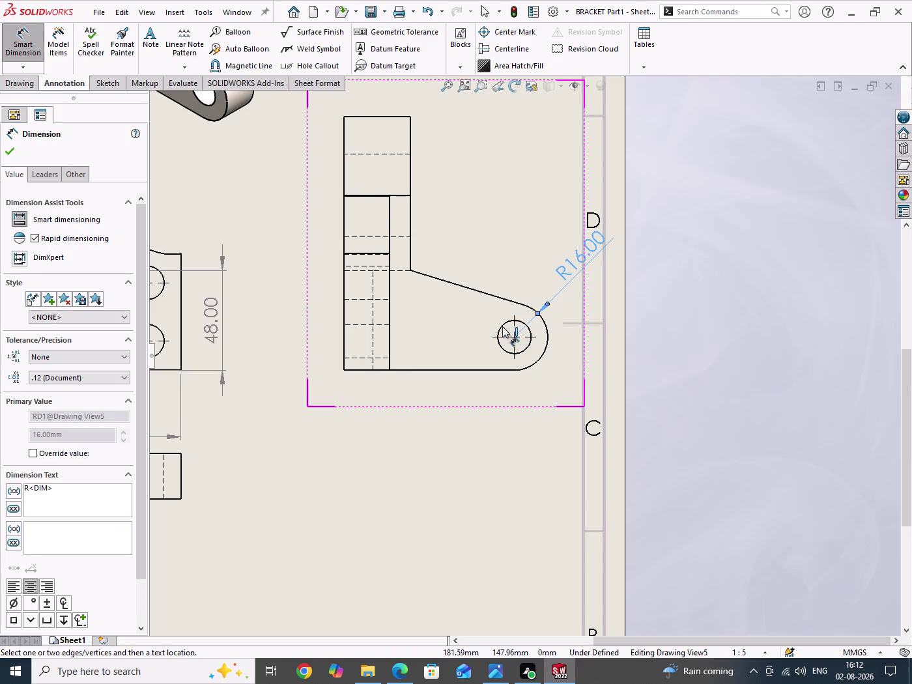
click(503, 327)
click(512, 326)
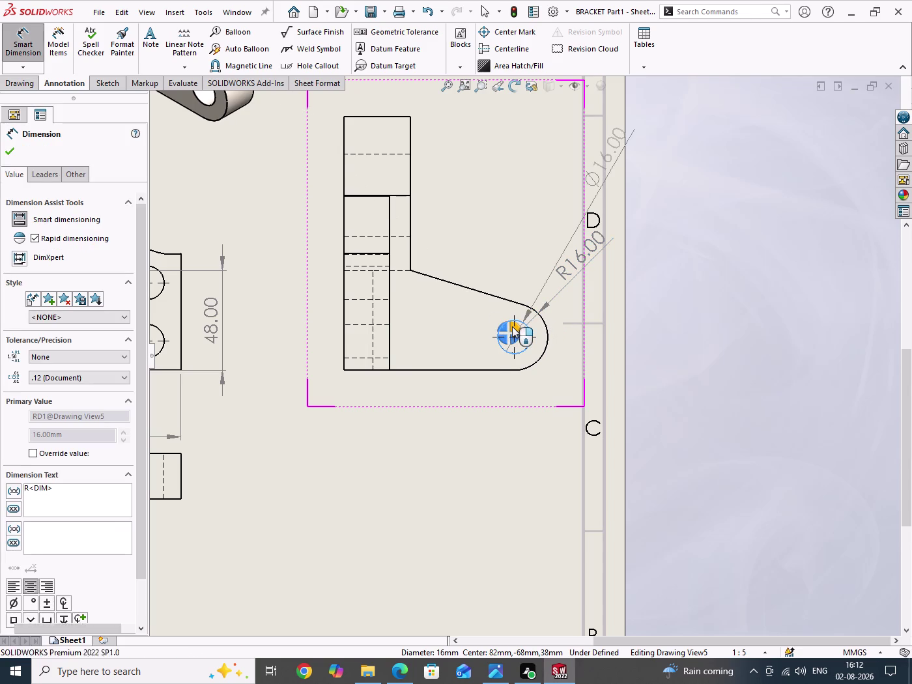
click(388, 351)
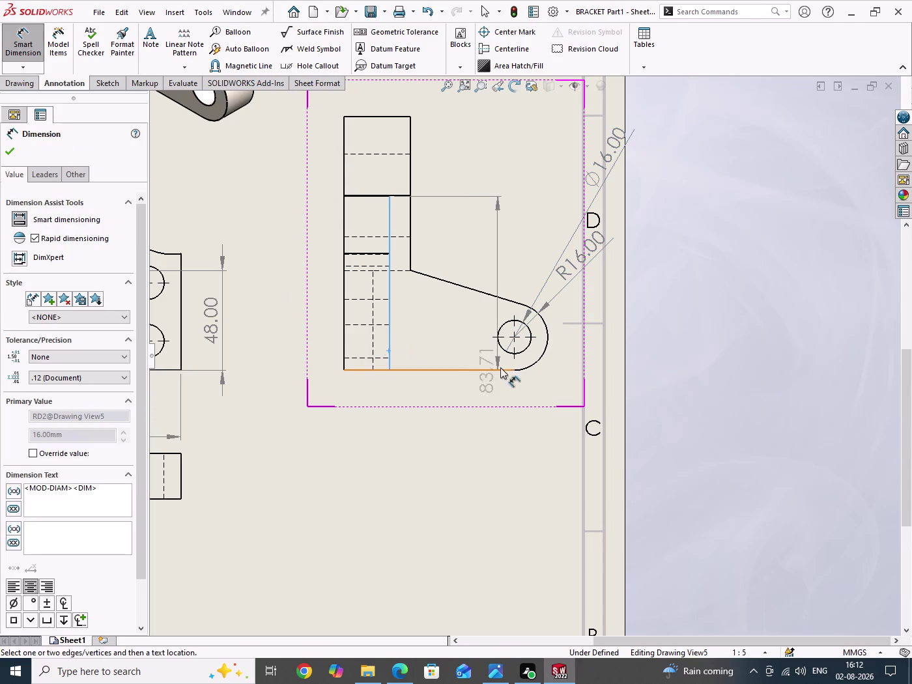
click(515, 348)
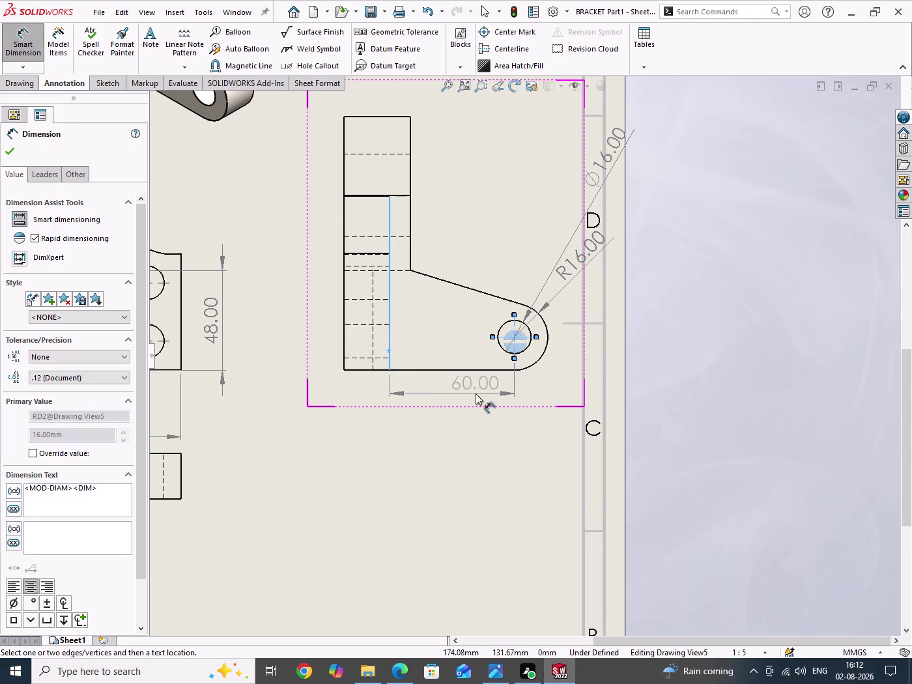
click(519, 352)
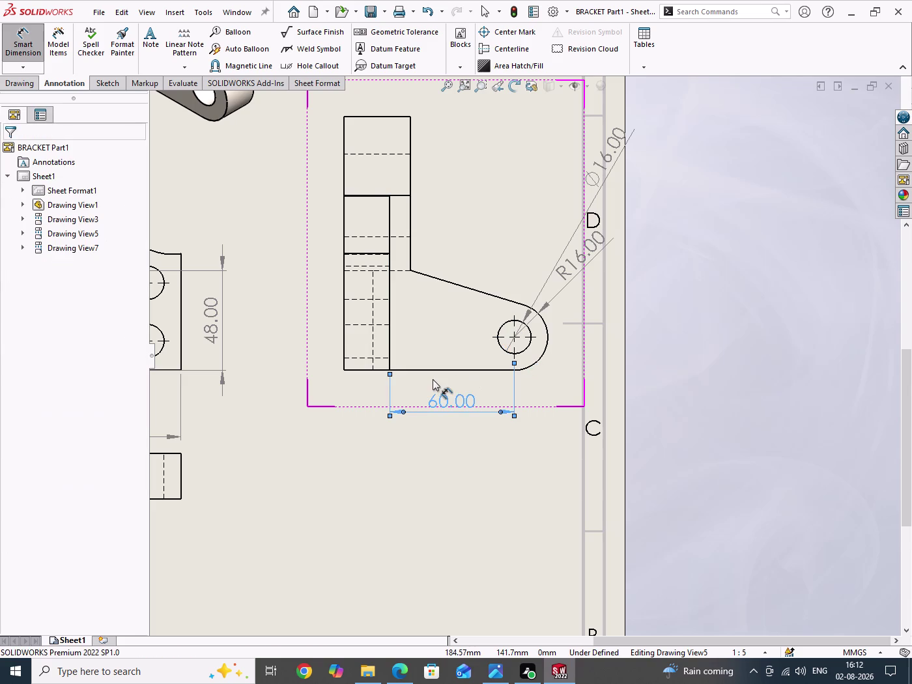
Add the 22 mm thickness and 32 mm width dimensions to the side view.
scroll(up, 3)
scroll(up, 3)
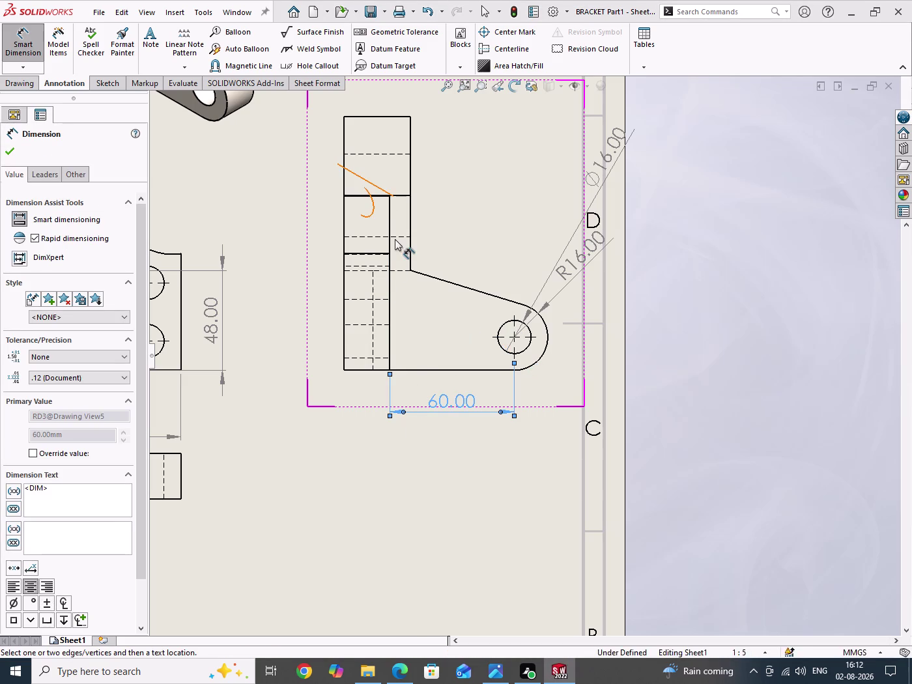
scroll(down, 3)
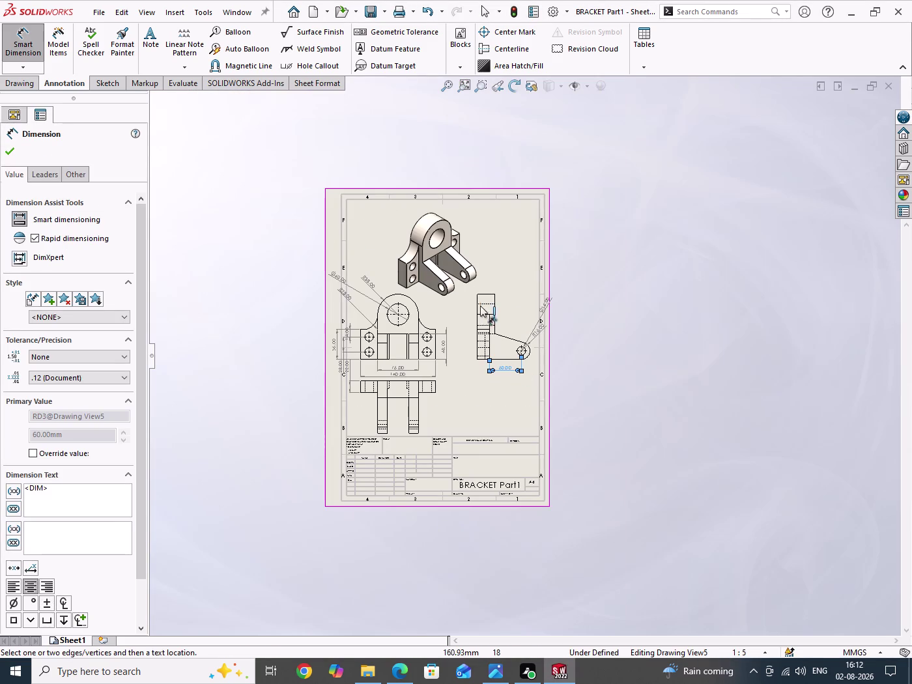
scroll(down, 3)
scroll(down, 3)
click(480, 361)
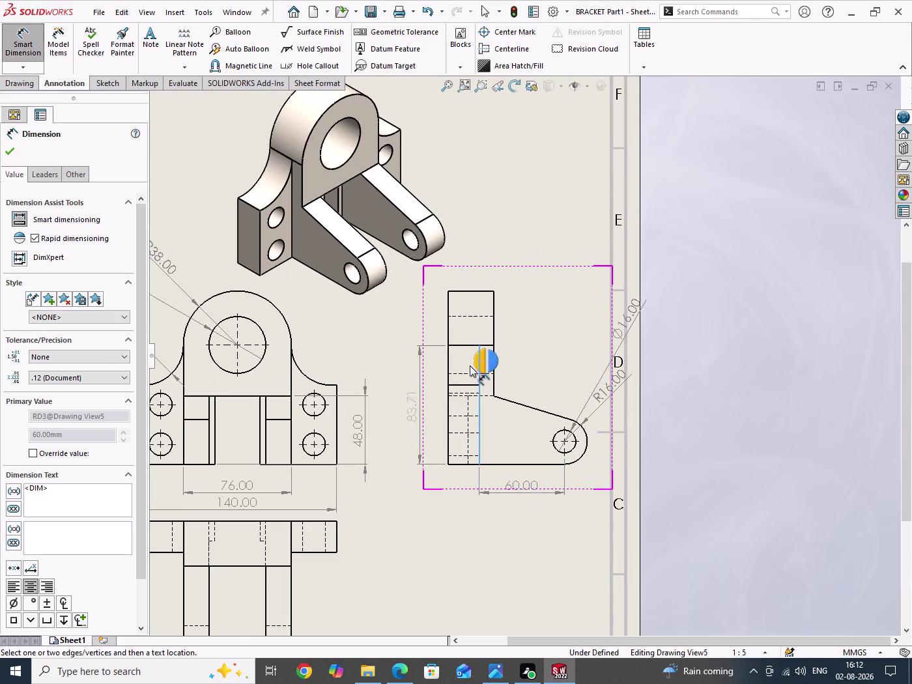
click(448, 365)
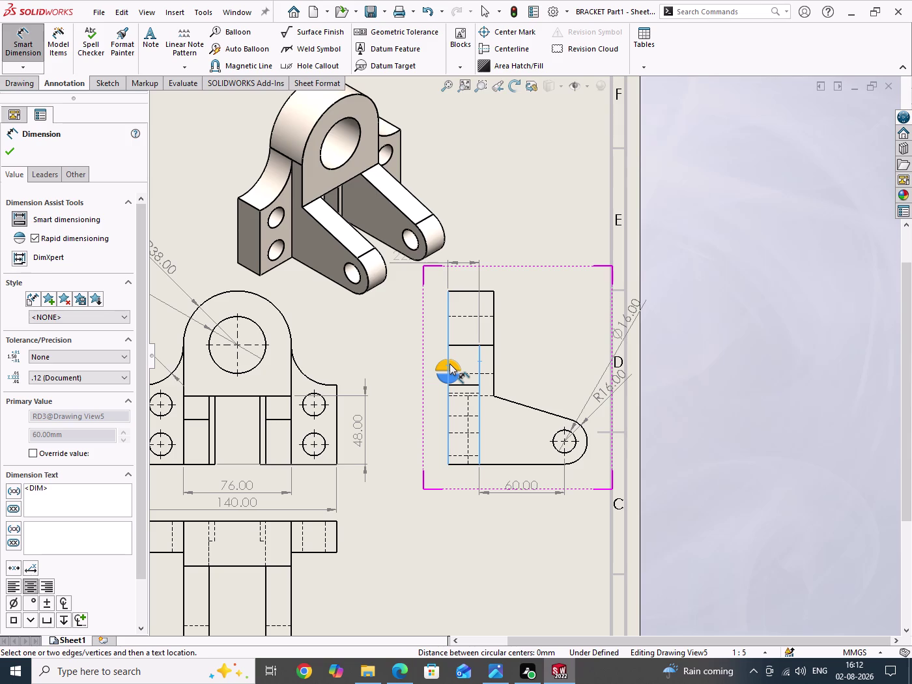
click(450, 364)
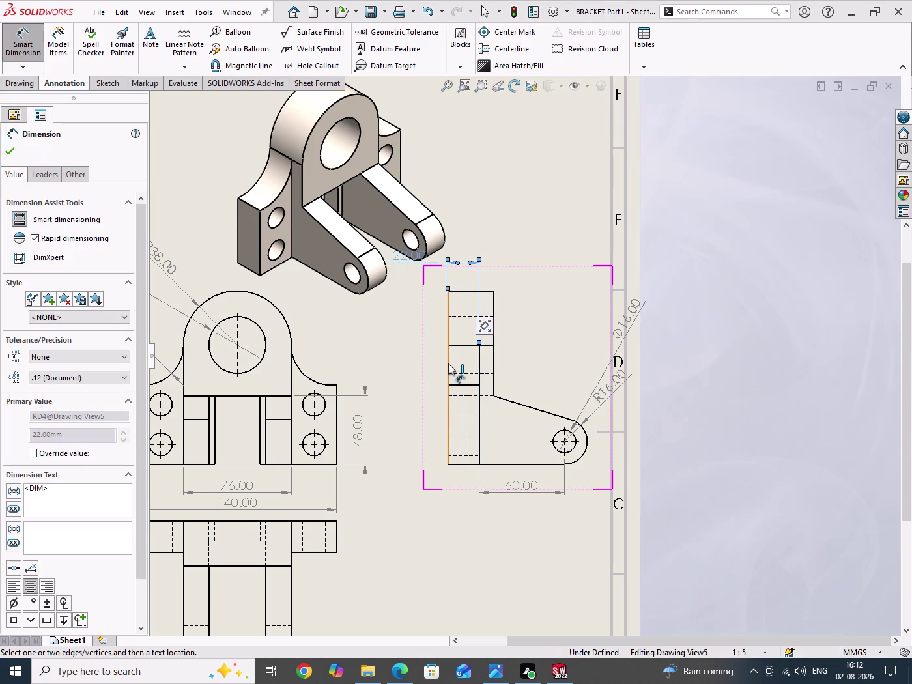
click(530, 155)
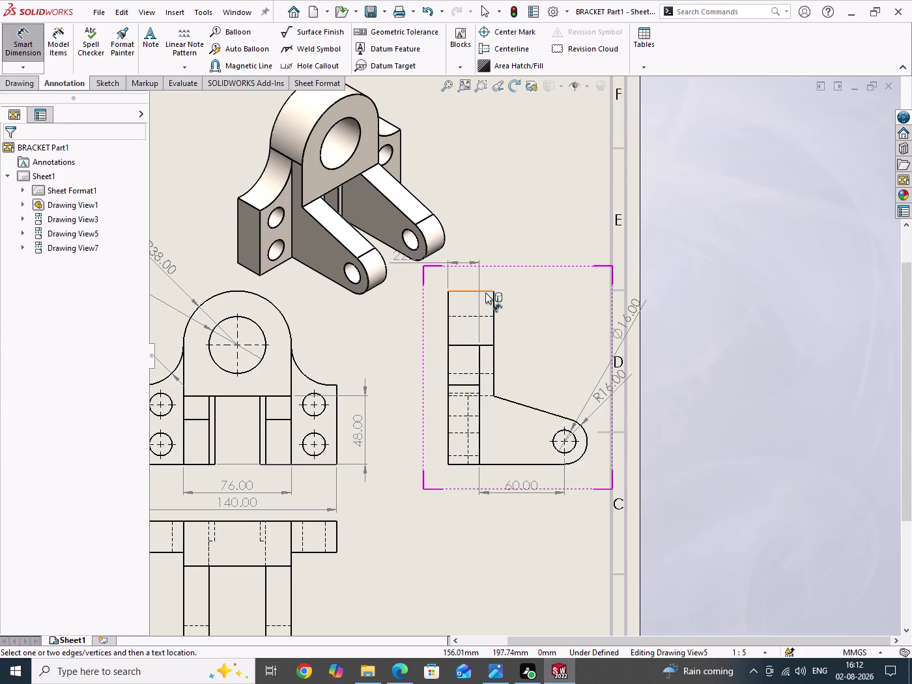
click(485, 293)
click(490, 292)
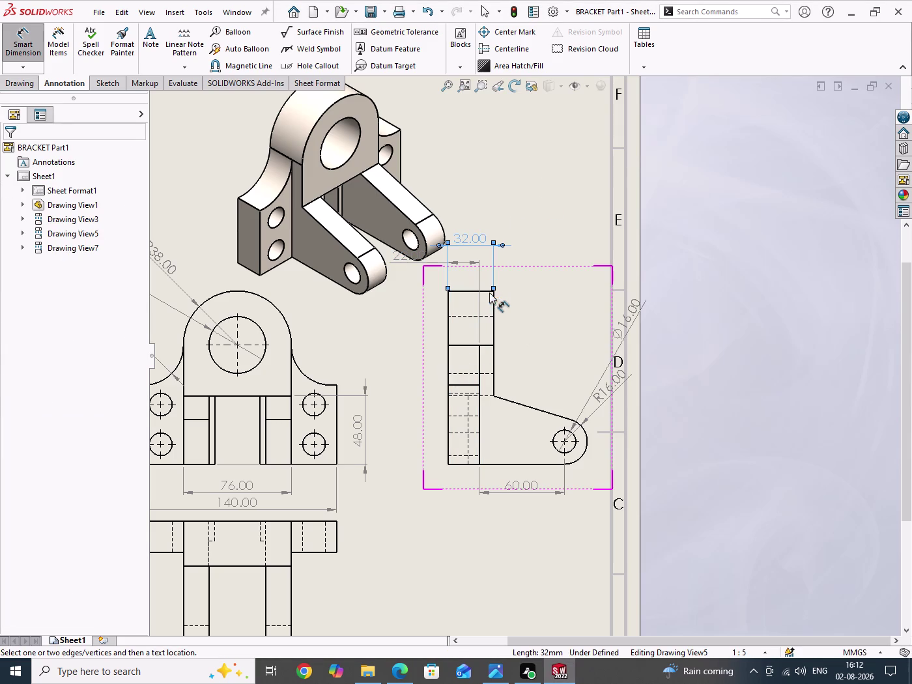
scroll(up, 3)
scroll(up, 3)
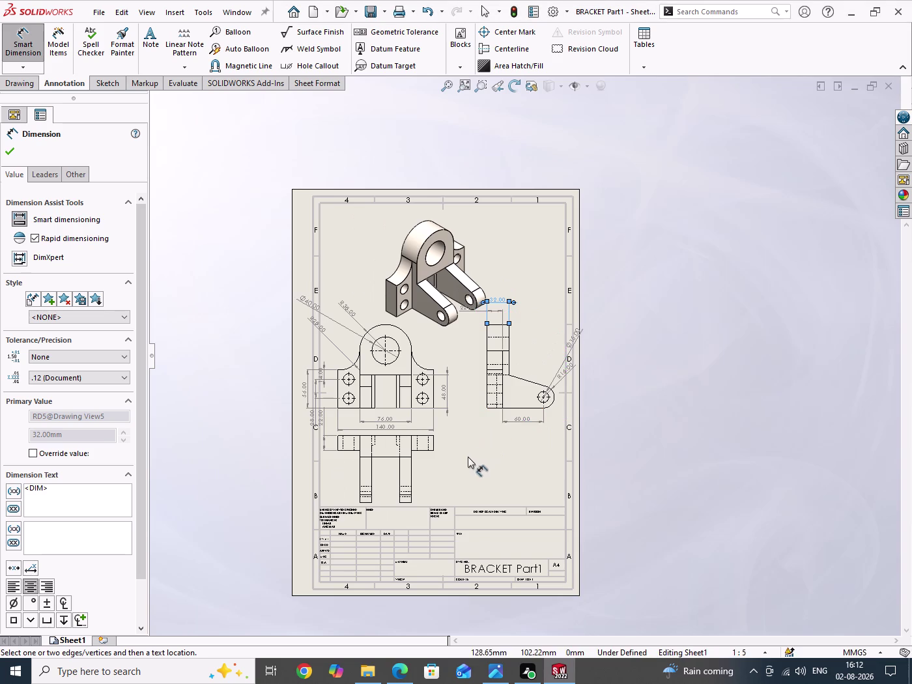
Place a 14.00 flange dimension right of the top view and exit Smart Dimension.
scroll(down, 3)
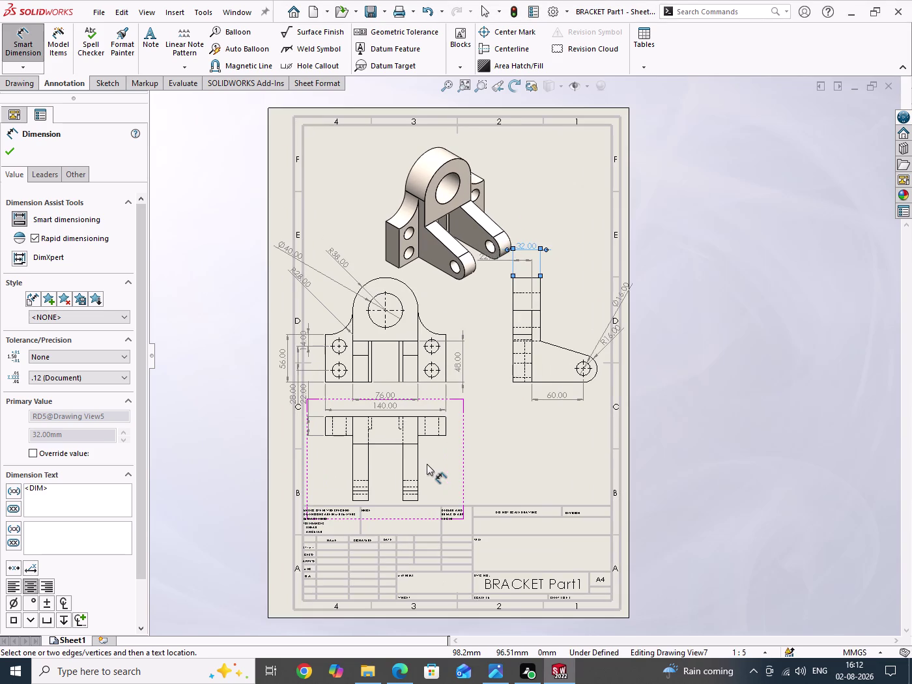
scroll(down, 3)
scroll(up, 3)
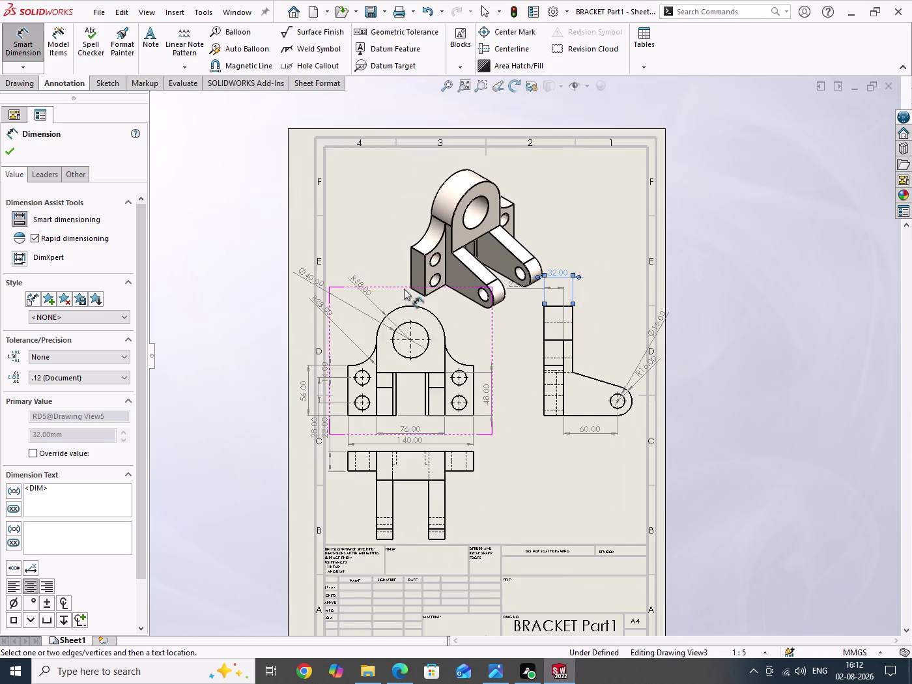
scroll(down, 3)
scroll(down, 3)
scroll(down, 3)
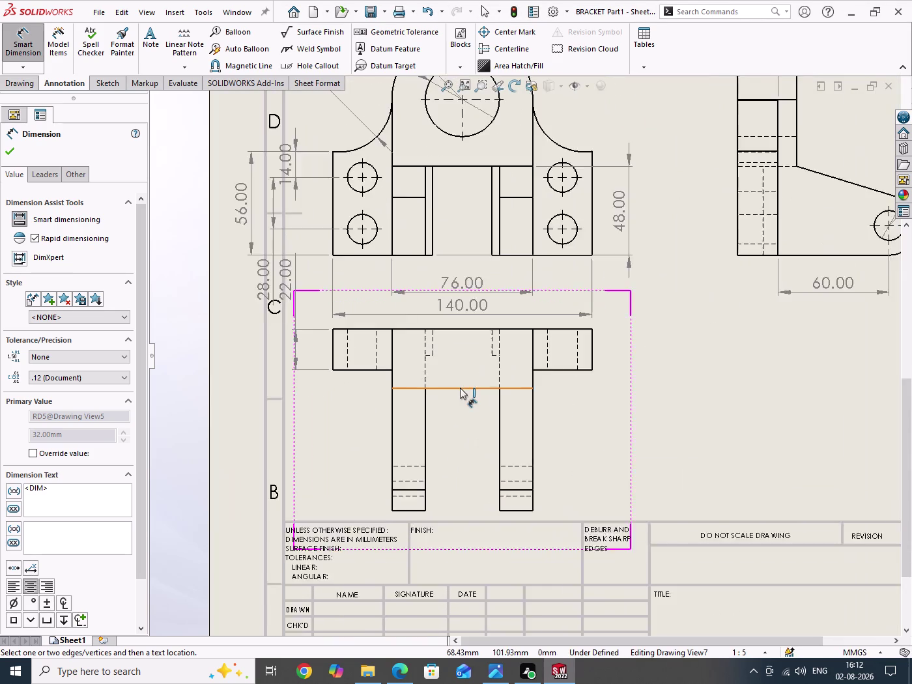
click(499, 338)
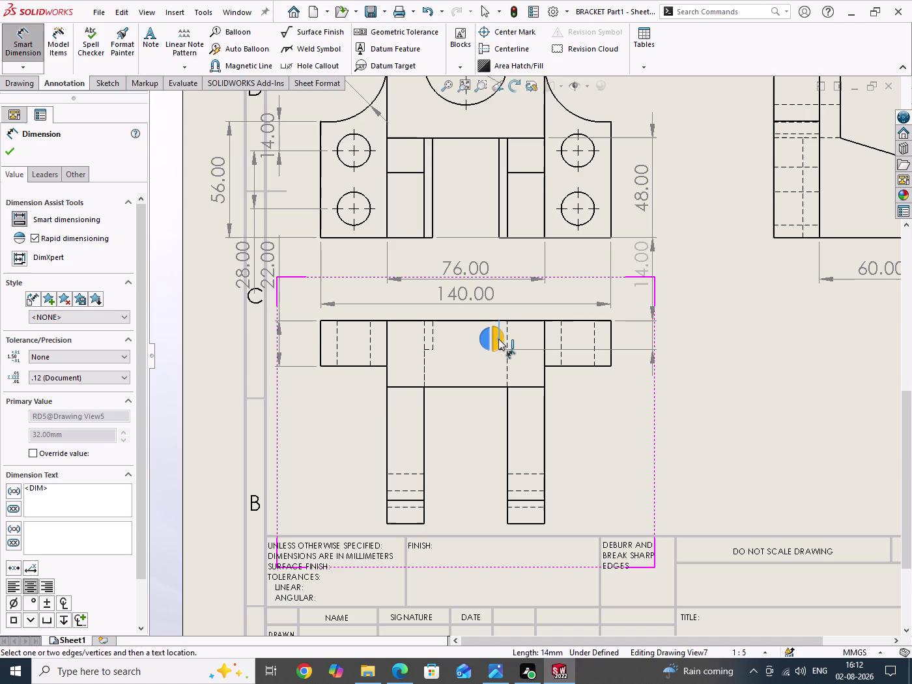
click(501, 339)
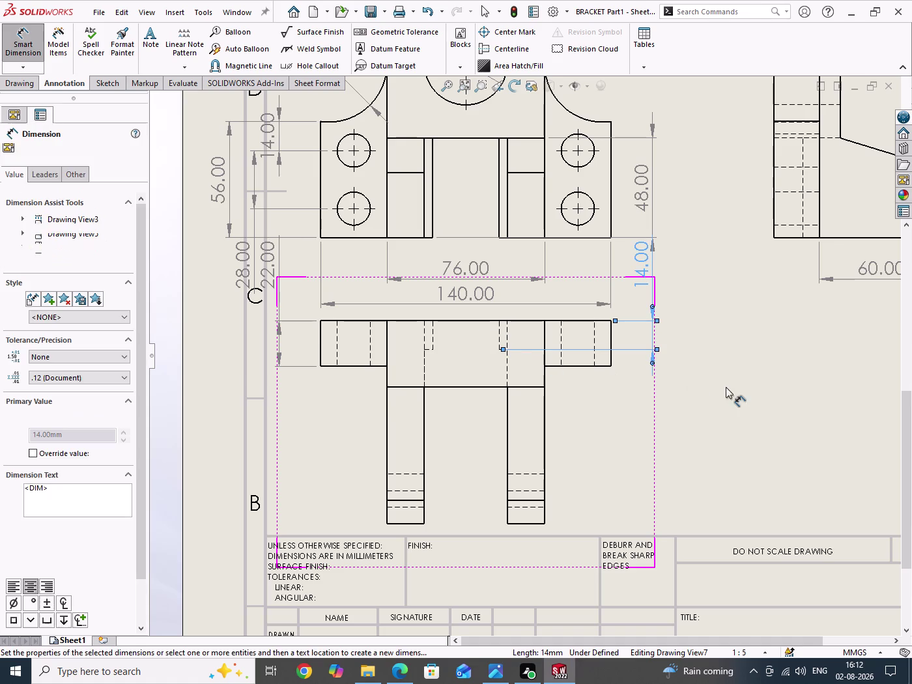
right_click(726, 387)
click(753, 446)
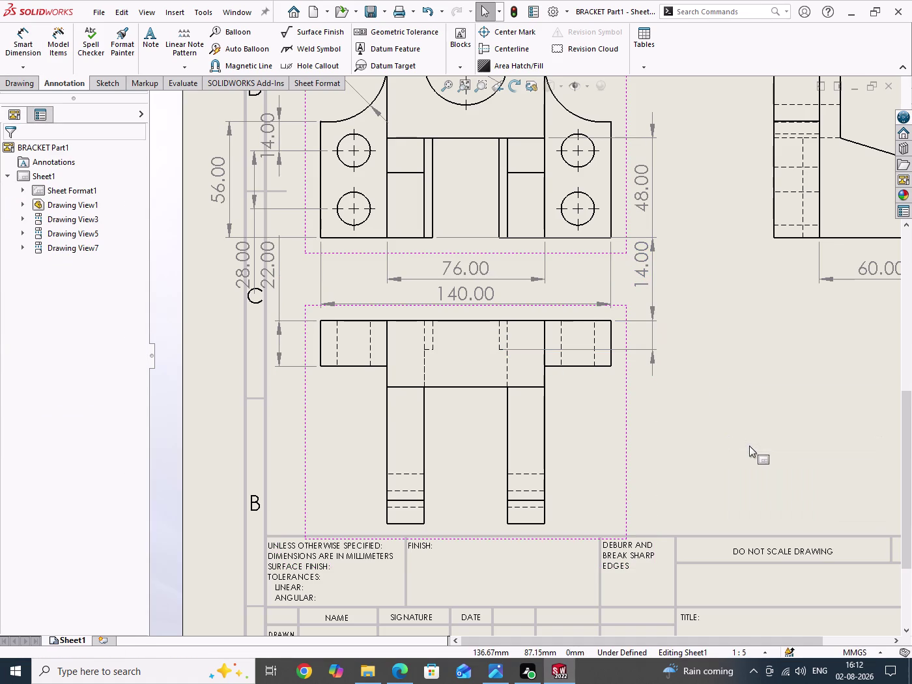
scroll(up, 3)
scroll(up, 3)
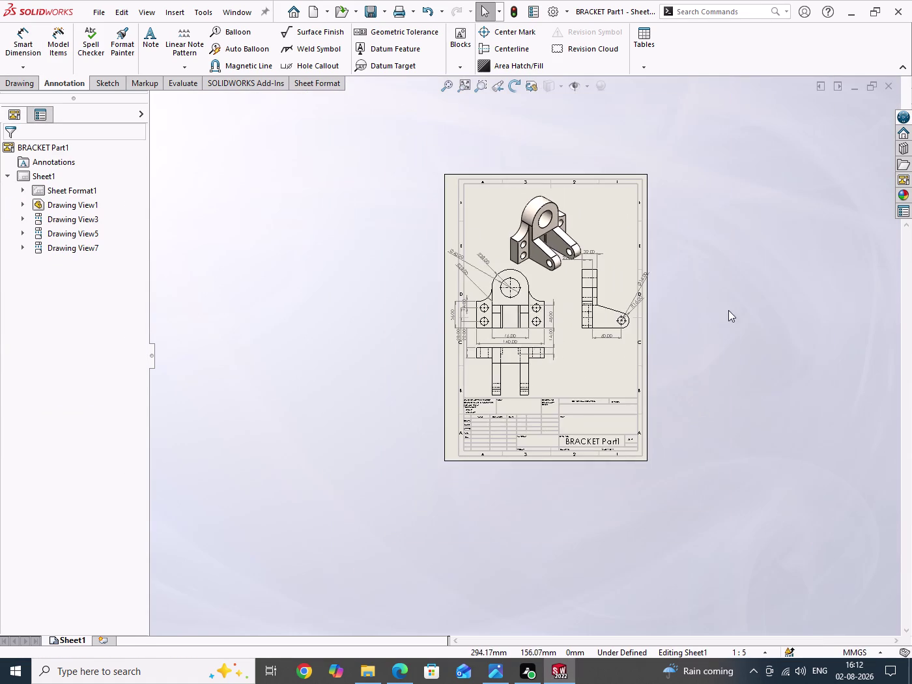
scroll(down, 3)
scroll(down, 3)
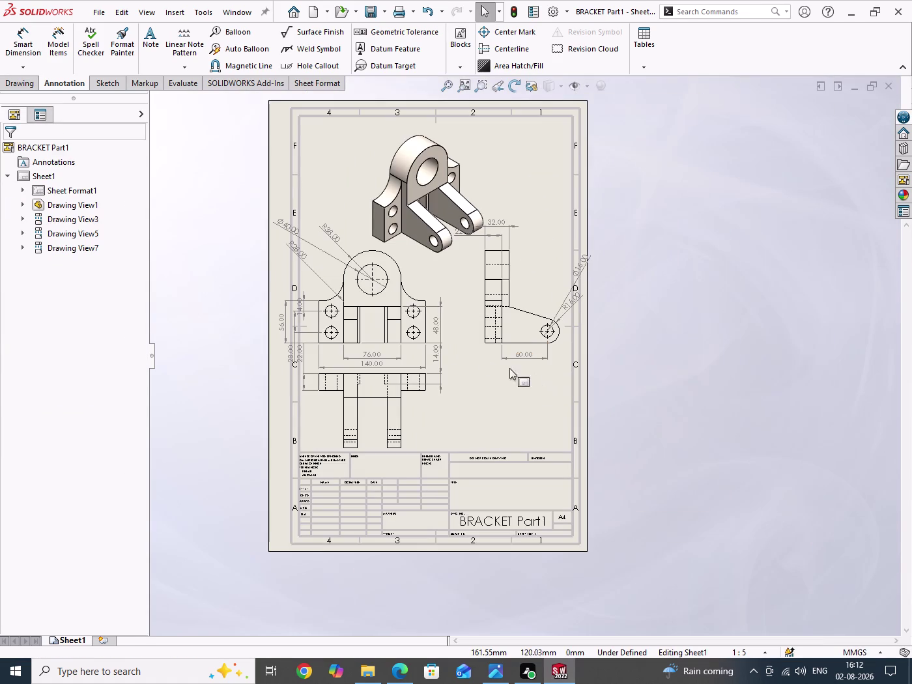
drag(429, 286, 436, 285)
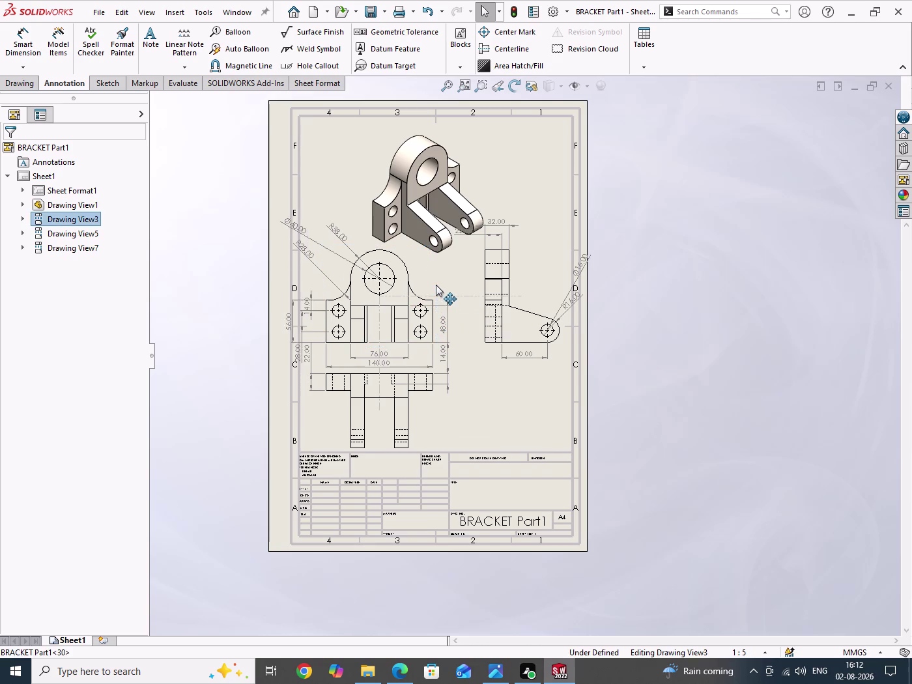
drag(436, 285, 445, 284)
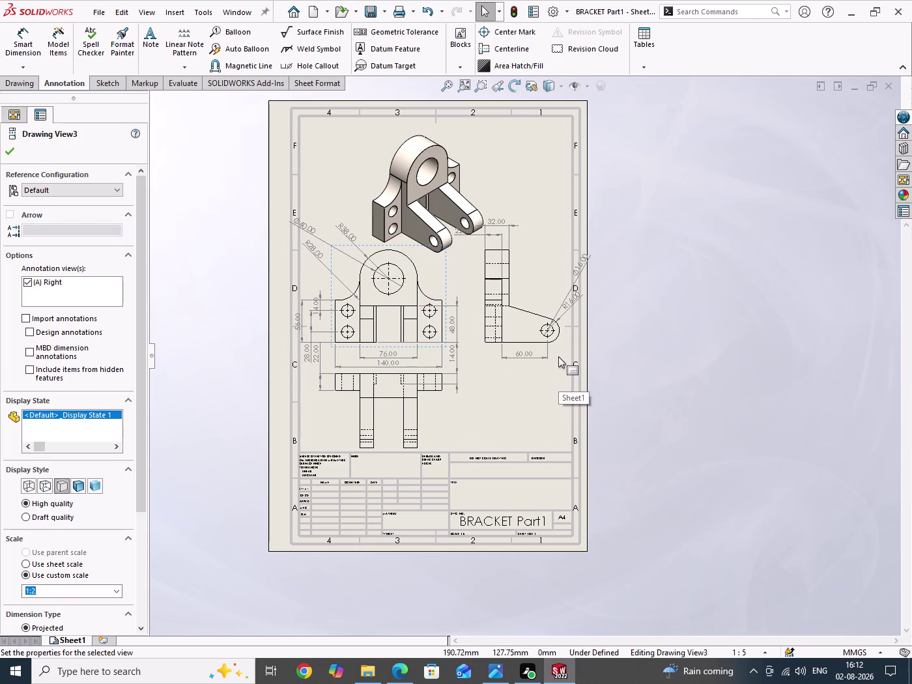
drag(558, 355, 551, 355)
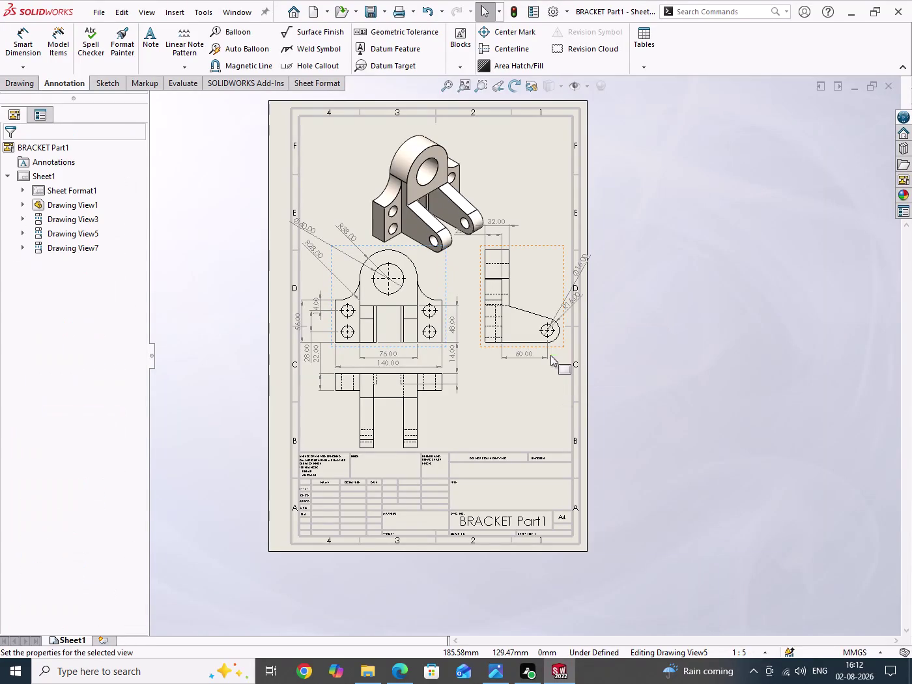
drag(729, 191, 771, 476)
scroll(down, 3)
Move the front view's R38, Ø40 and R28 dimensions clear of each other.
scroll(down, 3)
drag(444, 259, 467, 276)
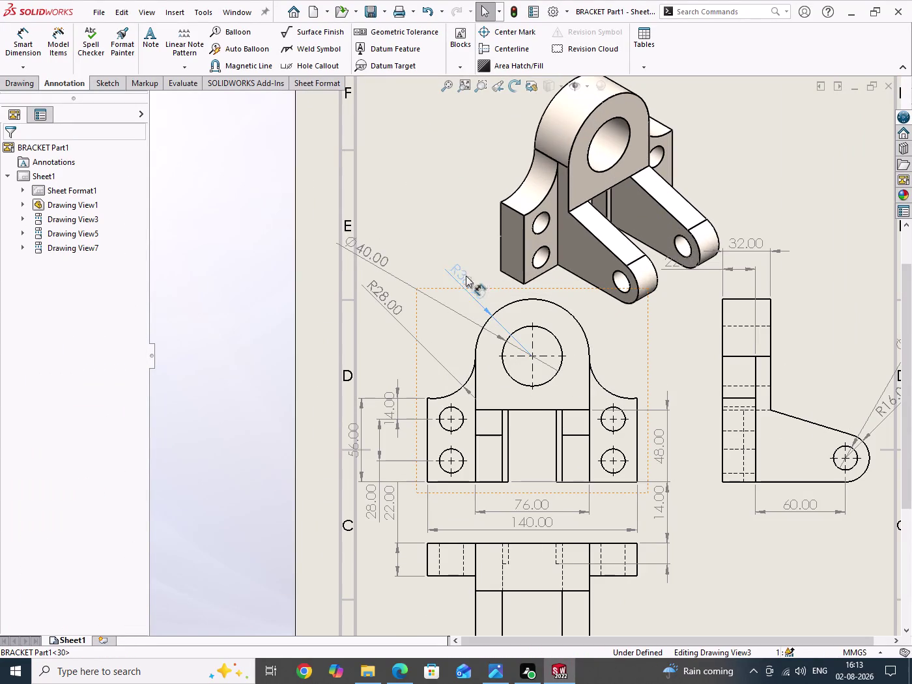
drag(466, 277, 481, 292)
drag(367, 250, 443, 297)
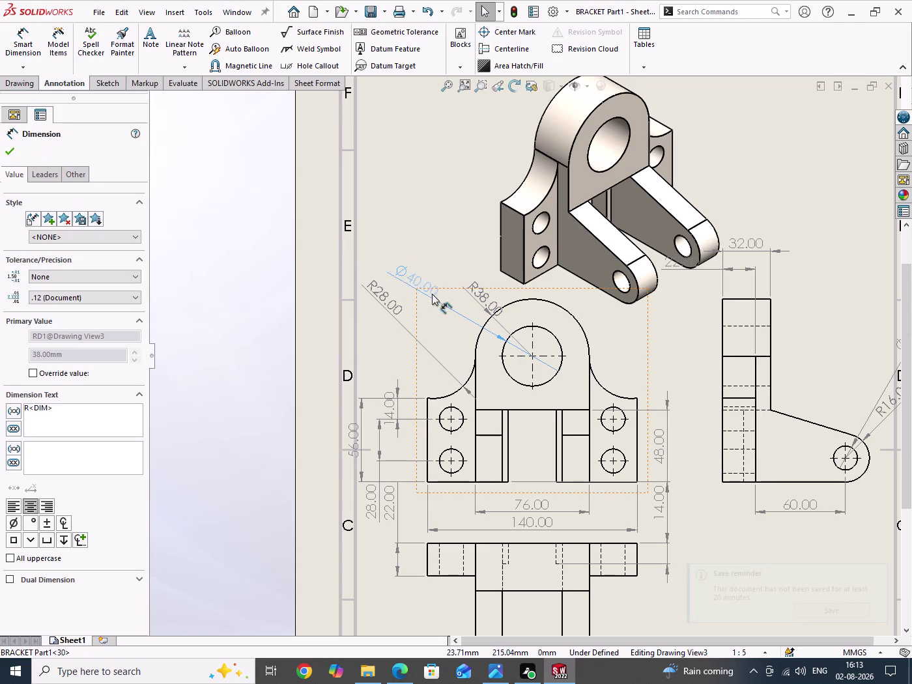
drag(443, 297, 454, 300)
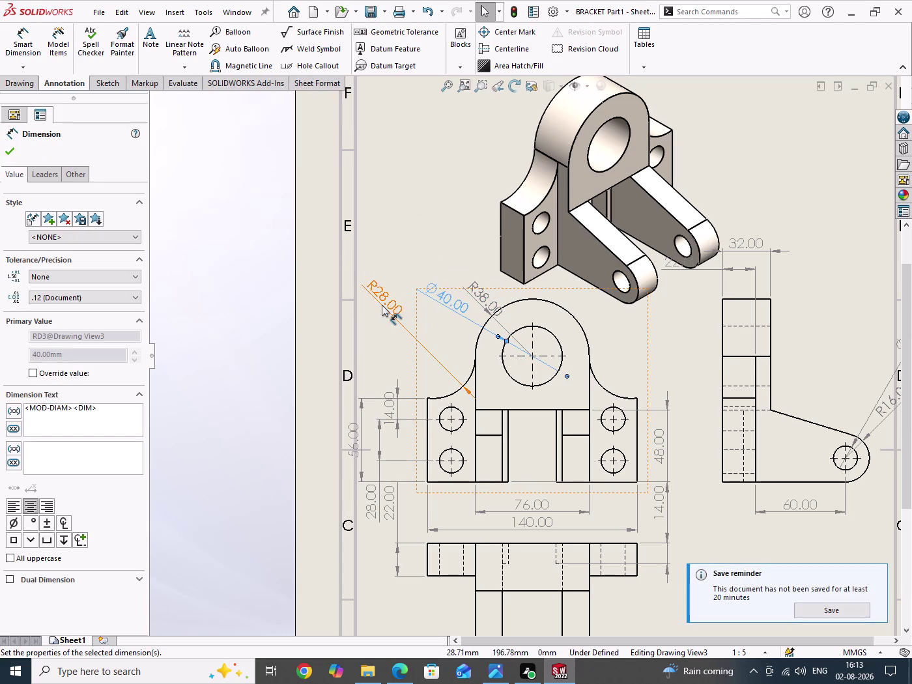
scroll(down, 3)
drag(403, 304, 494, 389)
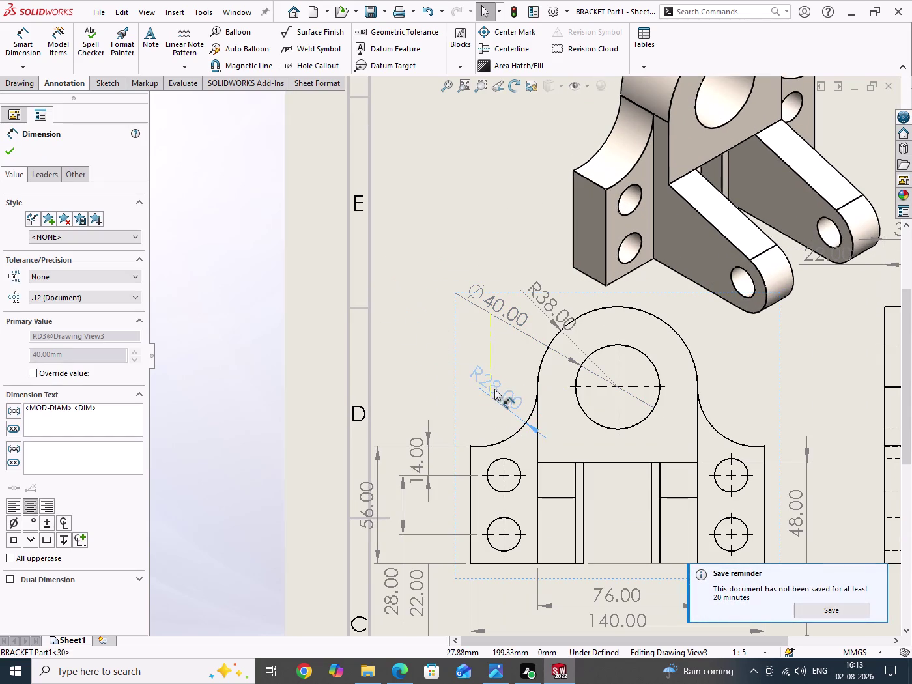
drag(495, 389, 498, 407)
drag(498, 407, 492, 401)
scroll(up, 3)
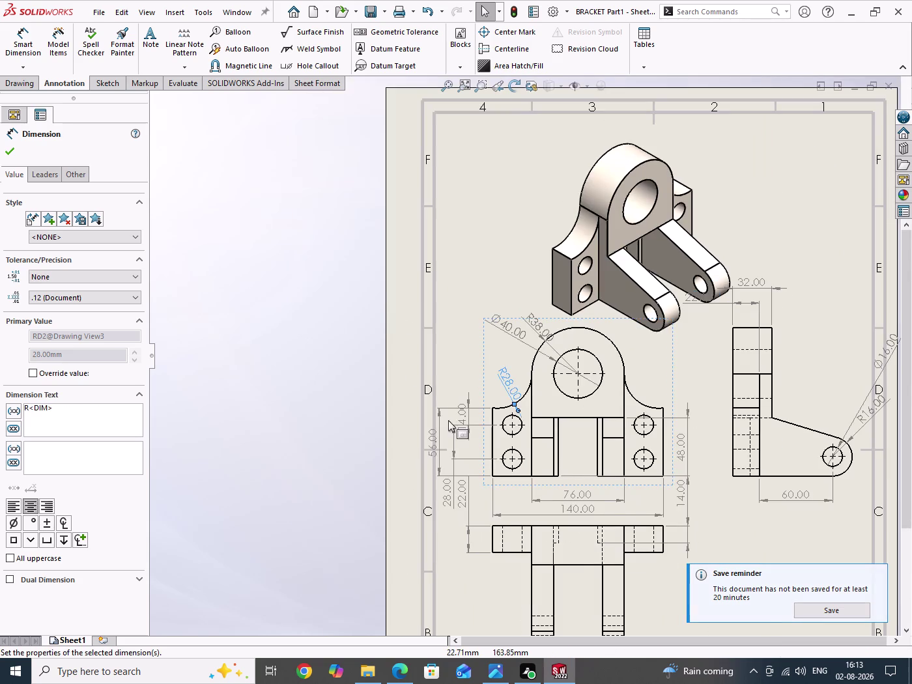
scroll(down, 3)
Move the 14 and 56 dimensions beside the front view and 48 between the slots.
drag(254, 278, 270, 256)
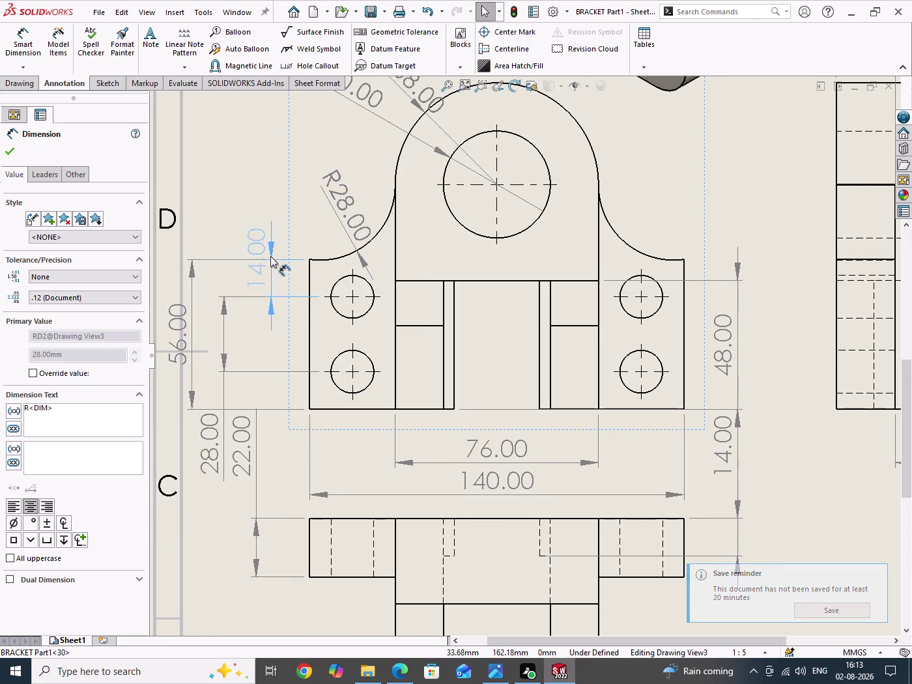
drag(270, 256, 281, 277)
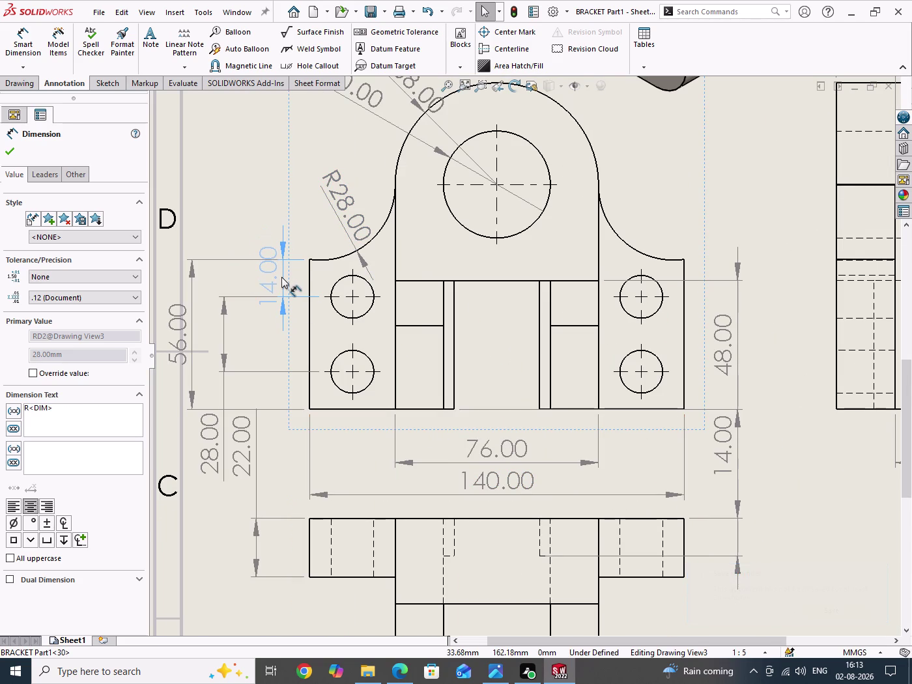
drag(281, 276, 277, 277)
scroll(up, 3)
scroll(down, 3)
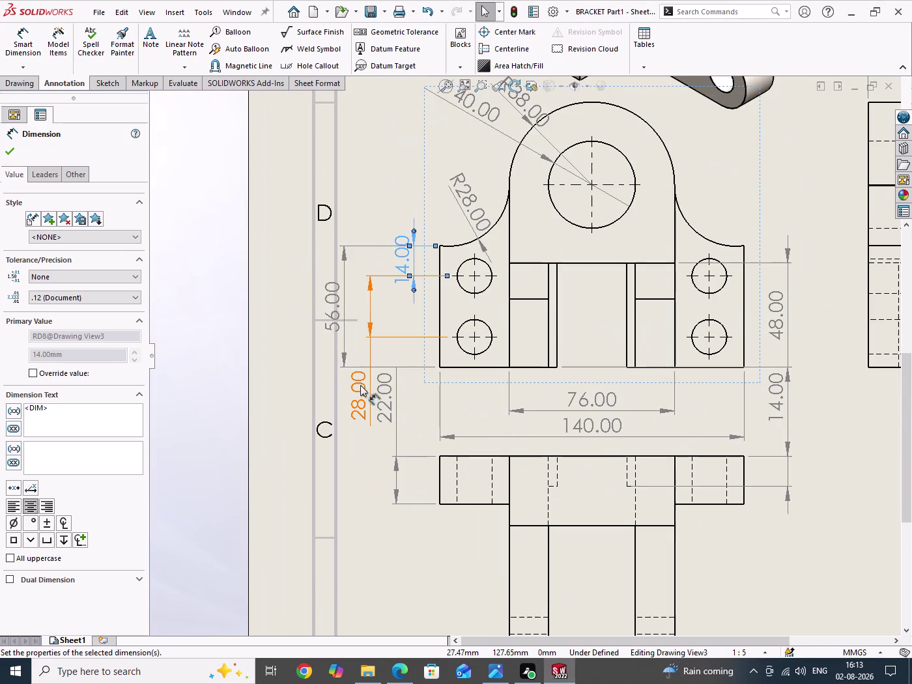
drag(339, 307, 407, 314)
scroll(up, 3)
scroll(down, 3)
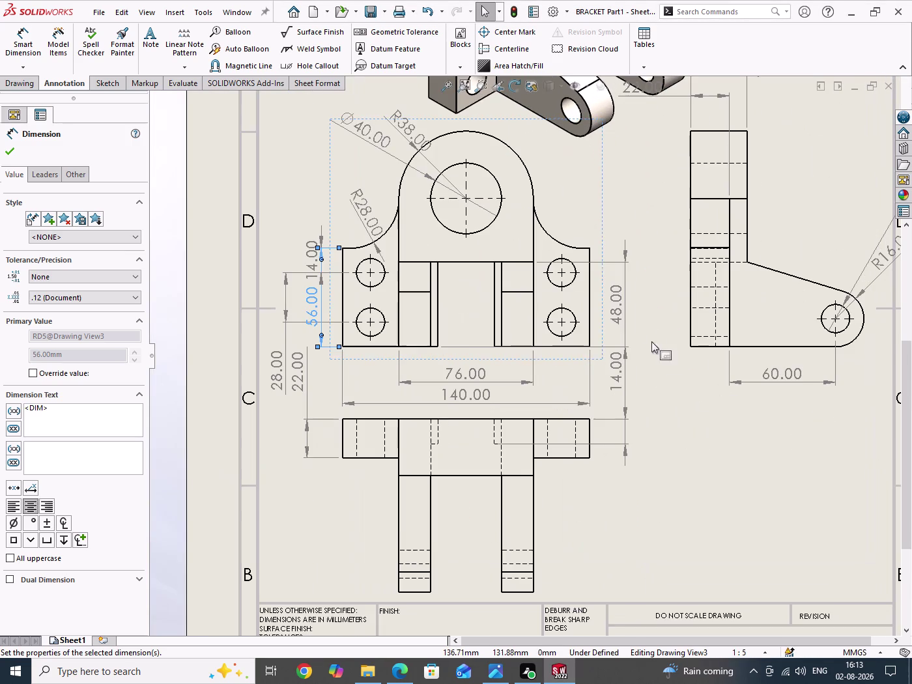
drag(621, 308, 454, 305)
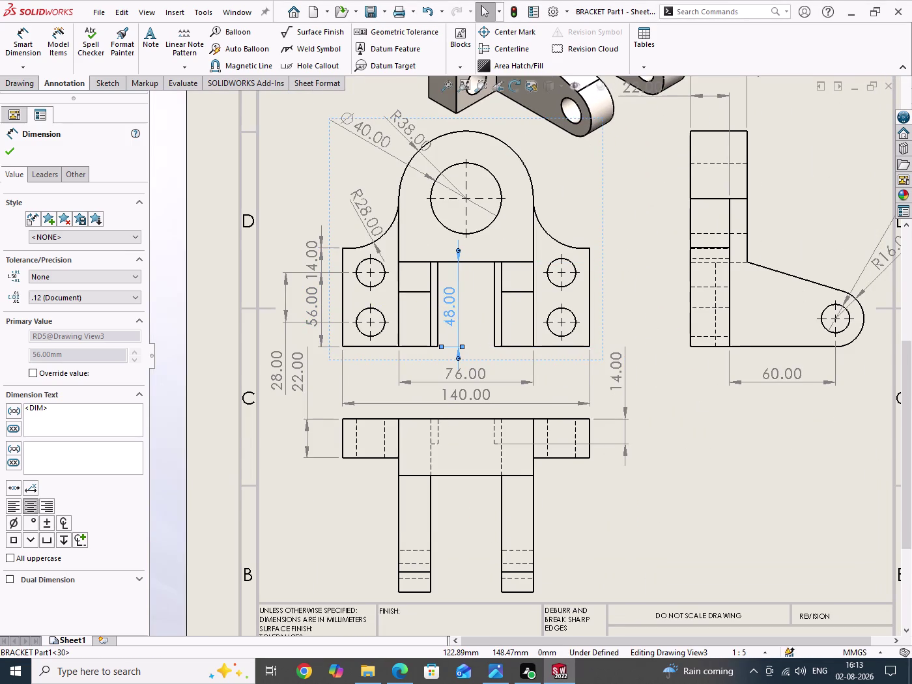
drag(621, 377, 616, 440)
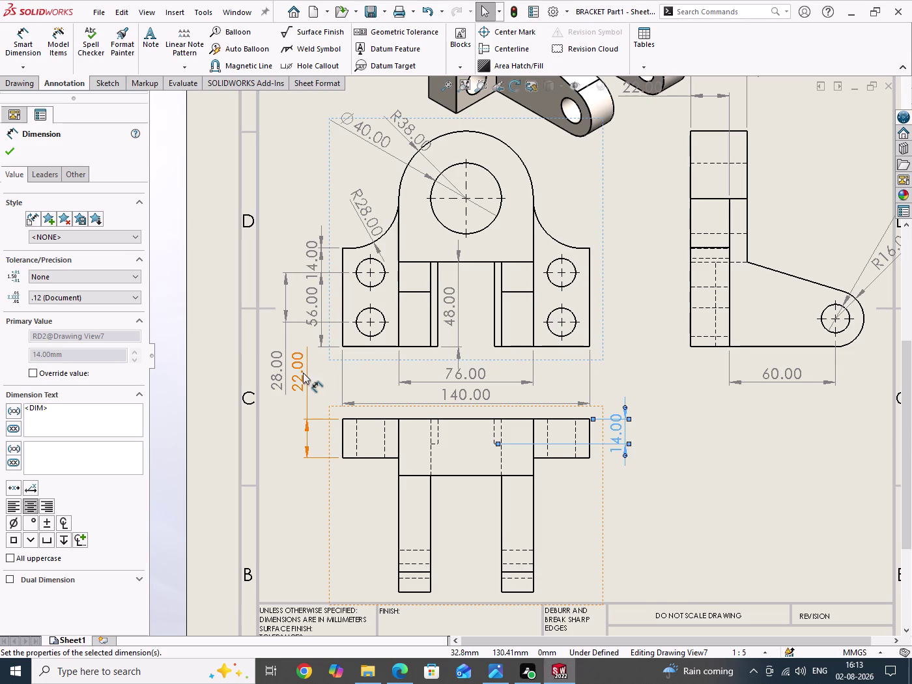
Place the 14 and 22 dimensions by the bottom view and 28 between the left holes.
drag(303, 372, 322, 488)
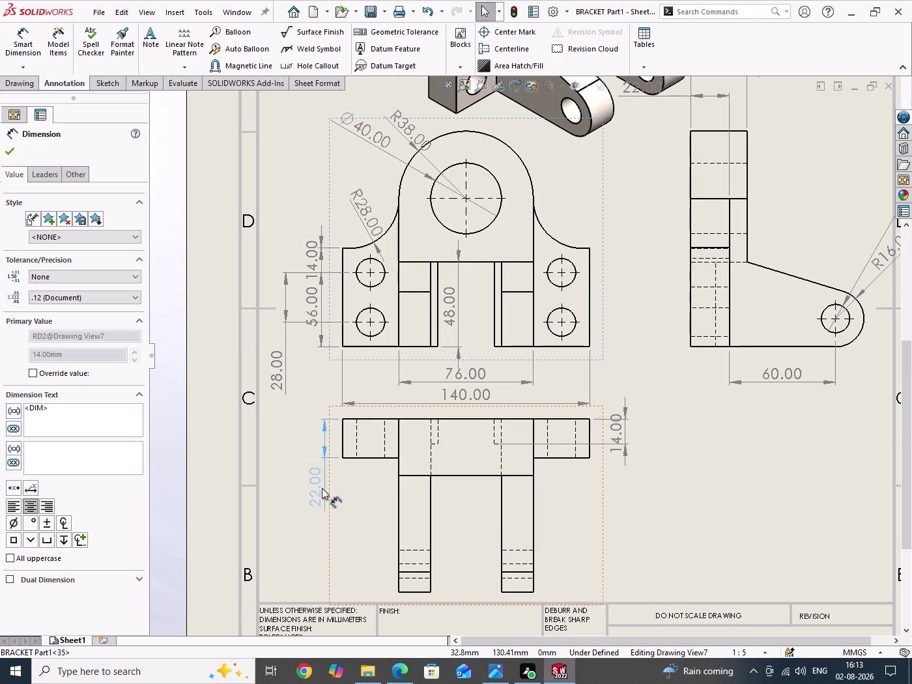
drag(322, 487, 312, 484)
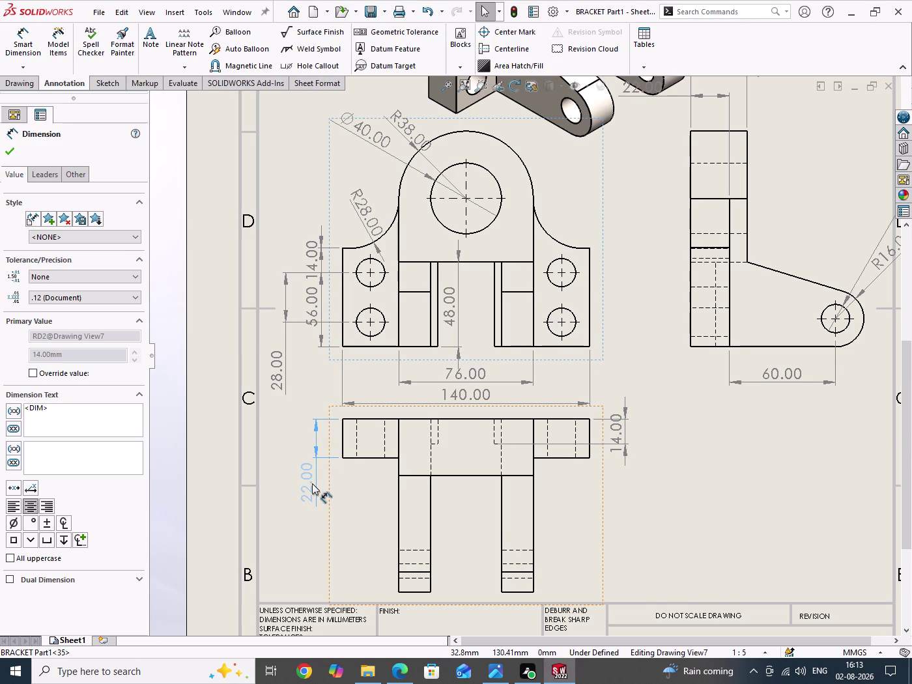
drag(312, 483, 314, 484)
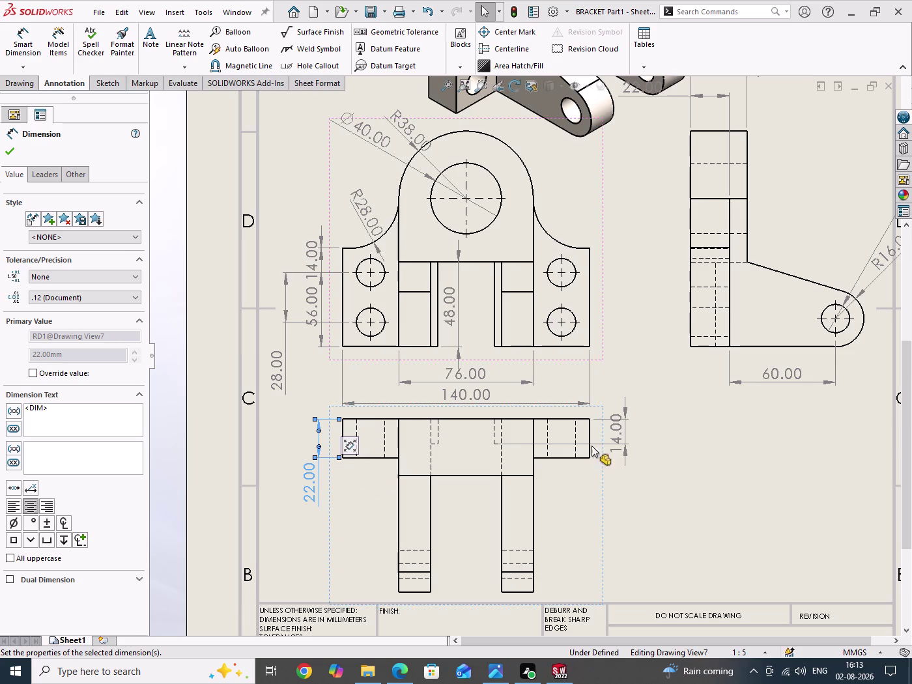
drag(751, 474, 911, 542)
drag(272, 388, 275, 385)
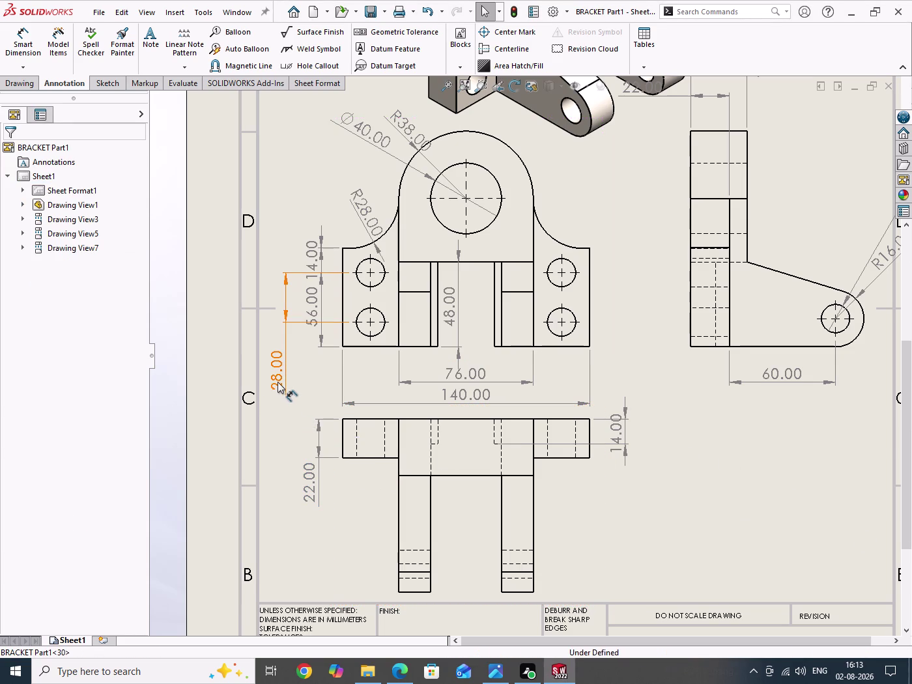
drag(275, 384, 344, 315)
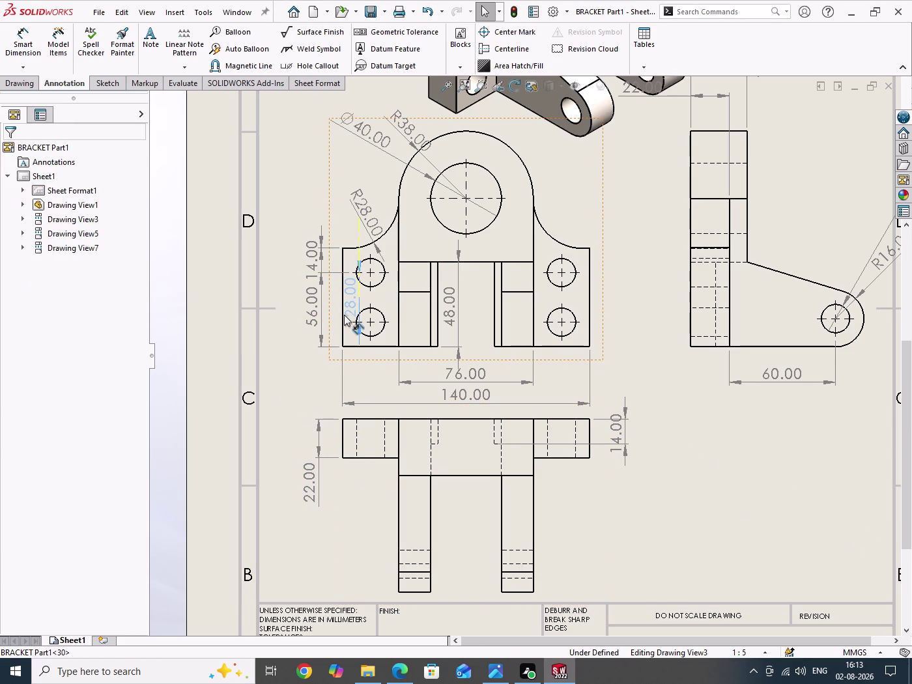
drag(344, 314, 344, 320)
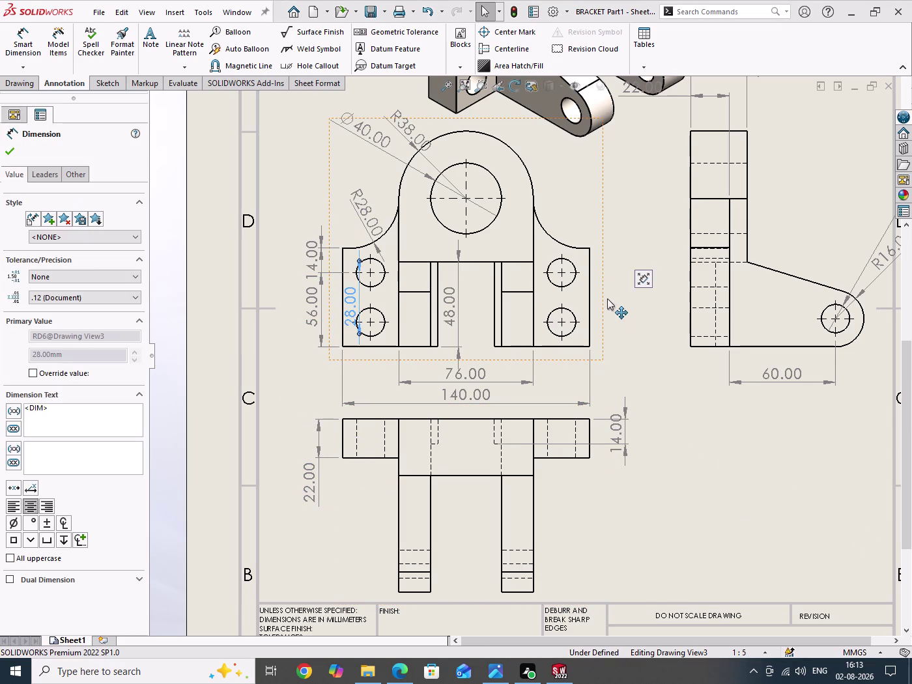
drag(643, 216, 663, 376)
Save, then move the side view's 22 dimension right and stack 32 above it.
scroll(up, 3)
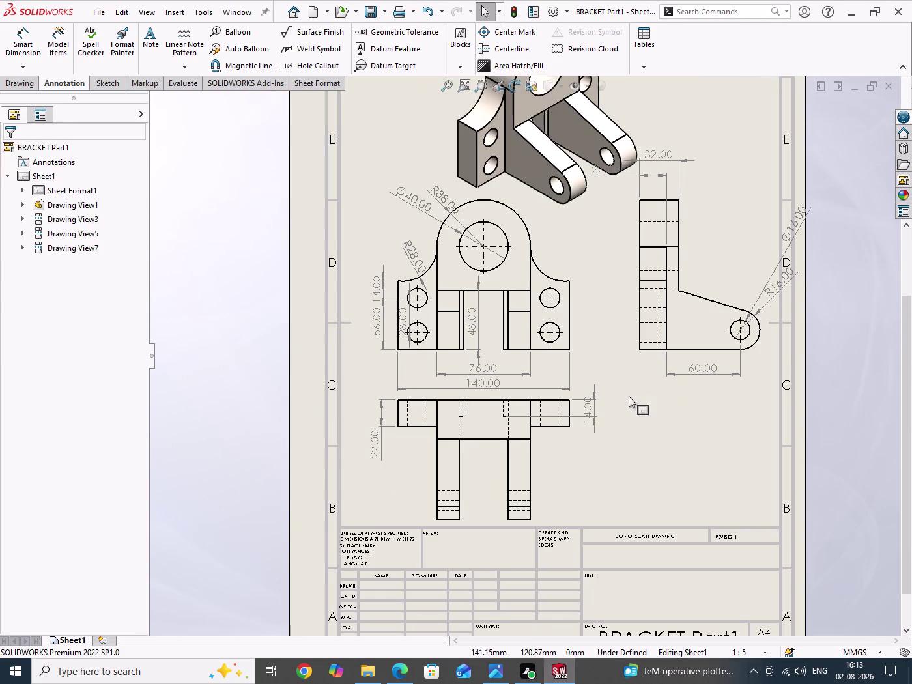
scroll(up, 3)
scroll(down, 3)
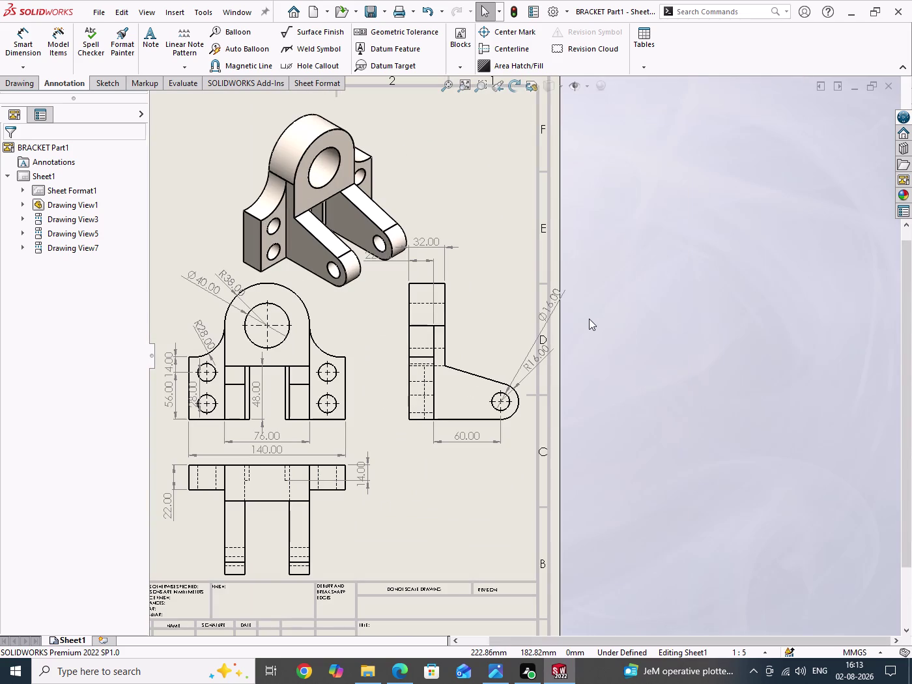
key(ctrl+s)
scroll(down, 3)
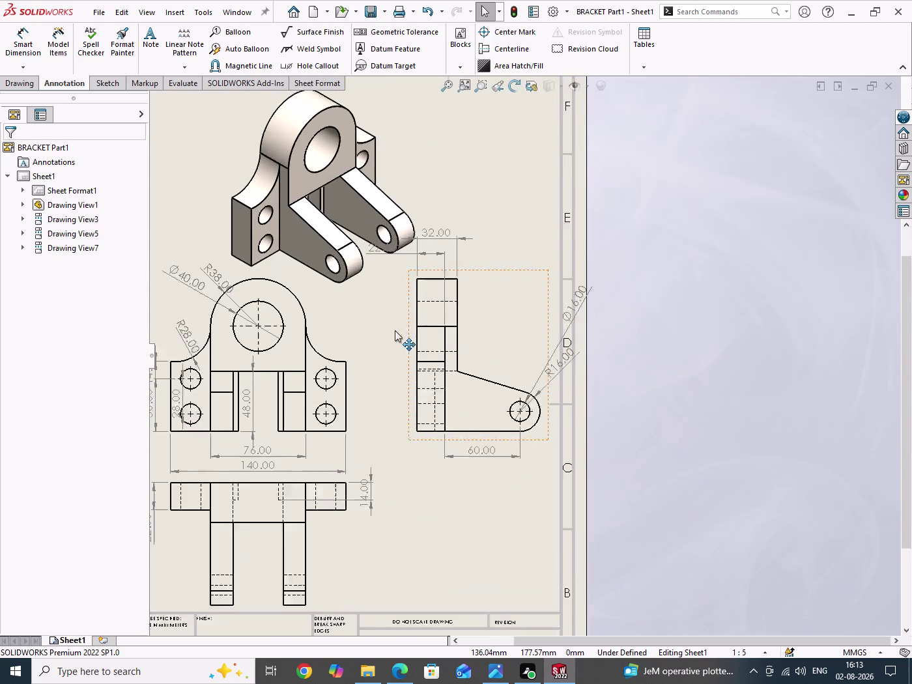
scroll(down, 3)
drag(392, 243, 442, 287)
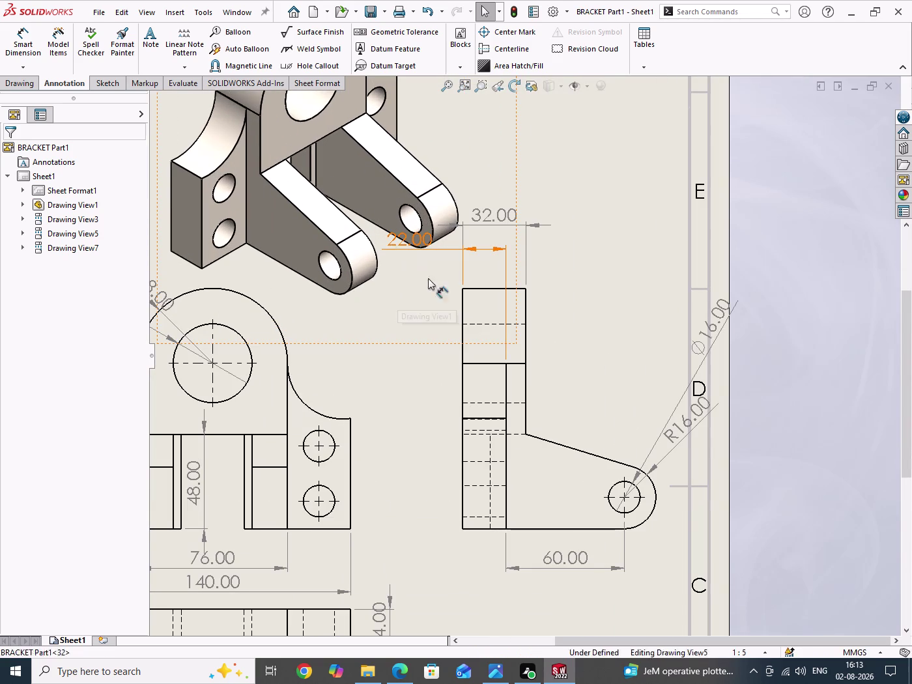
drag(442, 287, 563, 249)
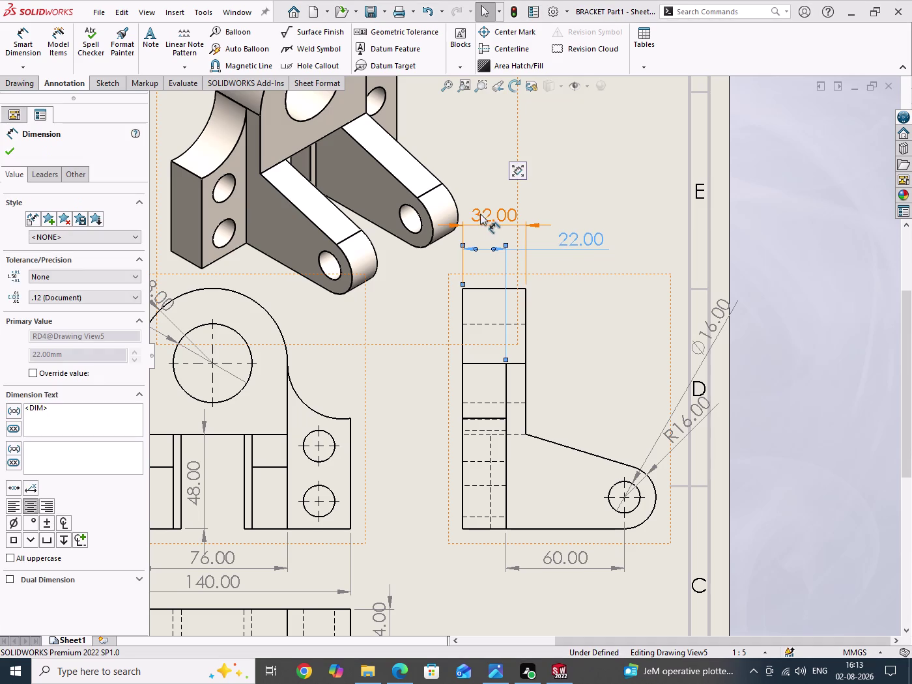
drag(481, 214, 566, 200)
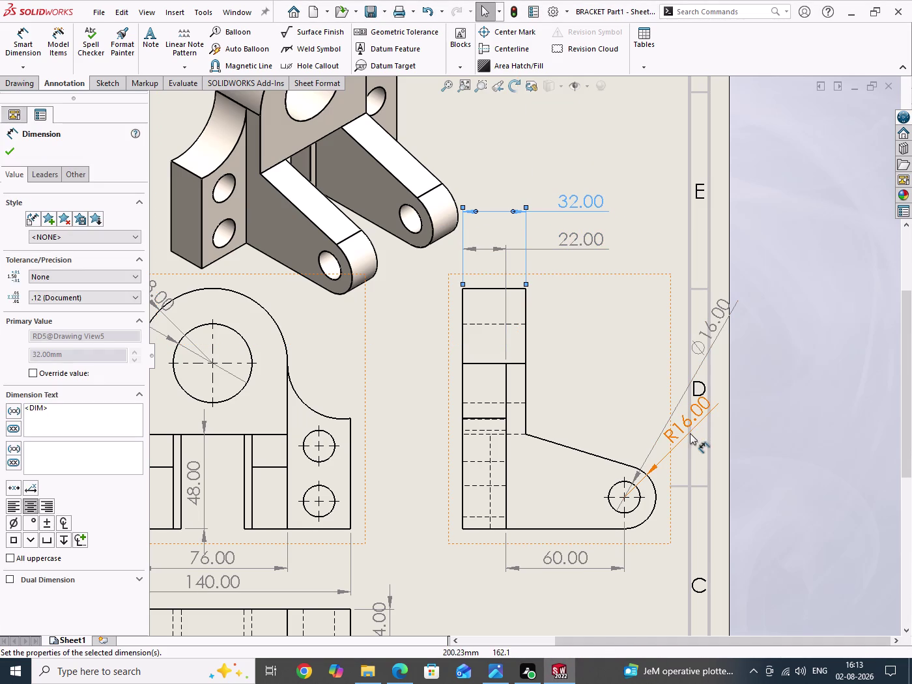
Move the R16 and Ø16 dimensions clear, beside the round boss.
drag(688, 424, 637, 597)
drag(722, 320, 674, 370)
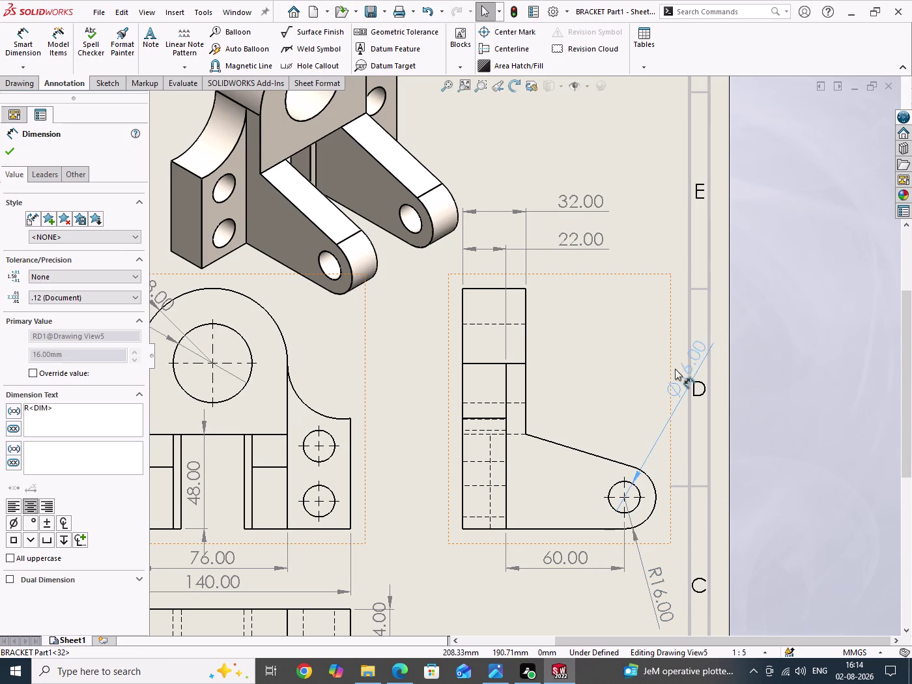
drag(674, 370, 650, 421)
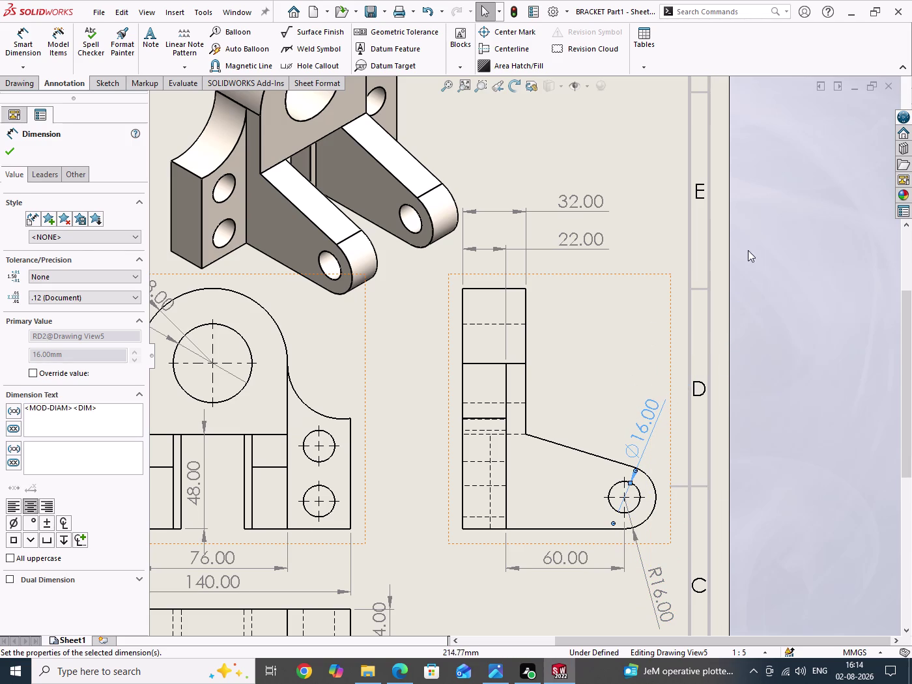
drag(762, 305, 793, 450)
scroll(up, 3)
scroll(up, 3)
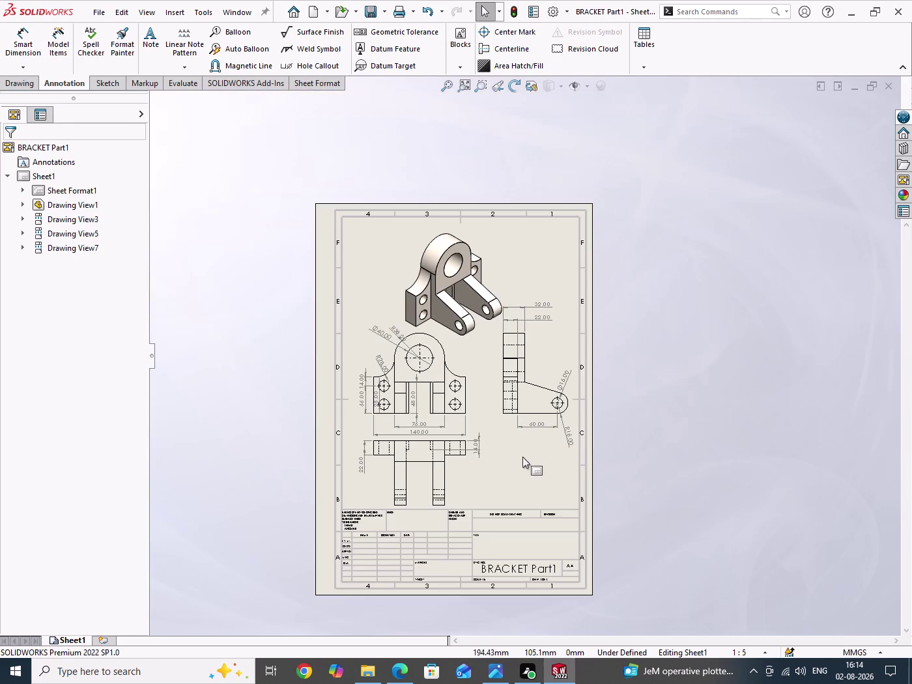
scroll(down, 3)
scroll(up, 3)
scroll(down, 3)
scroll(up, 3)
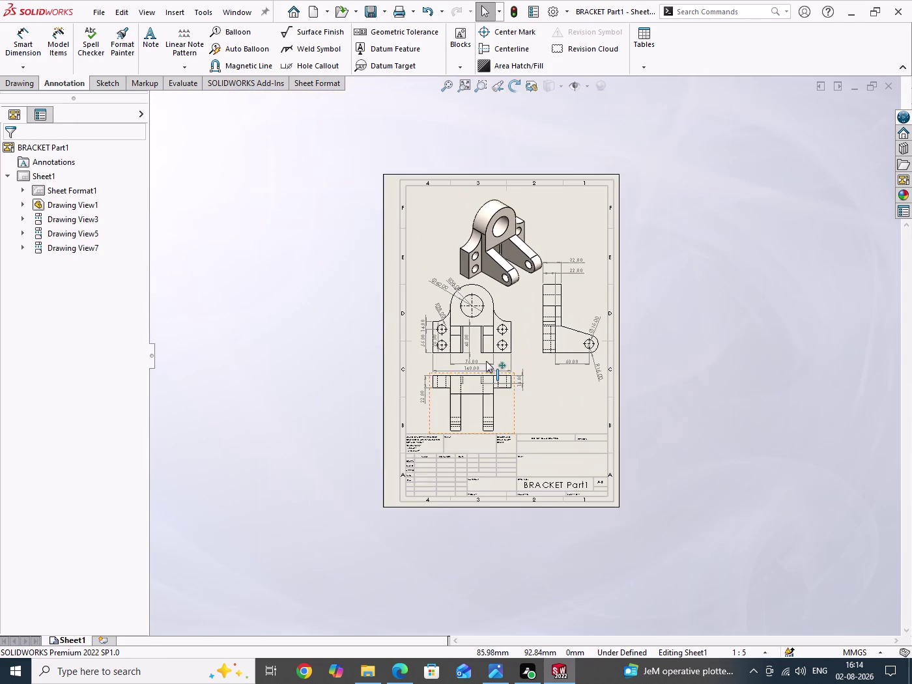
scroll(down, 3)
drag(588, 268, 588, 261)
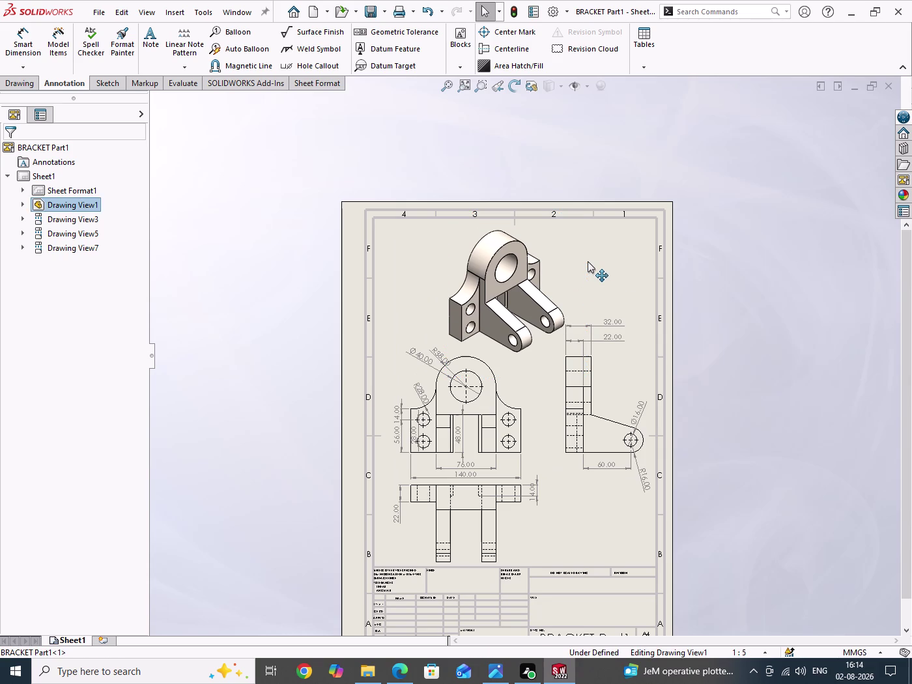
drag(587, 261, 583, 261)
drag(758, 242, 768, 370)
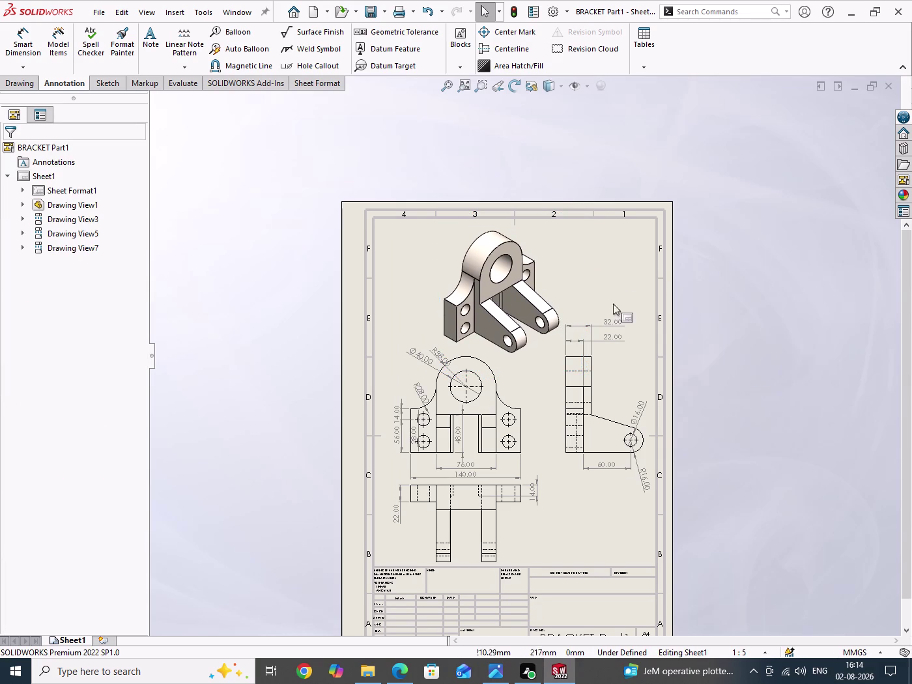
click(576, 266)
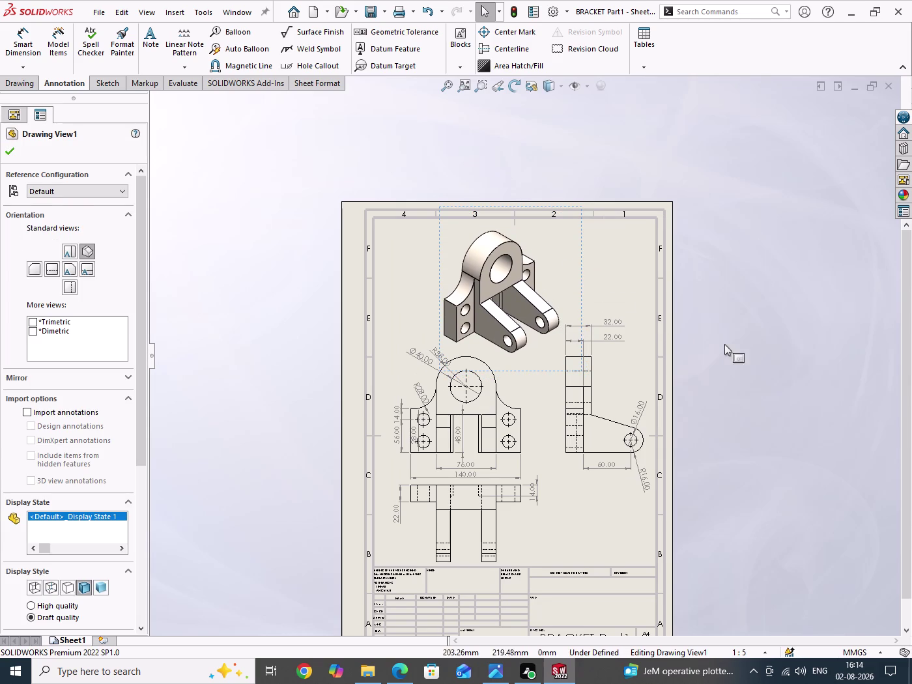
drag(764, 268, 791, 392)
scroll(up, 3)
scroll(down, 3)
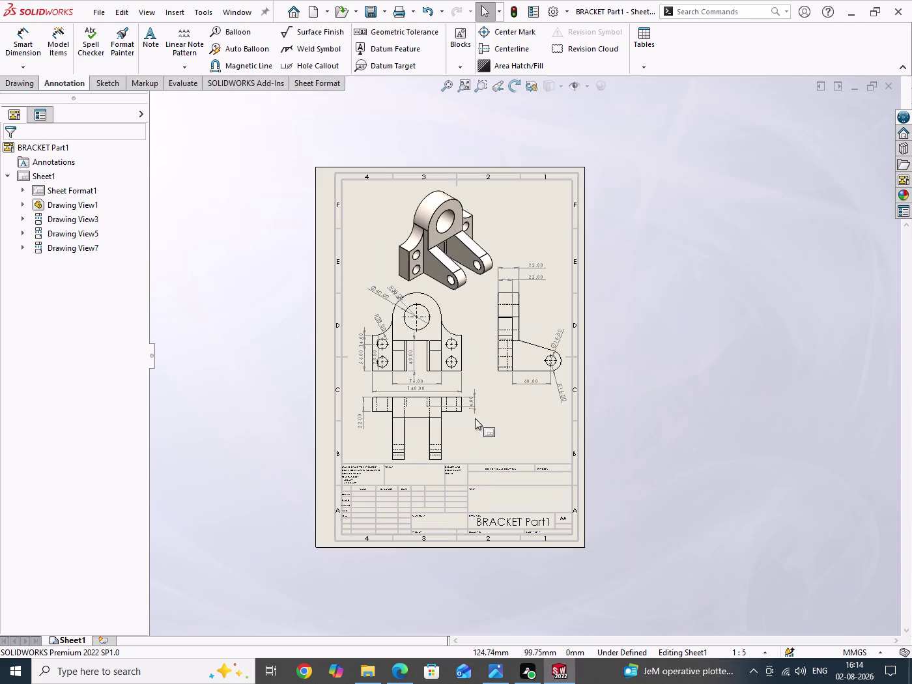
drag(643, 290, 679, 395)
scroll(down, 3)
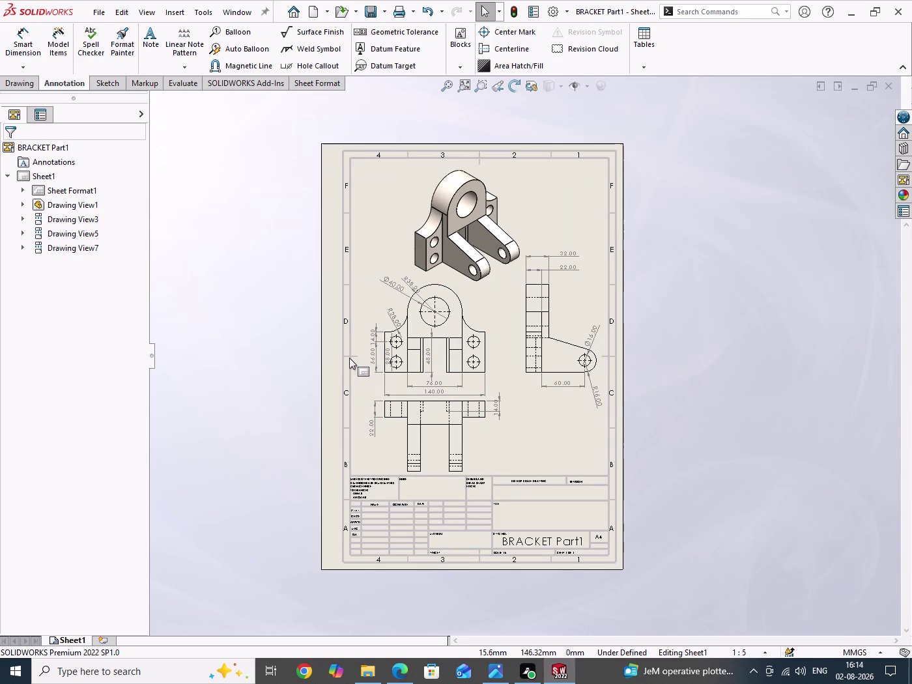
drag(674, 284, 764, 428)
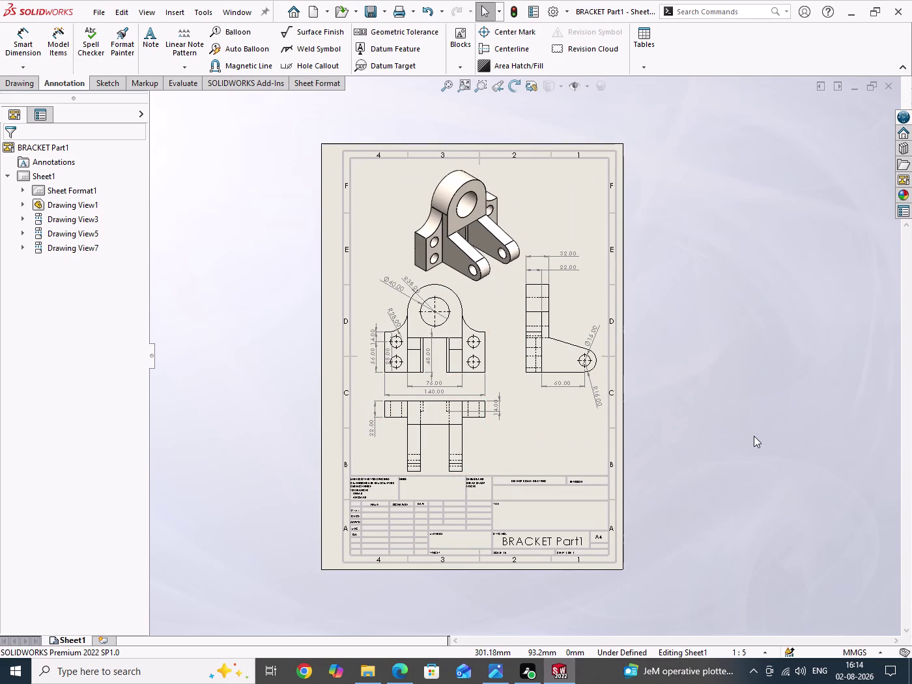
key(ctrl+s)
drag(716, 348, 738, 422)
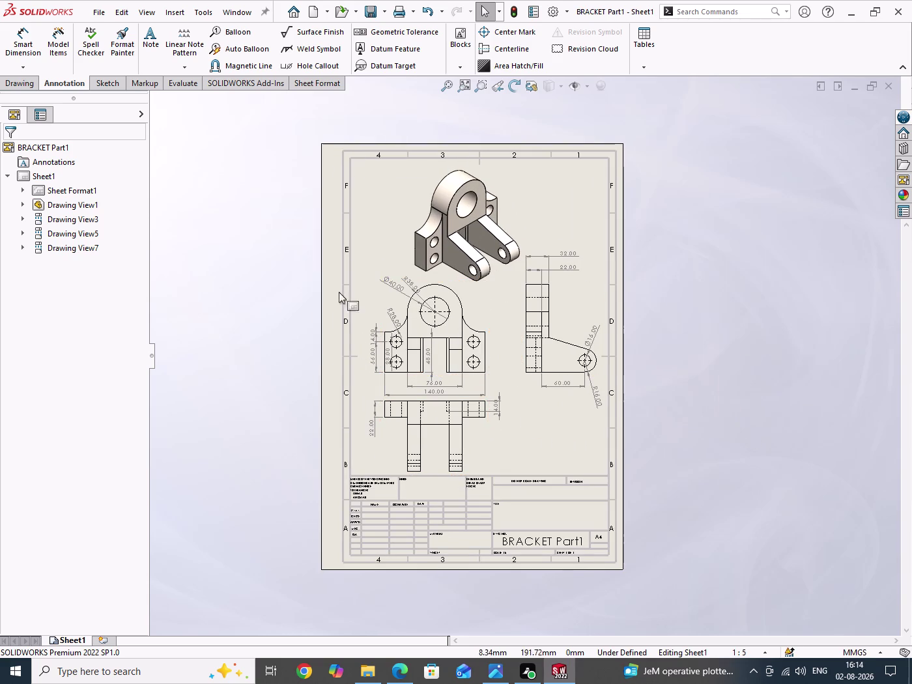
scroll(down, 3)
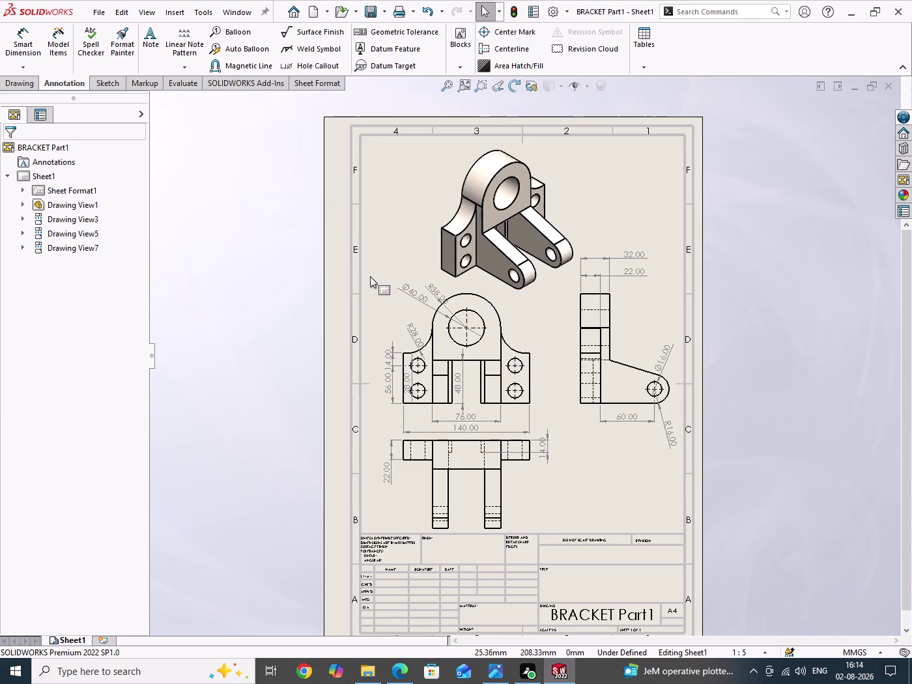
scroll(up, 3)
drag(349, 248, 684, 498)
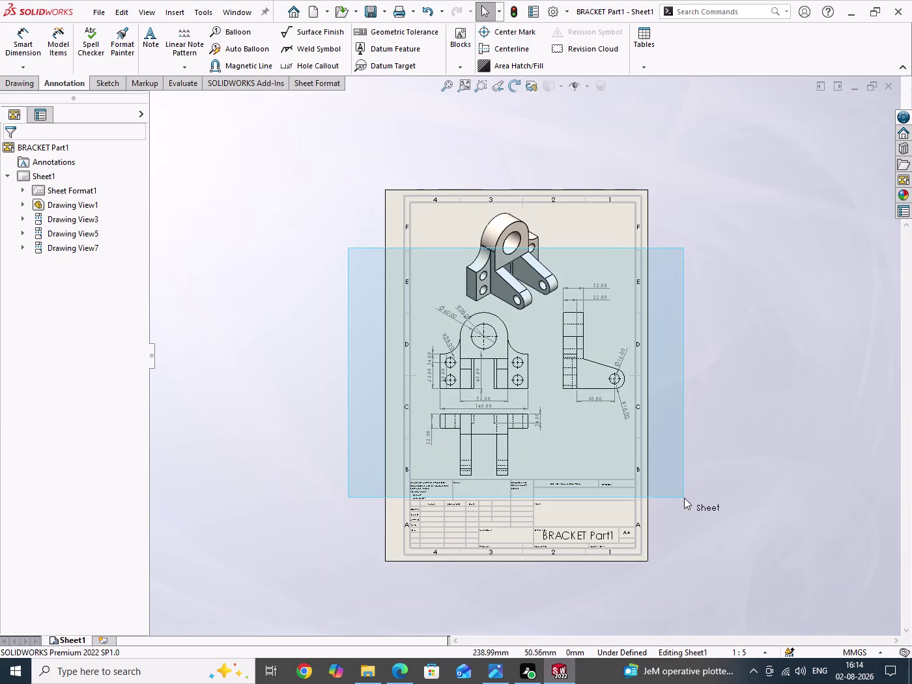
drag(684, 497, 687, 508)
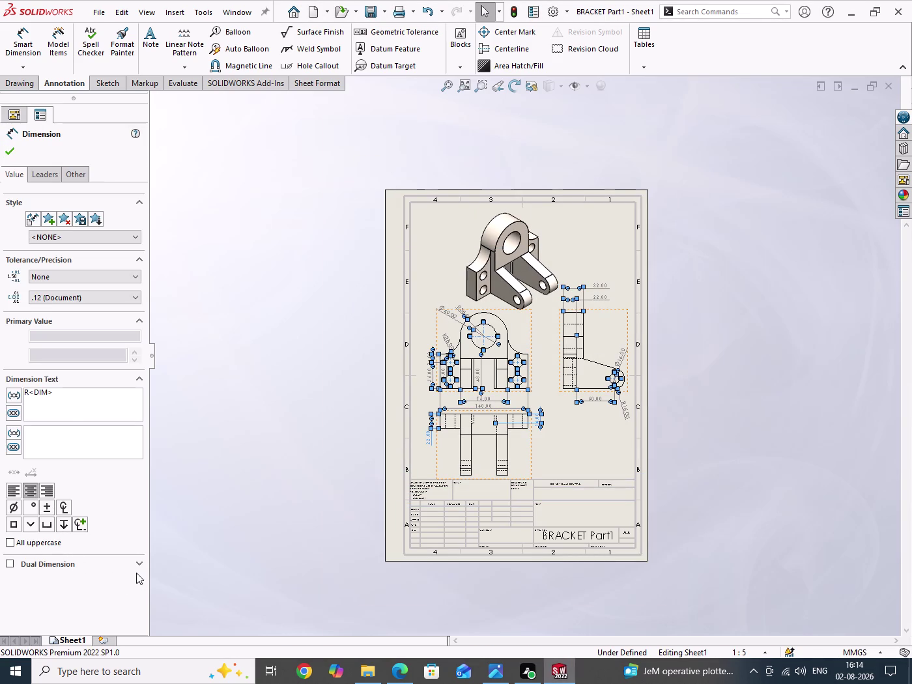
click(43, 174)
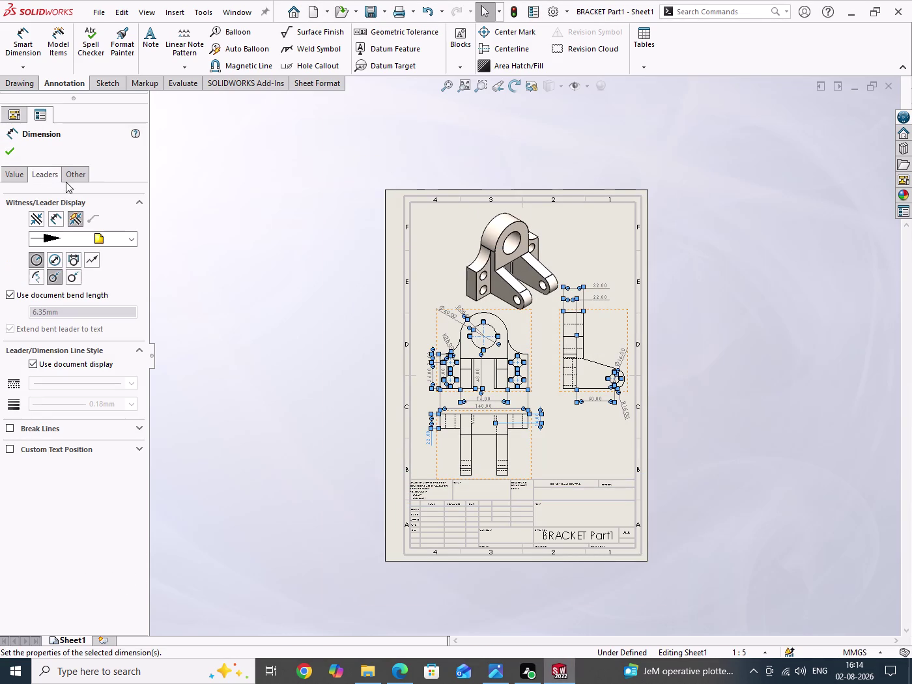
click(73, 181)
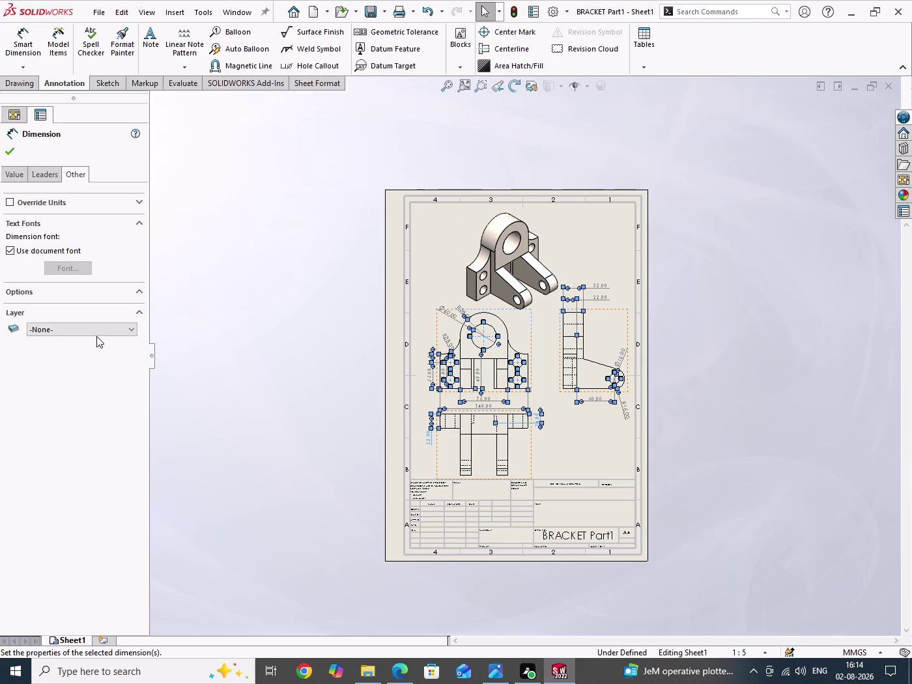
click(93, 334)
click(55, 354)
click(8, 157)
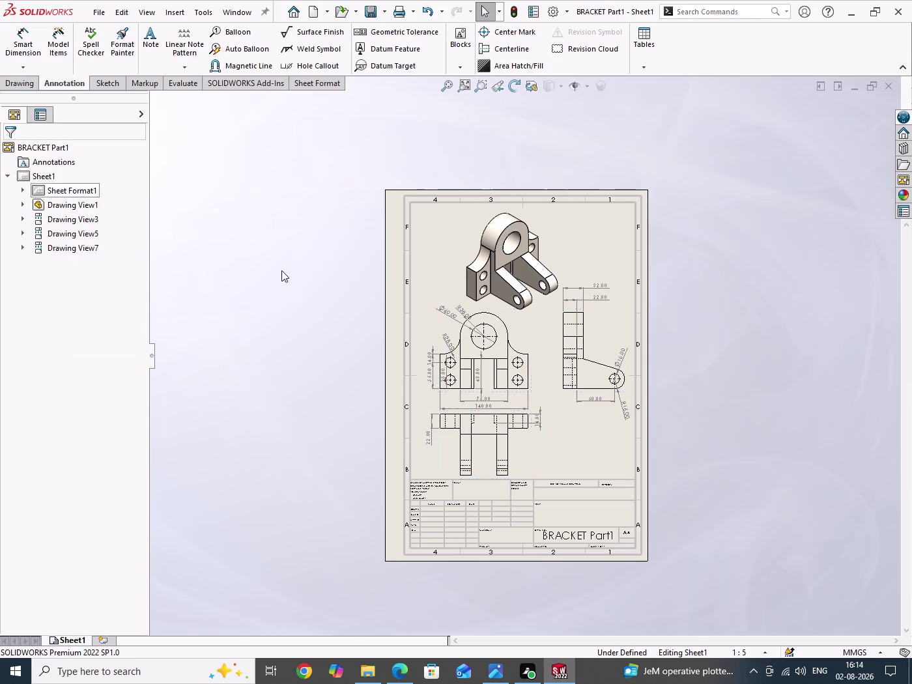
Zoom into the front view and window-select the Ø40, R38 and R28 dimensions.
scroll(down, 3)
scroll(down, 3)
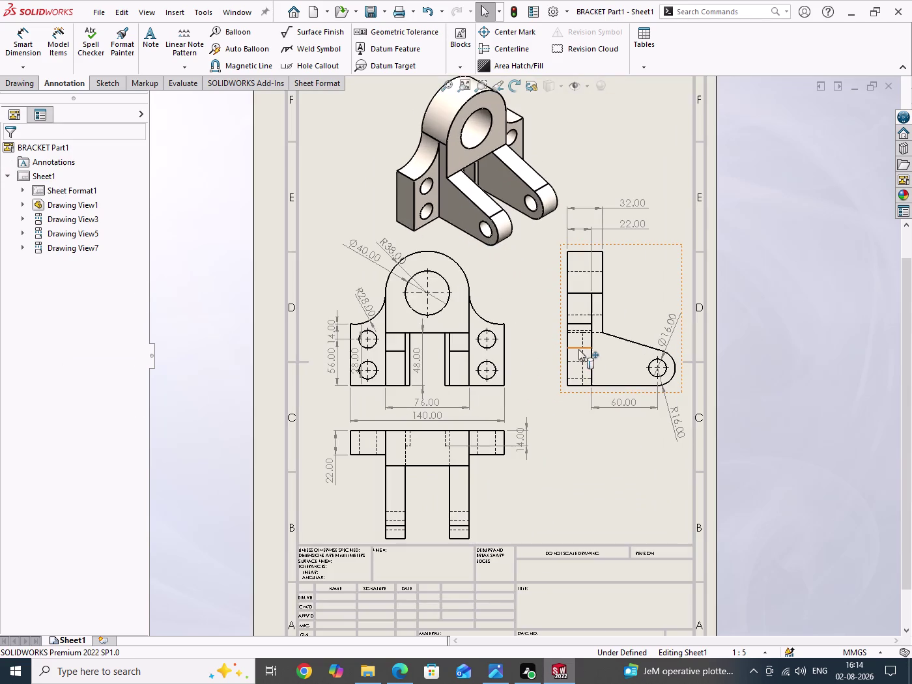
scroll(down, 3)
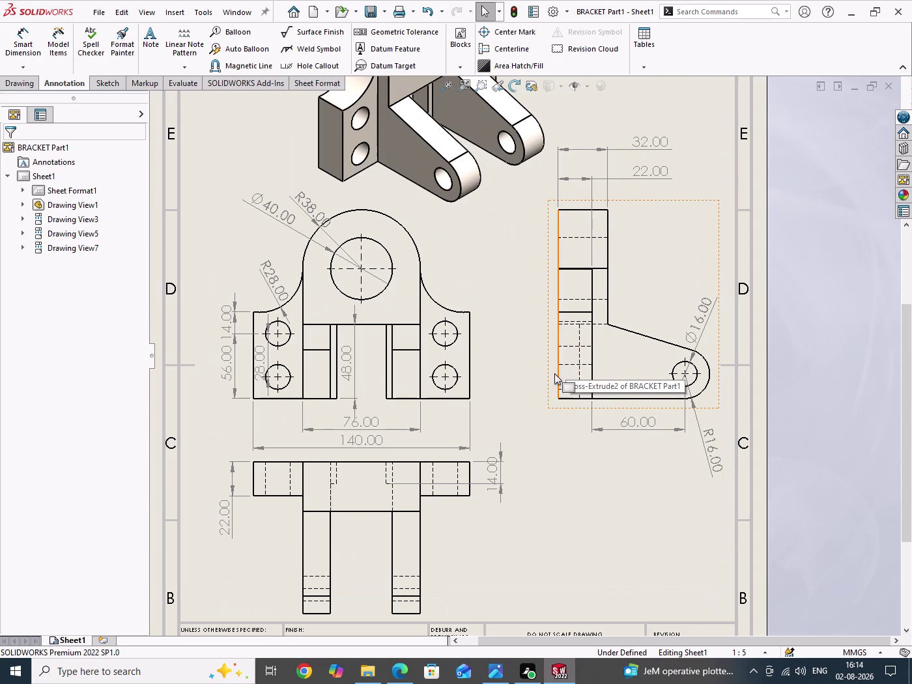
scroll(up, 3)
scroll(down, 3)
scroll(down, 3)
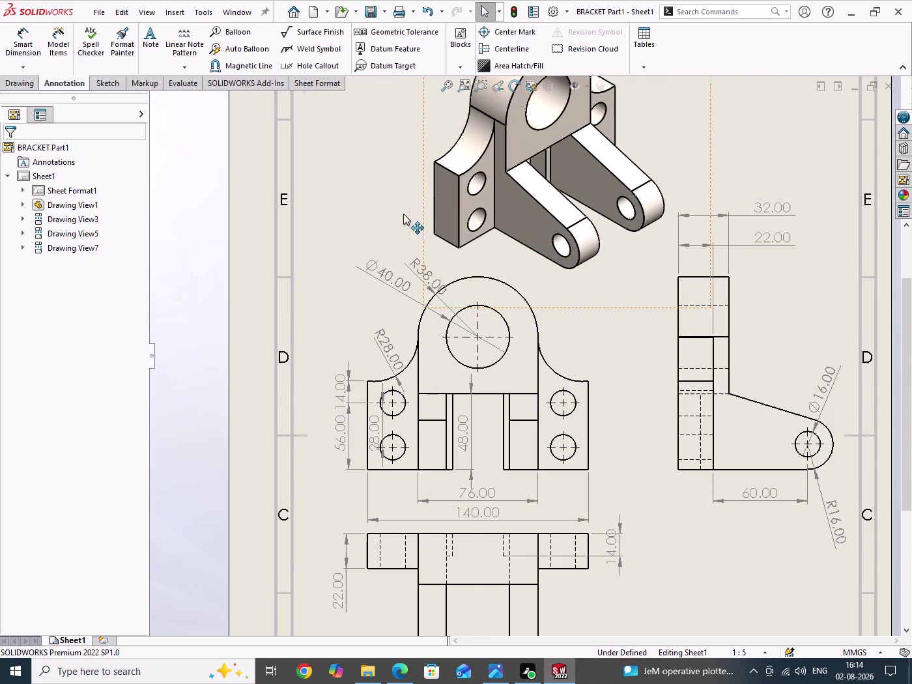
drag(405, 202, 373, 316)
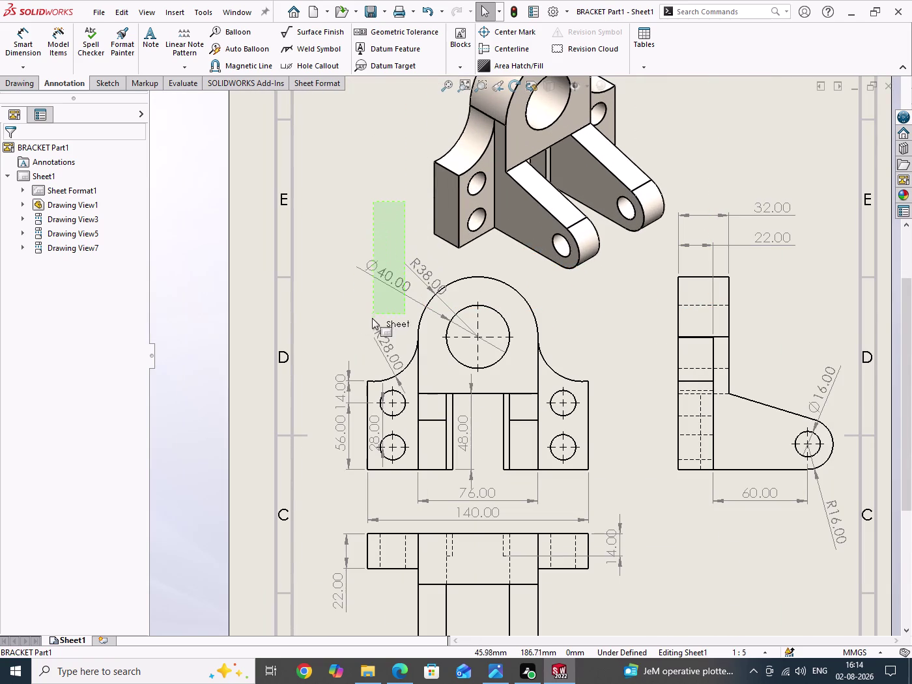
drag(373, 316, 365, 338)
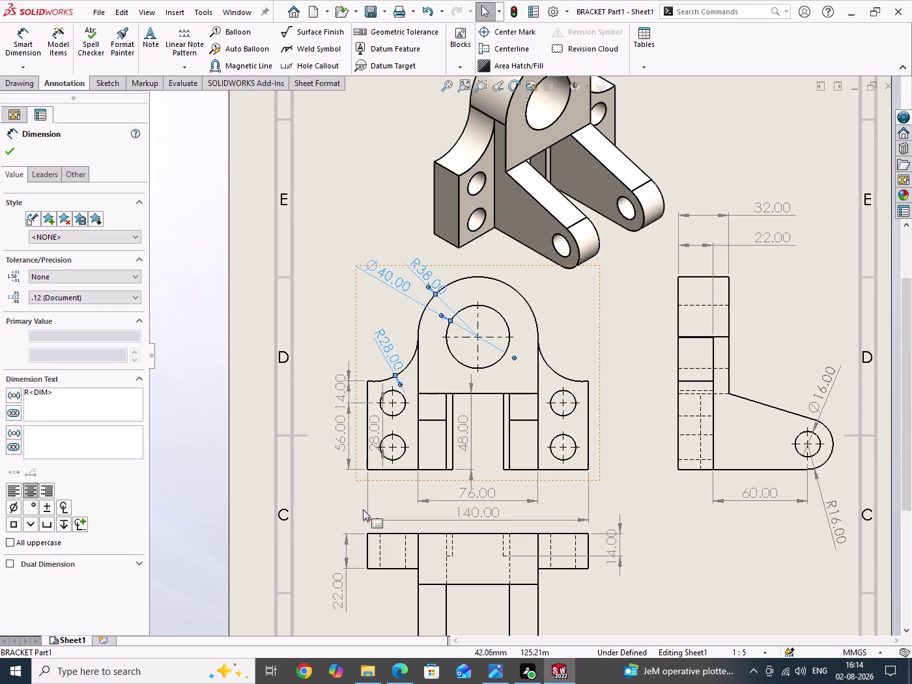
Add the 56, 14, 48, 28, 76, 140, 22, 32, Ø16, R16 and 60 dimensions to the selection.
click(374, 432)
click(342, 424)
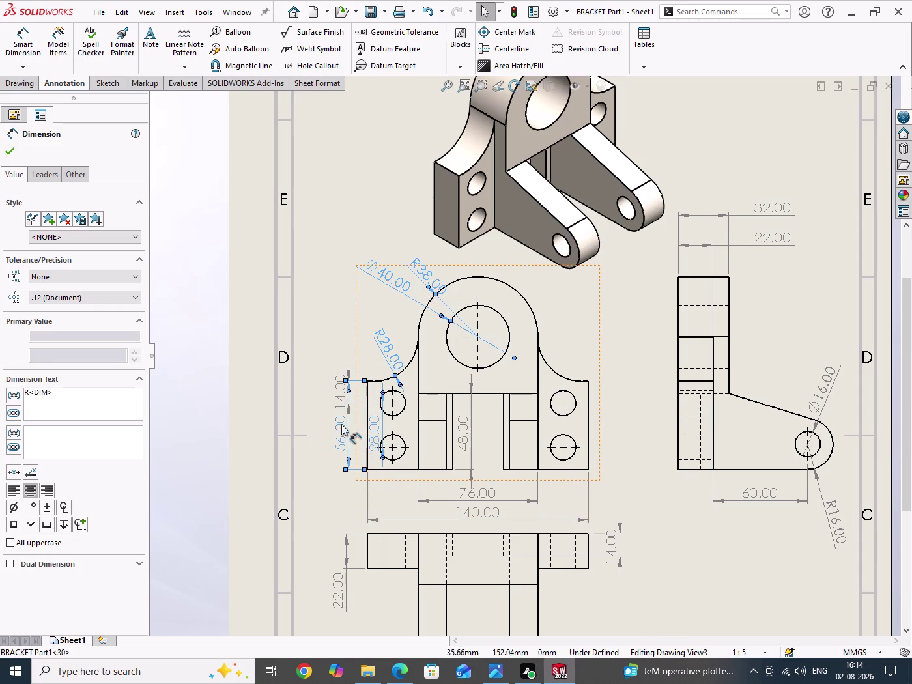
click(337, 389)
click(465, 439)
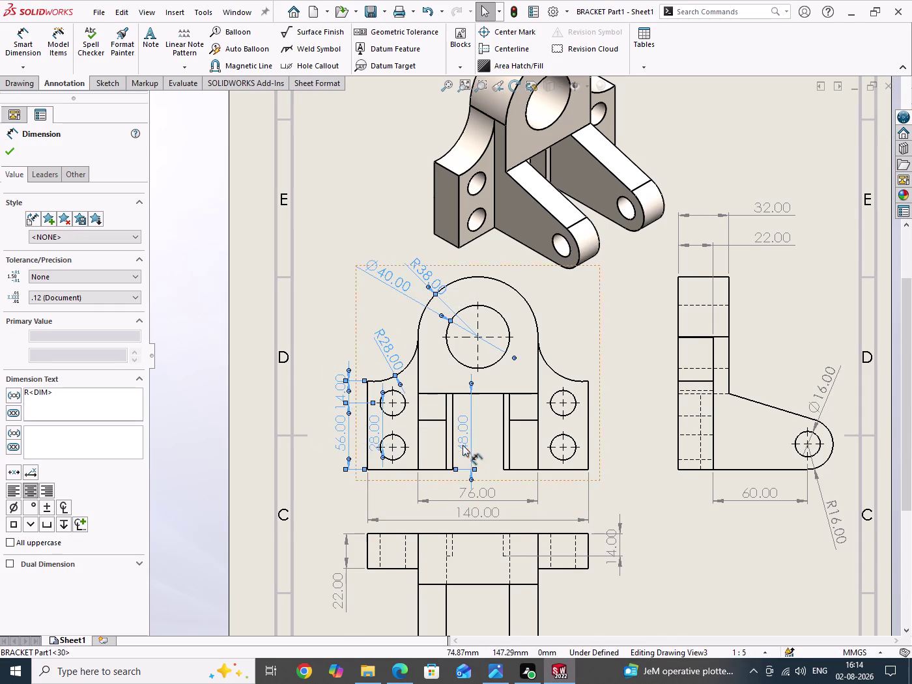
click(478, 496)
click(476, 520)
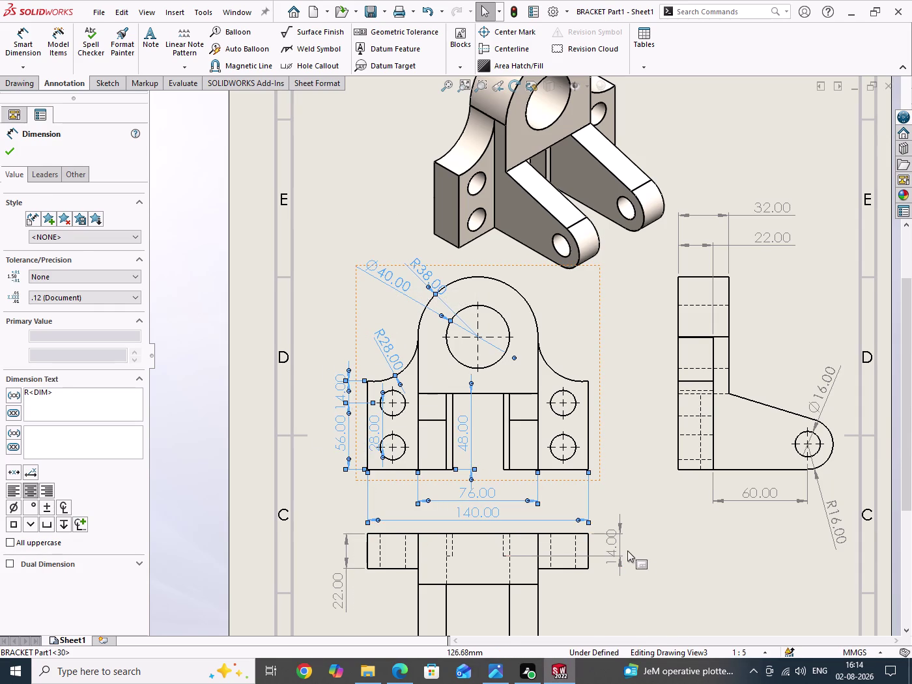
click(626, 551)
click(344, 581)
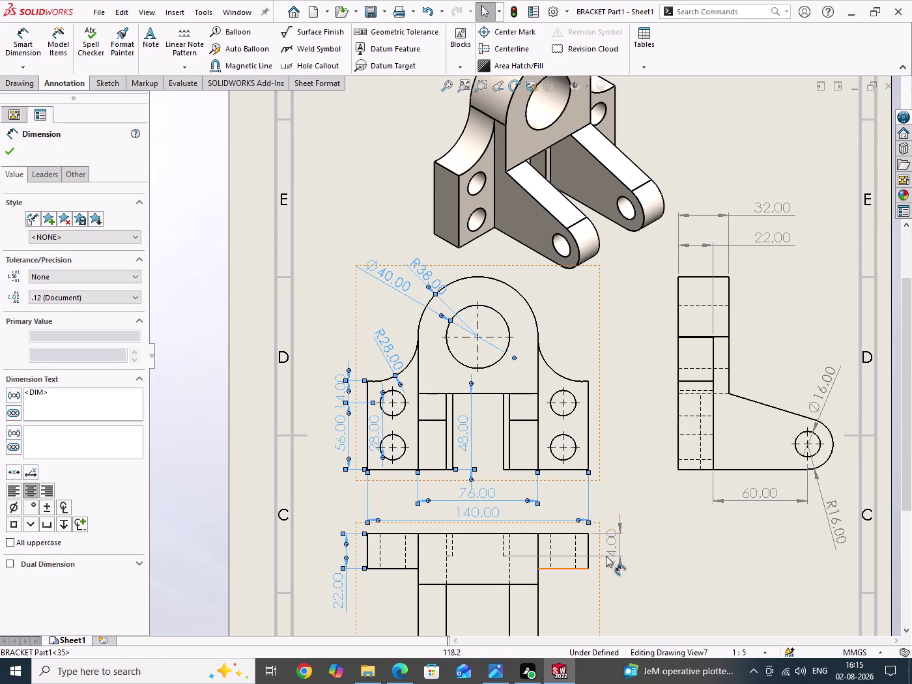
click(620, 550)
click(780, 207)
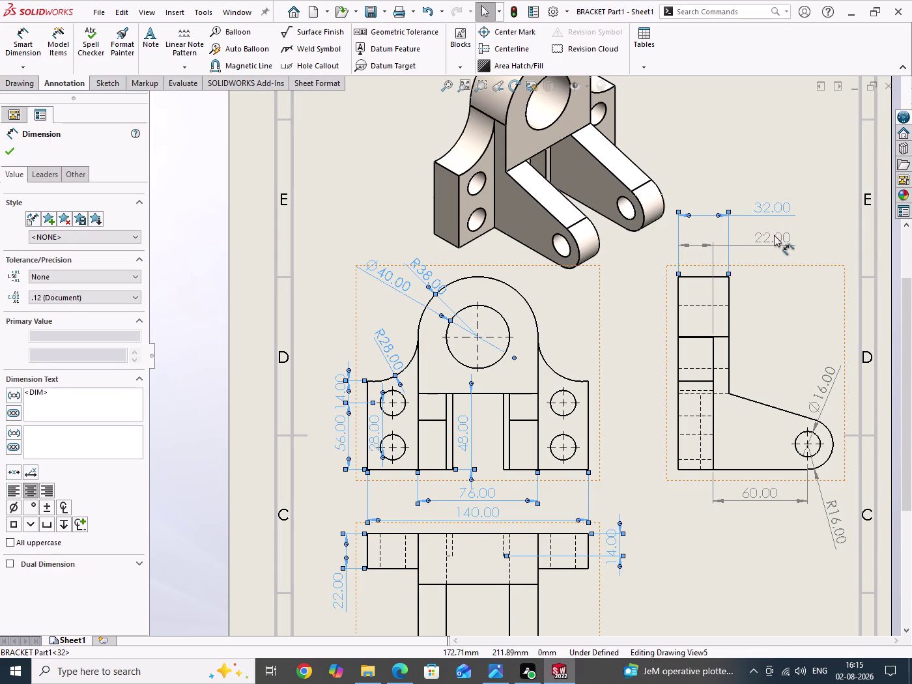
click(774, 235)
click(829, 391)
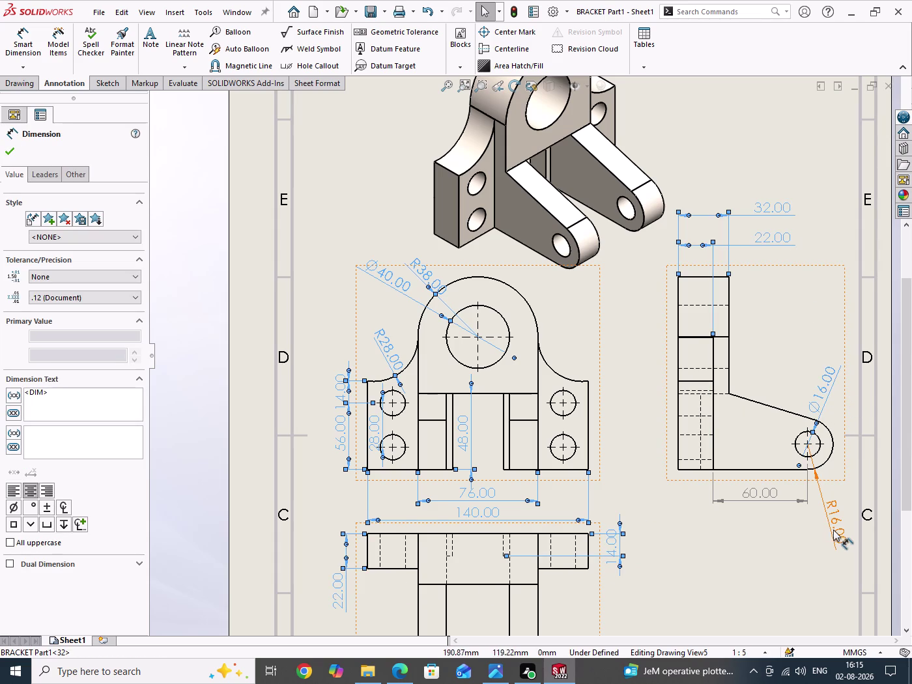
click(835, 531)
click(757, 500)
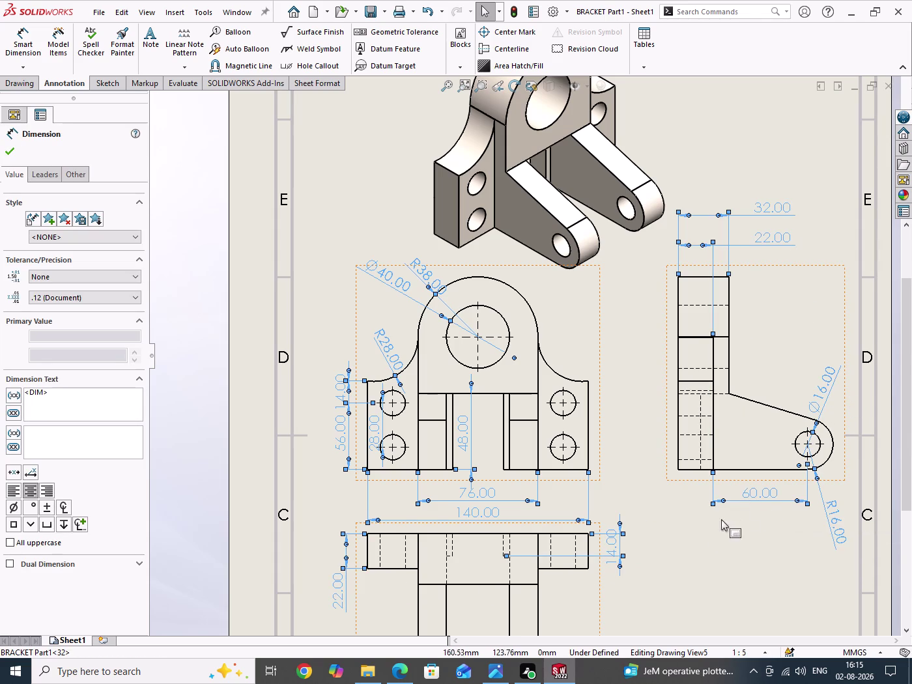
Assign all the selected dimensions to the FORMAT layer.
click(78, 179)
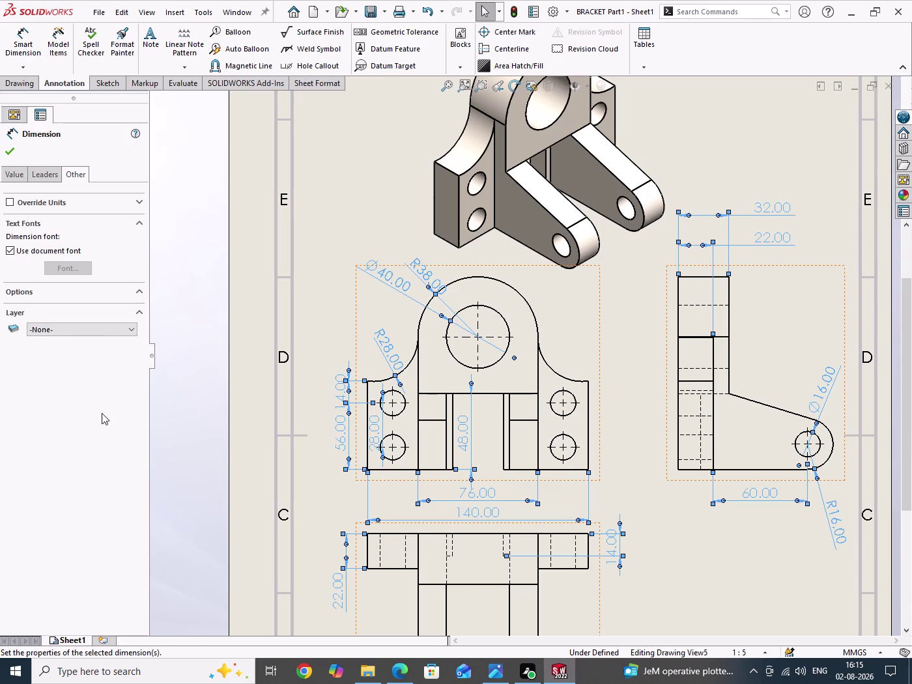
click(99, 333)
click(48, 350)
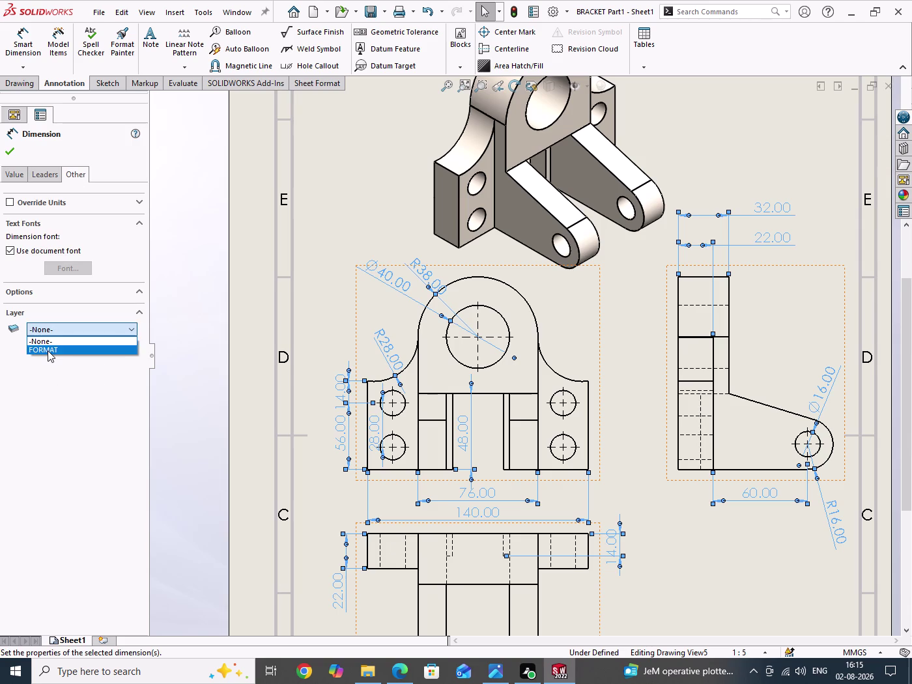
click(8, 151)
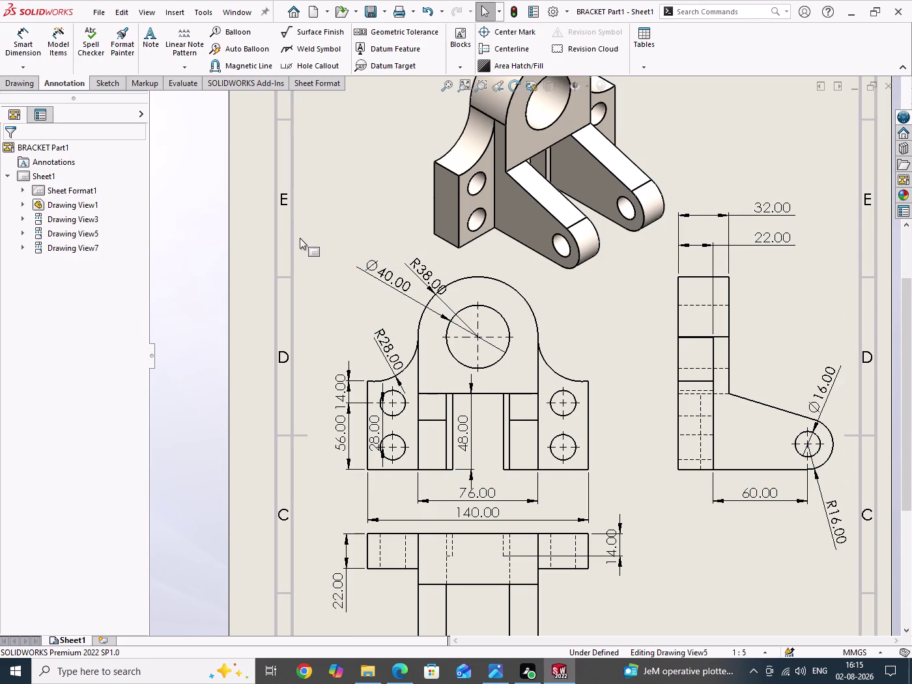
scroll(up, 3)
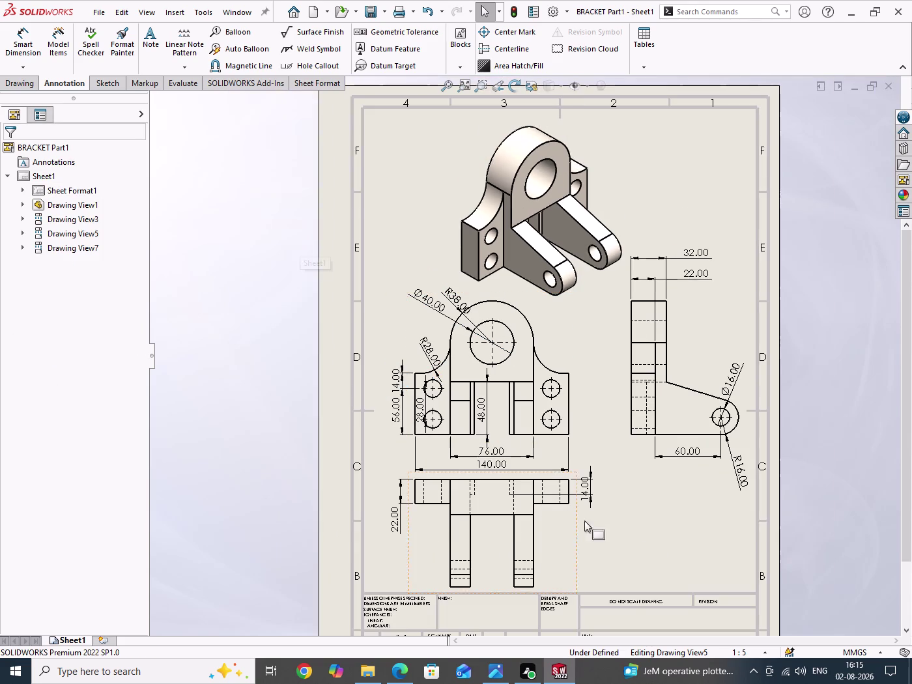
Save the drawing, then window-select the side view's 32.00 and 22.00 dimensions.
scroll(down, 3)
drag(633, 494, 667, 517)
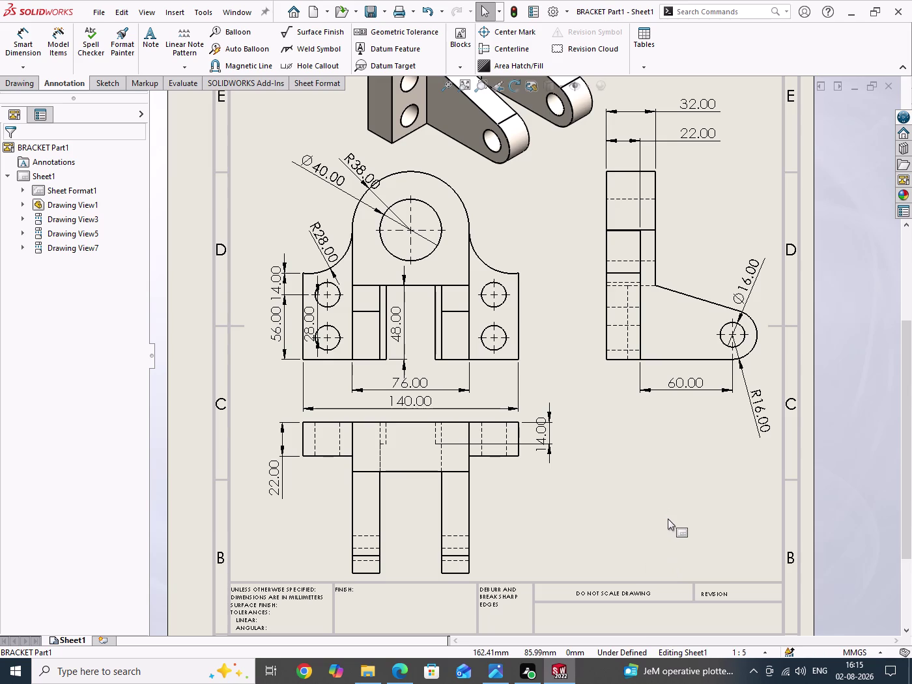
key(ctrl+s)
drag(651, 490, 670, 518)
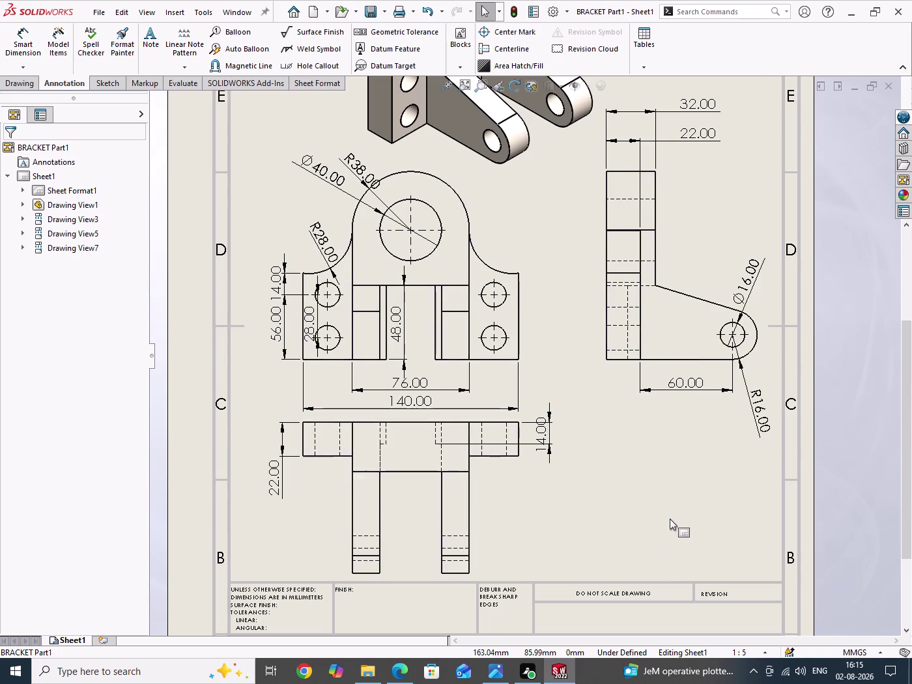
scroll(up, 3)
scroll(up, 3)
scroll(down, 3)
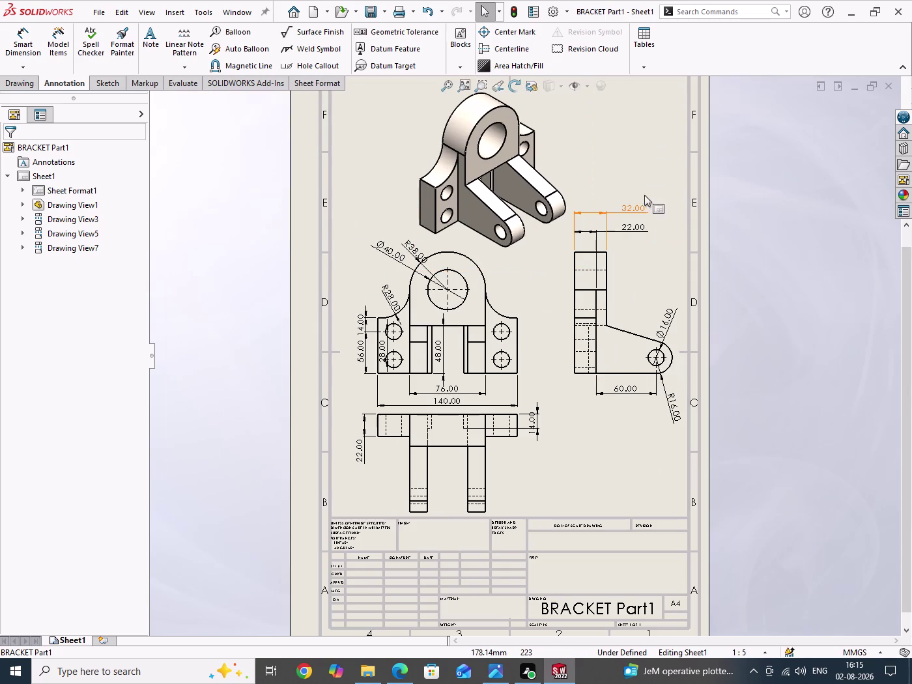
drag(646, 160, 634, 271)
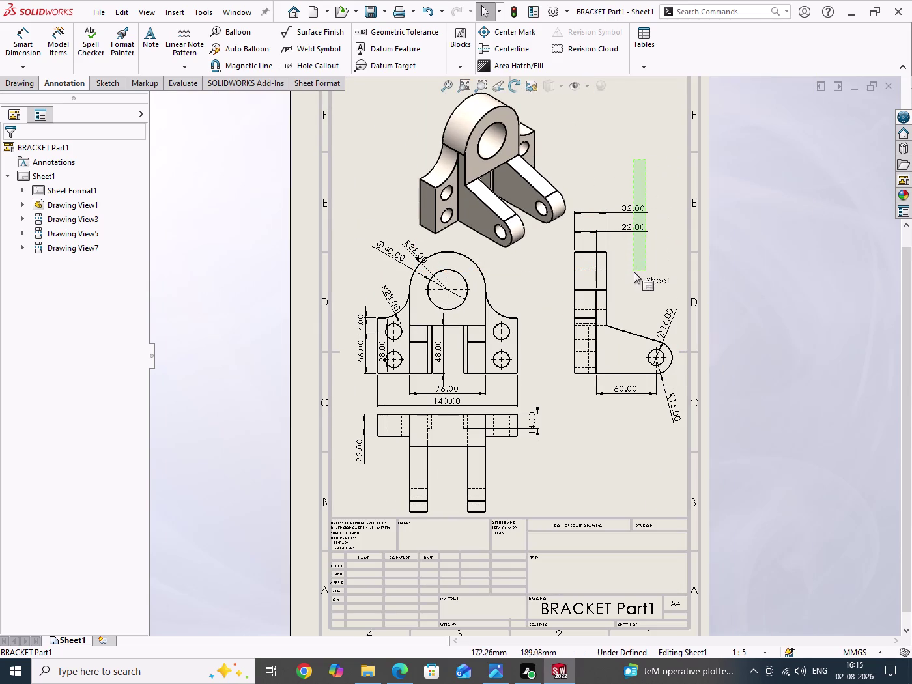
drag(634, 271, 633, 282)
Select the Ø16, 60, 76, 140, 56 and 14 dimensions plus the remaining front and top view dimensions.
click(663, 321)
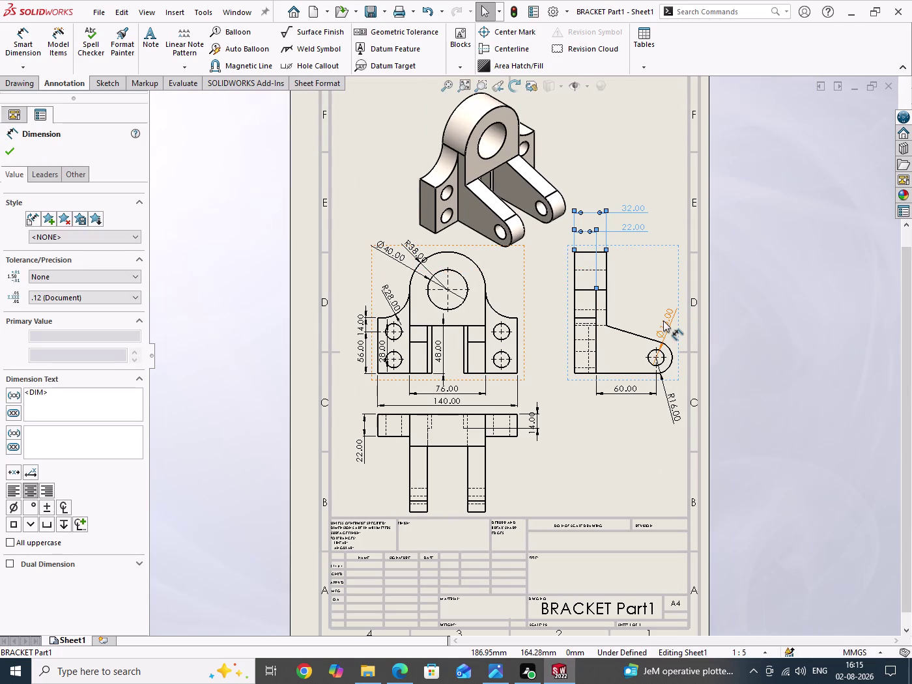
click(674, 412)
click(622, 390)
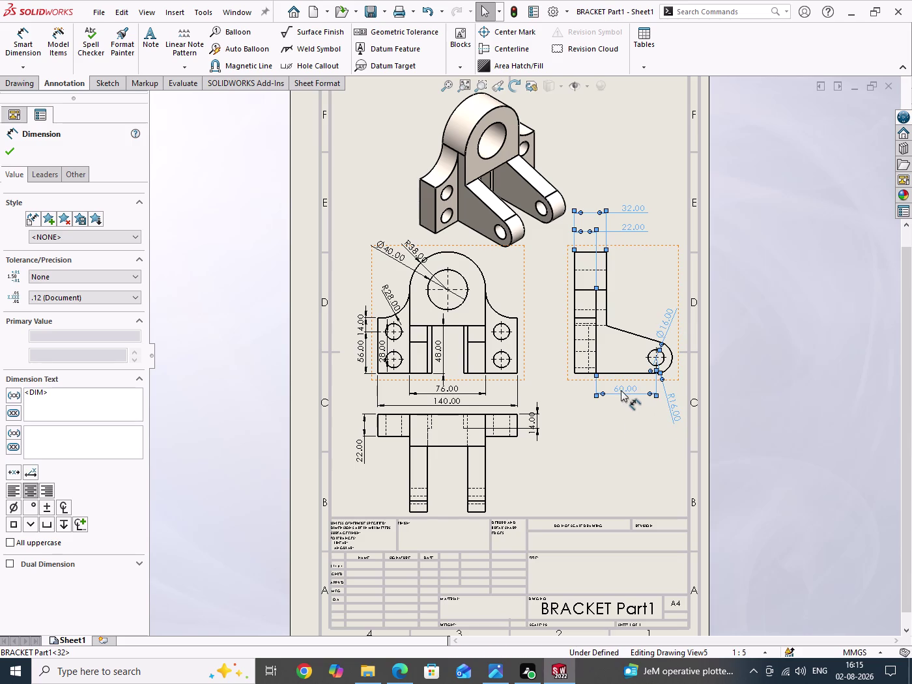
click(439, 400)
click(447, 392)
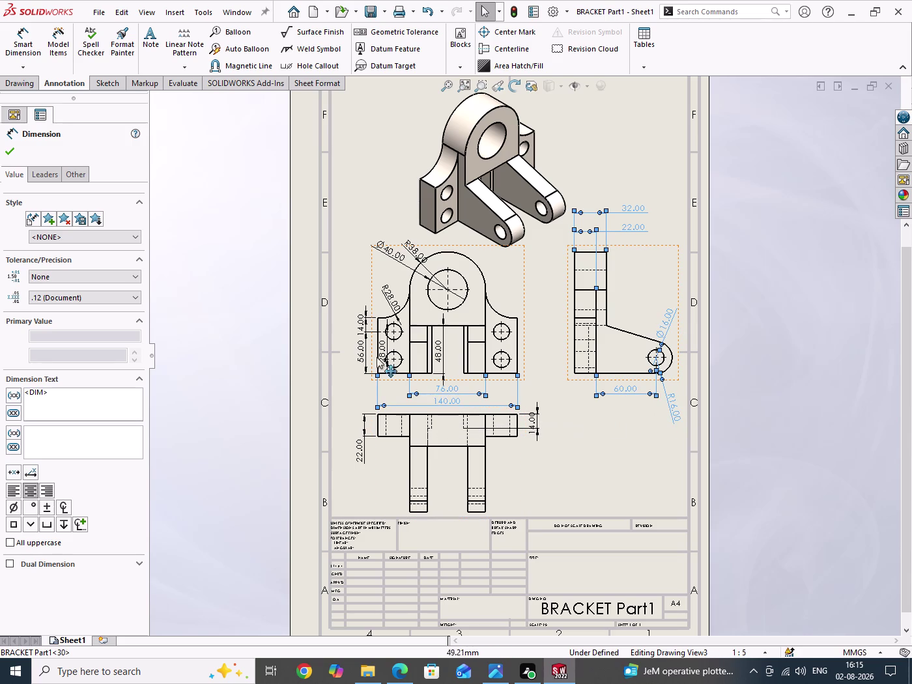
click(357, 357)
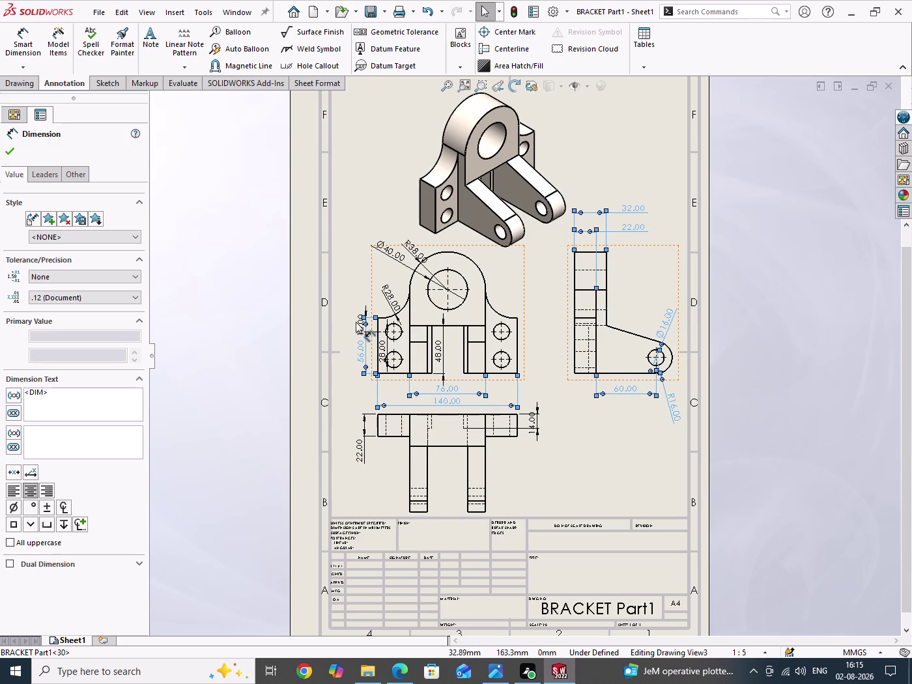
click(357, 317)
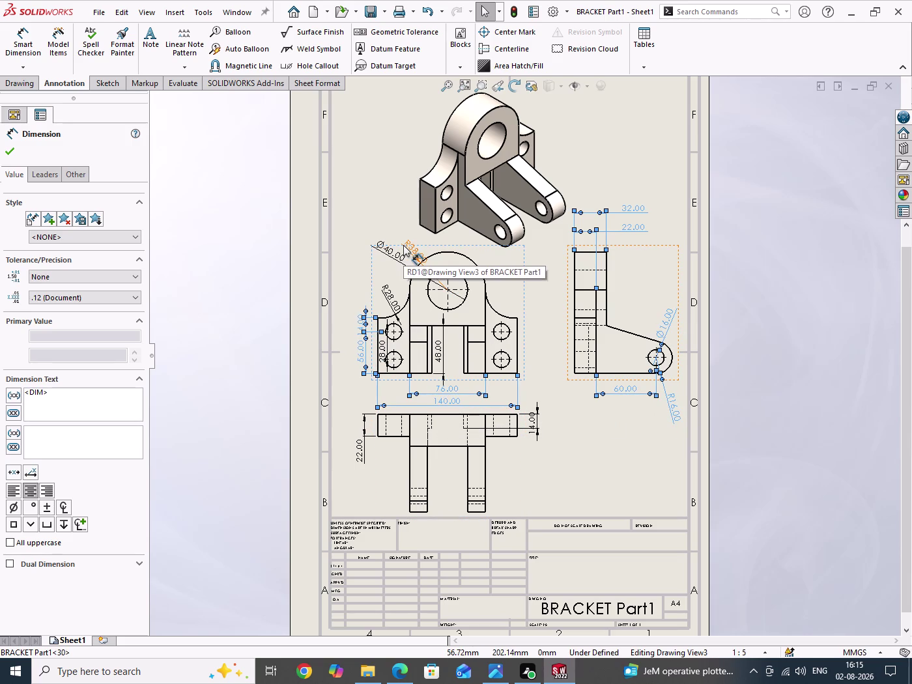
click(403, 245)
click(388, 252)
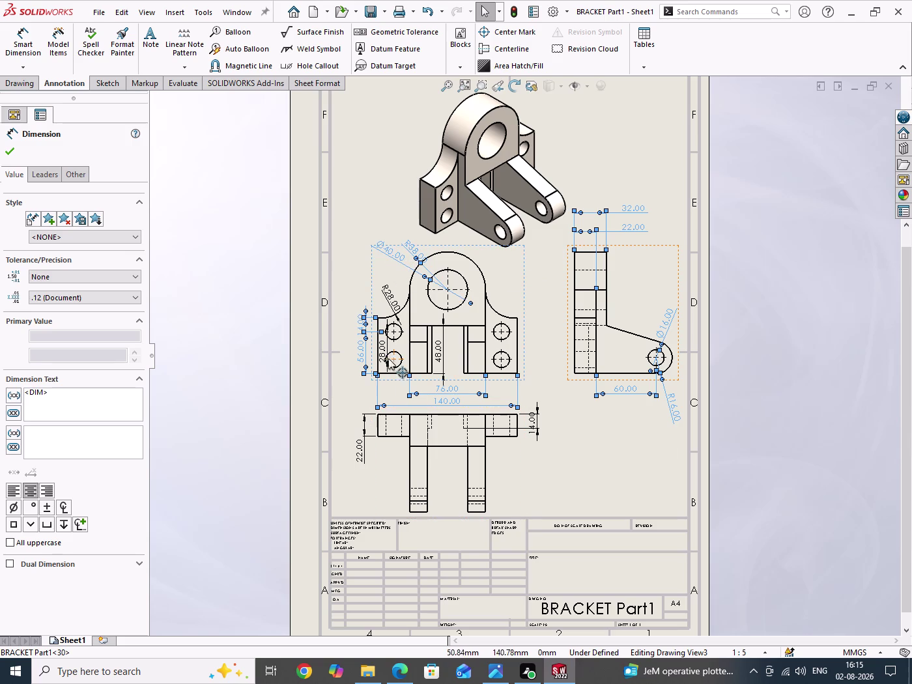
click(386, 357)
click(387, 300)
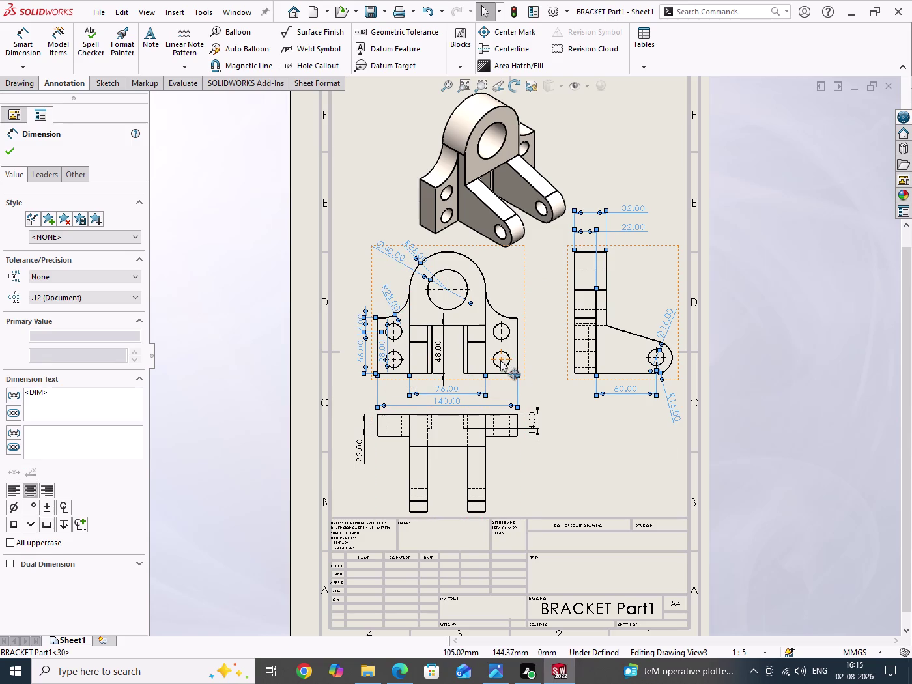
click(442, 355)
click(361, 452)
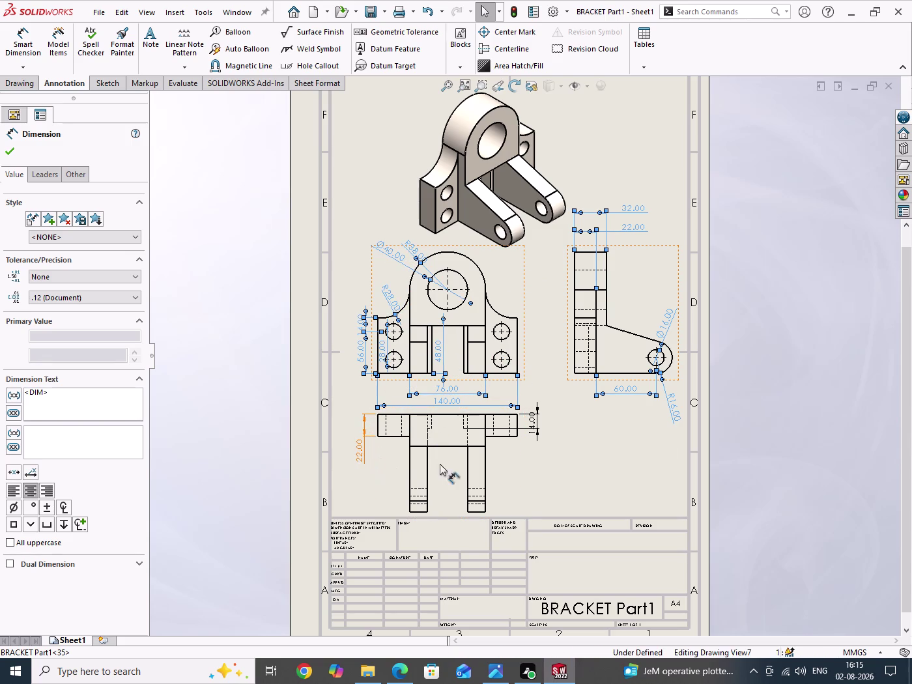
click(533, 424)
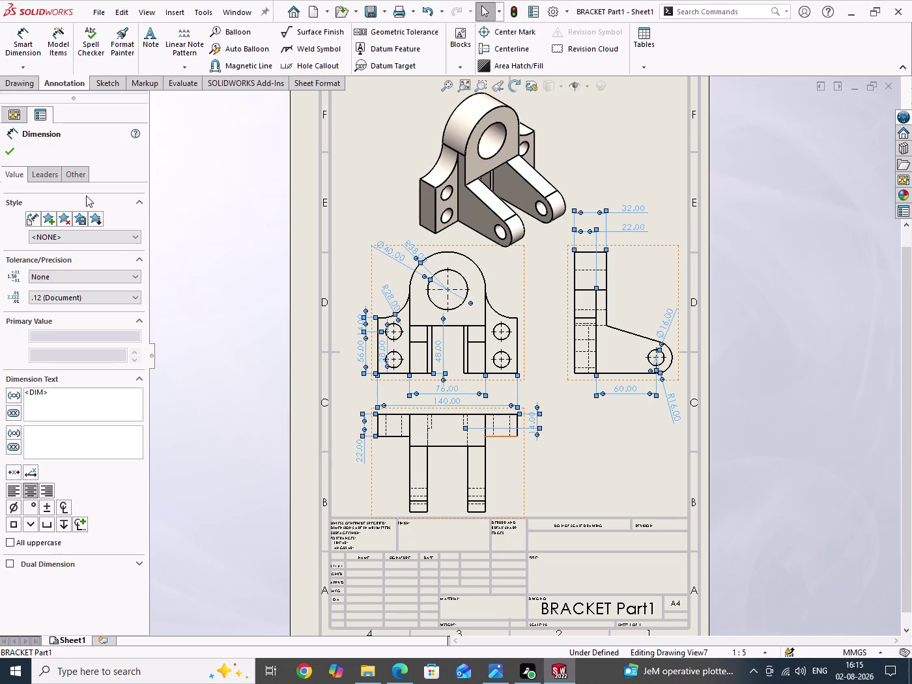
click(67, 297)
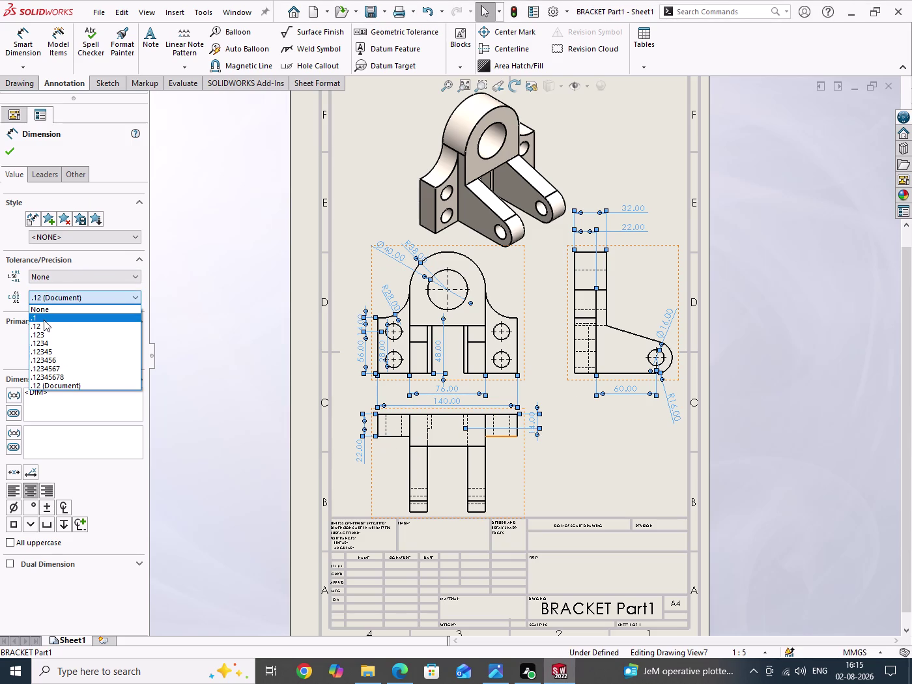
Set the selected dimensions' primary unit precision to None and confirm.
click(44, 320)
scroll(down, 3)
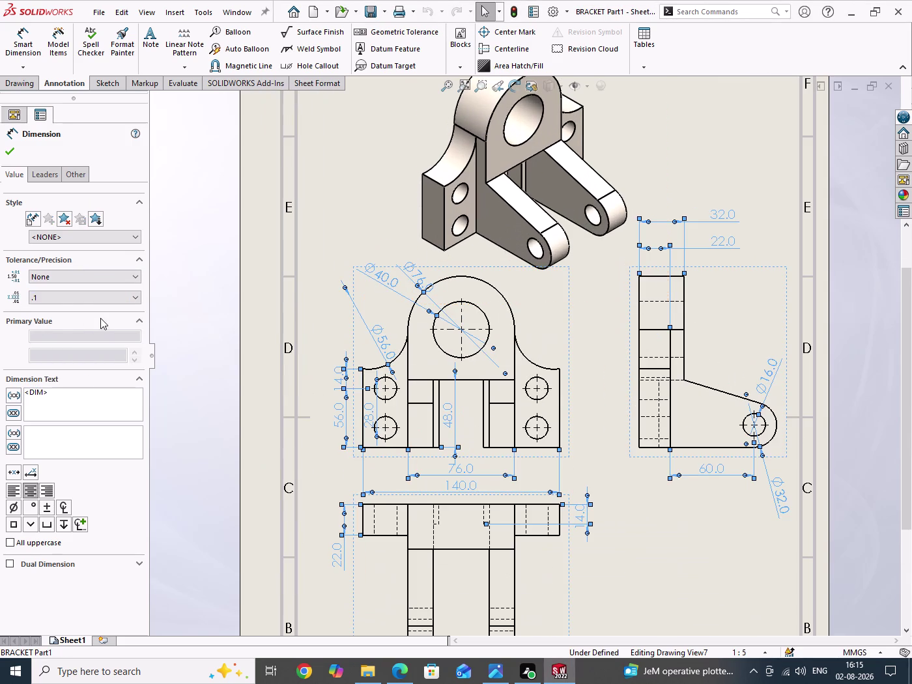
click(64, 304)
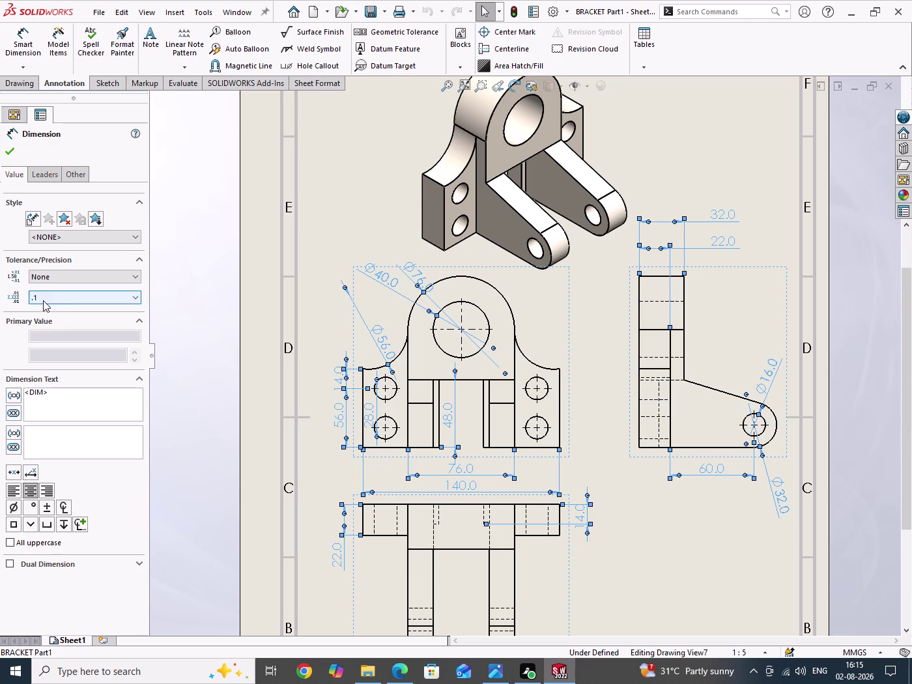
click(42, 300)
click(40, 310)
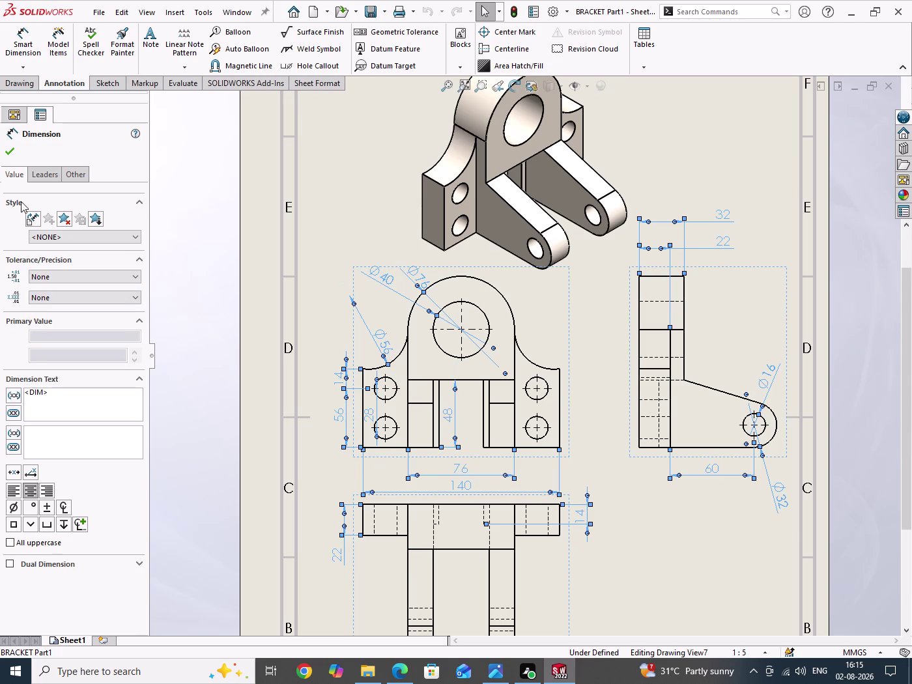
click(7, 153)
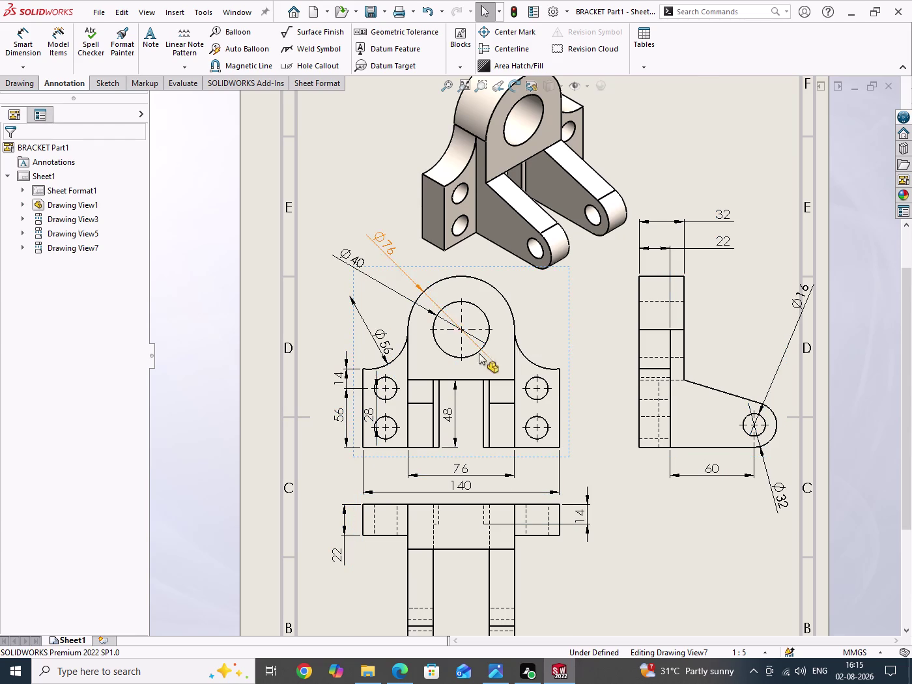
Zoom back to the whole sheet and bring up the reference solution image.
scroll(up, 3)
drag(638, 507, 657, 520)
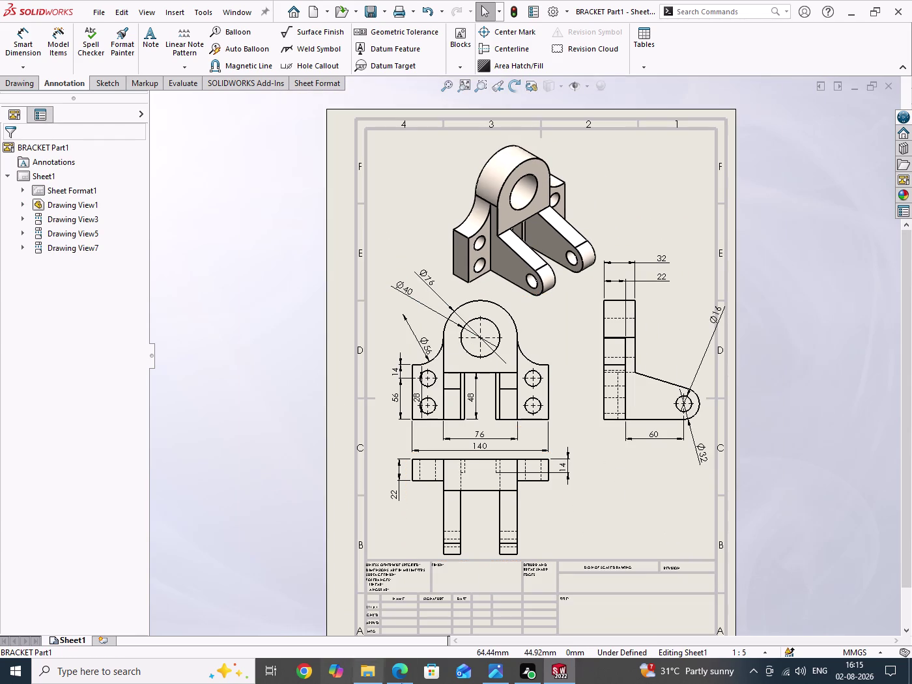
click(493, 680)
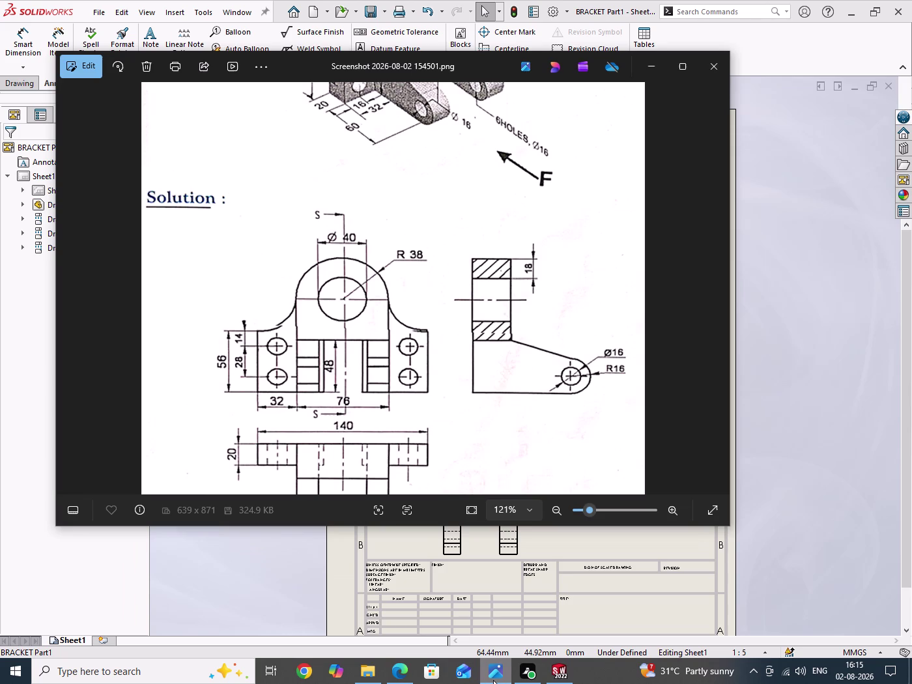
click(493, 680)
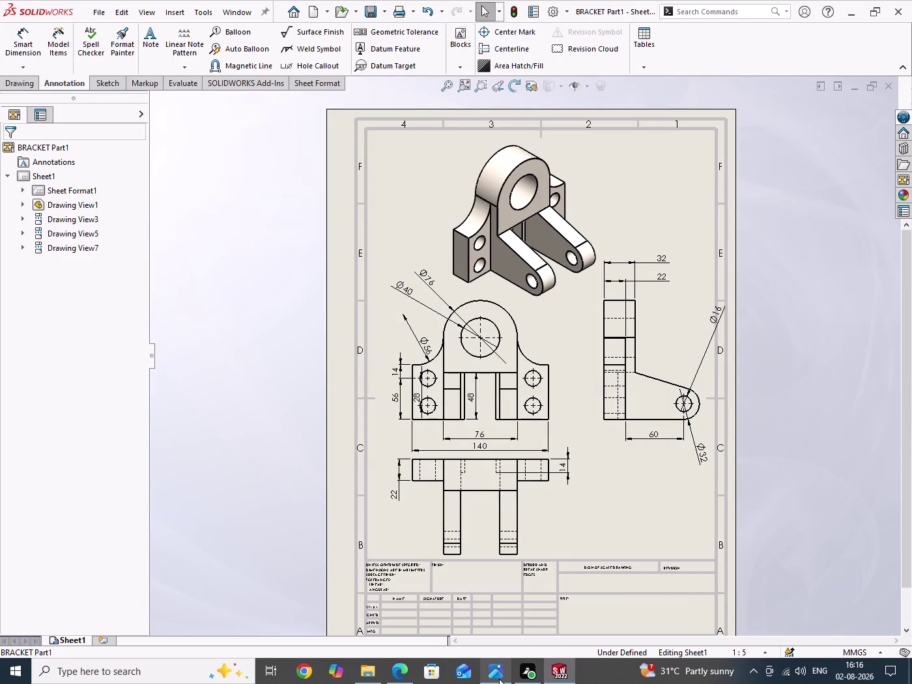
click(499, 679)
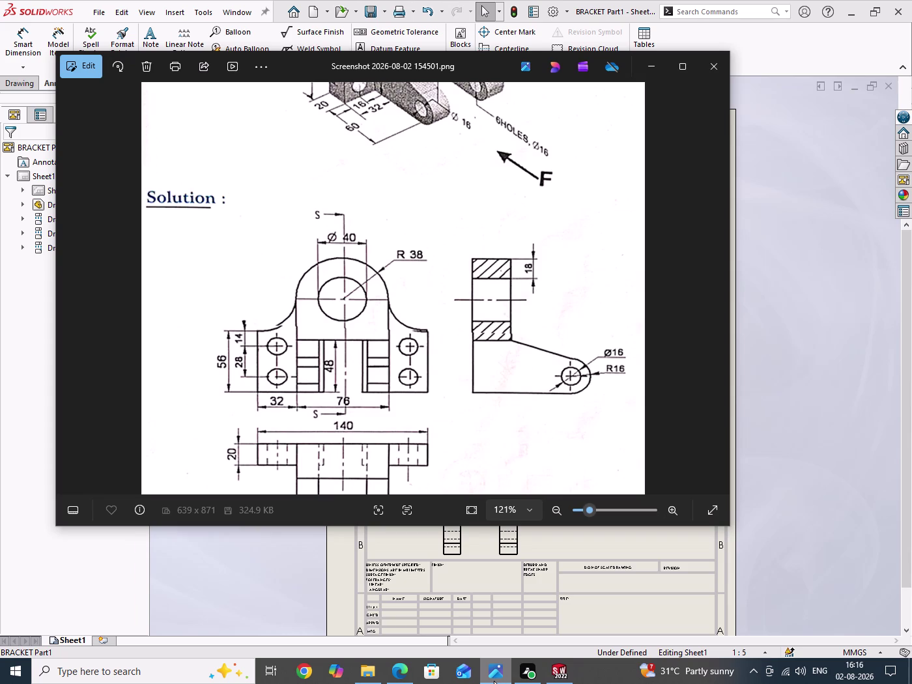
click(493, 683)
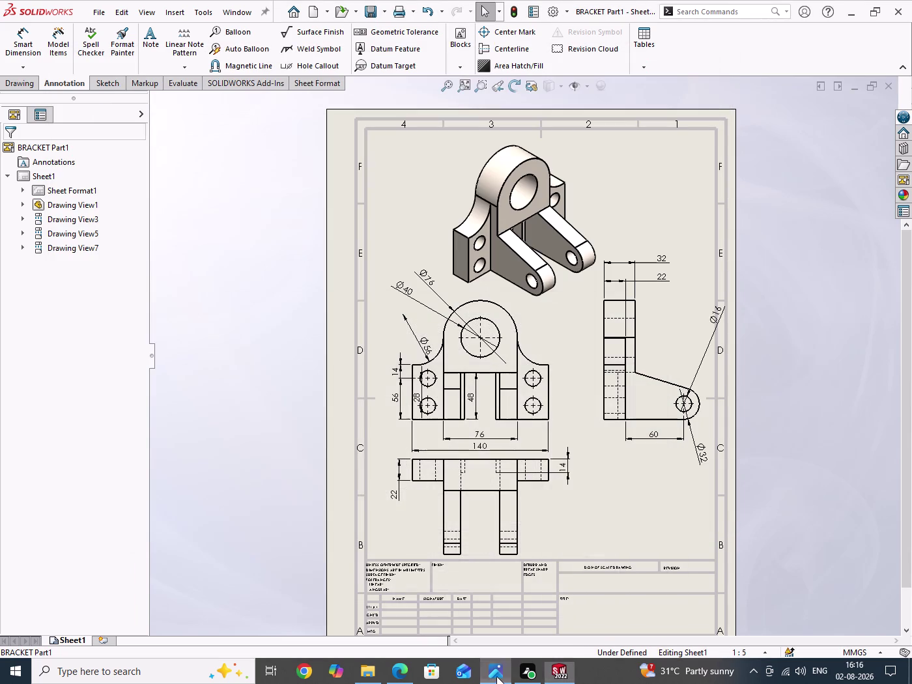
scroll(down, 3)
Drag the side view off the sheet to the right.
scroll(up, 3)
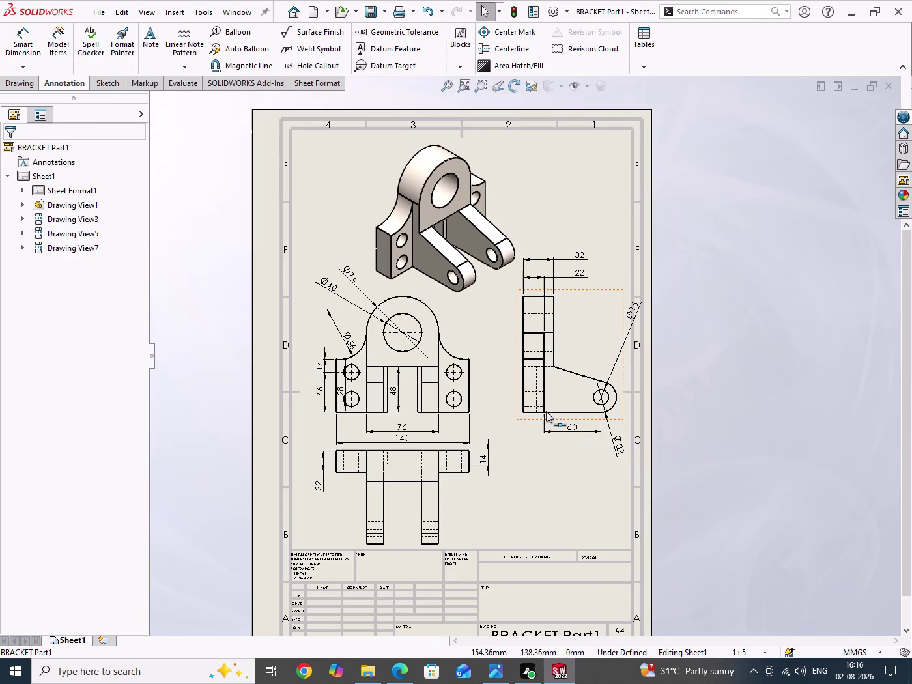
drag(767, 275, 781, 399)
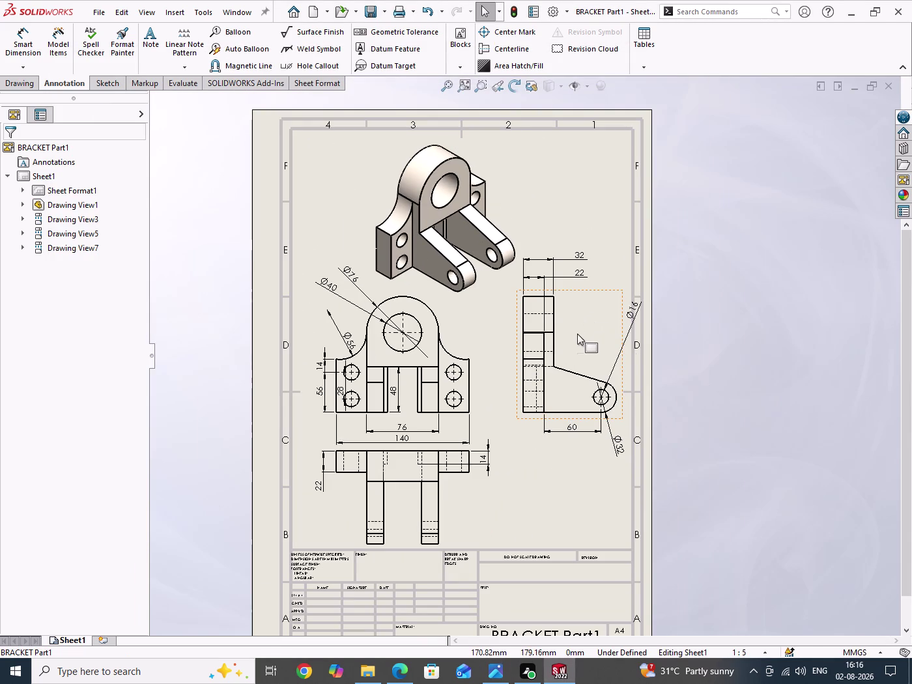
click(607, 292)
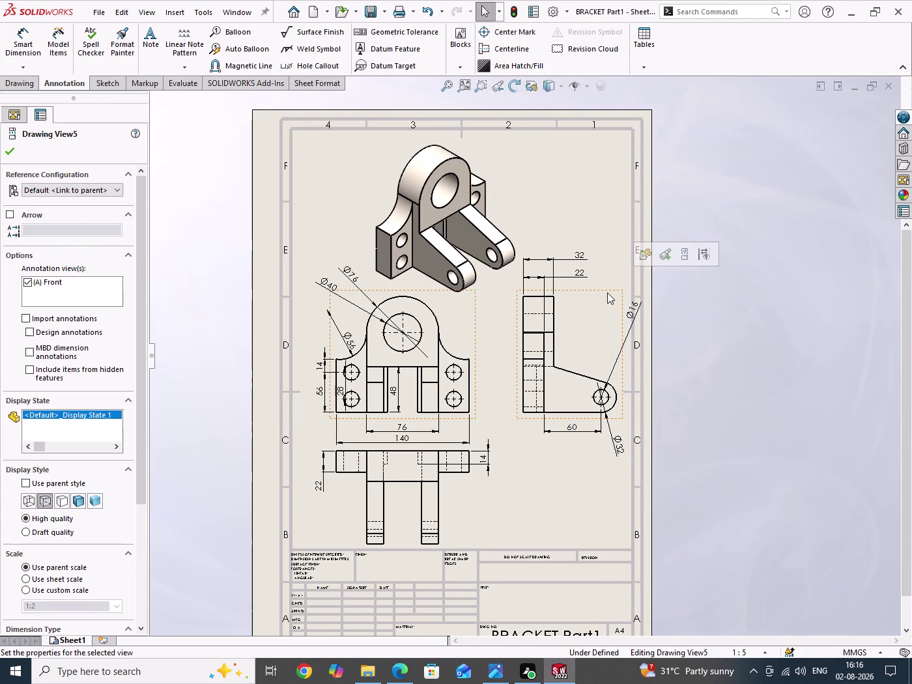
drag(610, 291, 858, 294)
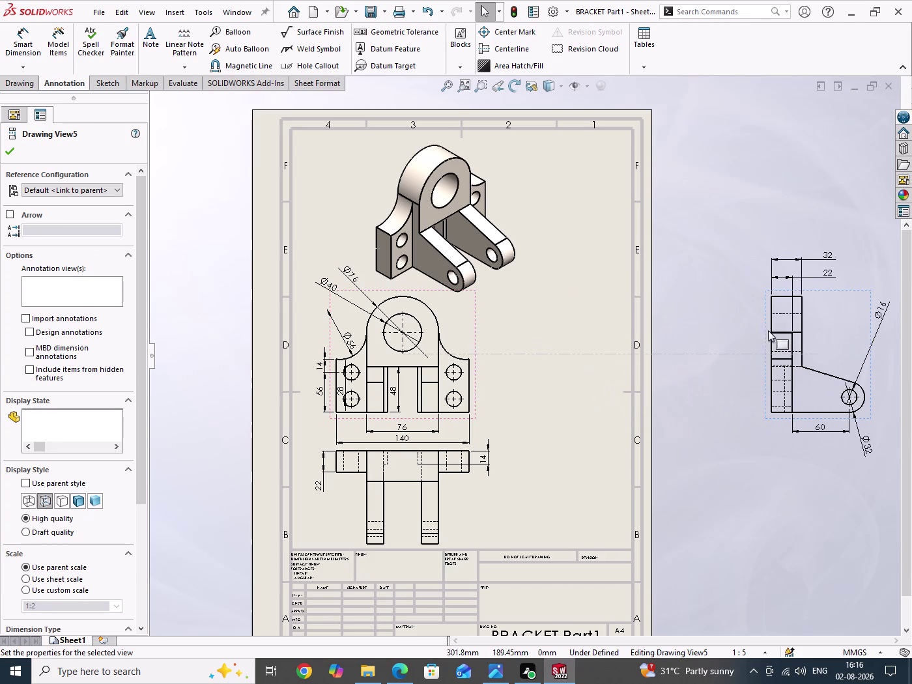
drag(708, 222, 722, 520)
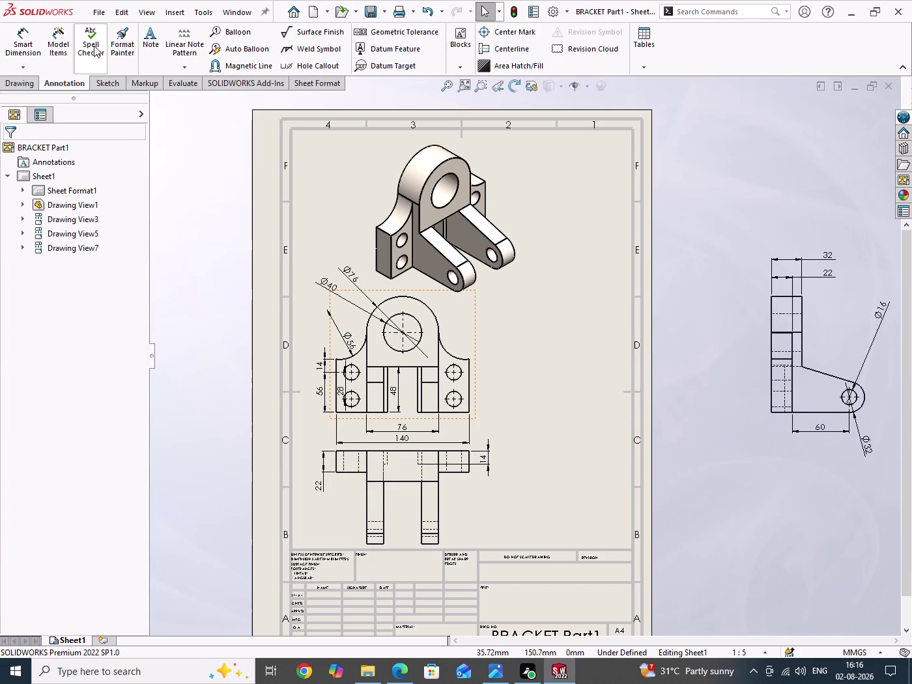
Create section view A-A with a flipped vertical cut through the front view's centre, placed beside it.
click(18, 85)
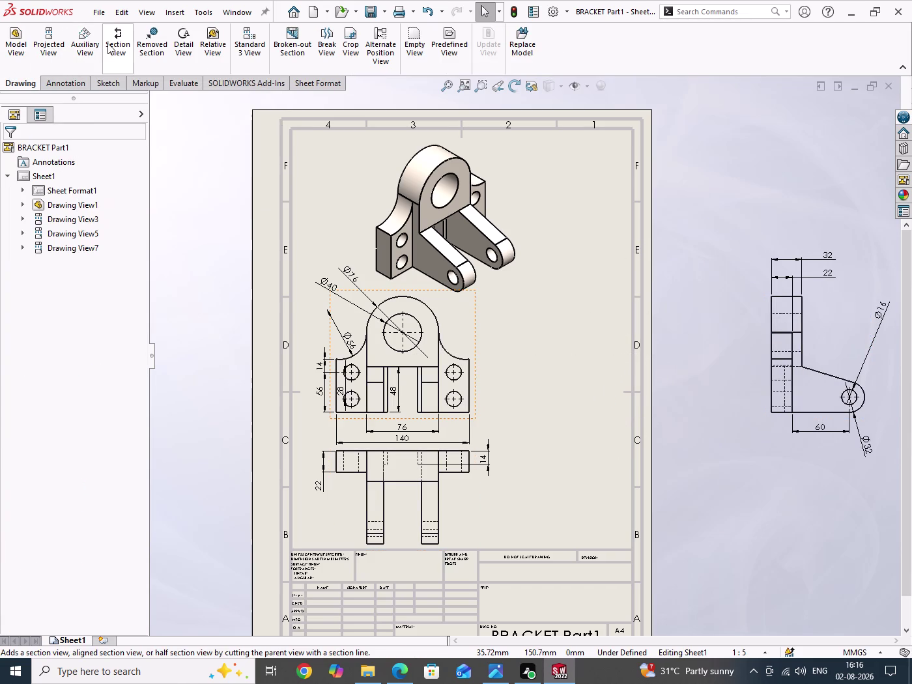
click(111, 41)
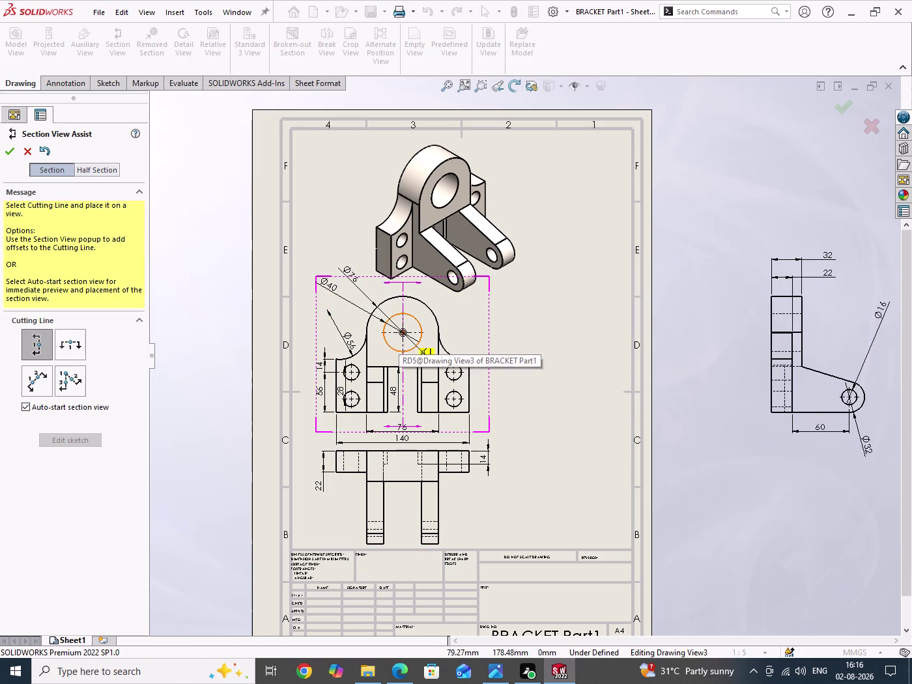
click(403, 335)
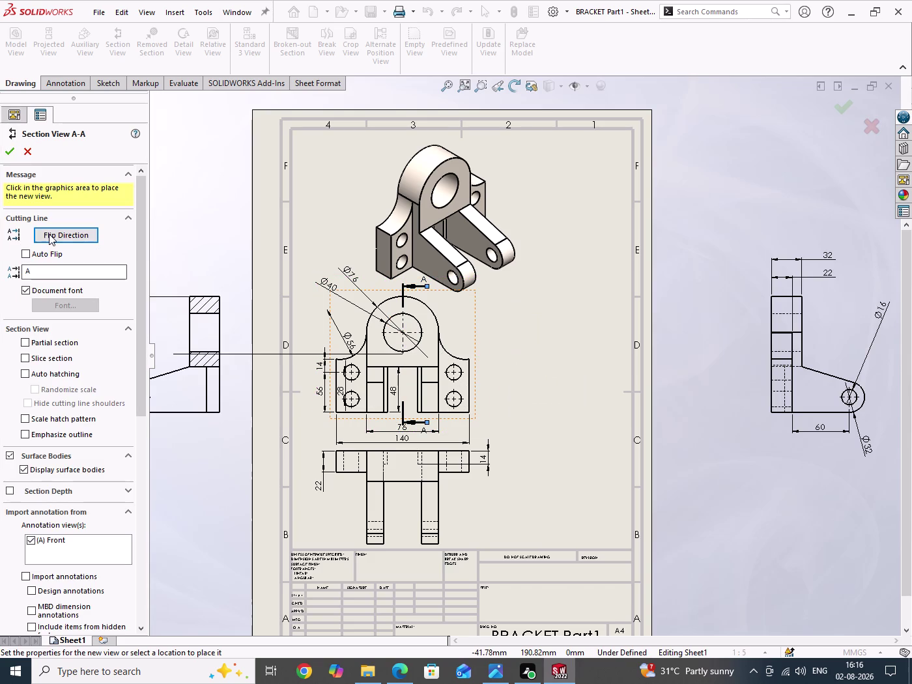
click(49, 235)
click(567, 340)
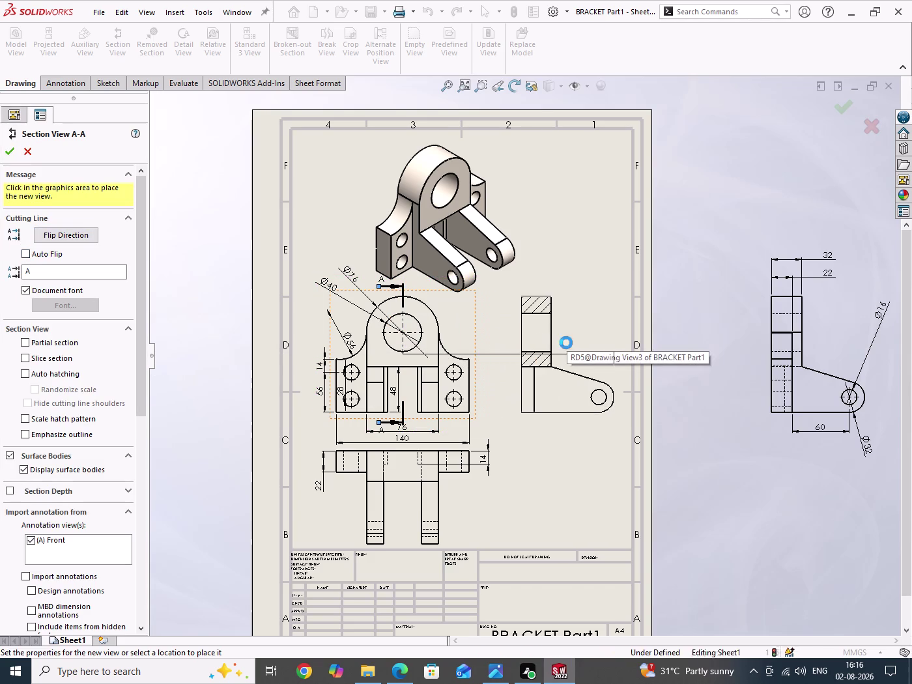
click(9, 153)
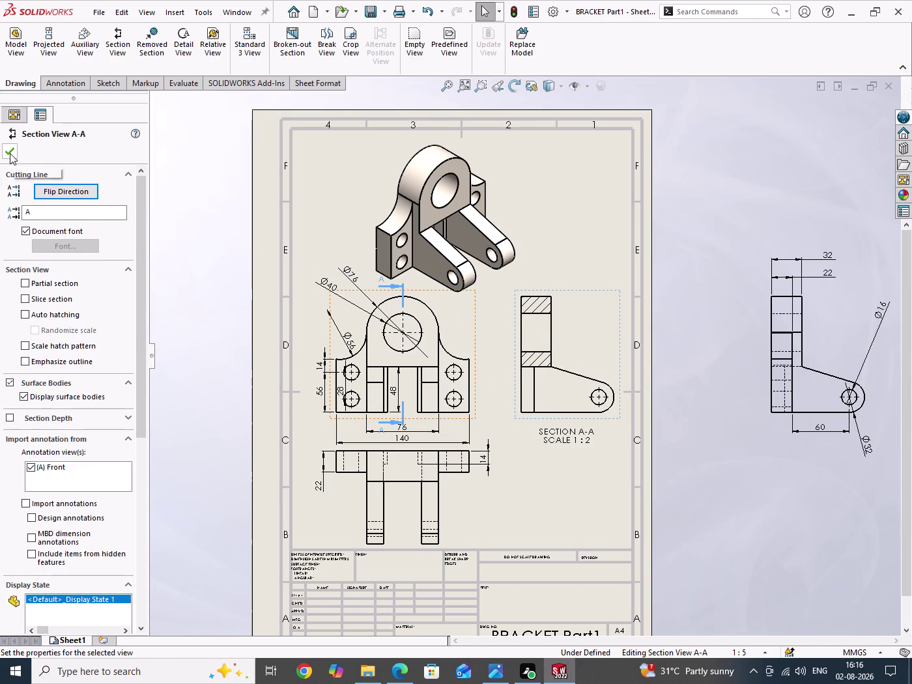
Delete all the dimensions on the old side view.
scroll(up, 3)
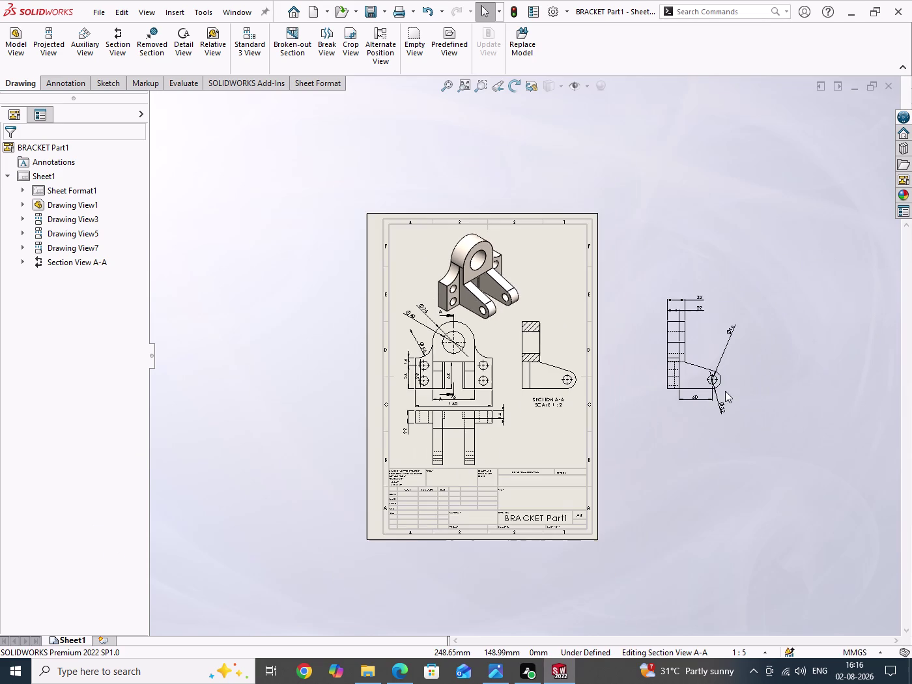
scroll(down, 3)
drag(583, 194, 759, 488)
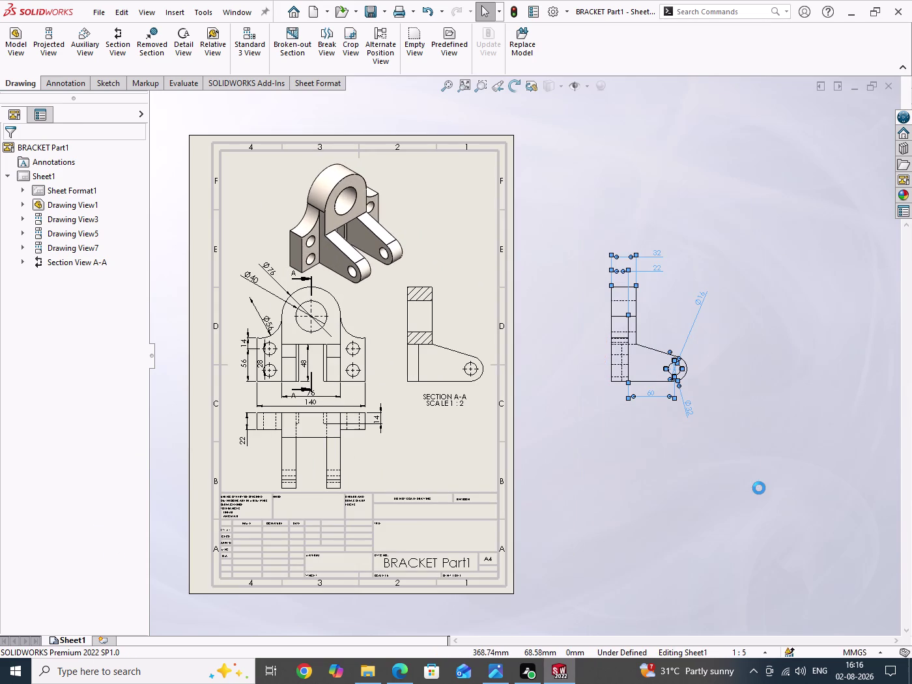
key(Delete)
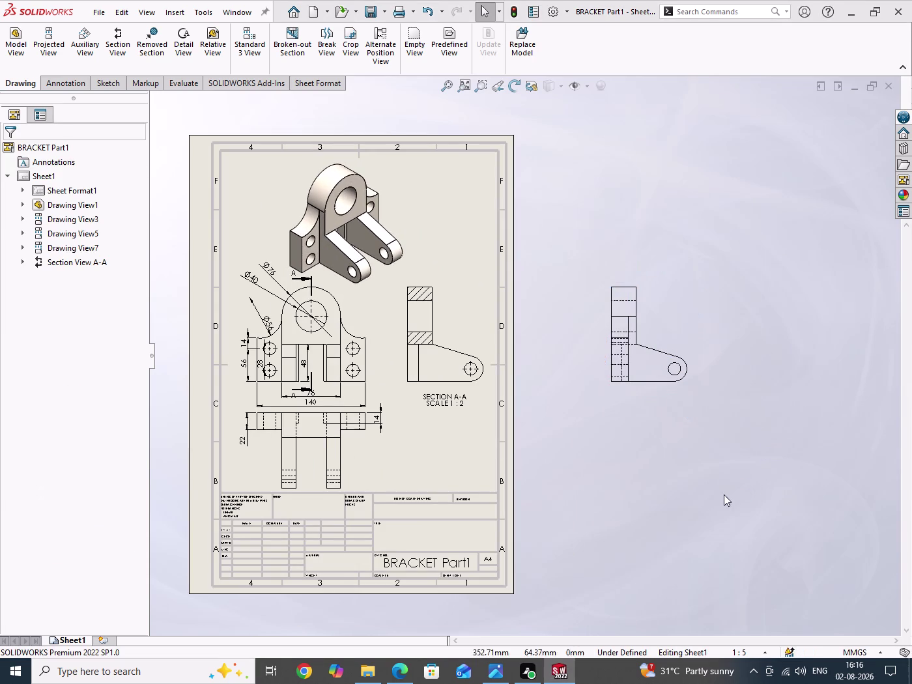
scroll(down, 3)
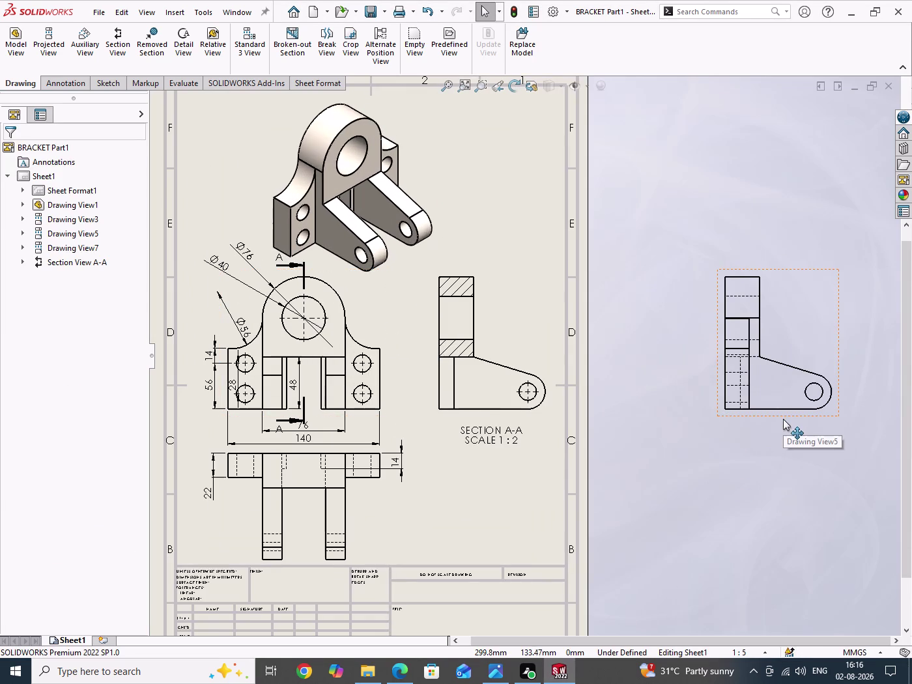
Delete the old side view from the sheet and save the drawing.
click(783, 418)
key(Delete)
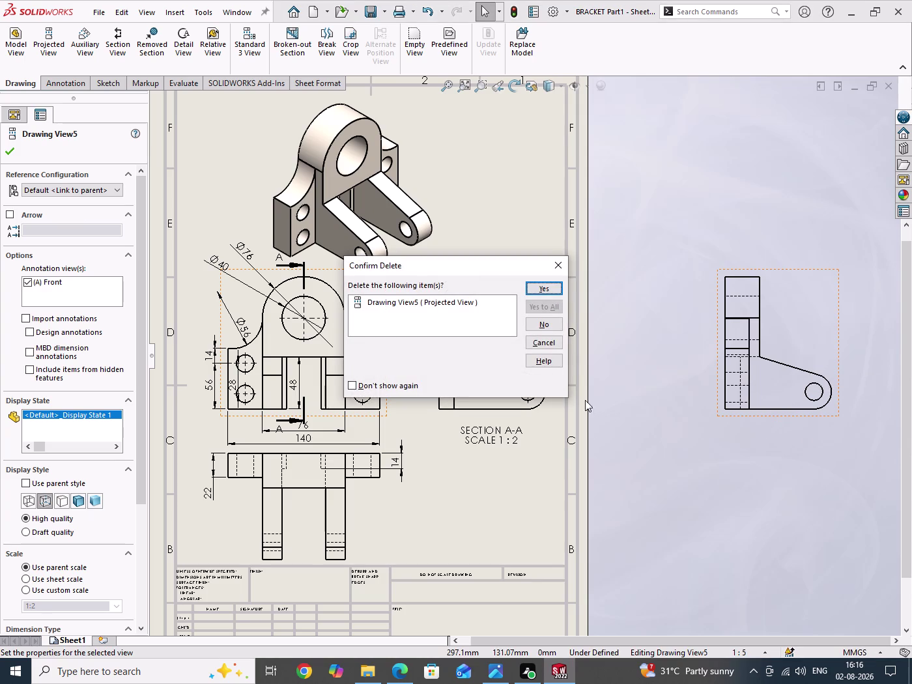
click(546, 292)
drag(666, 254, 678, 287)
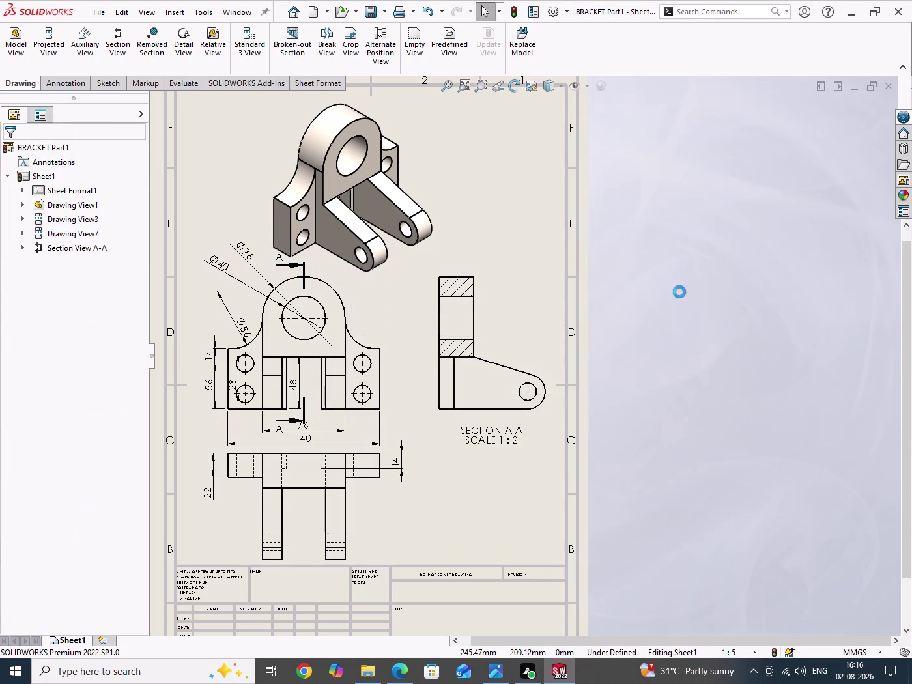
drag(678, 287, 695, 356)
key(ctrl+s)
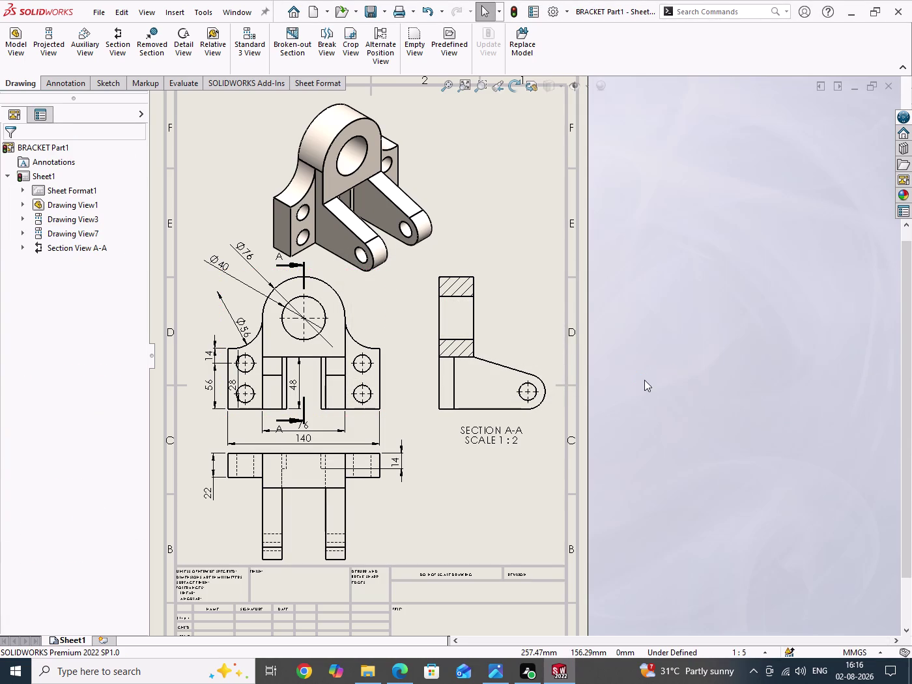
drag(679, 248, 713, 426)
Set Section View A-A's display style to Hidden Lines Visible instead of the parent style.
click(518, 326)
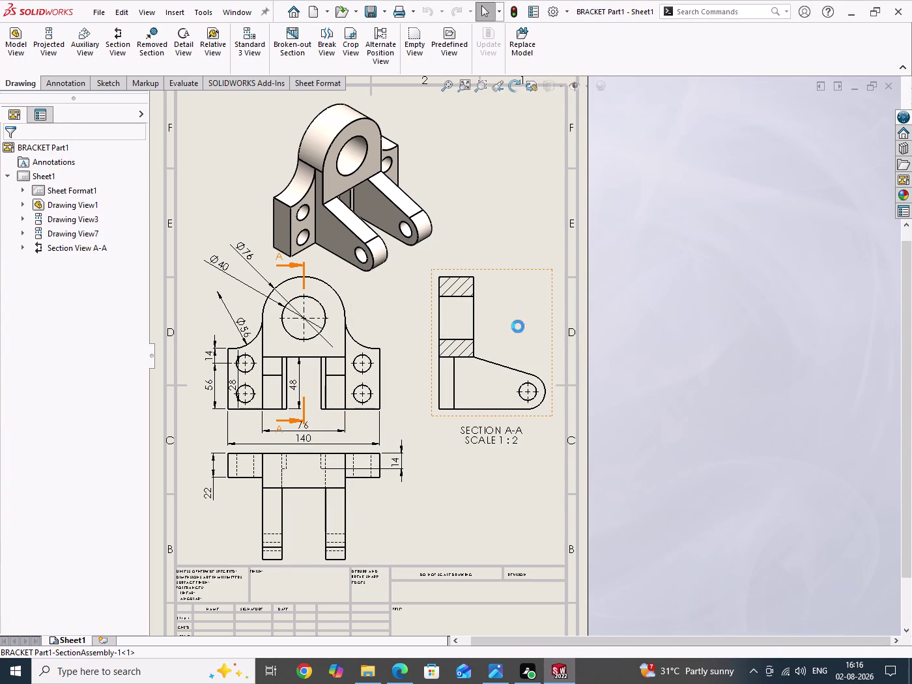
drag(140, 421, 135, 477)
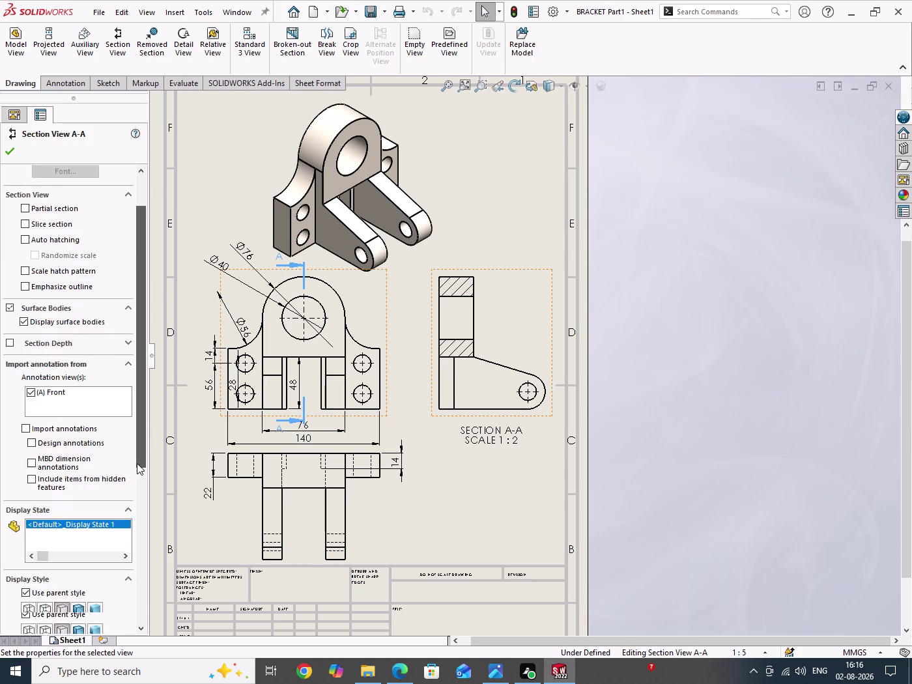
drag(135, 477, 134, 569)
click(47, 419)
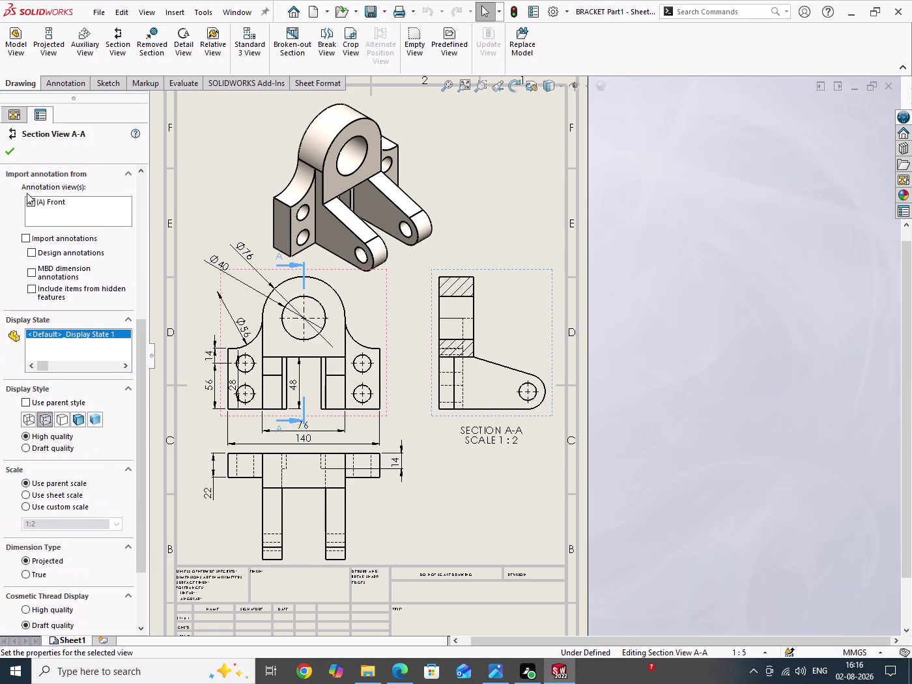
click(10, 156)
drag(723, 275, 745, 486)
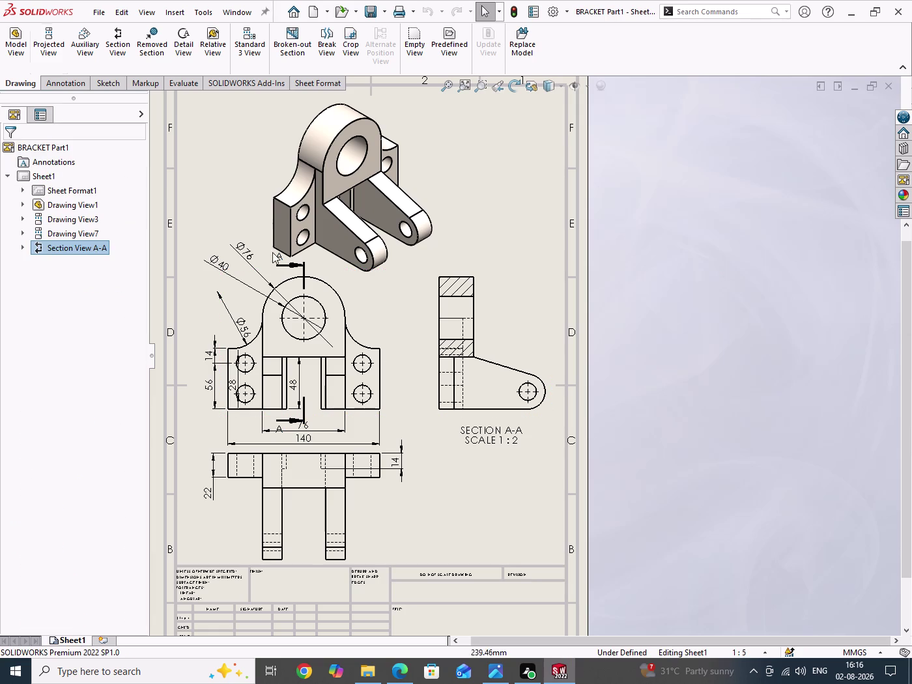
click(54, 80)
click(20, 45)
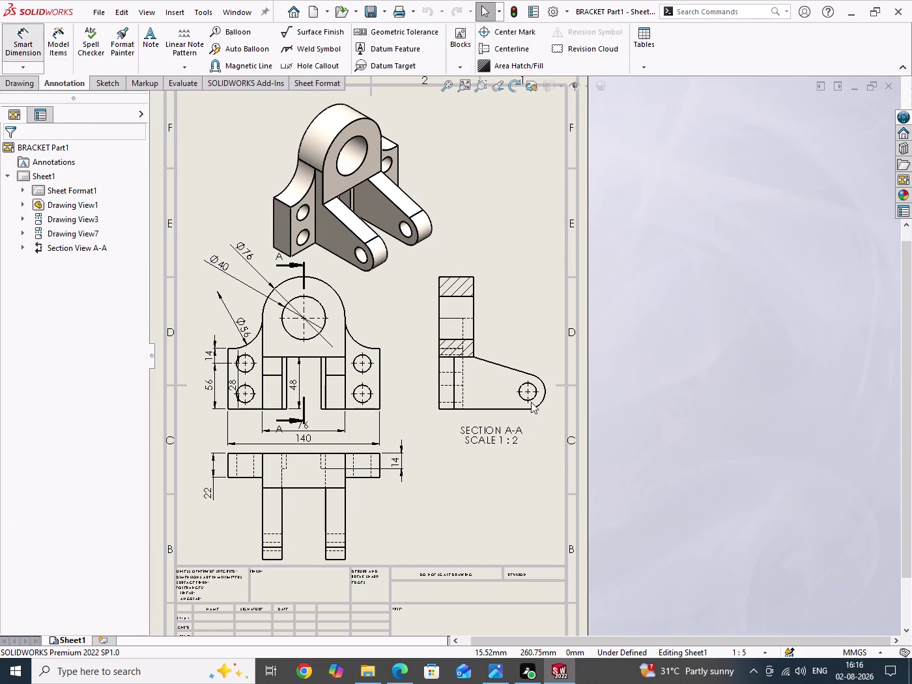
Add the R16 end radius, Ø16 hole and 32 width dimensions to section view A-A.
click(539, 404)
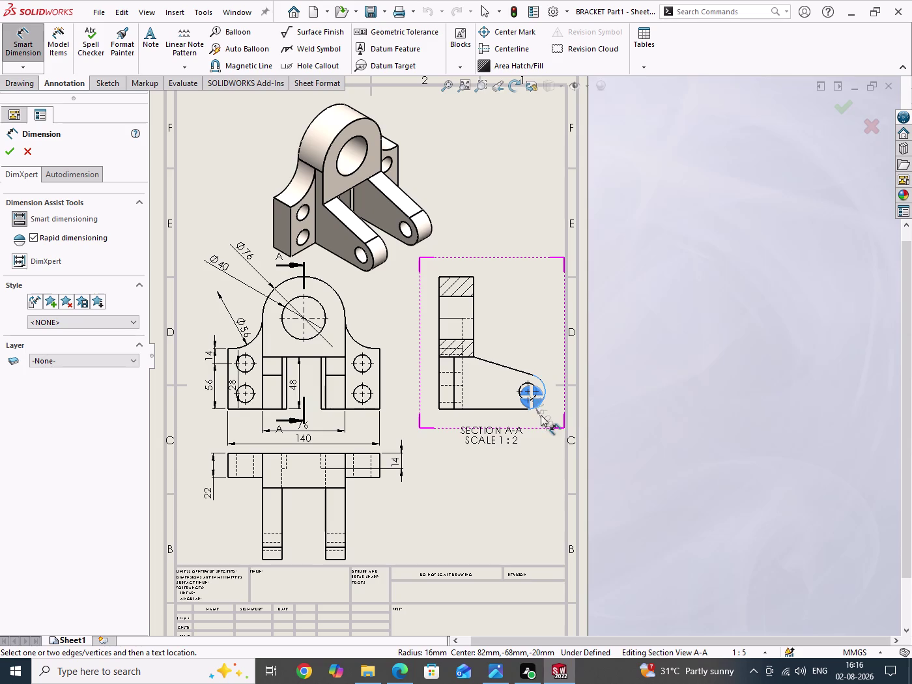
click(539, 405)
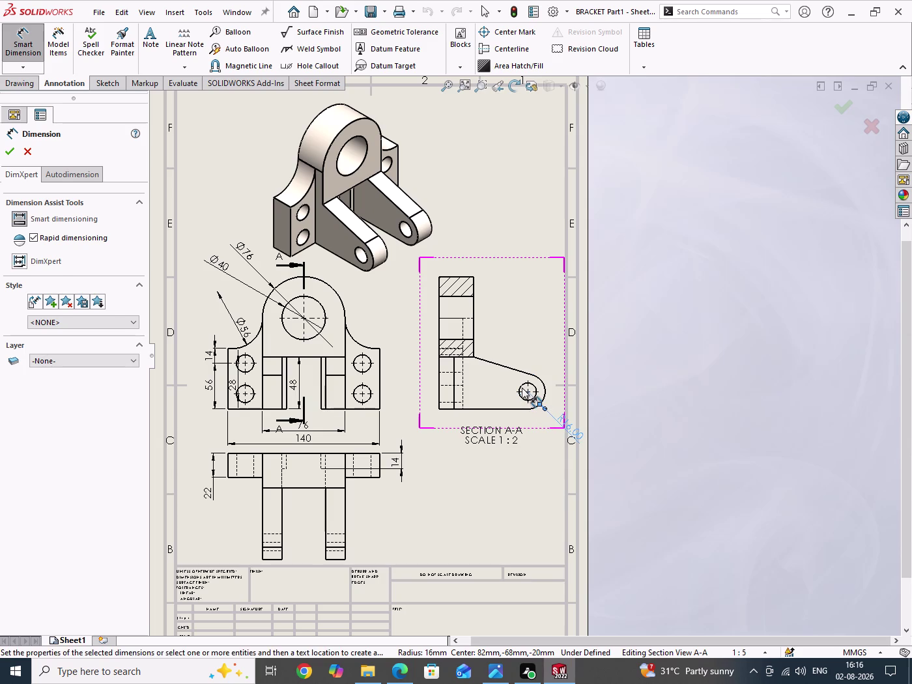
click(522, 387)
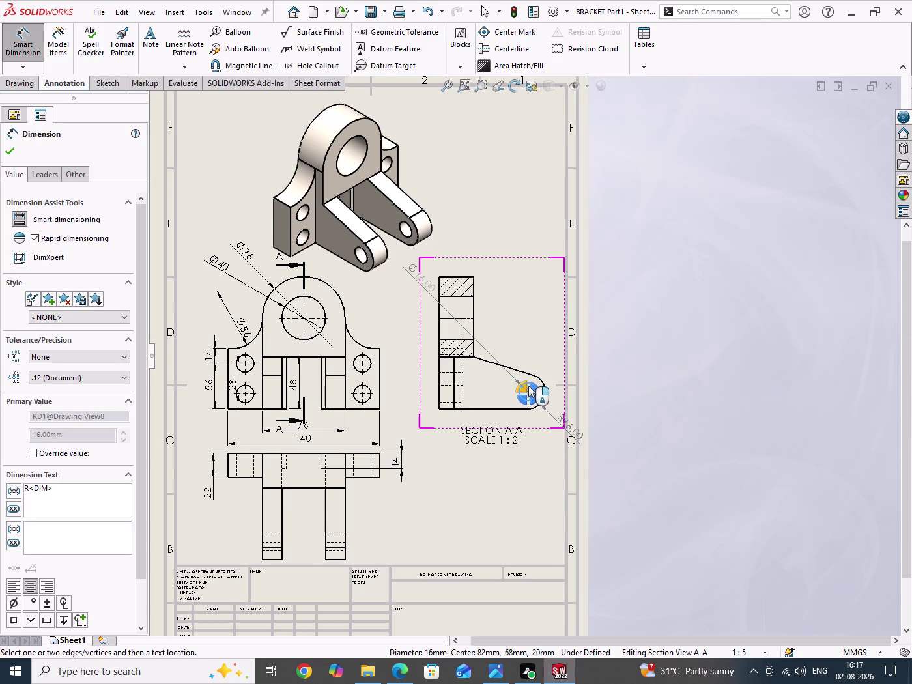
click(531, 385)
click(447, 276)
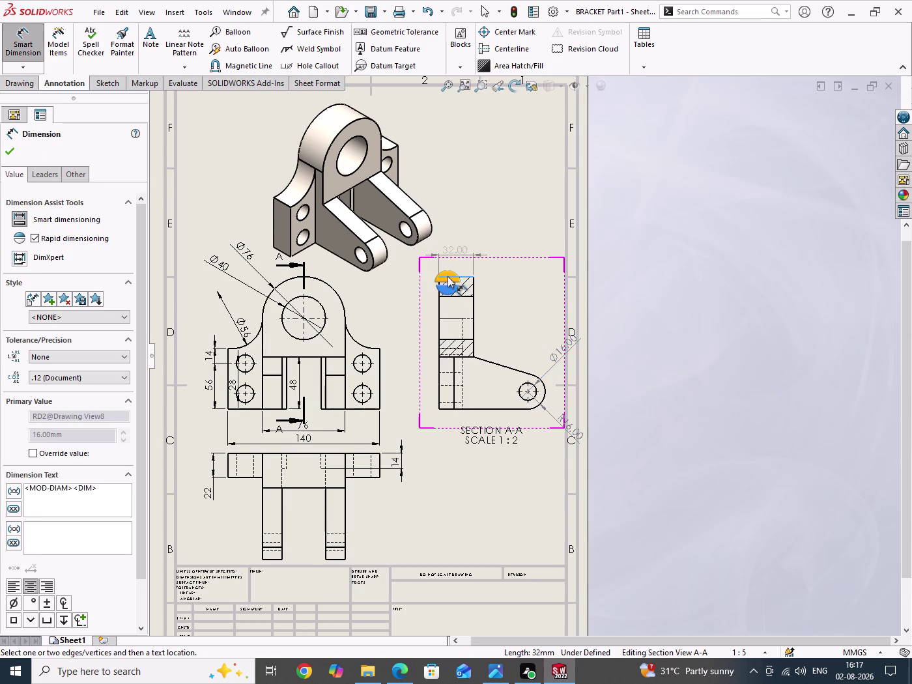
click(445, 275)
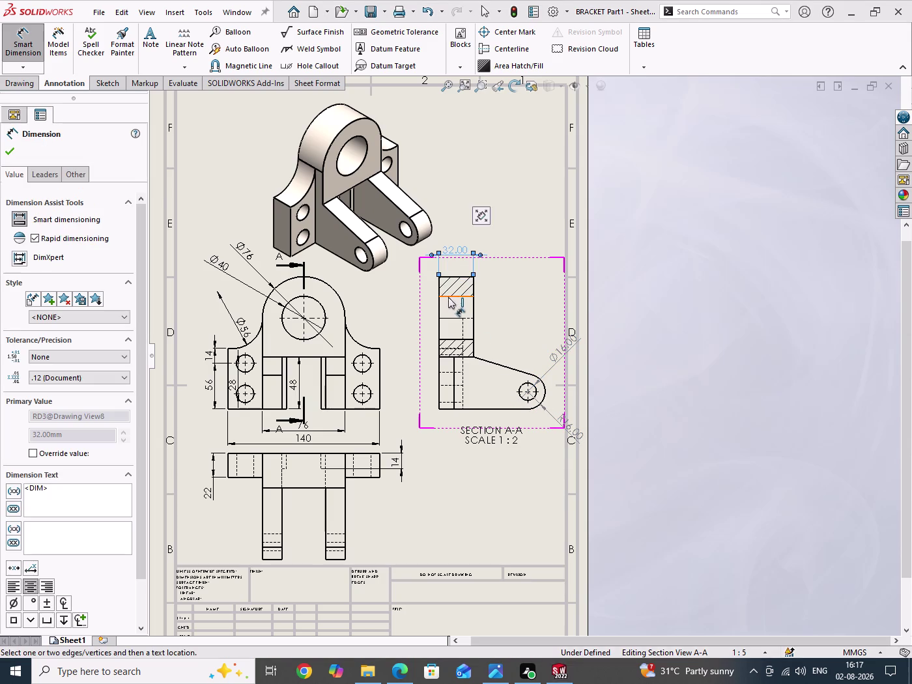
Add the 22 offset dimension, finish dimensioning, and move the SECTION A-A label lower.
click(463, 335)
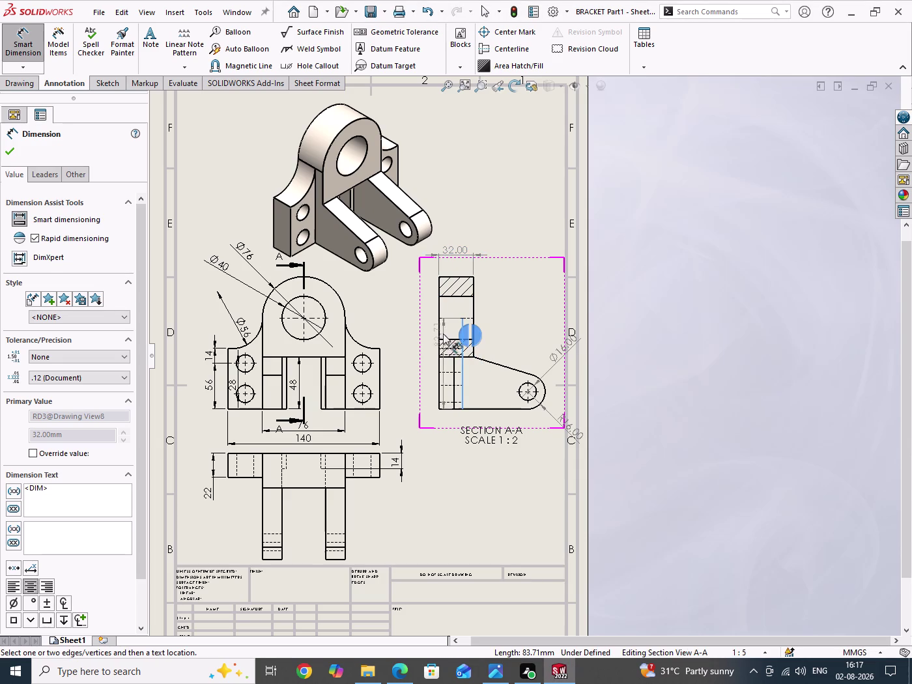
click(439, 330)
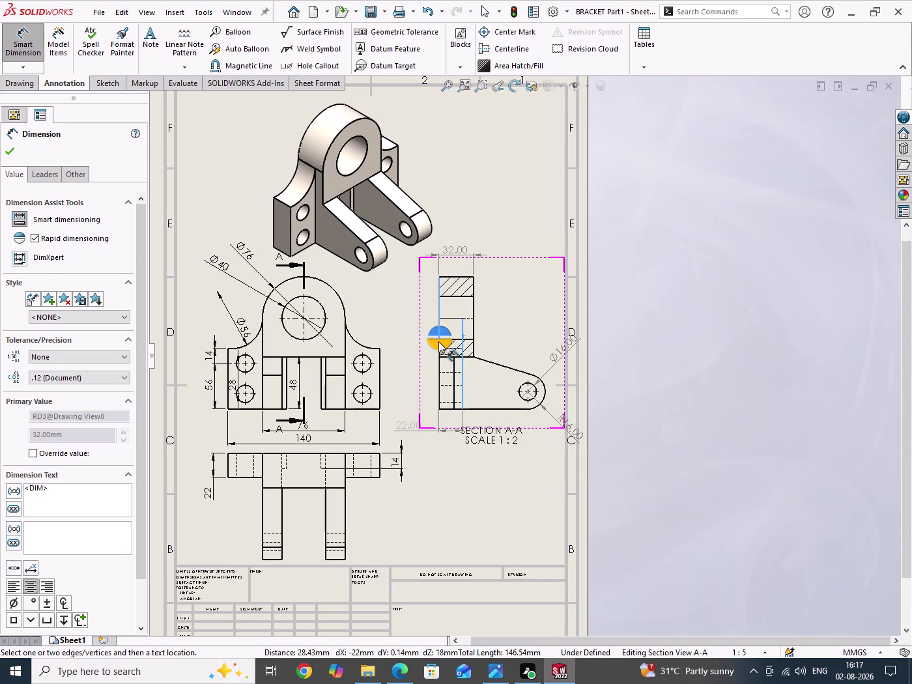
click(438, 341)
right_click(676, 313)
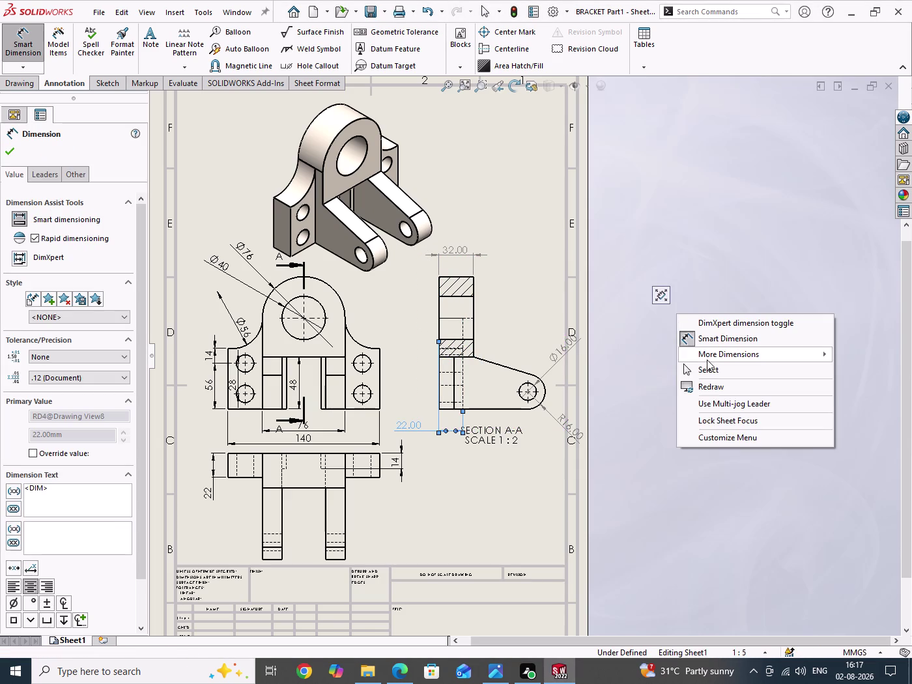
click(713, 372)
drag(779, 242, 797, 361)
drag(512, 438, 511, 461)
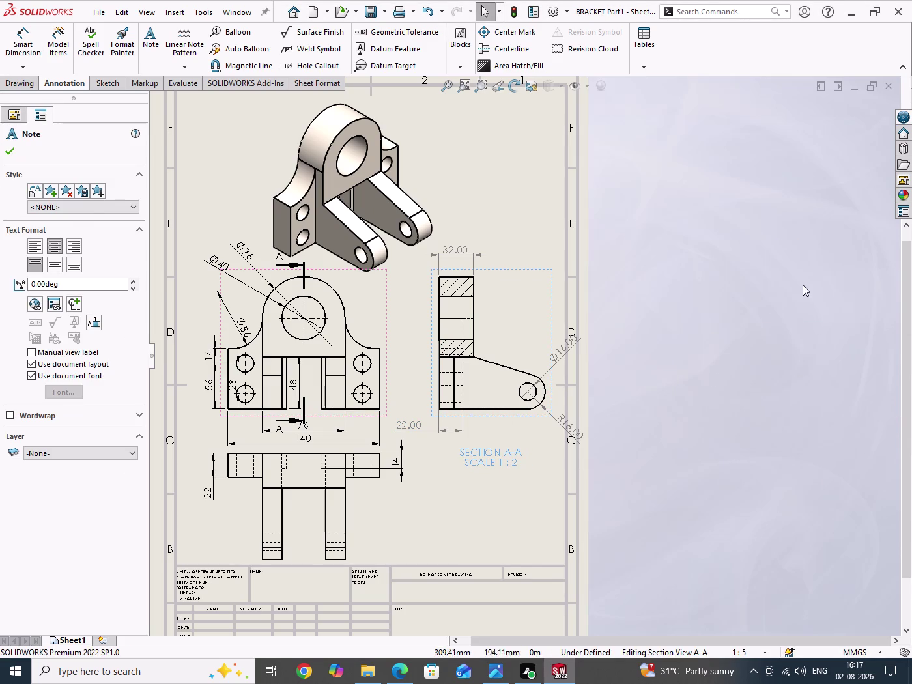
Place the Ø16 dimension beside the sloped arm and move R16 further out.
drag(736, 244, 754, 454)
drag(565, 346, 527, 315)
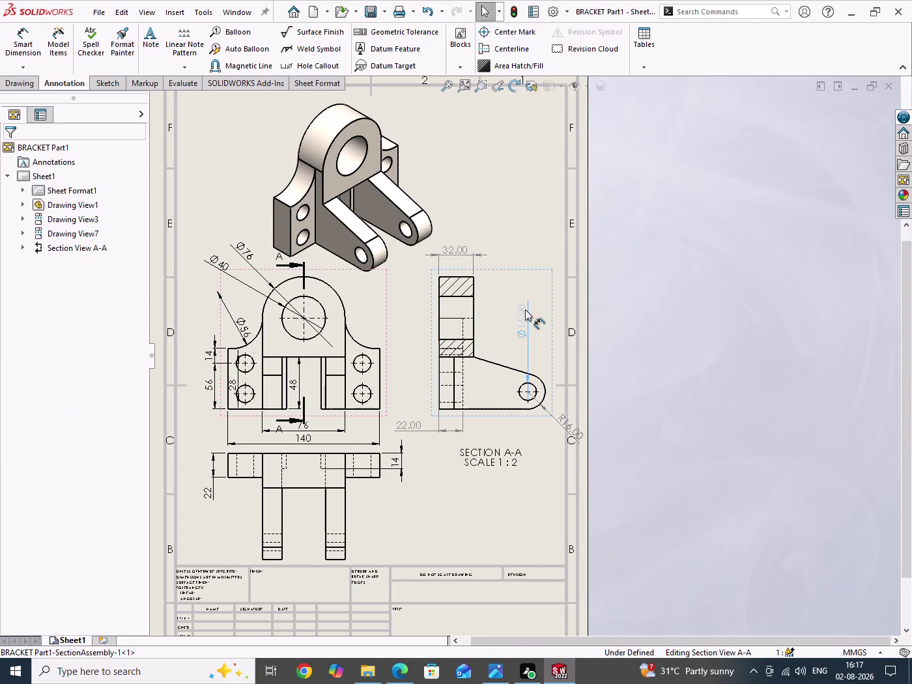
drag(527, 314, 538, 322)
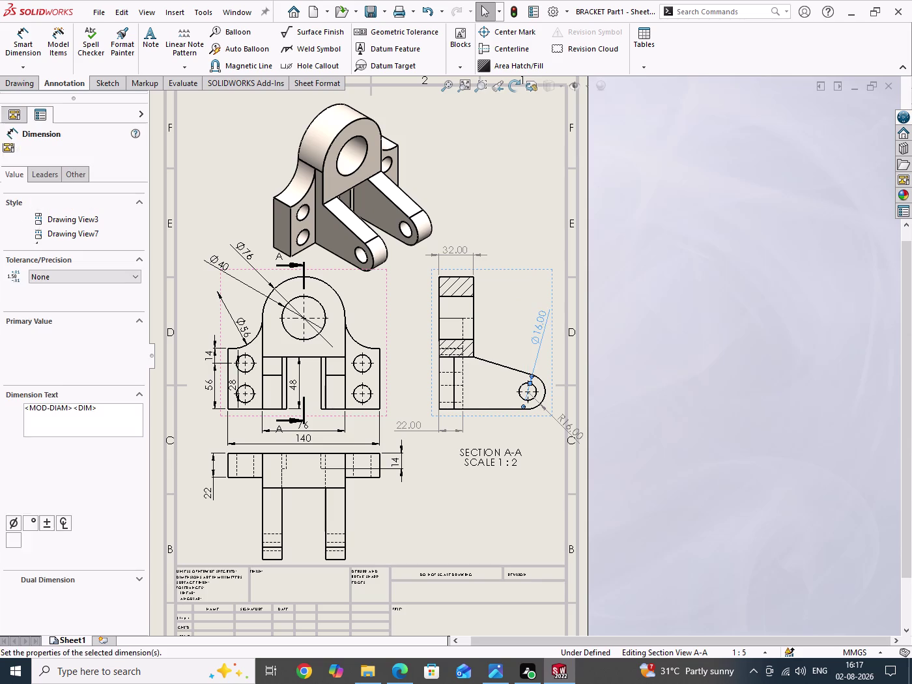
drag(571, 433, 547, 445)
drag(781, 250, 801, 439)
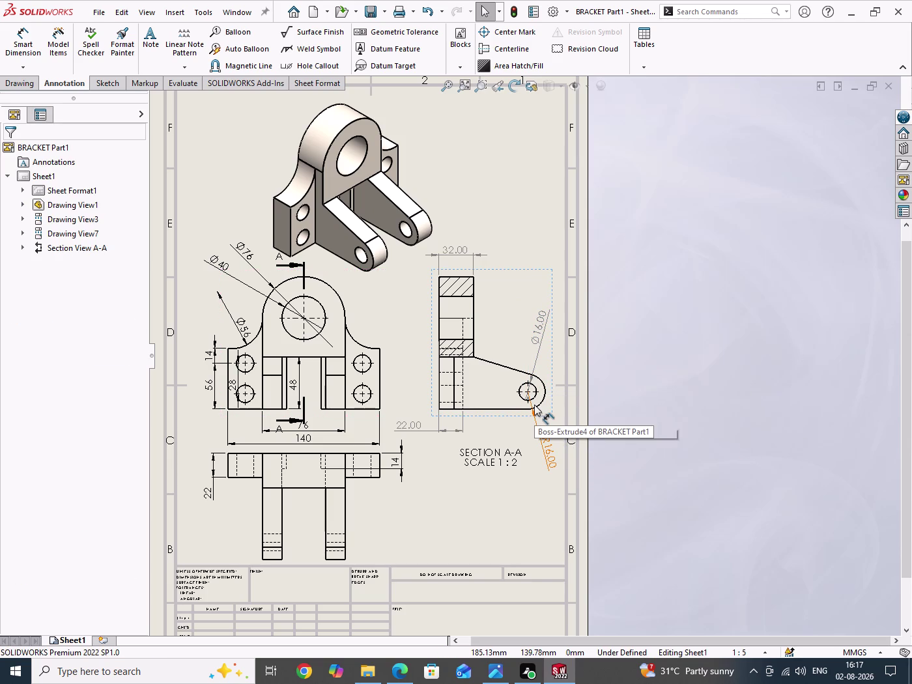
Zoom in and open the Ø16 dimension's text for editing.
scroll(down, 3)
click(536, 319)
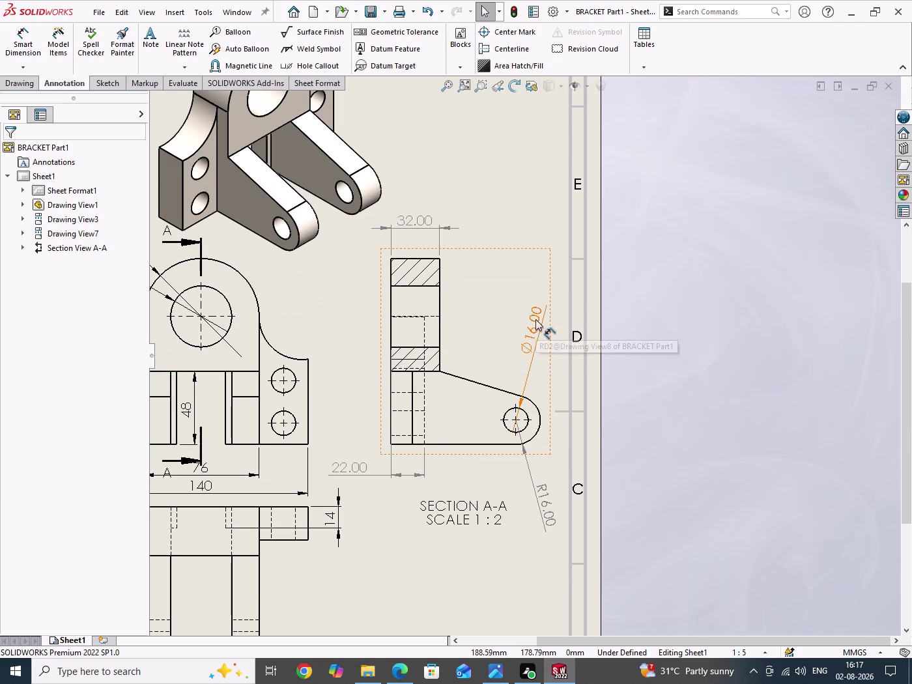
click(110, 411)
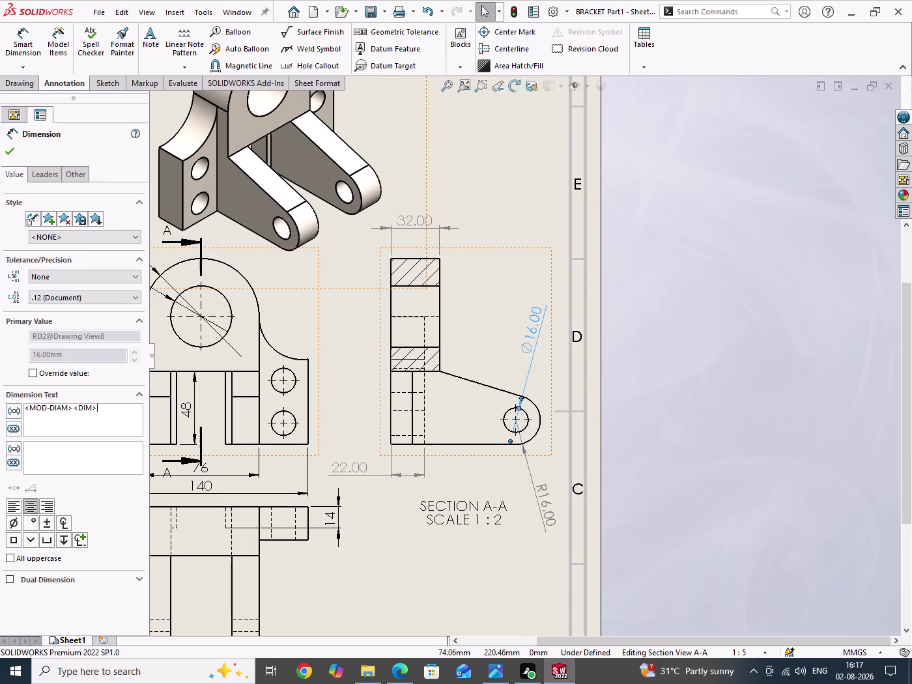
key(space)
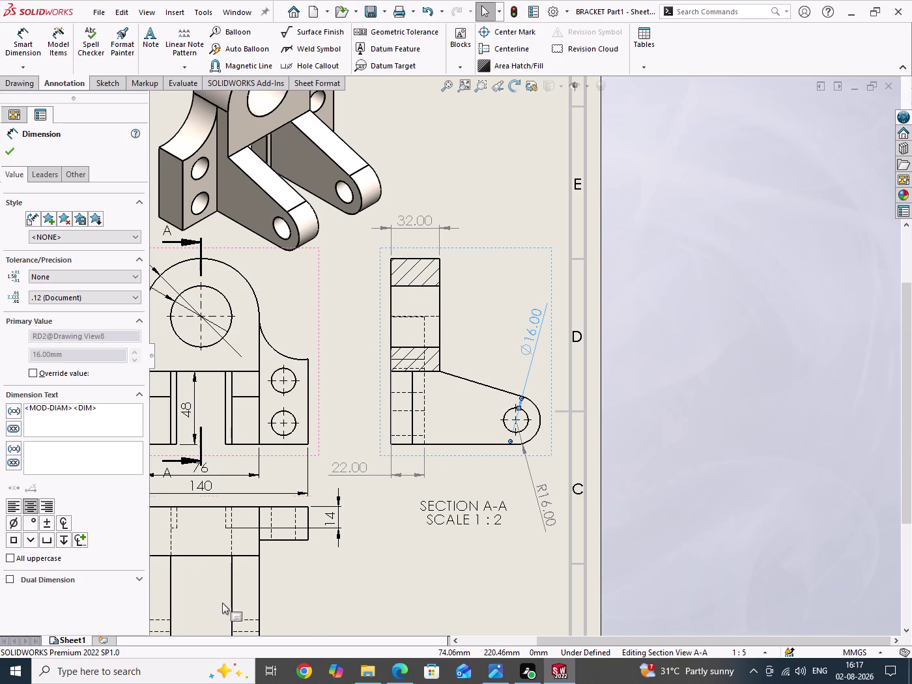
click(492, 678)
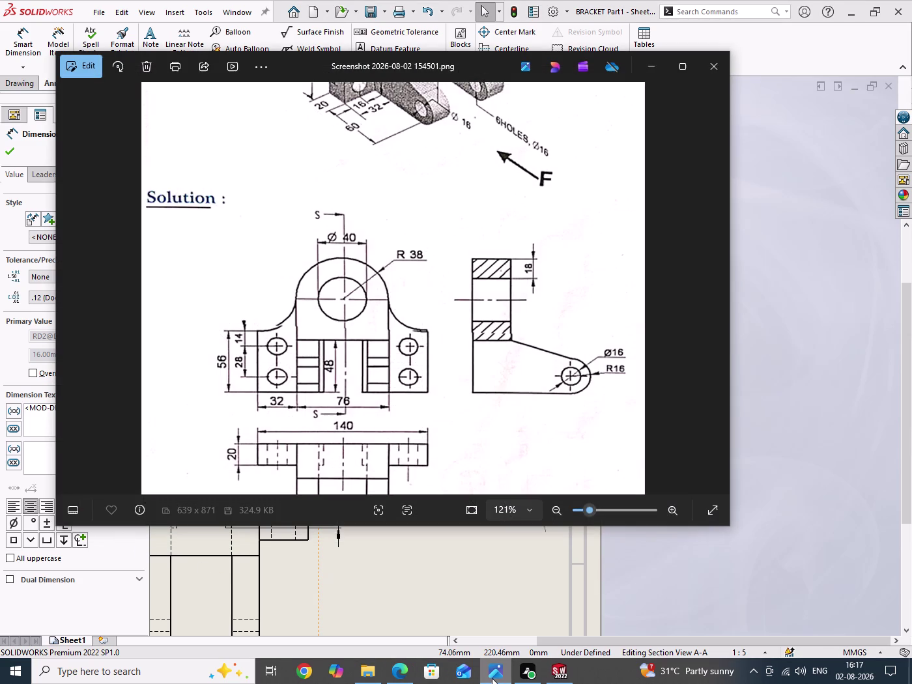
Return to the Ø16 dimension text and try appending a '(6X)' hole count.
click(492, 678)
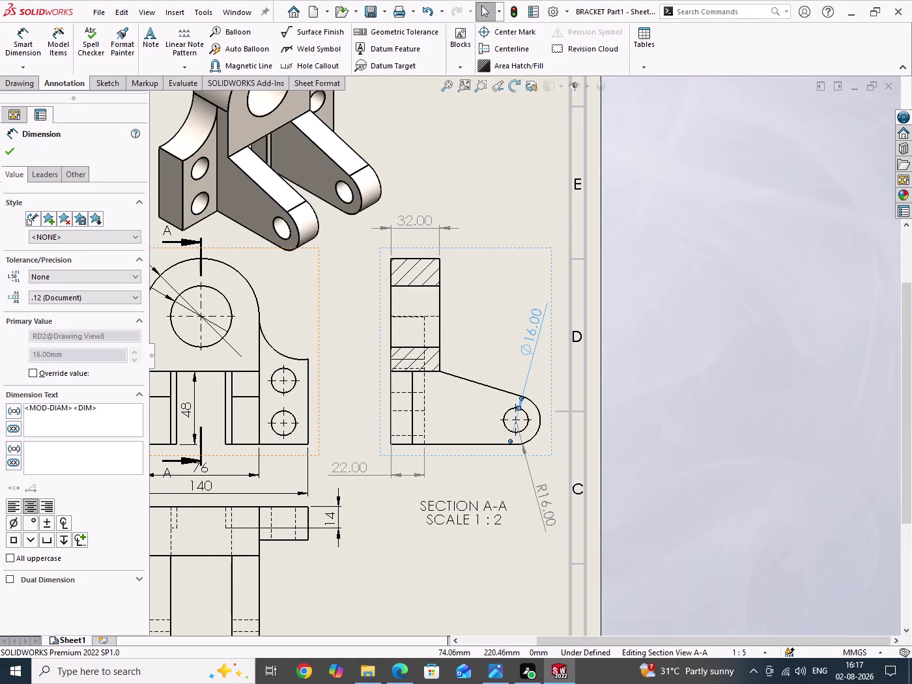
key(space)
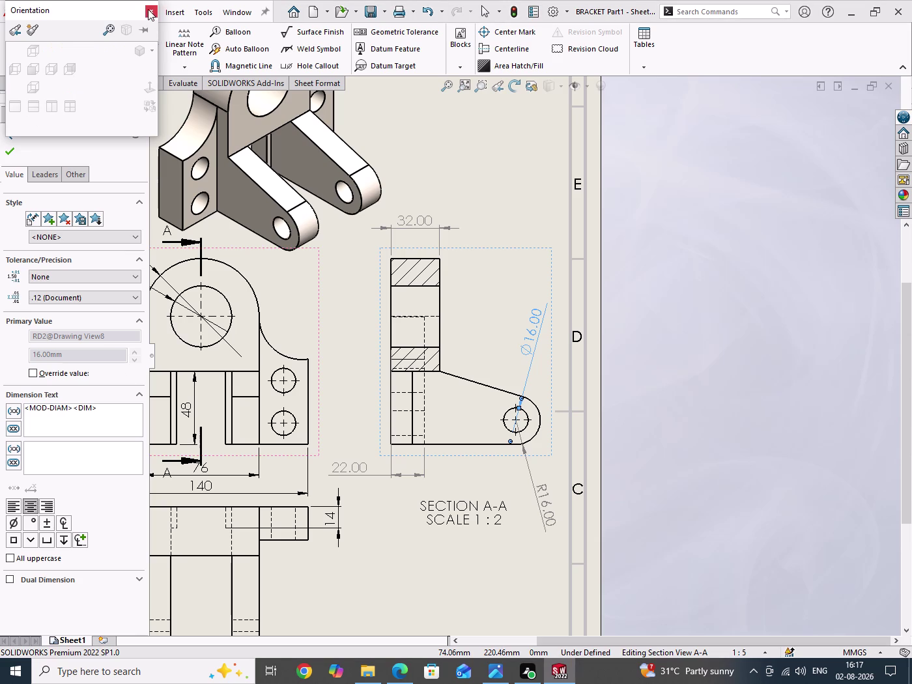
click(147, 9)
click(100, 419)
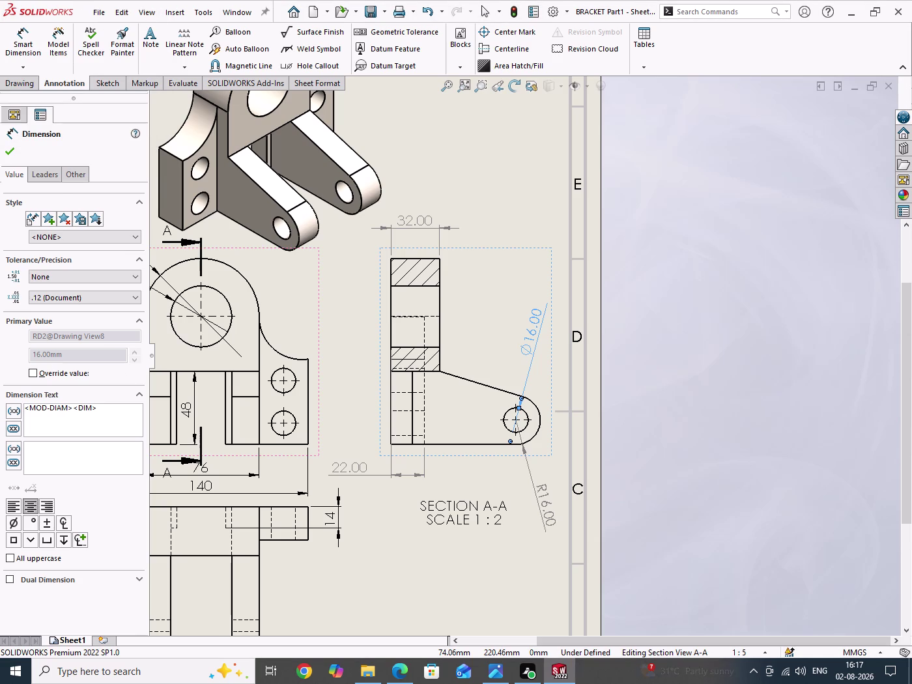
key(space)
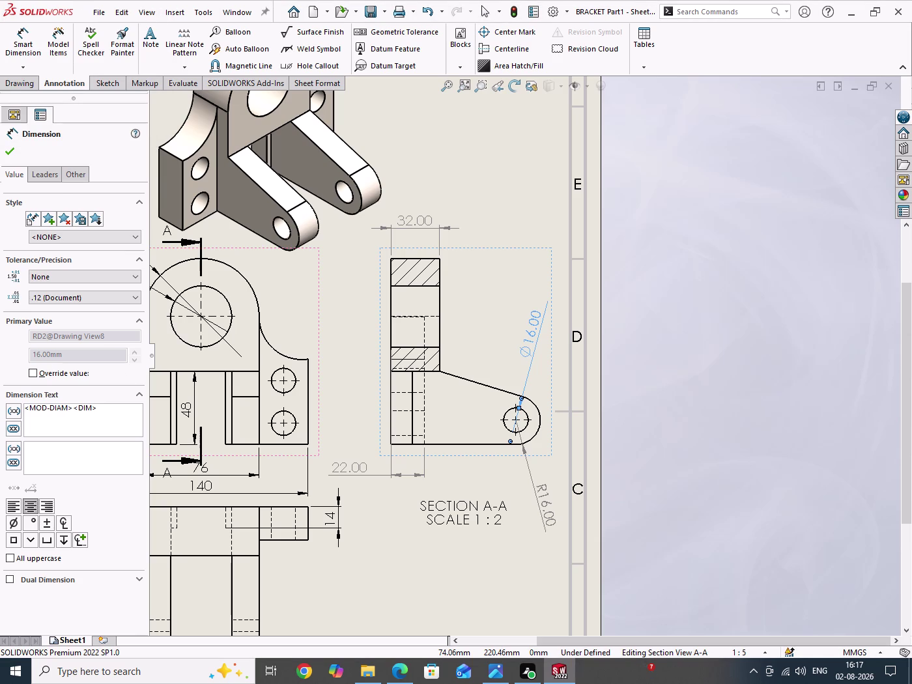
key(6)
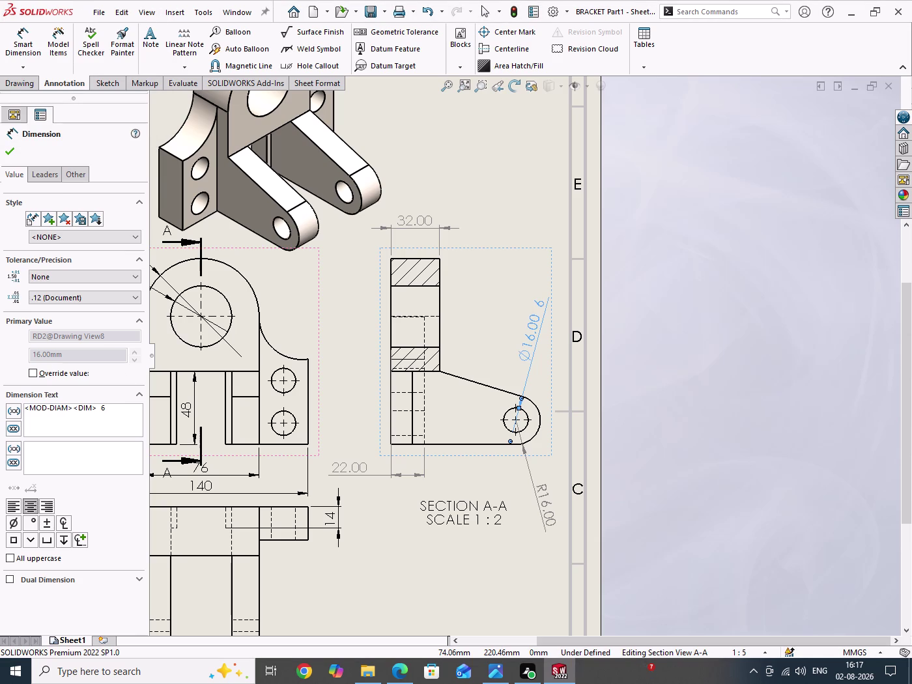
key(BackSpace)
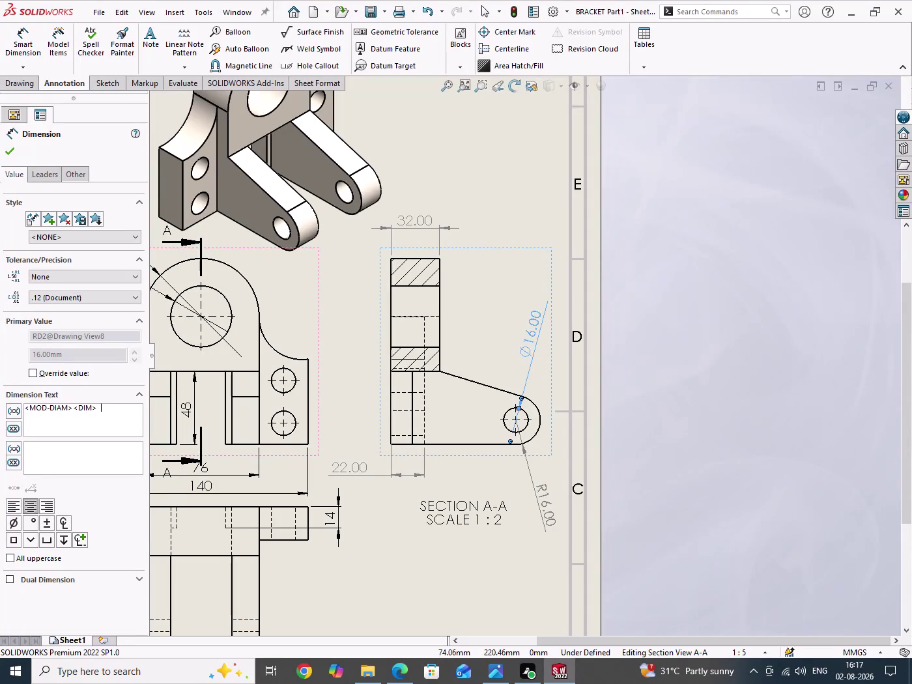
key(shift+parenleft)
key(6)
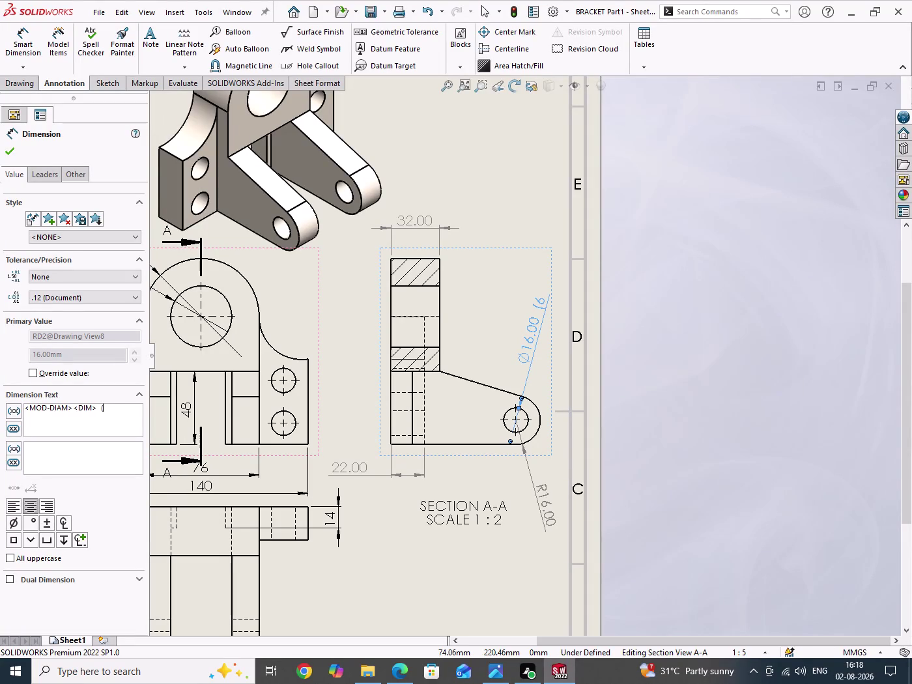
key(x)
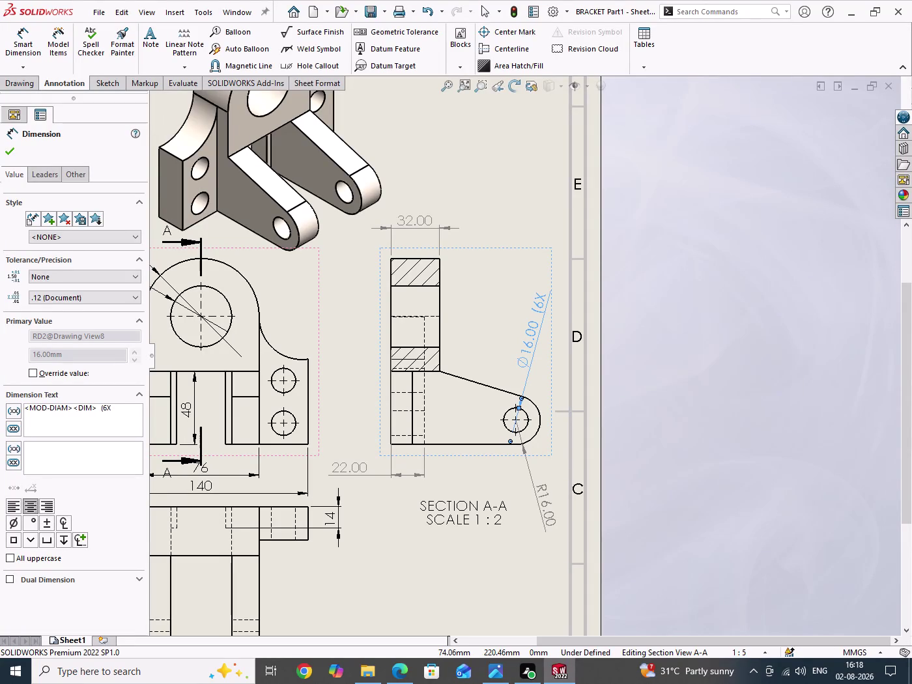
key(shift+parenright)
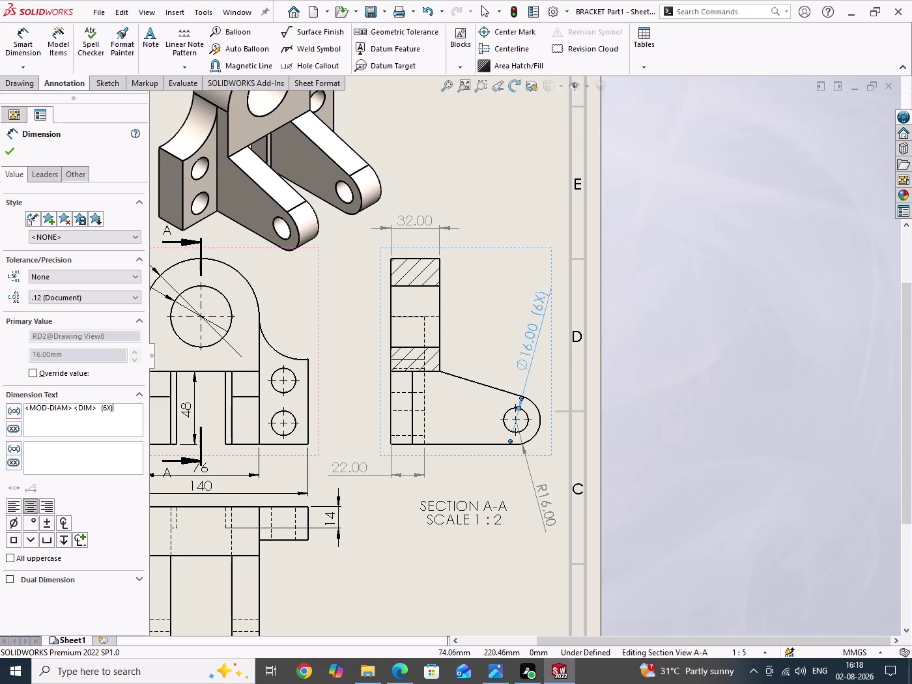
Replace the '(6X)' note with ' 6 HOLES.' after the Ø16.00 value.
key(BackSpace)
key(BackSpace)
key(BackSpace)
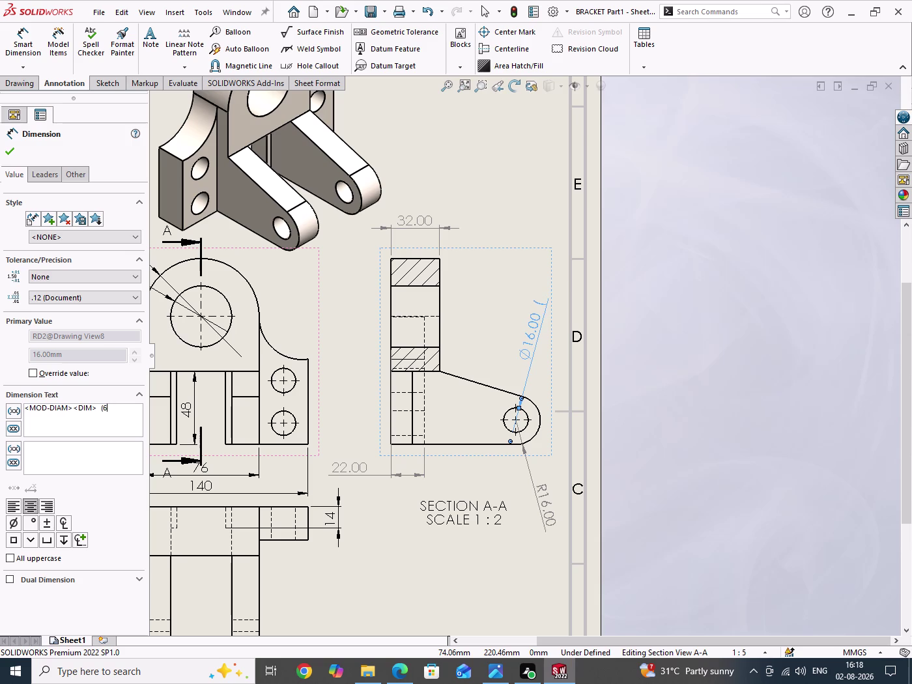
key(BackSpace)
key(BackSpace)
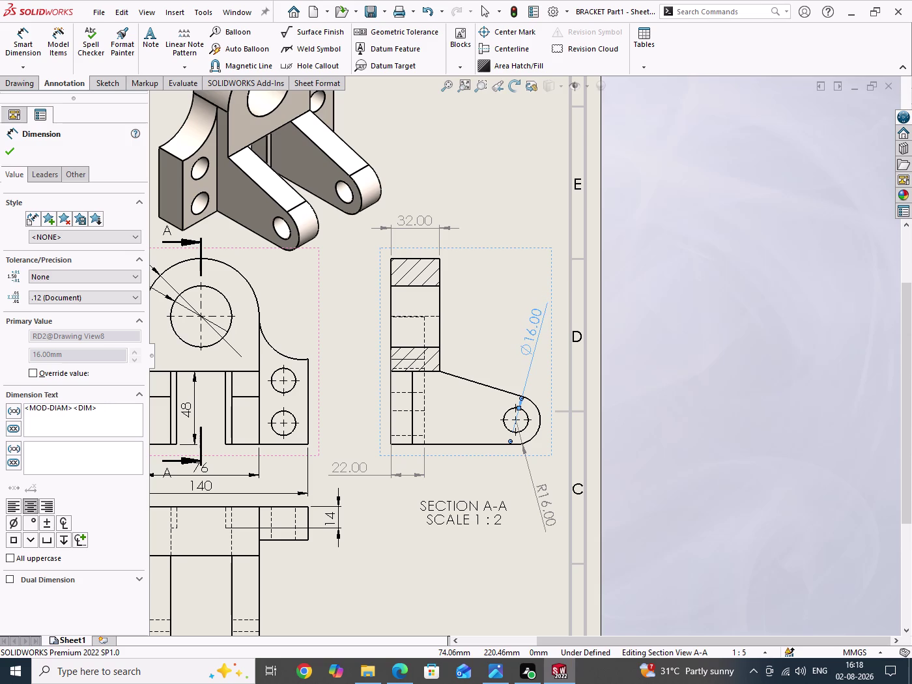
text(6 HOL)
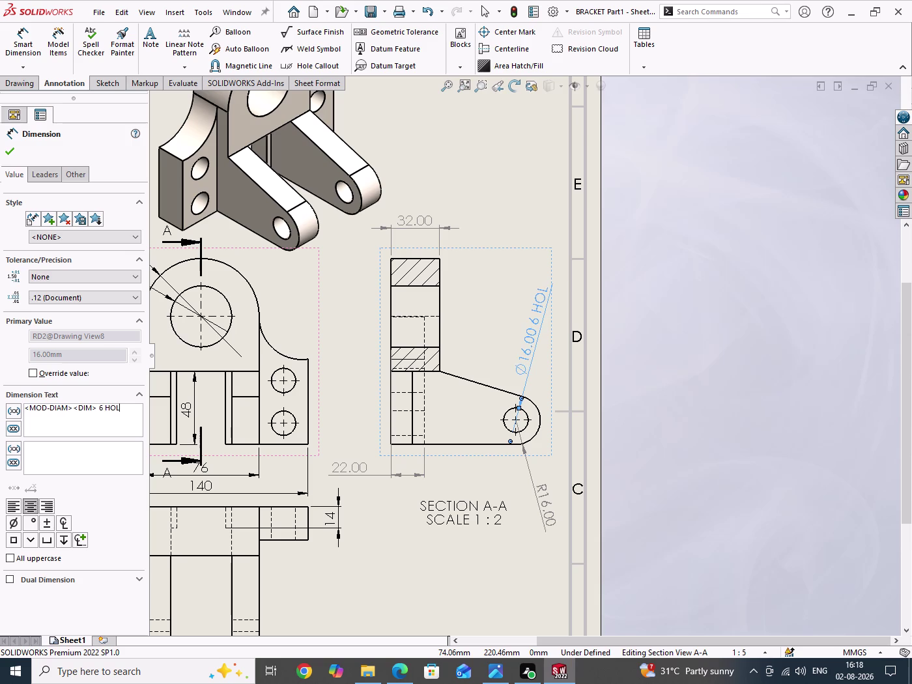
text(ES)
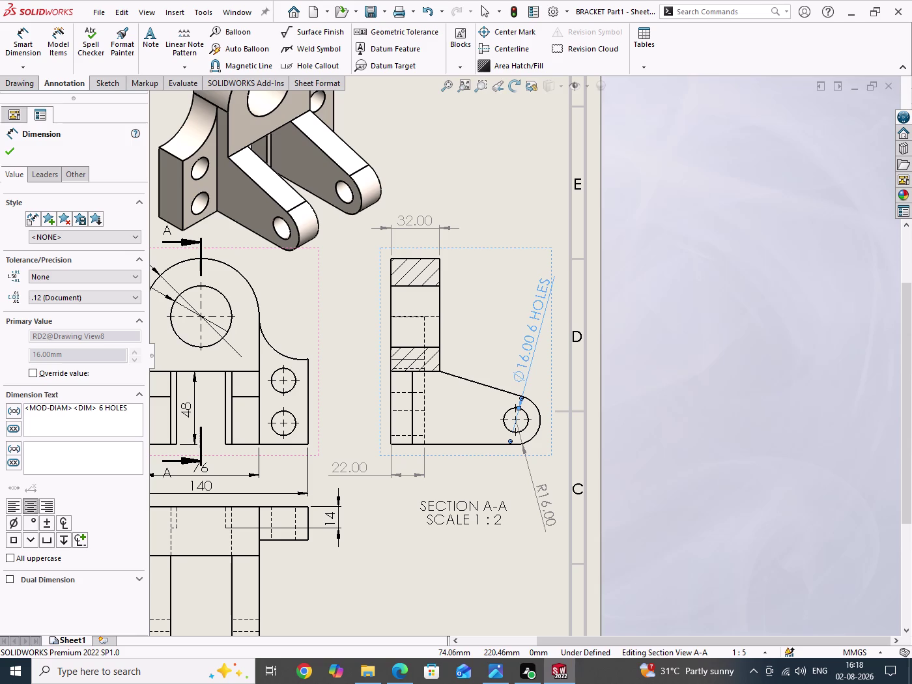
key(period)
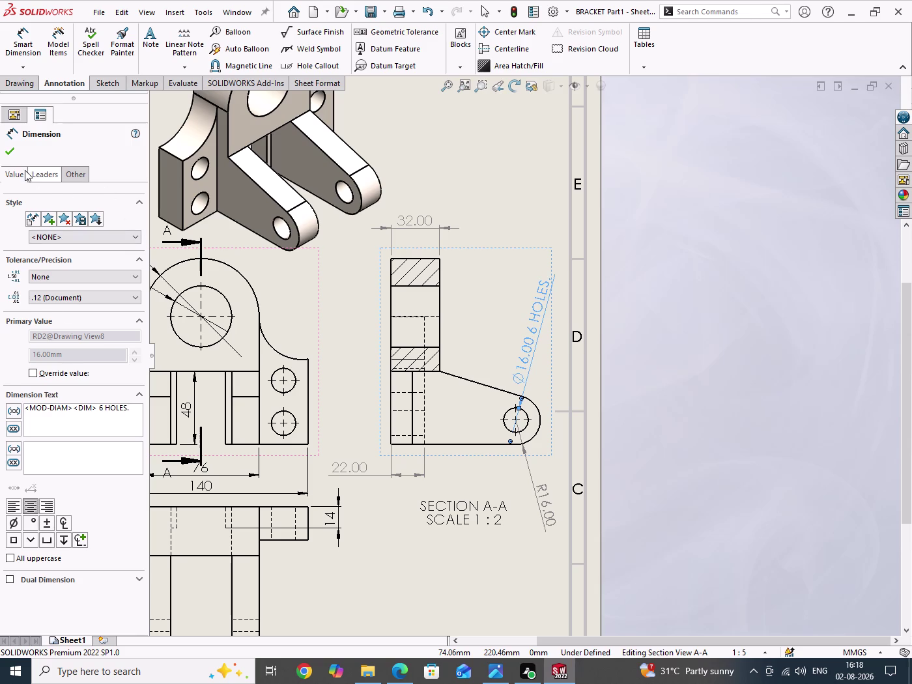
Place the Ø16.00 6 HOLES. dimension text beside the boss and save.
click(10, 150)
drag(715, 239, 760, 387)
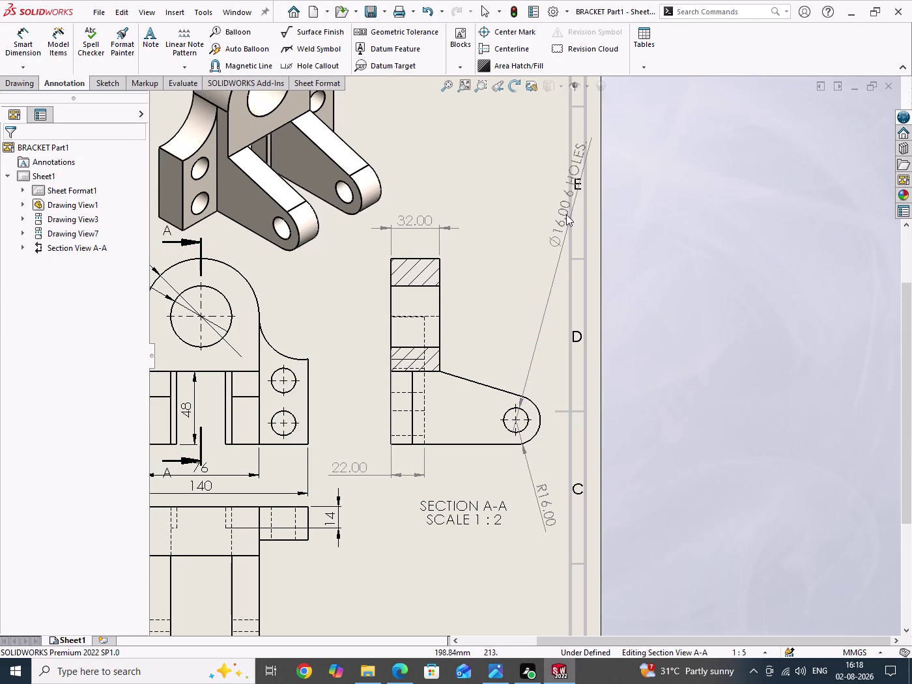
drag(564, 208, 502, 313)
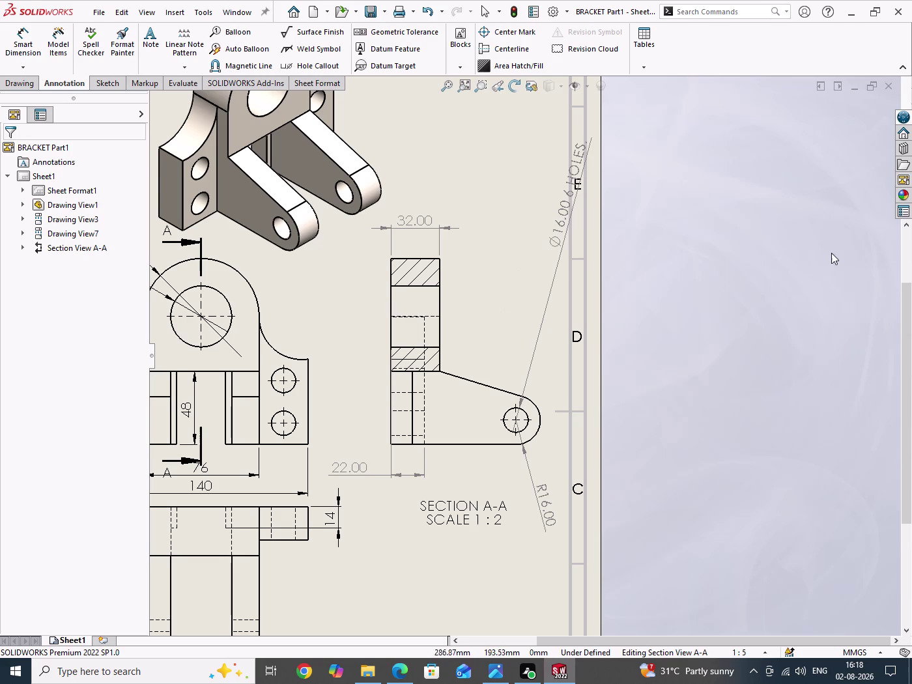
drag(815, 263, 801, 405)
key(ctrl+s)
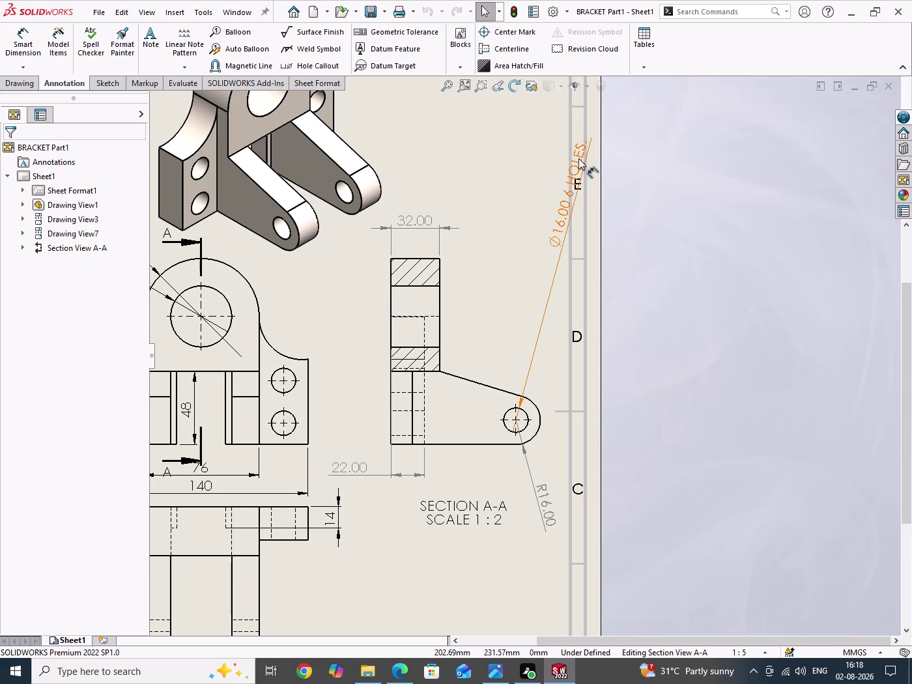
drag(579, 158, 542, 291)
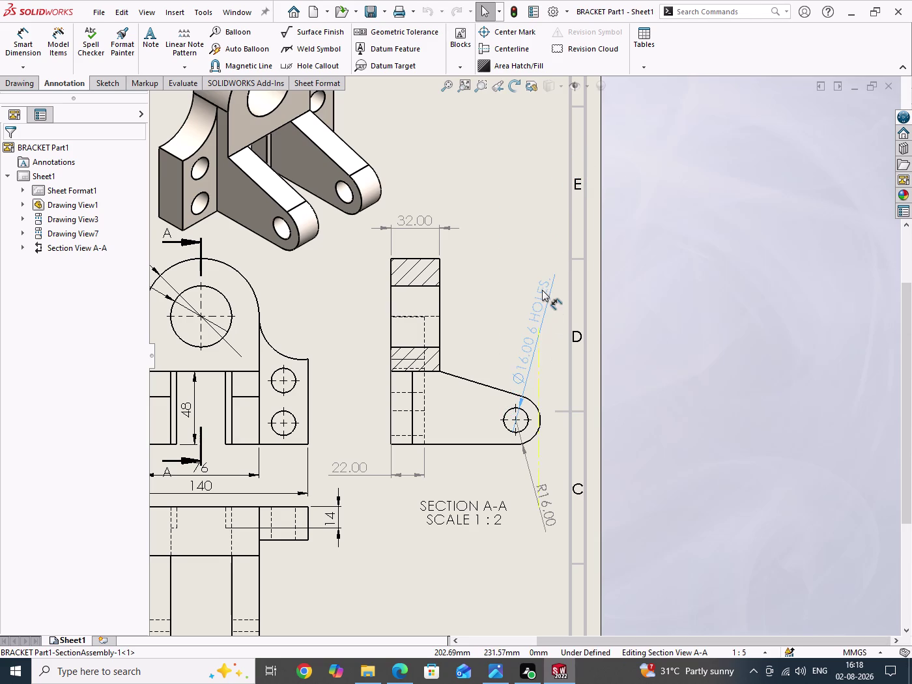
drag(542, 290, 543, 278)
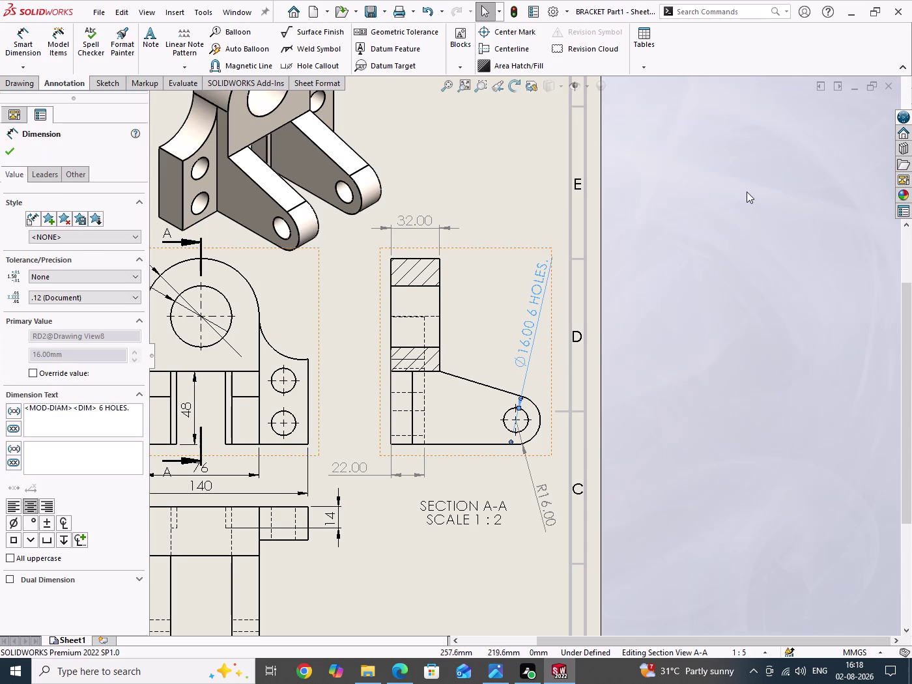
drag(747, 204, 778, 365)
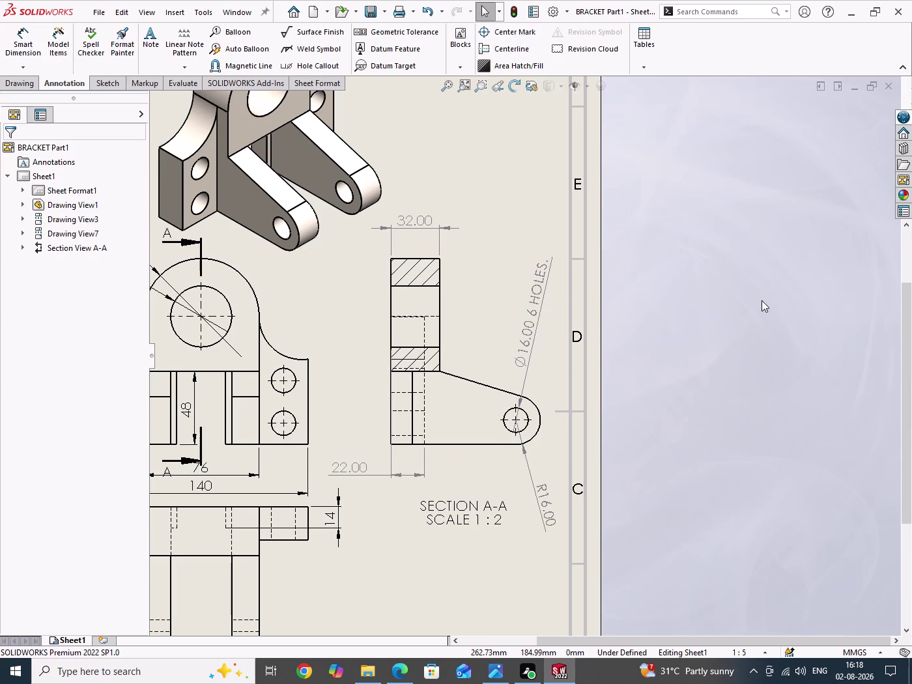
drag(762, 306, 770, 366)
click(542, 514)
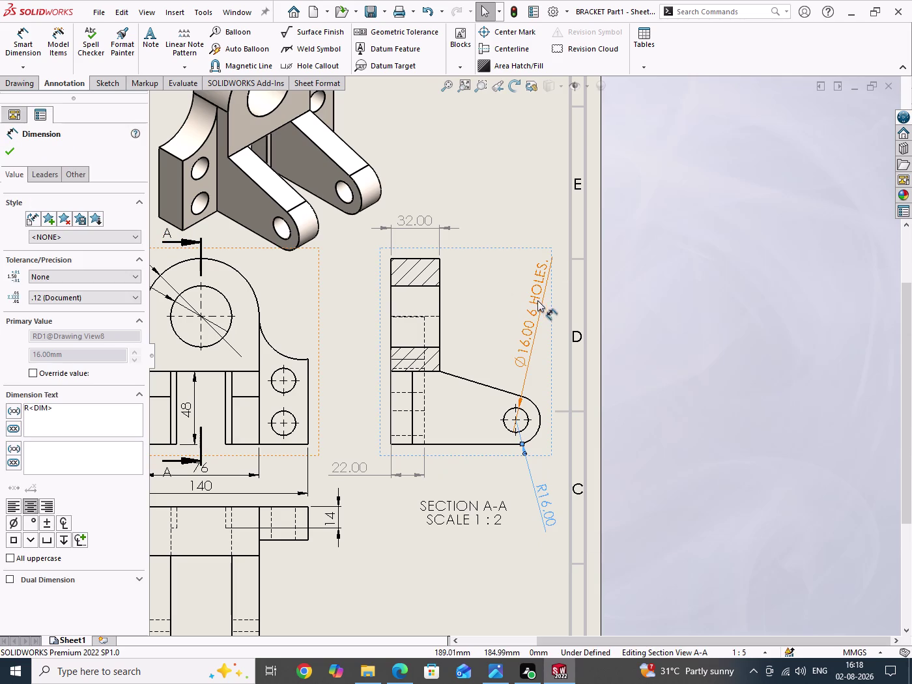
Put section A-A's R16, 32 and 22 dimensions on the FORMAT layer so they show black, and save.
click(538, 301)
click(406, 222)
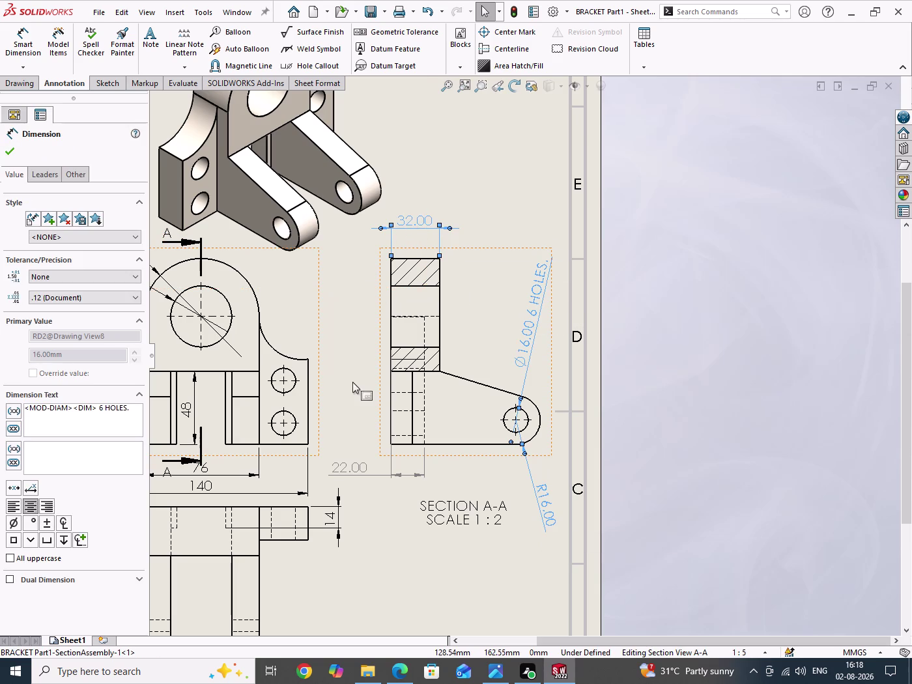
click(357, 471)
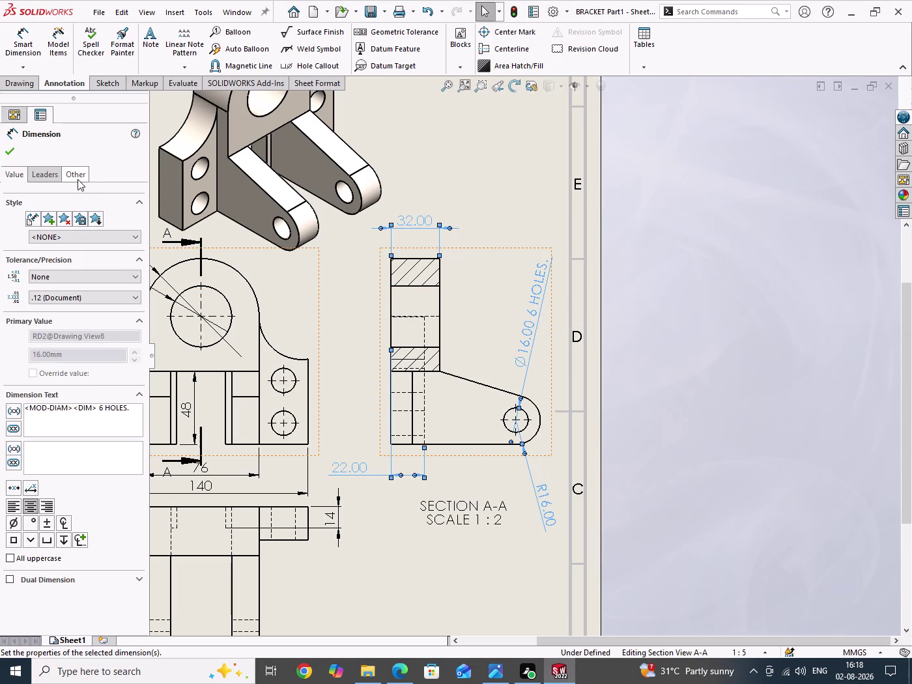
click(78, 179)
click(41, 330)
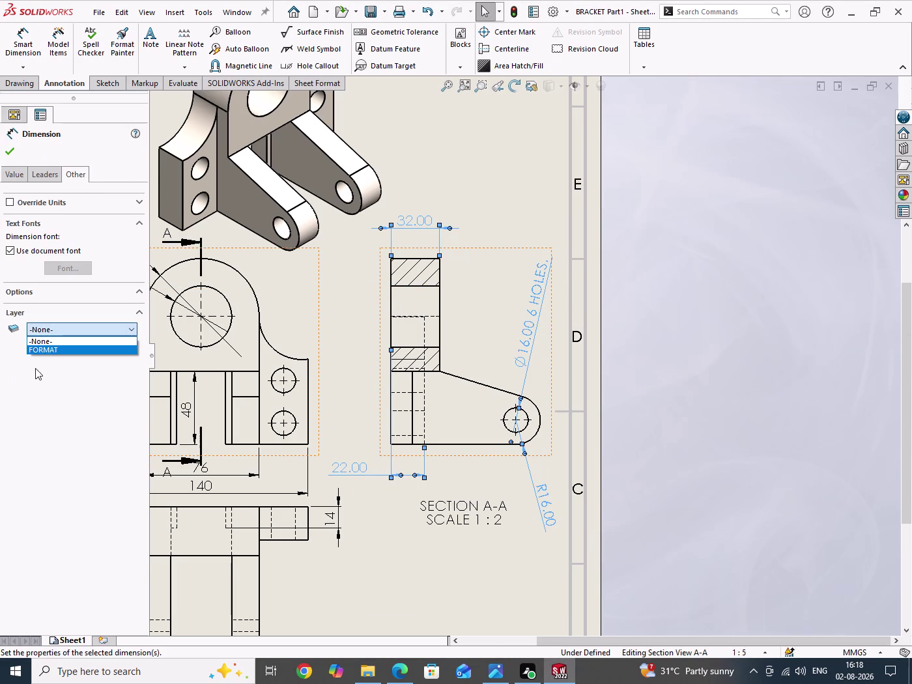
click(50, 350)
click(11, 148)
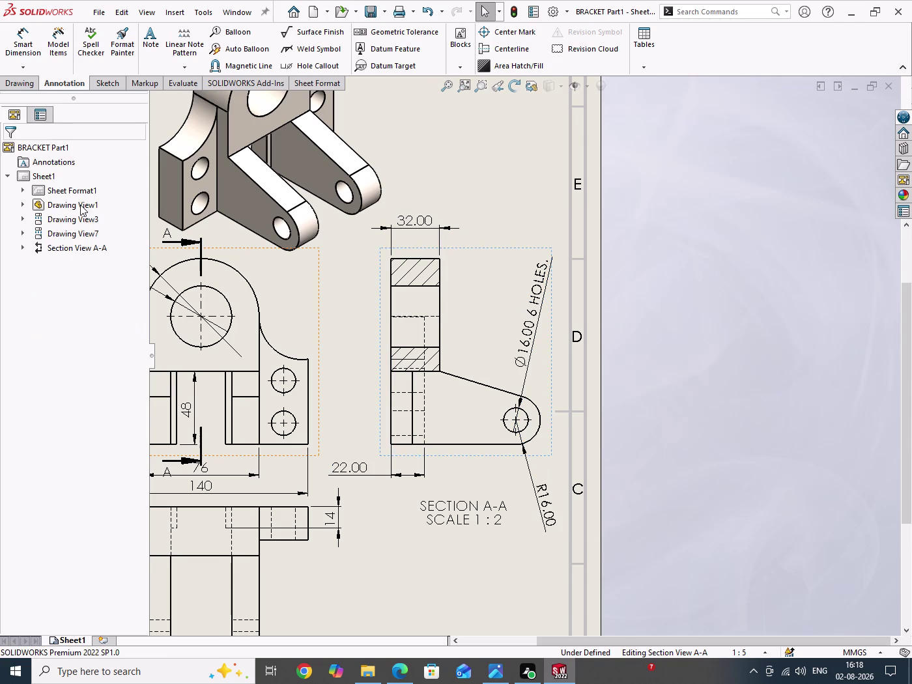
drag(760, 240, 777, 317)
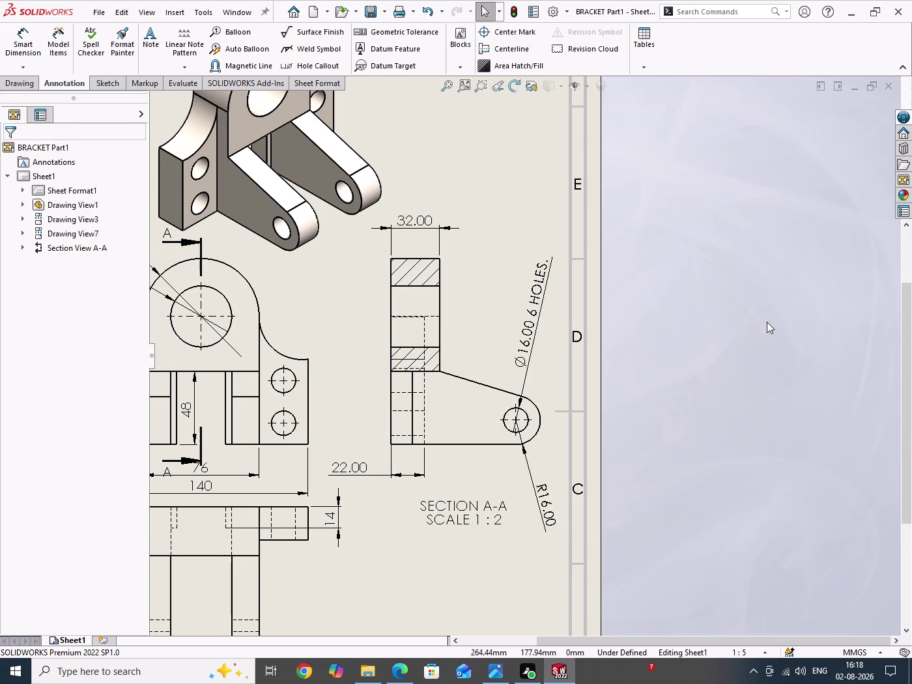
key(ctrl+s)
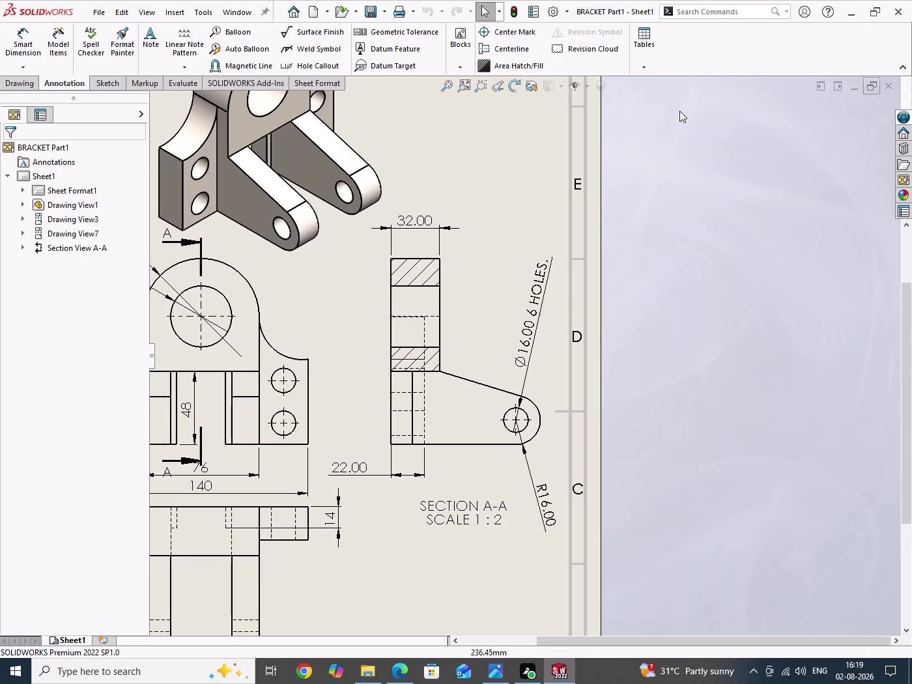
Zoom to the BRACKET title block and enter Edit Sheet Format.
drag(690, 201, 749, 415)
scroll(up, 3)
scroll(down, 3)
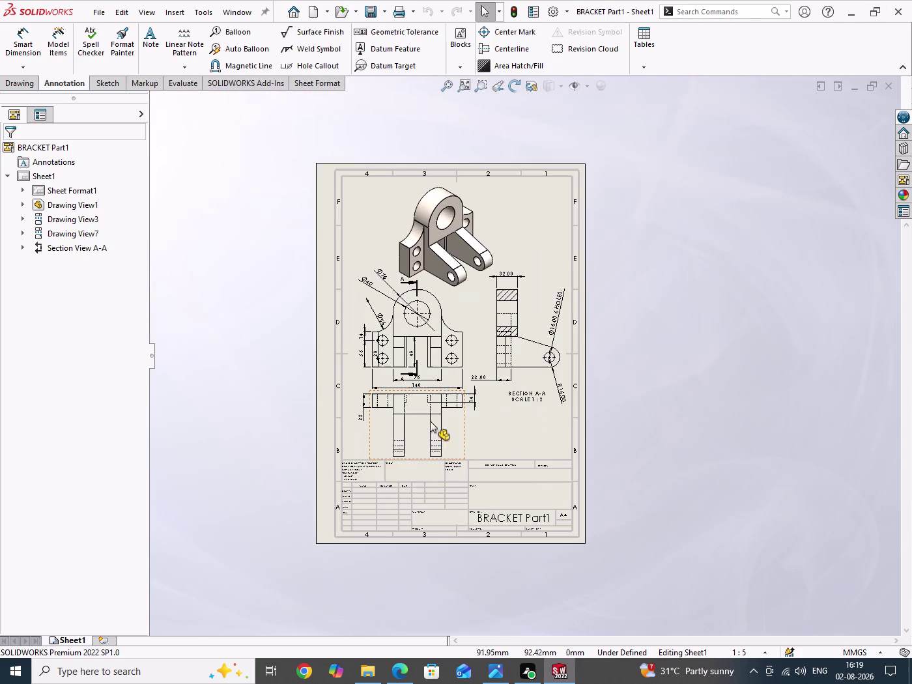
scroll(down, 3)
drag(765, 292, 772, 415)
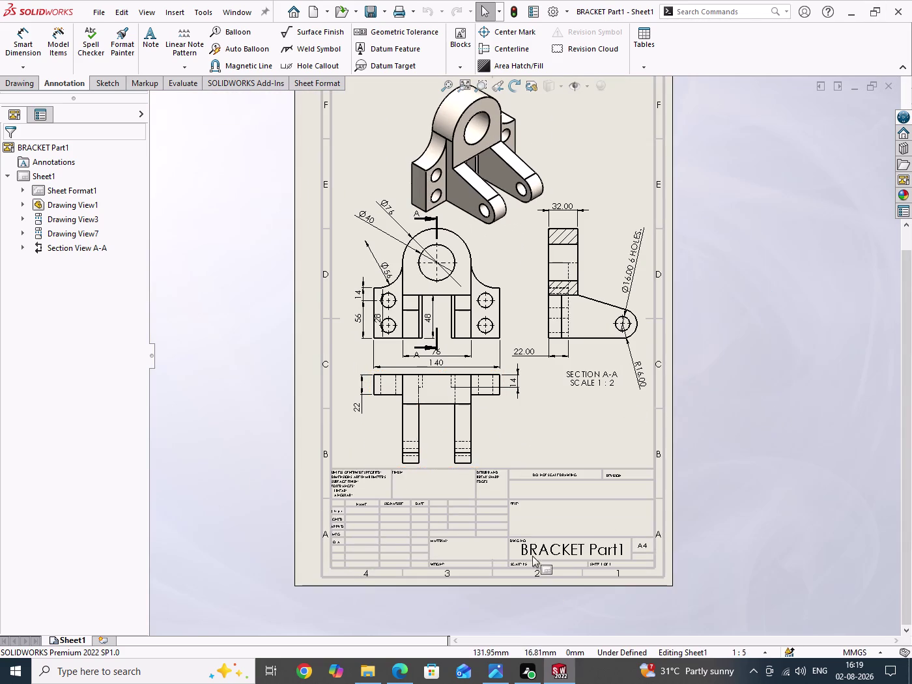
scroll(down, 3)
scroll(down, 3)
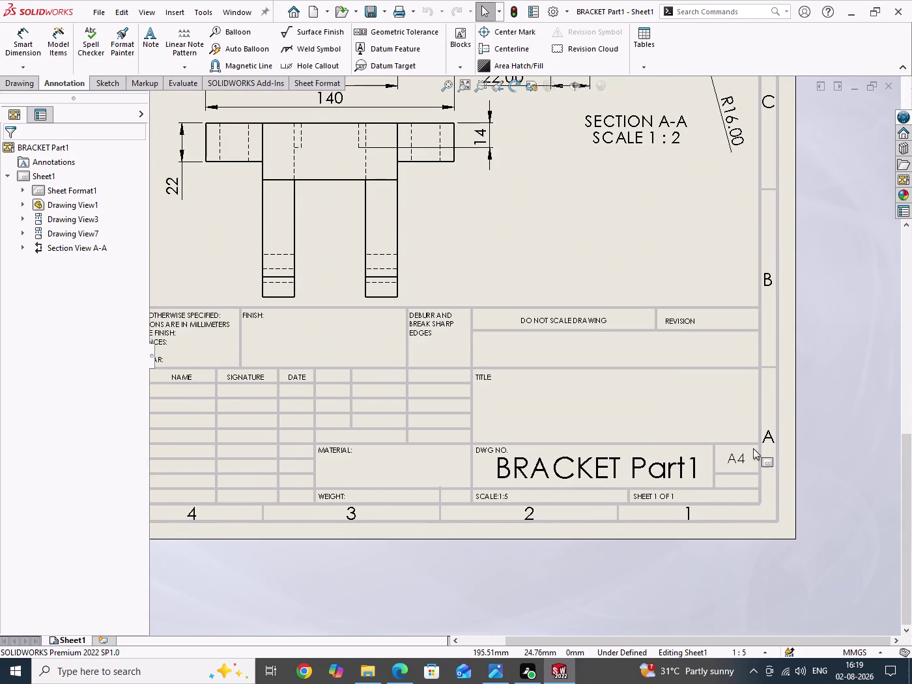
right_click(582, 223)
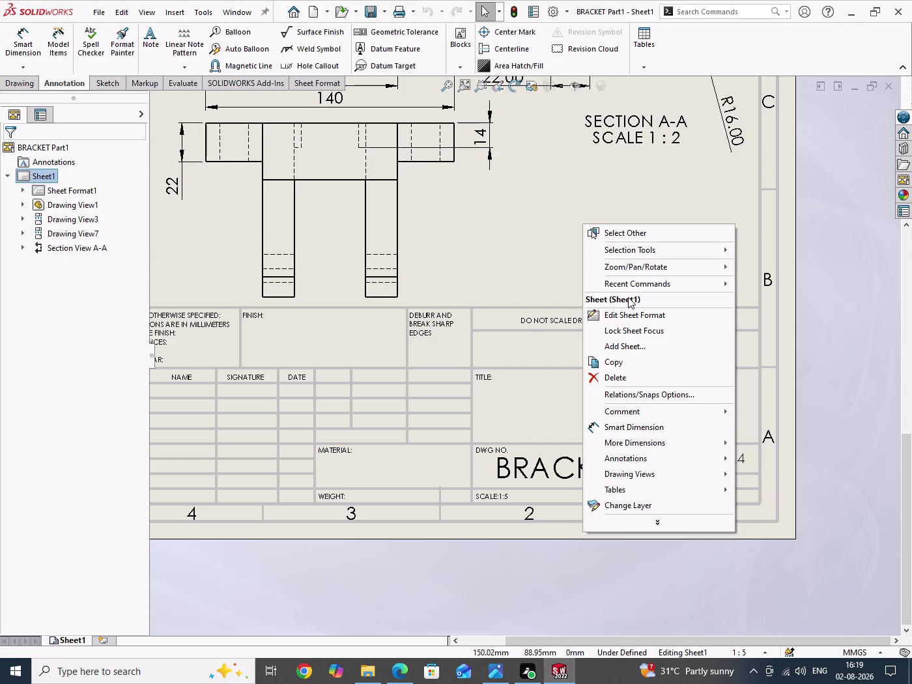
click(628, 314)
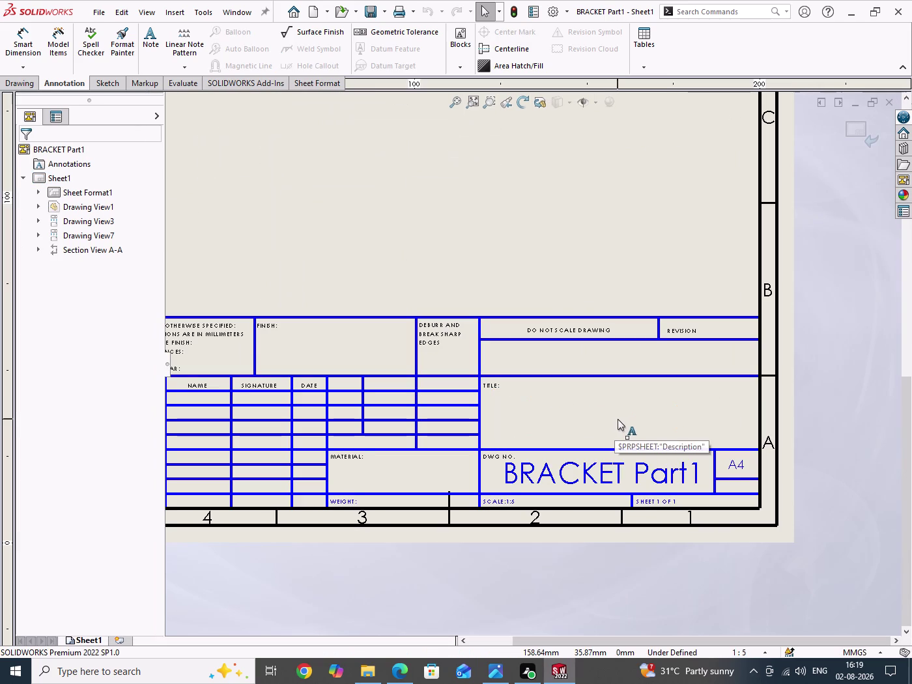
Start a title-block note reading 'CADDESK INDIA PVT.LTD'.
double_click(618, 419)
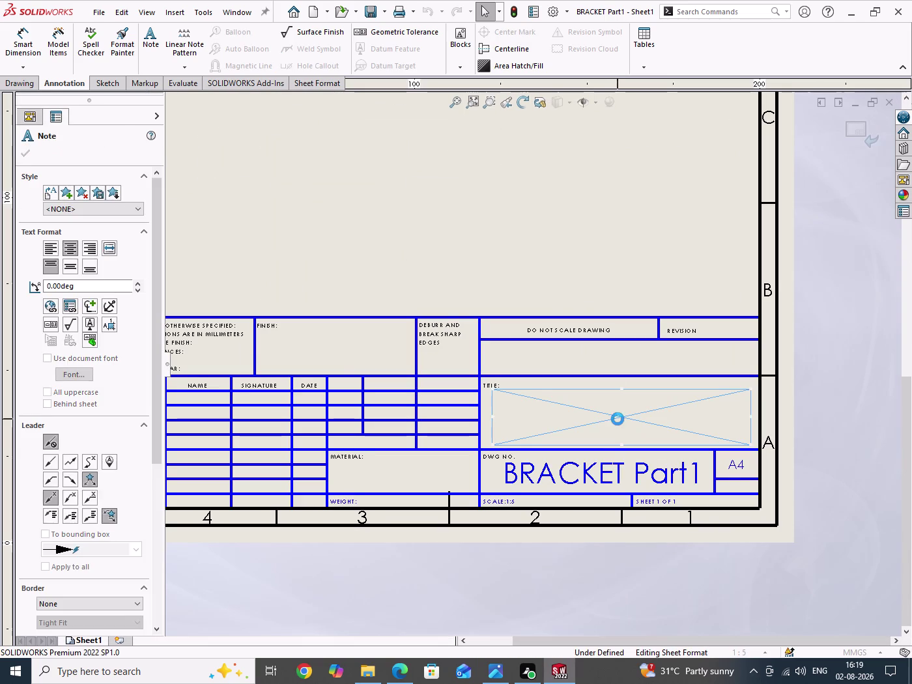
text(C)
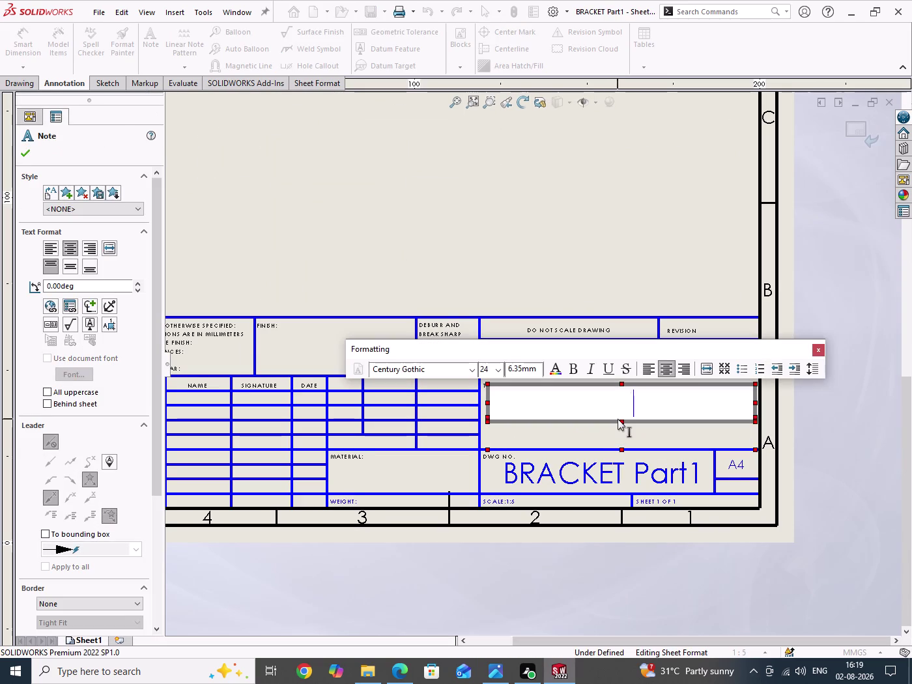
text(AD)
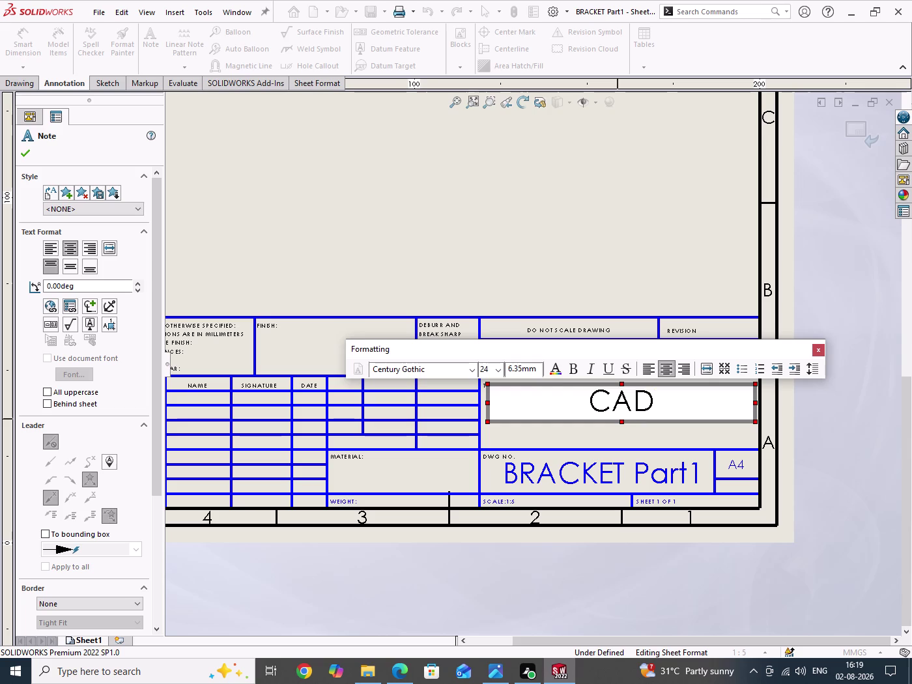
text(DESK)
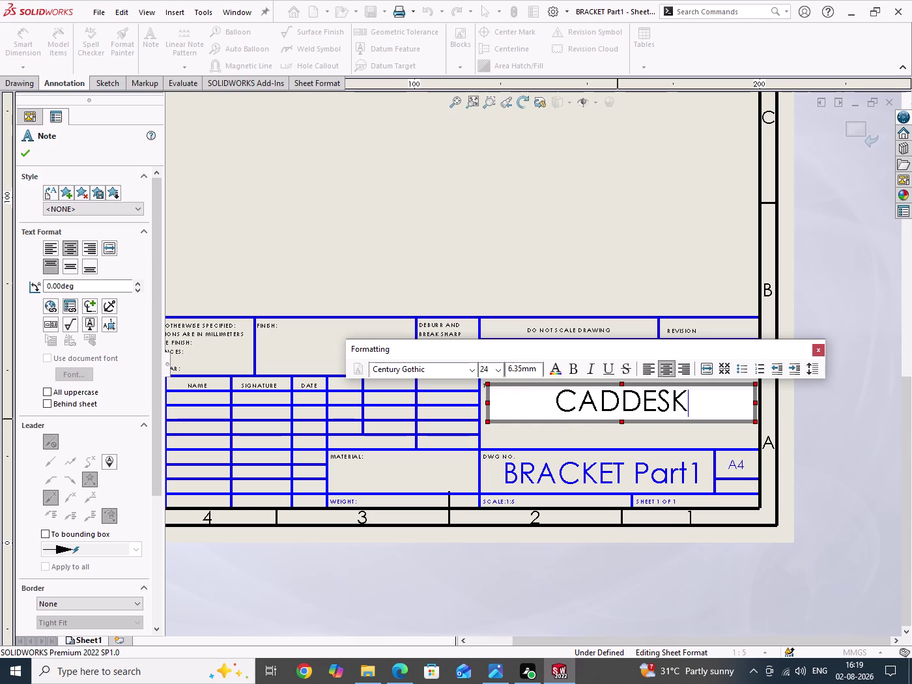
key(space)
text(I)
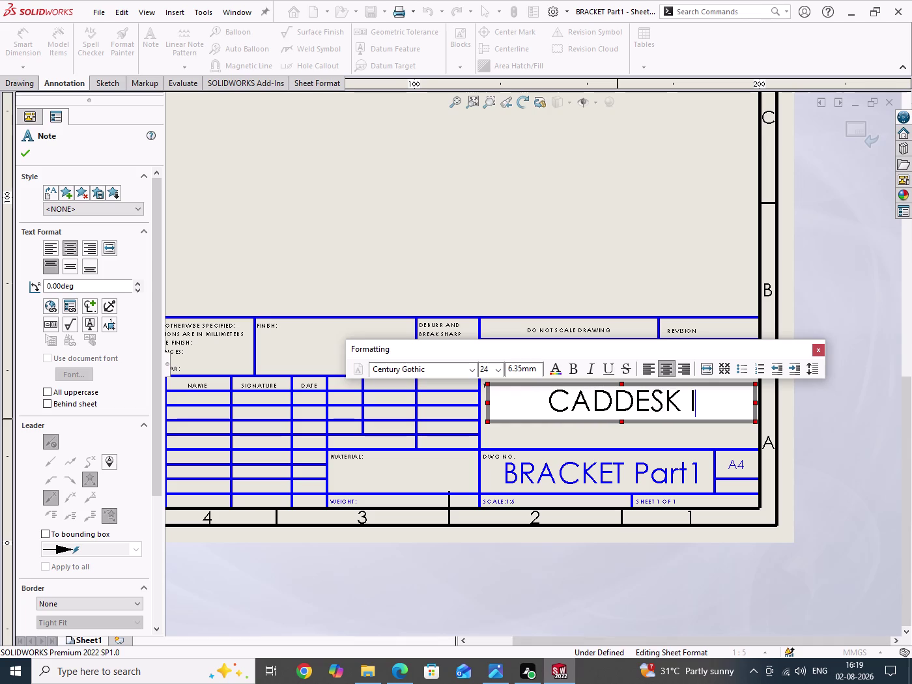
text(N)
text(DIA)
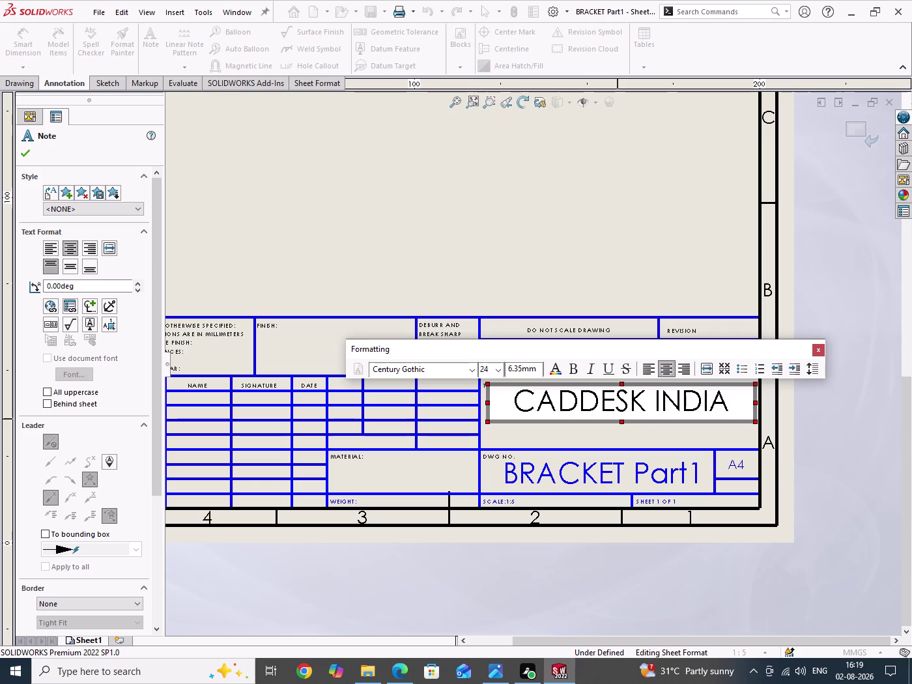
key(space)
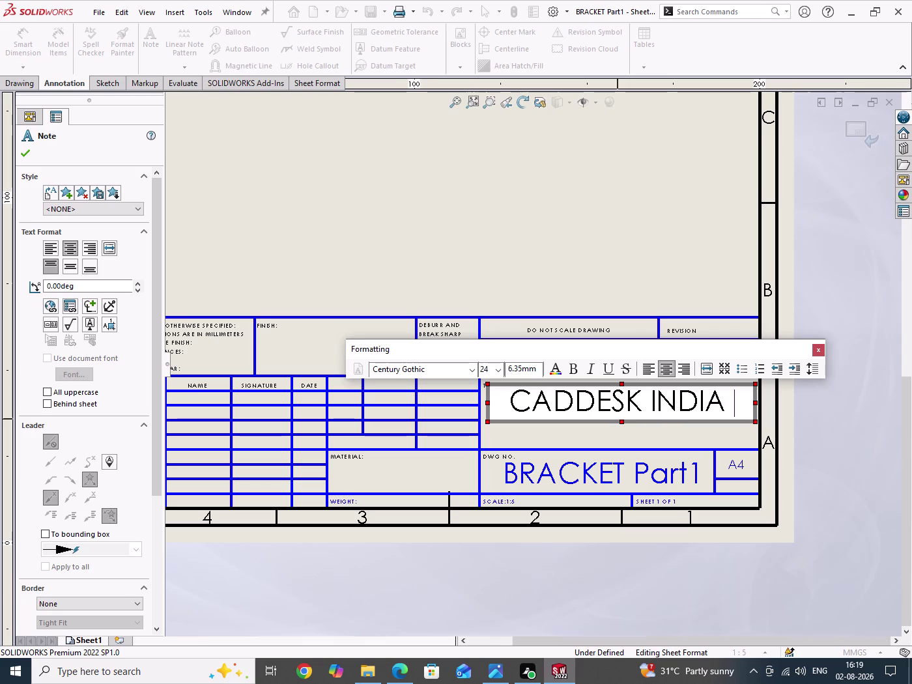
text(P)
key(v)
key(t)
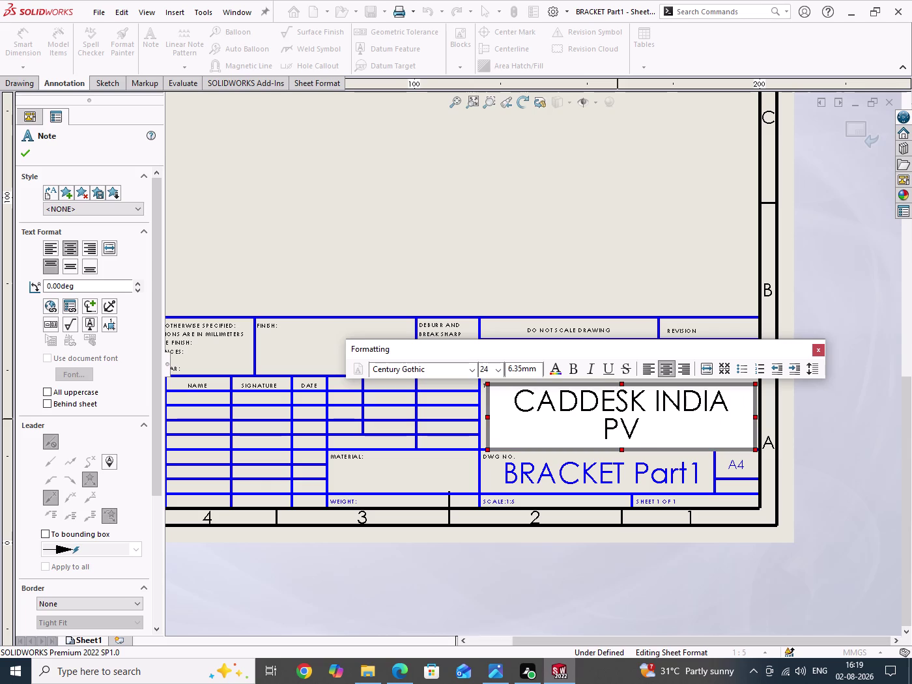
text(.L)
text(T)
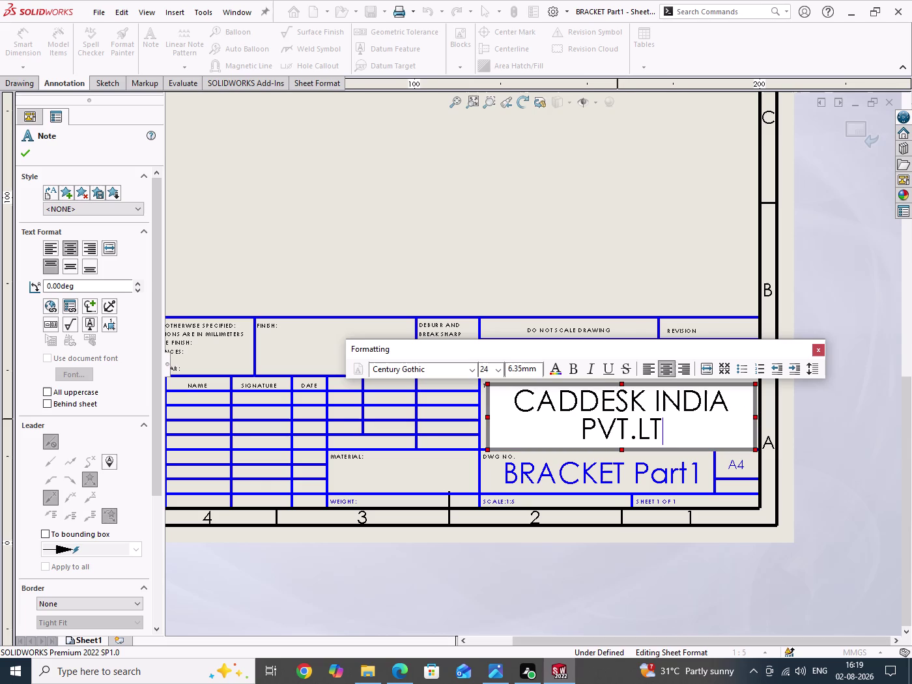
text(D)
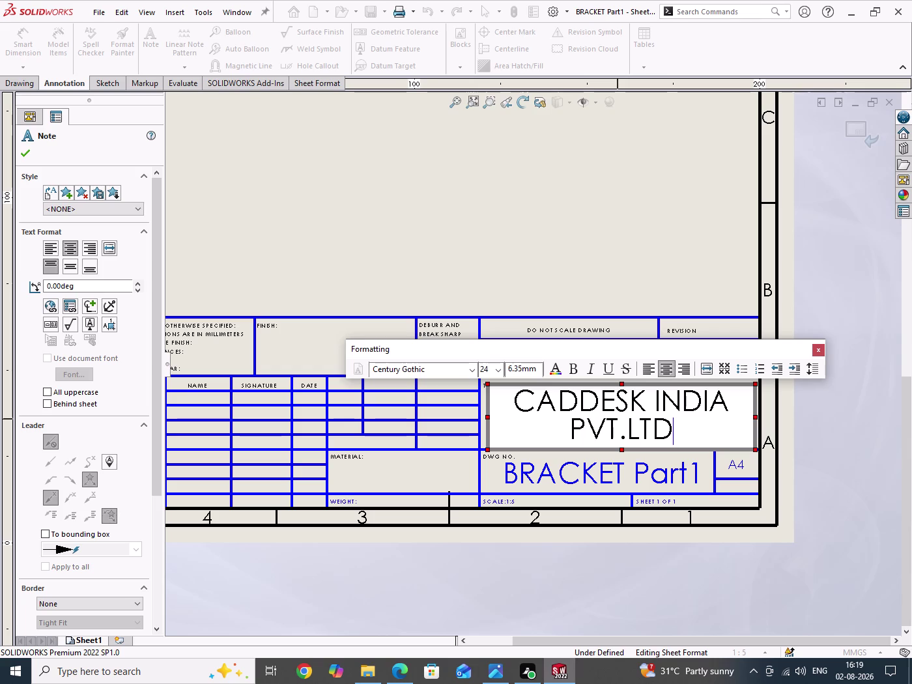
Add a second note line reading 'AMEERPET - HYDERABAD'.
key(Return)
text(A)
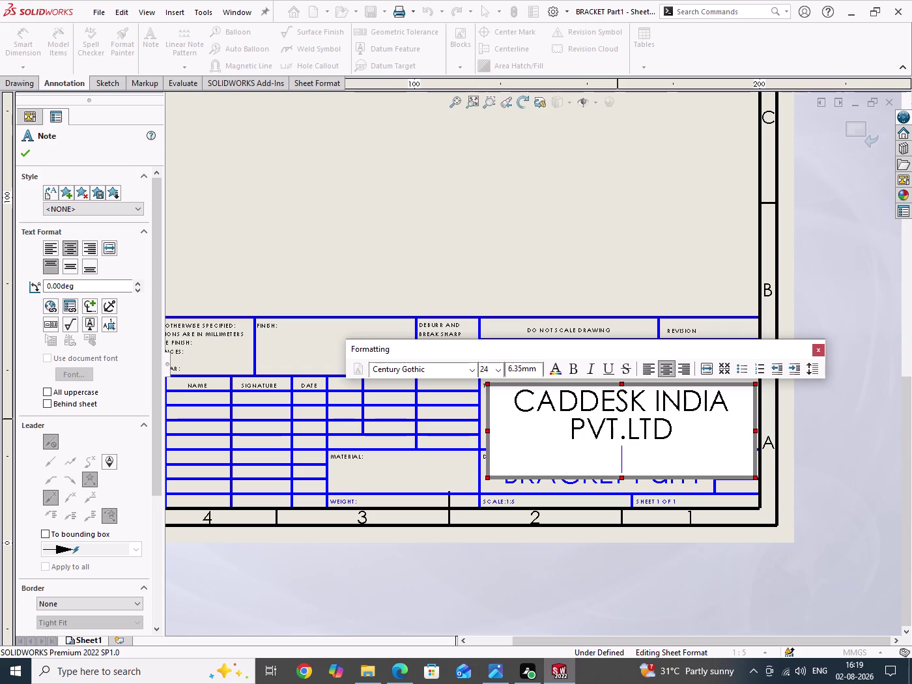
text(M)
text(EE)
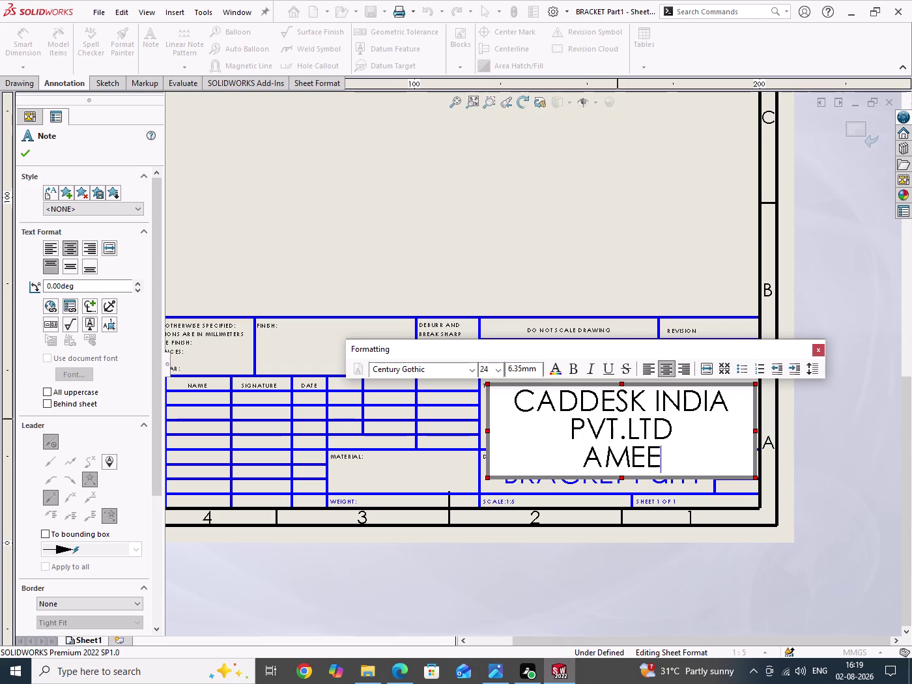
key(r)
key(p)
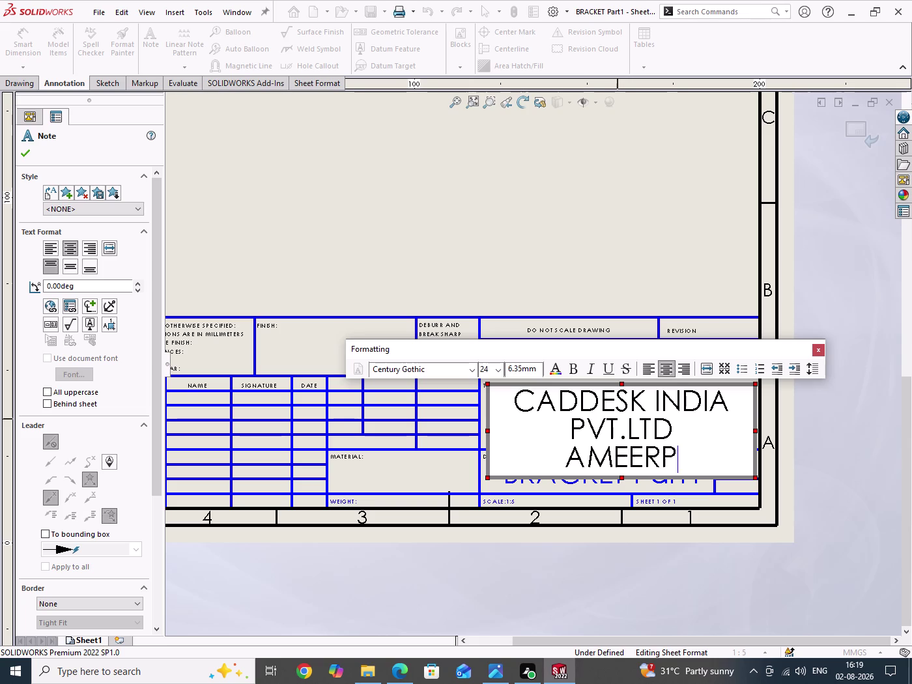
text(ET)
key(space)
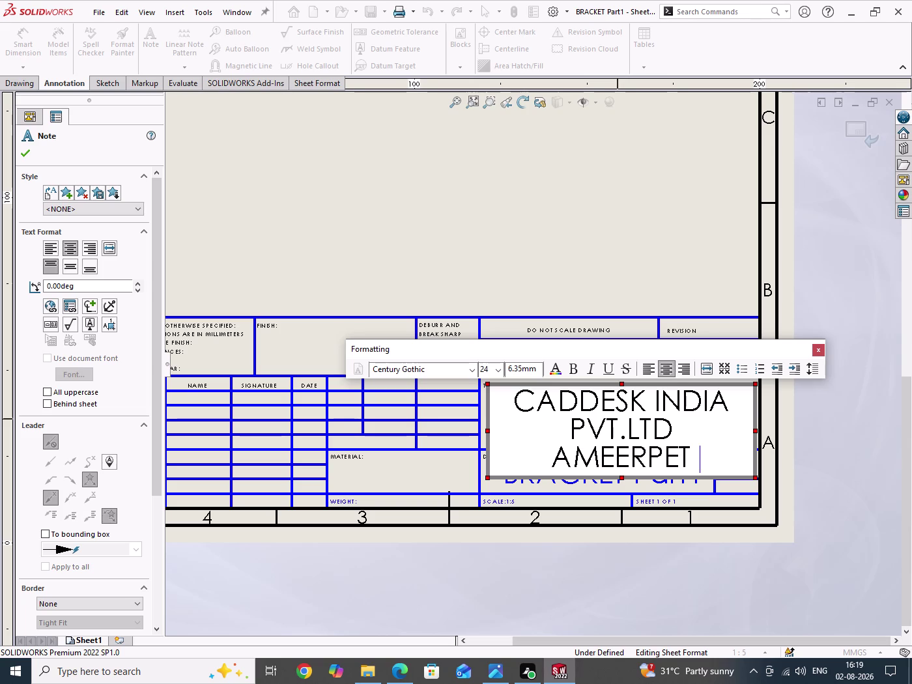
key(minus)
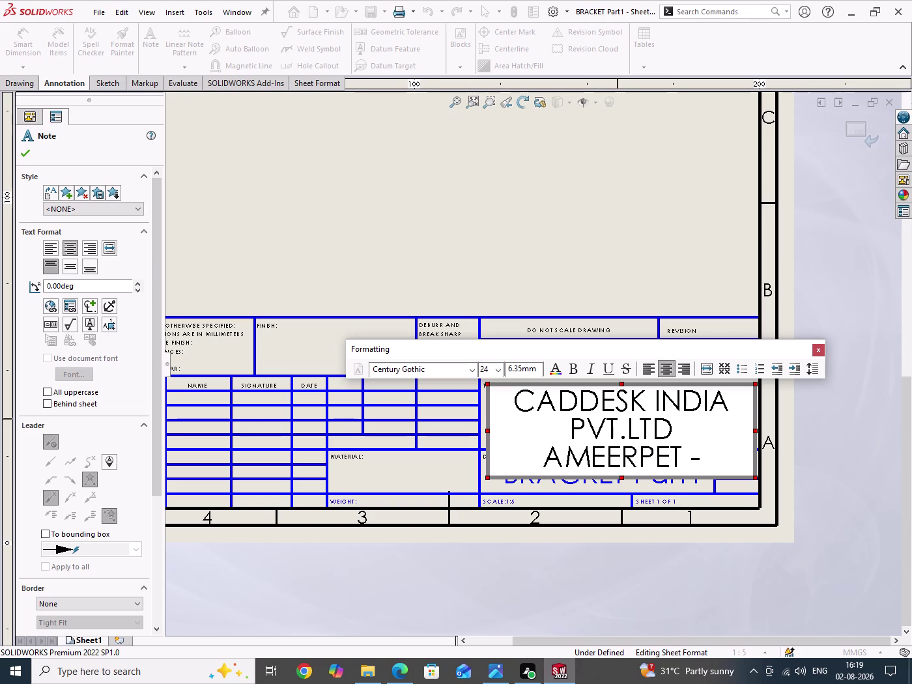
key(space)
key(h)
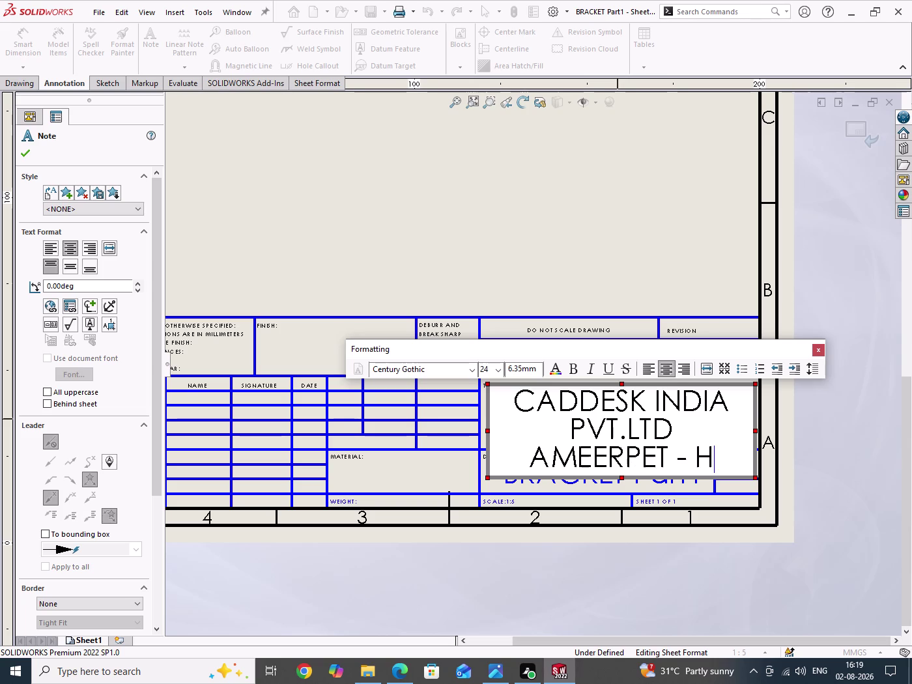
text(YDER)
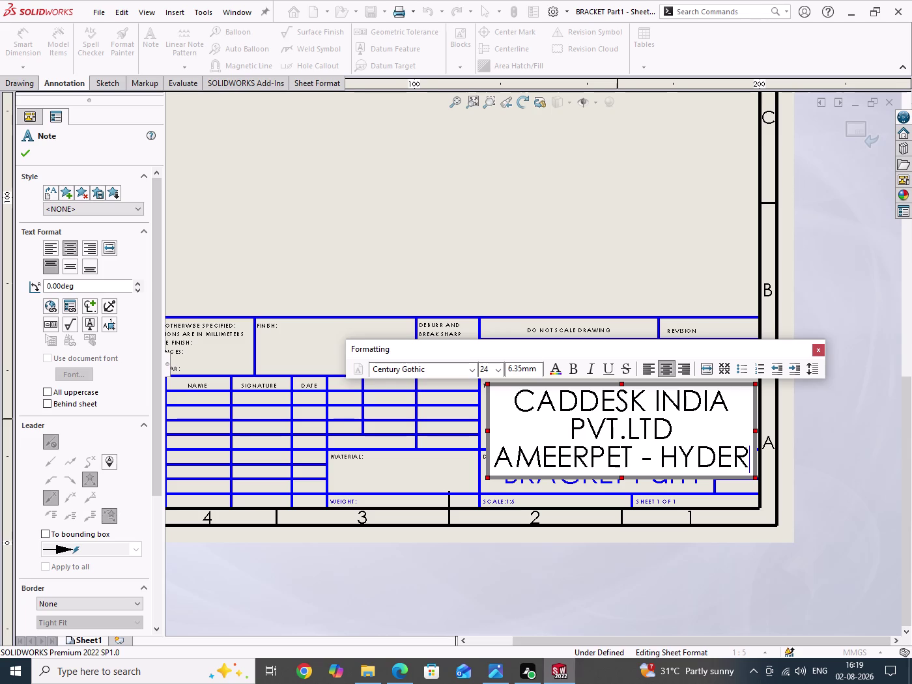
text(A)
text(BA)
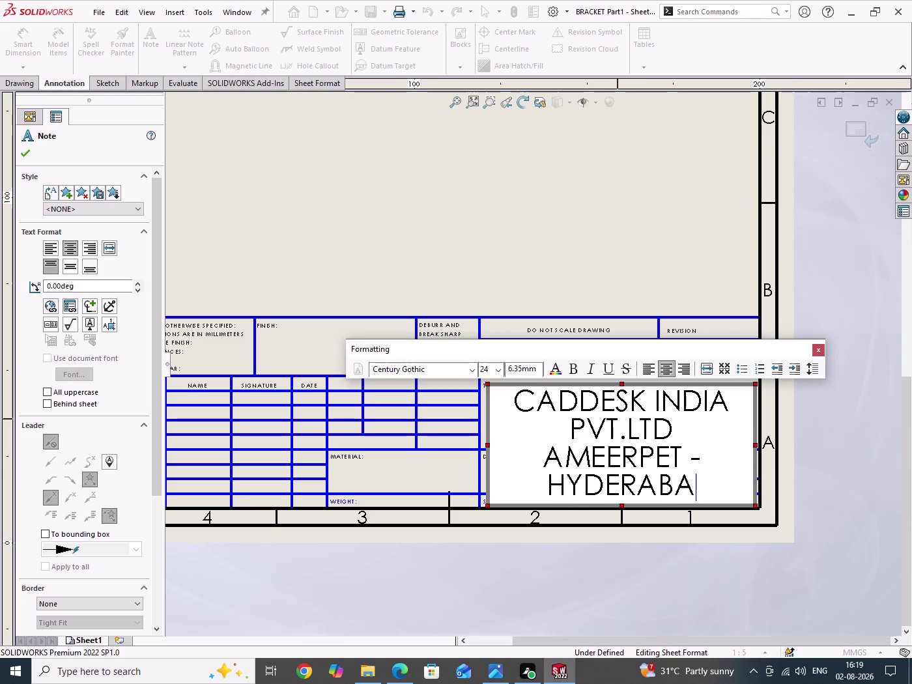
text(D)
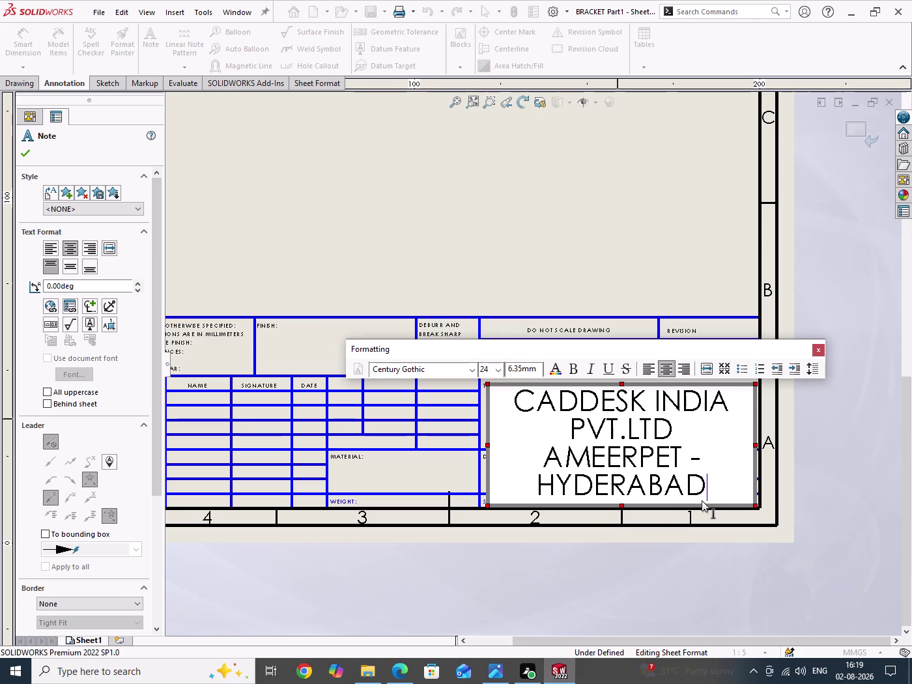
Make all the note text size 14 and bold.
drag(709, 493, 503, 392)
click(495, 368)
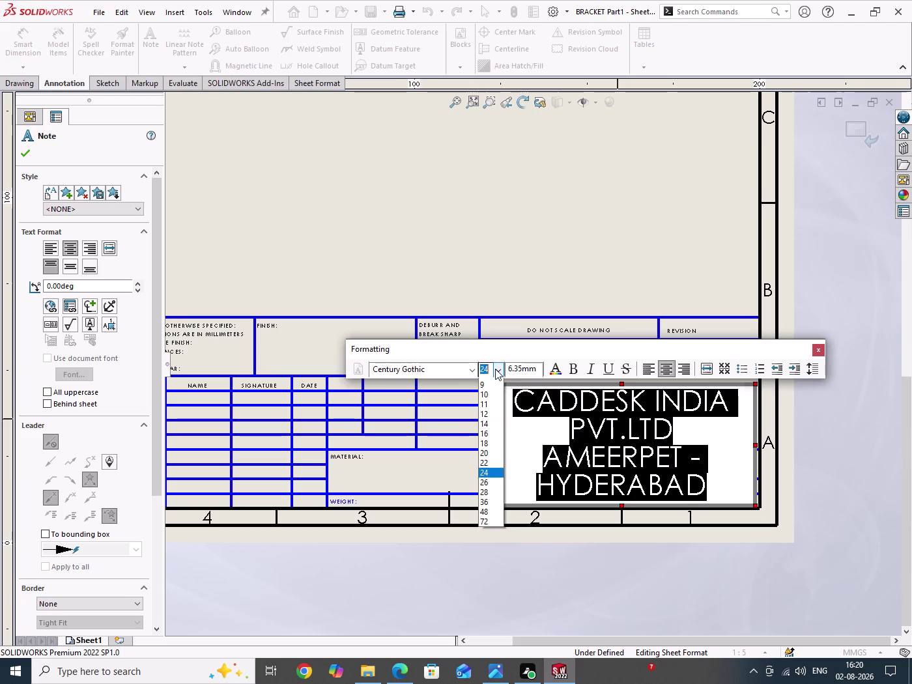
click(491, 432)
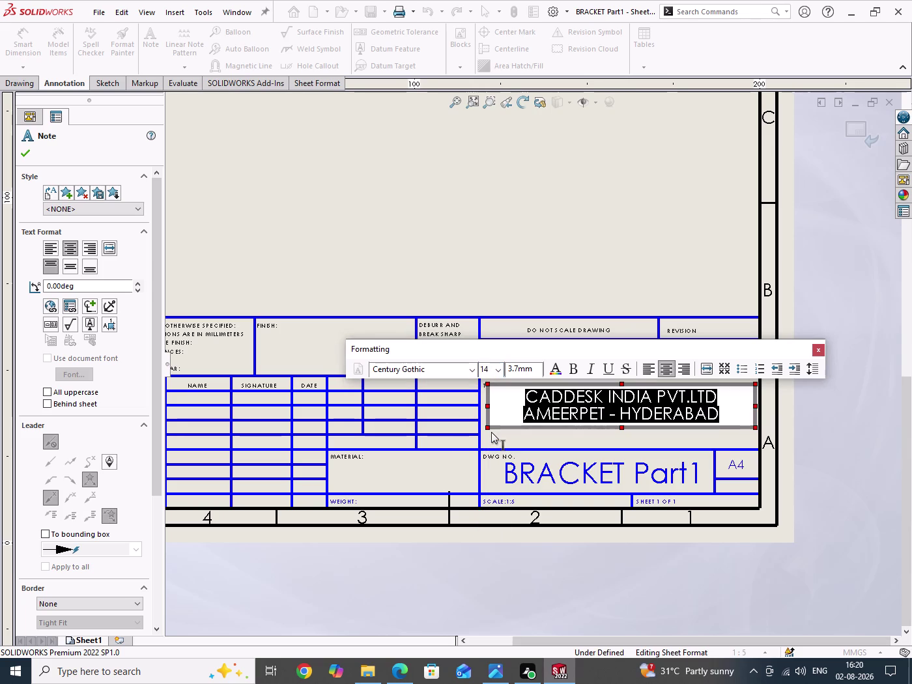
click(574, 369)
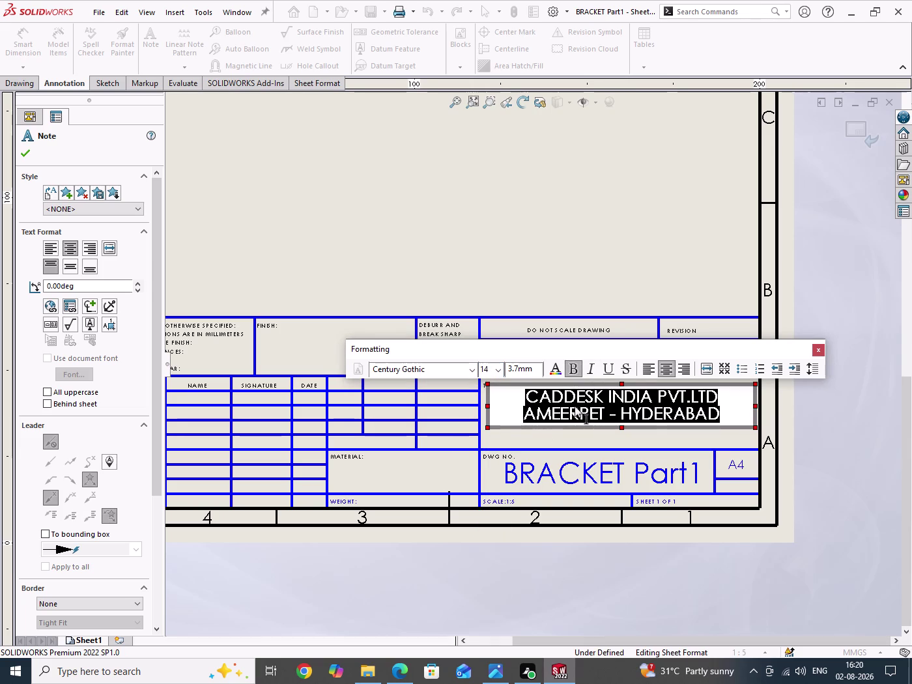
Colour the C and K of CADDESK red and close the note.
click(540, 399)
drag(539, 400, 529, 398)
click(553, 370)
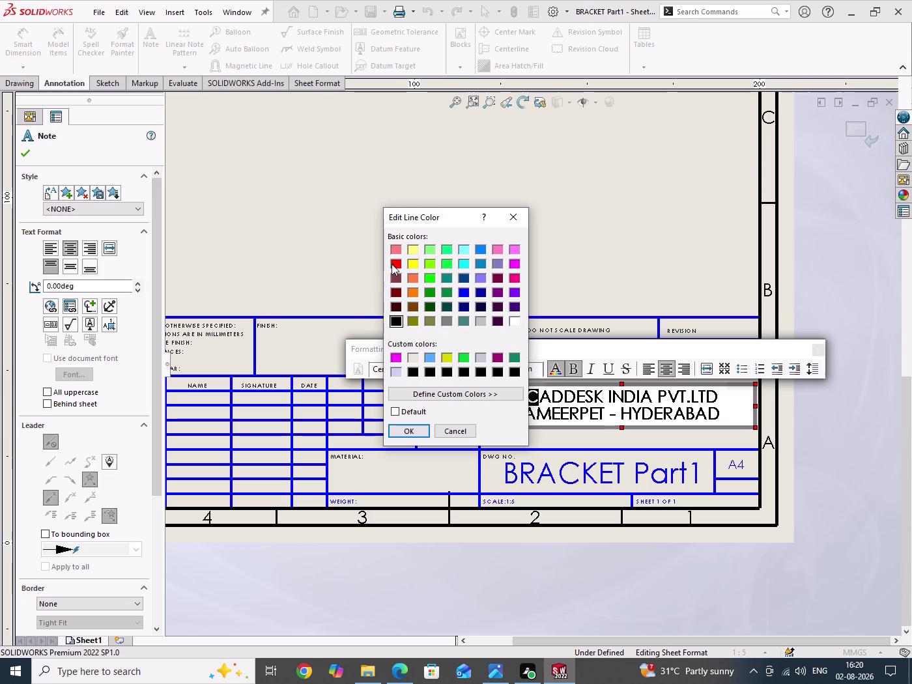
click(393, 266)
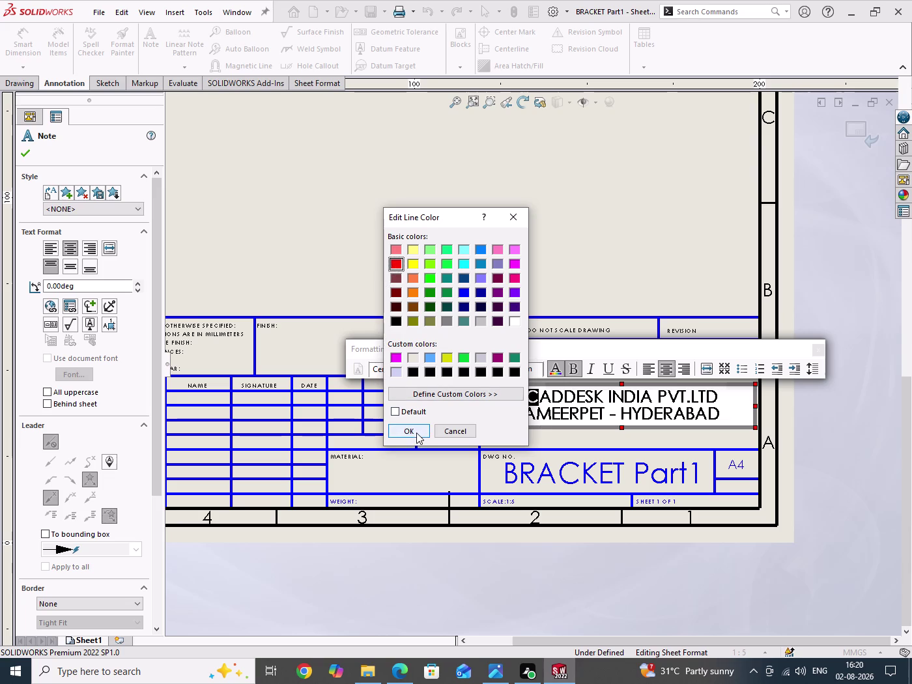
click(417, 433)
drag(604, 397, 596, 397)
click(554, 369)
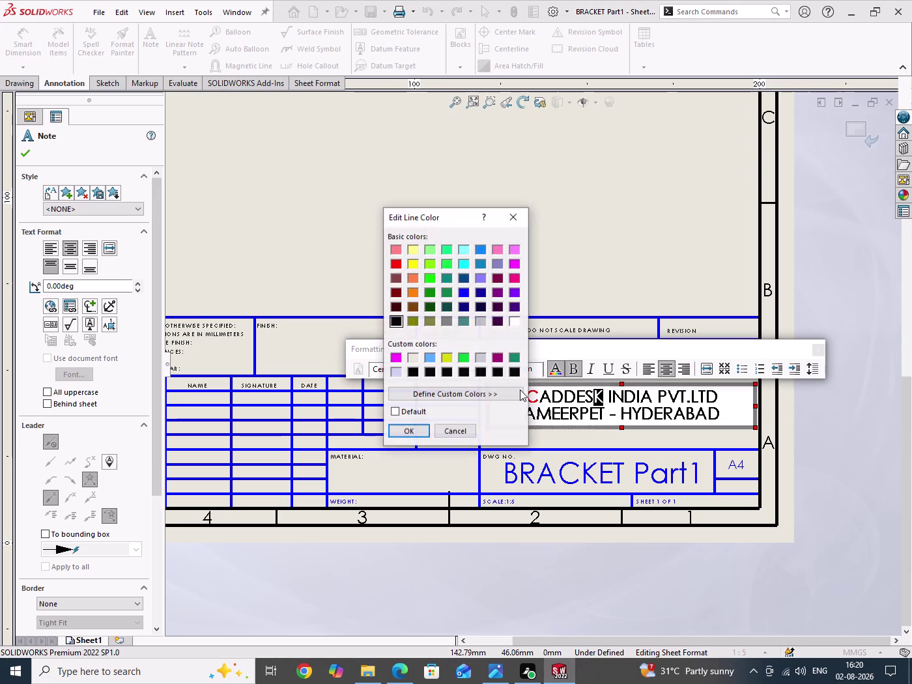
click(395, 266)
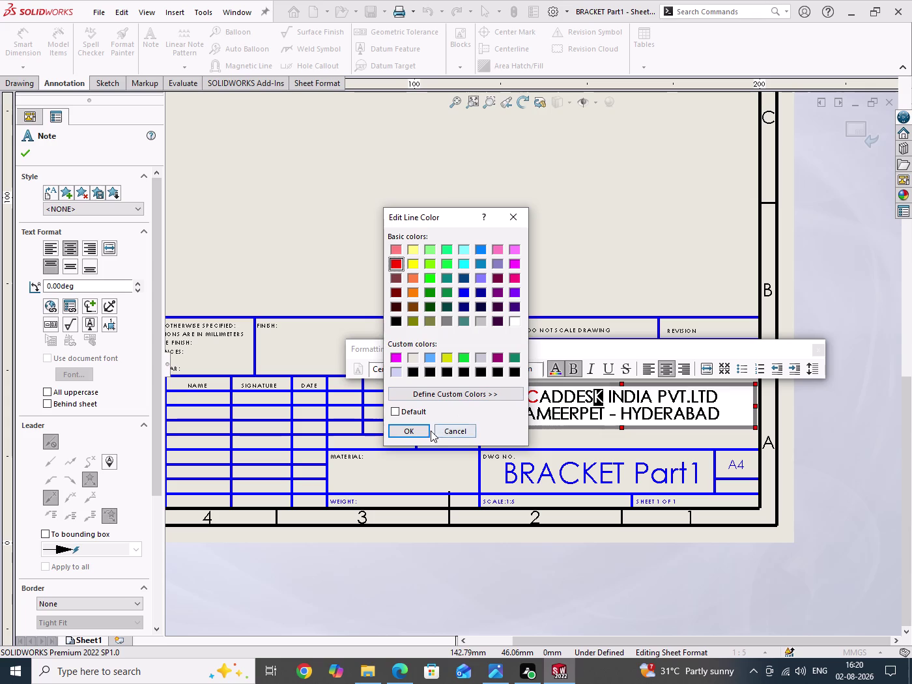
click(417, 433)
click(541, 215)
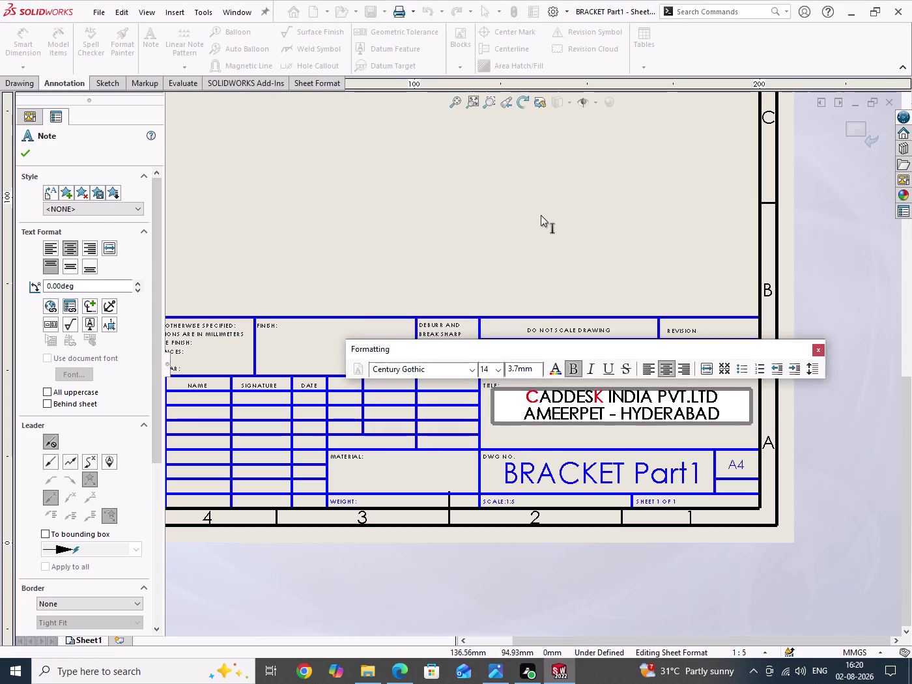
scroll(up, 3)
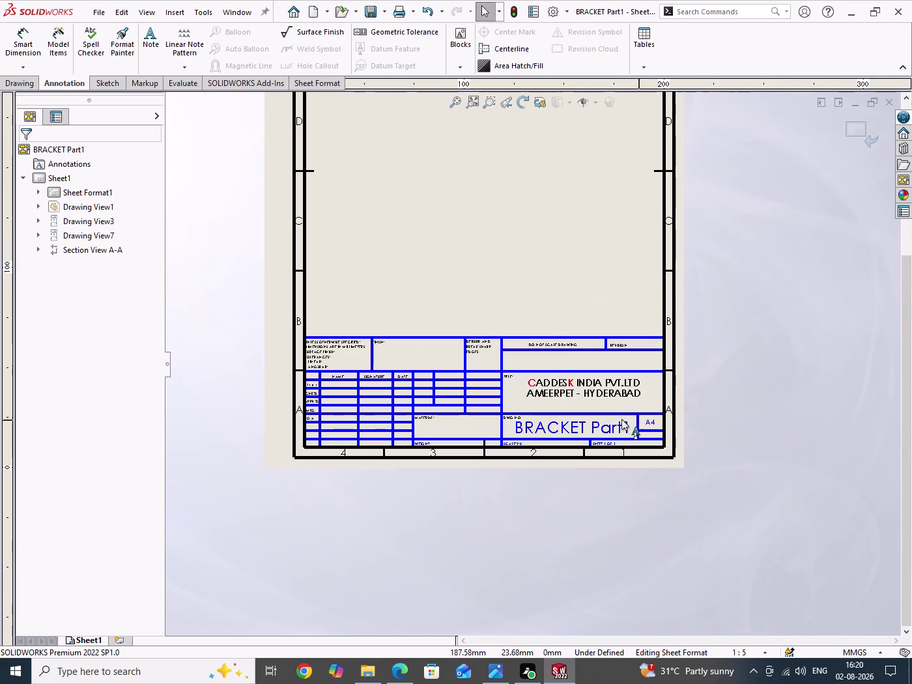
Insert the CADDESK LOGO picture from the Downloads folder over the title block.
scroll(up, 3)
scroll(down, 3)
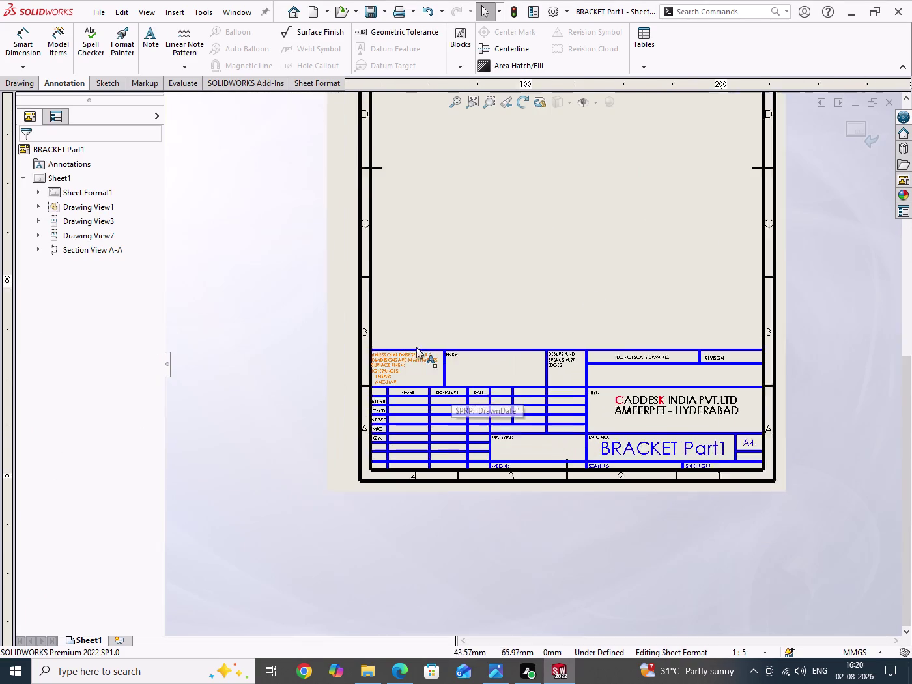
scroll(down, 3)
scroll(down, 3)
drag(503, 219, 586, 298)
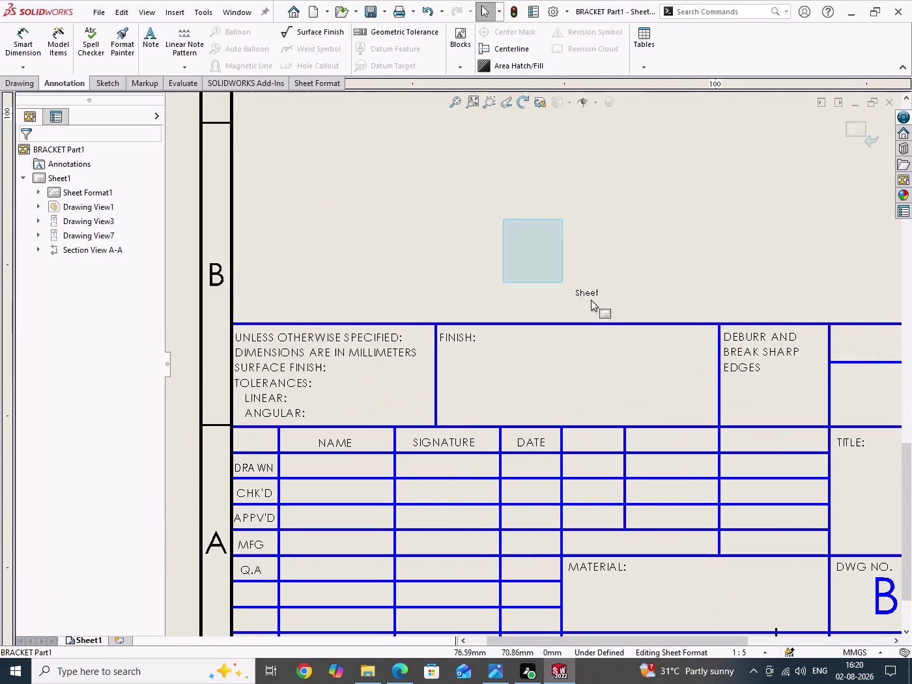
drag(587, 298, 595, 301)
click(174, 12)
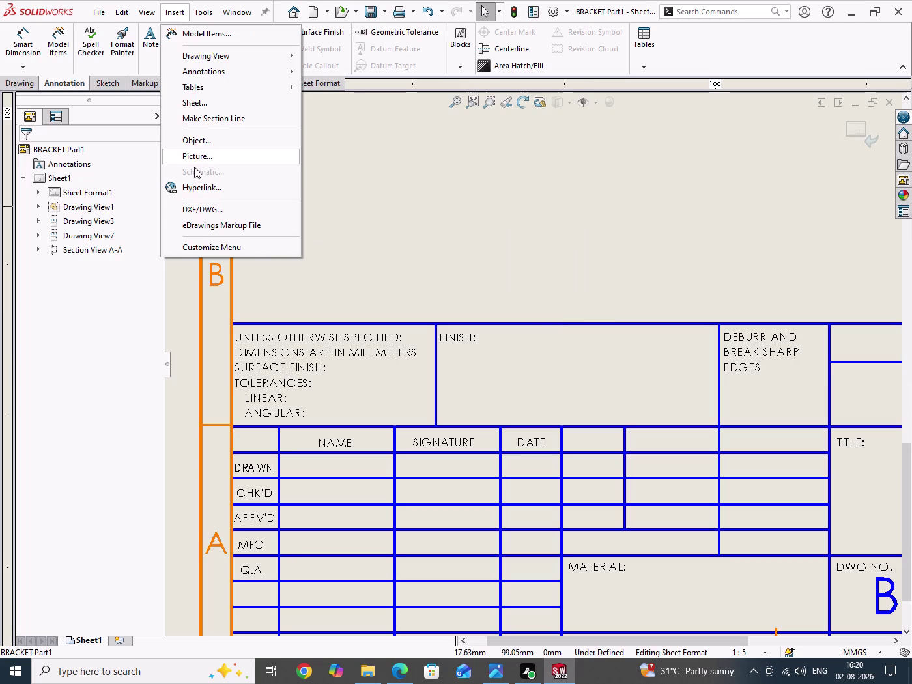
click(197, 159)
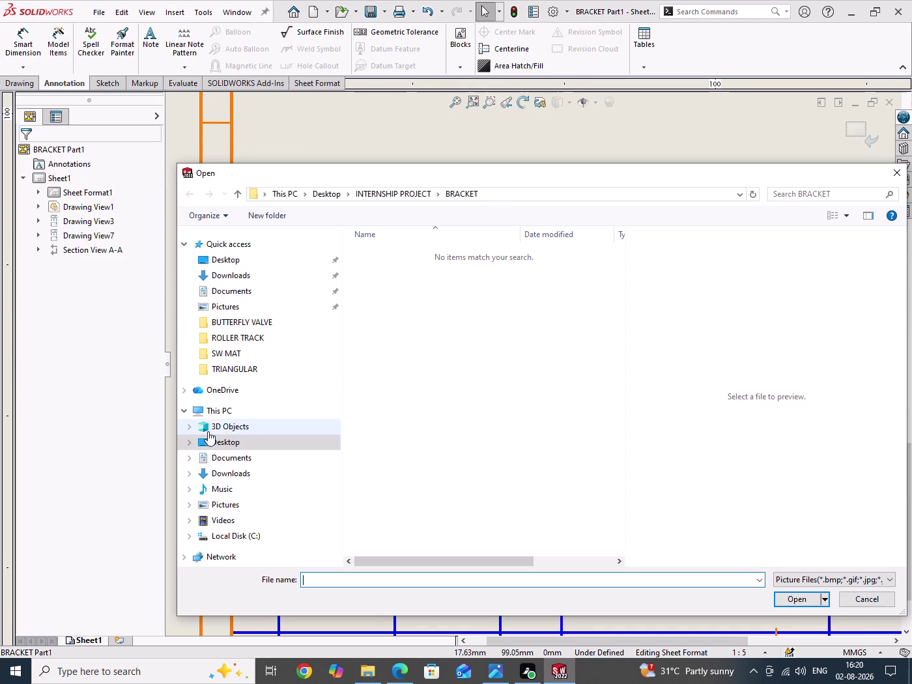
click(226, 503)
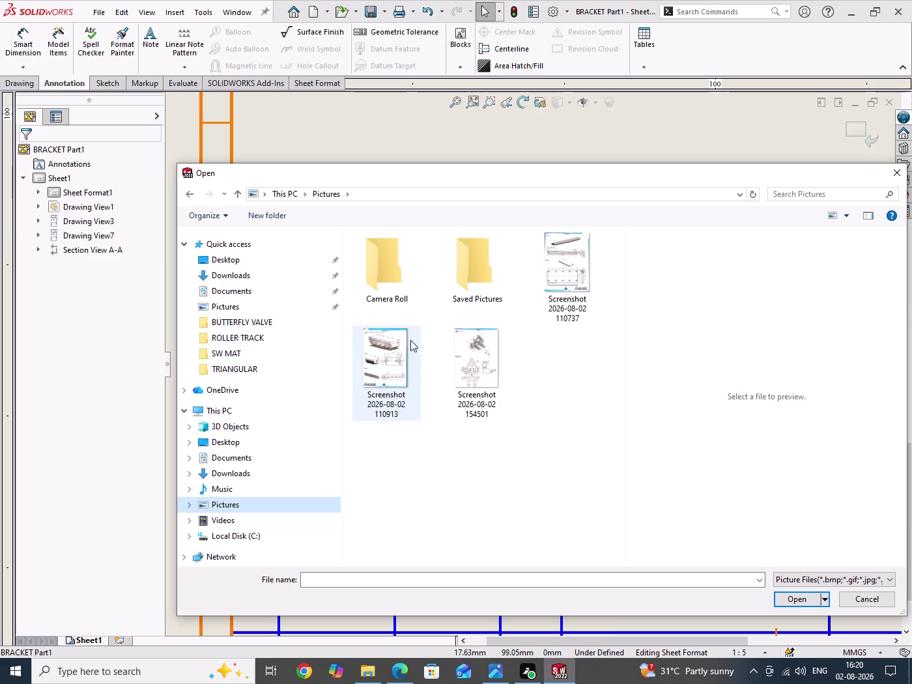
click(225, 472)
click(403, 493)
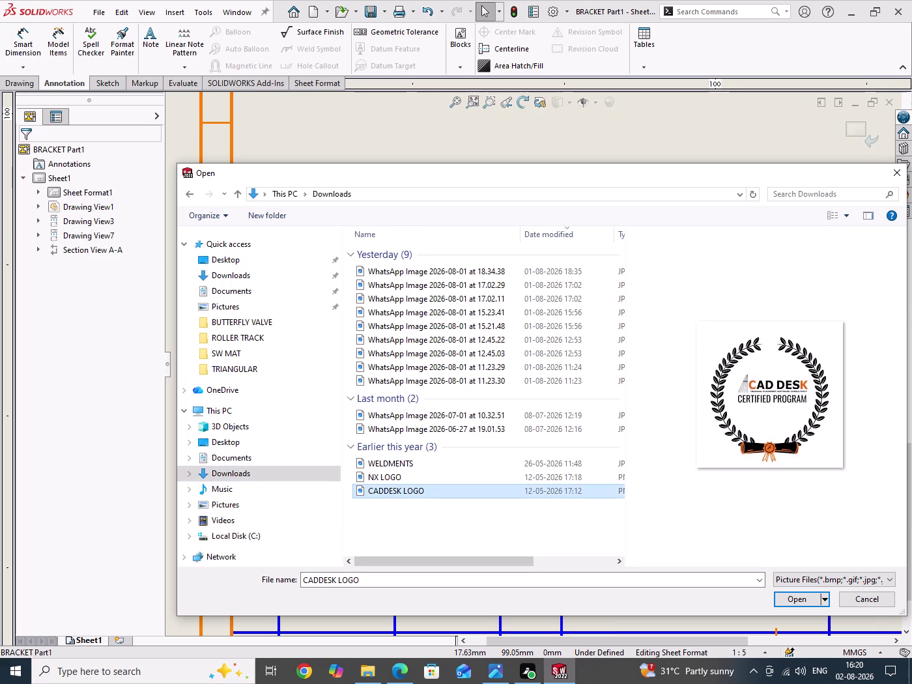
click(789, 600)
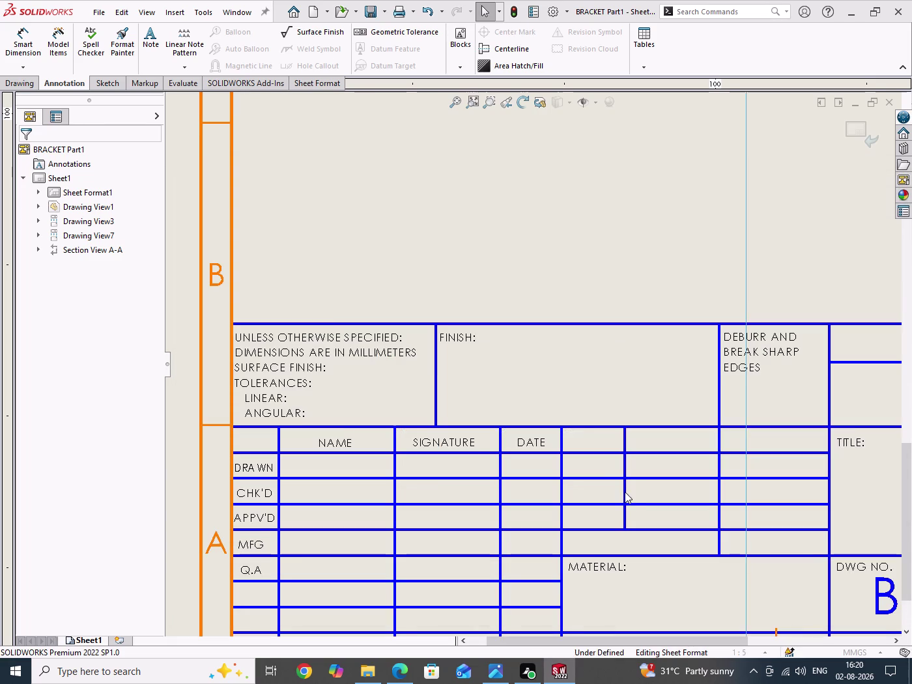
scroll(up, 3)
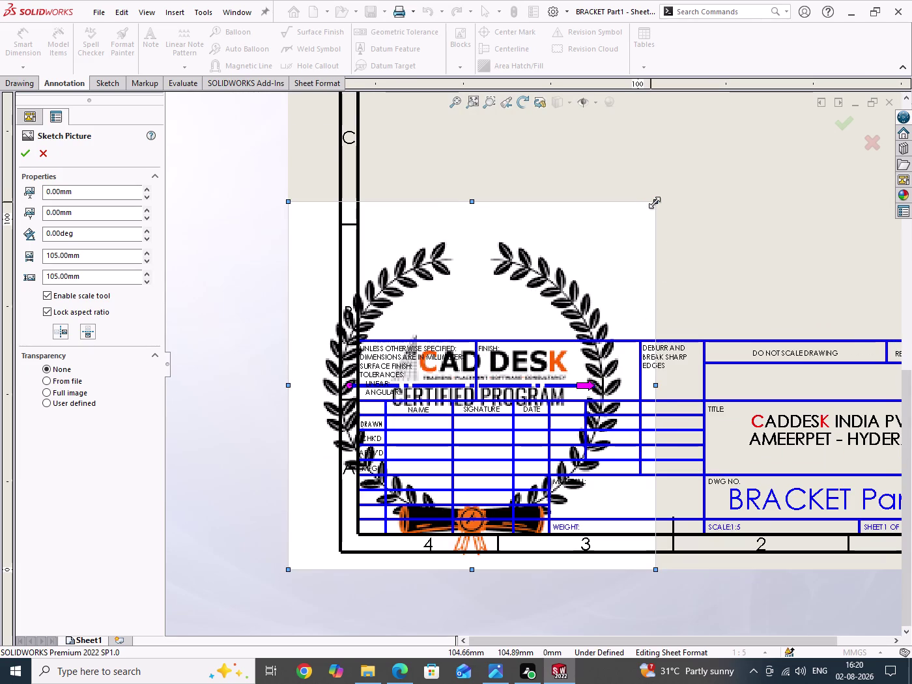
Shrink the CADDESK logo and centre it inside the title block's FINISH box.
drag(655, 201, 376, 469)
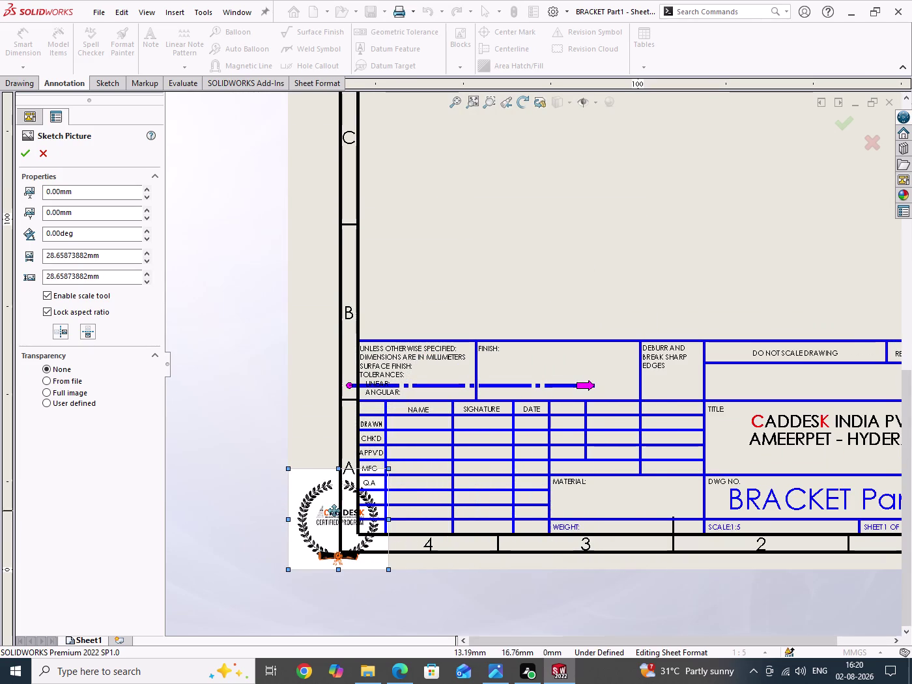
drag(319, 525, 546, 378)
scroll(down, 3)
scroll(down, 3)
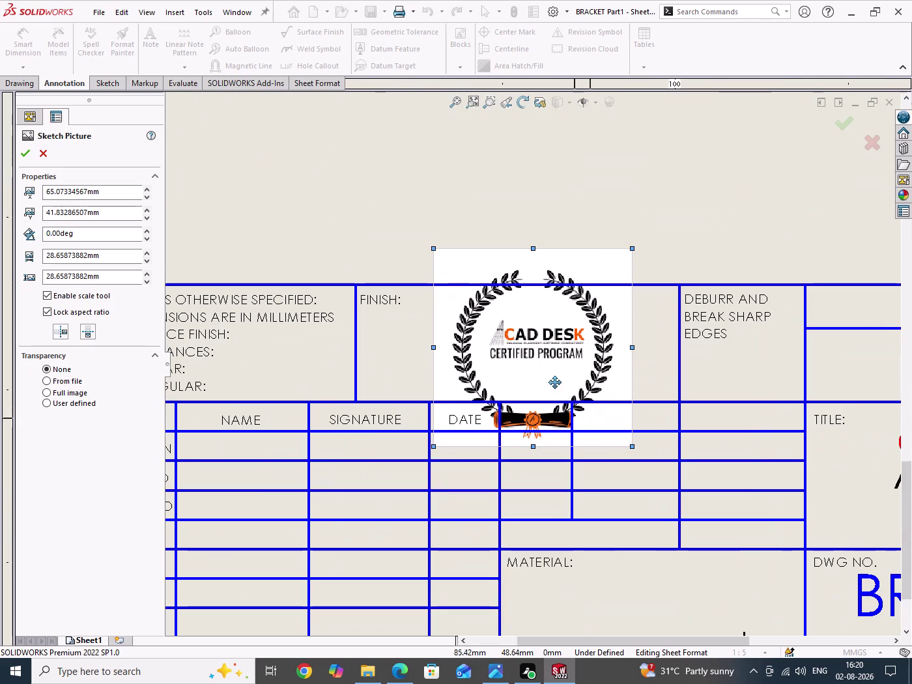
drag(434, 249, 514, 357)
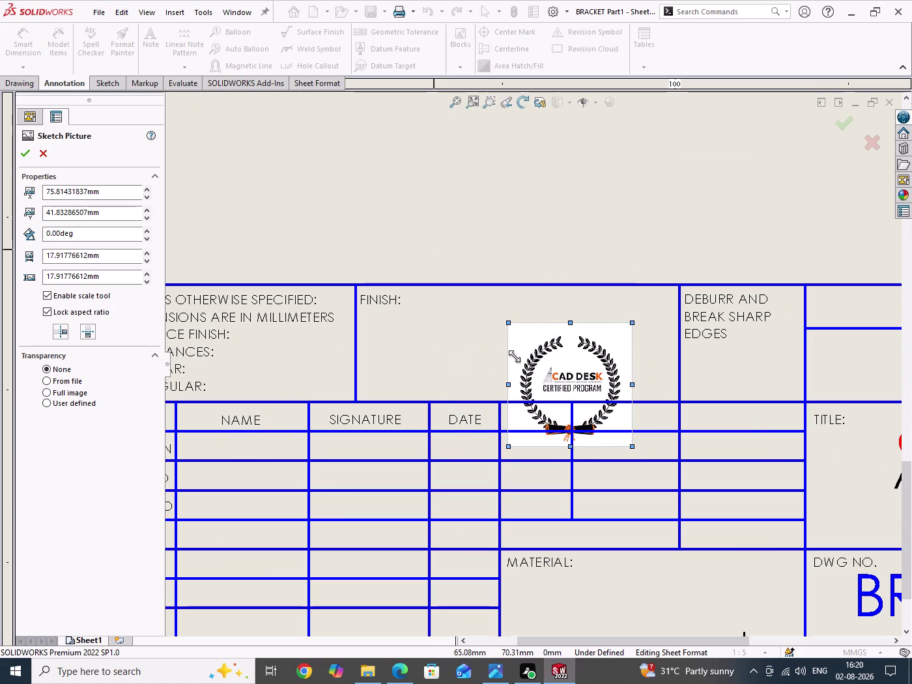
drag(515, 356, 516, 357)
drag(577, 370, 517, 324)
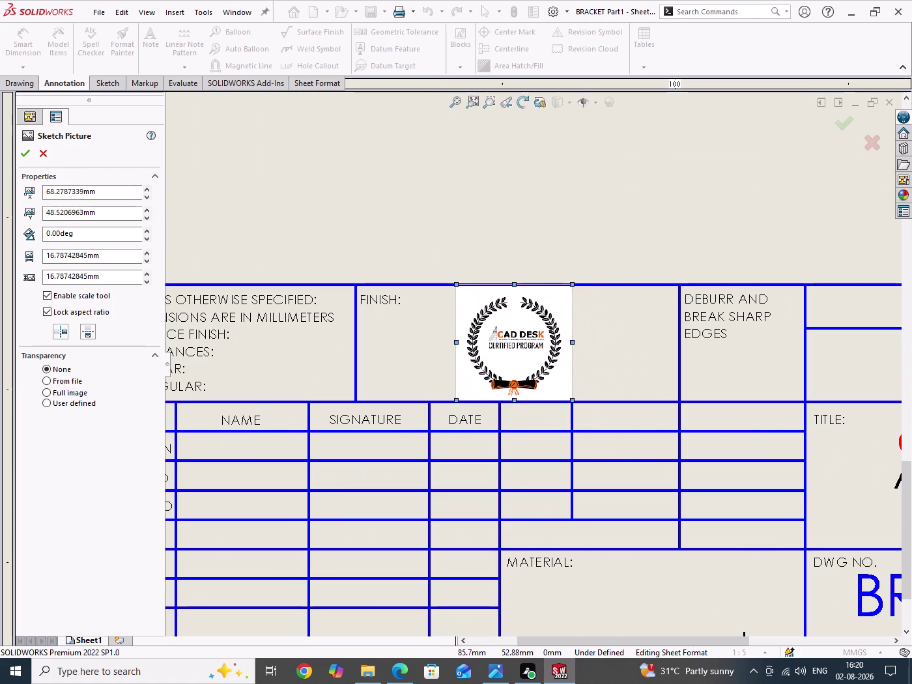
scroll(down, 3)
drag(434, 262, 436, 270)
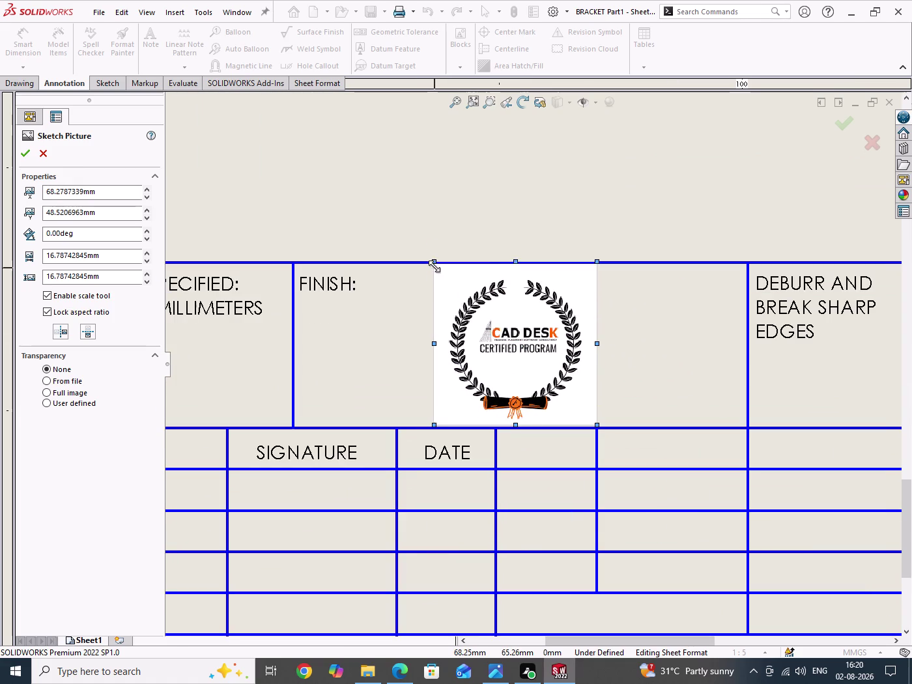
drag(436, 270, 472, 309)
drag(553, 358, 515, 338)
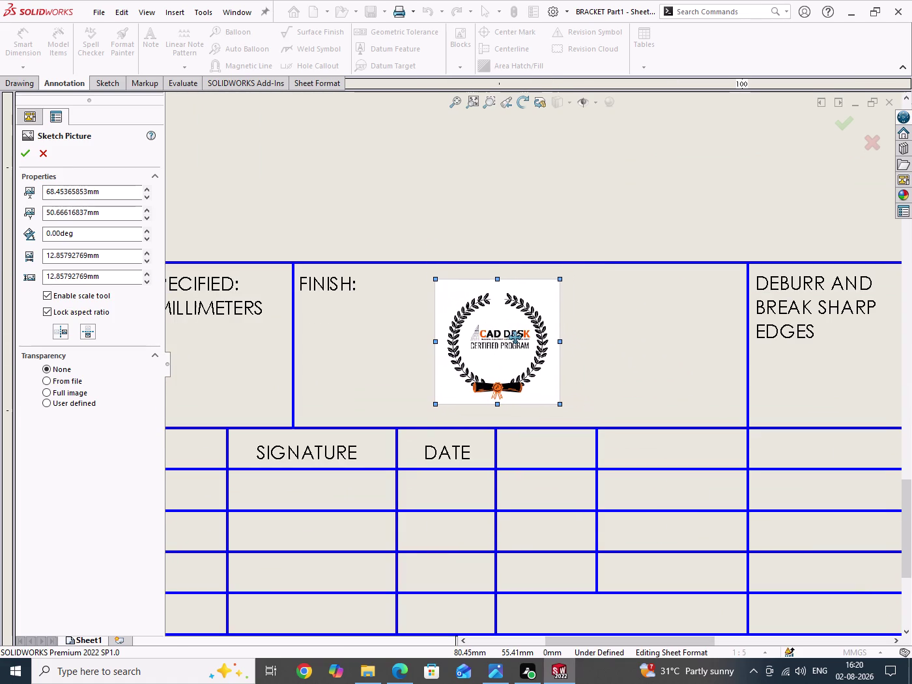
drag(515, 338, 533, 340)
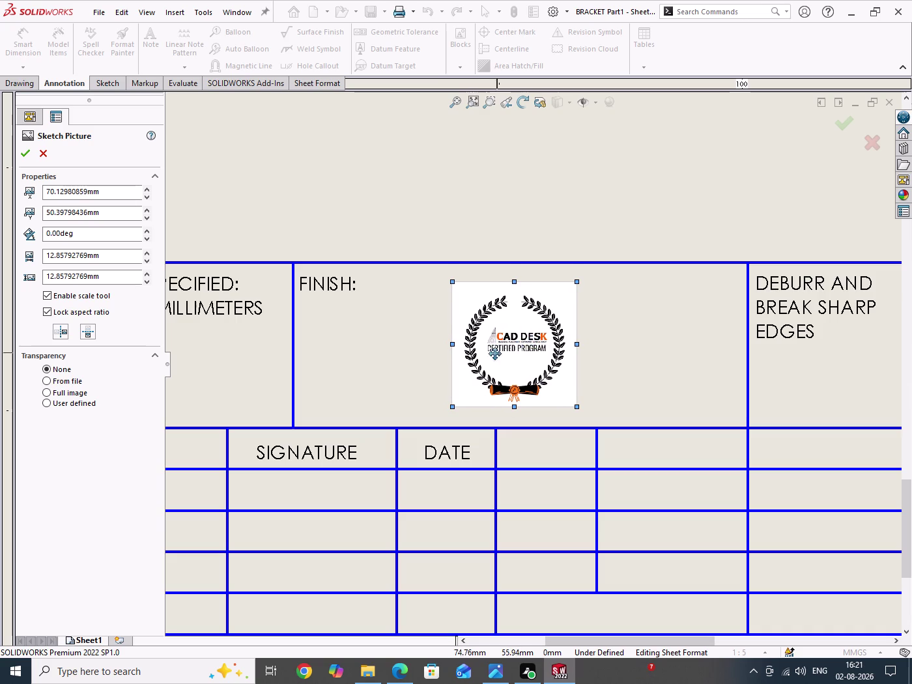
Confirm the logo placement and exit the sheet format back to the drawing sheet.
right_click(479, 198)
click(512, 211)
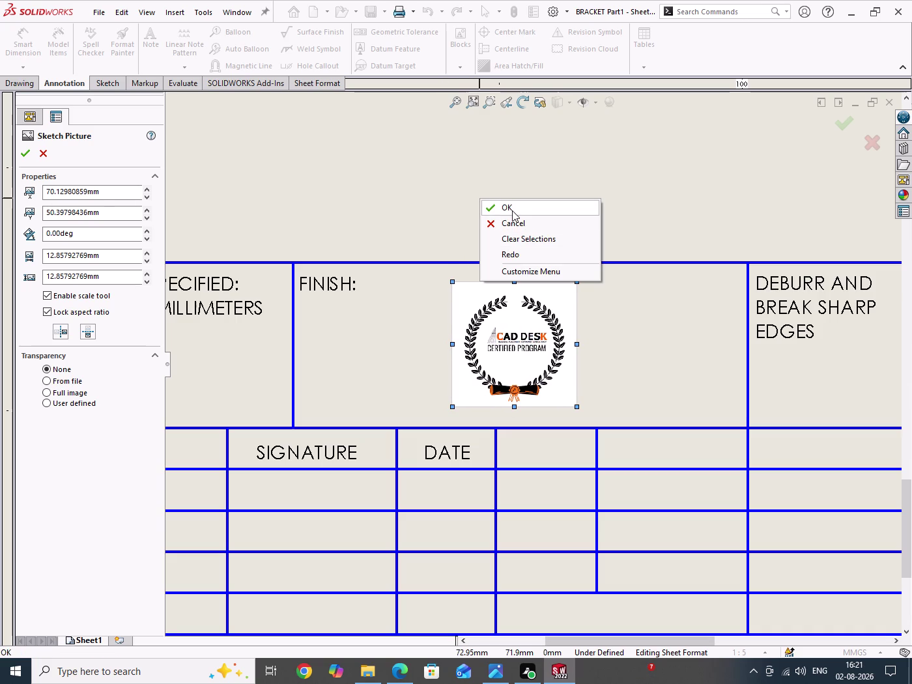
drag(489, 177, 552, 243)
scroll(up, 3)
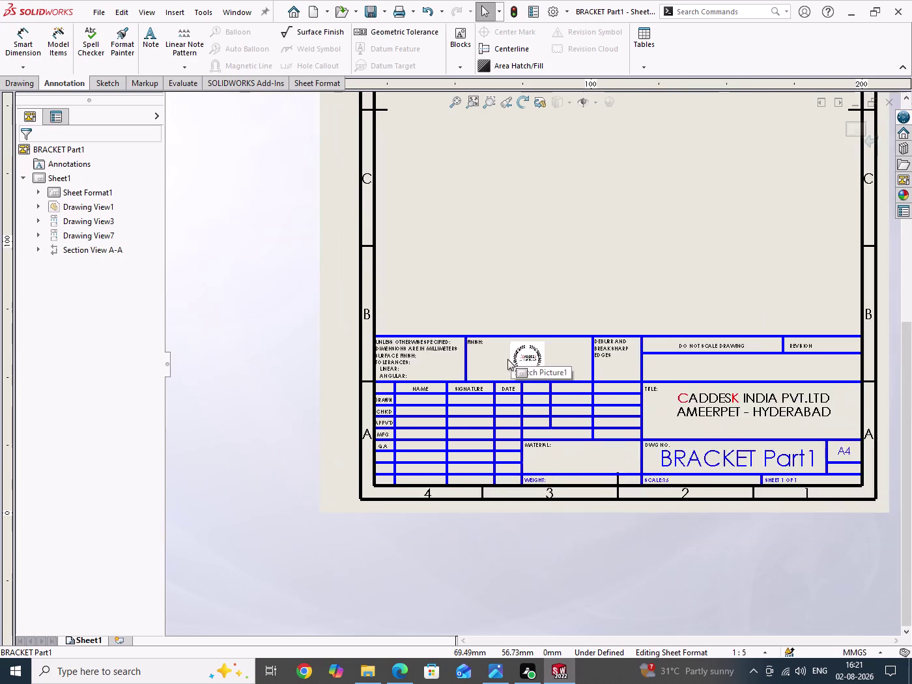
scroll(up, 3)
scroll(up, 3)
scroll(down, 3)
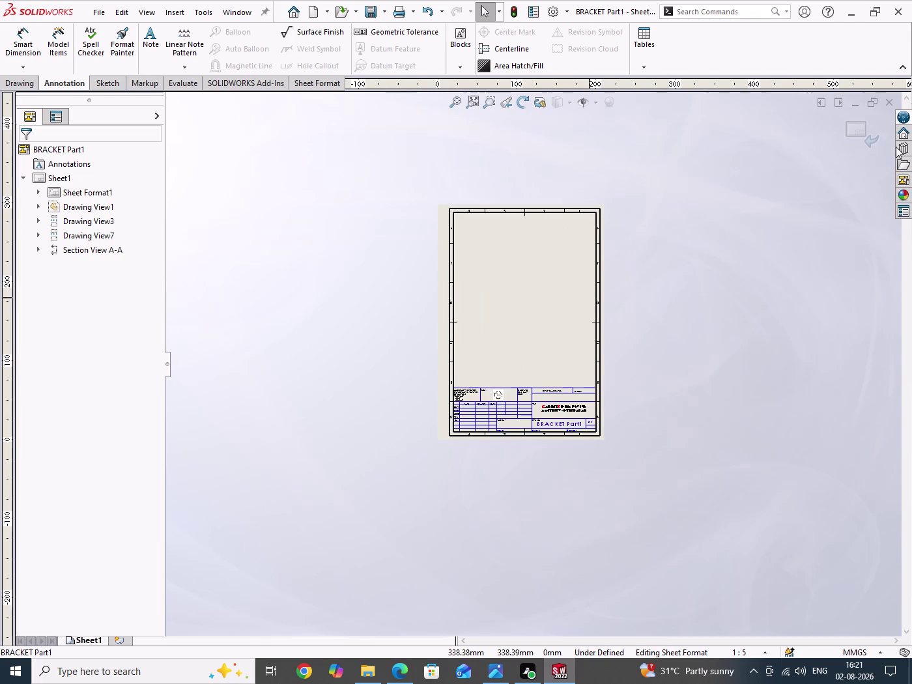
click(852, 131)
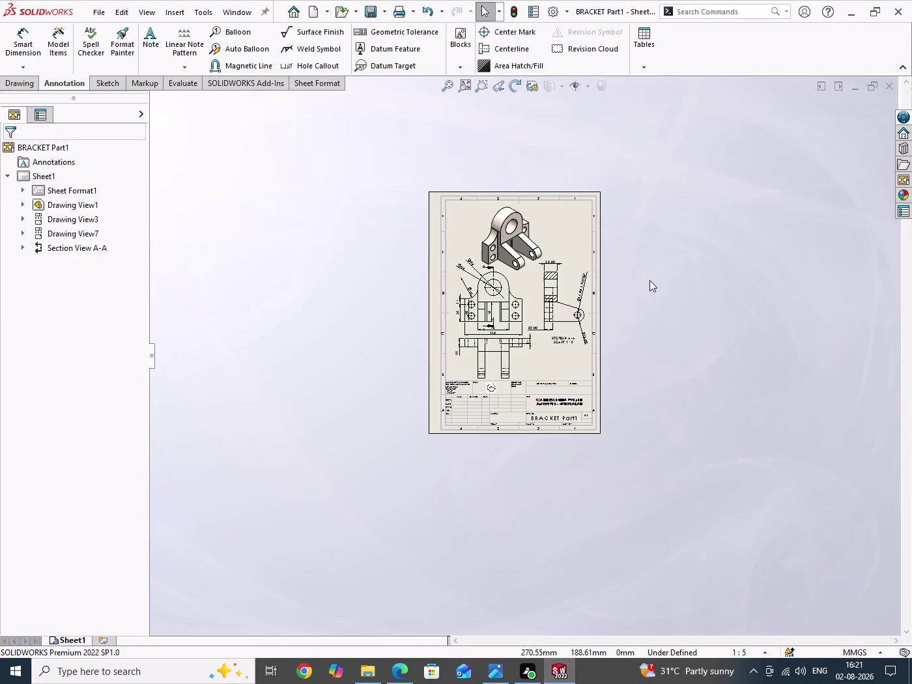
Save the drawing and enlarge the sheet to fill the view.
key(ctrl+s)
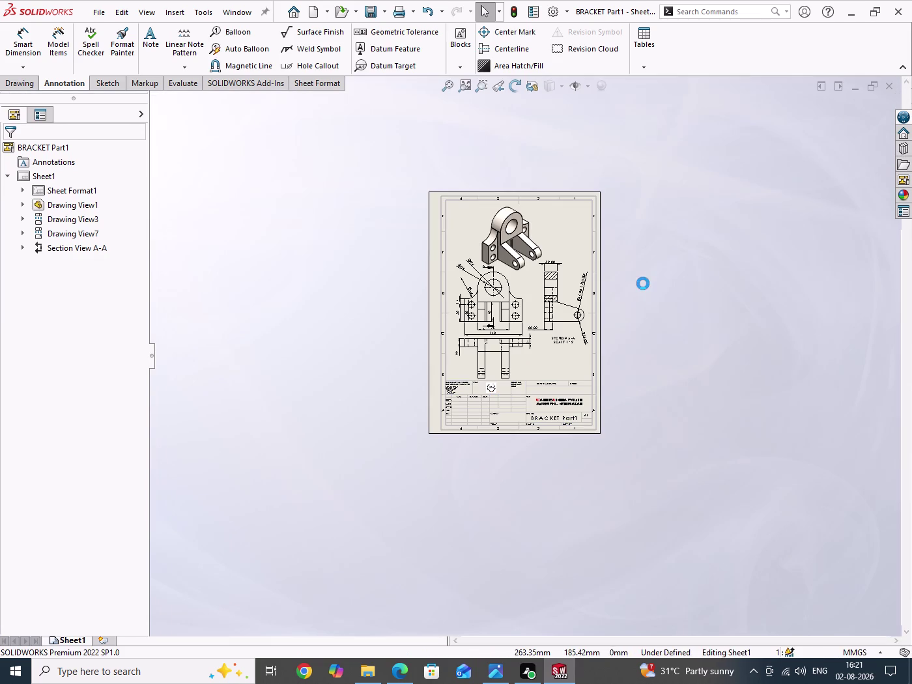
scroll(down, 3)
scroll(down, 3)
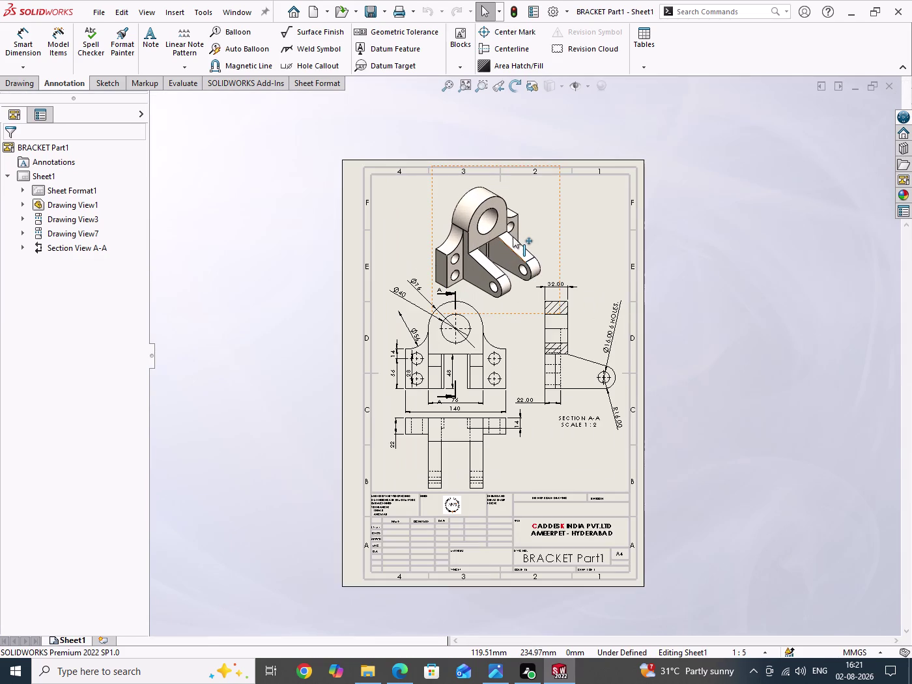
scroll(down, 3)
drag(739, 209, 790, 454)
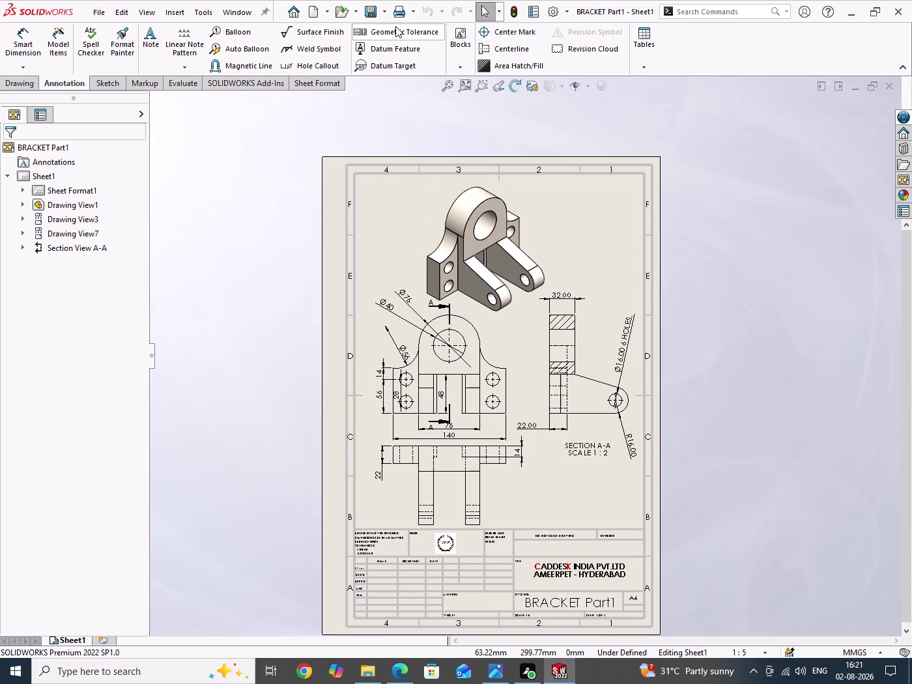
Set the print paper size to A4 and close the print preview.
click(413, 6)
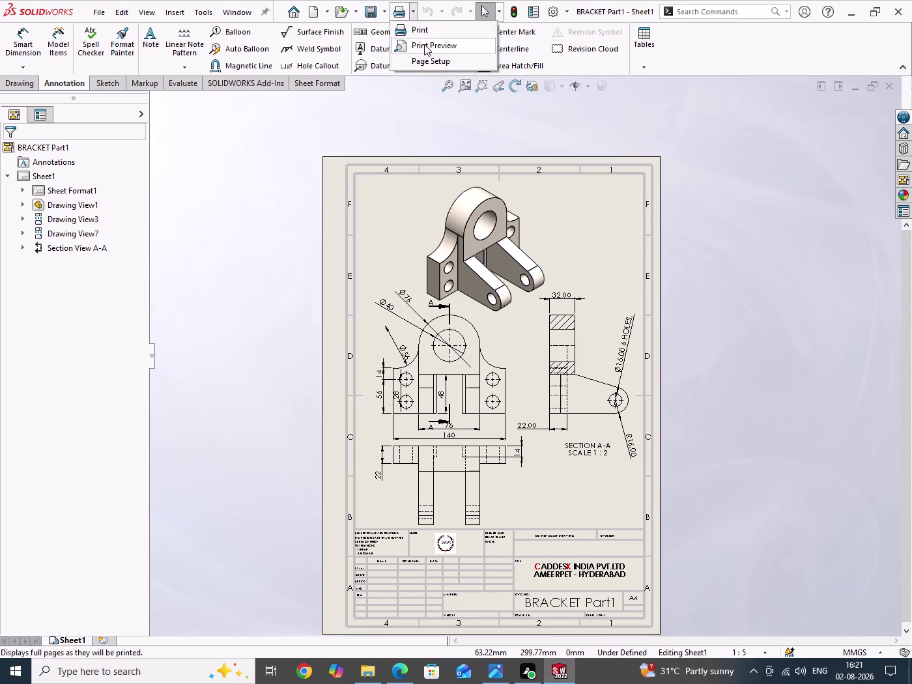
click(418, 61)
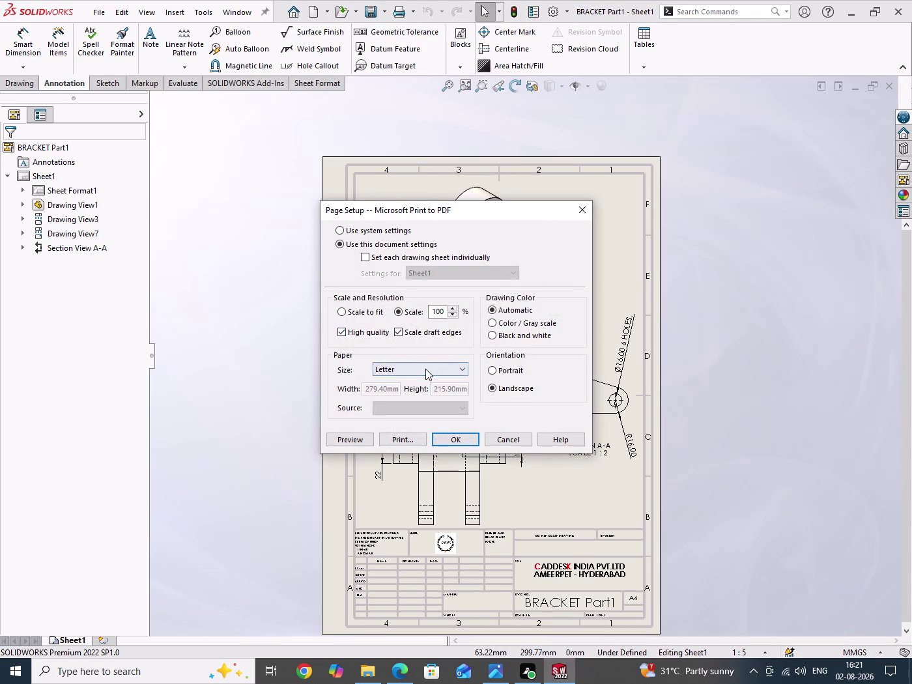
click(425, 370)
click(387, 389)
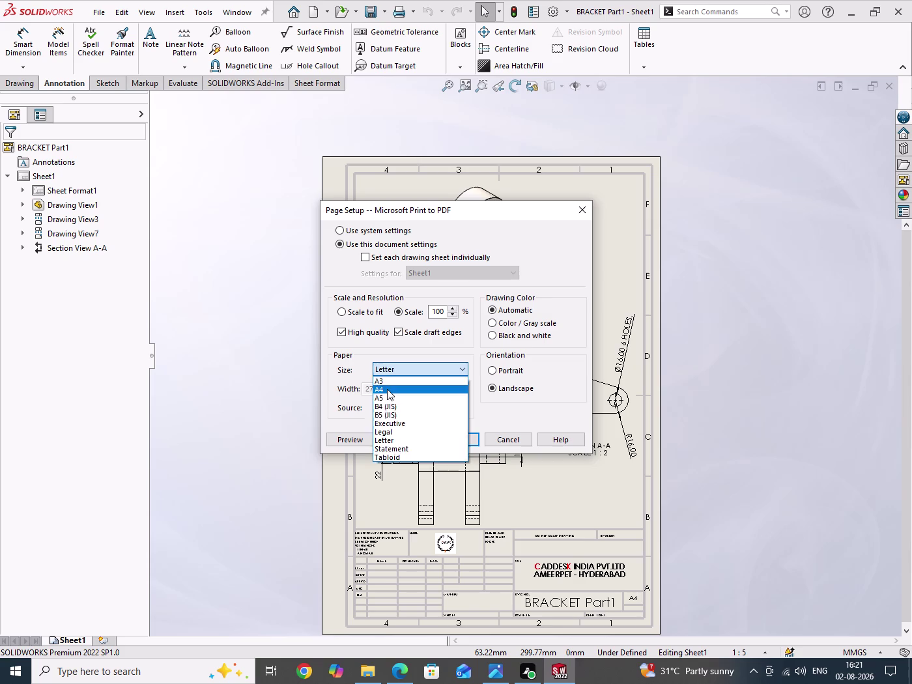
click(357, 443)
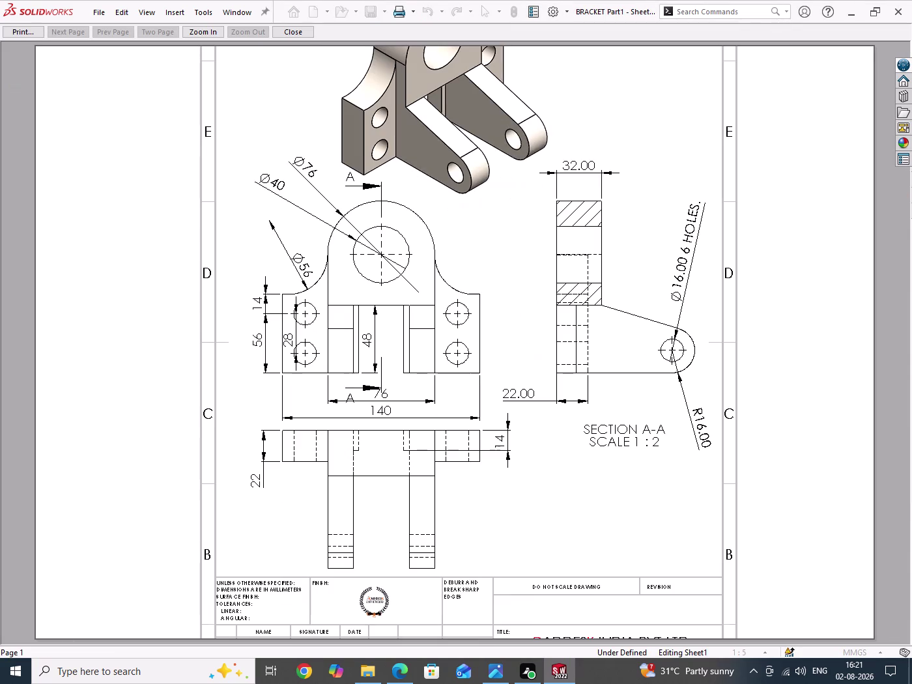
click(291, 32)
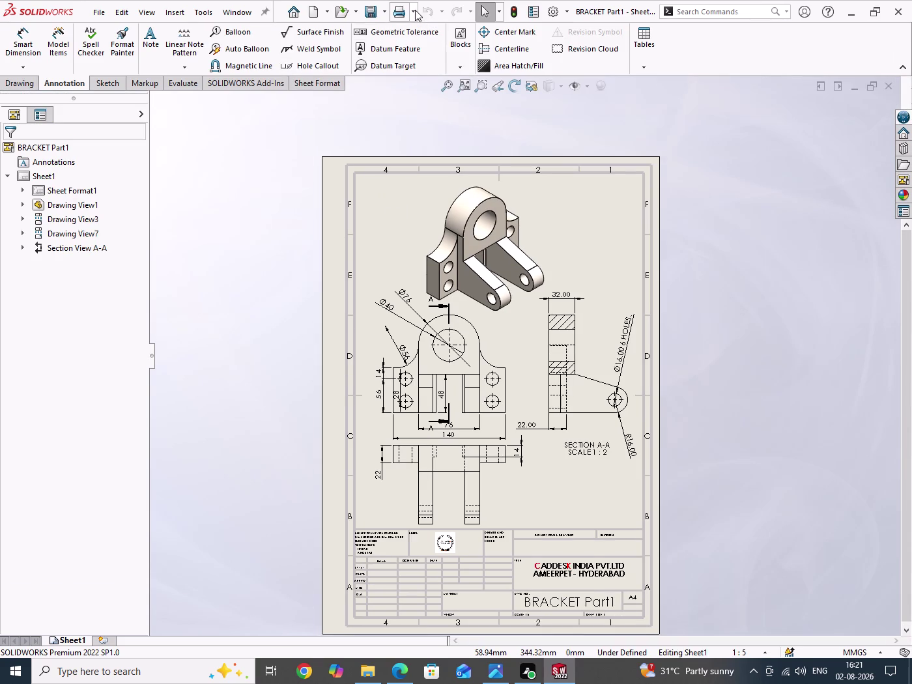
Preview the current printout of the sheet, then close the preview.
click(415, 10)
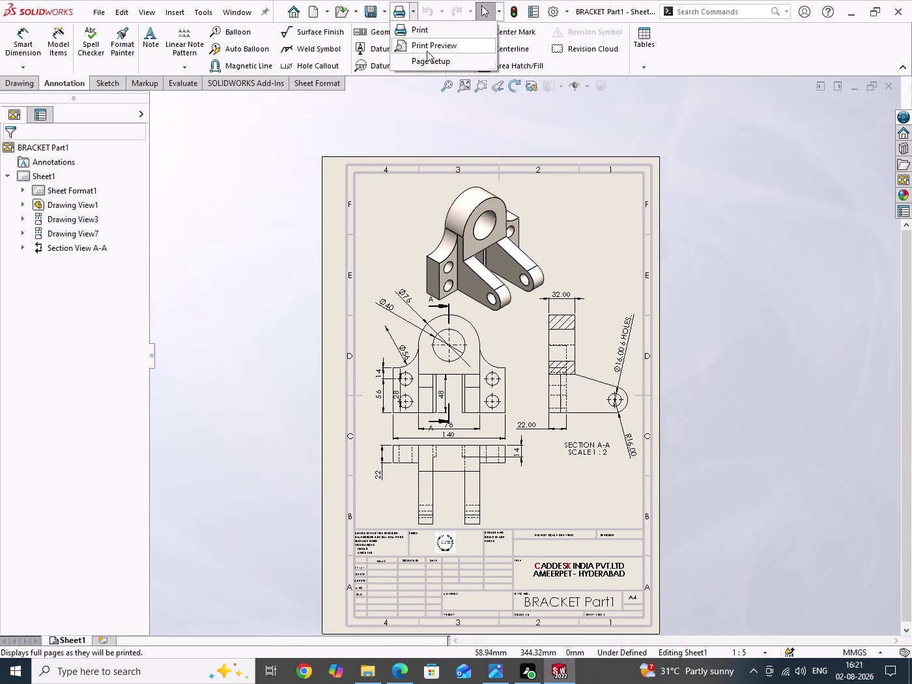
click(428, 50)
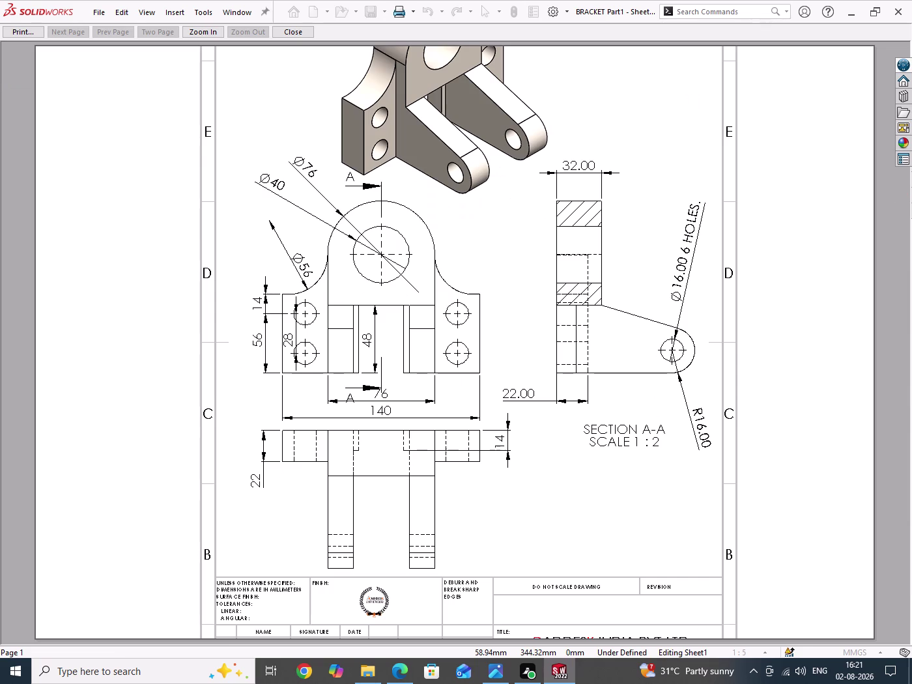
click(300, 37)
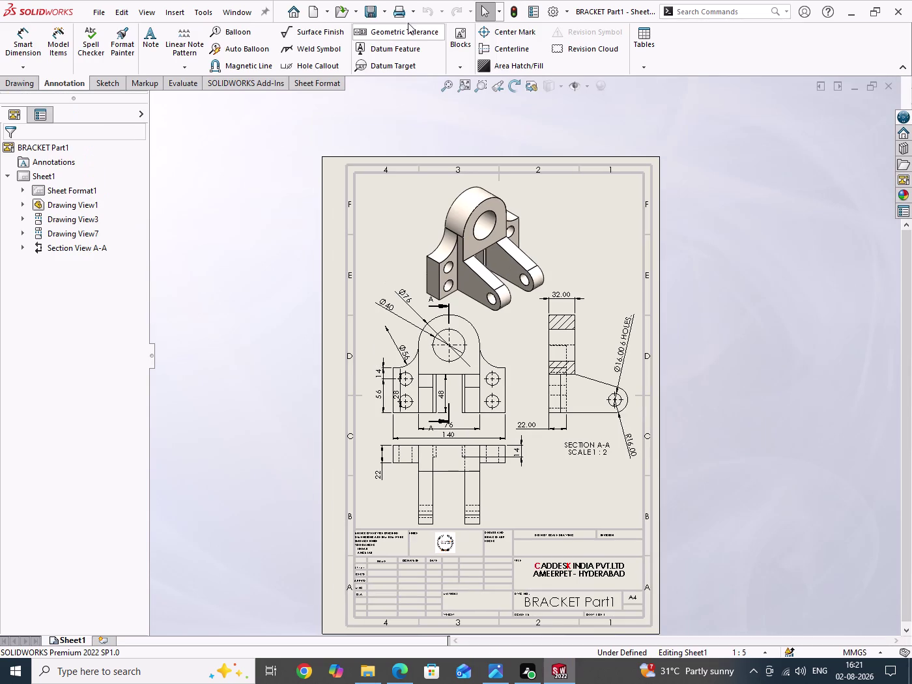
Switch the print page setup to Scale to fit and check it in preview.
click(414, 6)
click(417, 28)
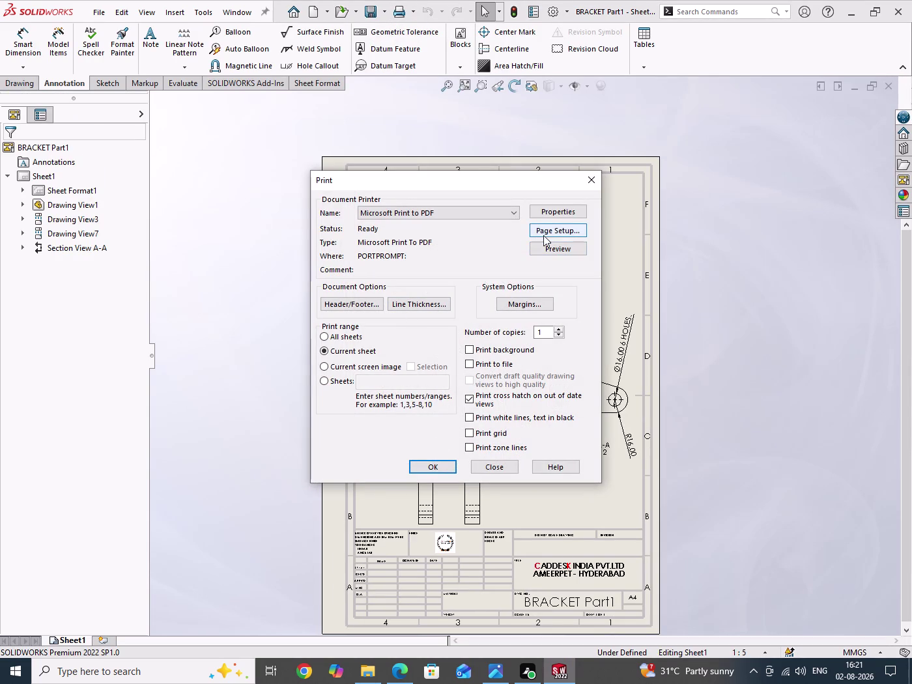
click(547, 232)
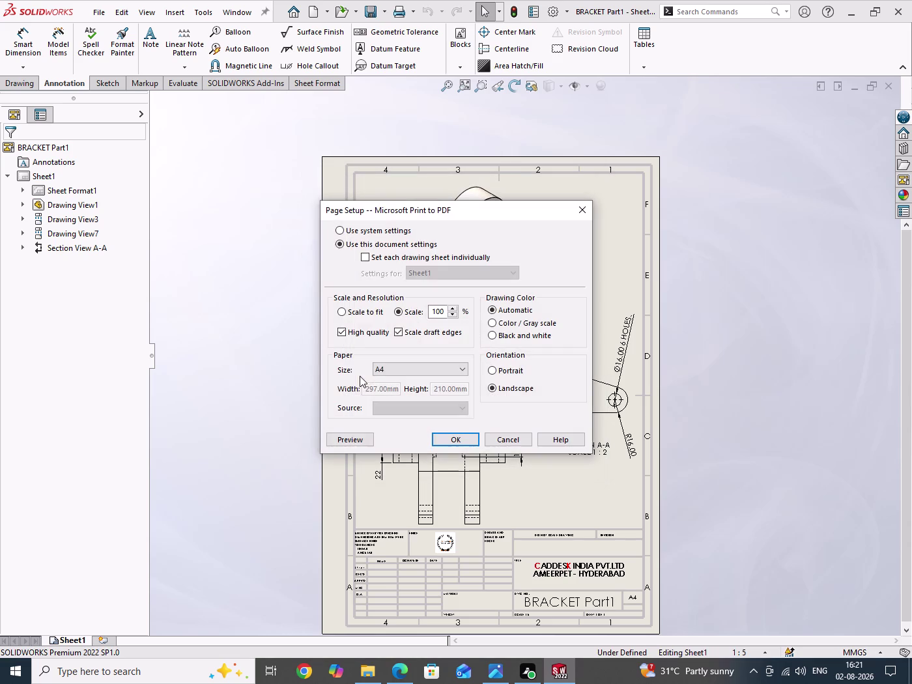
click(357, 312)
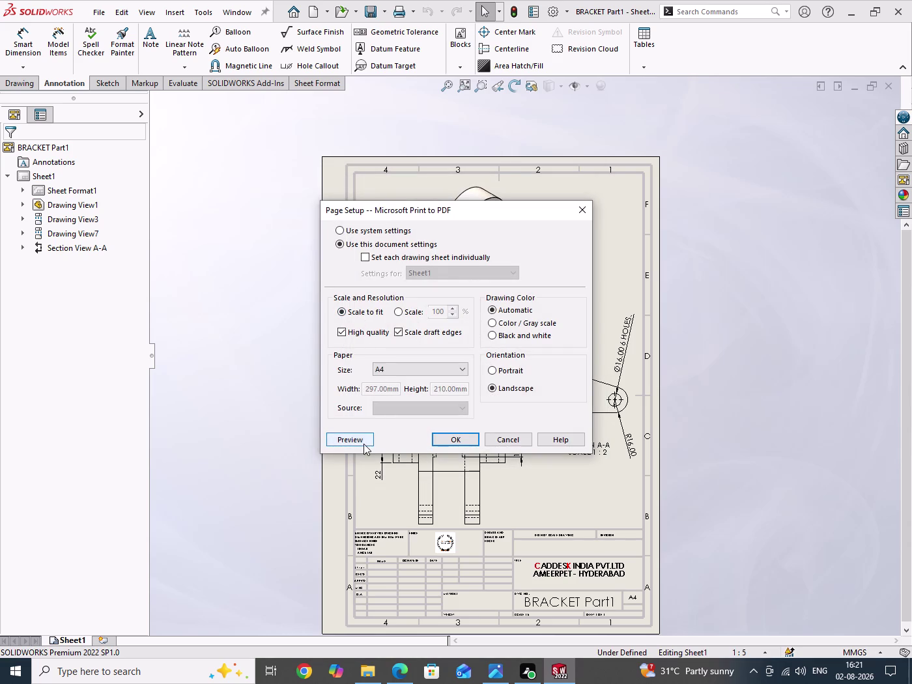
click(437, 439)
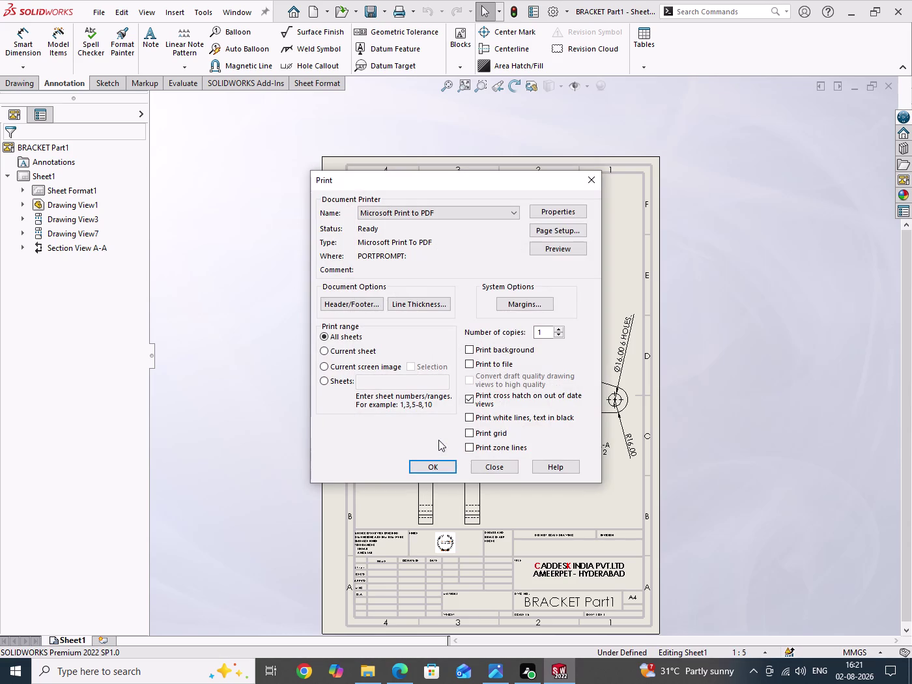
click(552, 247)
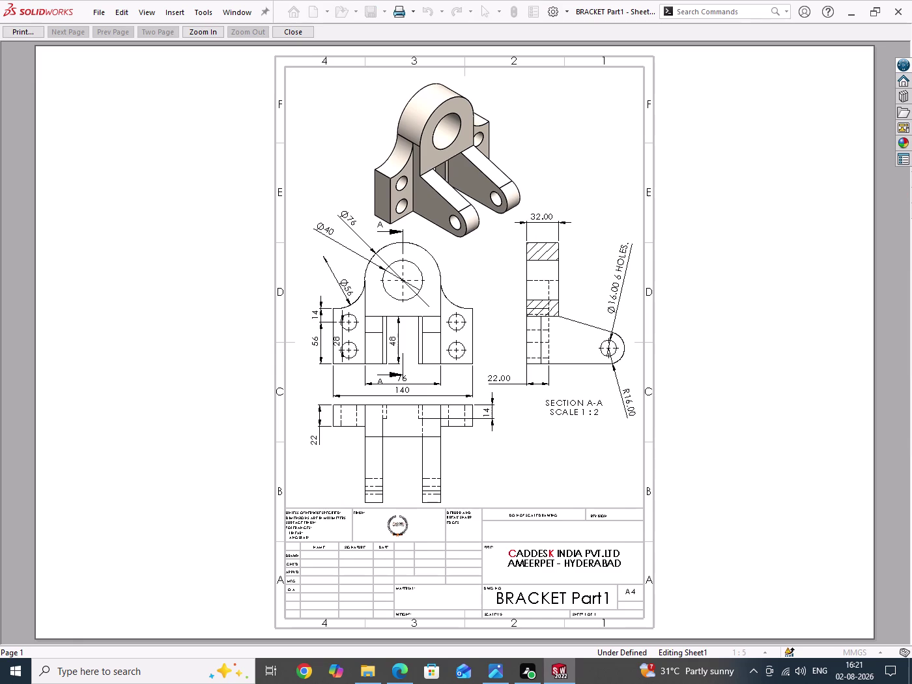
click(307, 33)
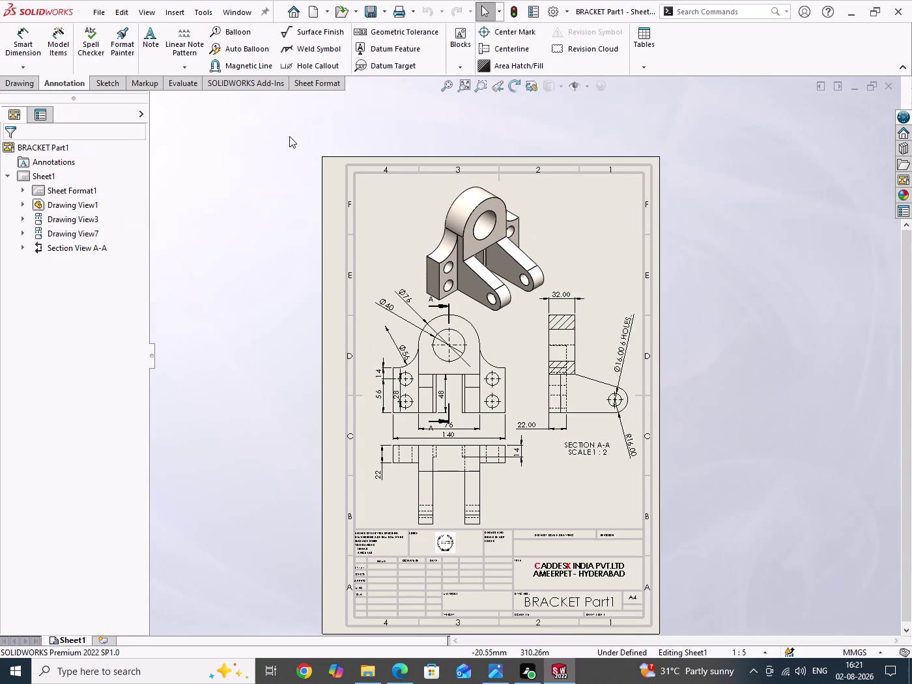
Zoom in on the title block's name cells, dismissing a stray drawing view menu.
scroll(up, 3)
scroll(down, 3)
scroll(down, 3)
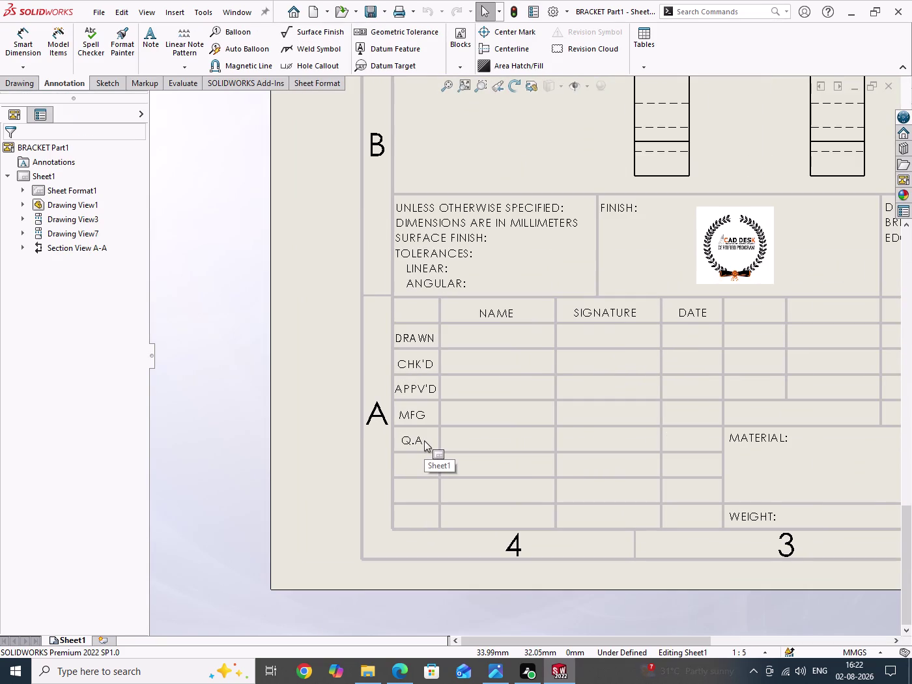
scroll(up, 3)
scroll(up, 3)
scroll(down, 3)
scroll(down, 3)
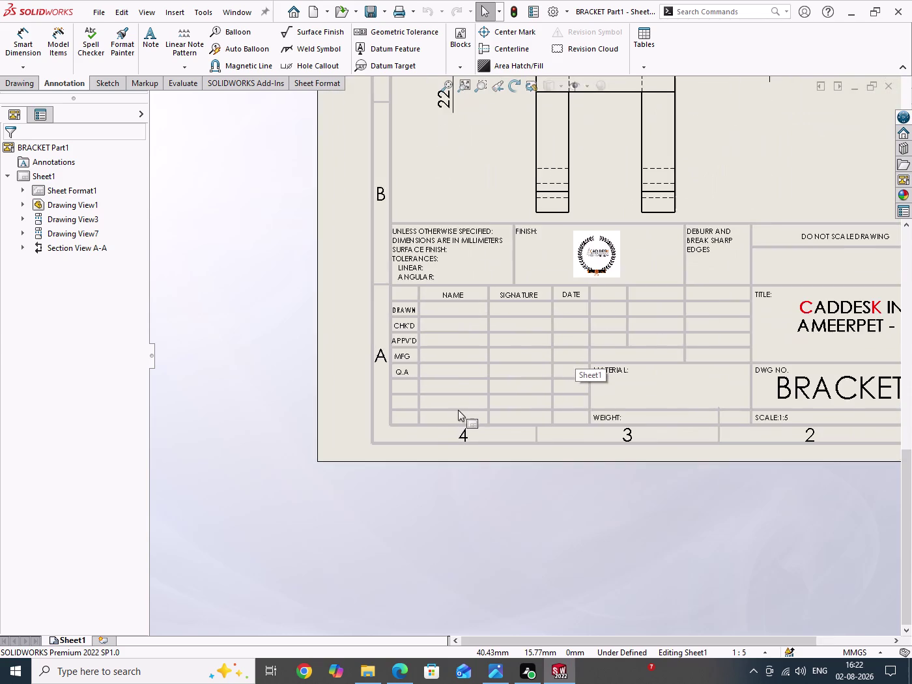
scroll(down, 3)
scroll(up, 3)
scroll(down, 3)
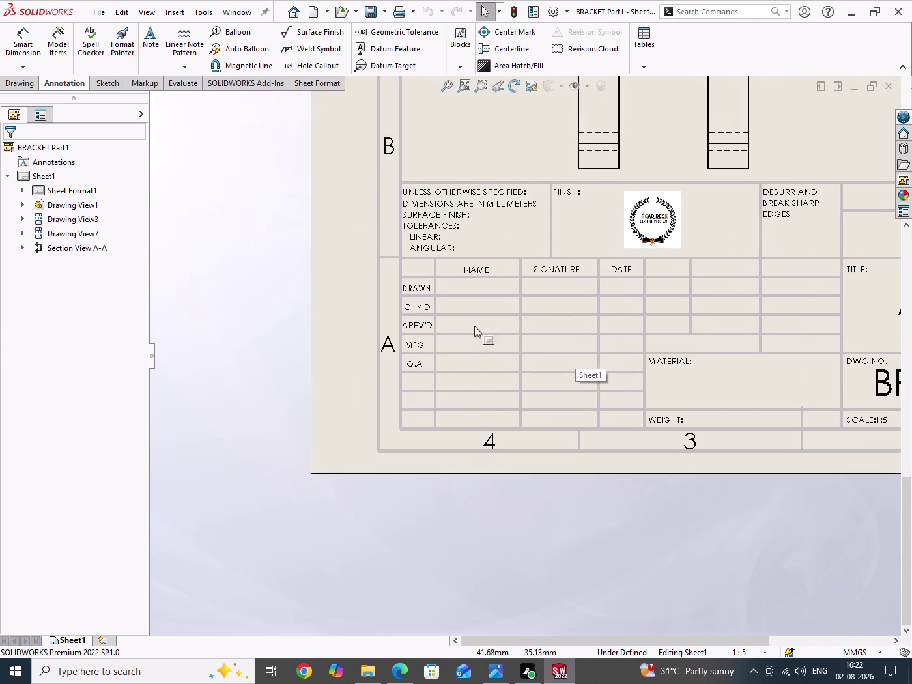
right_click(267, 251)
right_click(493, 149)
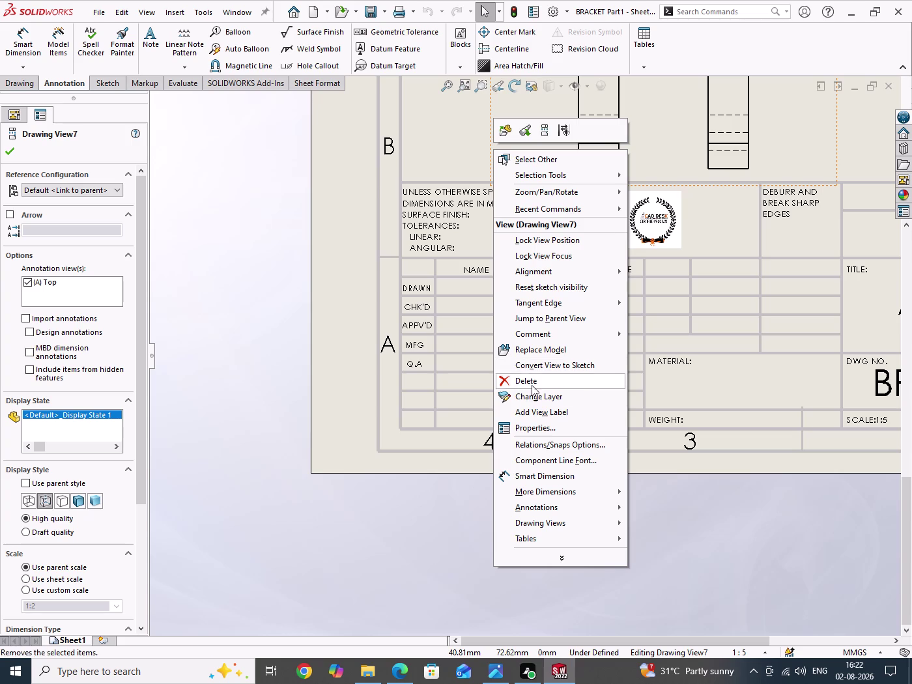
click(236, 257)
Switch the sheet into Edit Sheet Format mode.
scroll(up, 3)
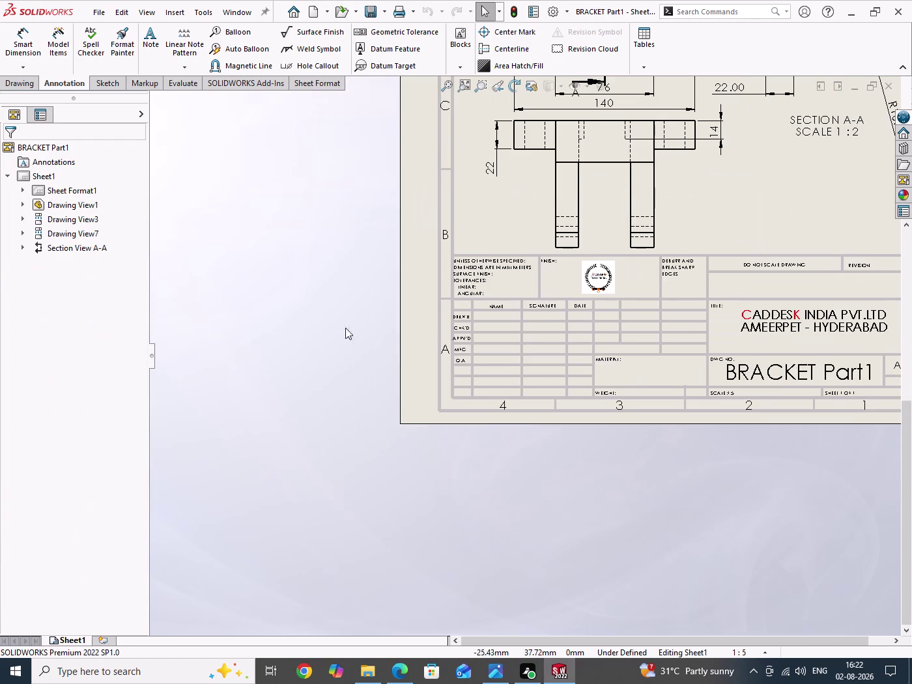
right_click(784, 203)
click(794, 300)
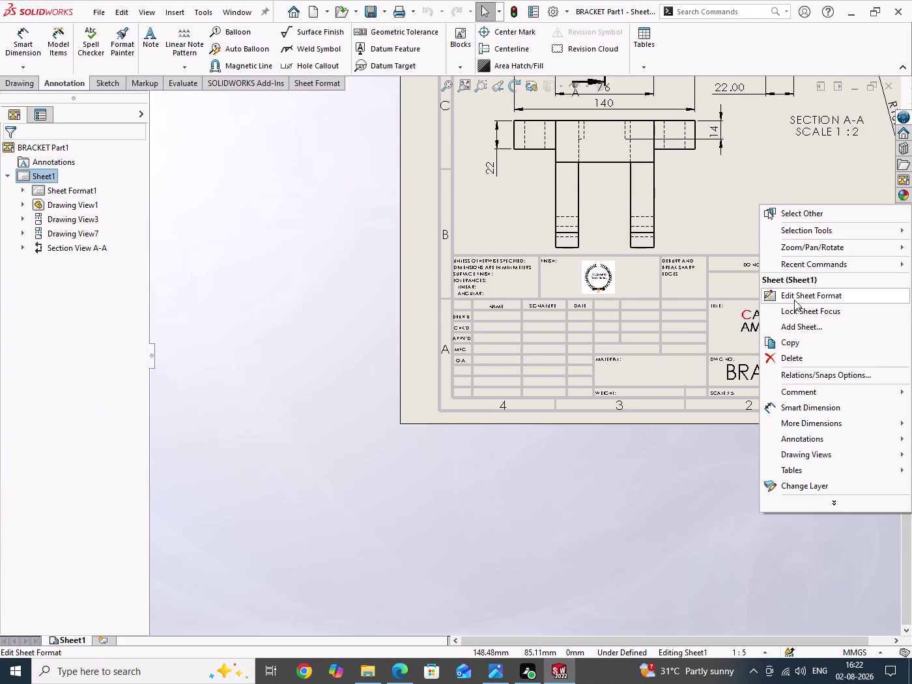
scroll(down, 3)
Enter the note SRINIVAS in the title block's DRAWN name cell.
scroll(down, 3)
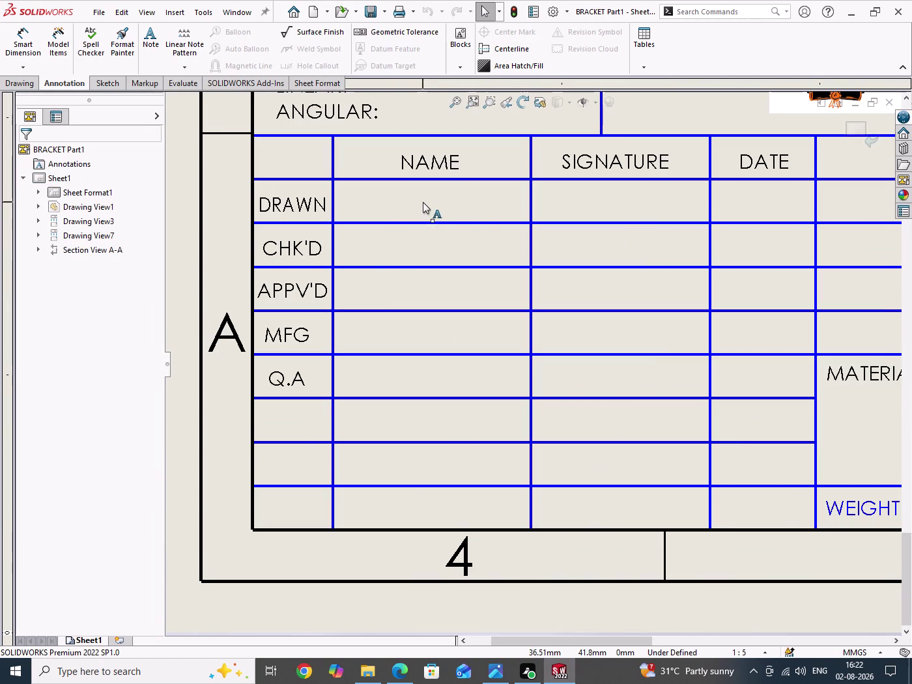
double_click(430, 202)
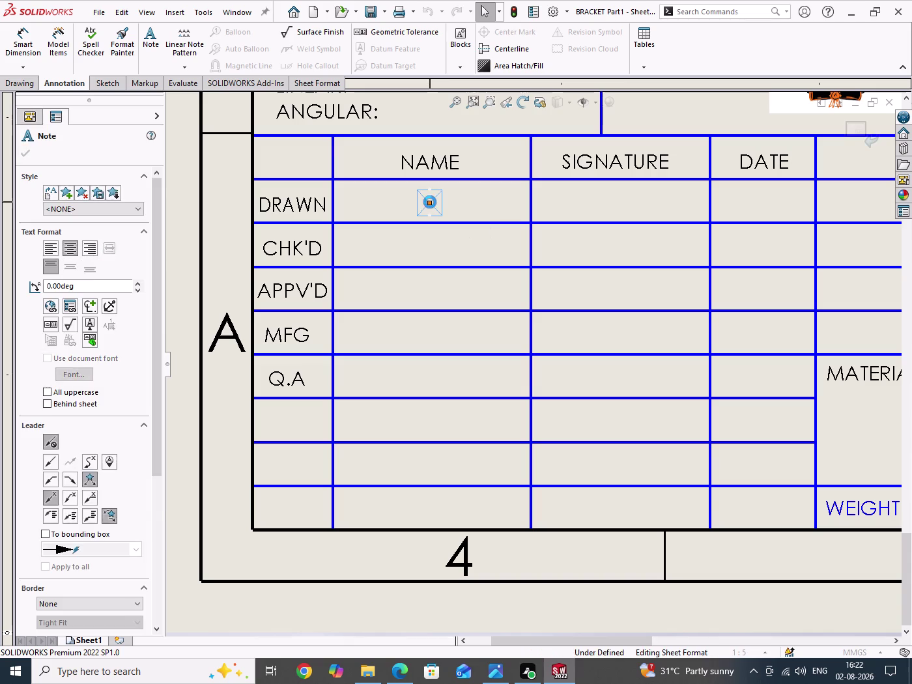
text(SR)
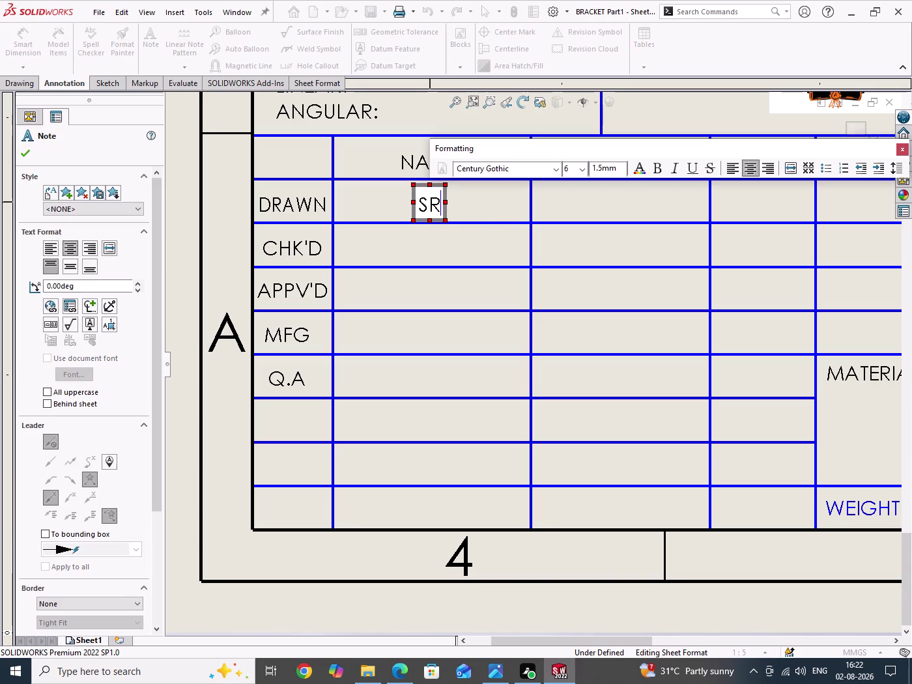
text(INI)
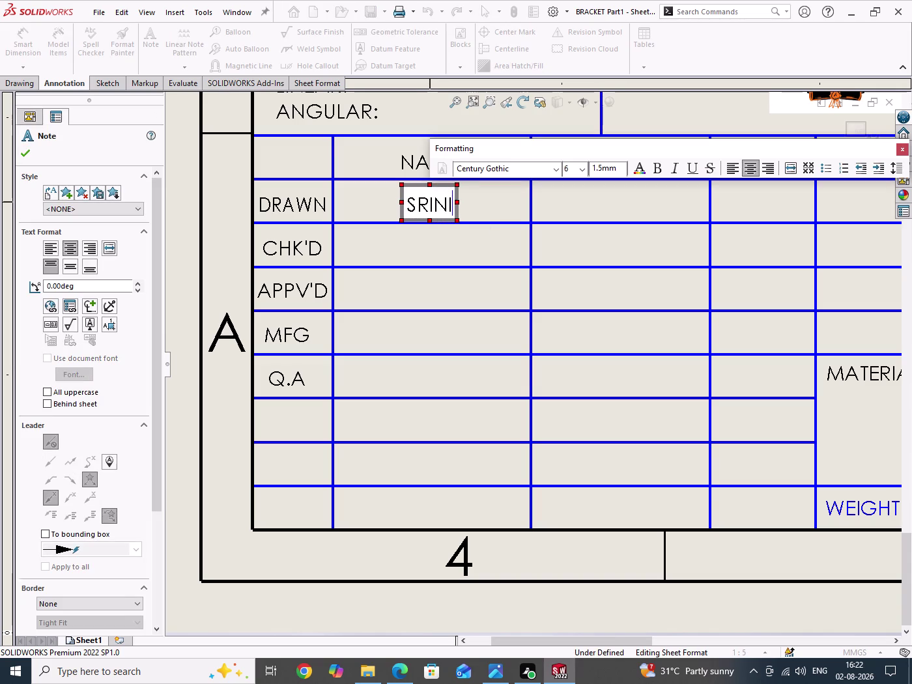
text(VAS)
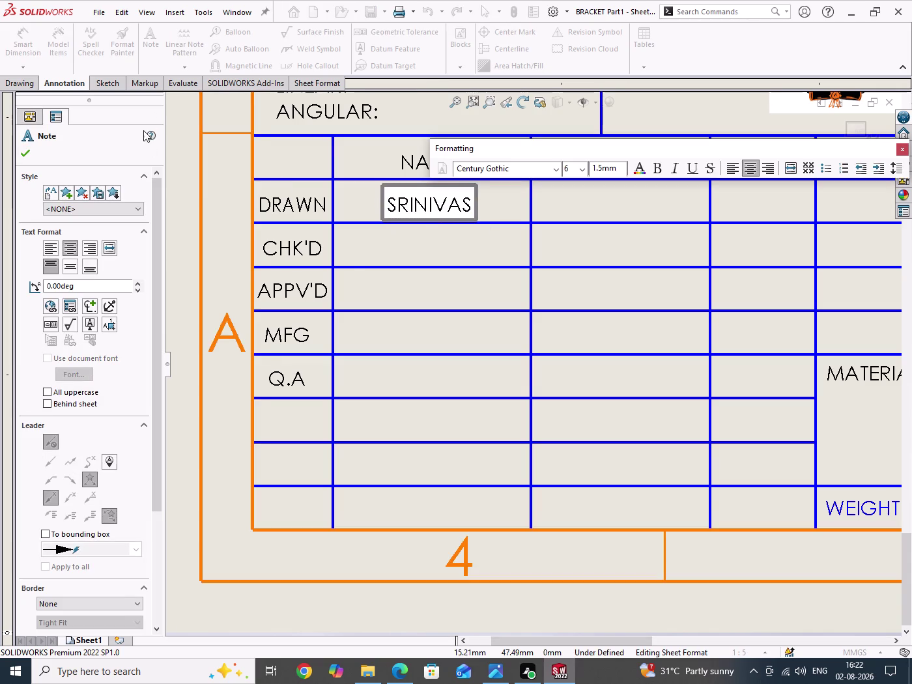
scroll(up, 3)
scroll(down, 3)
scroll(down, 3)
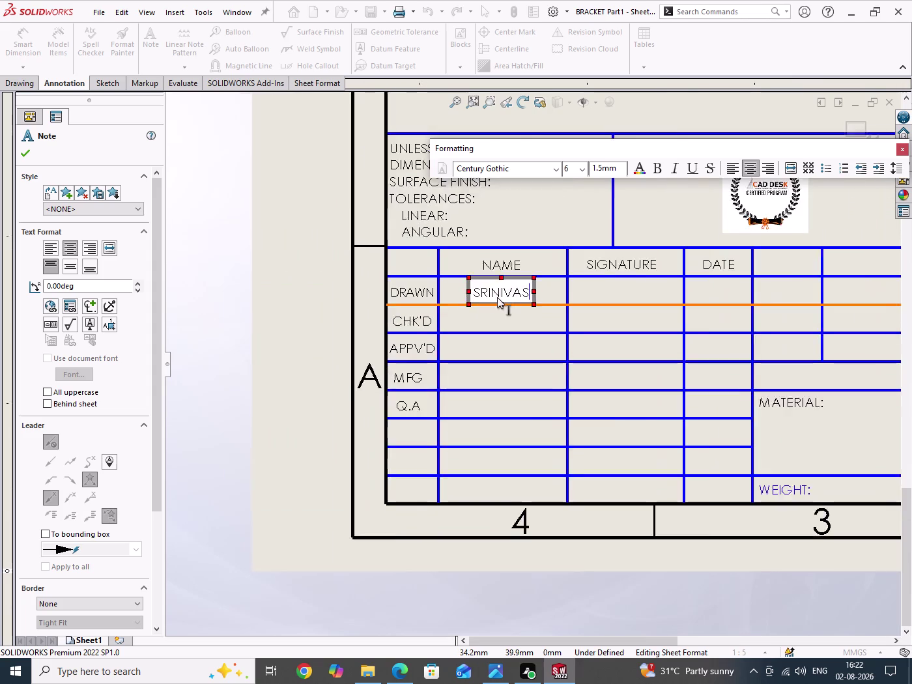
scroll(down, 3)
Make the SRINIVAS text bold and finish the note.
drag(545, 302, 510, 301)
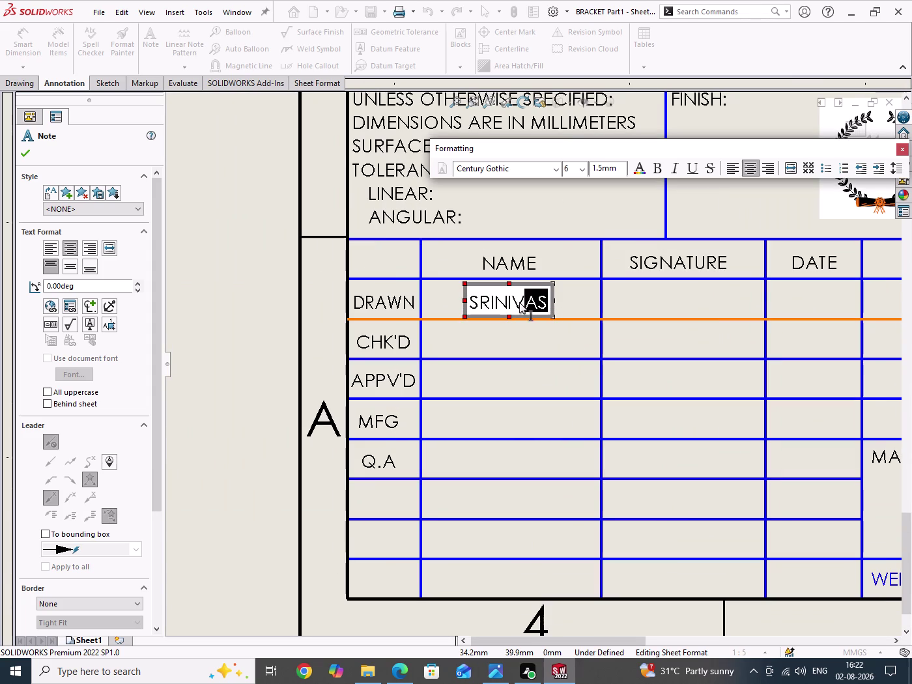
drag(510, 301, 467, 299)
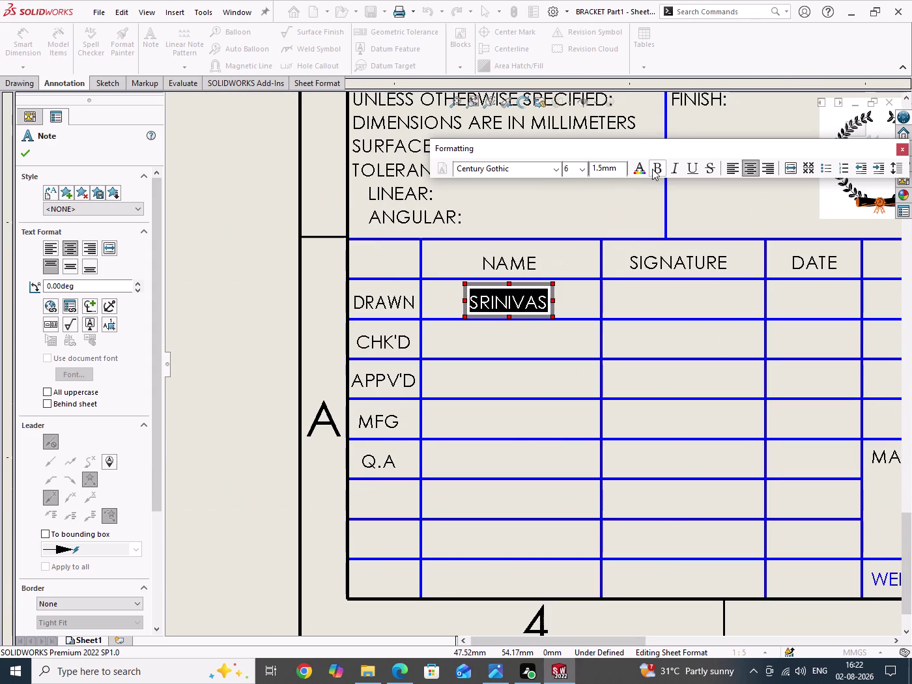
click(655, 168)
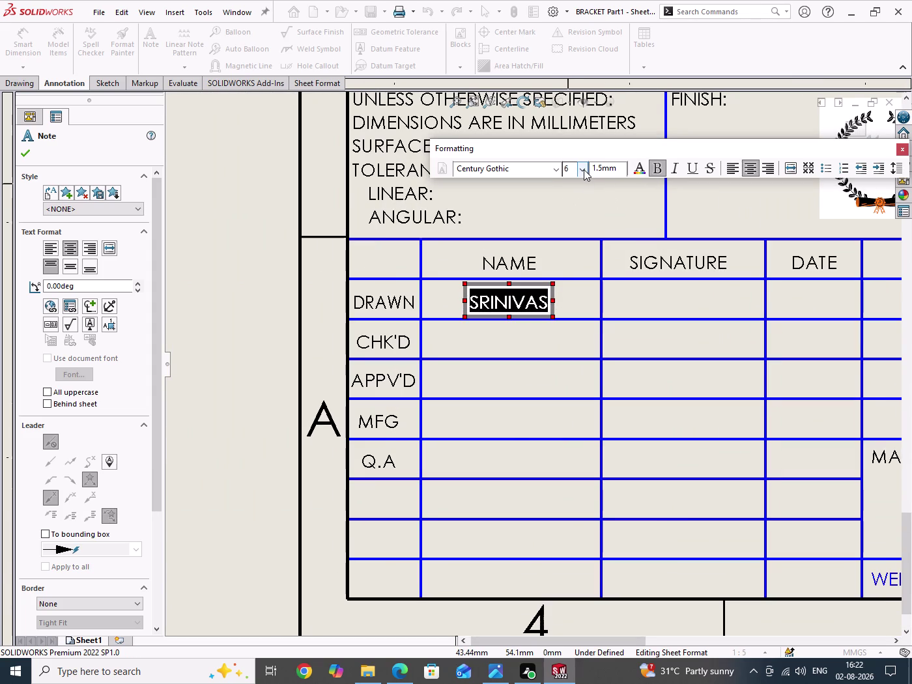
click(583, 170)
click(584, 169)
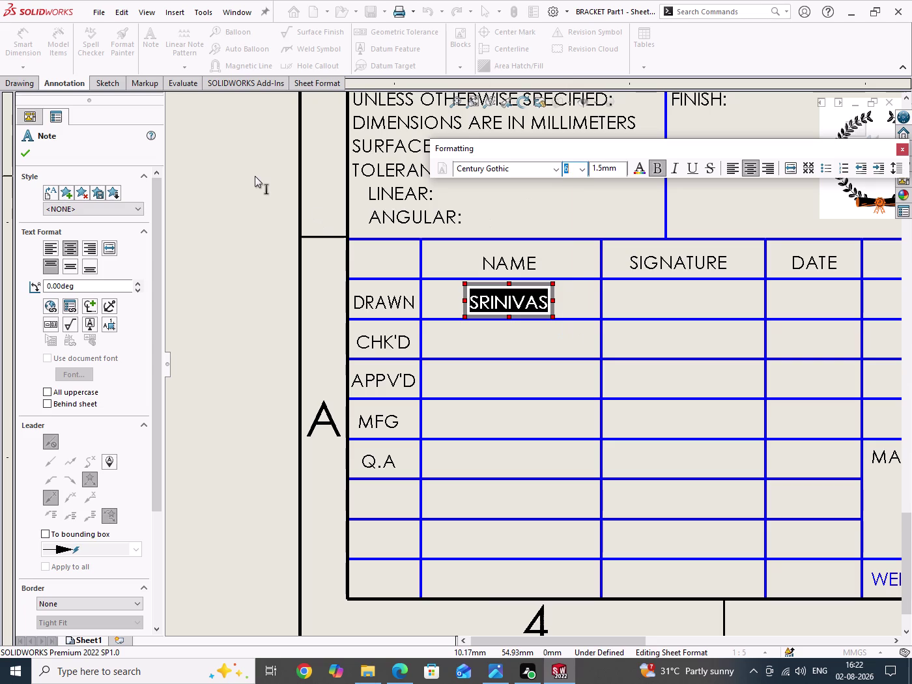
click(255, 176)
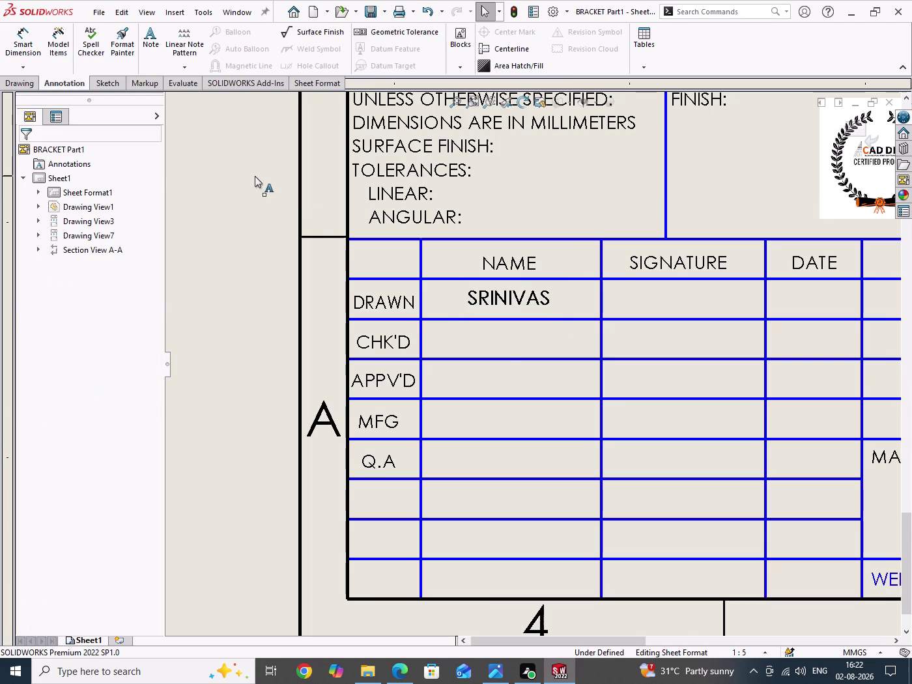
double_click(502, 342)
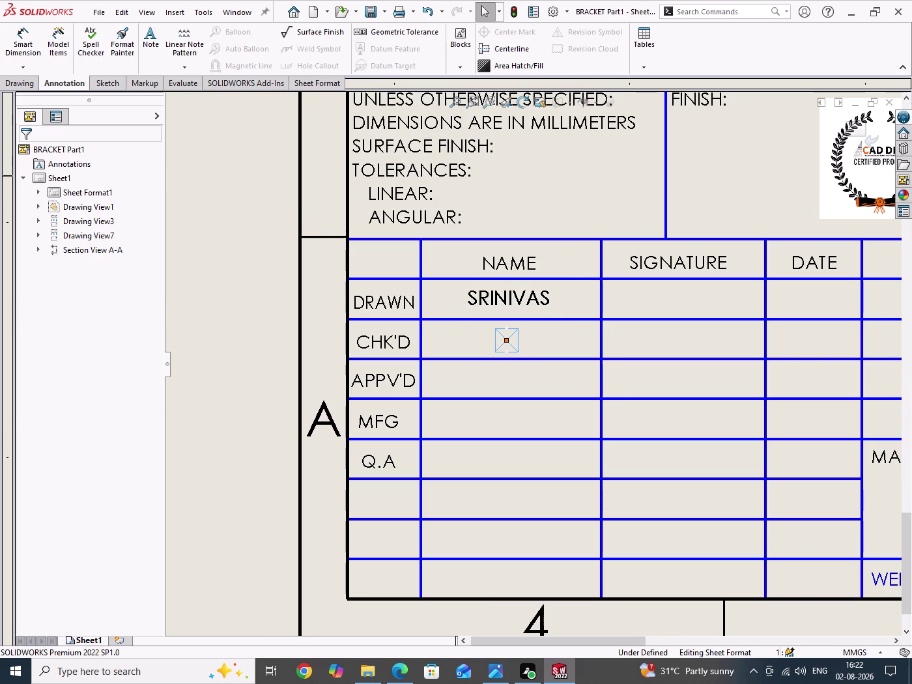
Type CADDESK in the CHK'D name cell and make it bold.
text(CA)
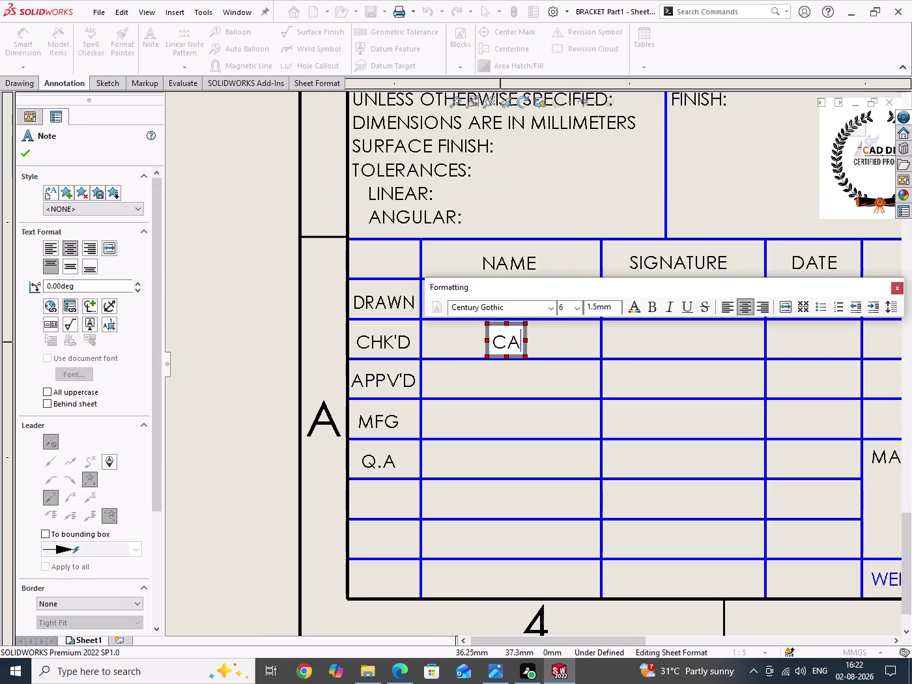
text(D)
text(DES)
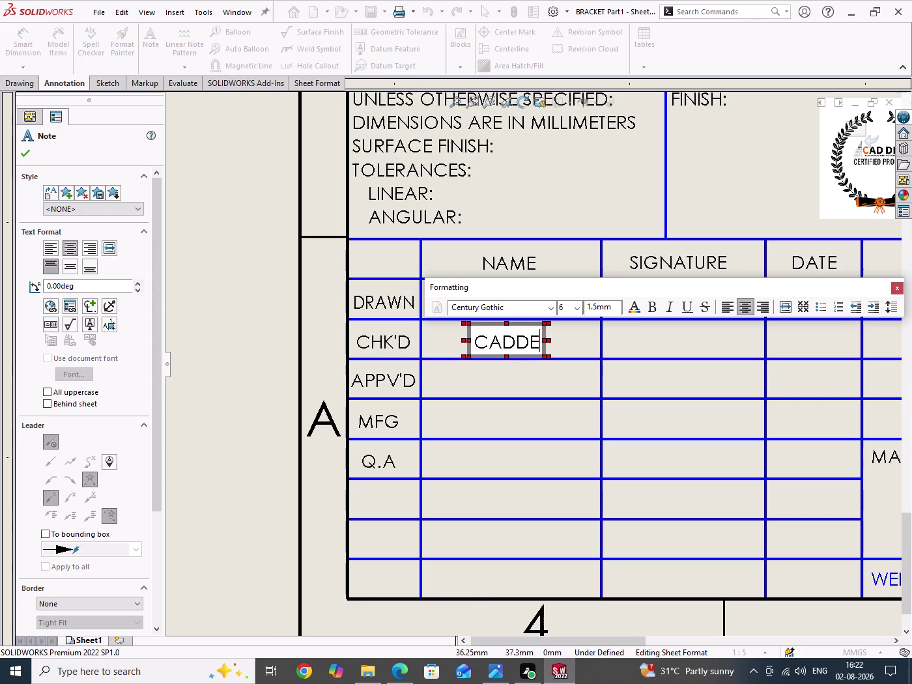
key(k)
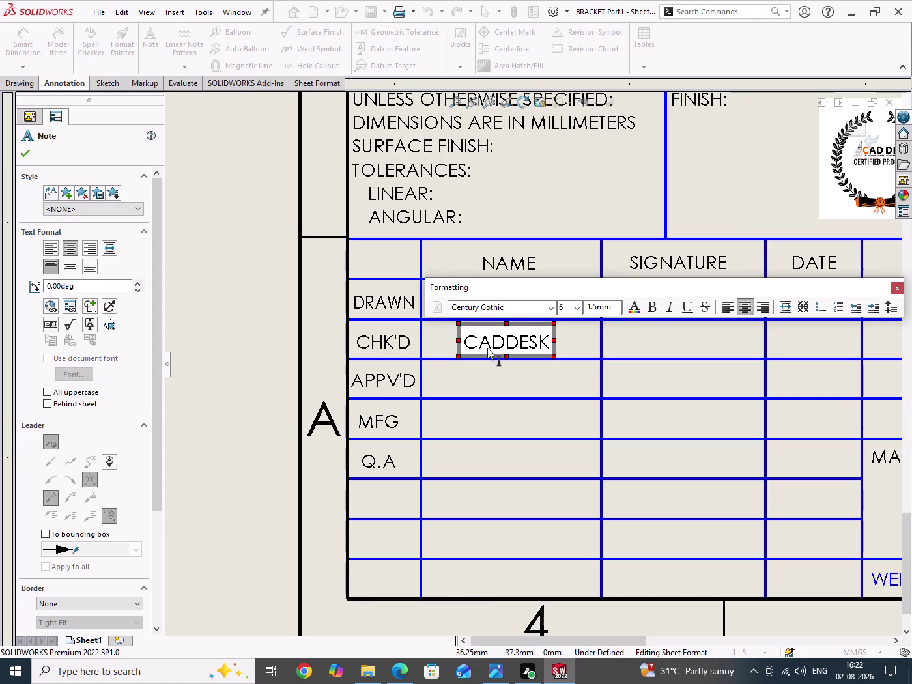
drag(547, 342, 466, 344)
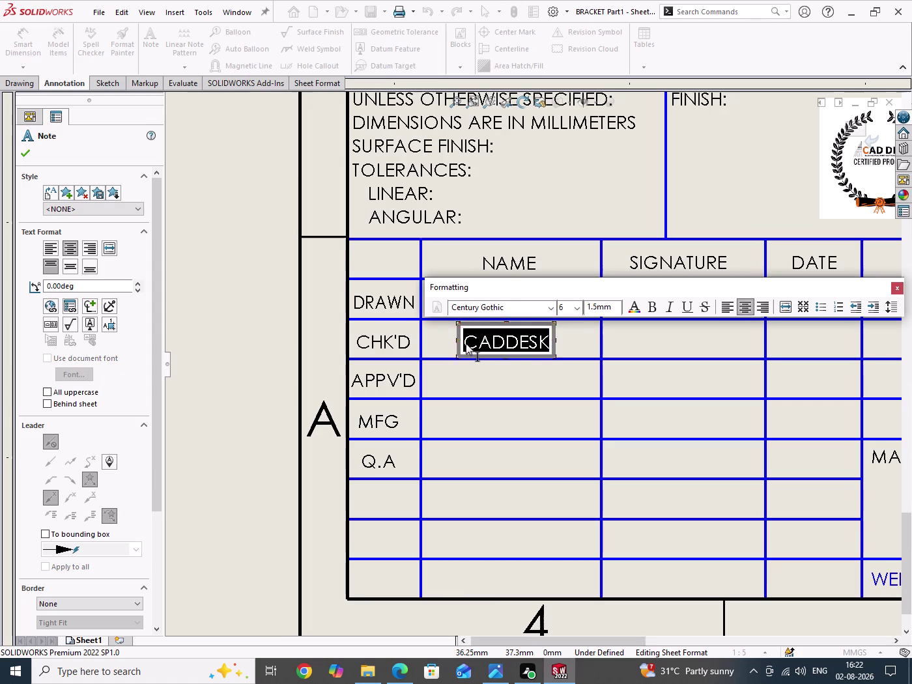
click(652, 309)
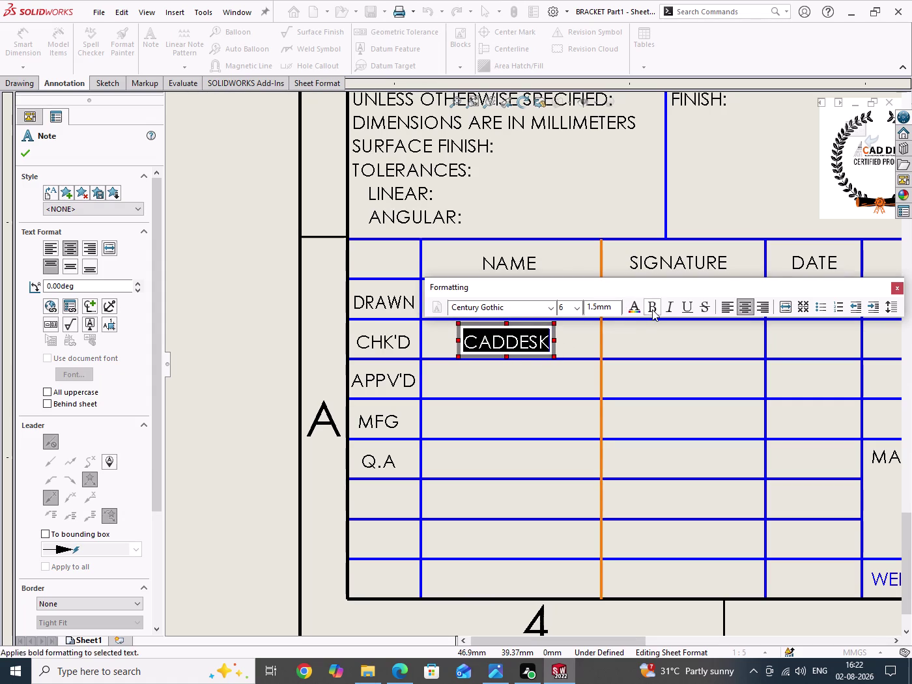
Colour the first C and final K of the CHK'D CADDESK red.
drag(480, 342, 469, 347)
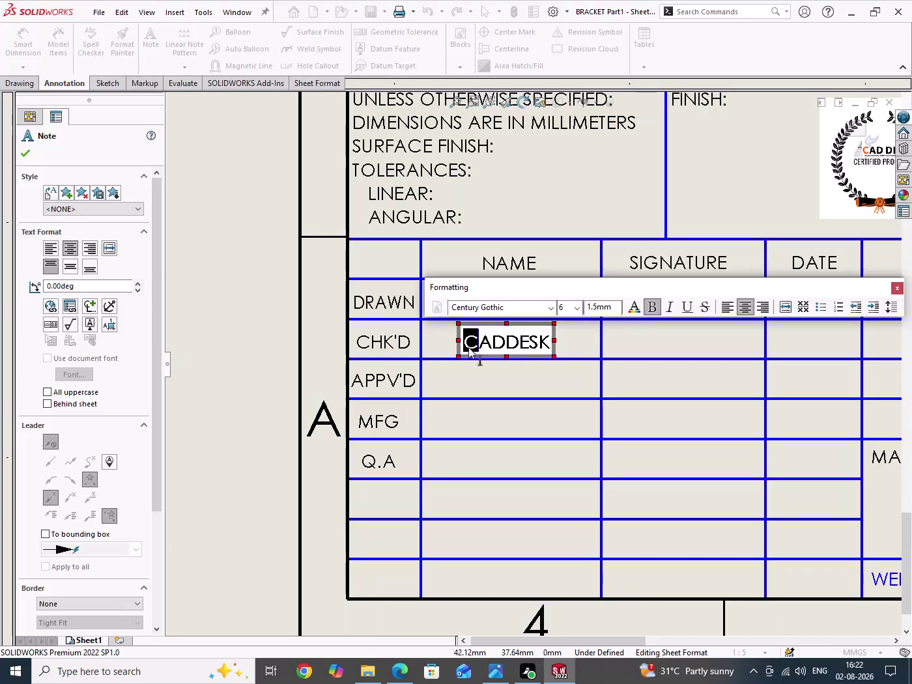
click(633, 308)
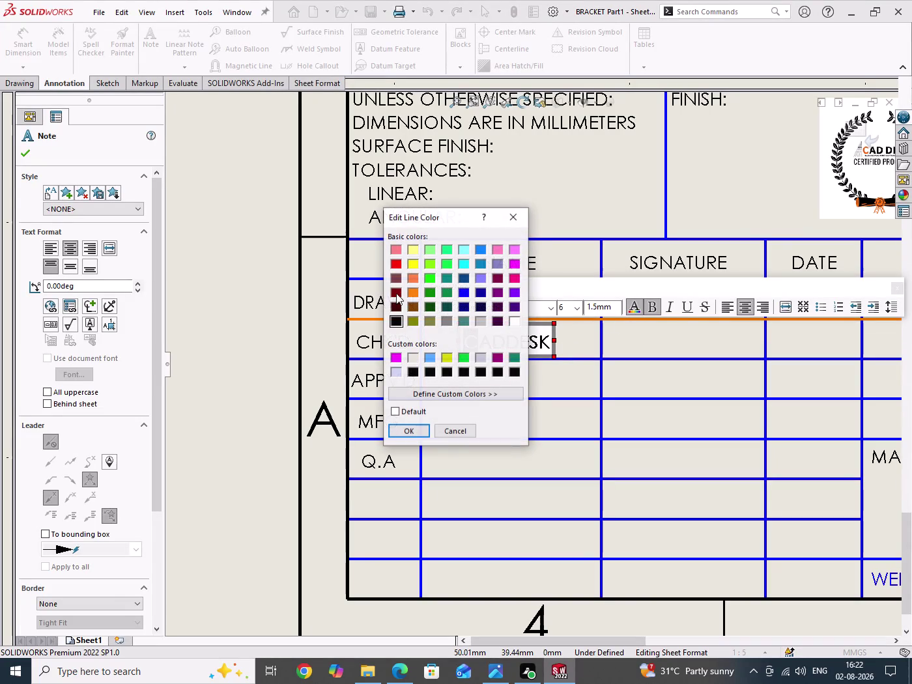
click(397, 266)
click(416, 431)
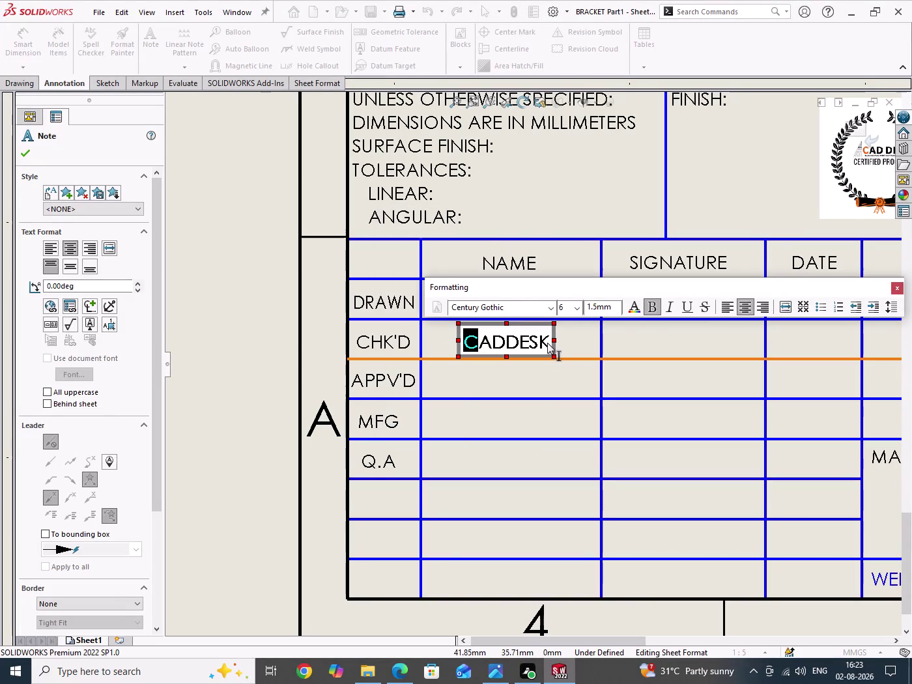
drag(547, 343, 541, 345)
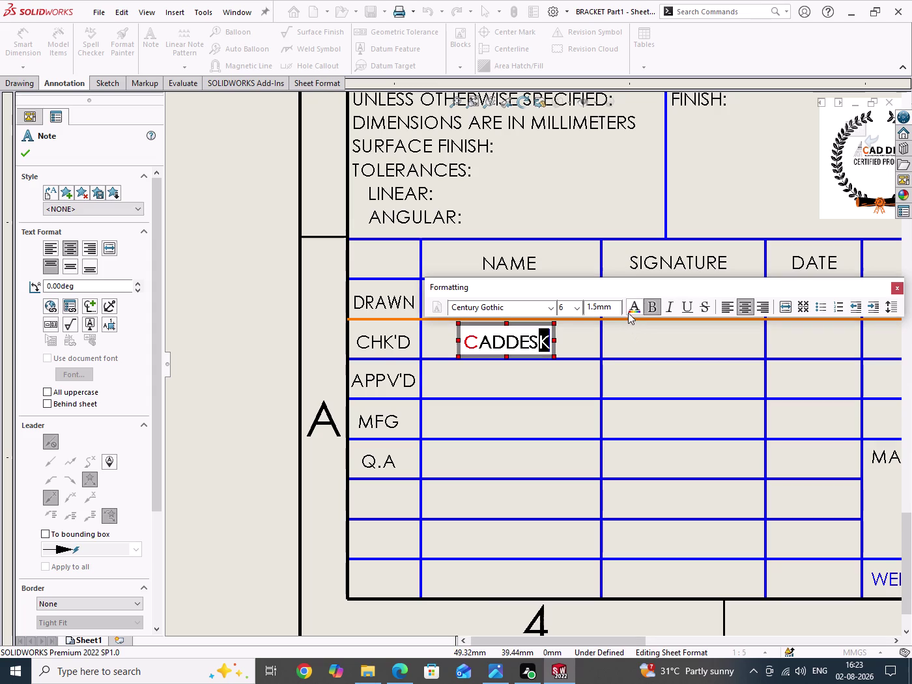
click(629, 311)
click(395, 264)
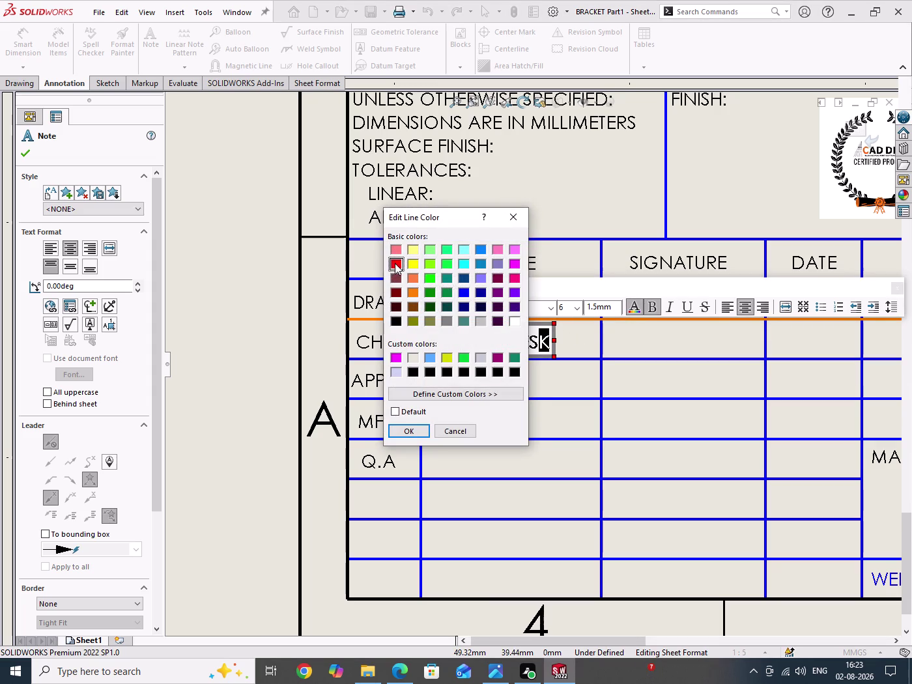
click(410, 432)
click(245, 272)
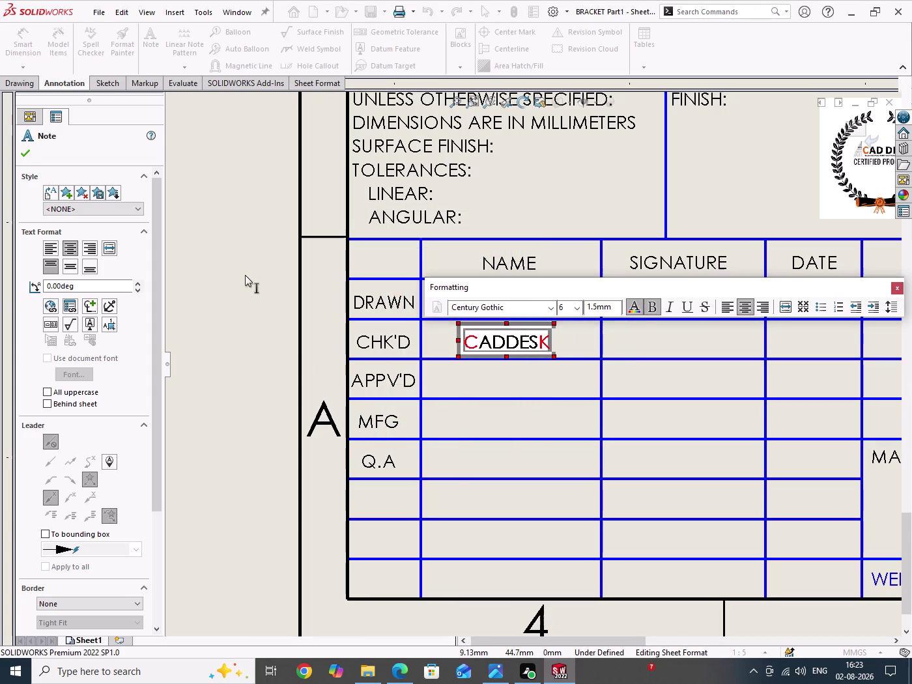
drag(249, 282, 254, 439)
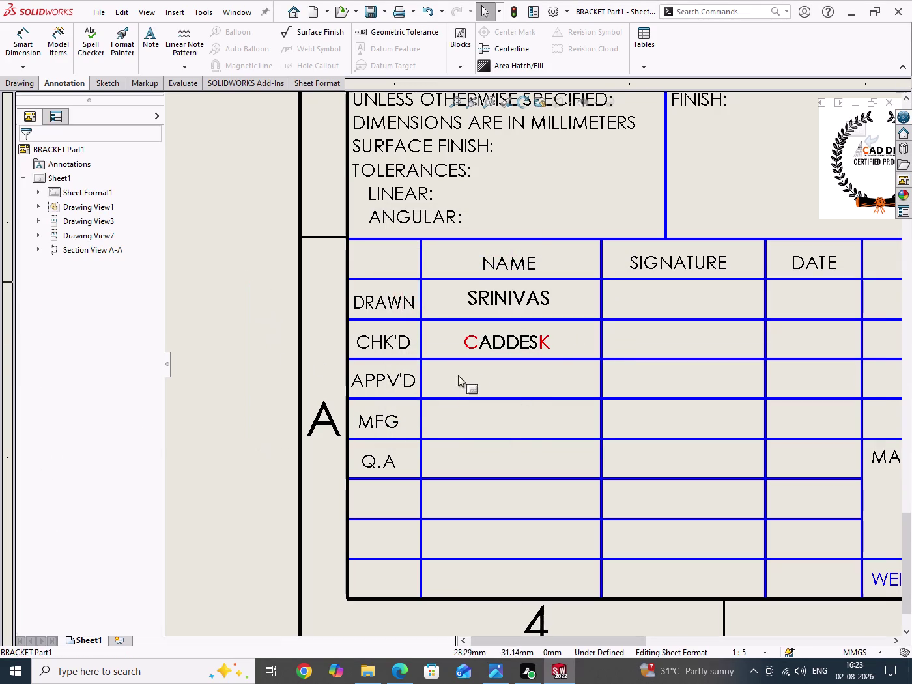
double_click(504, 381)
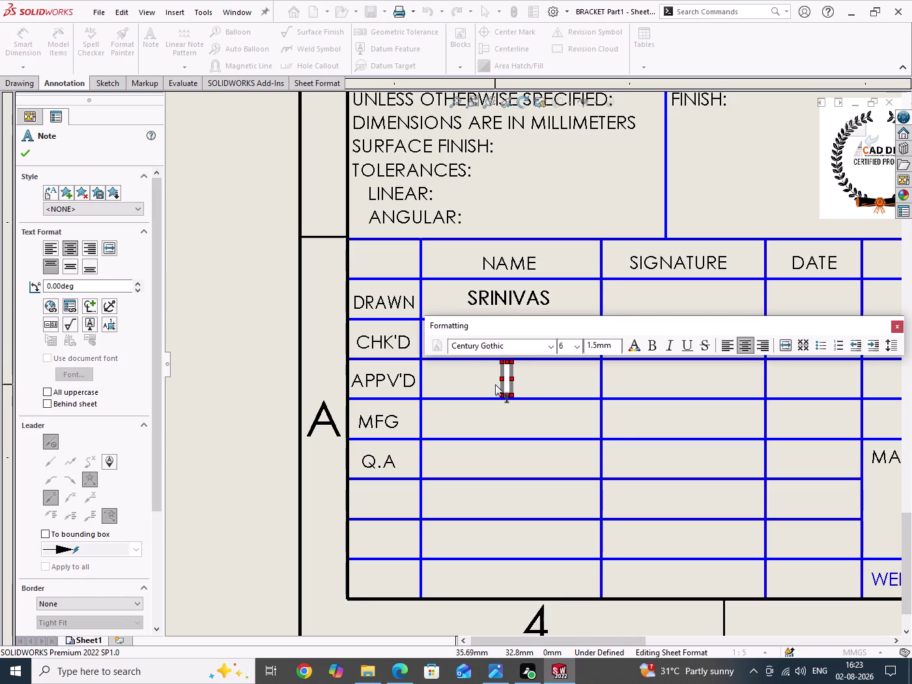
Type CADDESK in the APPV'D name cell and make it bold.
text(CAD)
key(d)
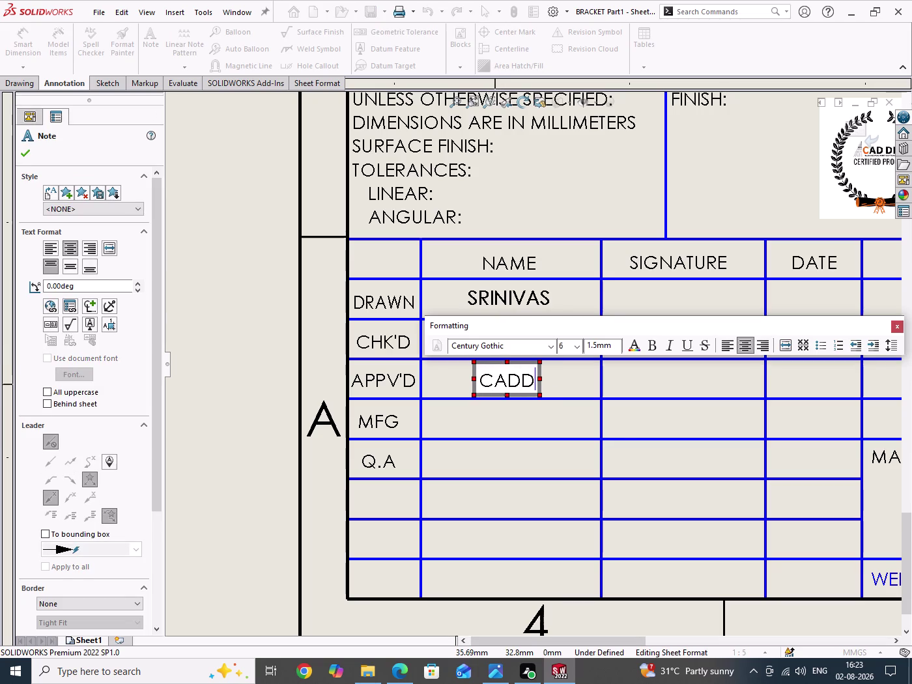
text(ESK)
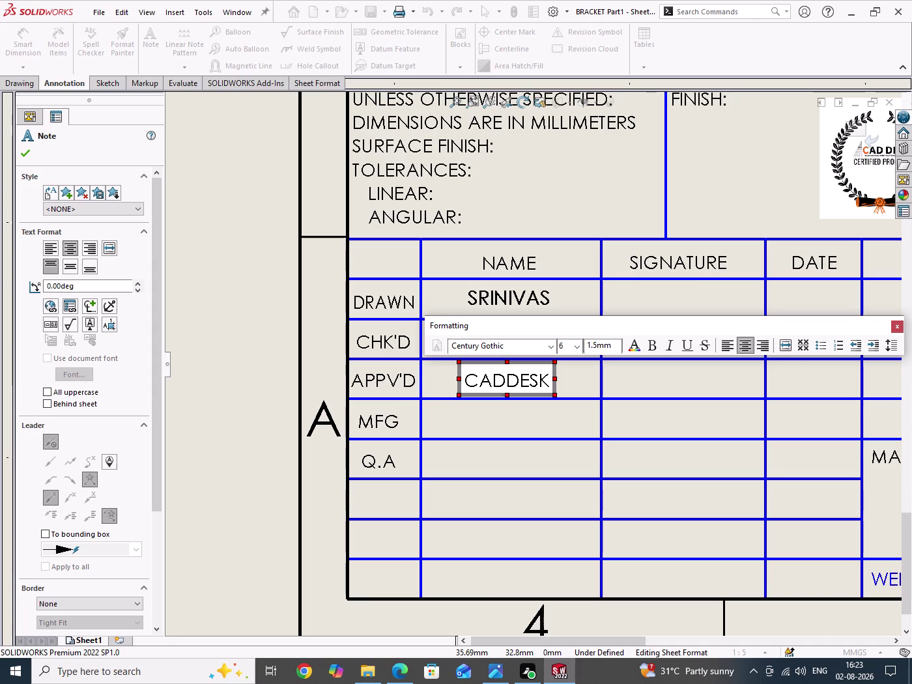
drag(547, 381, 484, 383)
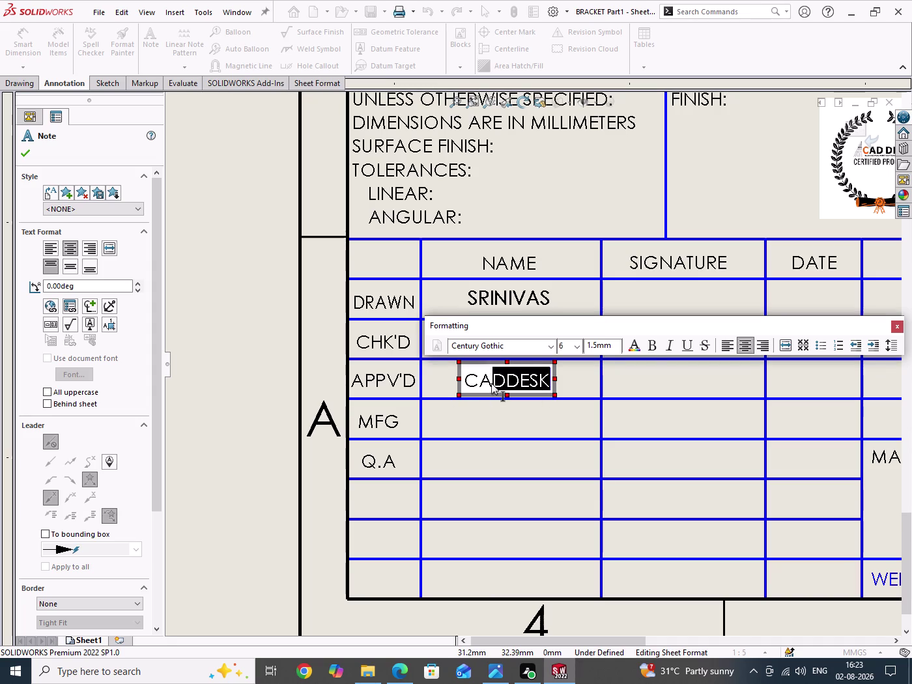
drag(483, 383, 463, 383)
click(646, 348)
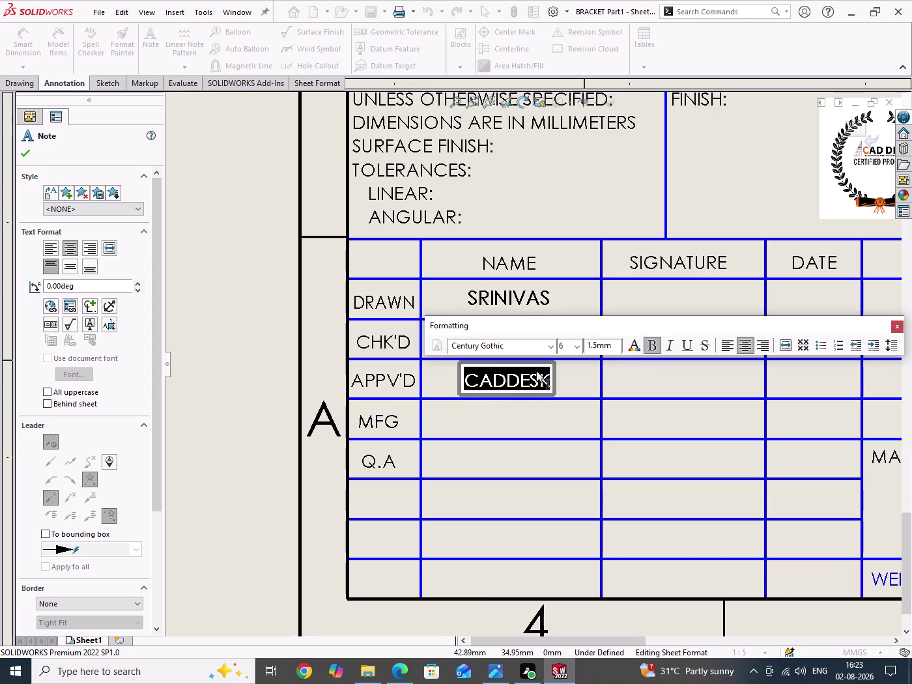
Turn the first C and final K of the APPV'D CADDESK red and close the note.
click(474, 381)
drag(474, 381, 460, 383)
click(627, 347)
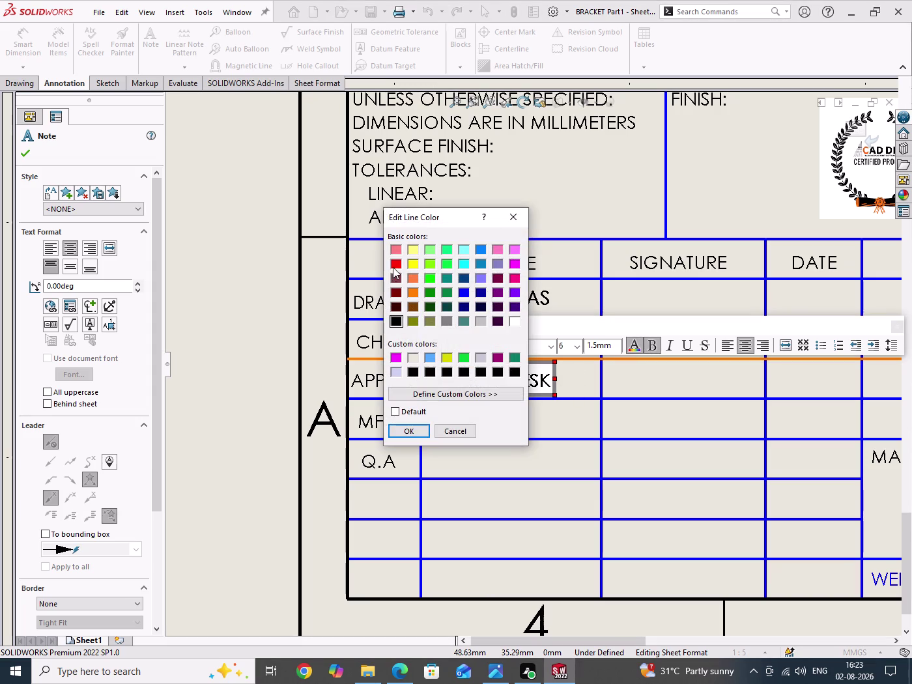
click(393, 265)
click(408, 432)
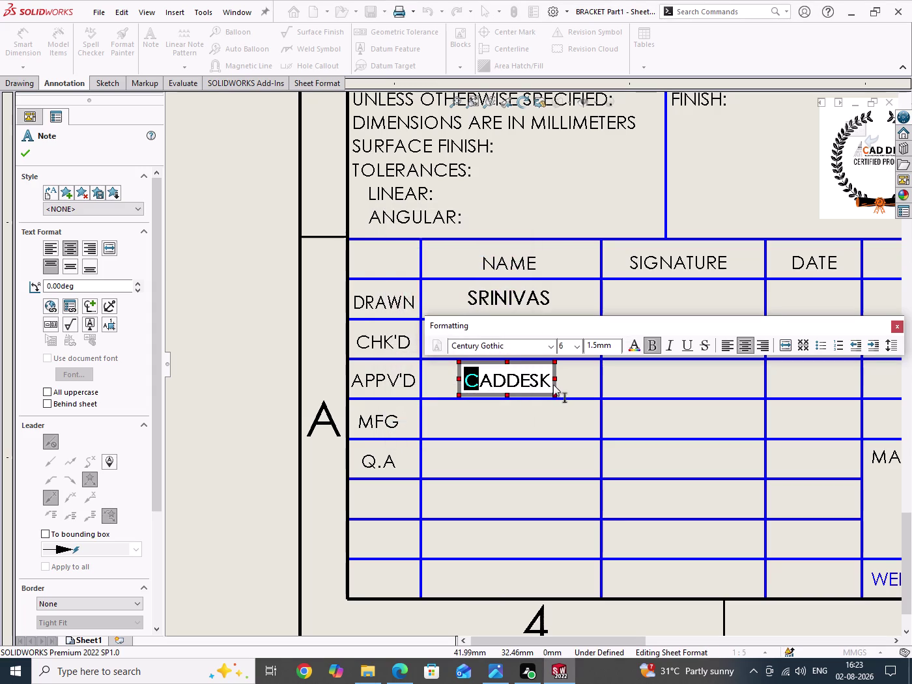
click(548, 380)
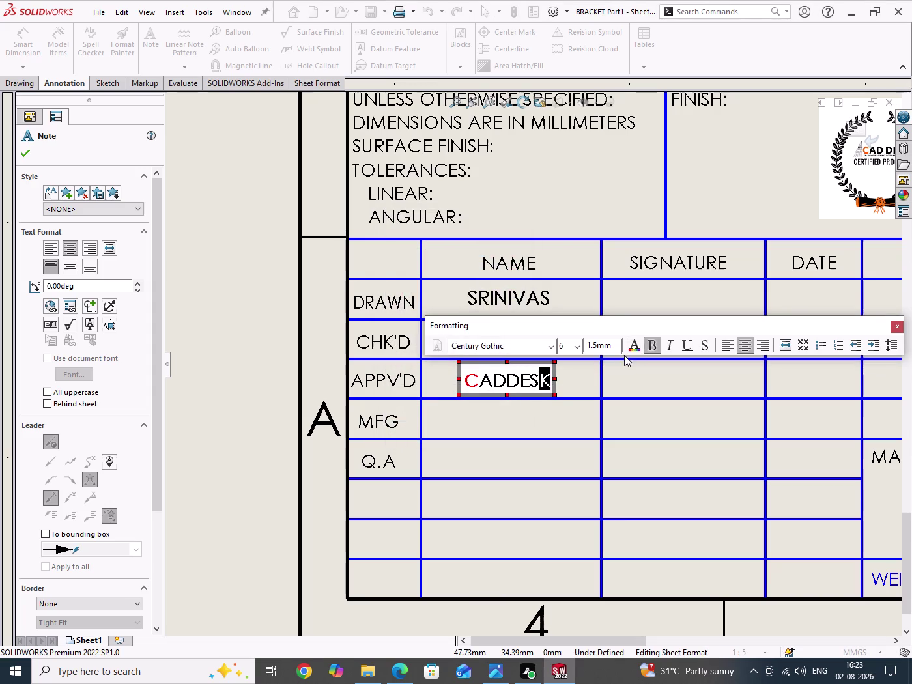
click(633, 349)
click(395, 266)
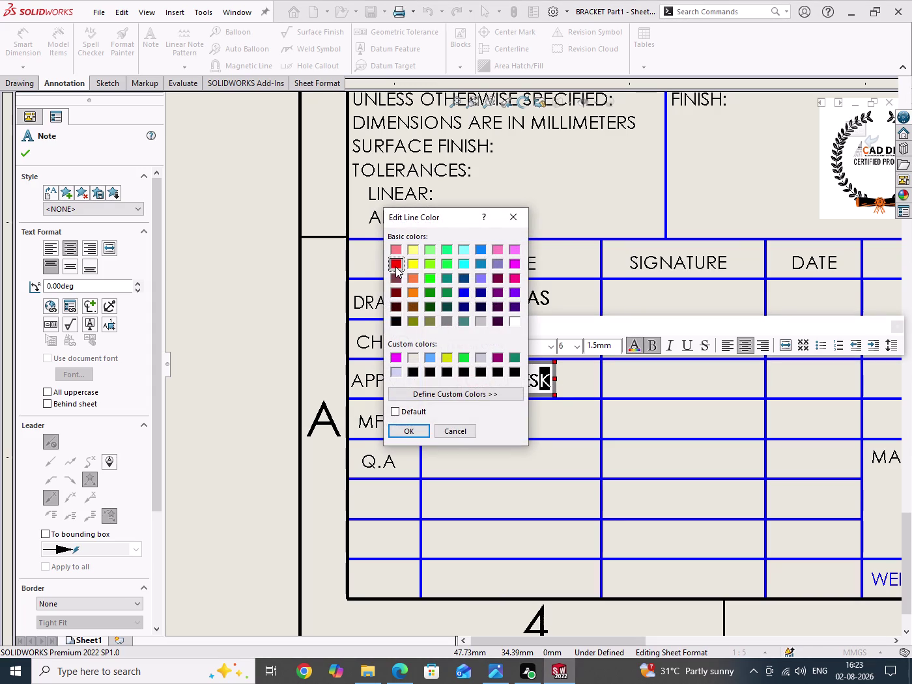
click(408, 434)
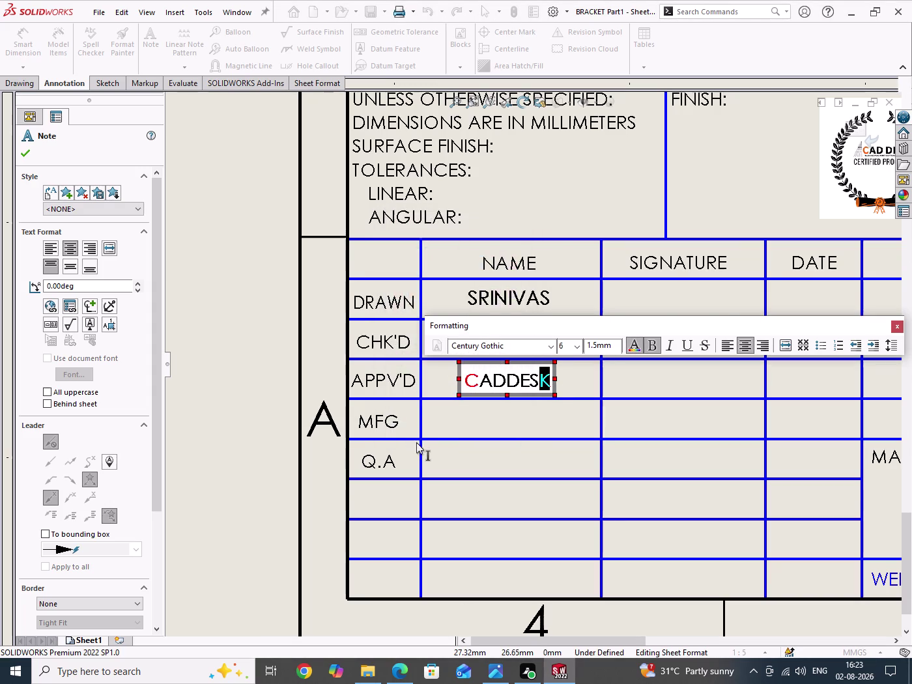
scroll(up, 3)
click(357, 389)
scroll(up, 3)
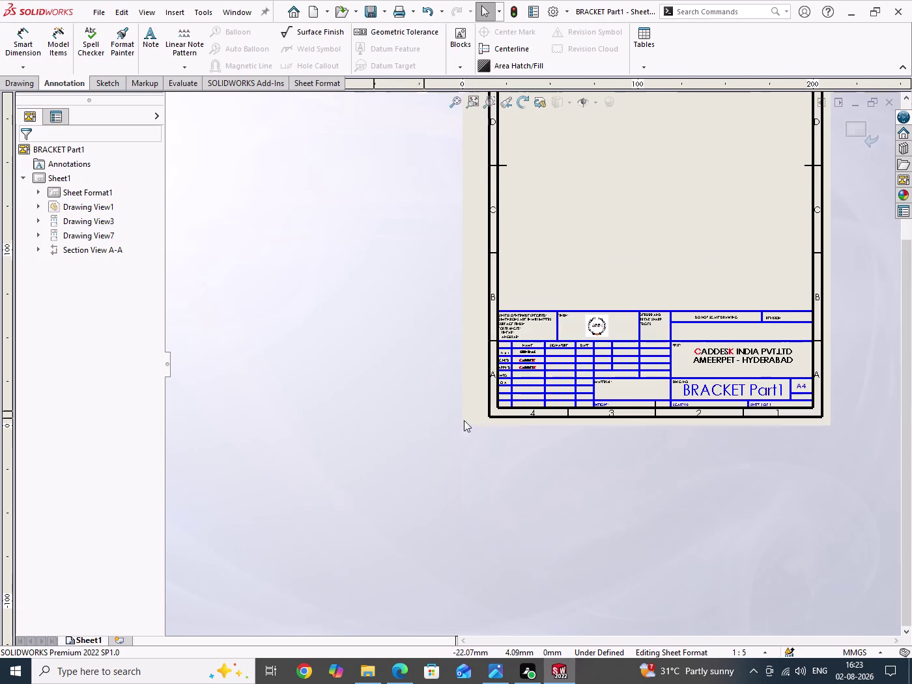
Save the updated drawing and finish editing the sheet format.
scroll(down, 3)
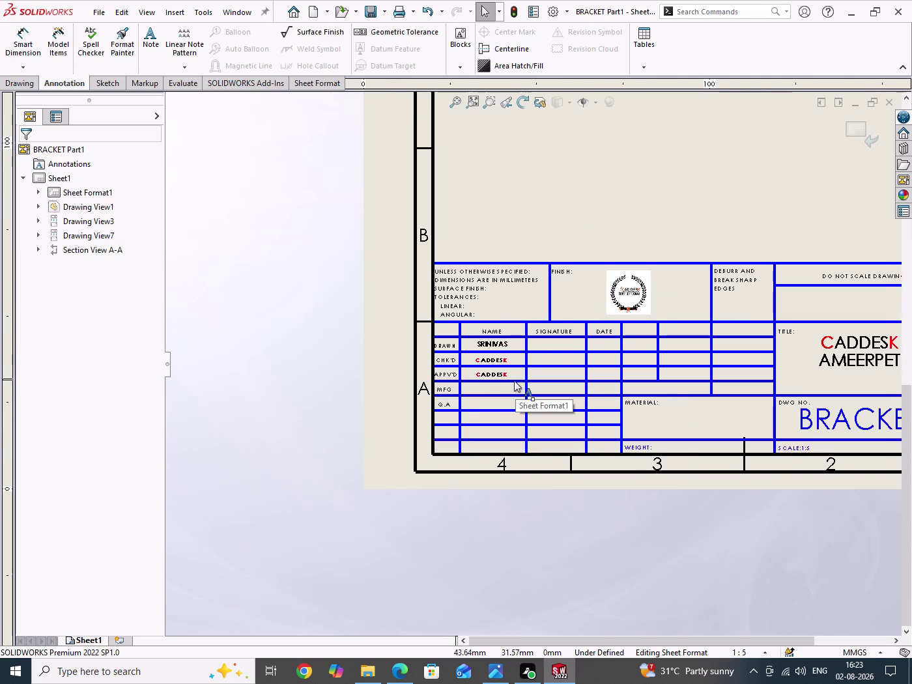
key(ctrl+s)
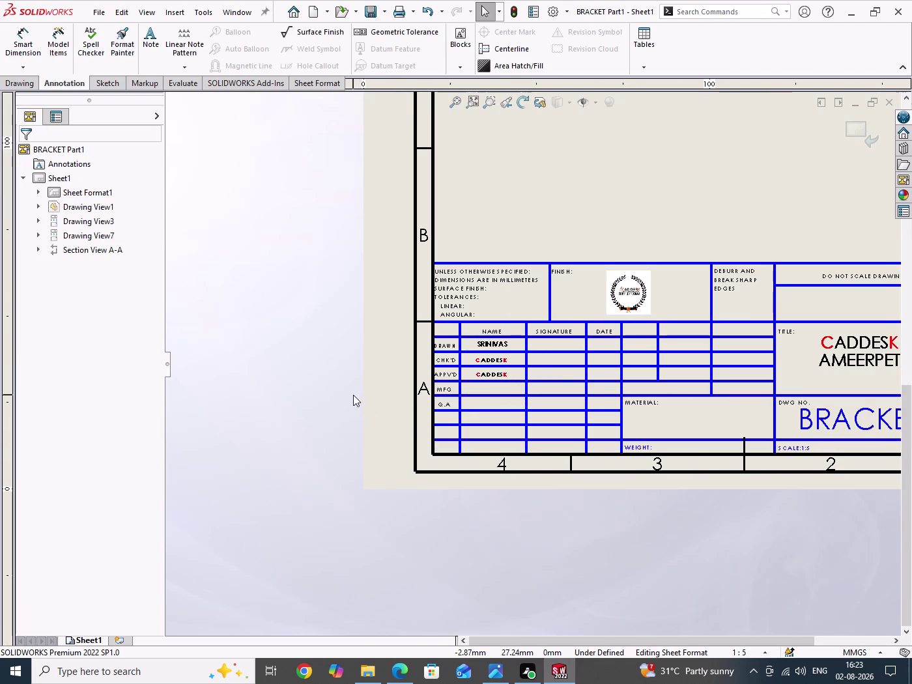
scroll(up, 3)
scroll(up, 3)
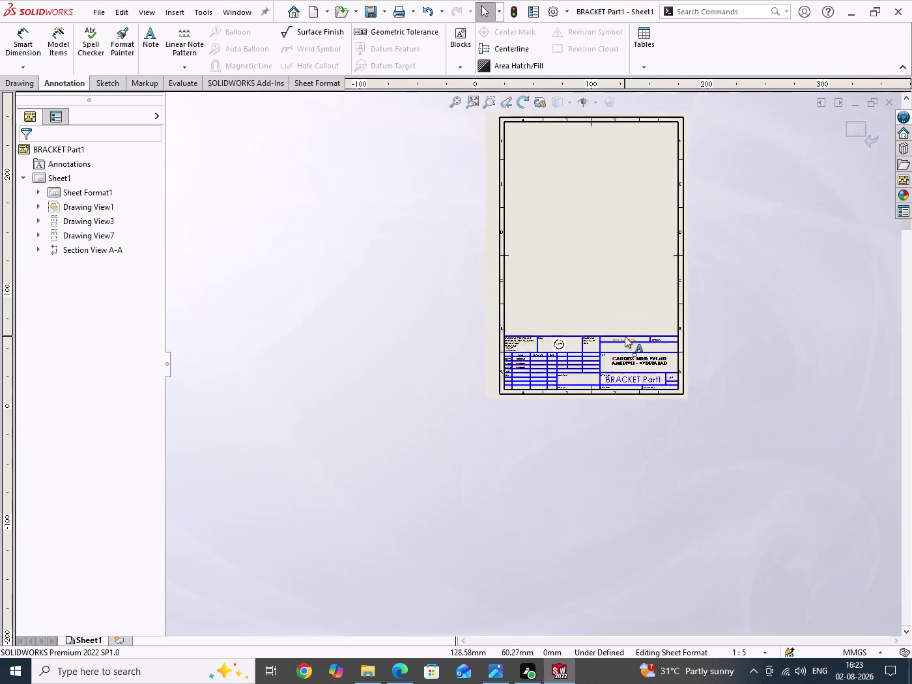
scroll(up, 3)
scroll(down, 3)
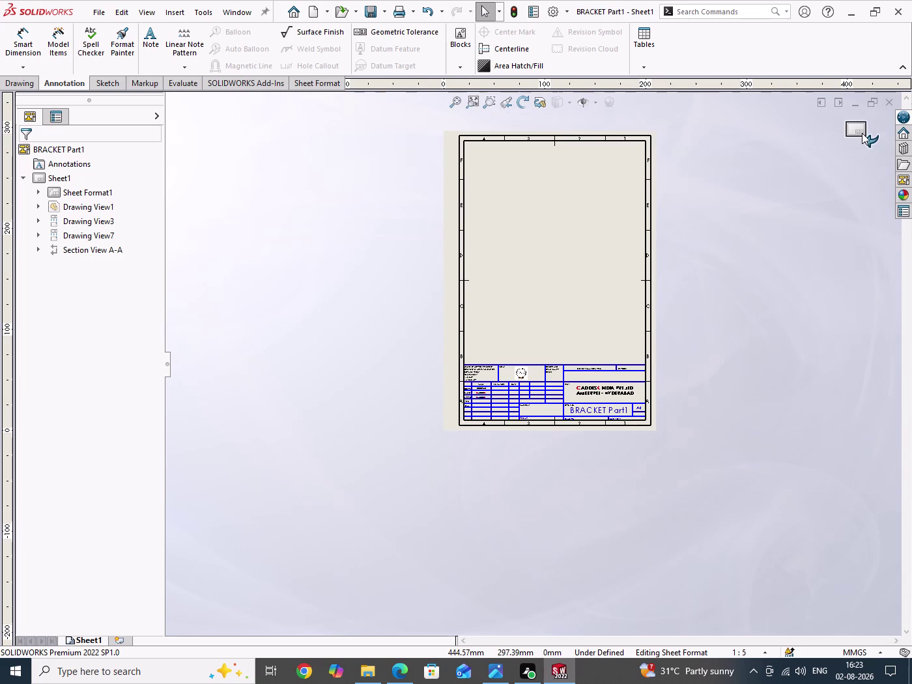
click(862, 133)
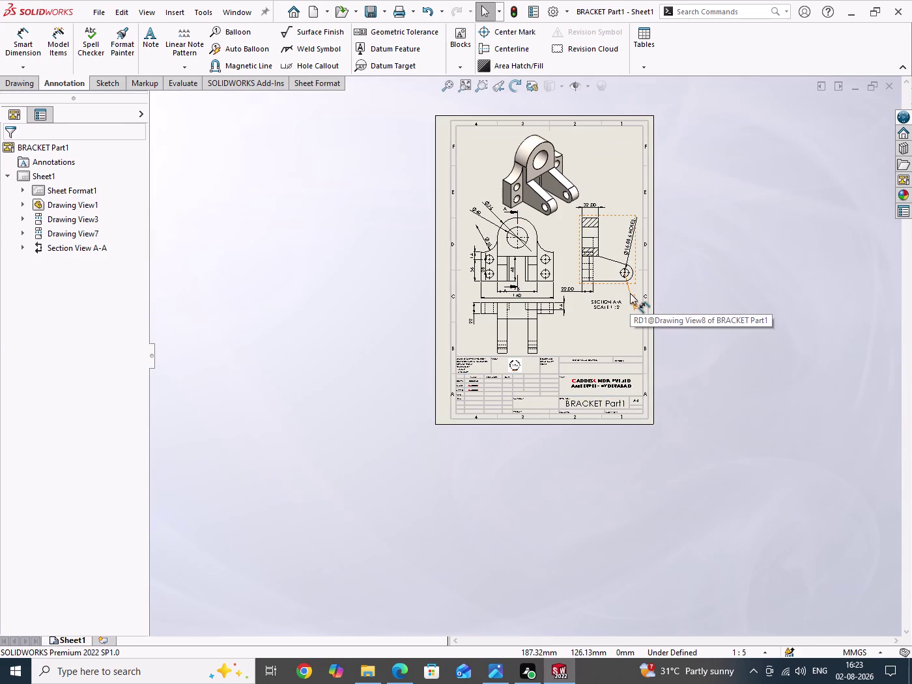
Fit the full BRACKET Part1 sheet in view and save the drawing again.
scroll(up, 3)
scroll(down, 3)
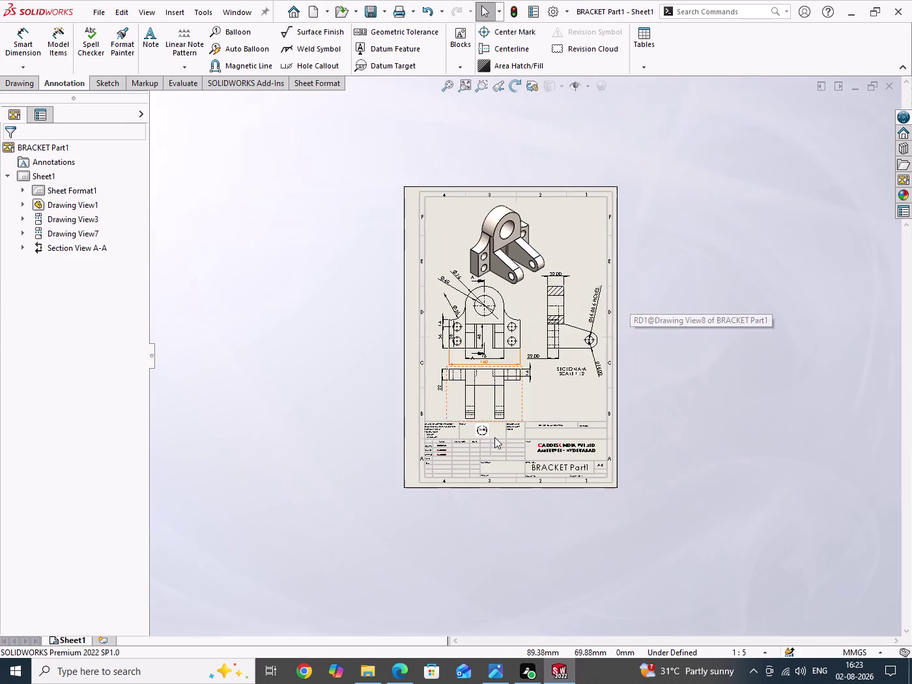
scroll(down, 3)
scroll(down, 3)
scroll(down, 3)
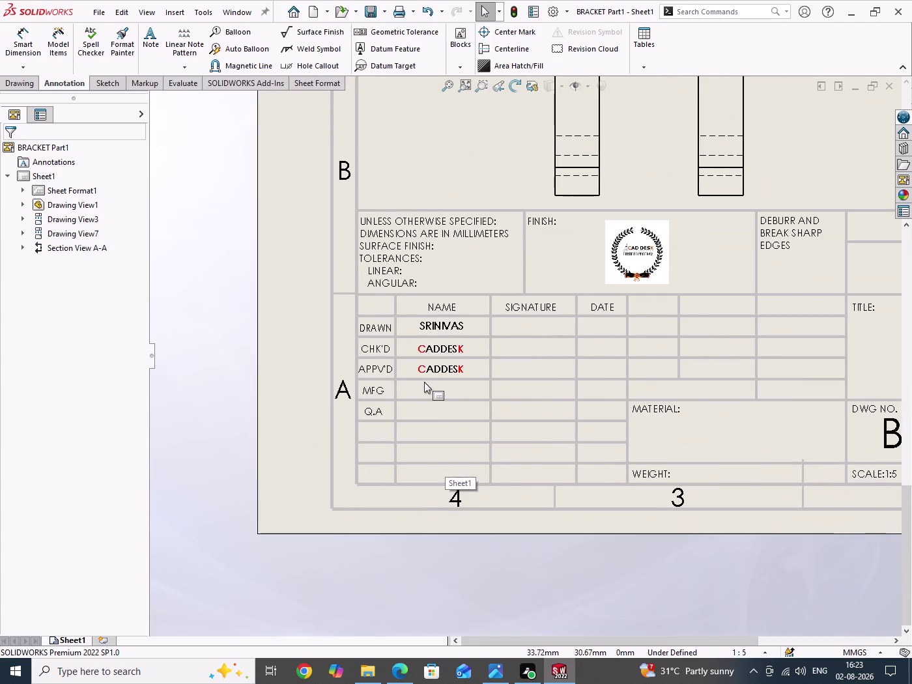
scroll(up, 3)
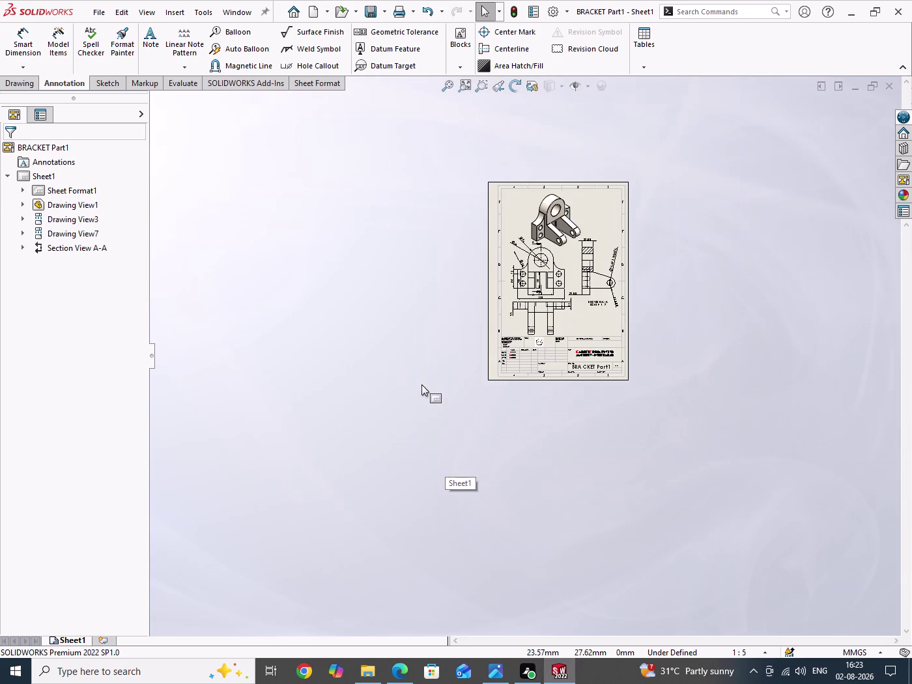
scroll(down, 3)
drag(678, 237, 697, 379)
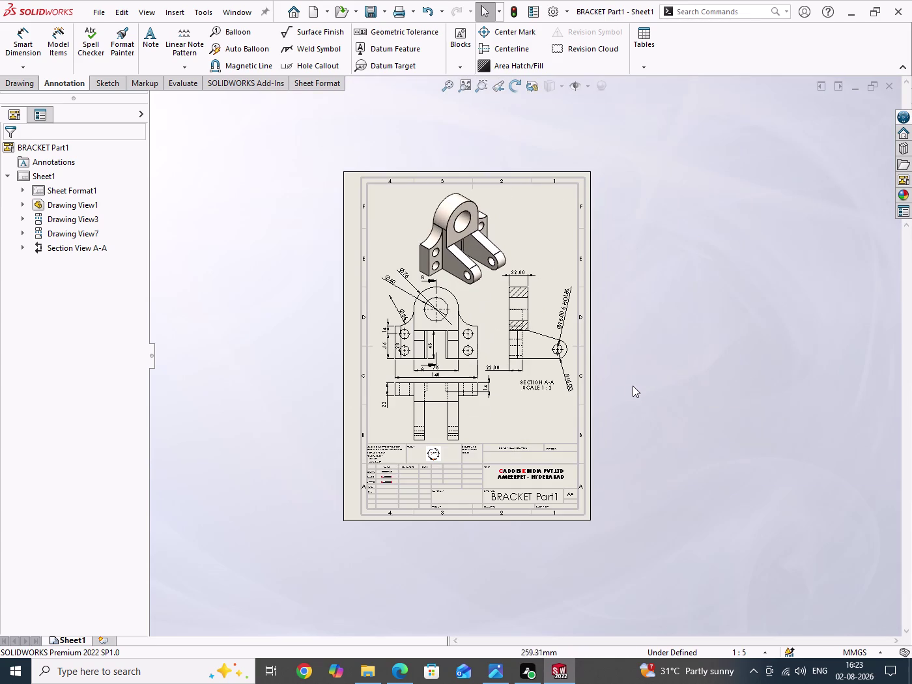
key(ctrl+s)
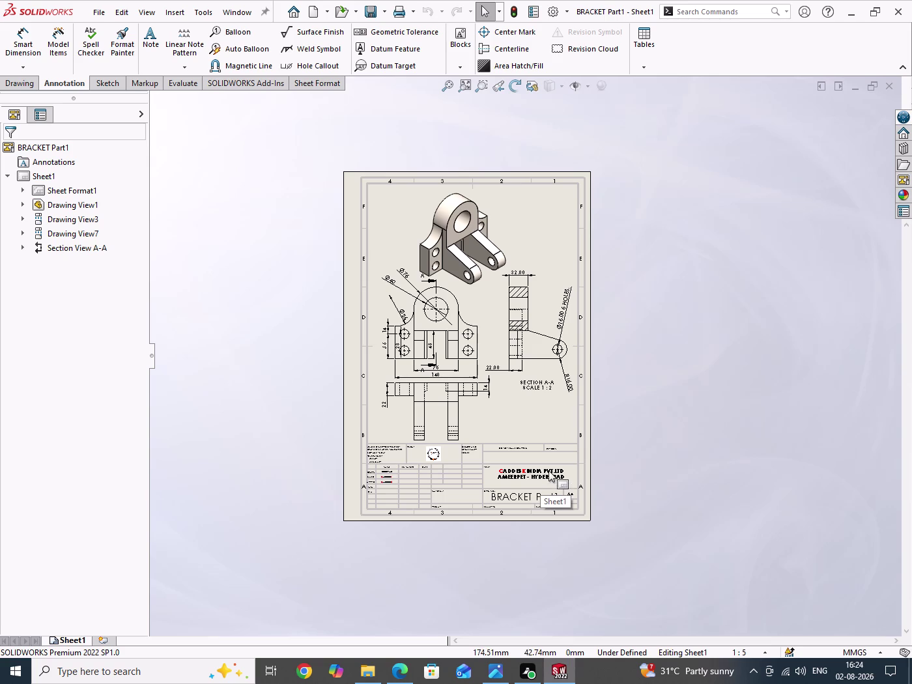
drag(670, 310, 724, 496)
key(ctrl+s)
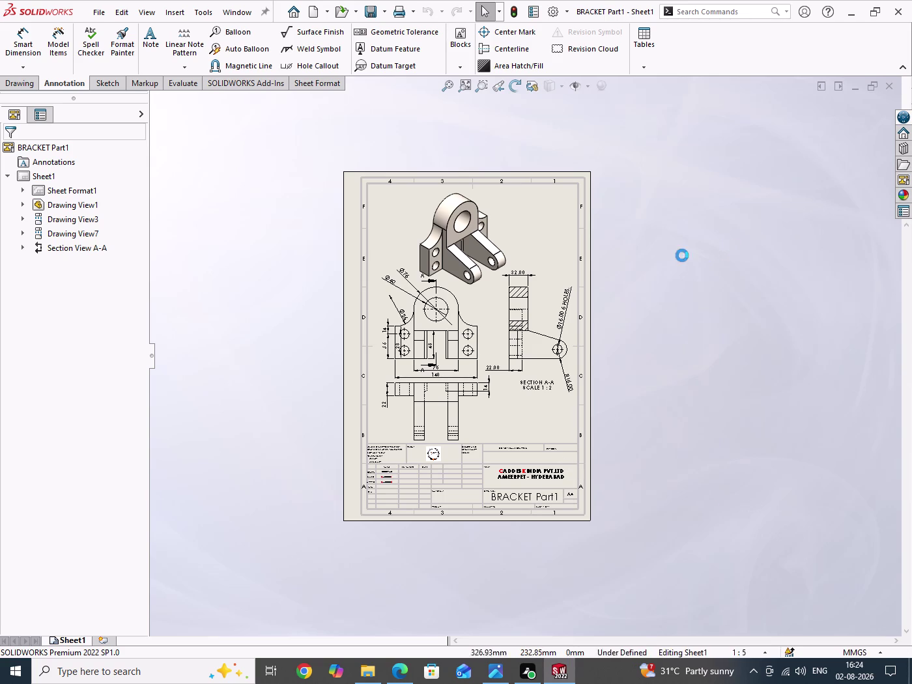
click(414, 14)
Preview the drawing sheet and print it with Microsoft Print to PDF.
click(417, 29)
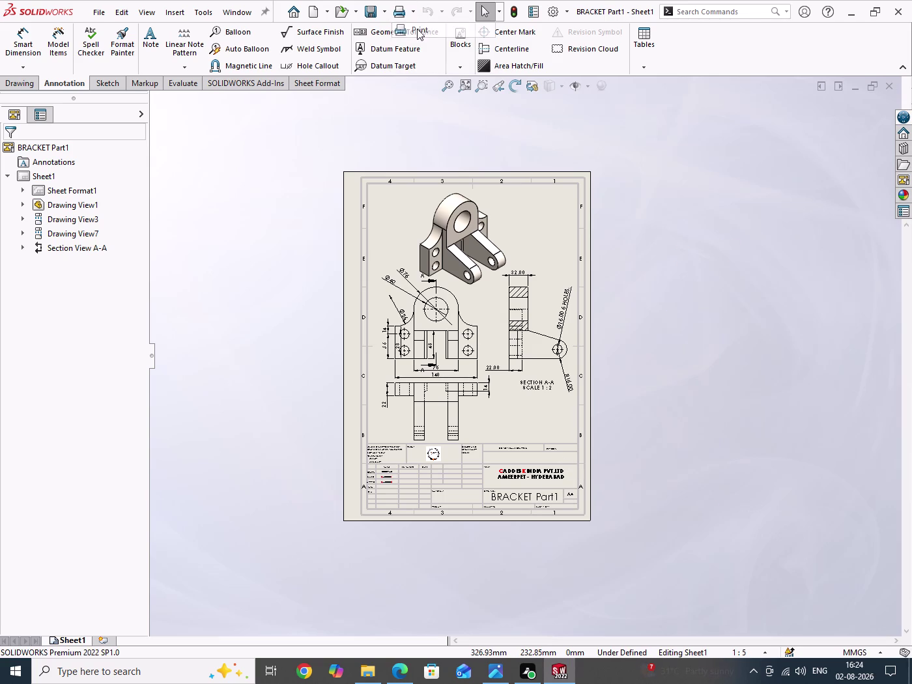
click(572, 251)
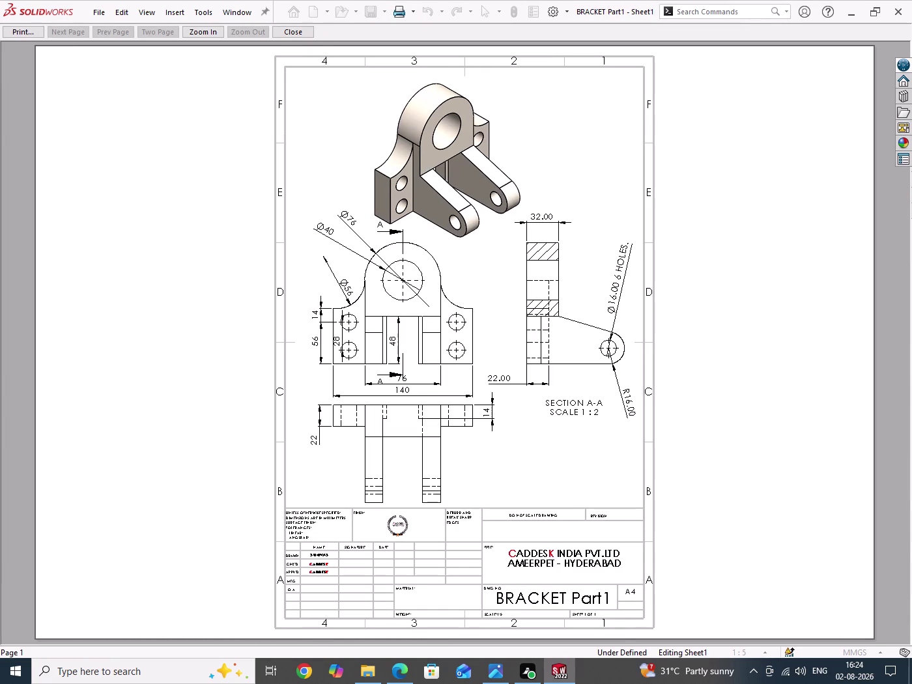
click(26, 33)
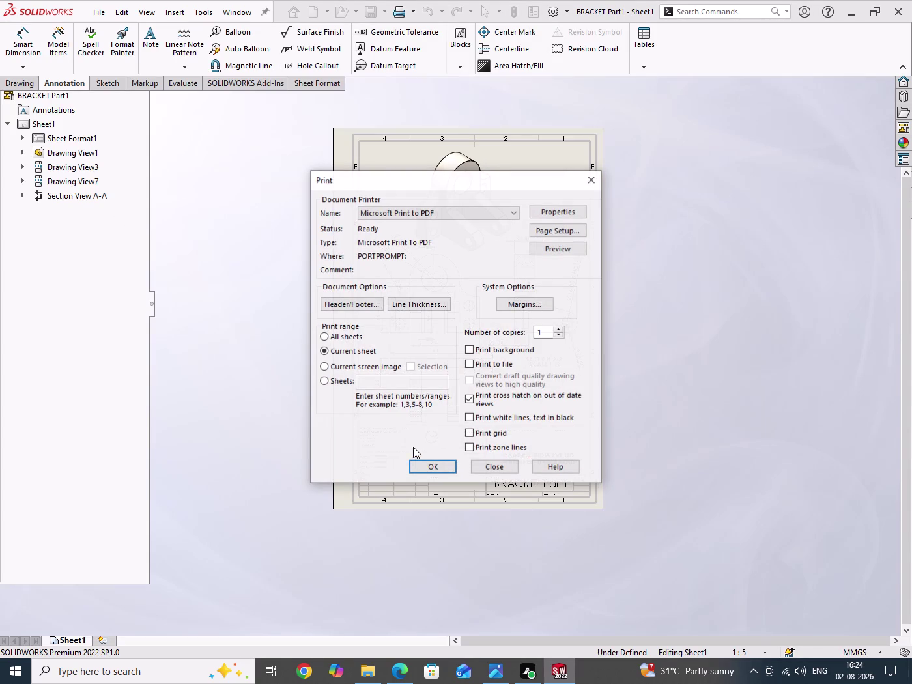
click(421, 466)
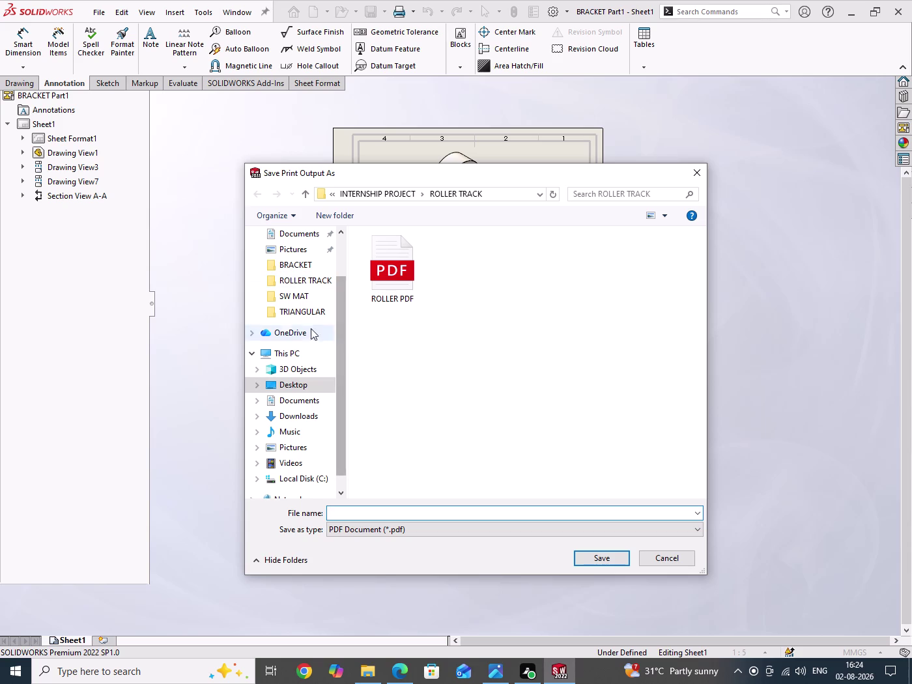
Save the PDF as 'BRACKET' in the internship project's BRACKET folder.
double_click(291, 270)
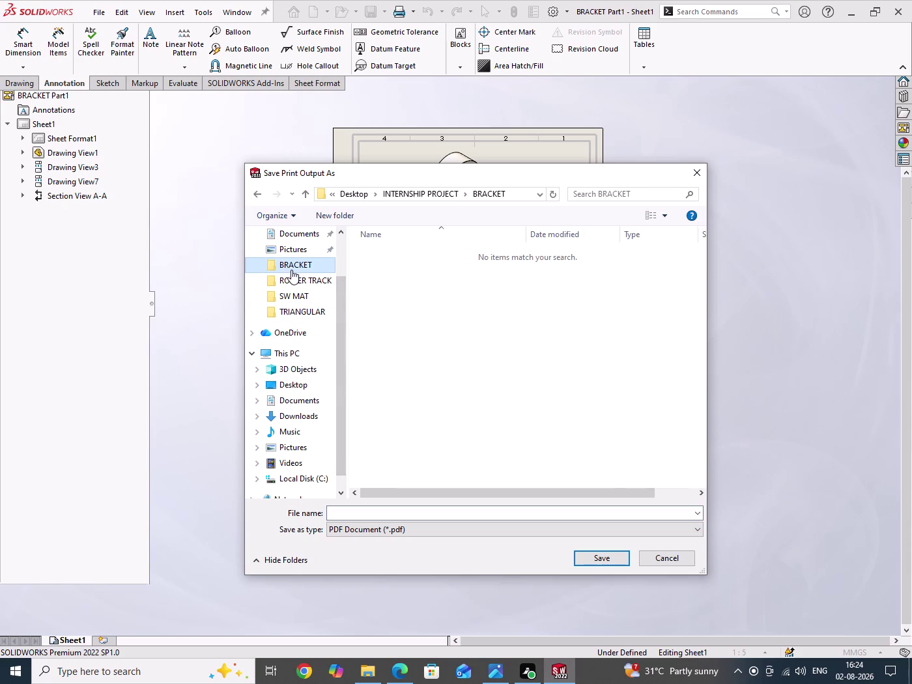
click(440, 356)
click(344, 515)
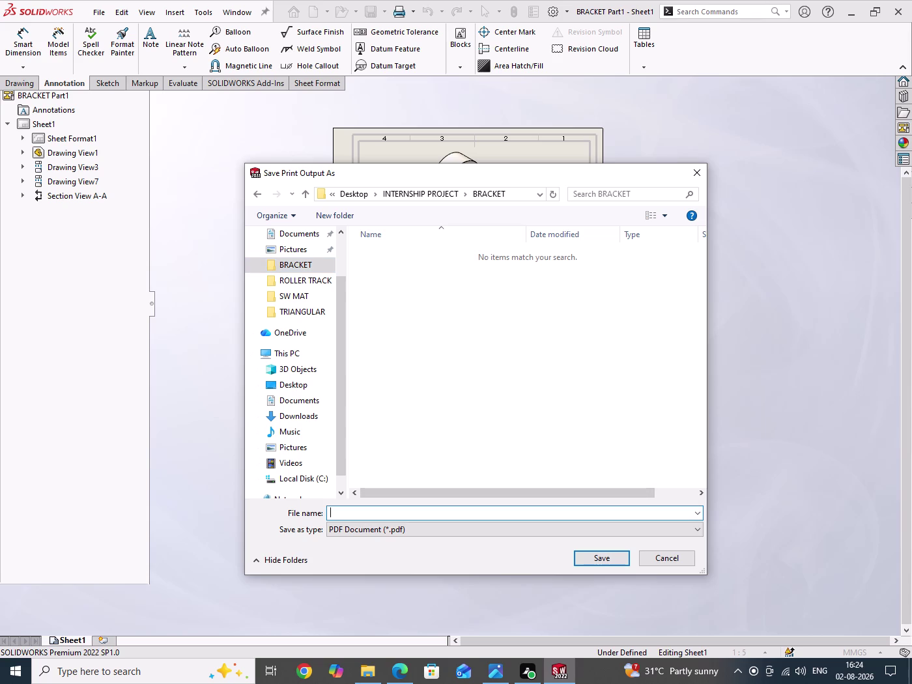
text(BRA)
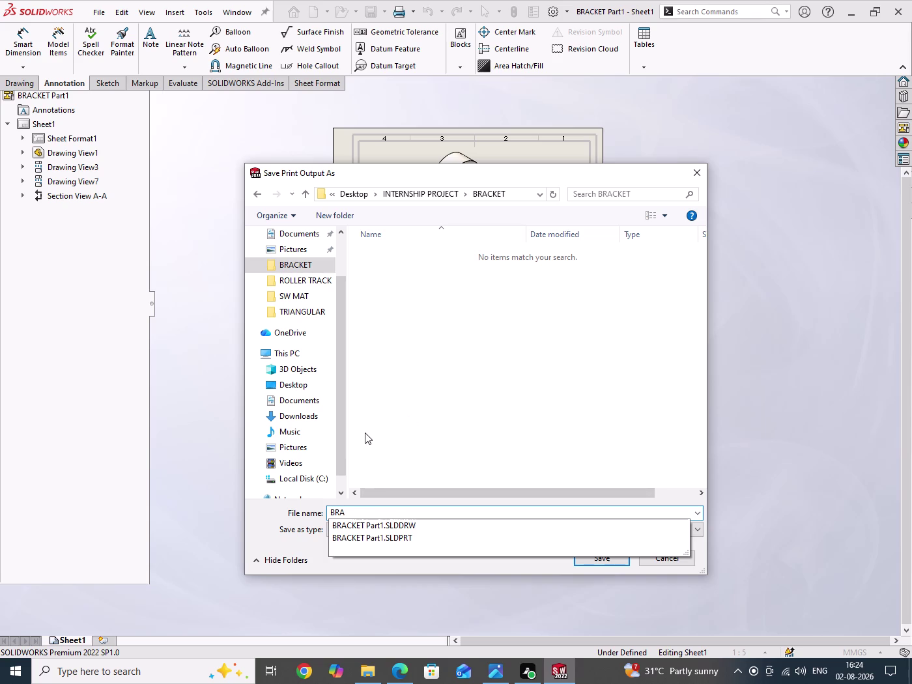
text(CKE)
text(T)
key(period)
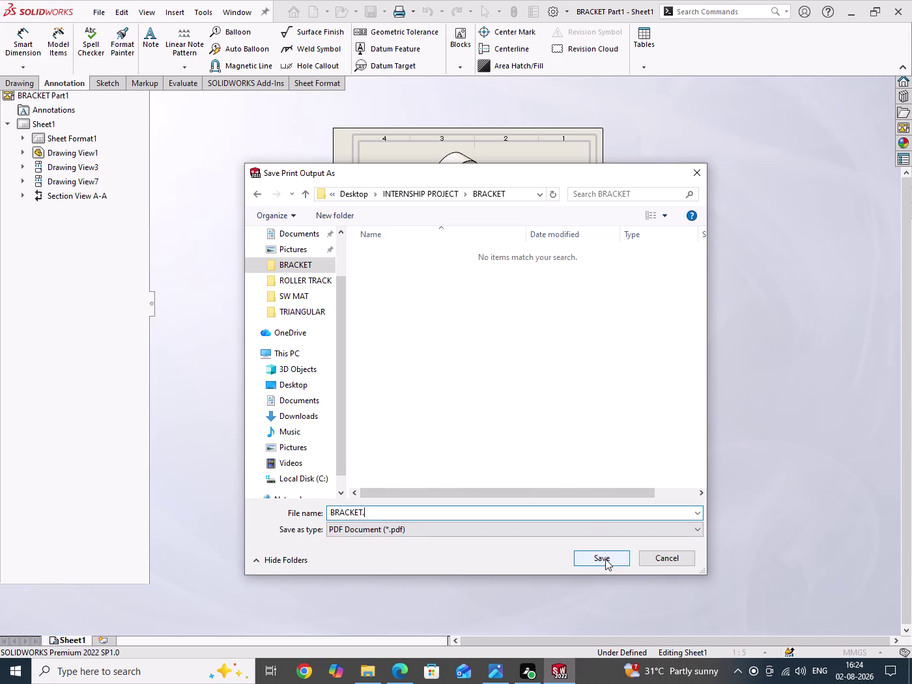
click(605, 559)
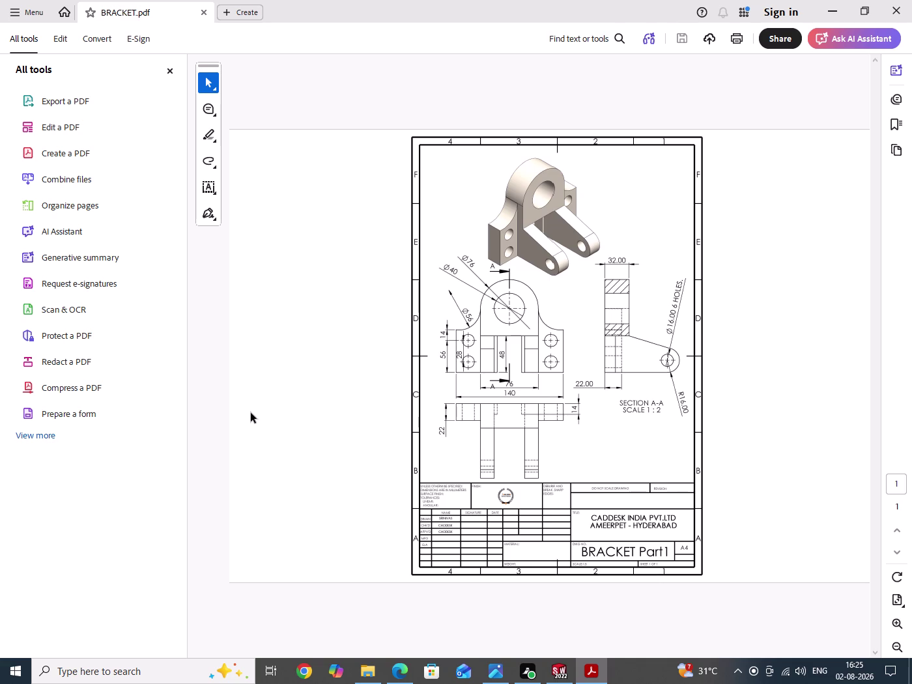
Look over BRACKET.pdf in Adobe Acrobat, then close Acrobat.
drag(333, 294, 376, 484)
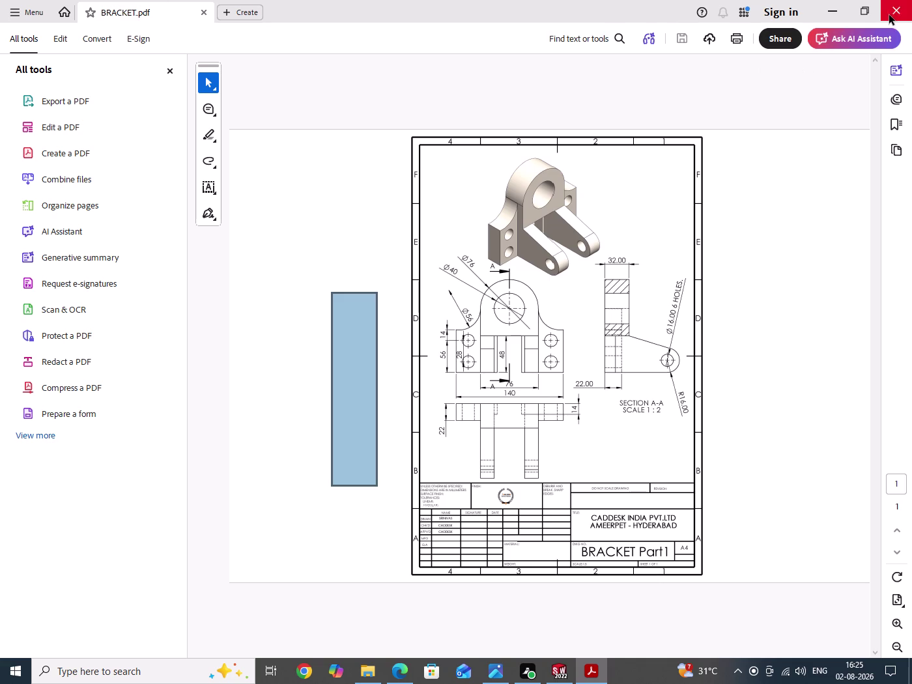
click(897, 11)
Save the BRACKET Part1 drawing and show the Save dropdown options.
drag(714, 208, 713, 212)
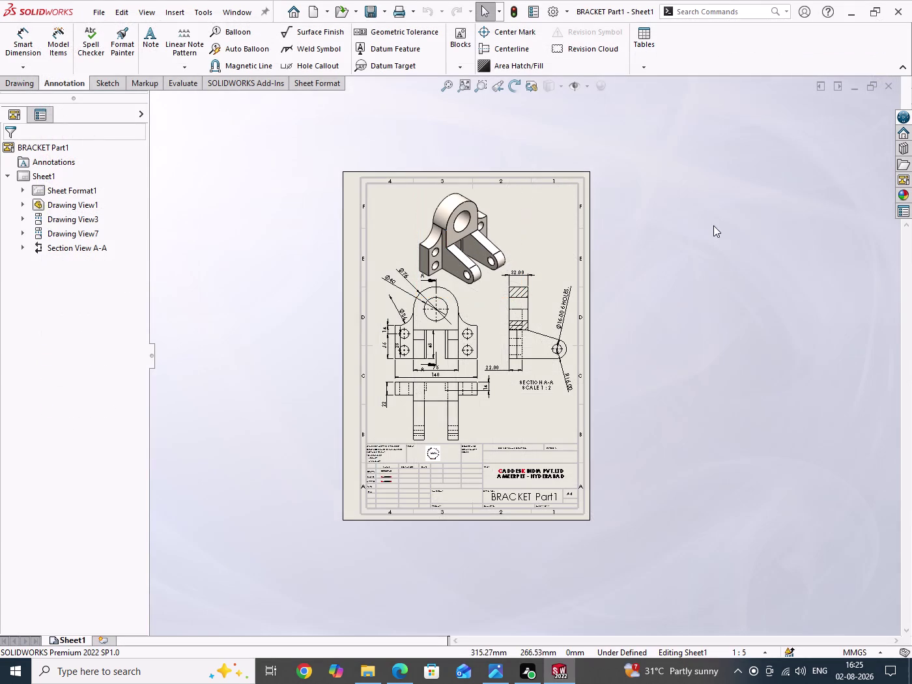
drag(713, 213, 742, 404)
key(ctrl+s)
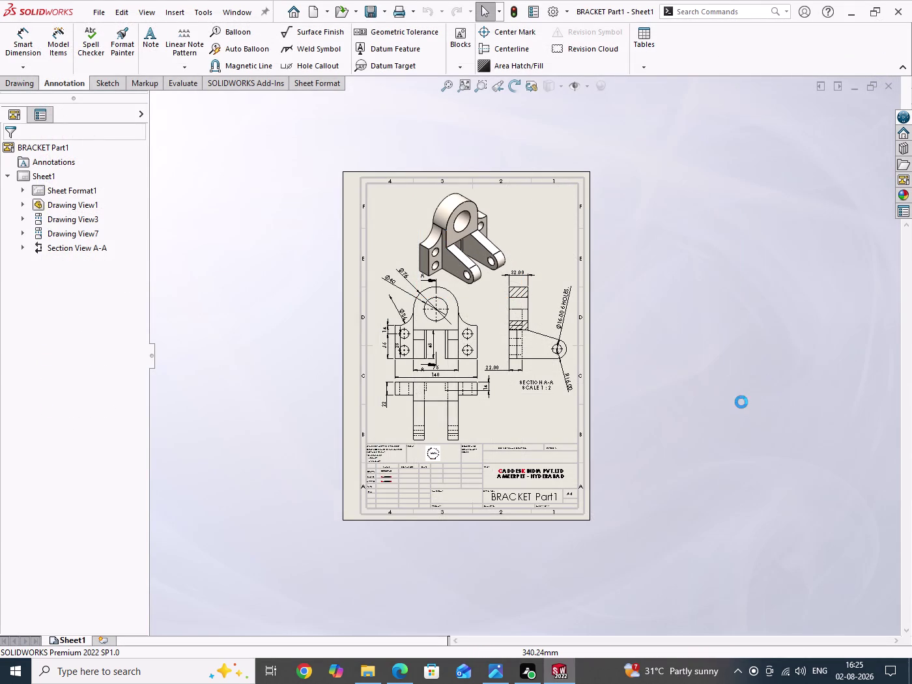
drag(673, 274, 694, 406)
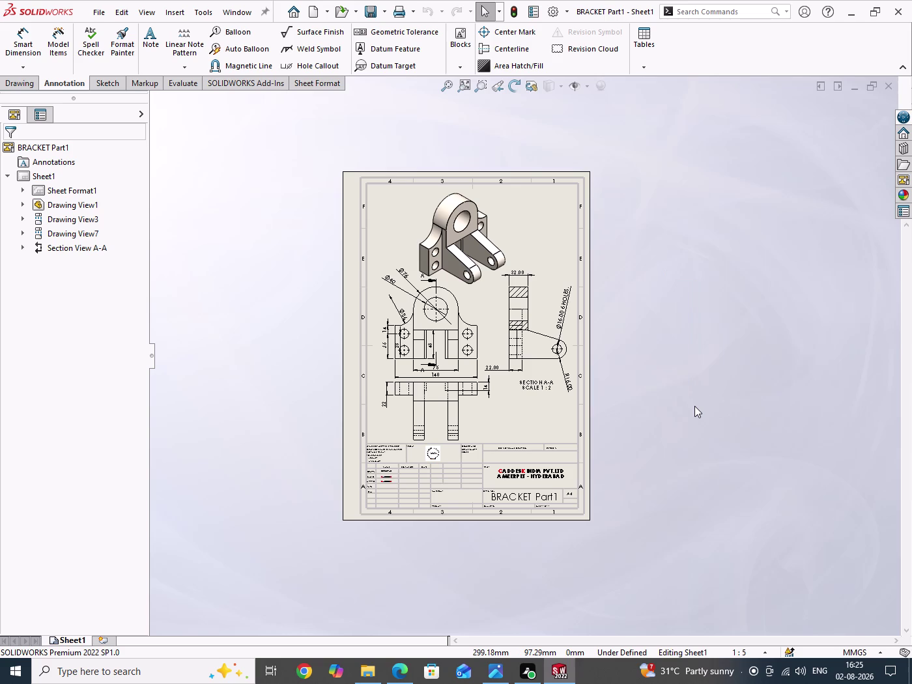
drag(693, 338, 707, 471)
drag(678, 325, 707, 475)
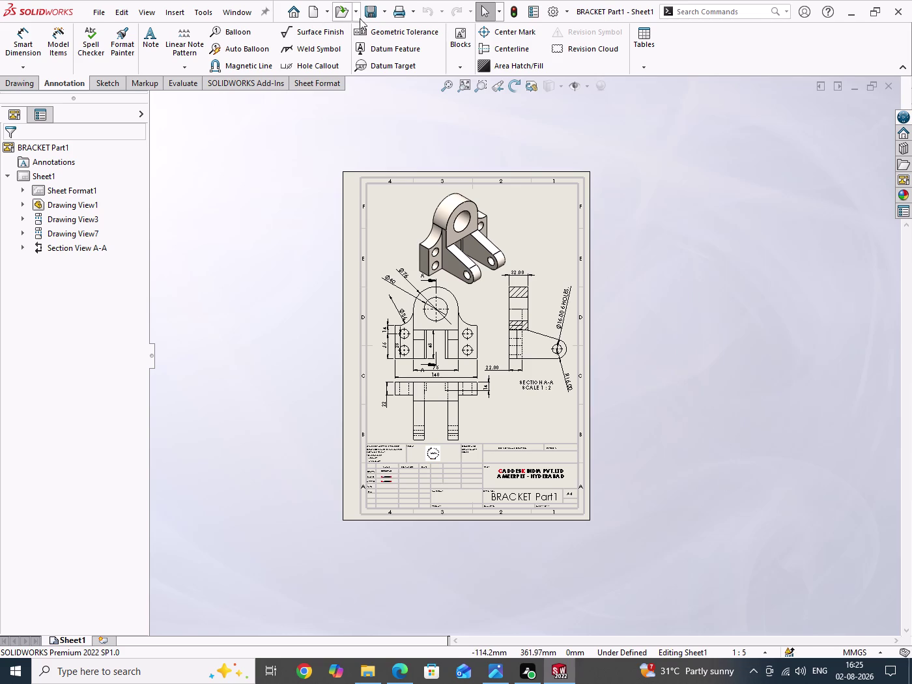
click(384, 8)
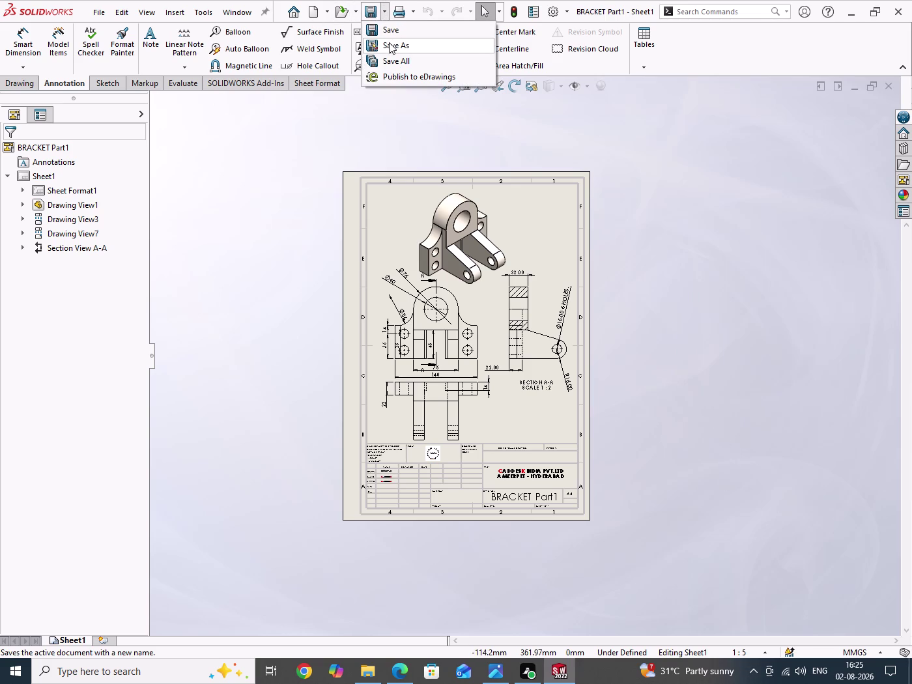
Save As the drawing with type JPEG (*.jpg) into the BRACKET folder.
click(389, 42)
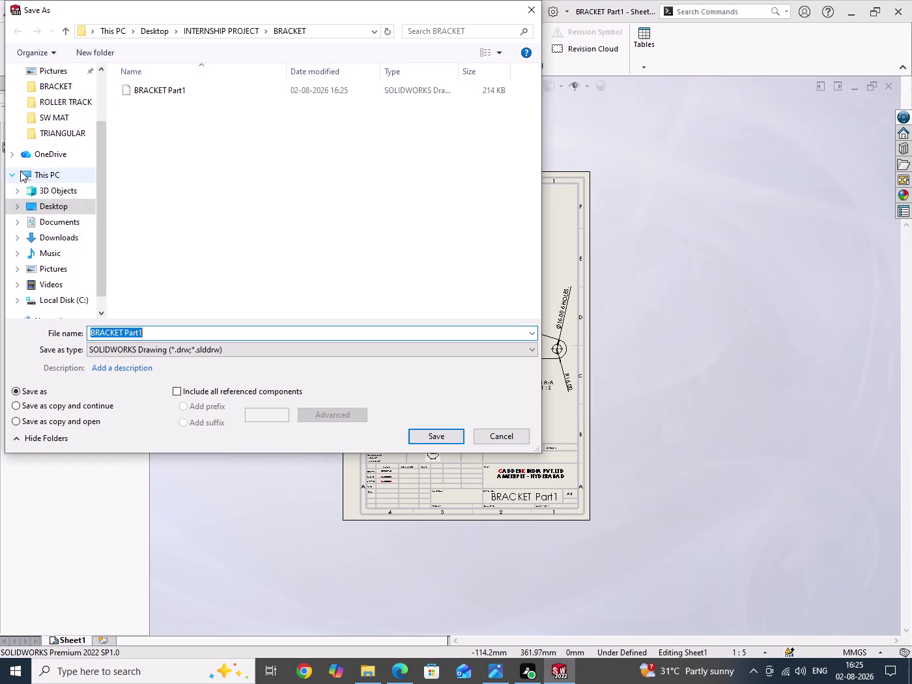
click(143, 350)
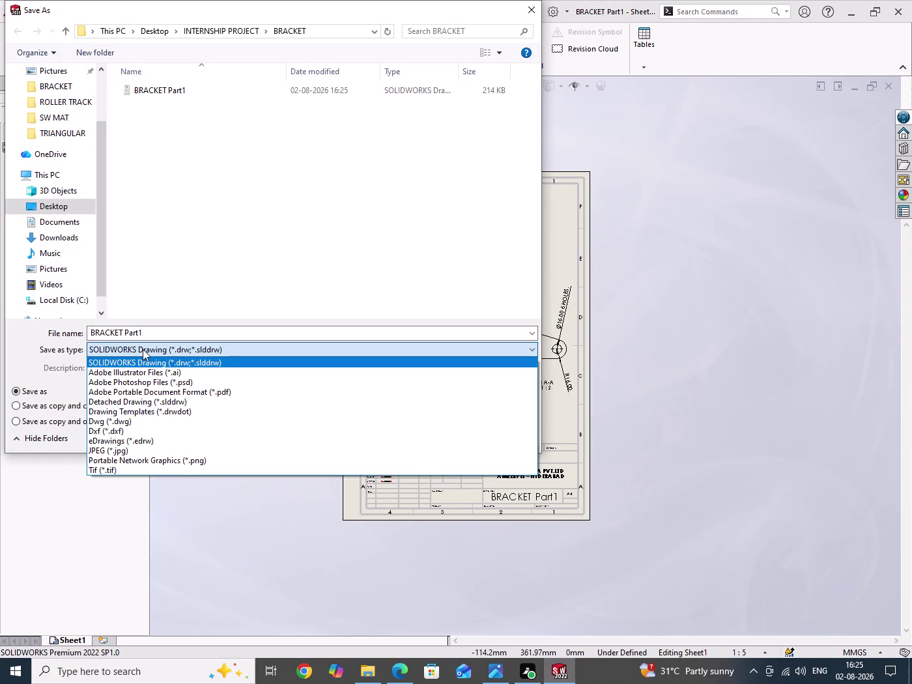
click(109, 452)
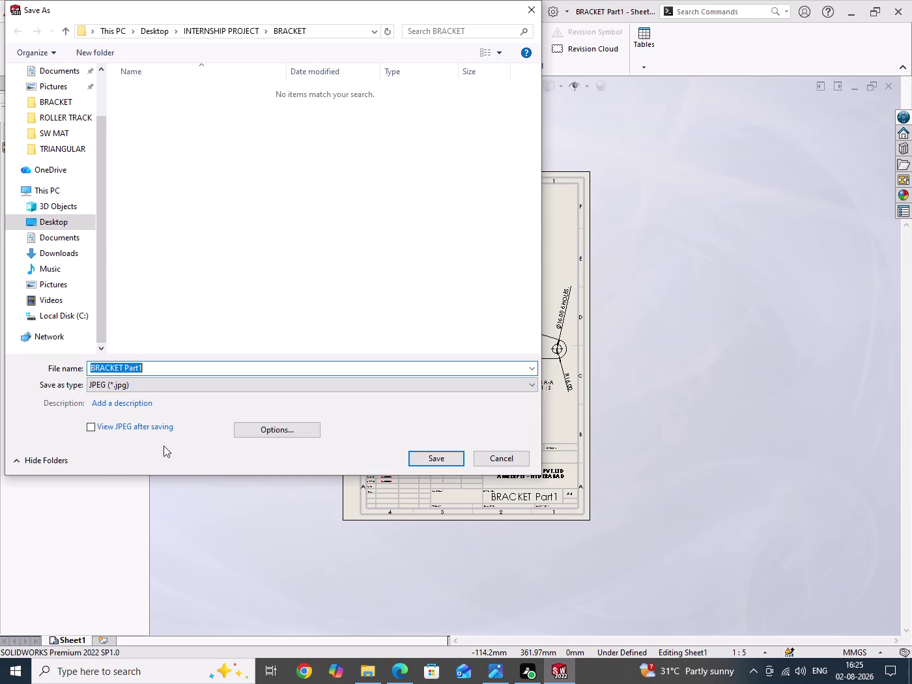
click(419, 461)
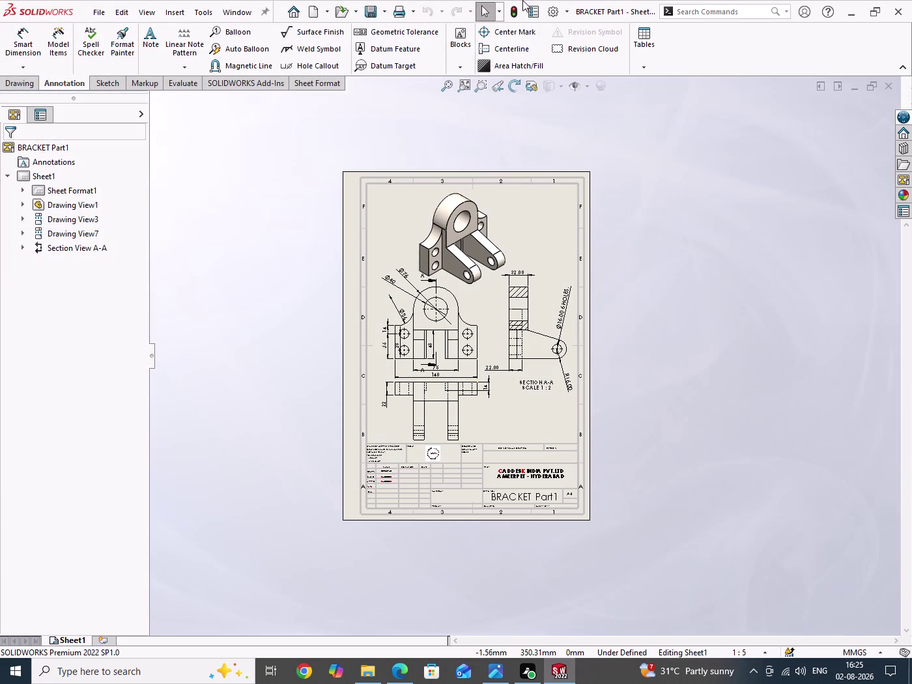
click(383, 14)
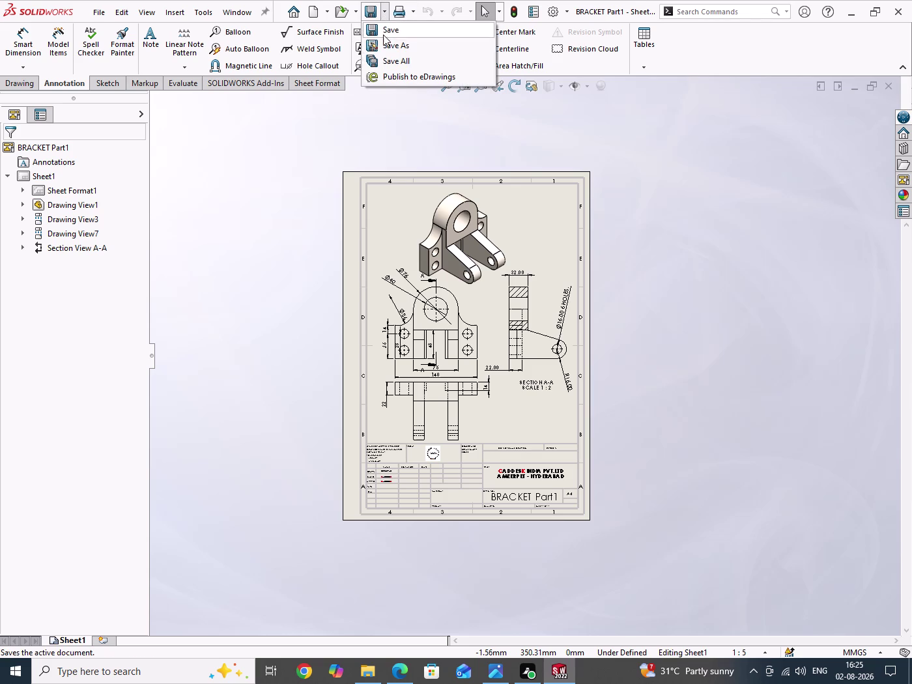
Save As a PNG copy of the BRACKET Part1 drawing.
click(387, 46)
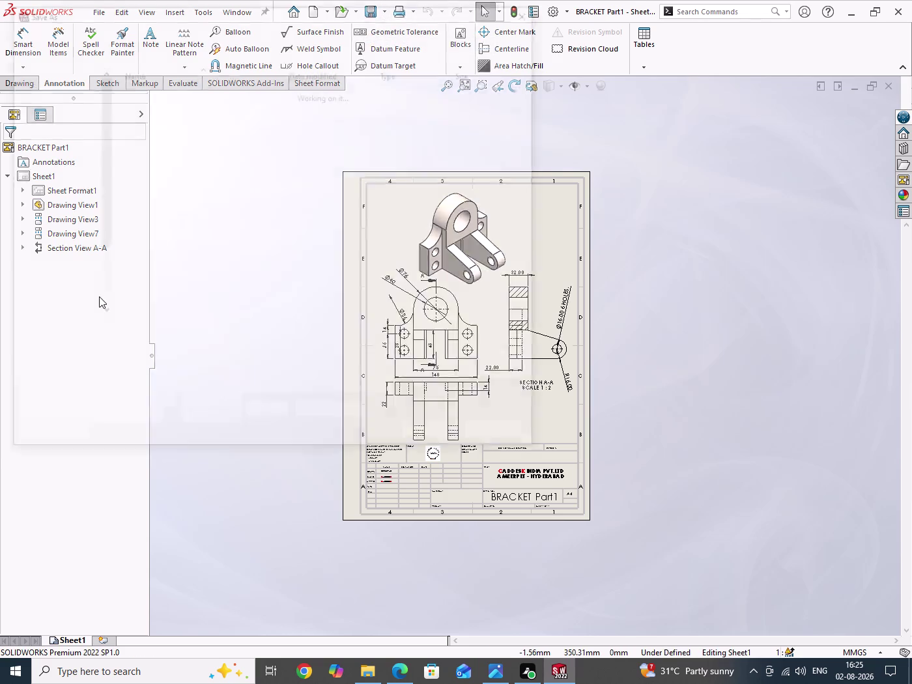
click(170, 350)
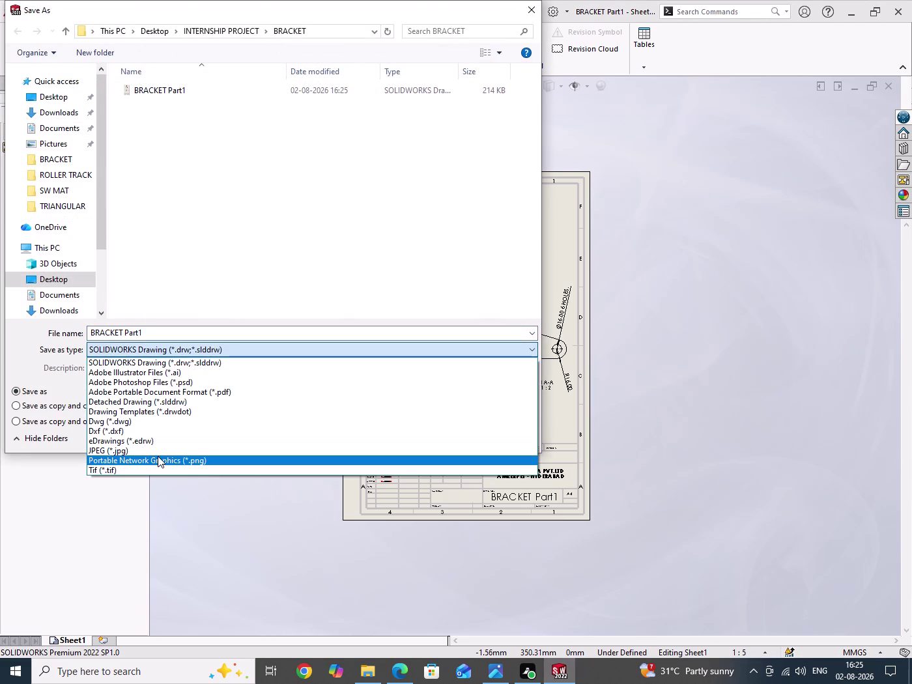
click(157, 456)
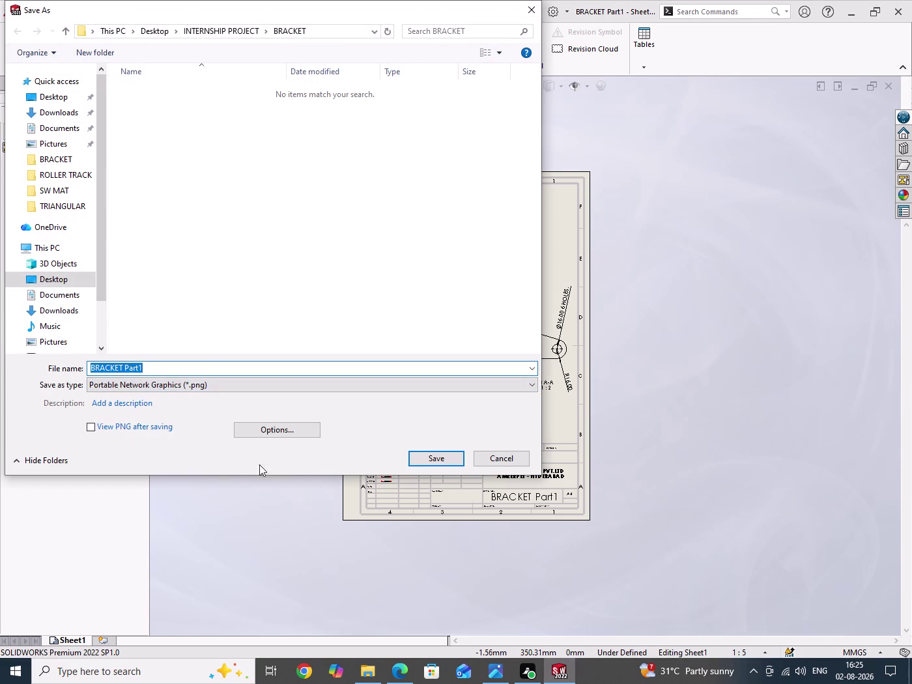
click(422, 459)
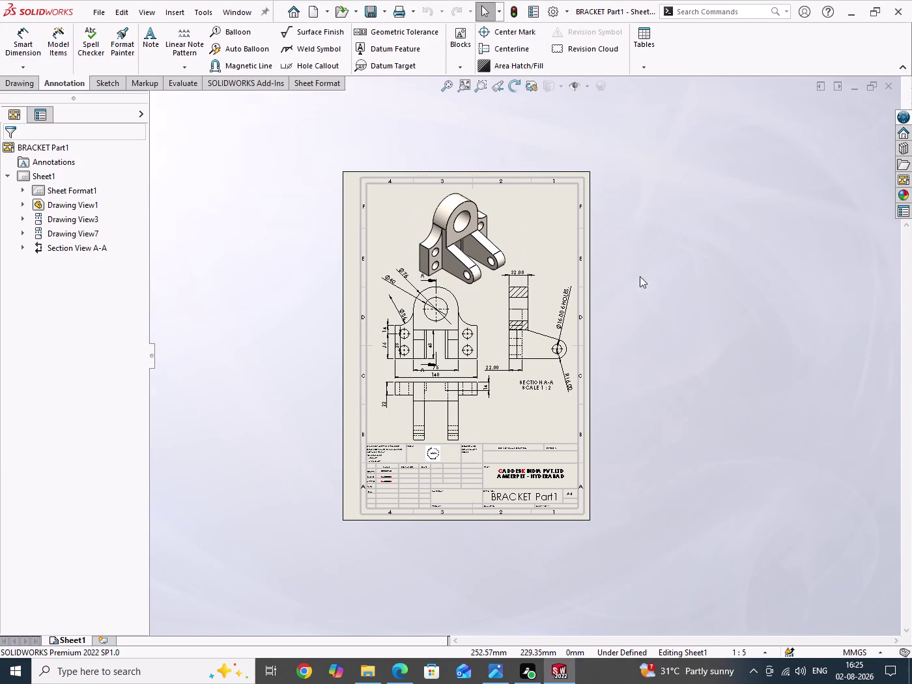
Save the BRACKET Part1 drawing and close its window.
drag(643, 262, 674, 403)
key(ctrl+s)
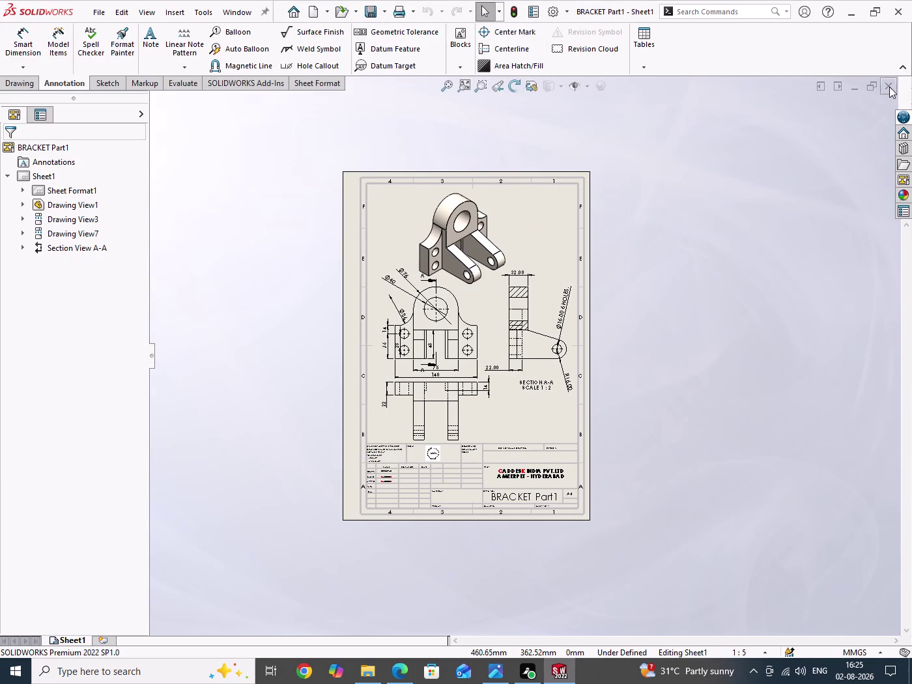
click(889, 87)
Open the BRACKET Part1 part file from the BRACKET folder, browsing in Large icons view.
click(421, 231)
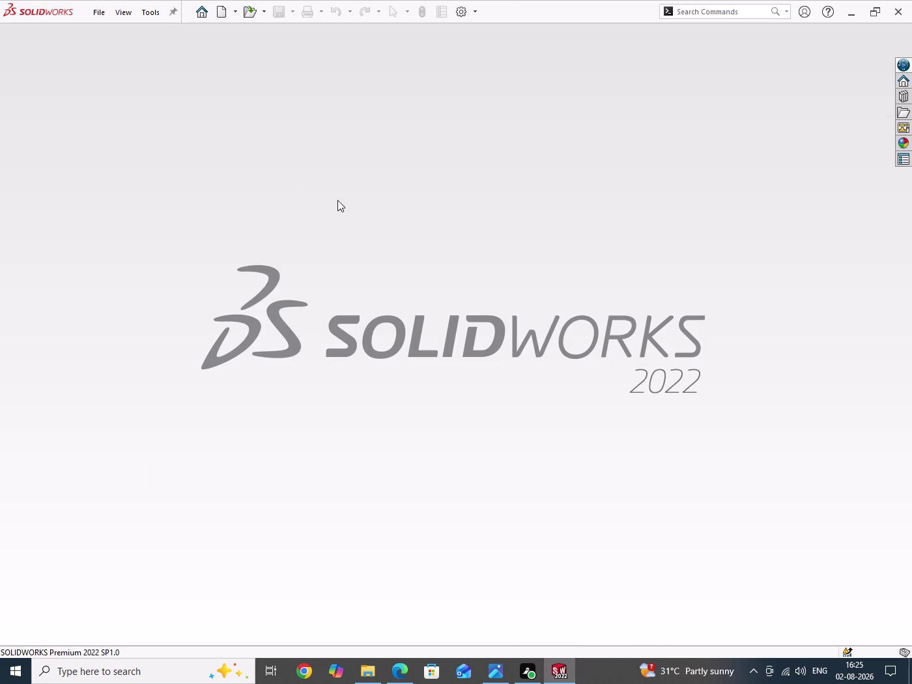
click(244, 12)
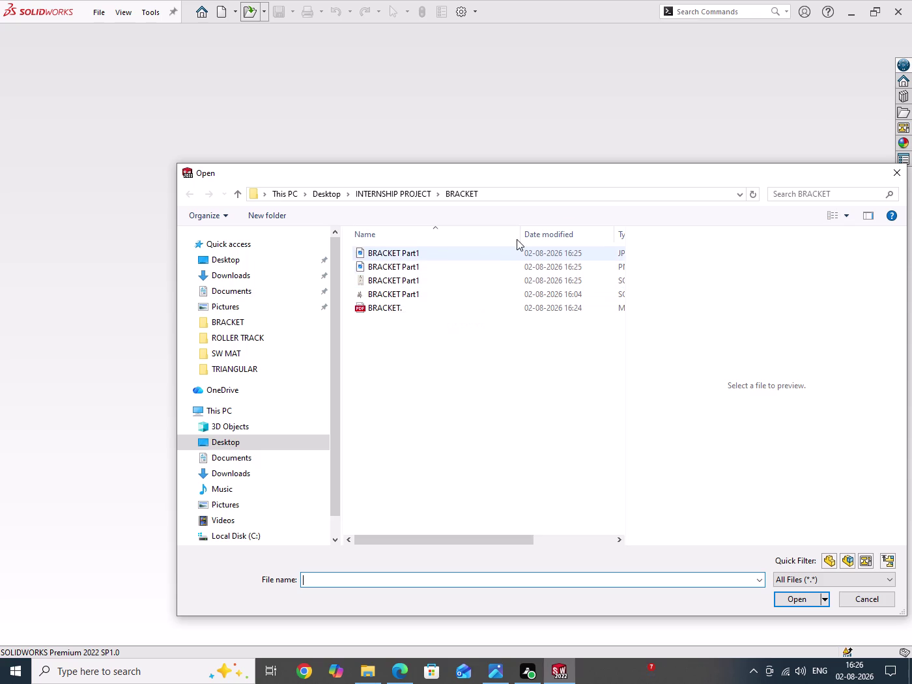
click(851, 215)
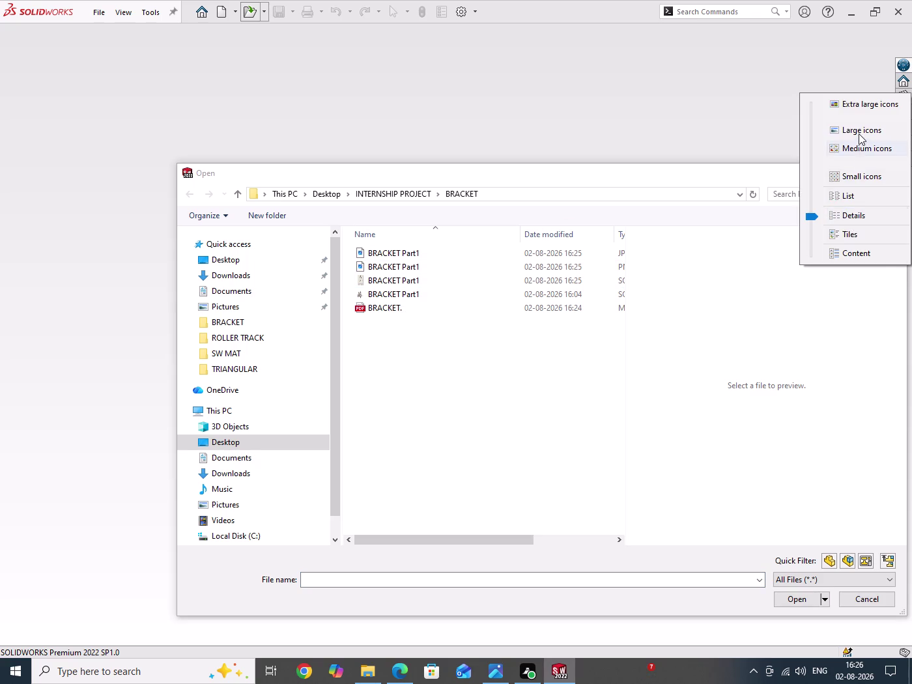
click(858, 133)
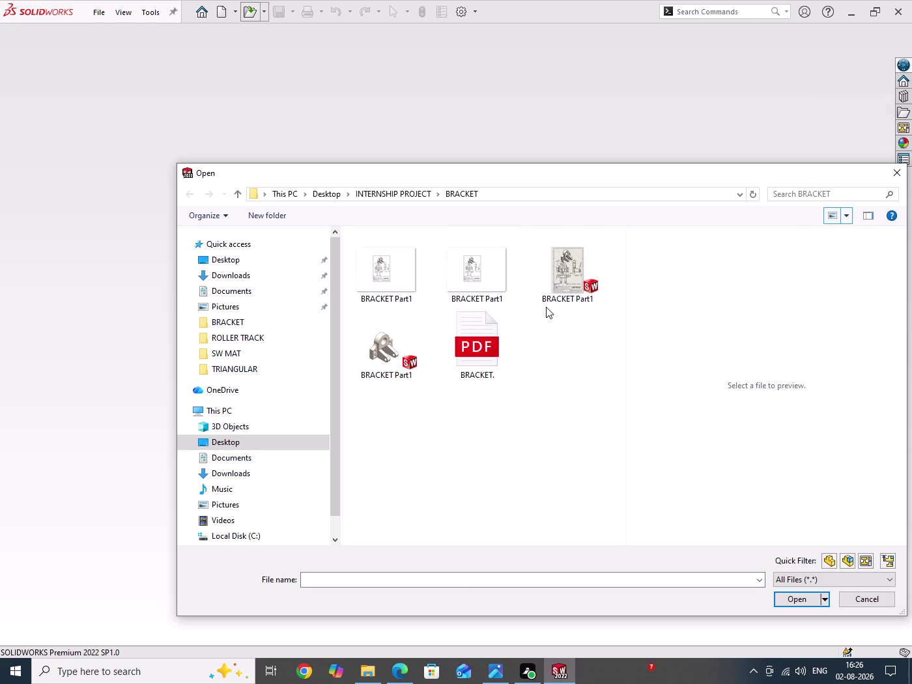
click(371, 354)
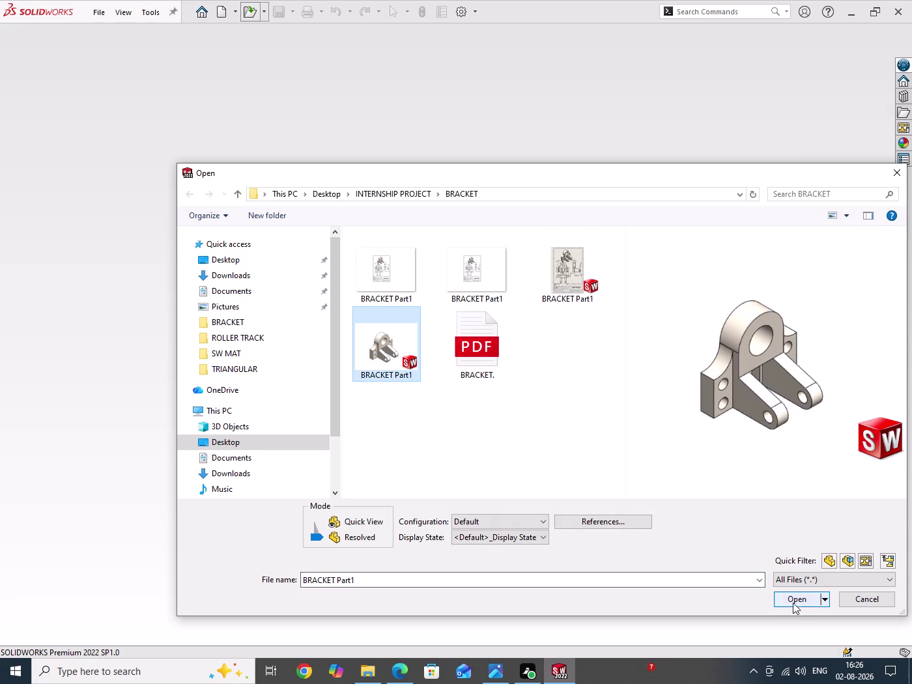
click(794, 602)
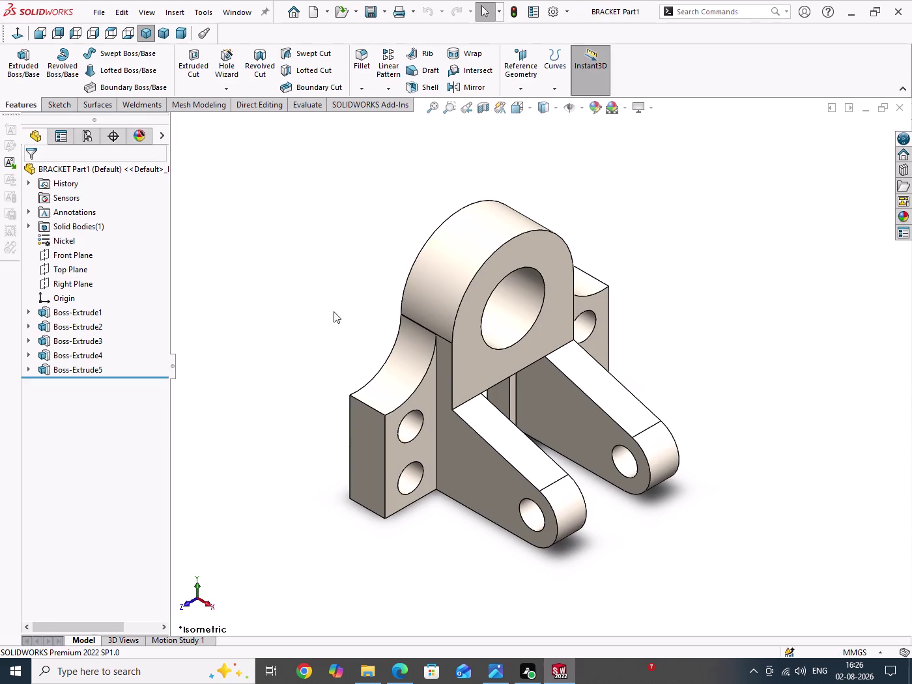
Rotate the nickel bracket model and show the SOLIDWORKS Add-Ins tools, including simulation.
drag(257, 255, 305, 523)
drag(265, 253, 278, 366)
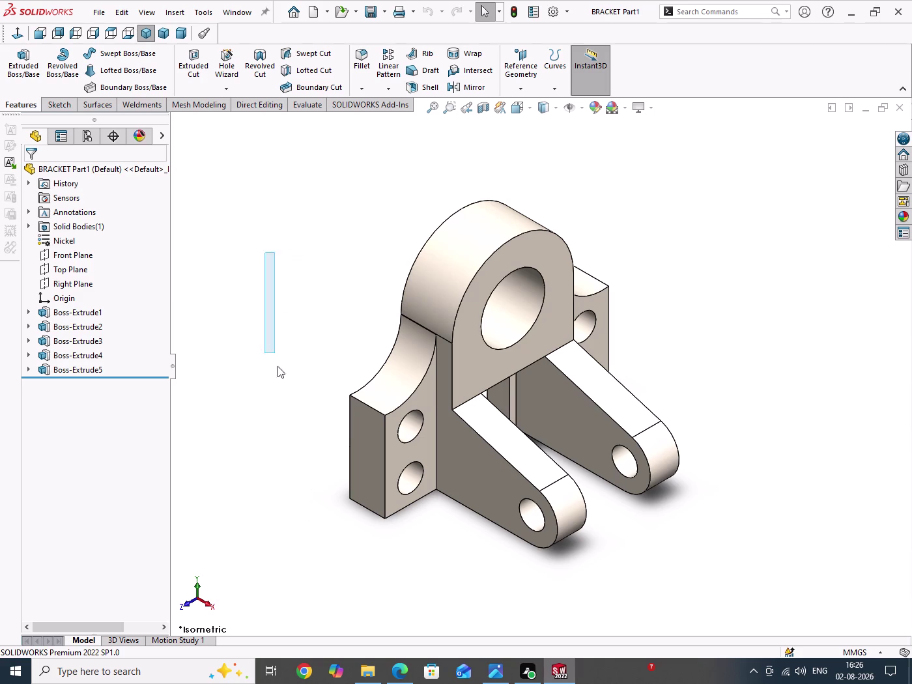
drag(277, 366, 302, 467)
drag(261, 259, 297, 411)
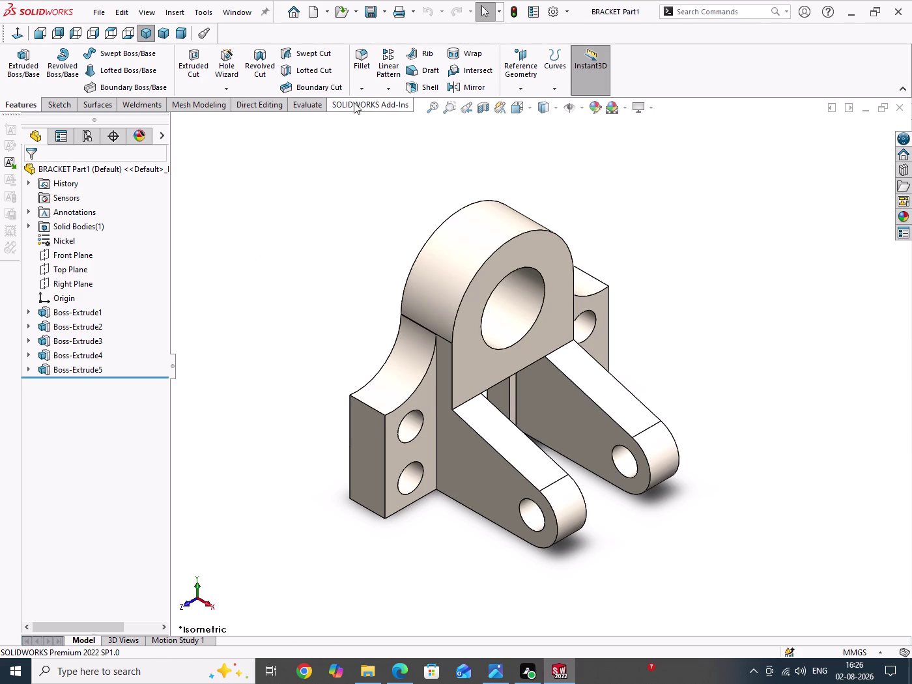
click(353, 103)
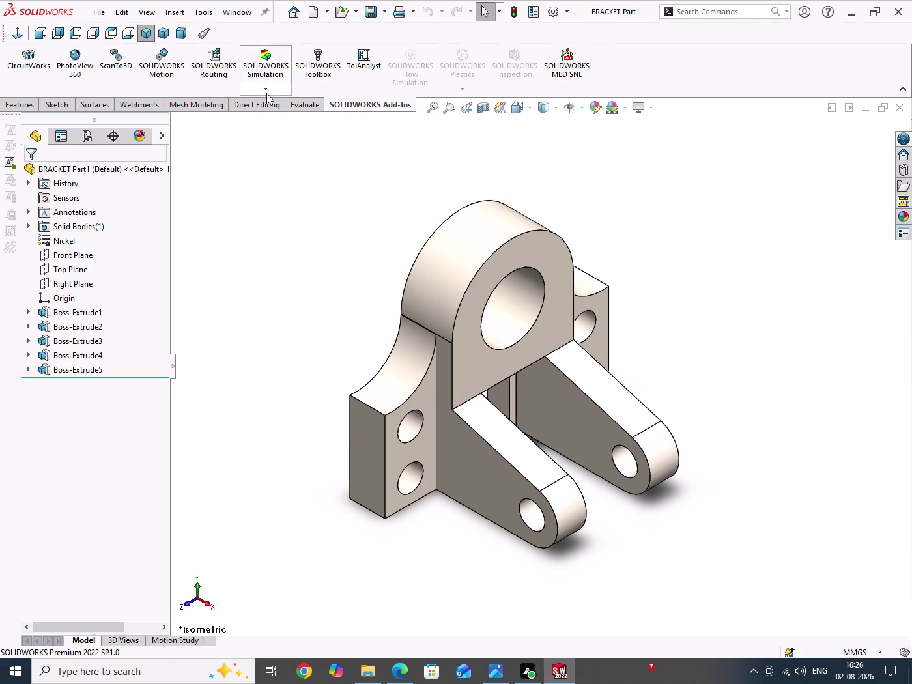
click(266, 93)
click(270, 65)
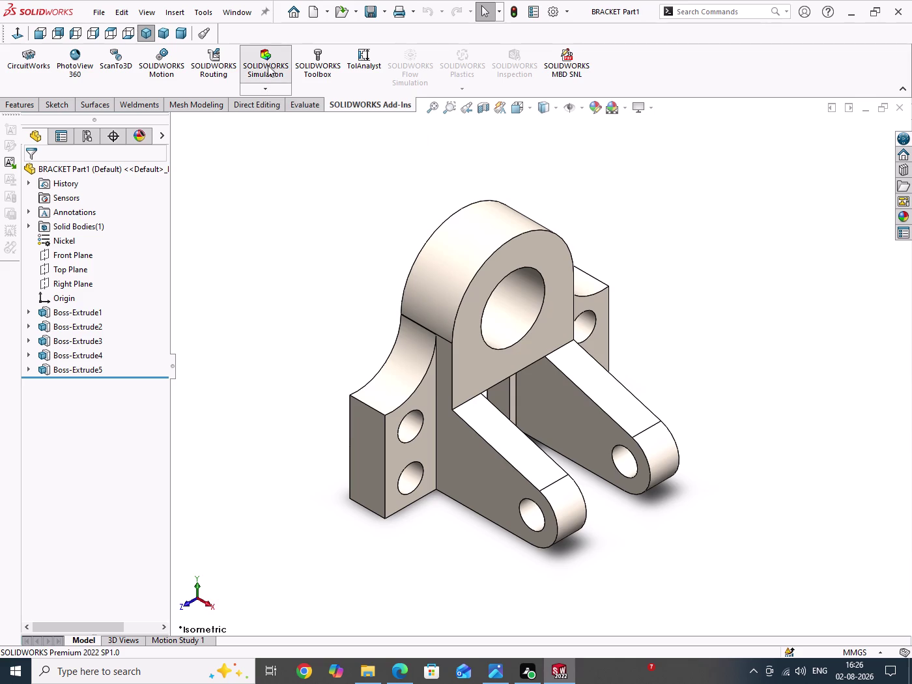